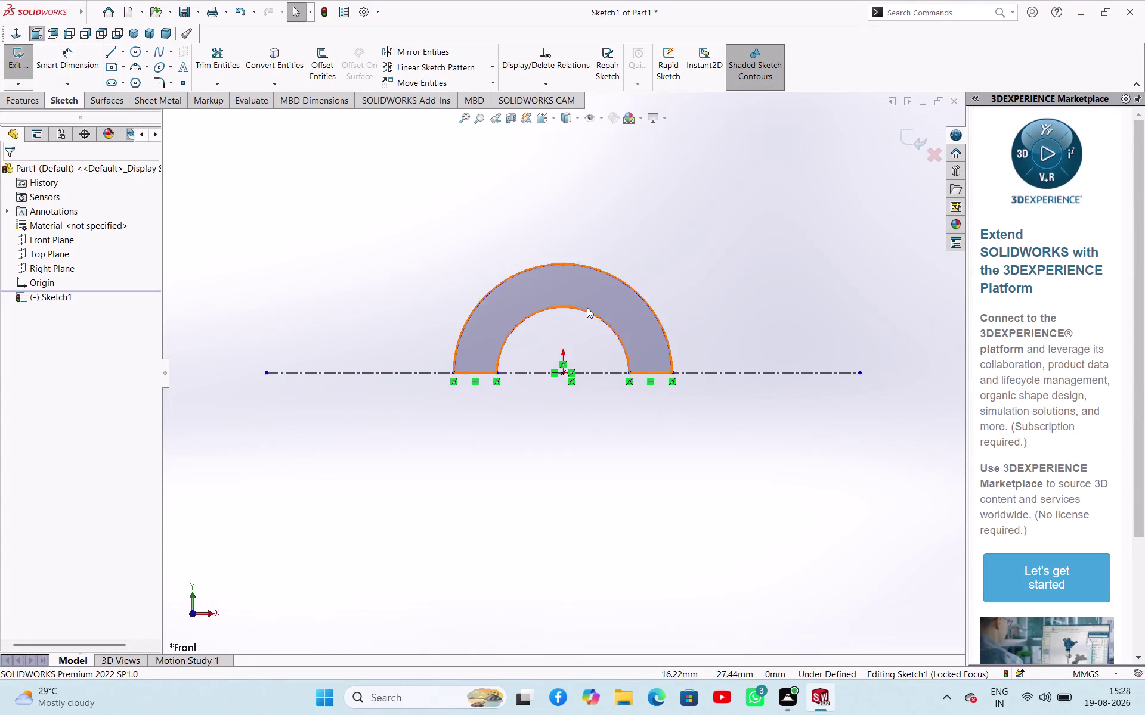
Dimension the outer arc radius to 30 mm and the inner arc radius to 20 mm.
scroll(down, 3)
right_drag(333, 237, 350, 135)
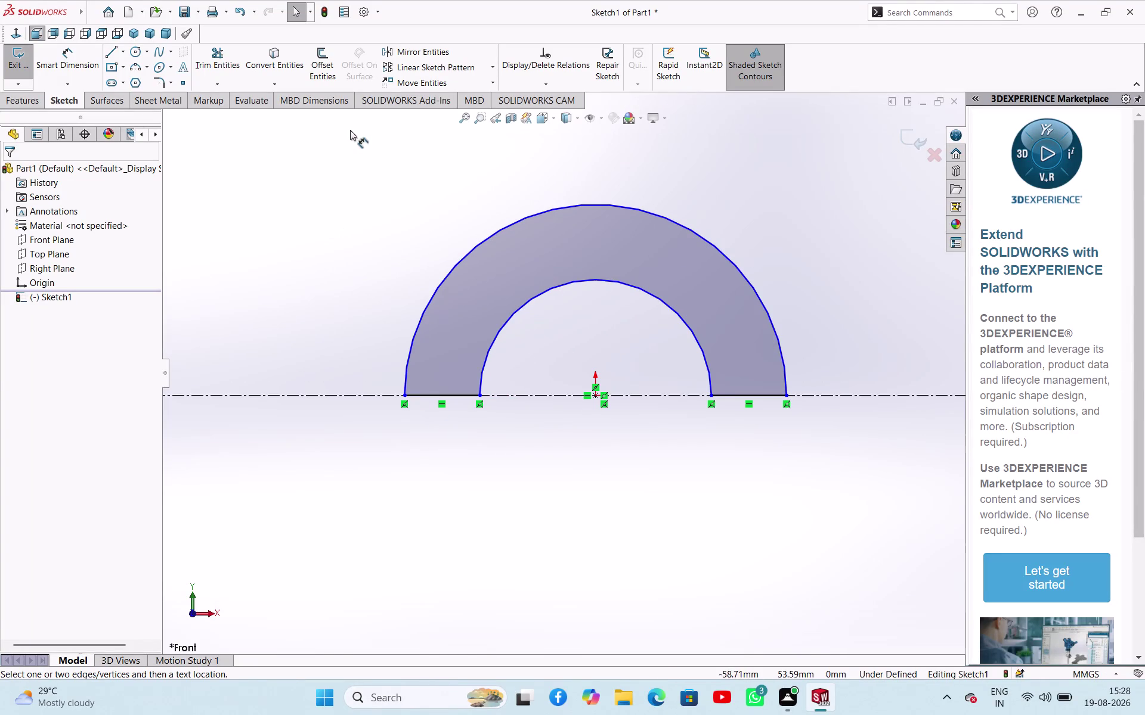
right_drag(350, 135, 350, 129)
click(461, 258)
click(406, 225)
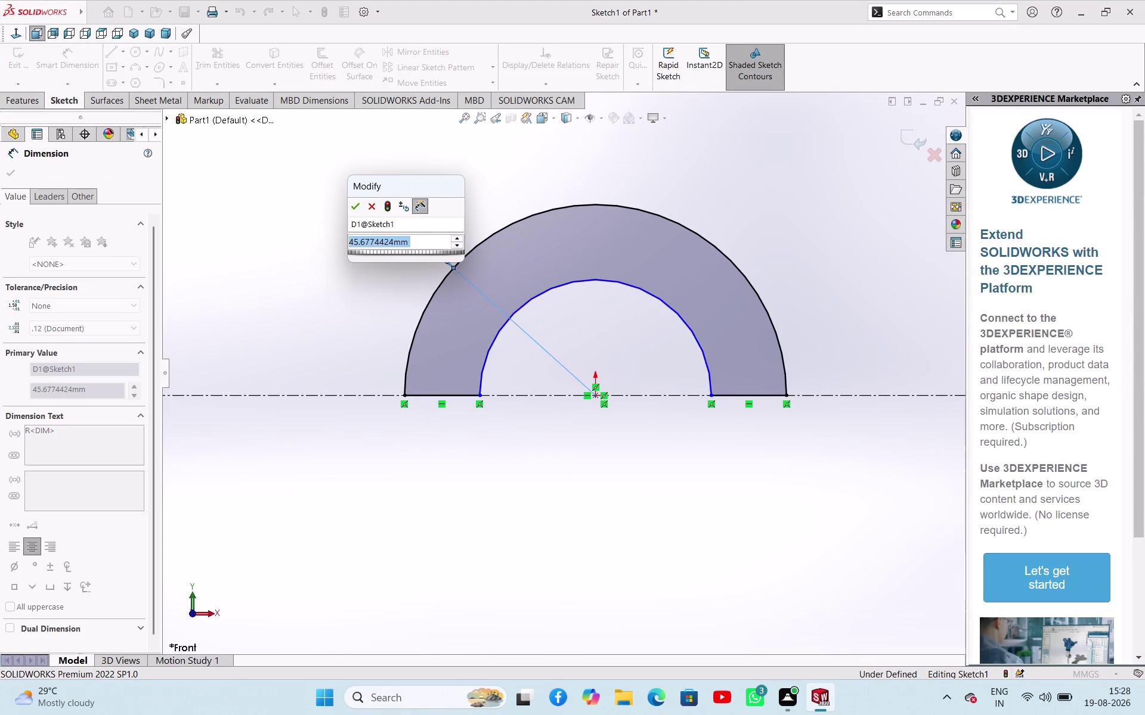
text(30)
key(Return)
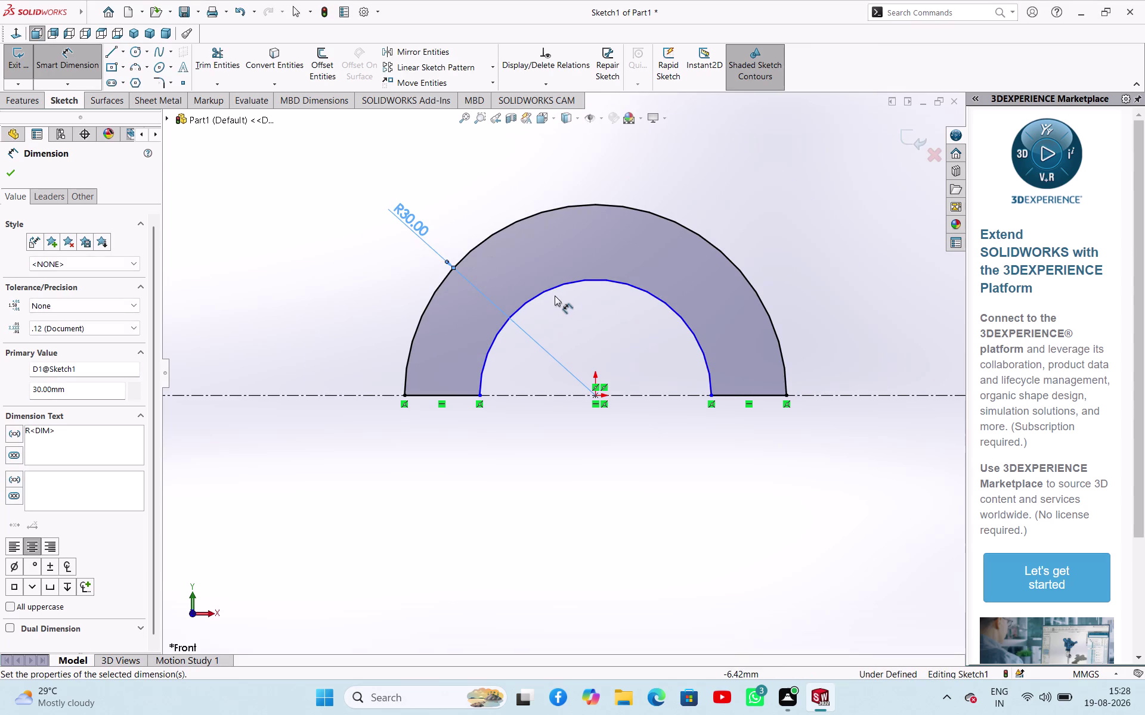
click(555, 289)
click(473, 188)
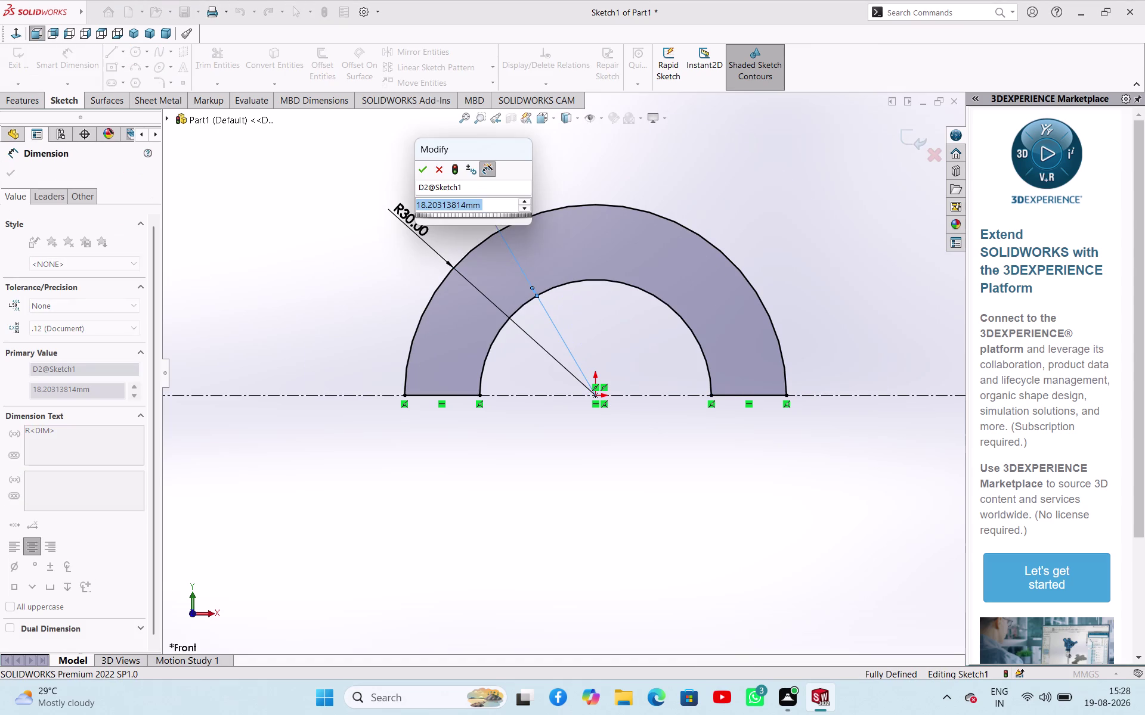
text(20)
key(Return)
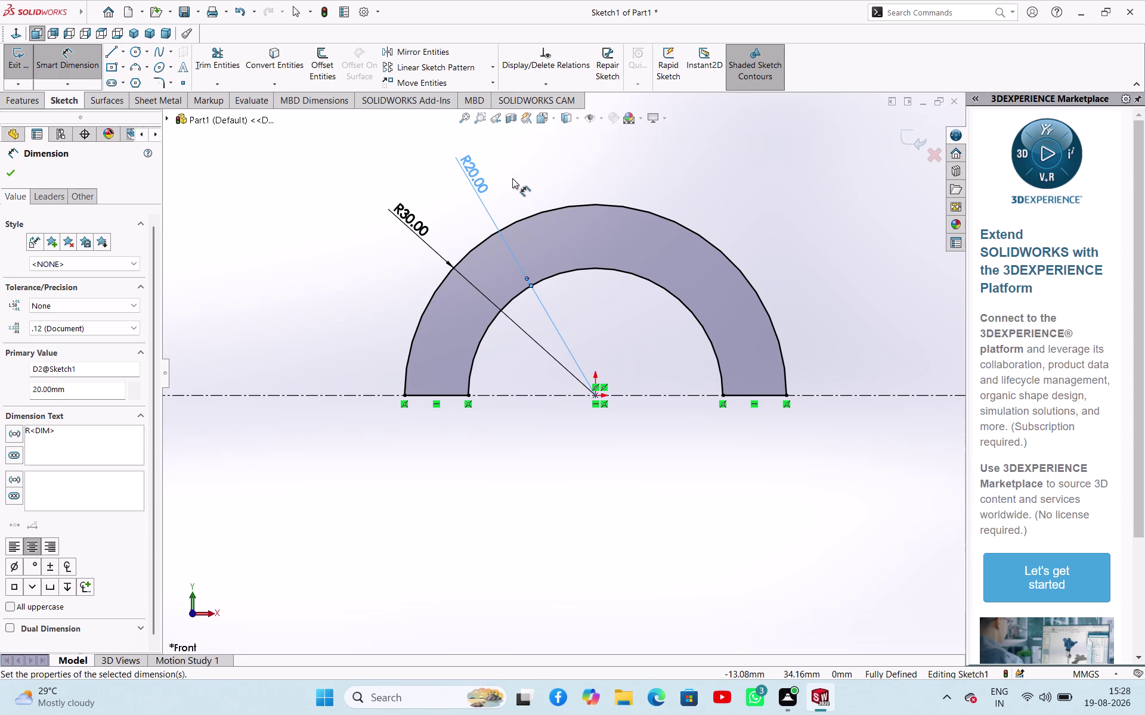
Try dimensioning the left bottom edge, then discard the redundant length dimension.
click(437, 394)
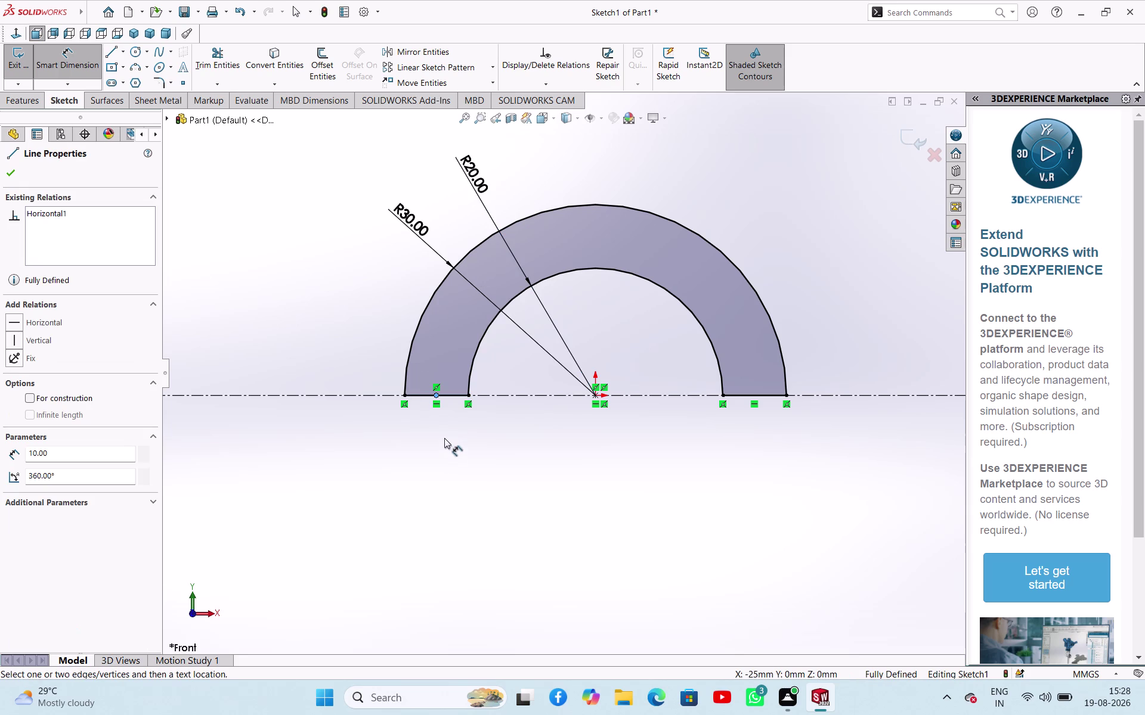
click(419, 398)
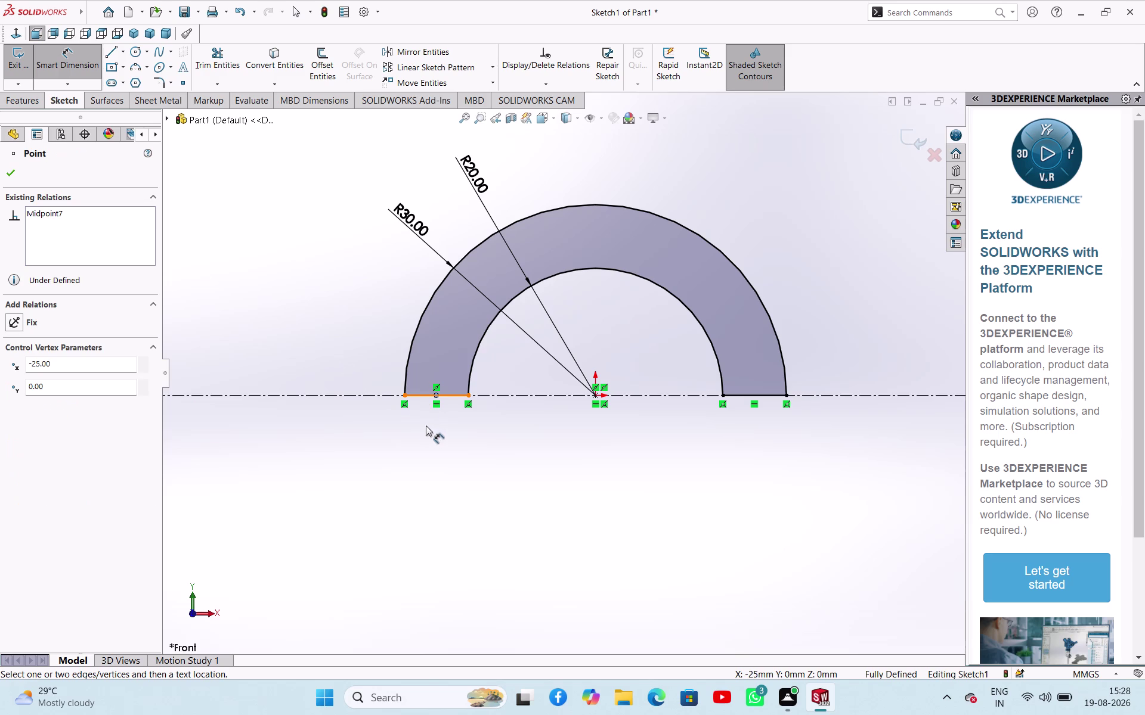
click(345, 349)
key(Escape)
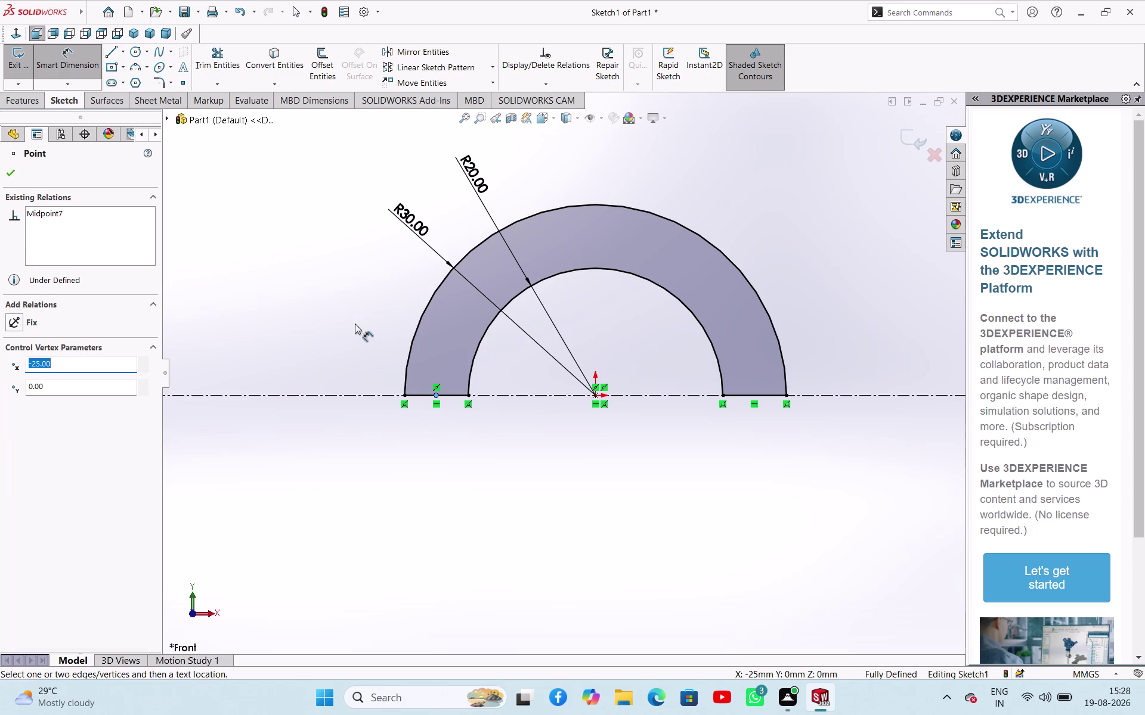
click(425, 395)
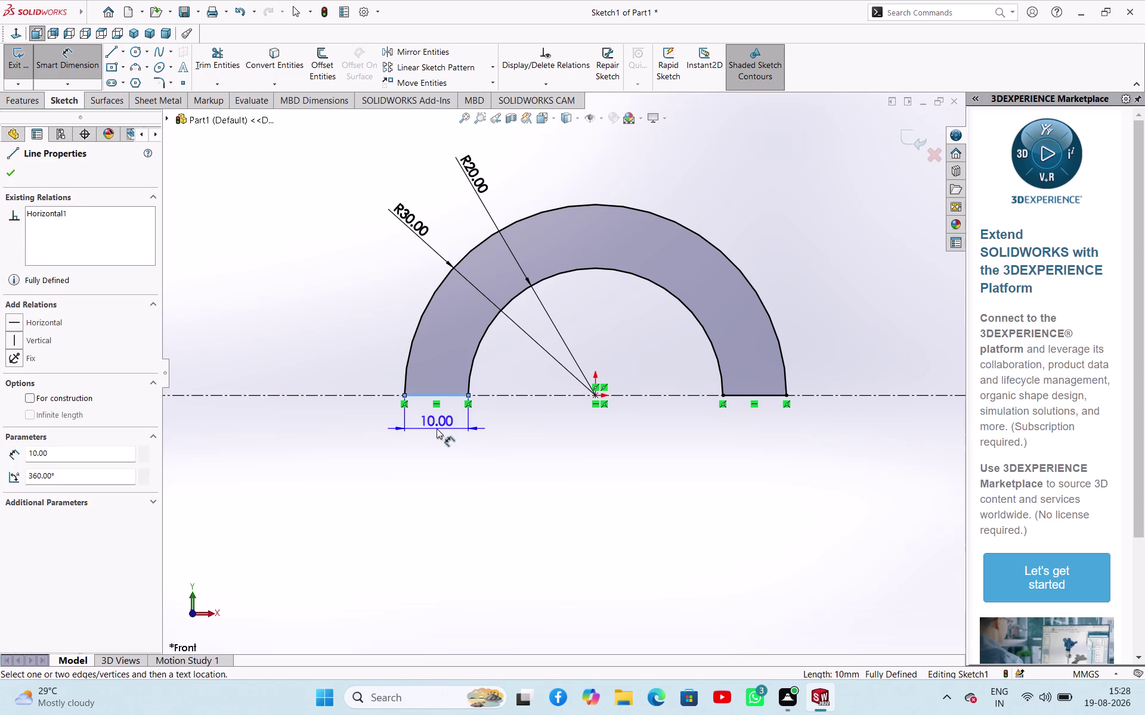
click(437, 428)
click(681, 288)
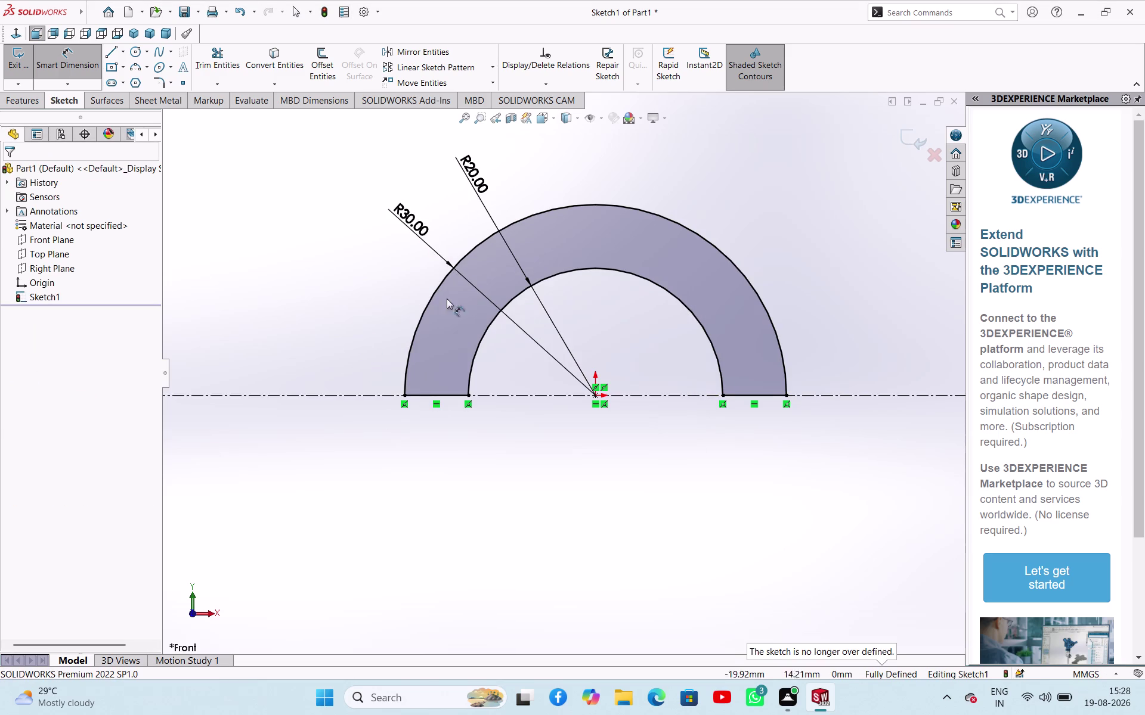
click(340, 265)
scroll(up, 3)
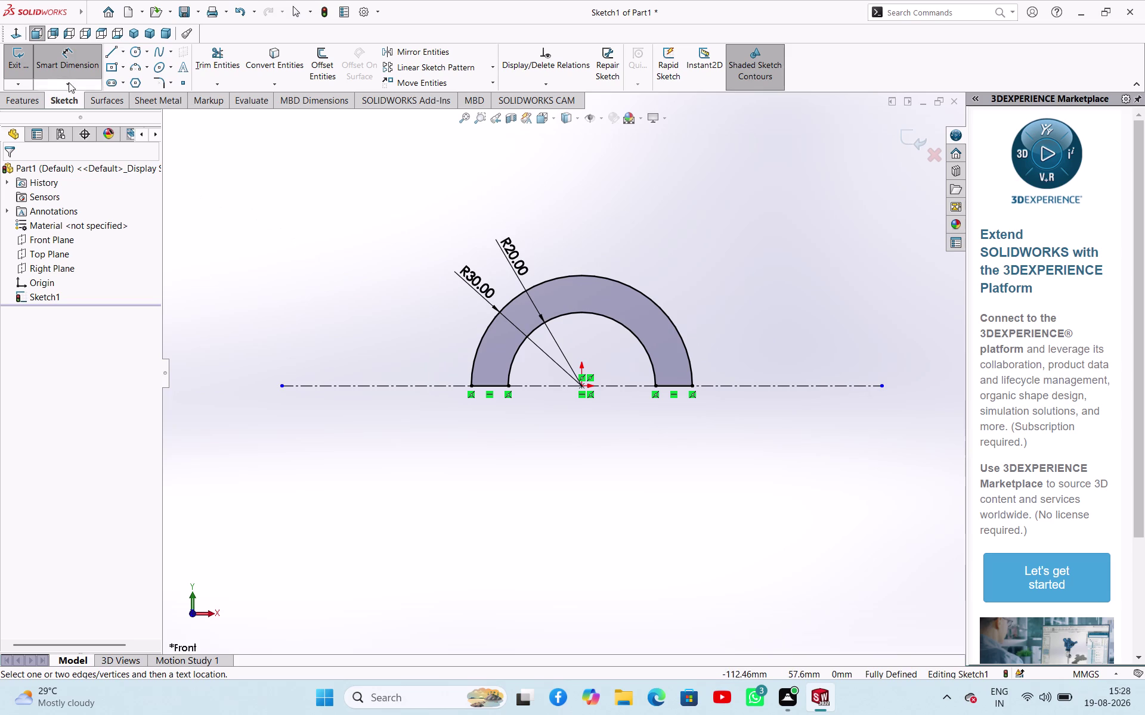
Exit the sketch and extrude it Mid Plane to 60 mm, creating Boss-Extrude1.
click(17, 58)
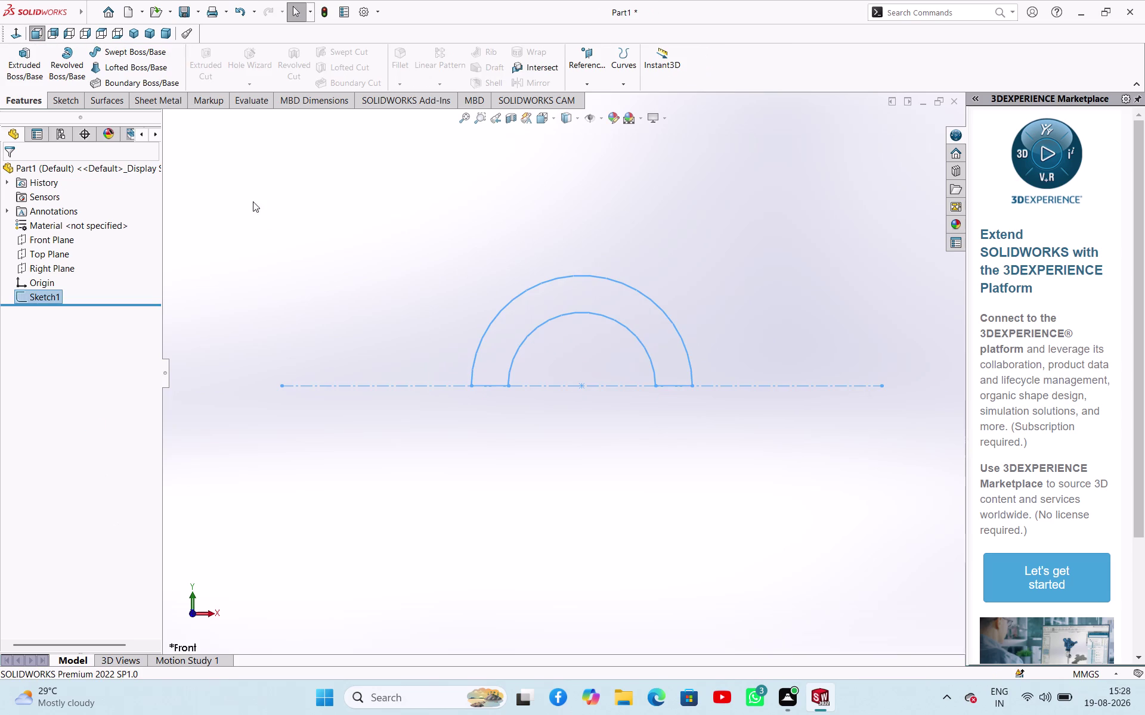
click(32, 61)
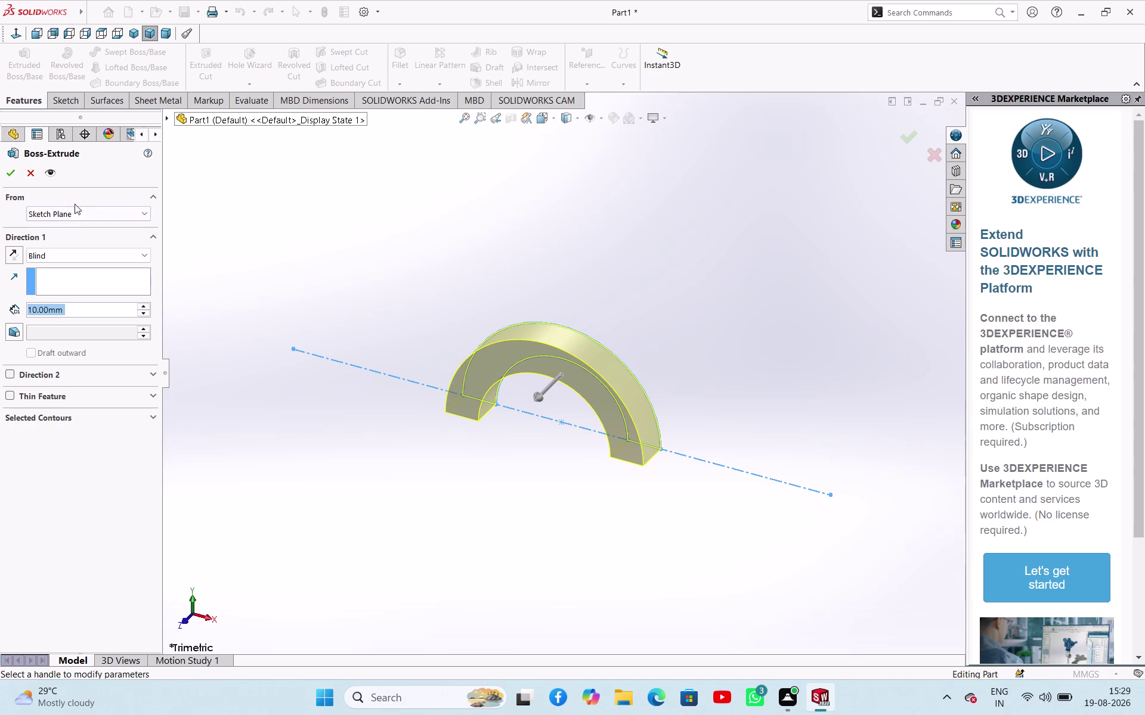
click(115, 255)
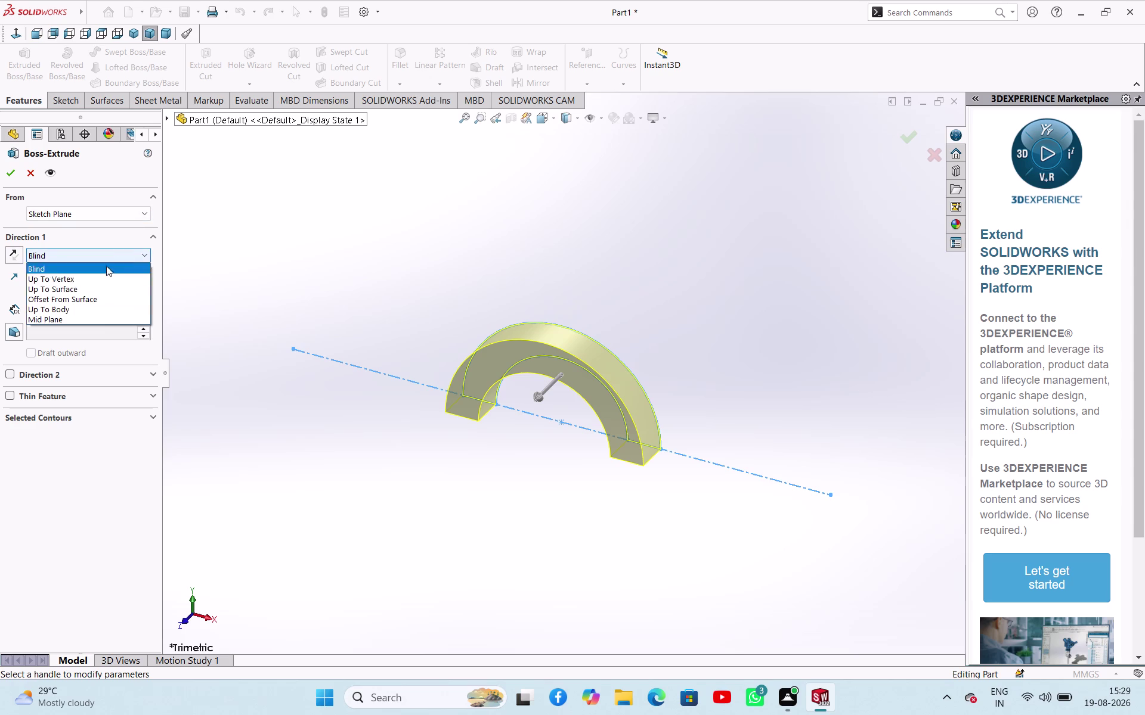
click(95, 323)
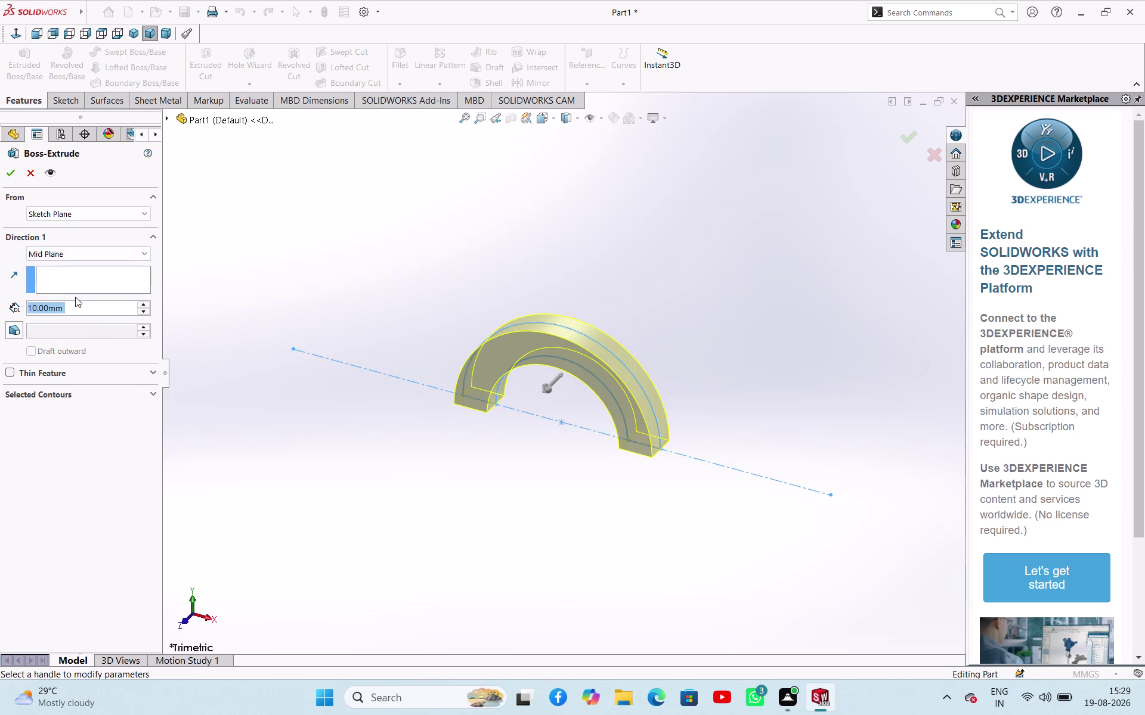
text(60)
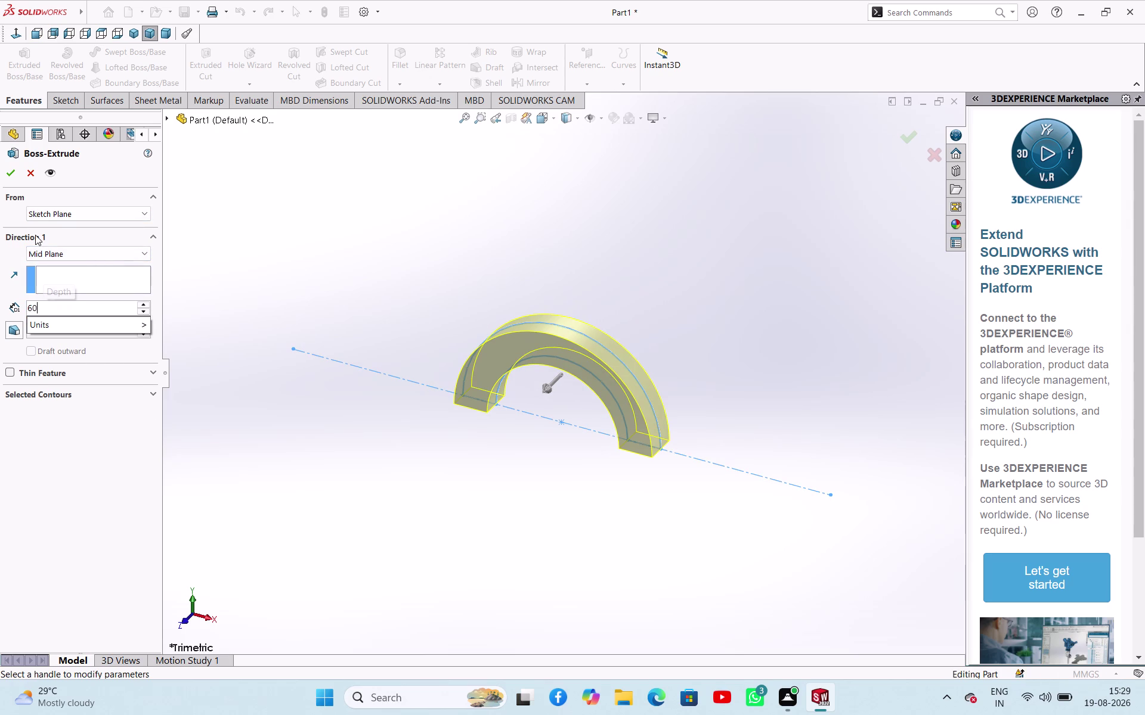
key(Return)
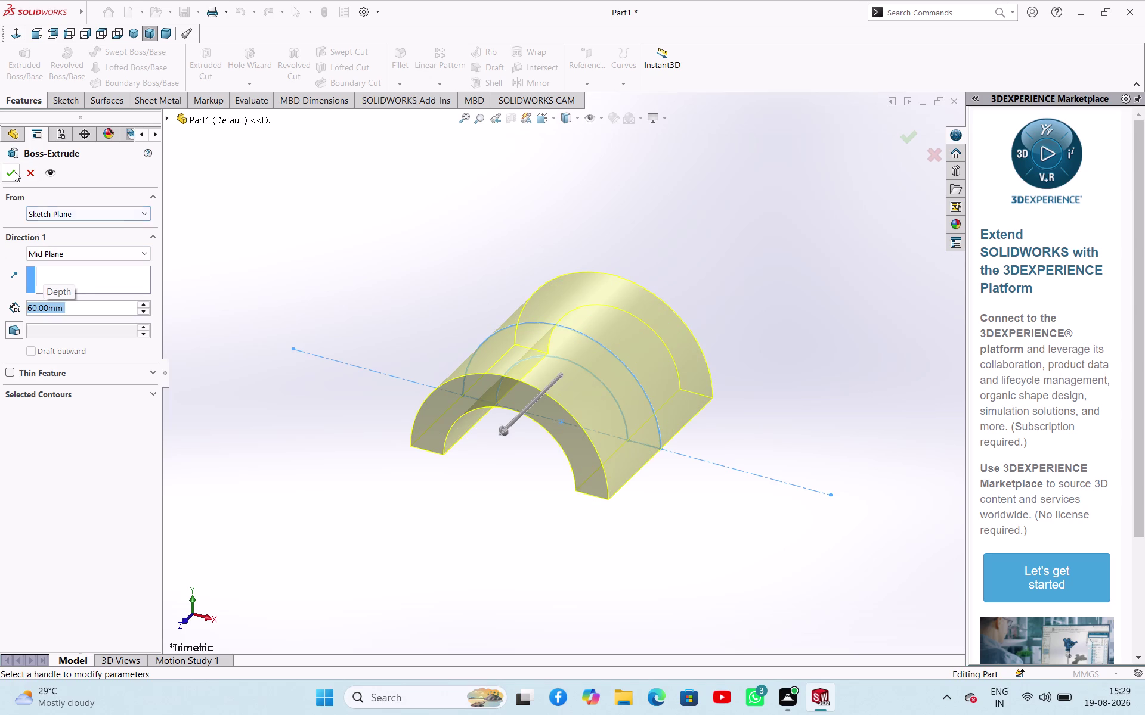
click(13, 171)
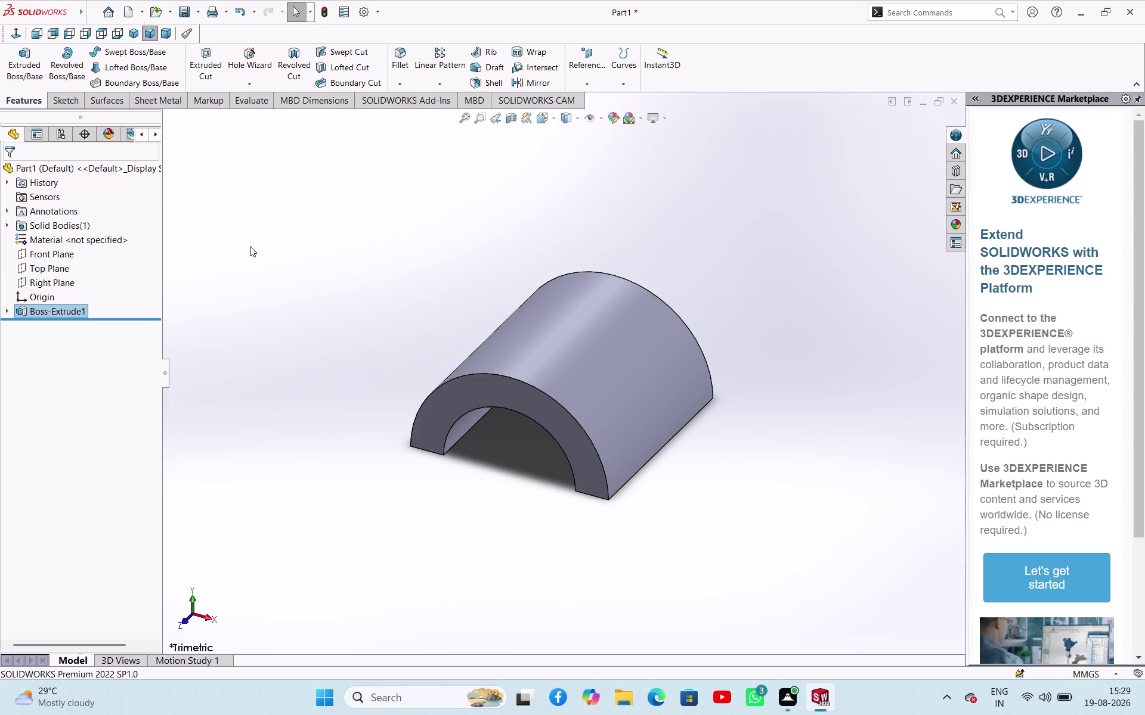
click(316, 273)
Orbit toward the half-ring's front face and start a sketch on the Front Plane.
middle_drag(332, 276, 366, 215)
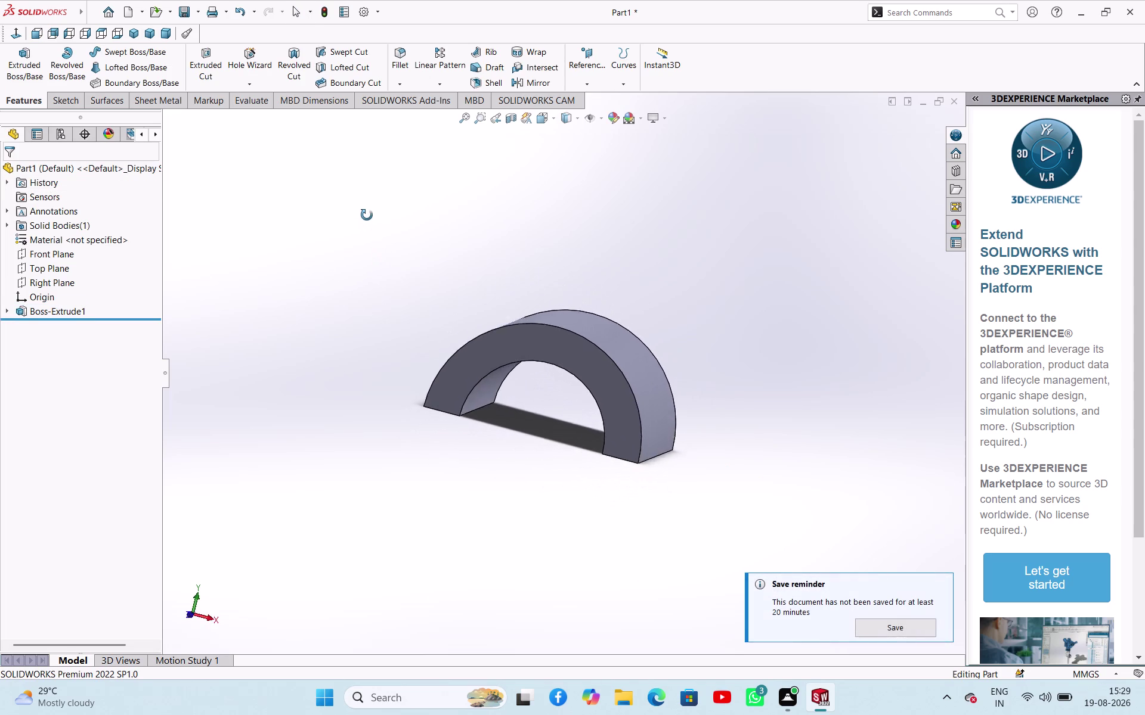
middle_drag(367, 215, 403, 219)
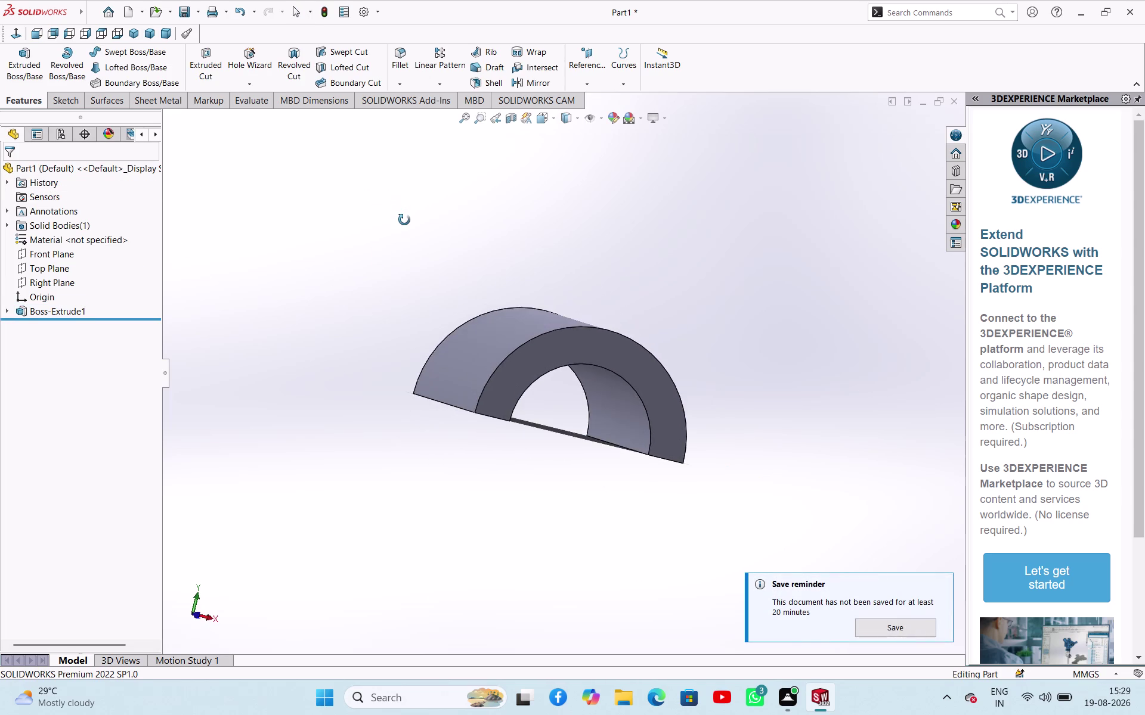
middle_drag(404, 219, 399, 222)
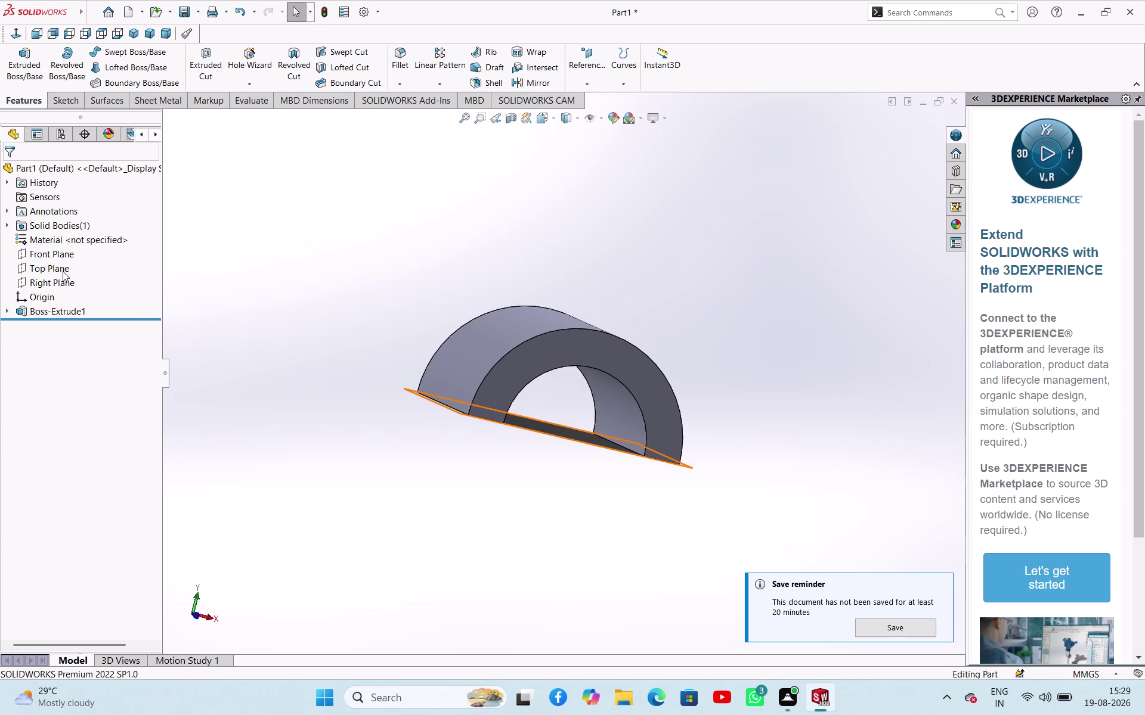
click(67, 255)
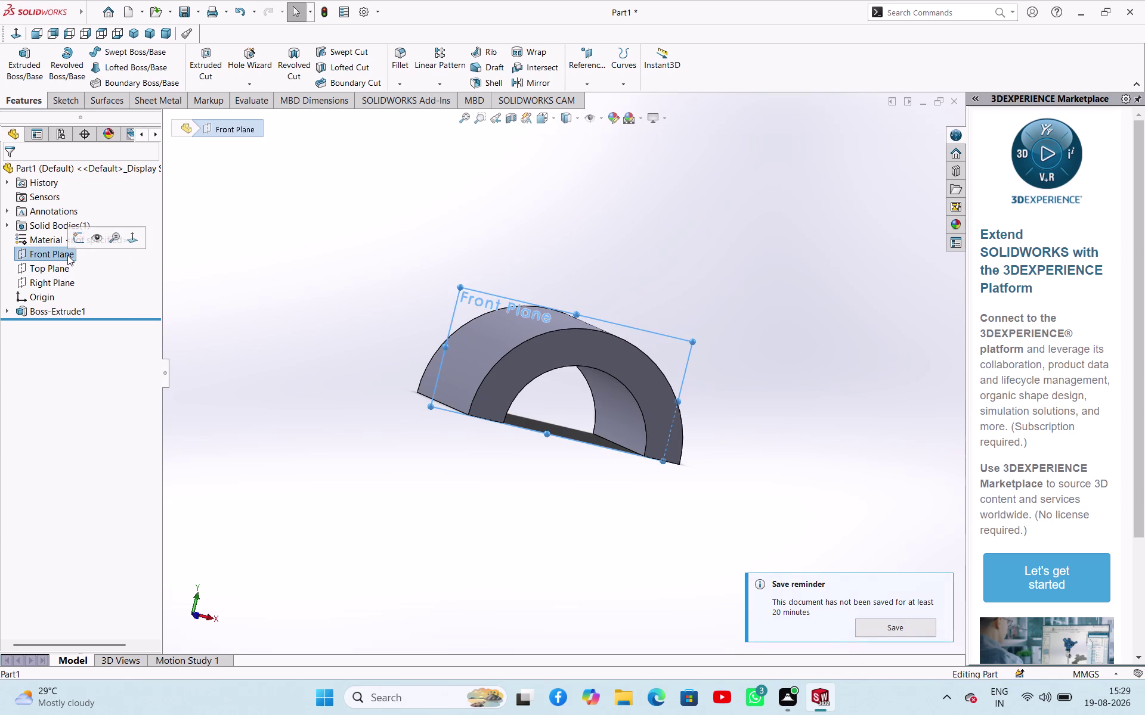
click(80, 240)
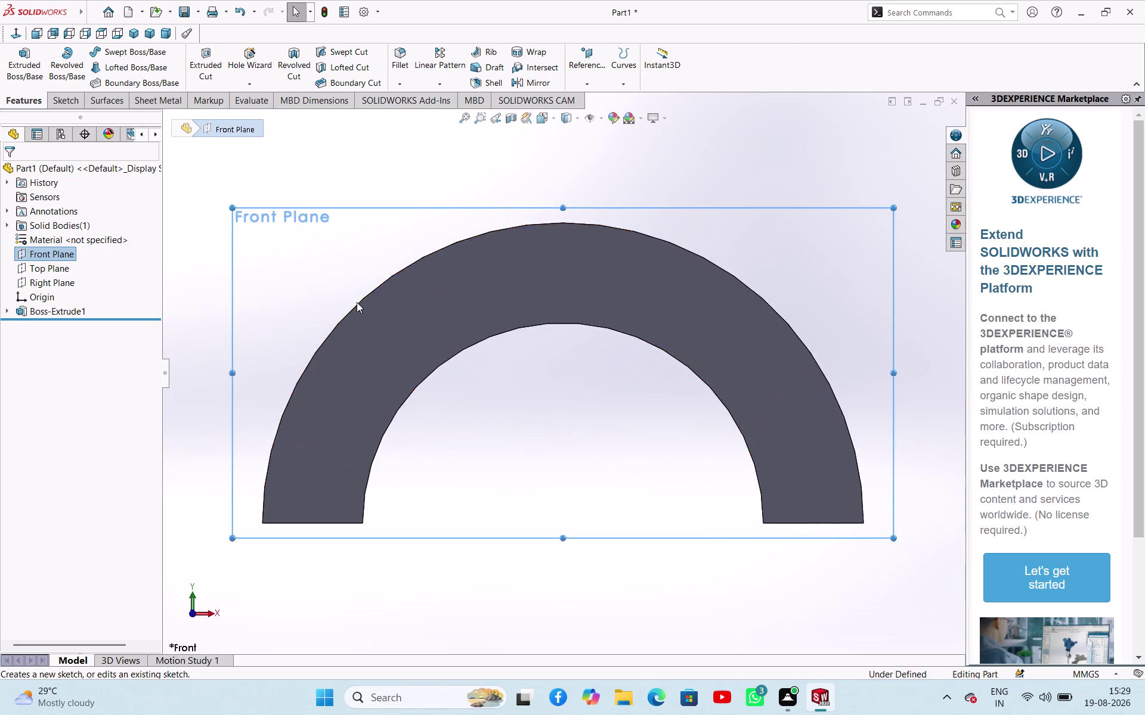
Zoom to frame the new sketch and pick the Line tool.
scroll(up, 3)
scroll(up, 3)
scroll(down, 3)
scroll(down, 3)
scroll(up, 3)
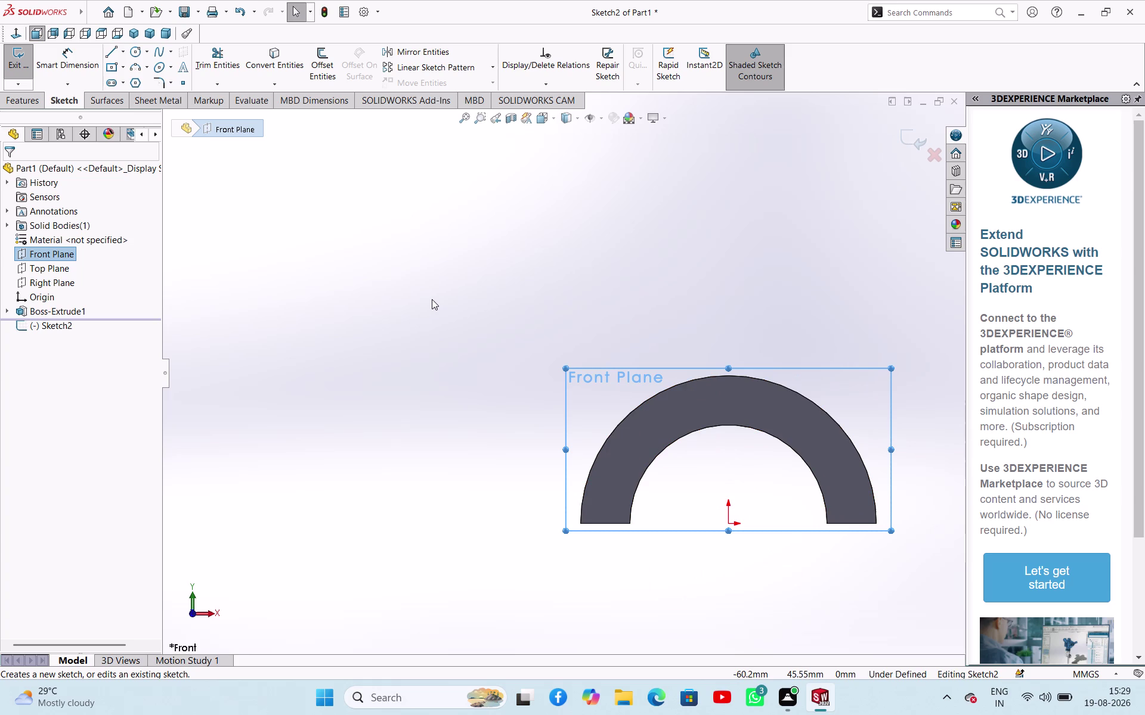
scroll(down, 3)
scroll(up, 3)
scroll(up, 3)
scroll(down, 3)
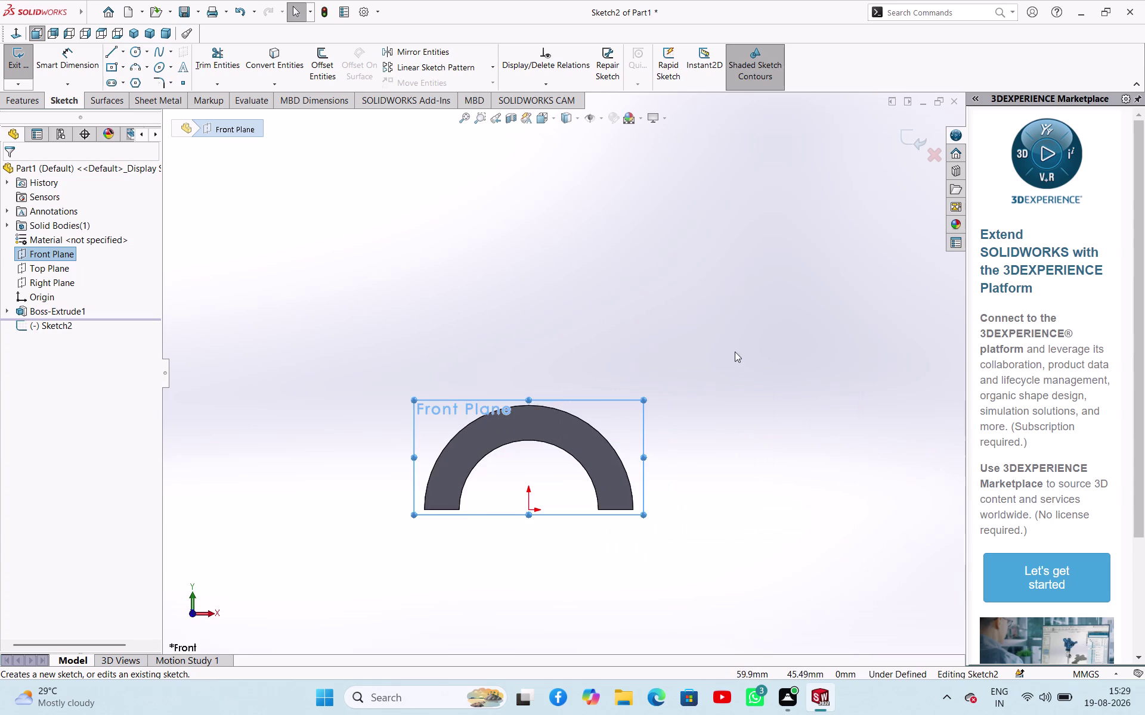
scroll(up, 3)
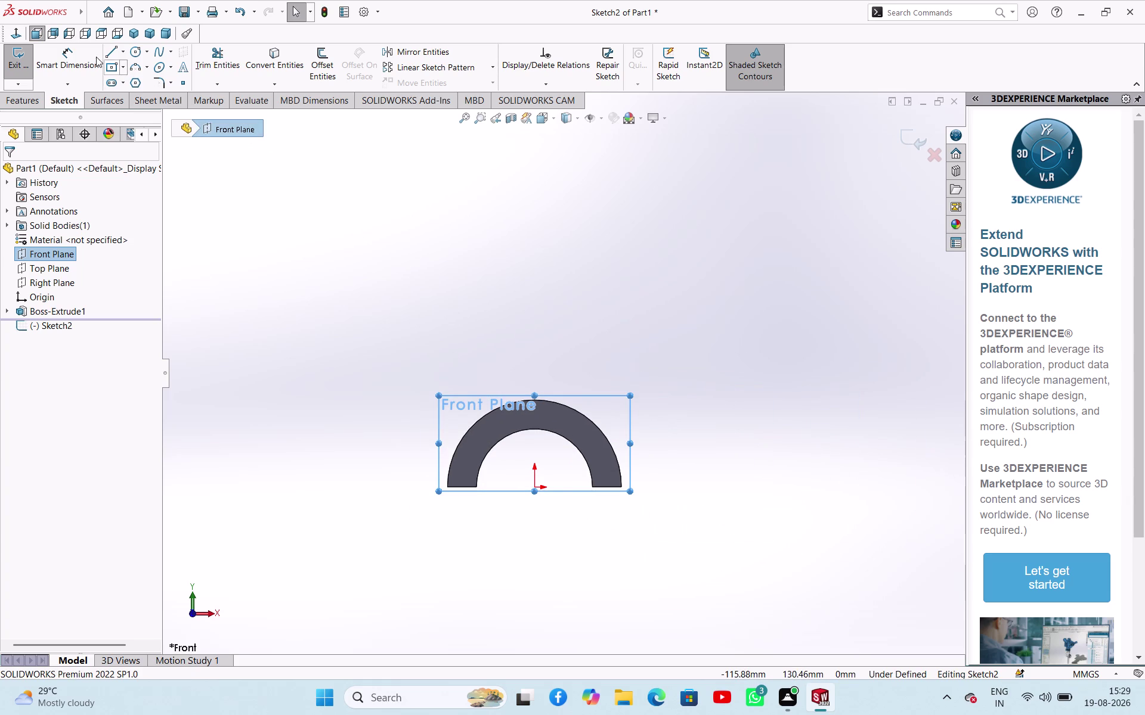
click(112, 50)
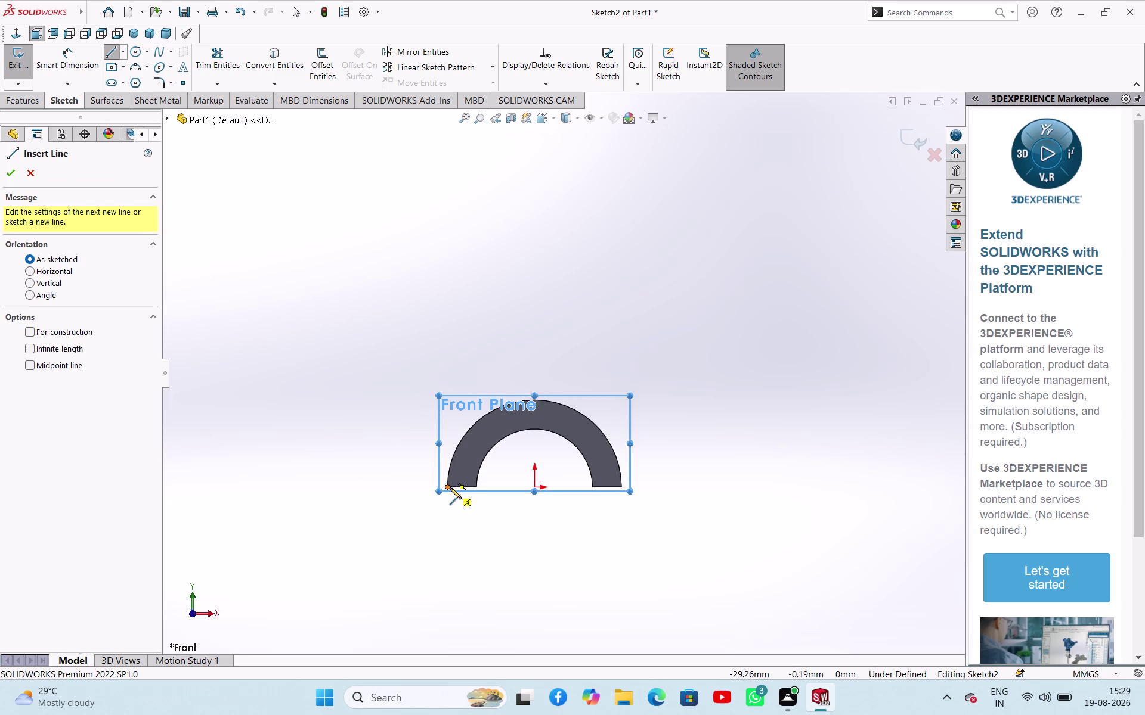
Draw a horizontal line leftward from the half-ring's left base corner.
click(449, 487)
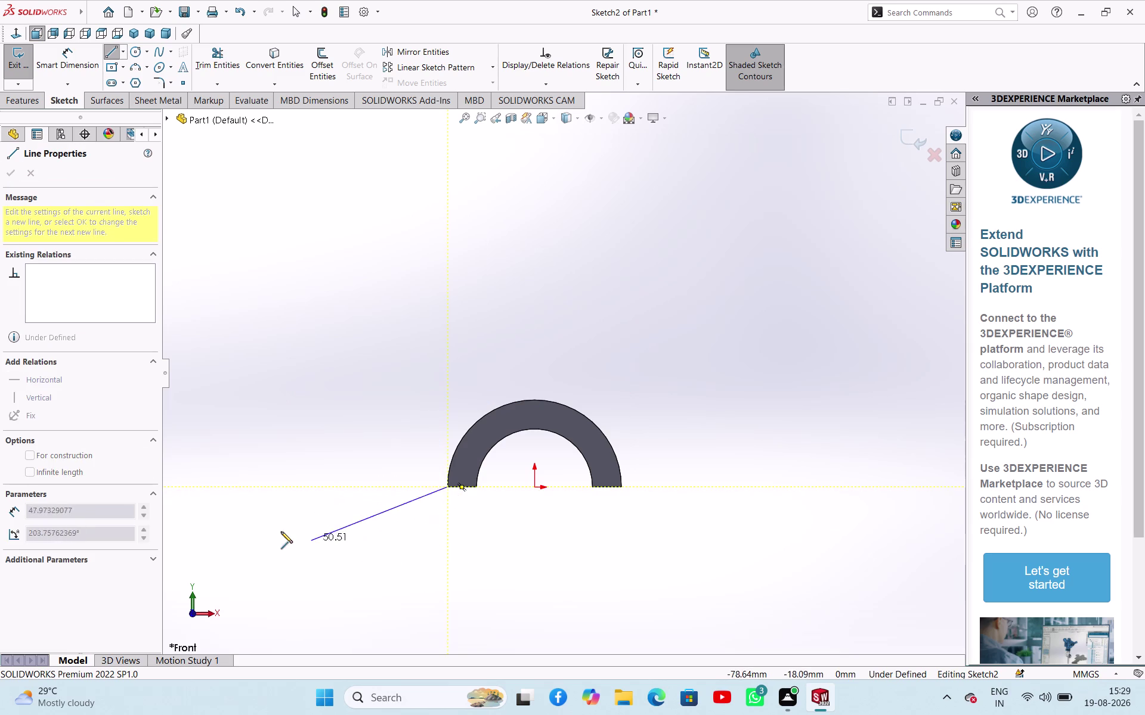
click(256, 486)
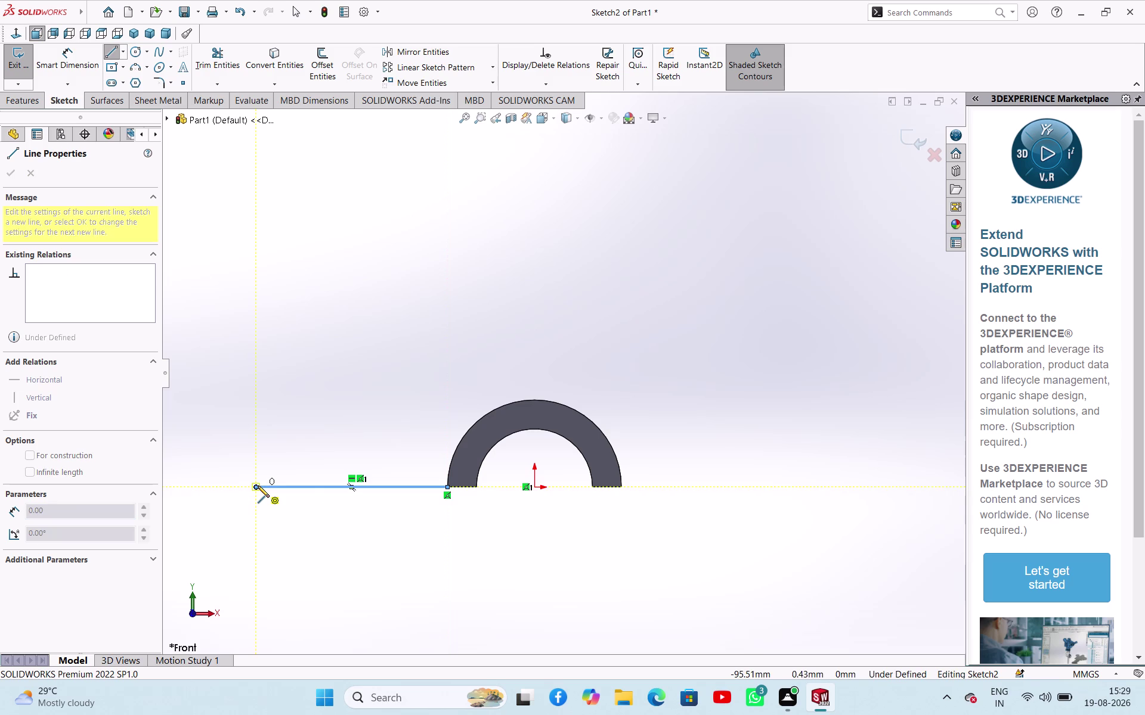
key(Escape)
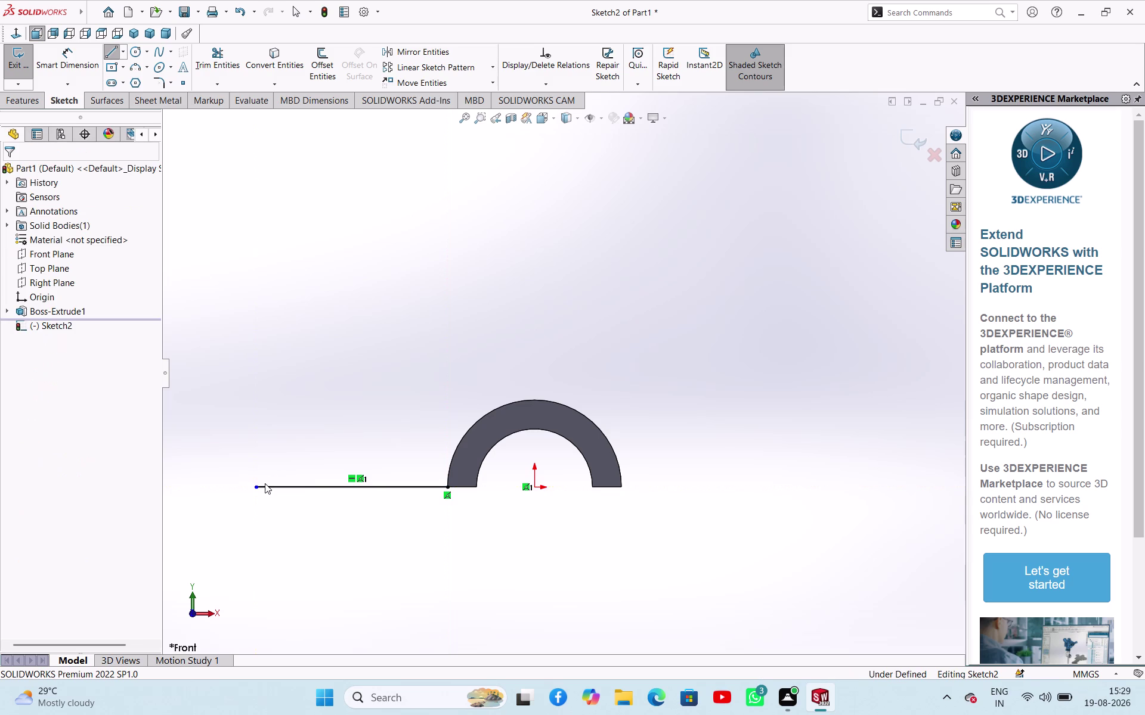
right_drag(332, 430, 390, 321)
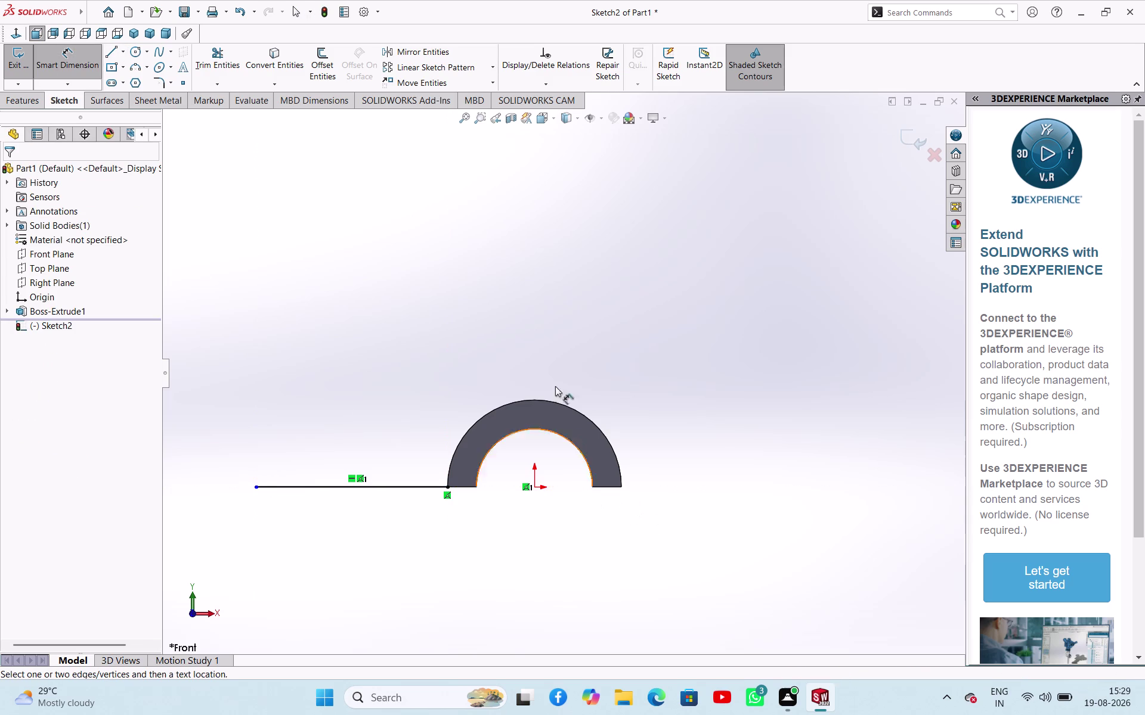
right_drag(599, 308, 508, 320)
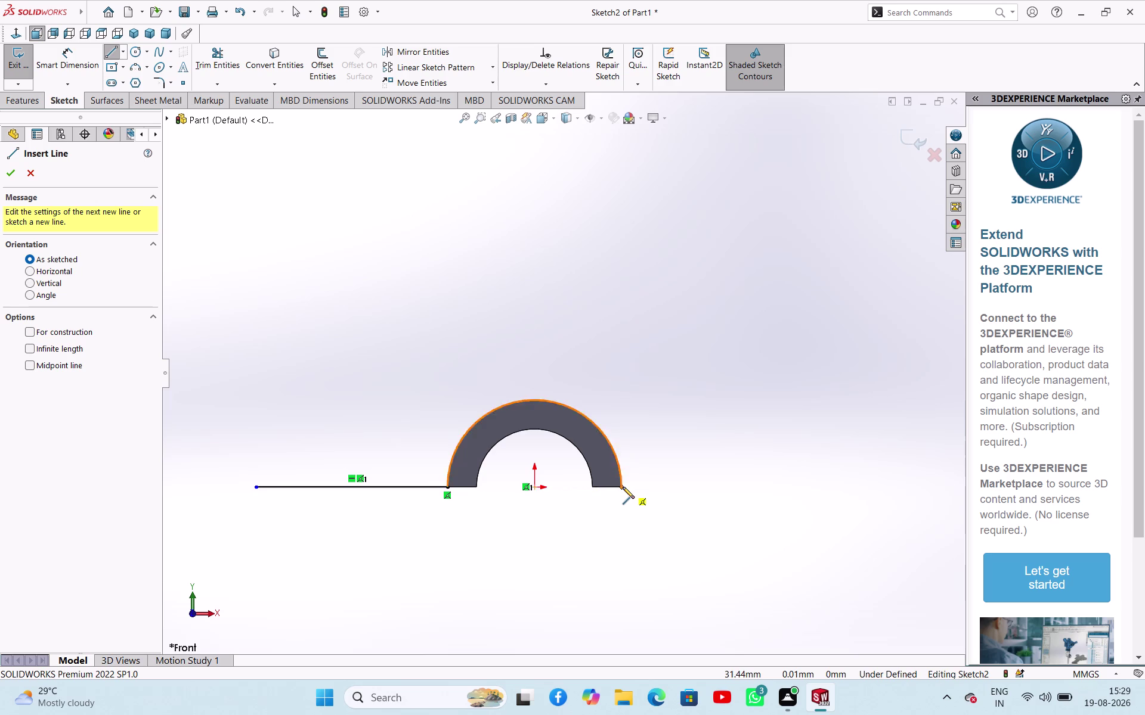
Draw the matching horizontal line rightward from the boss's right base corner.
click(621, 487)
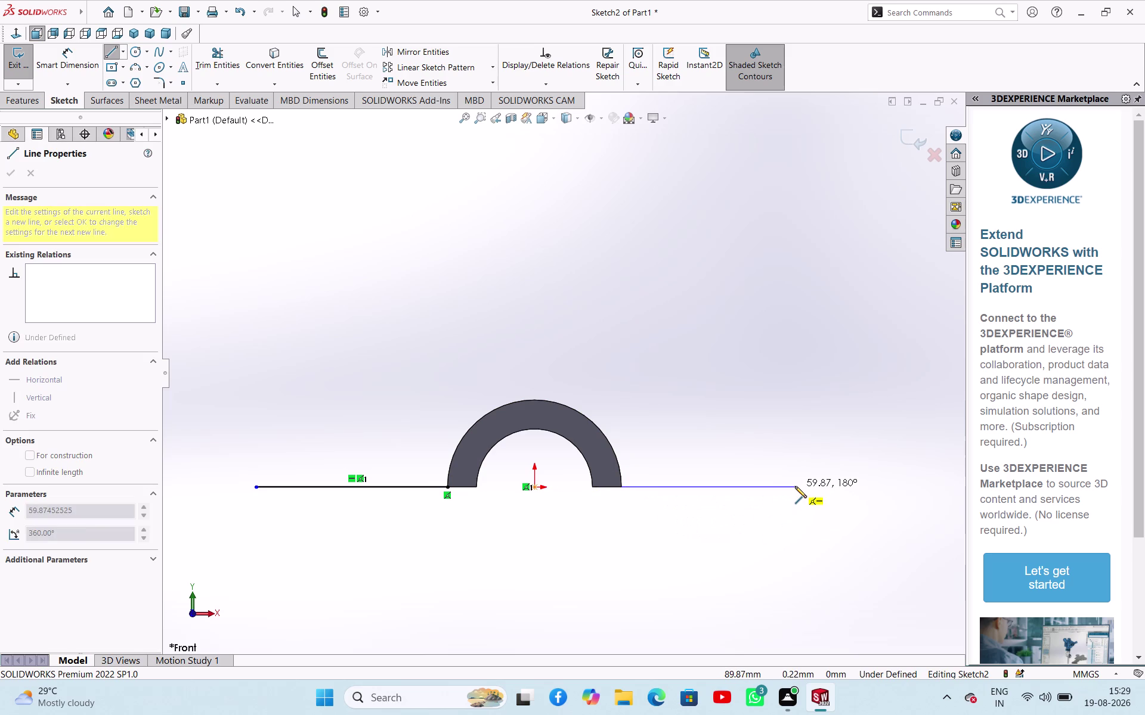
click(795, 486)
right_click(713, 515)
click(751, 524)
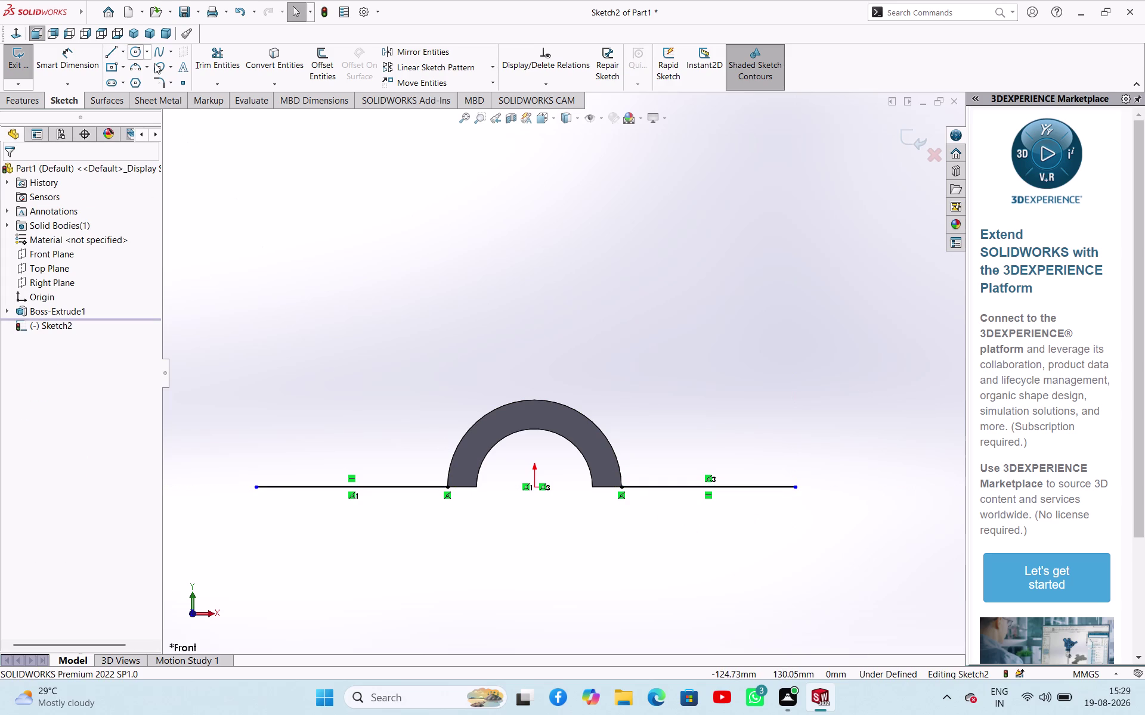
click(128, 65)
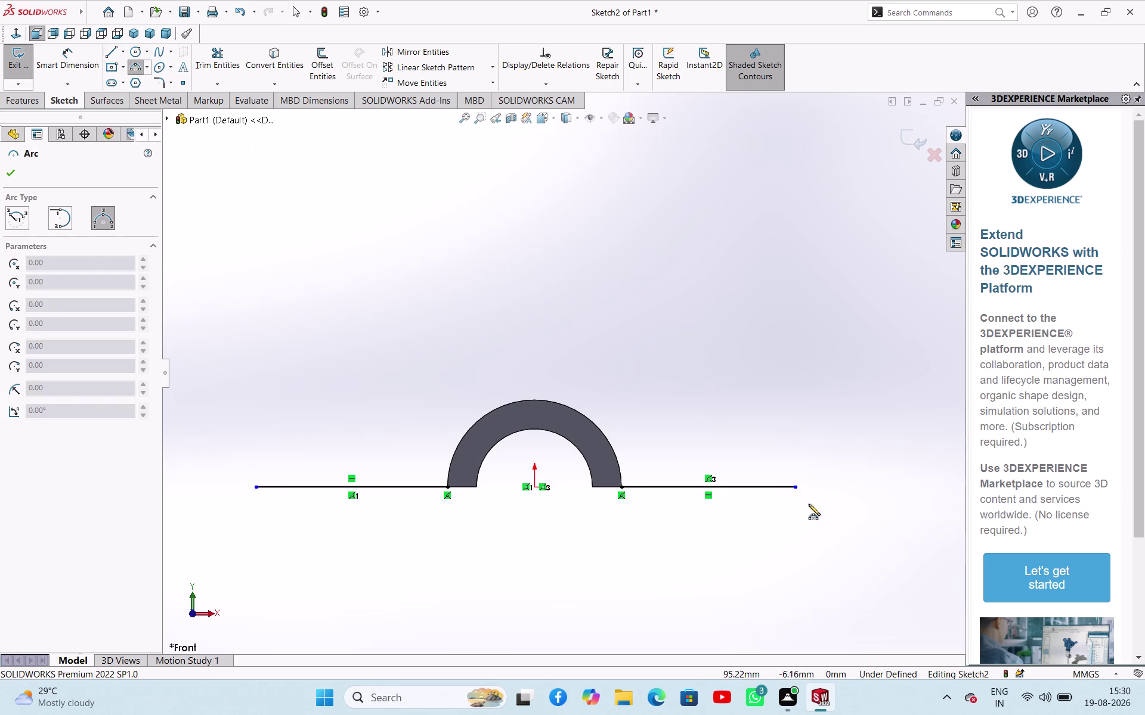
Cap the right line's outer end with an upward semicircular arc.
click(796, 491)
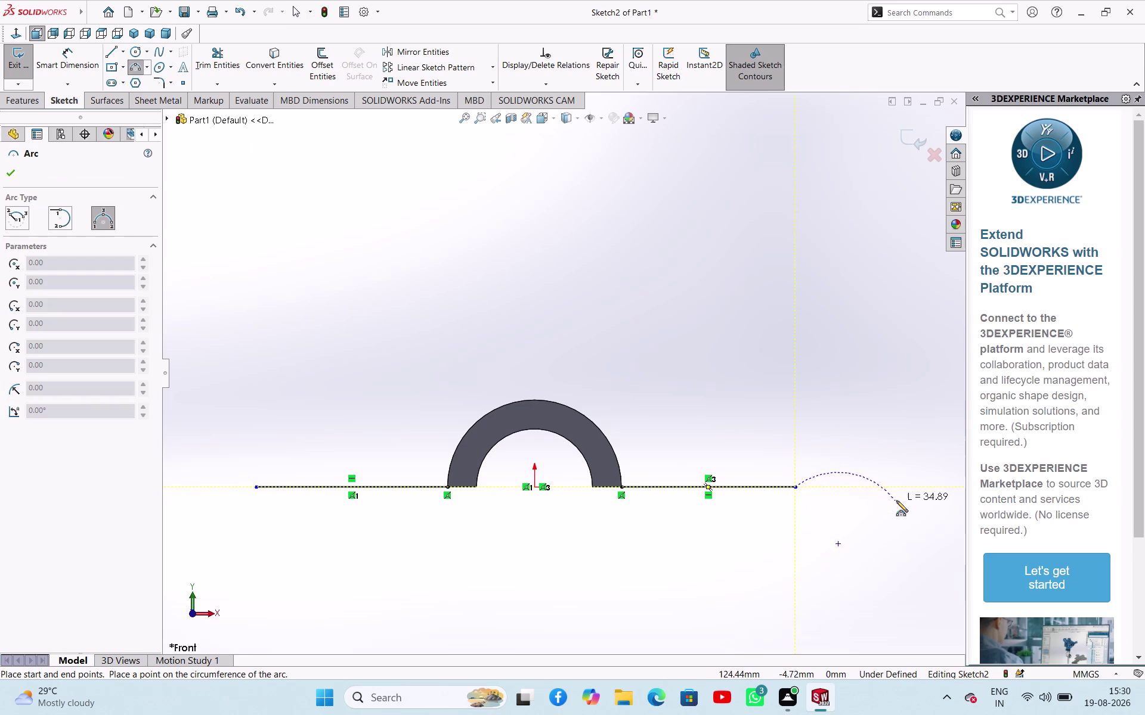
click(935, 488)
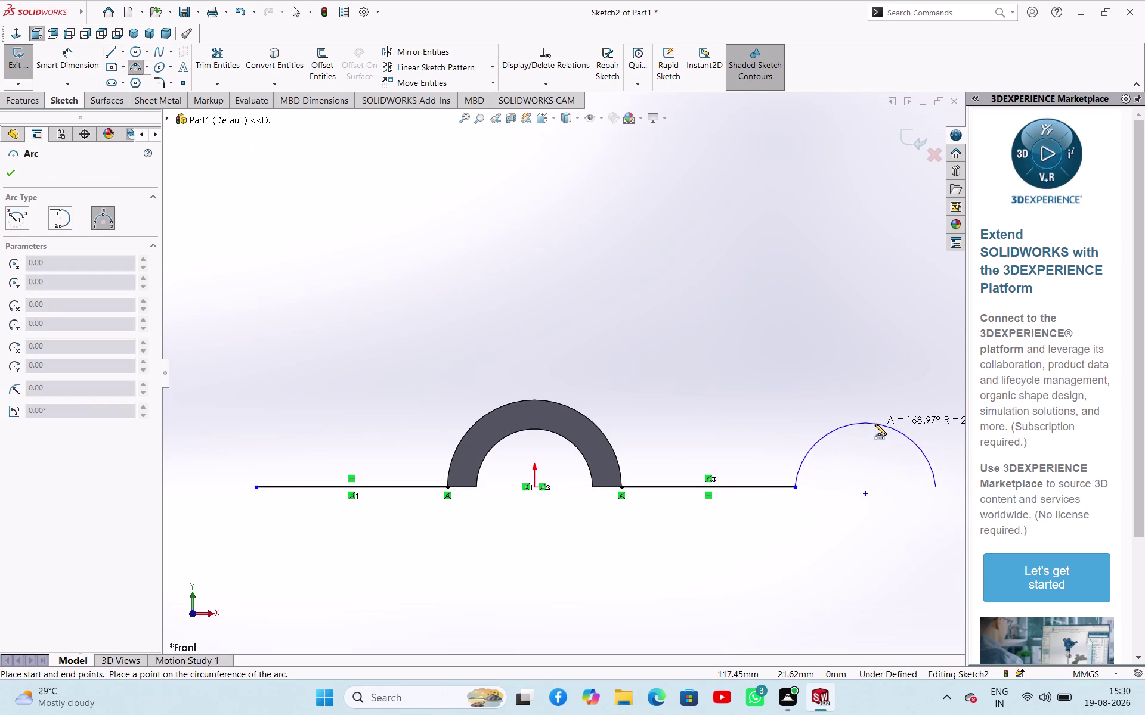
click(875, 418)
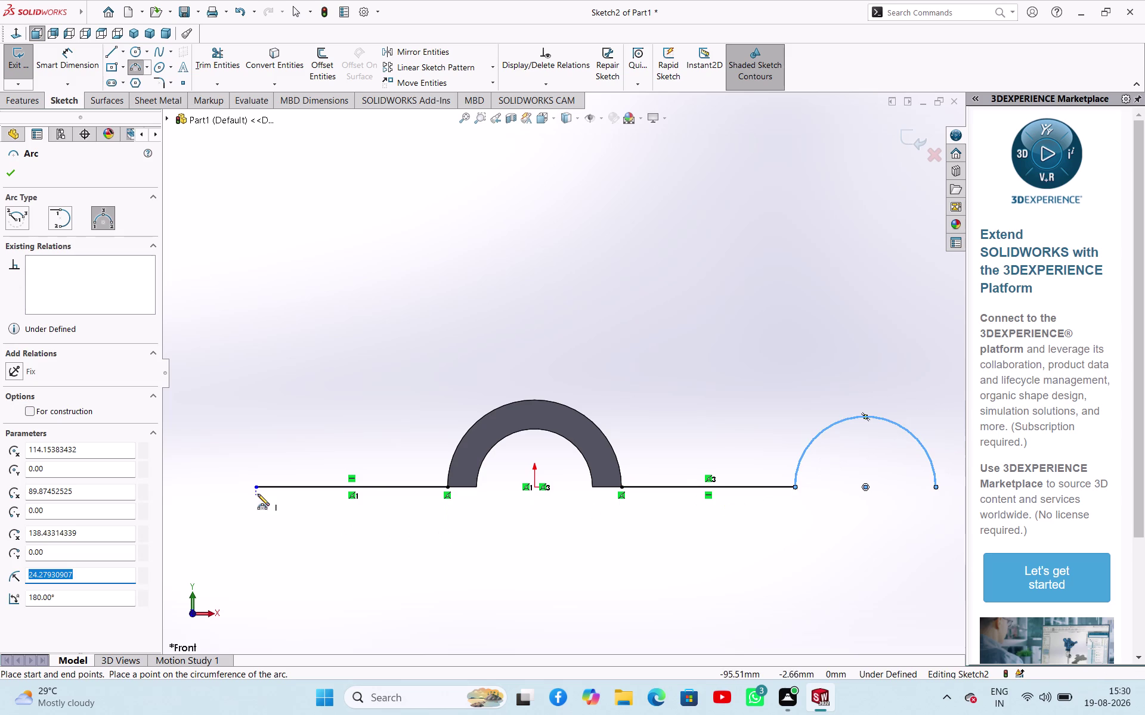
scroll(up, 3)
scroll(down, 3)
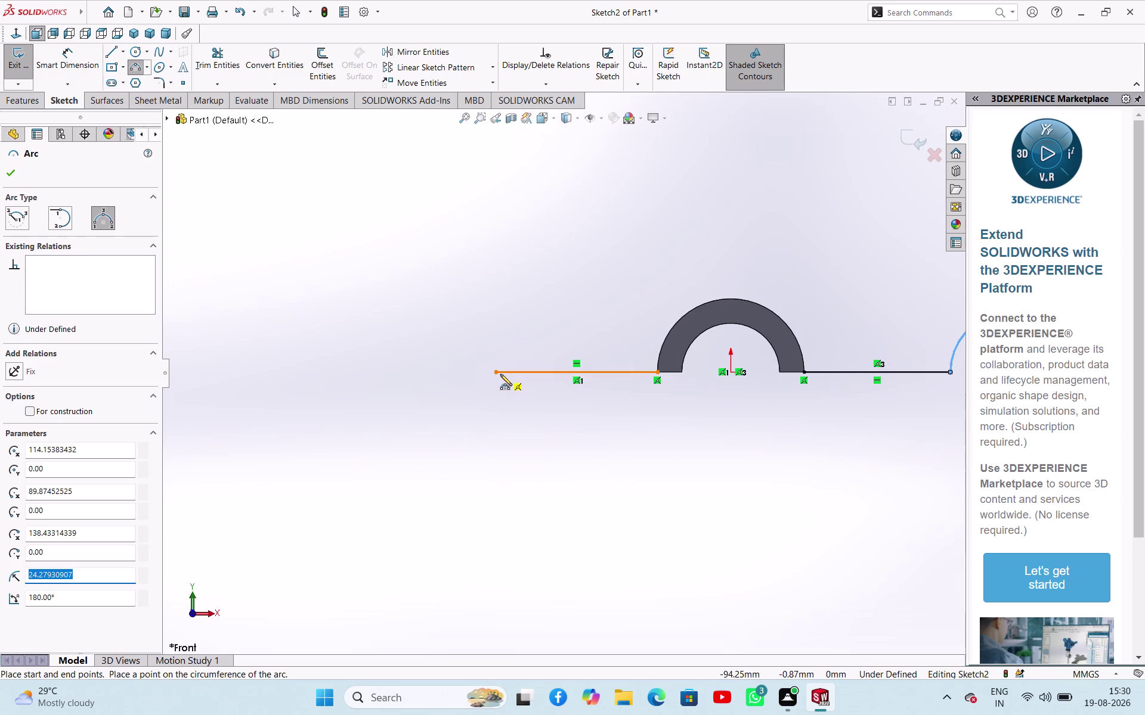
Add the matching semicircular arc at the left line's outer end.
click(495, 373)
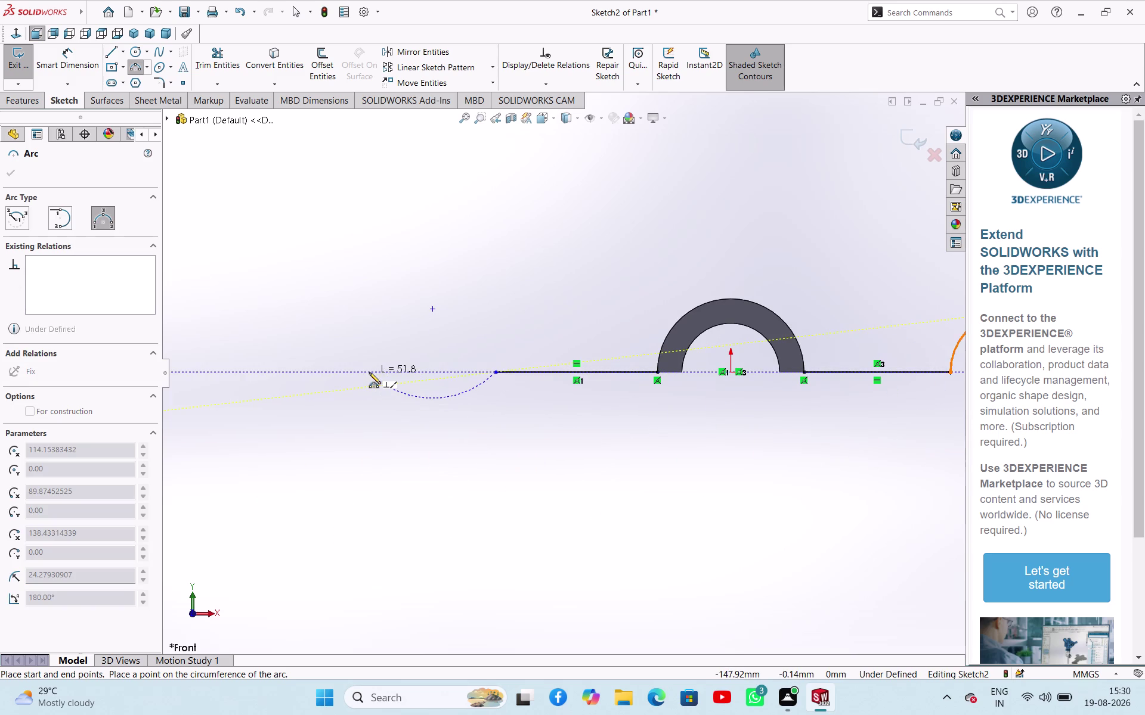
click(369, 373)
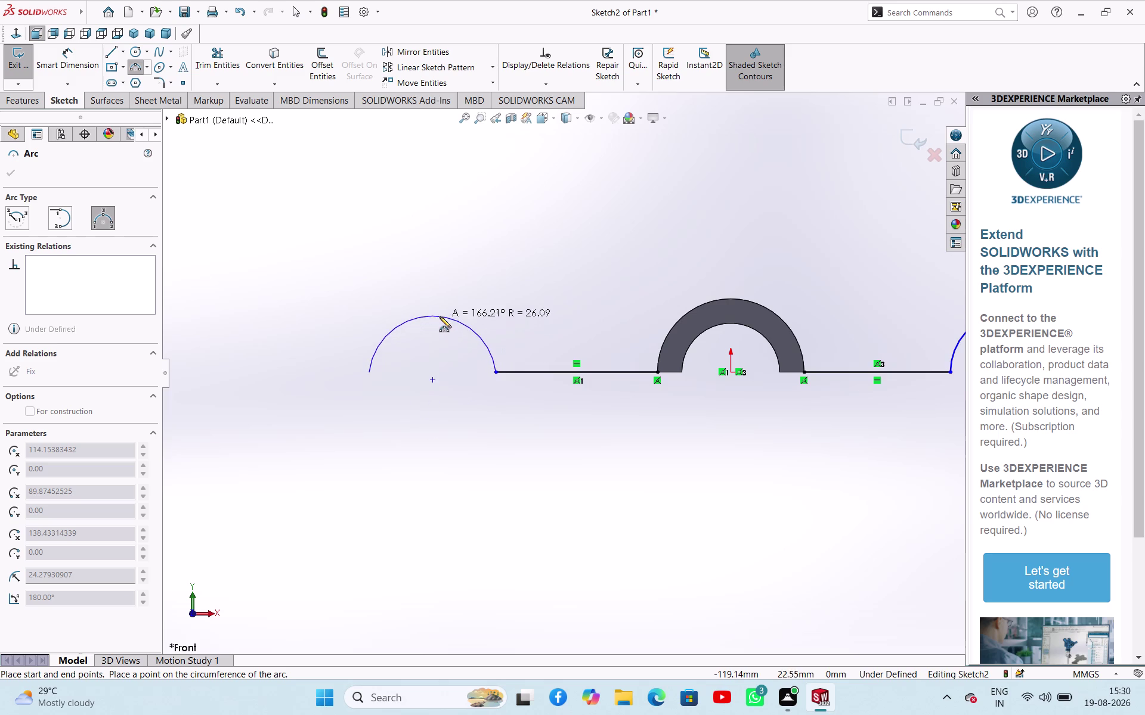
click(439, 310)
right_click(333, 394)
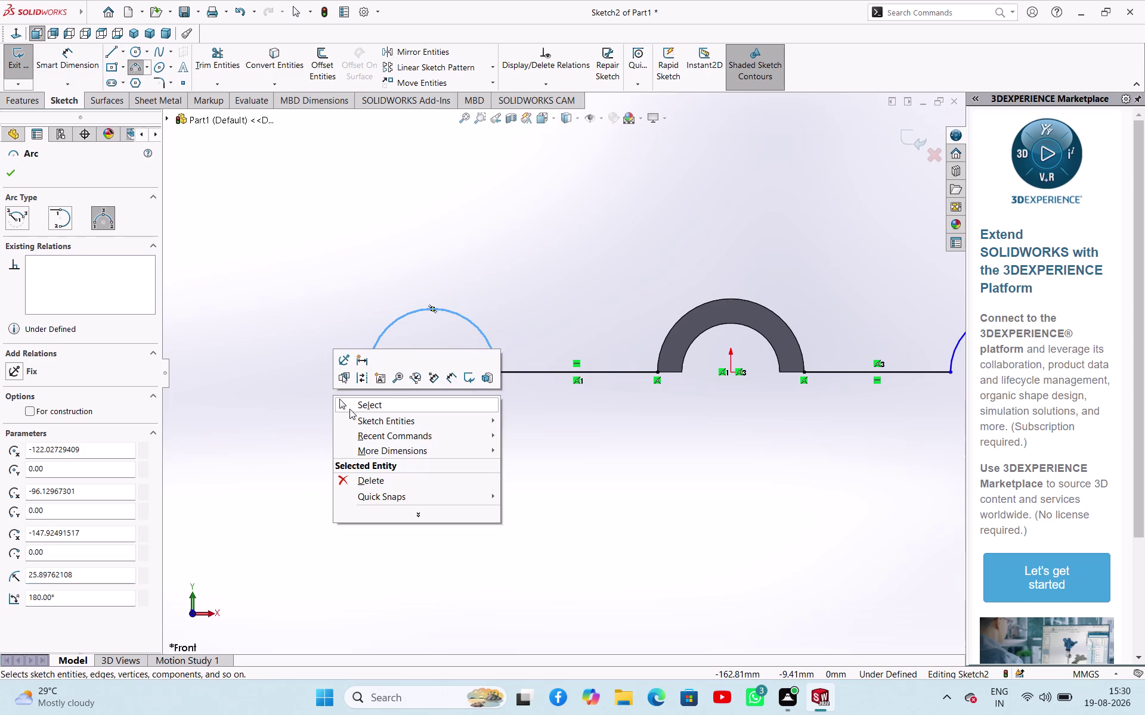
click(349, 408)
scroll(up, 3)
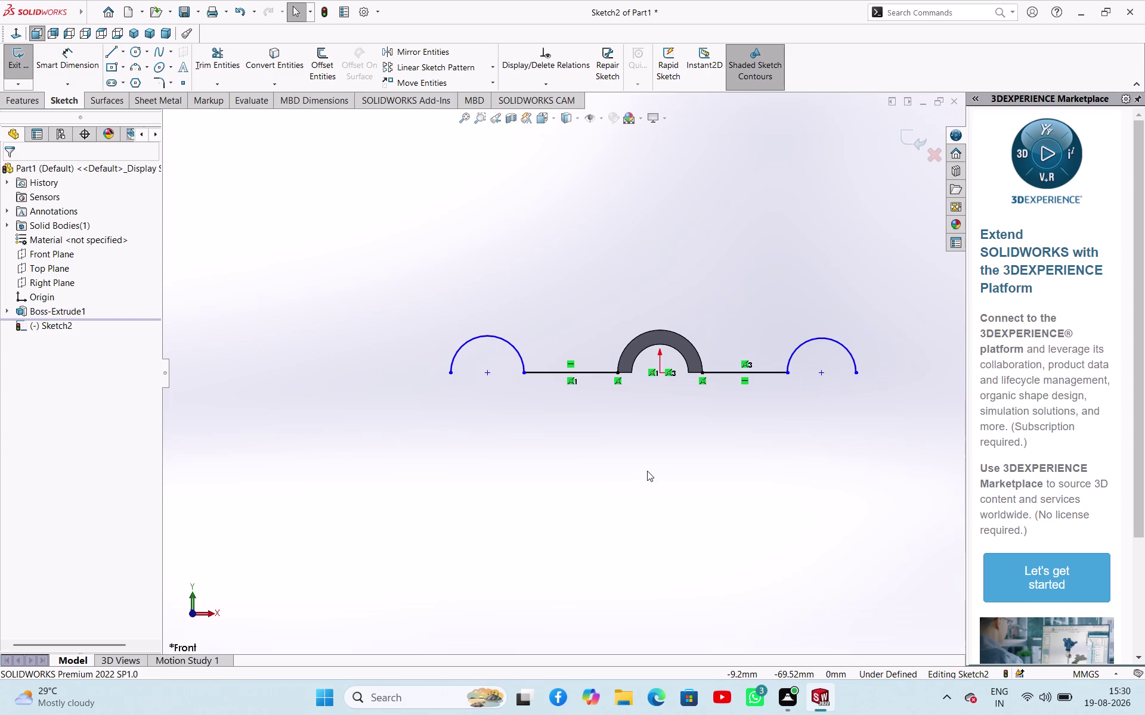
scroll(down, 3)
scroll(up, 3)
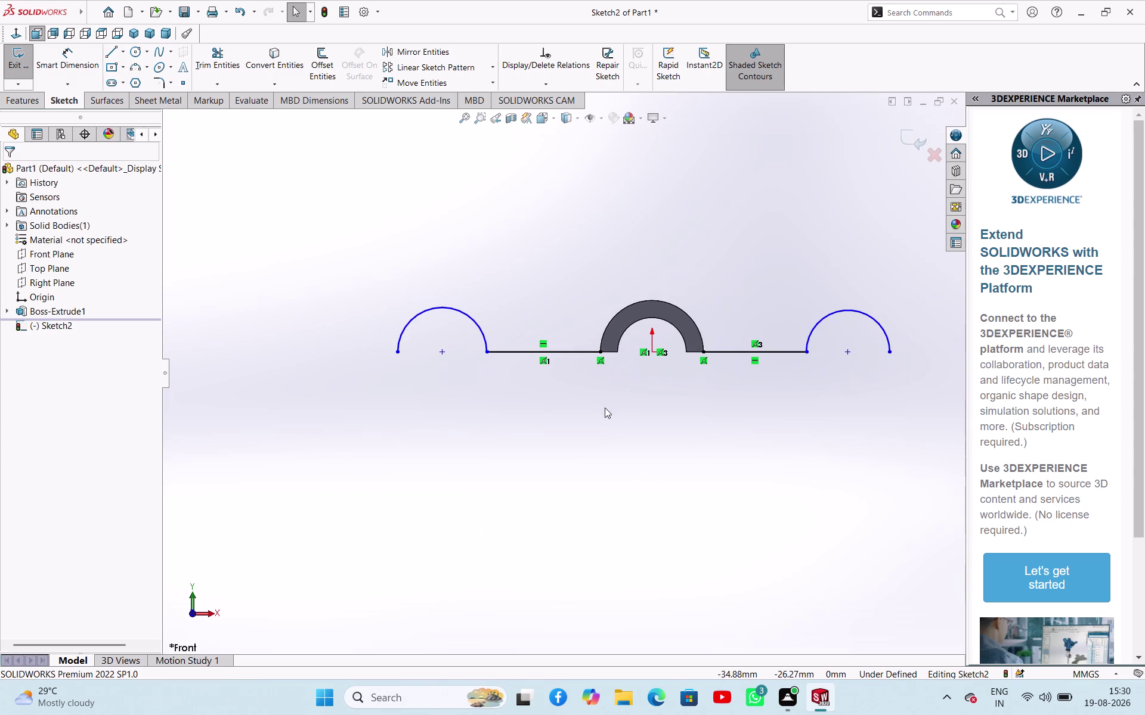
scroll(down, 3)
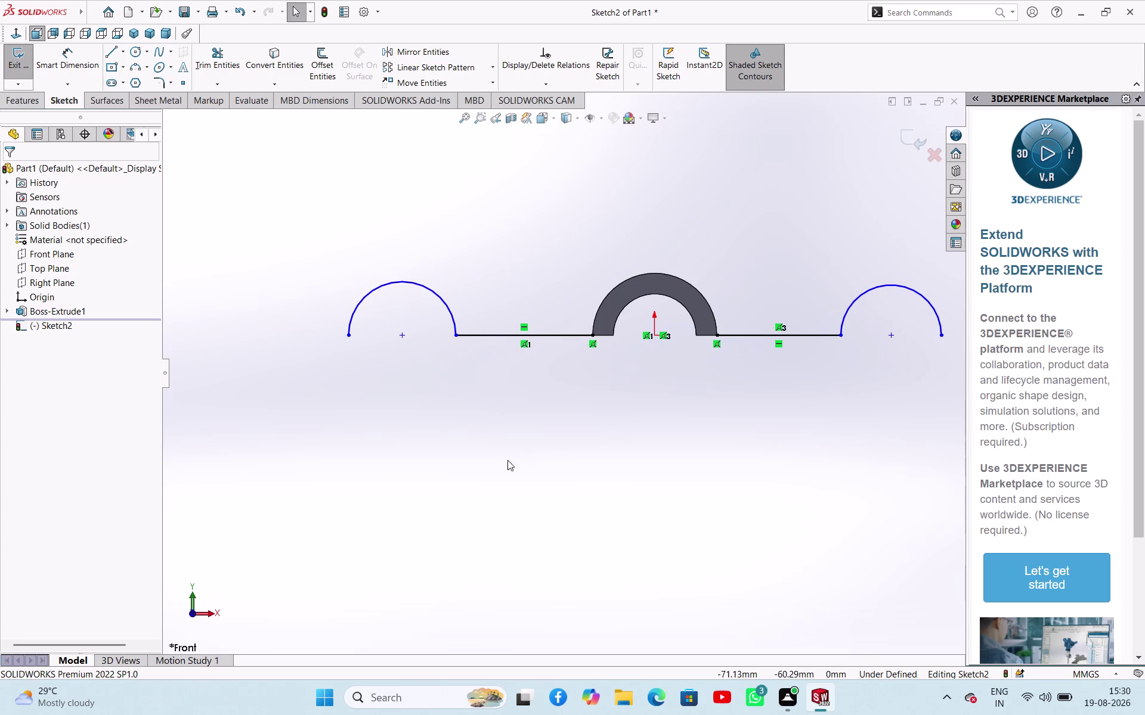
click(110, 60)
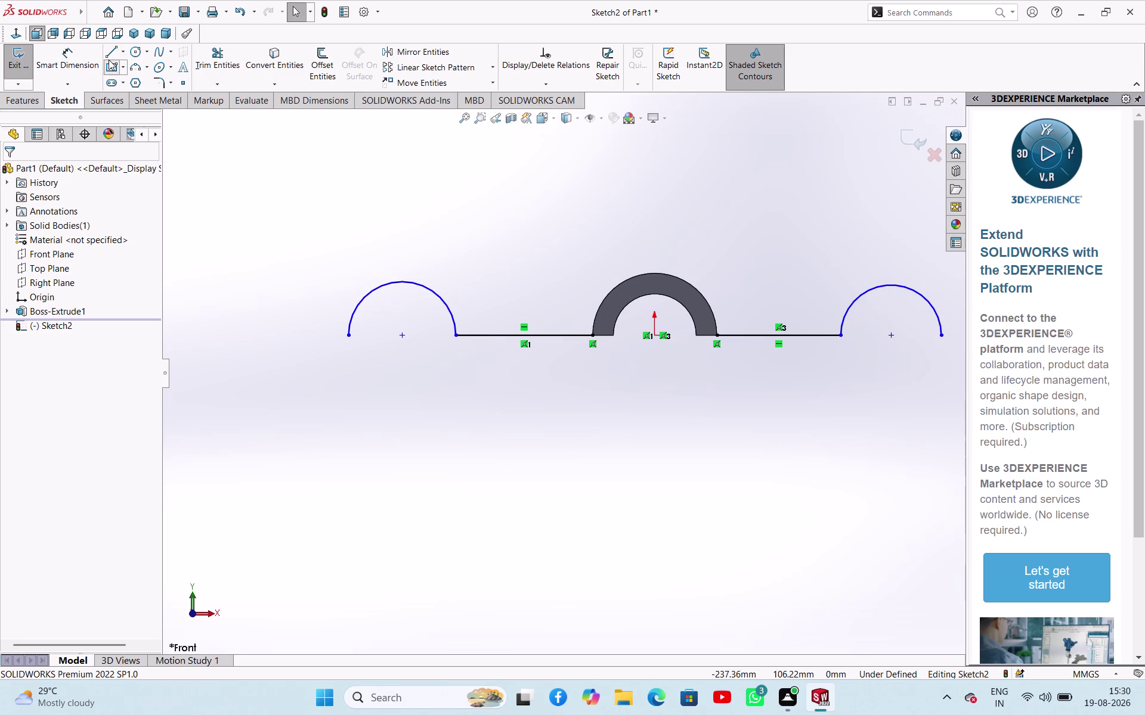
Start lines at the boss corner and the left arc, cancelling both misdrawn attempts.
click(107, 55)
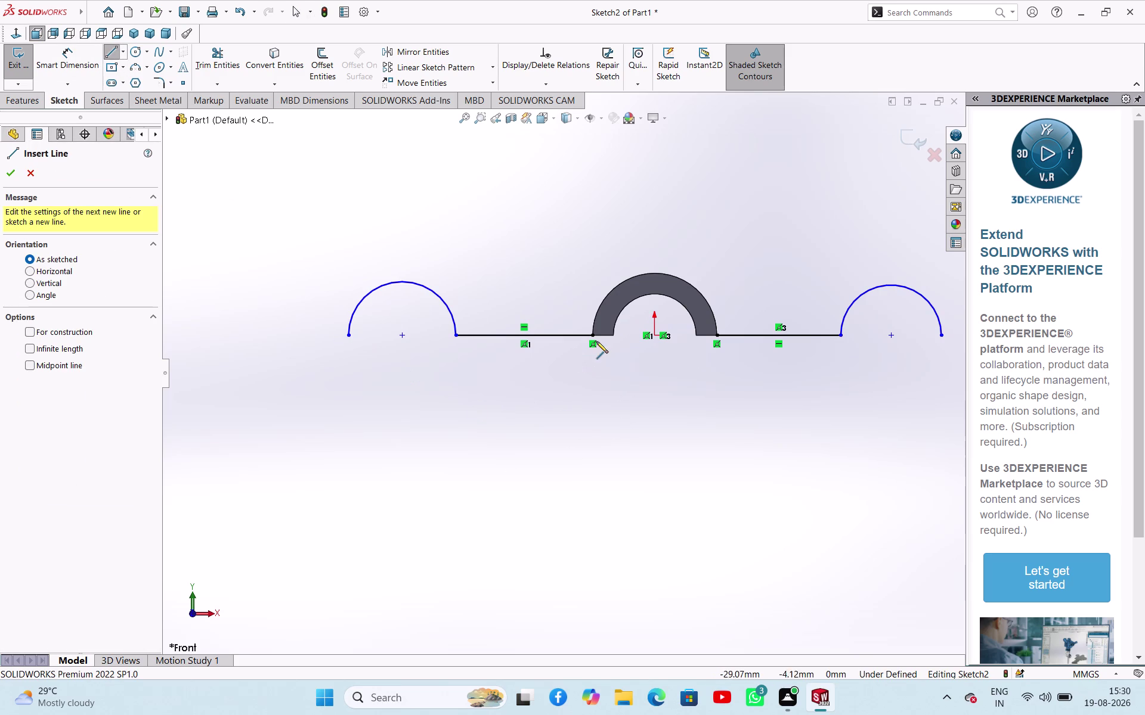
click(595, 338)
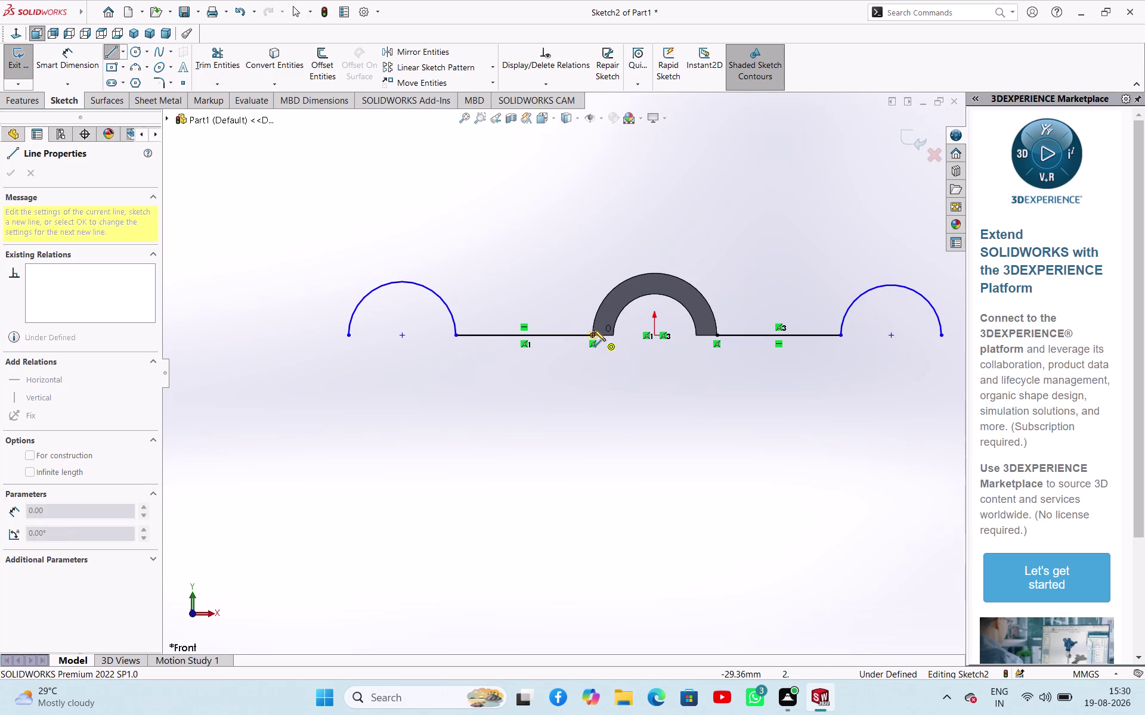
scroll(down, 3)
scroll(down, 3)
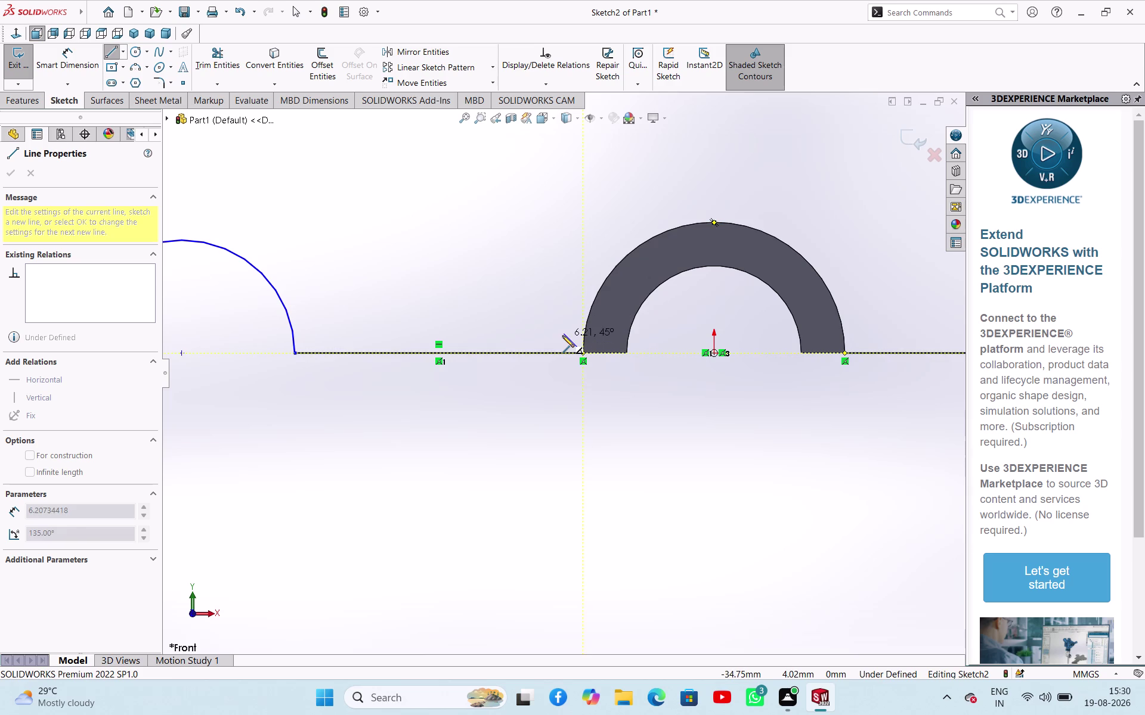
key(Escape)
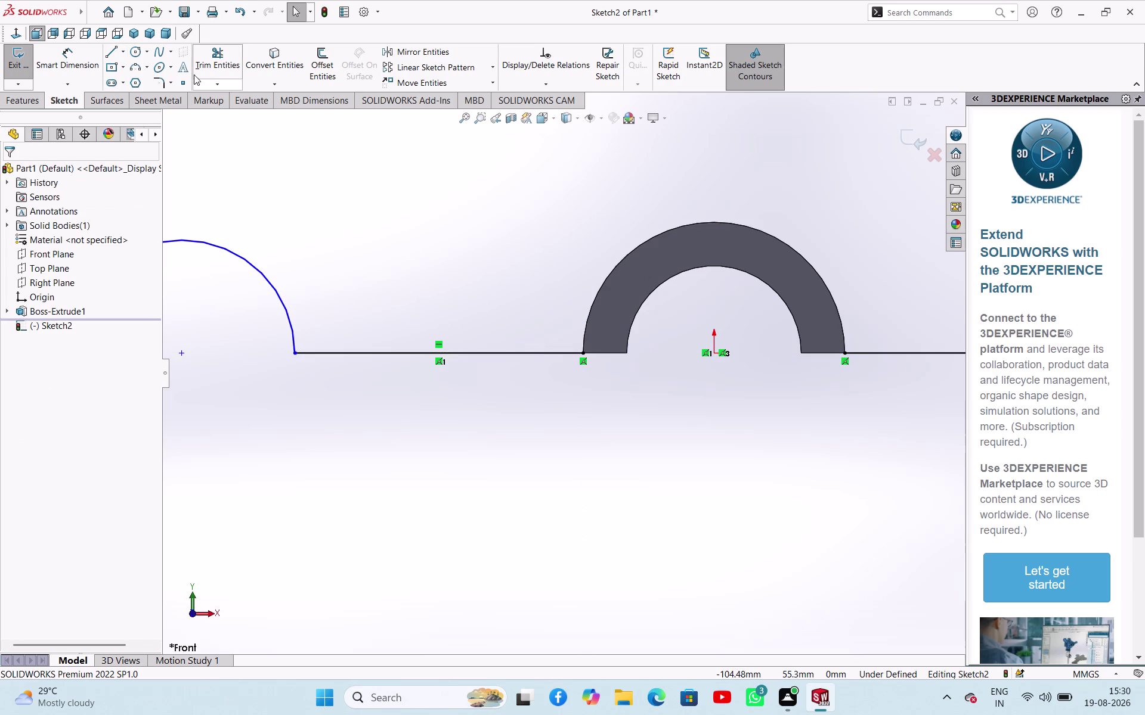
click(111, 50)
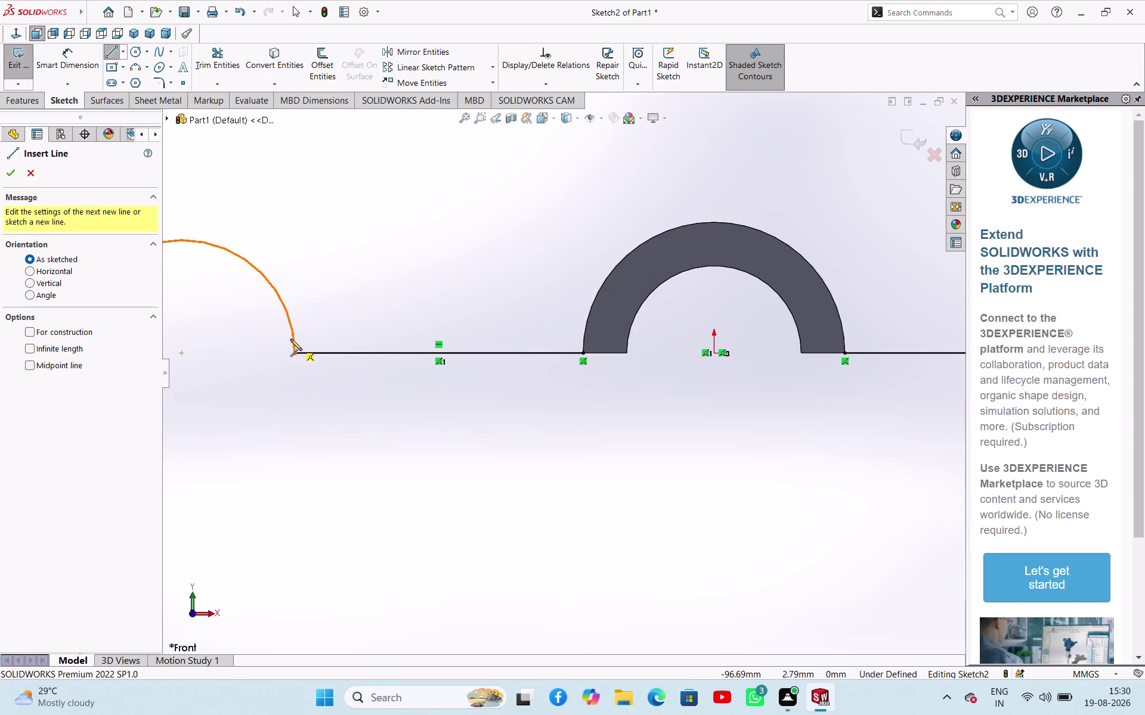
click(289, 323)
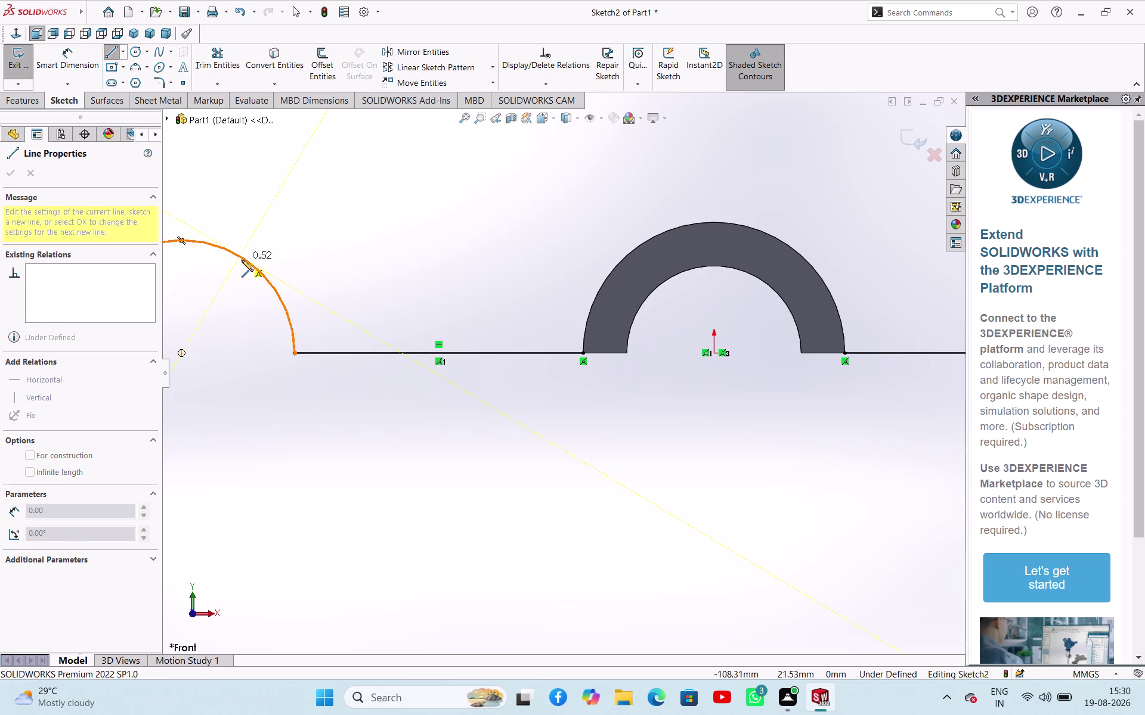
key(Escape)
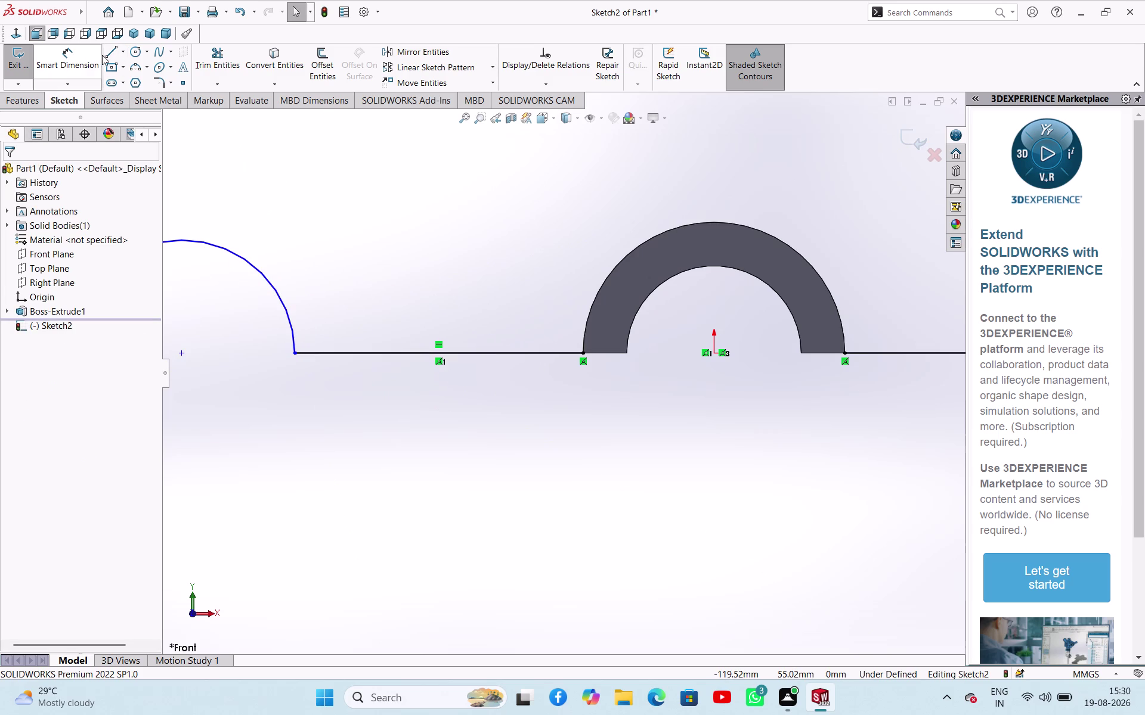
Draw the upper horizontal line from the left arc over to the boss edge.
click(113, 52)
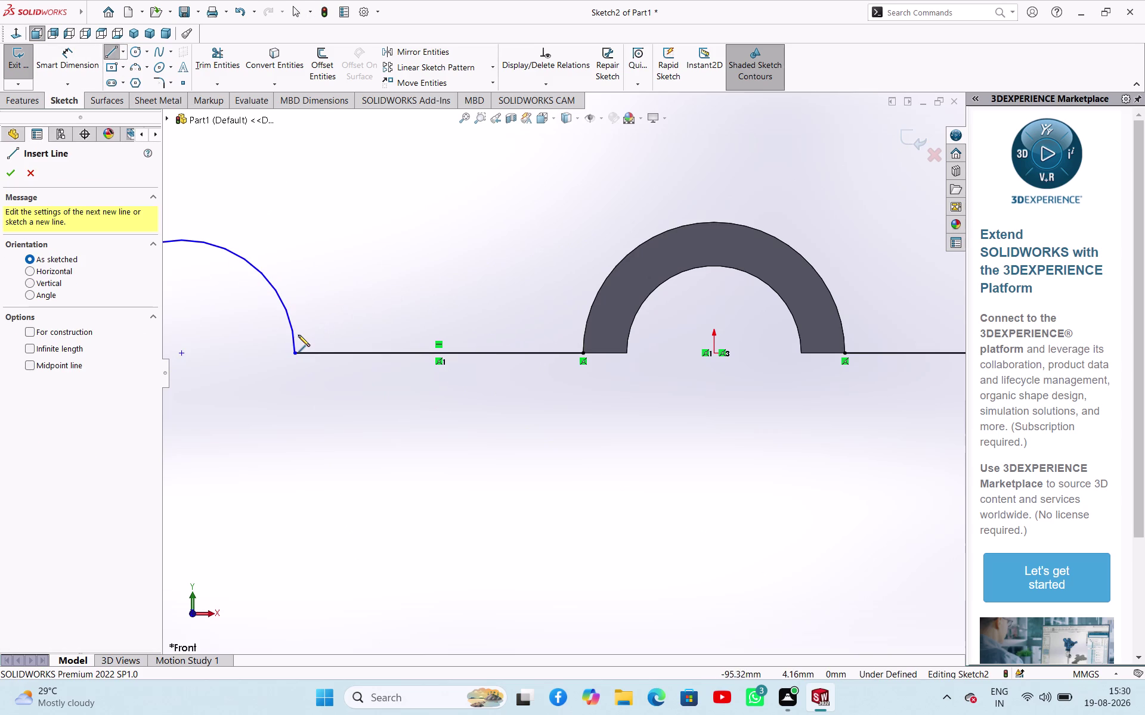
click(295, 331)
click(577, 333)
right_click(582, 388)
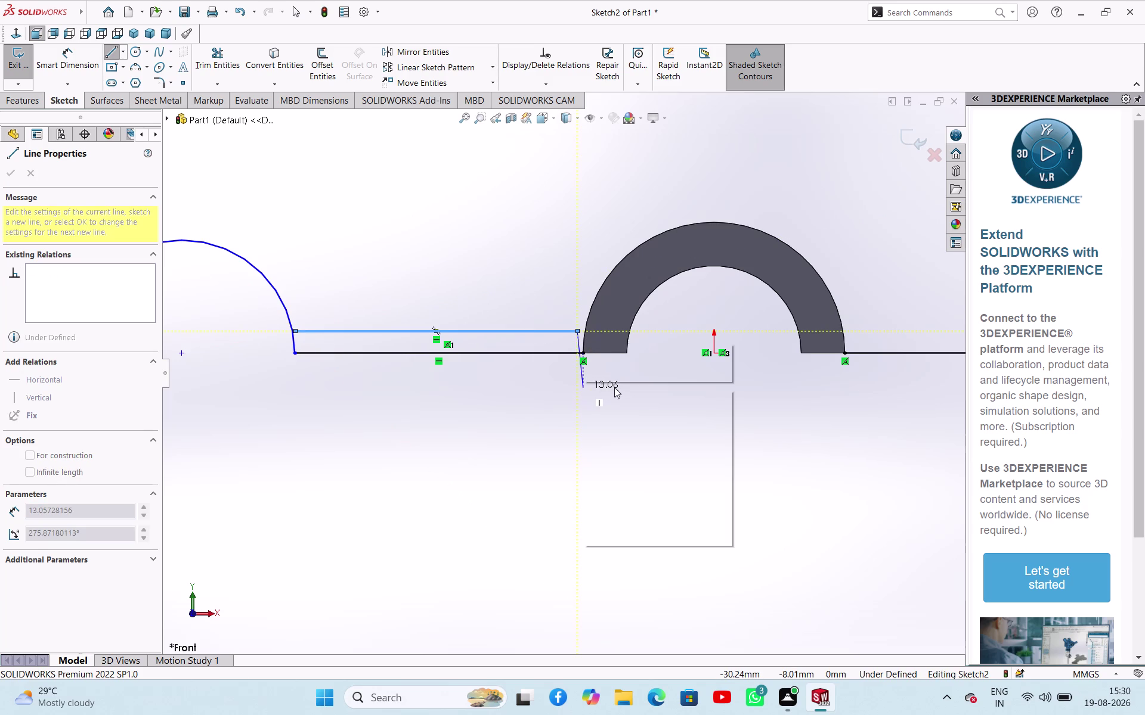
click(614, 392)
Make the upper line's end point coincident with the boss's curved outer edge.
scroll(down, 3)
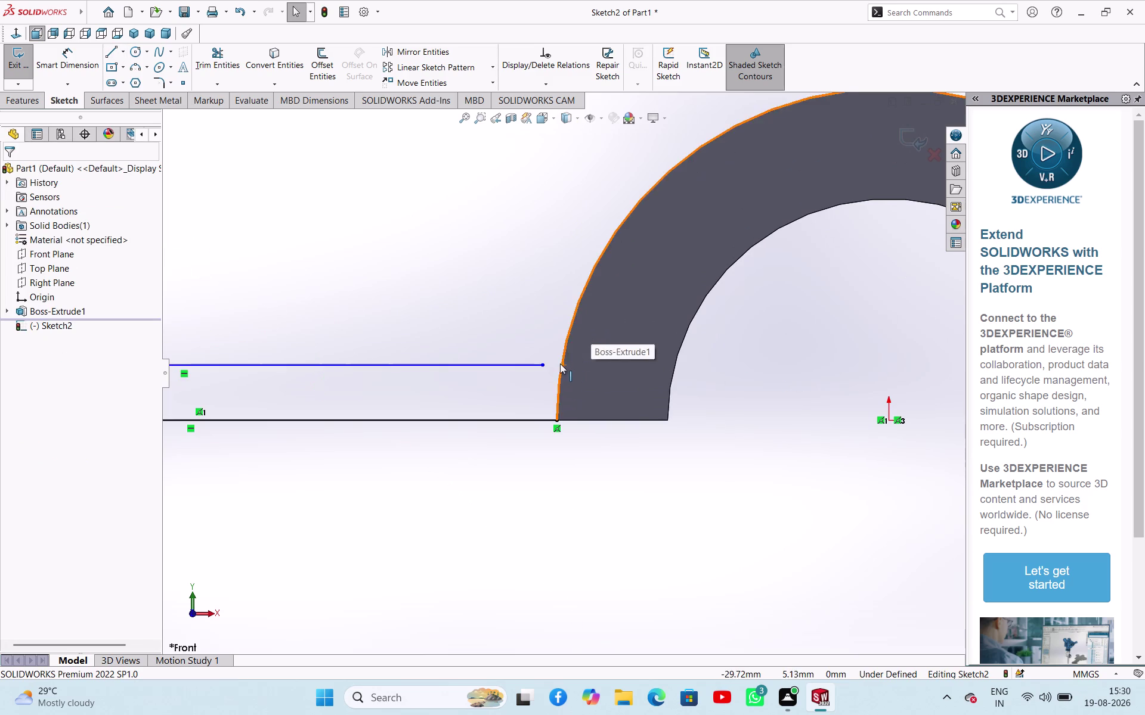
click(561, 366)
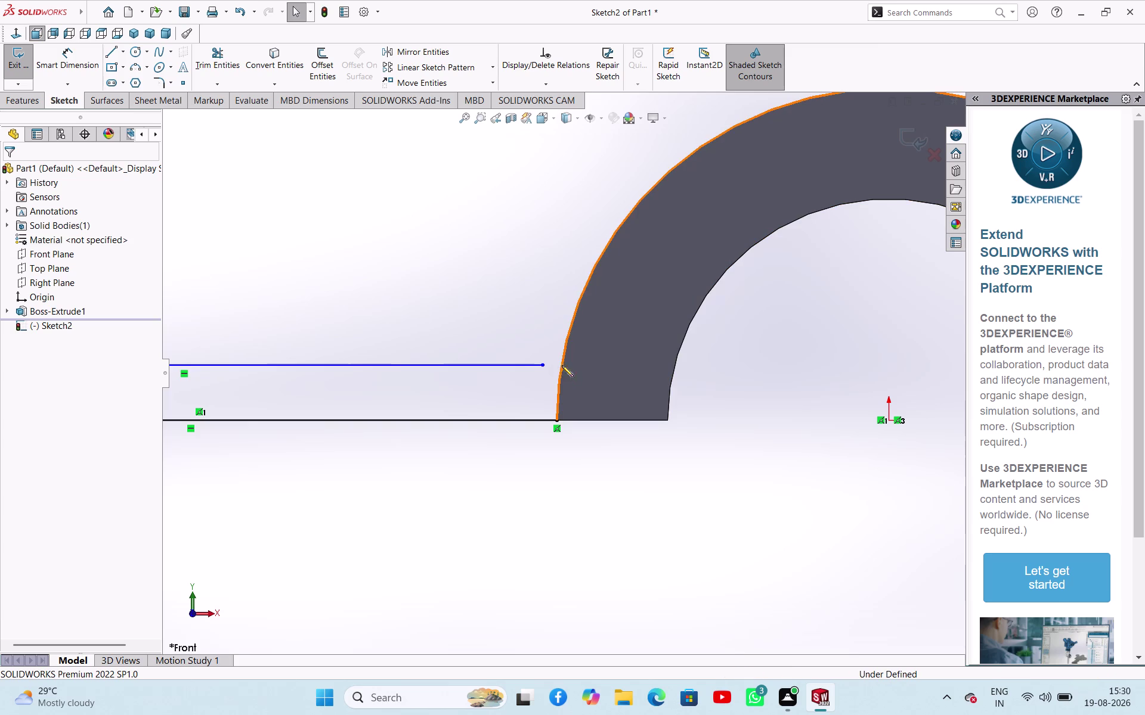
click(544, 362)
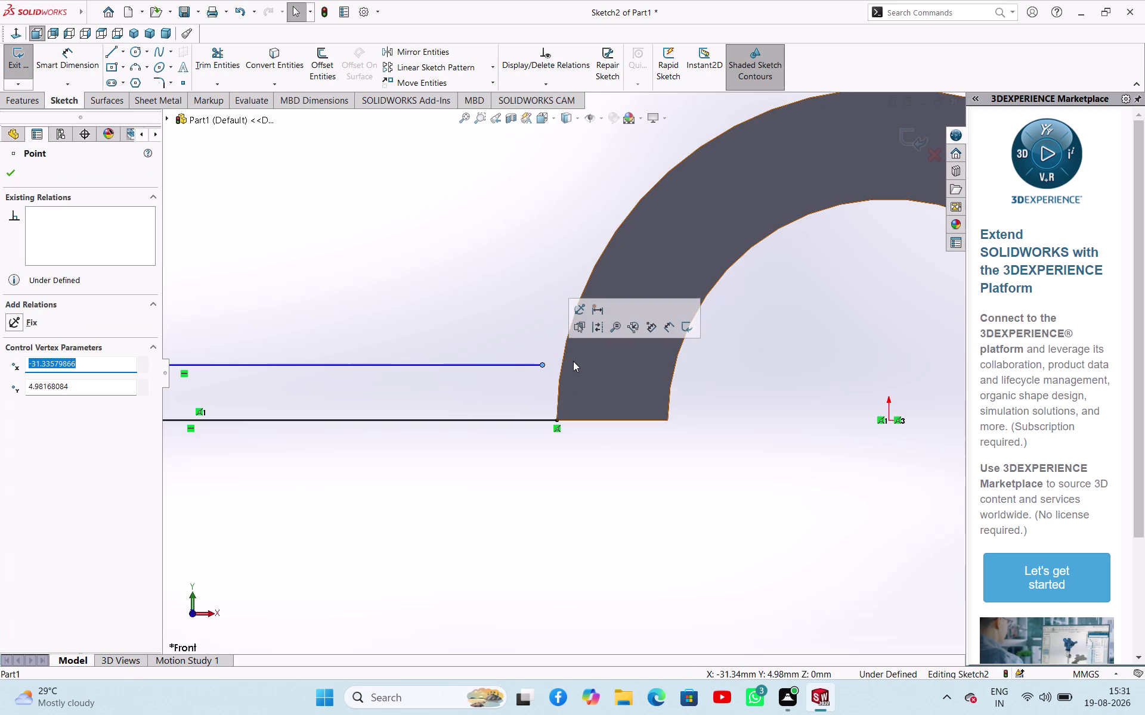
click(563, 360)
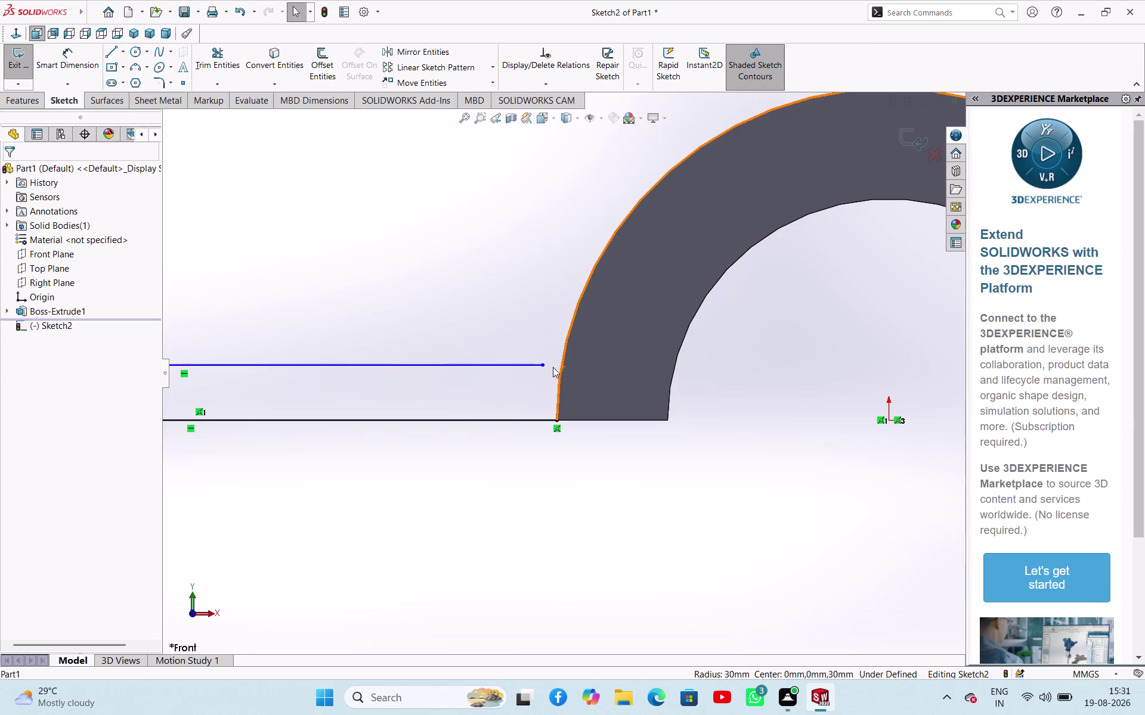
click(562, 366)
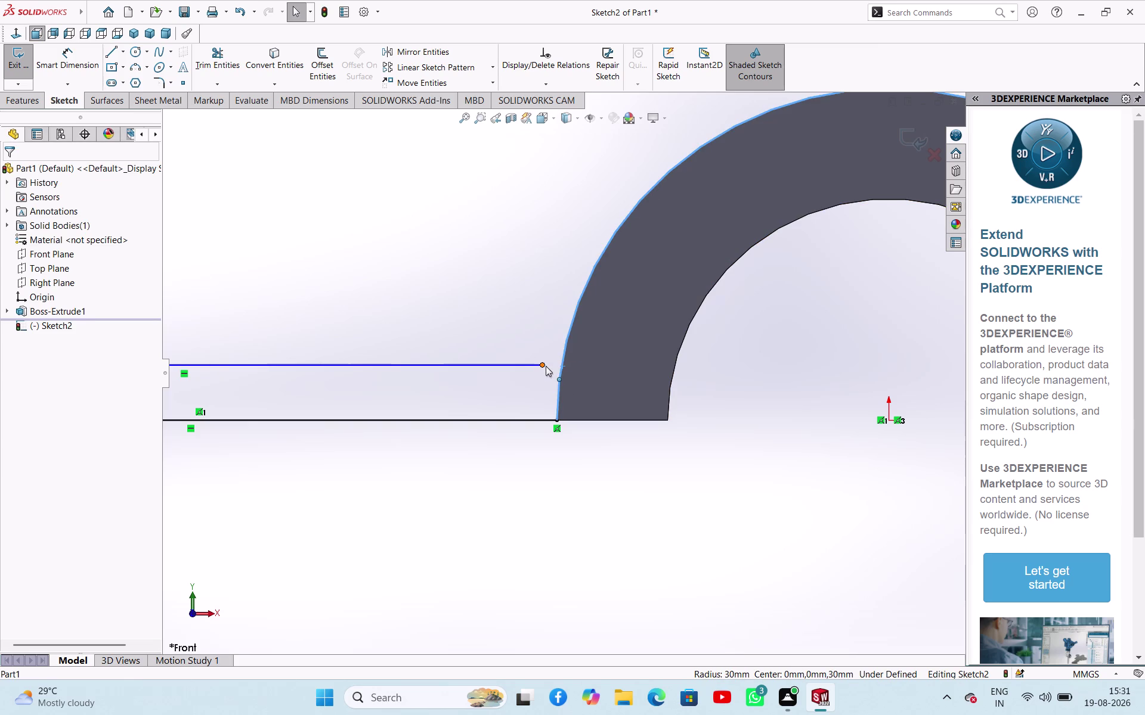
click(545, 366)
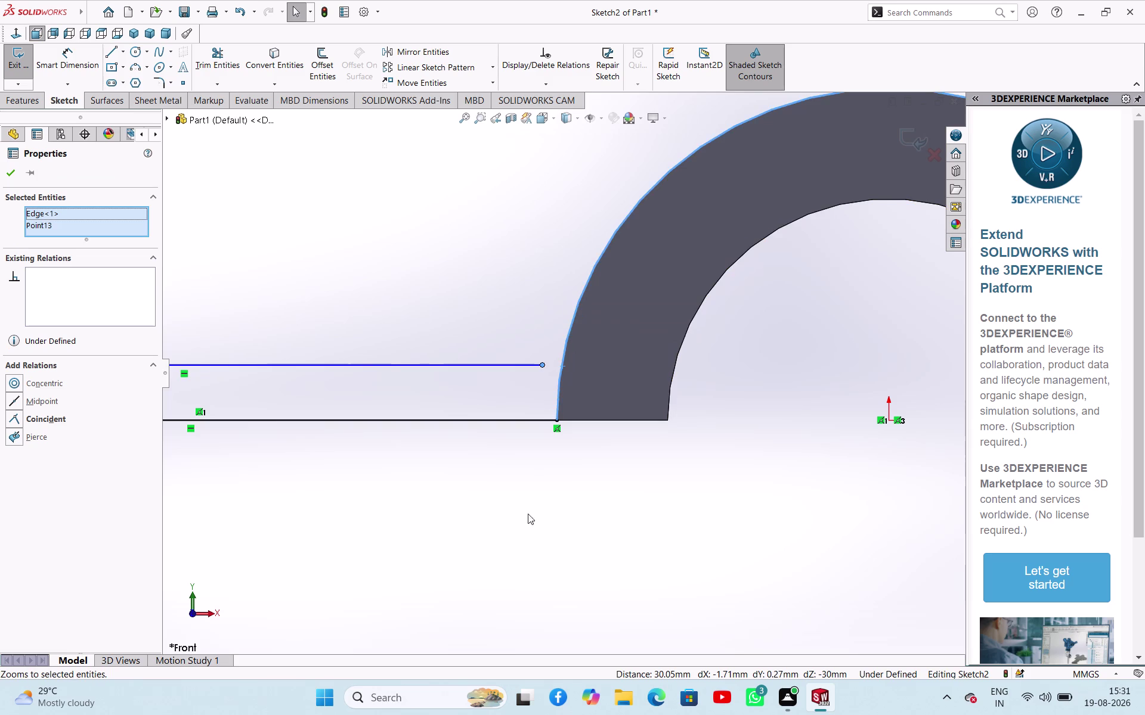
click(480, 497)
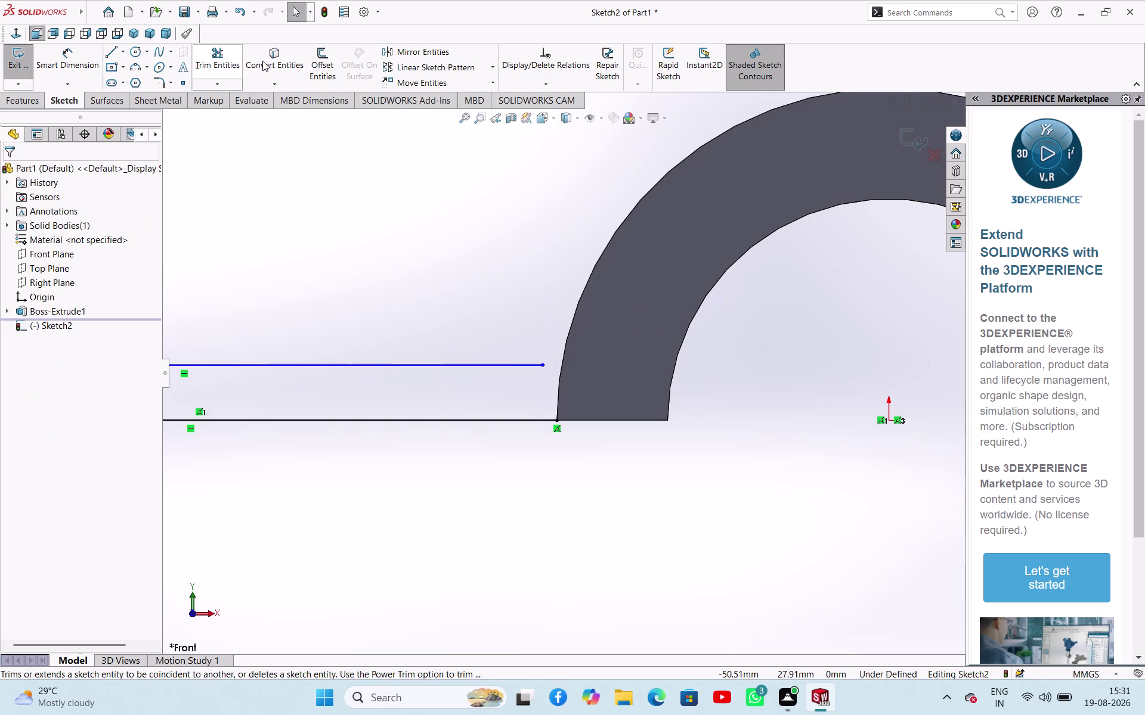
Convert the boss's outer edge into a sketch arc.
click(264, 60)
click(618, 225)
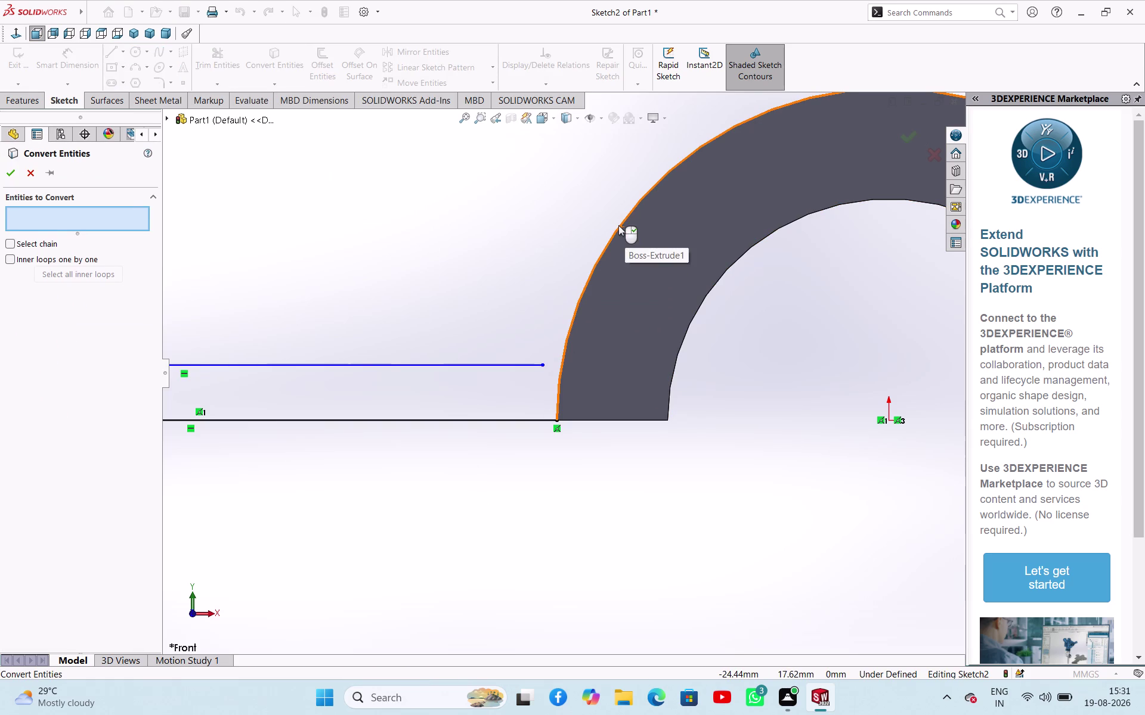
right_click(444, 242)
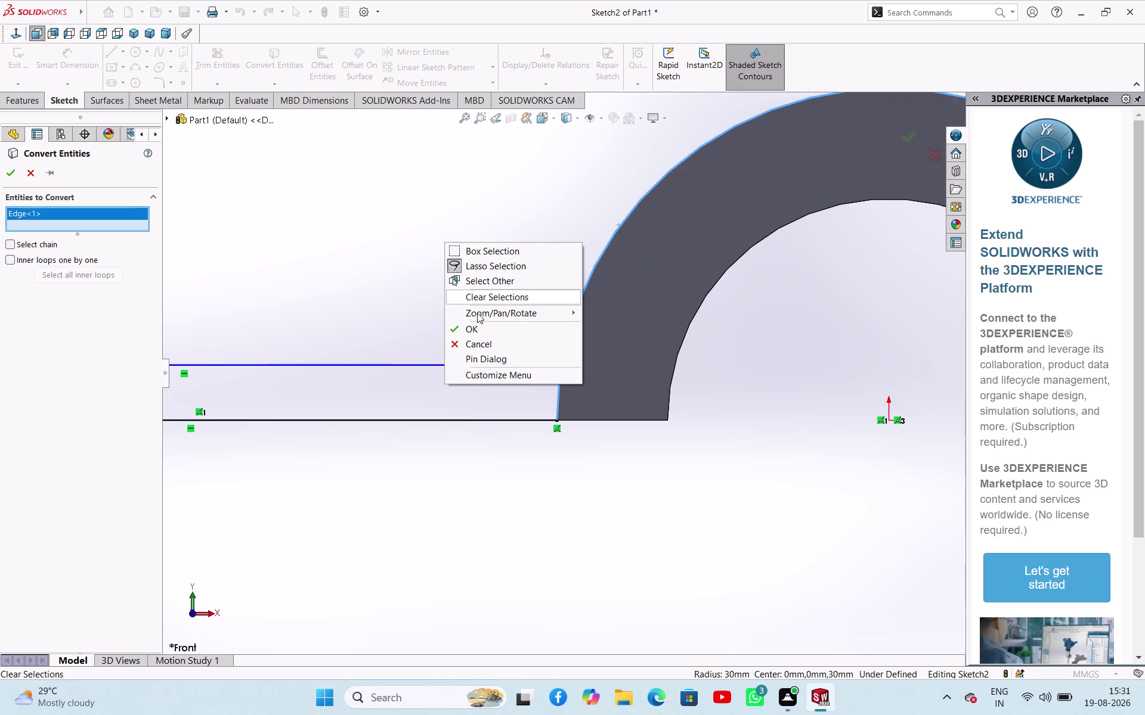
click(483, 332)
click(499, 307)
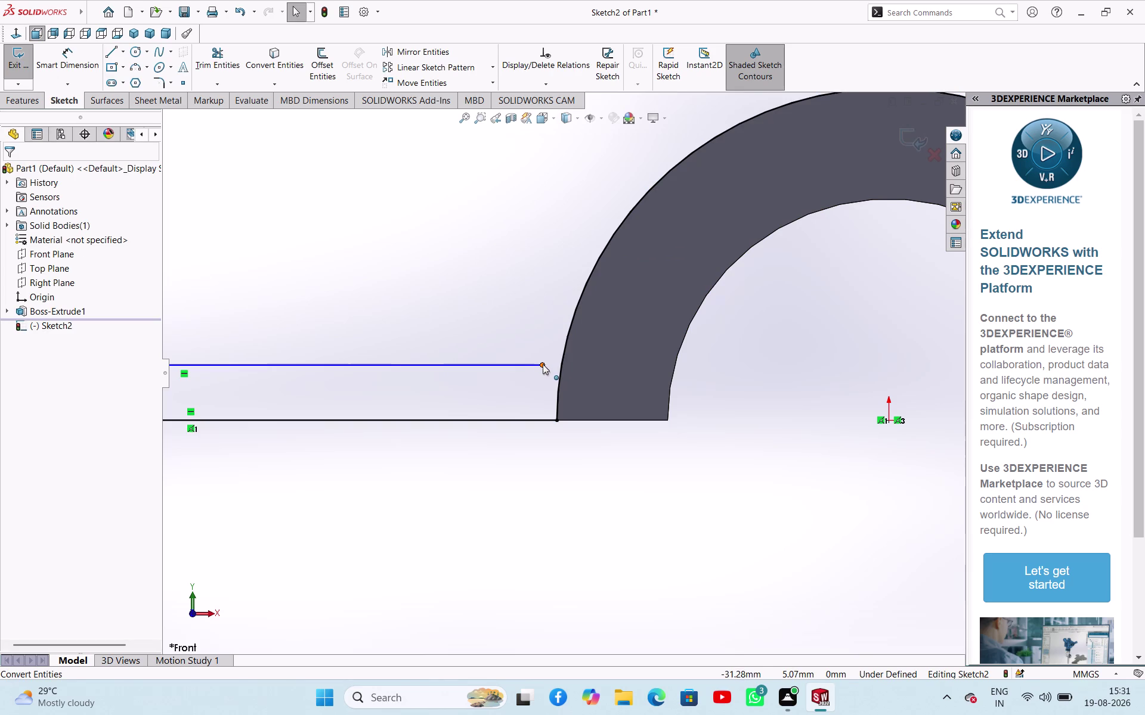
Make the upper web line's end point lie on the converted arc.
click(543, 364)
click(560, 364)
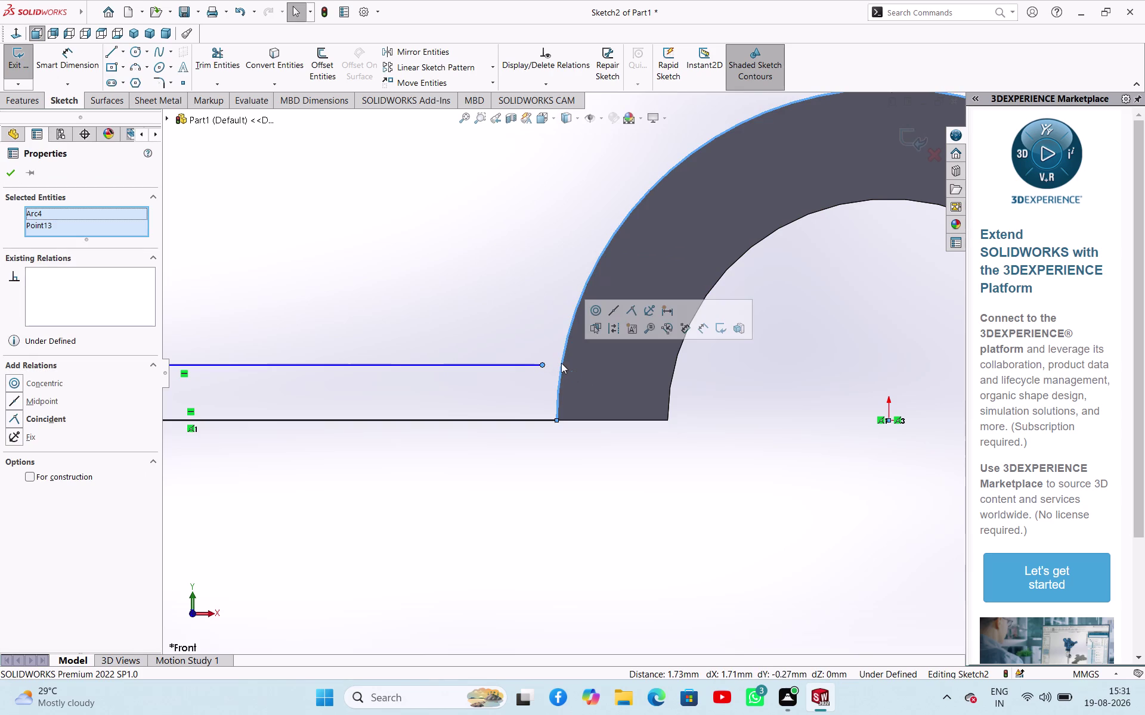
click(636, 310)
scroll(up, 3)
scroll(down, 3)
scroll(down, 3)
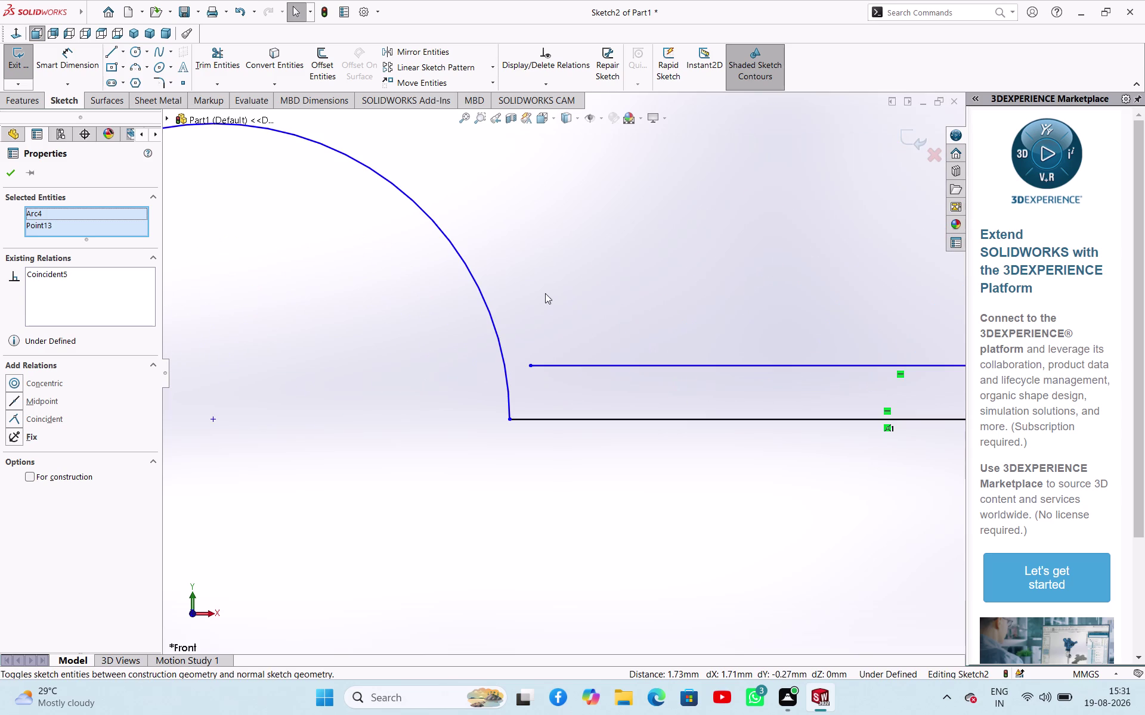
Make the upper line's left end point coincident with the left lug arc.
click(545, 292)
click(533, 366)
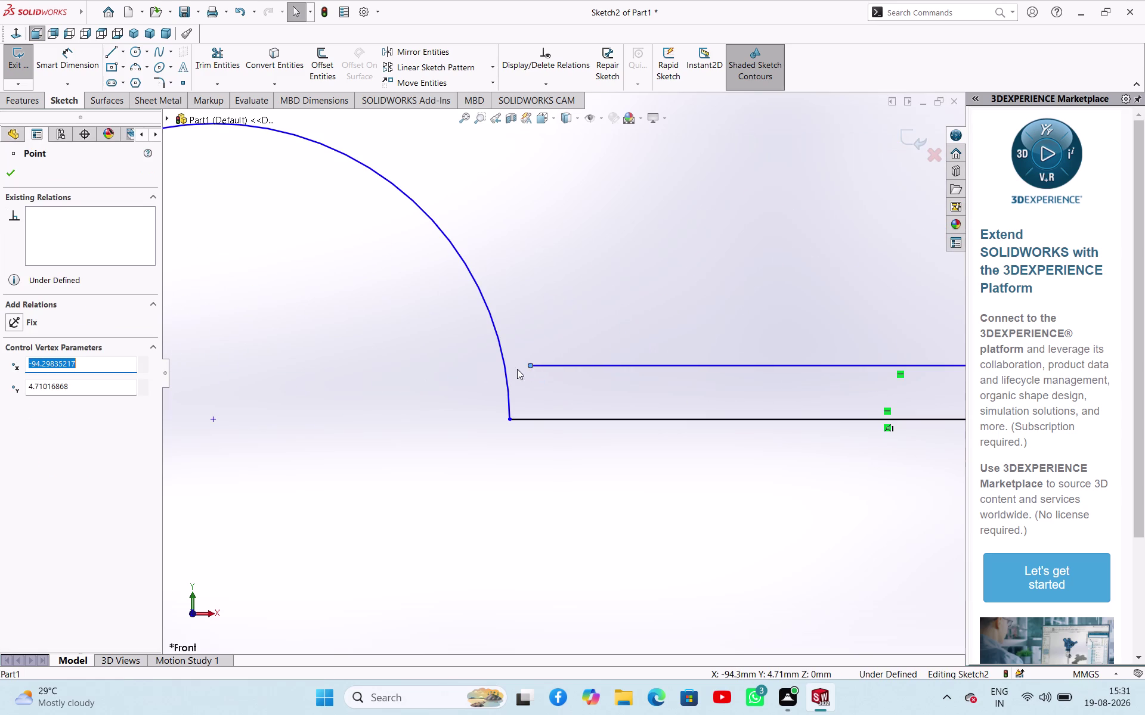
click(504, 365)
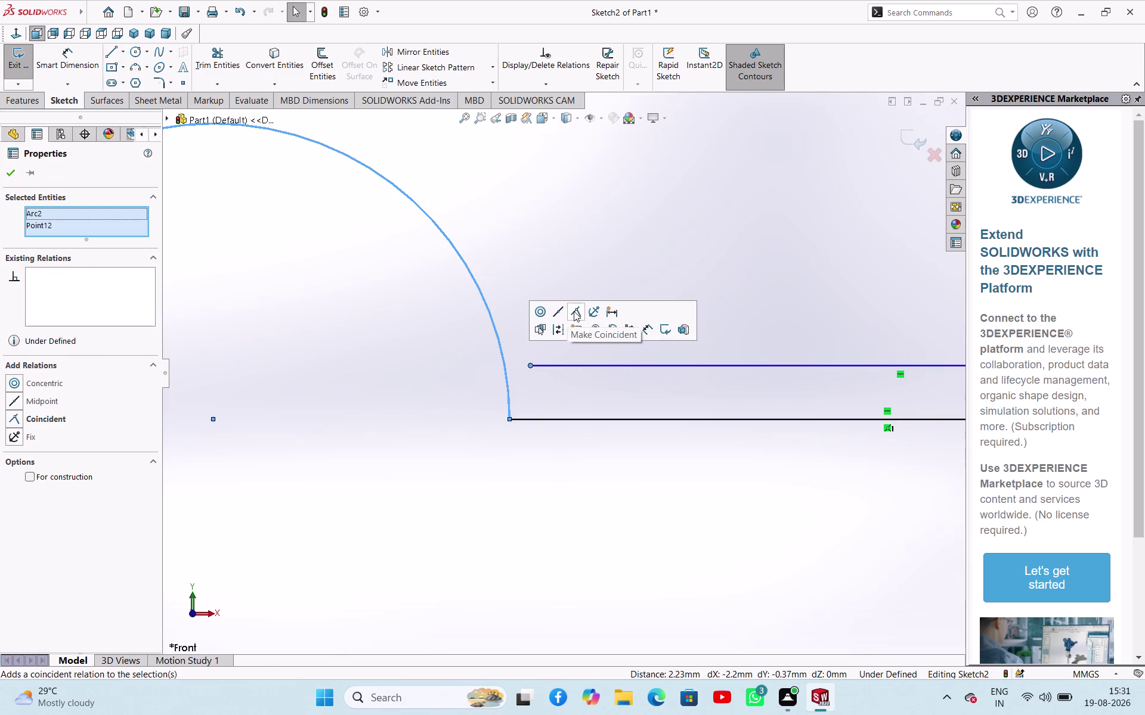
click(575, 310)
click(434, 424)
Dimension the web end thickness between the two line ends as 2.5 mm.
scroll(up, 3)
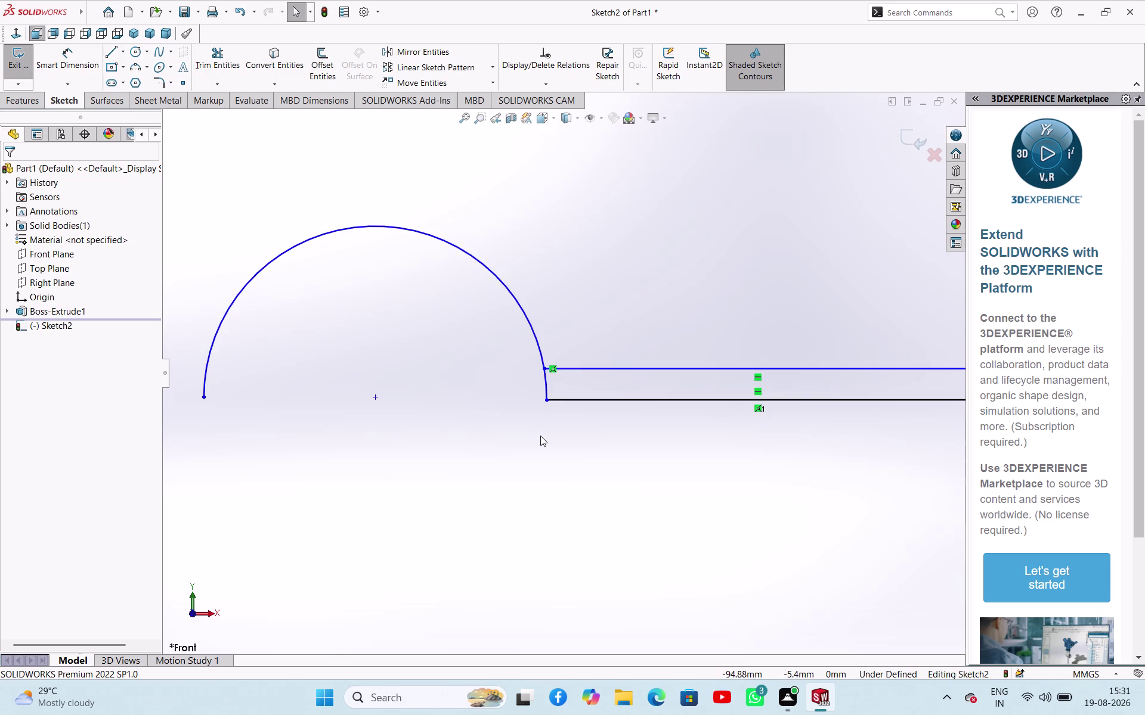
scroll(down, 3)
scroll(up, 3)
scroll(down, 3)
right_drag(485, 401, 484, 318)
click(551, 325)
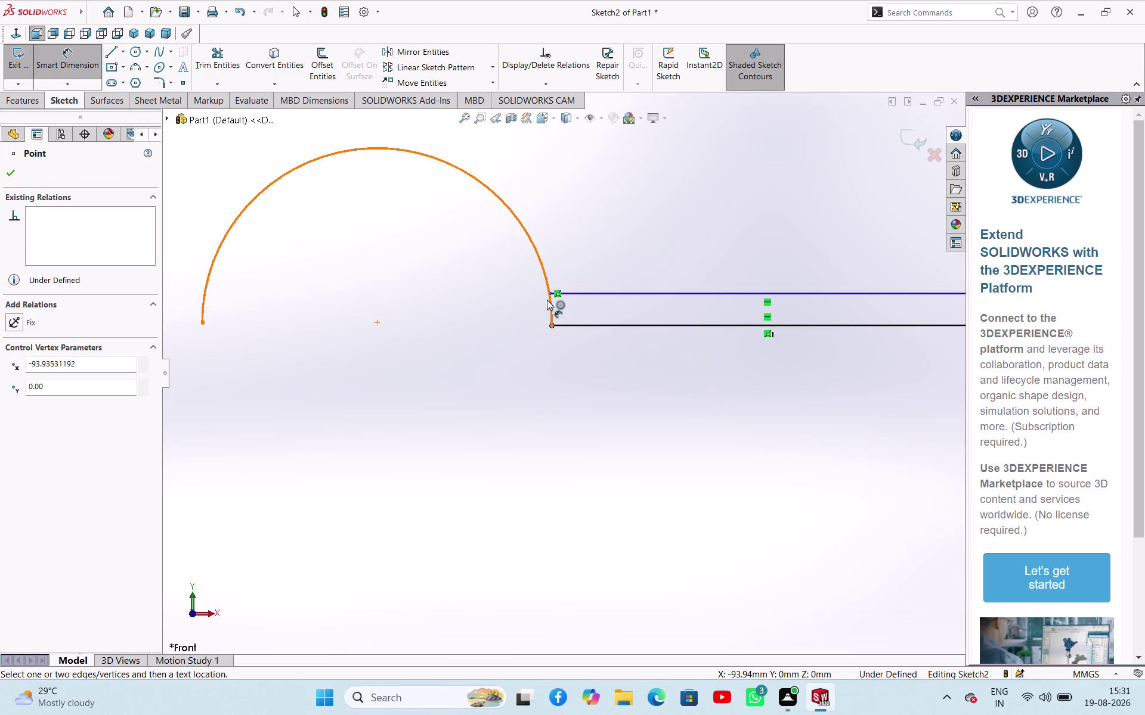
click(549, 296)
click(518, 299)
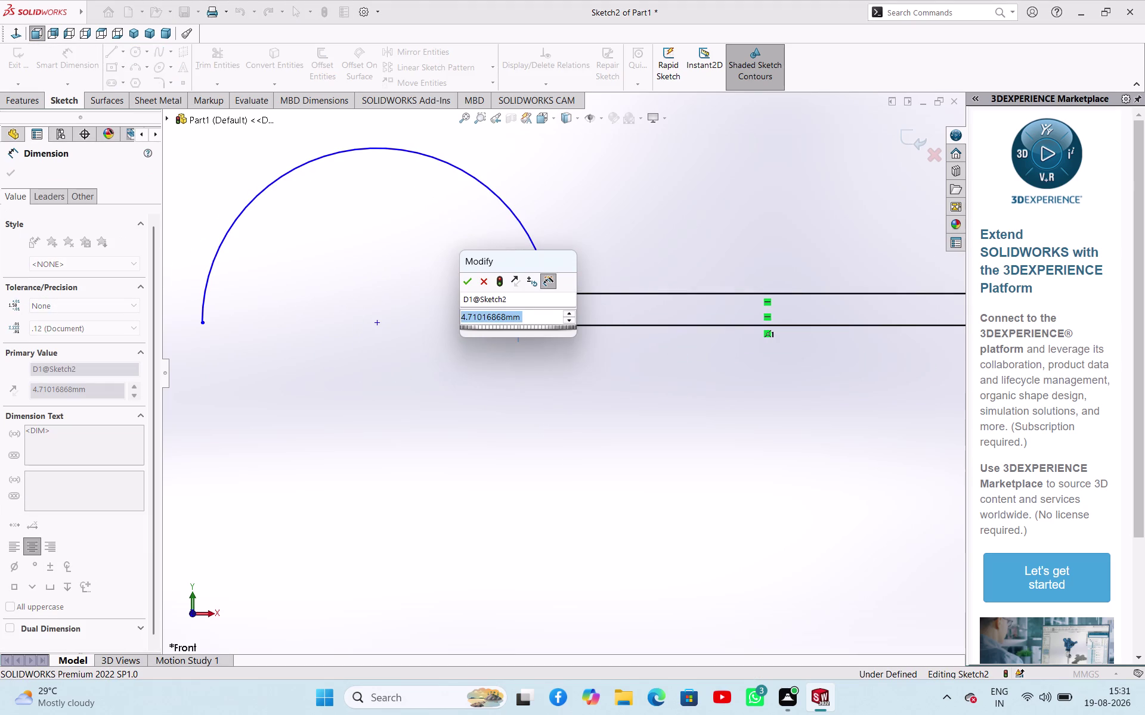
text(2.5)
key(Return)
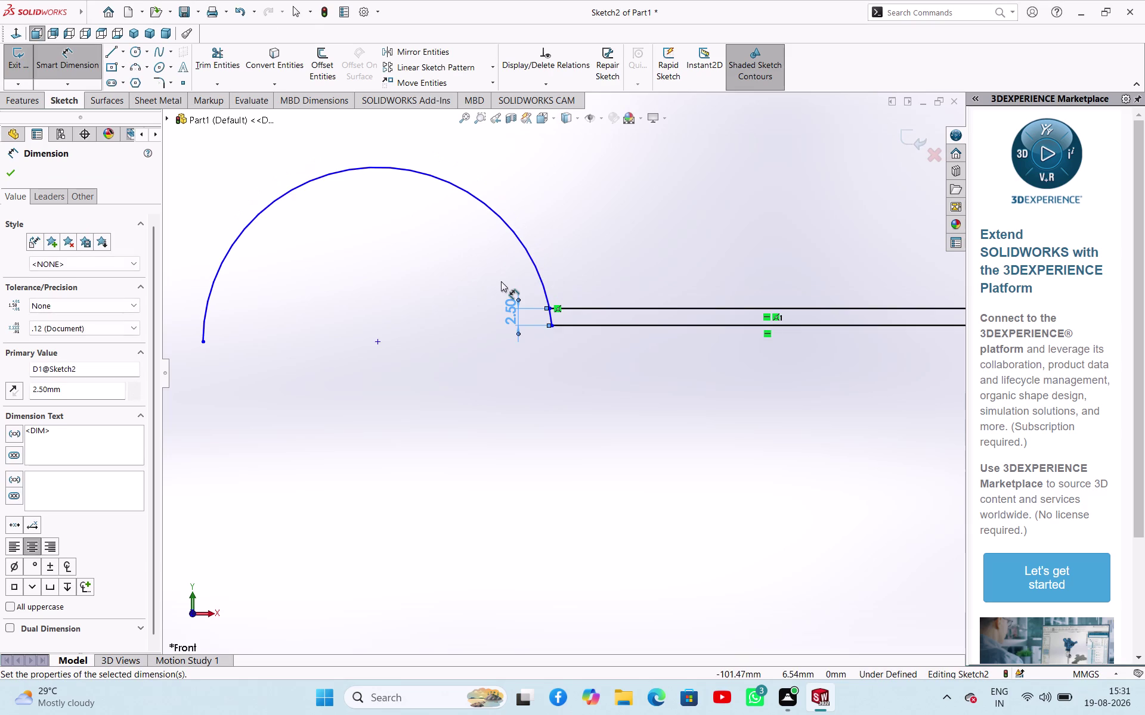
scroll(up, 3)
scroll(down, 3)
right_click(571, 433)
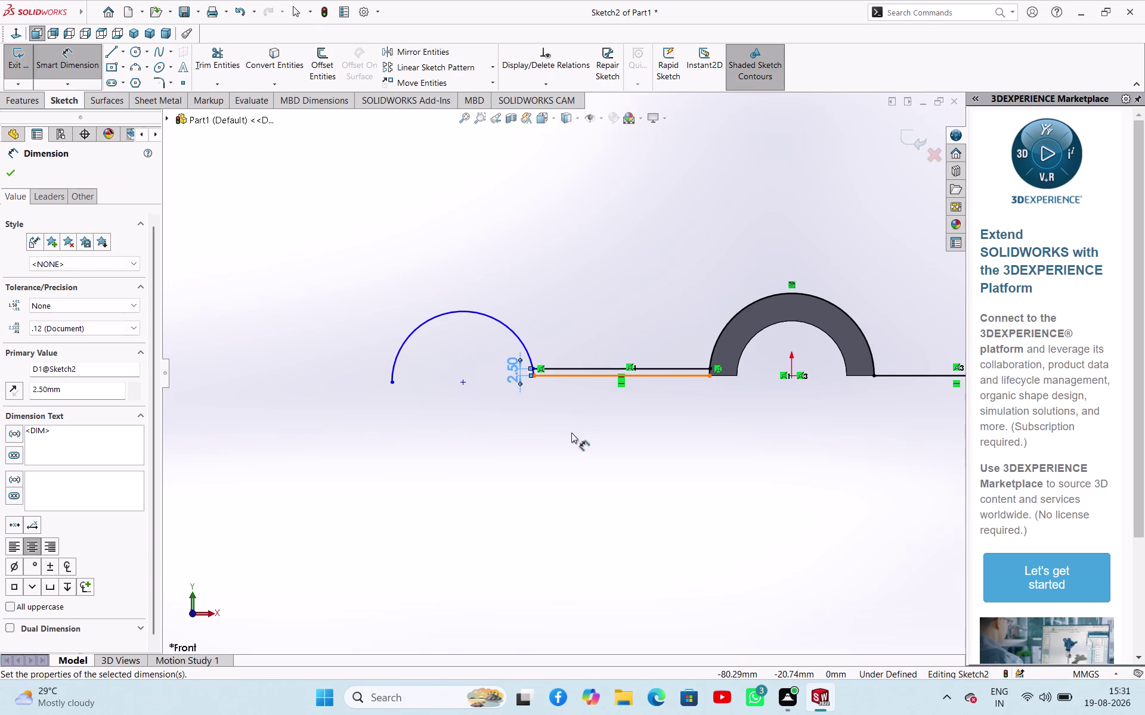
click(584, 469)
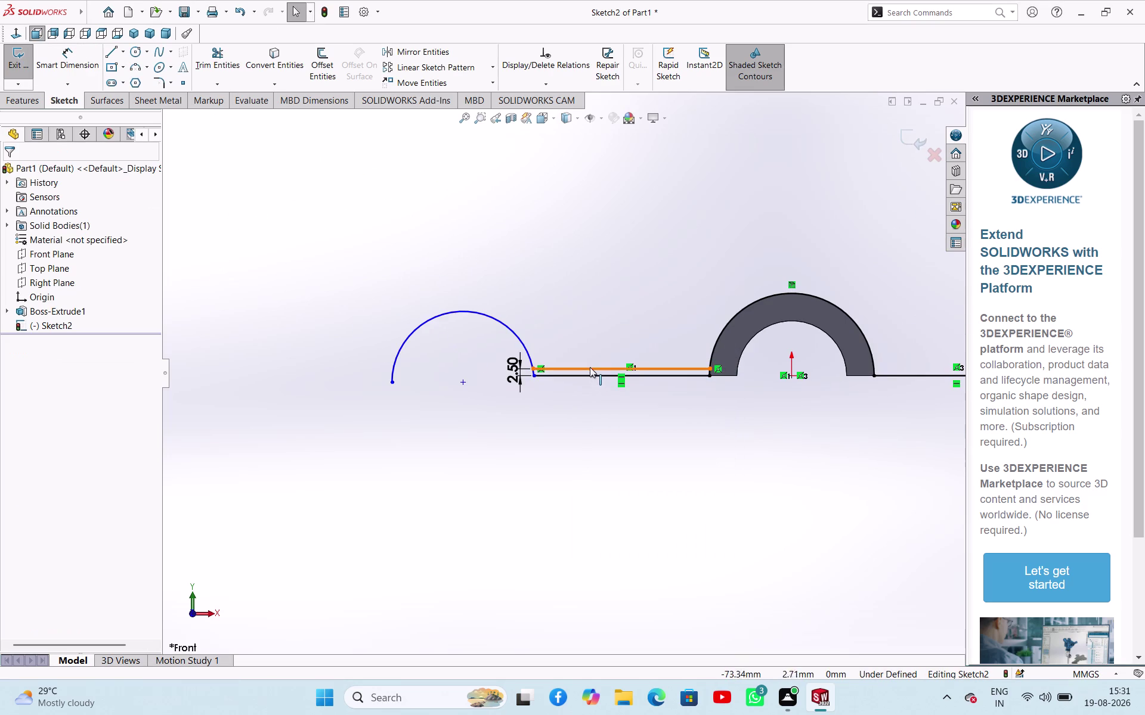
click(124, 49)
click(136, 86)
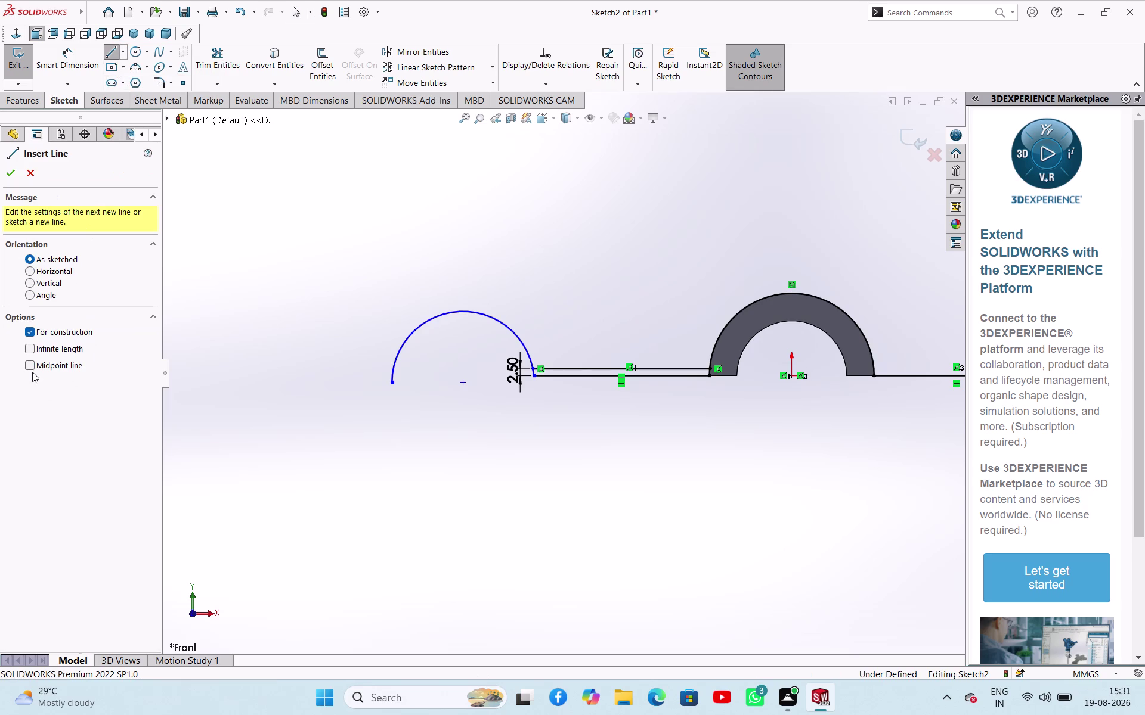
Draw a vertical midpoint construction centreline through the boss centre, spanning above and below the part.
click(33, 369)
scroll(up, 3)
scroll(down, 3)
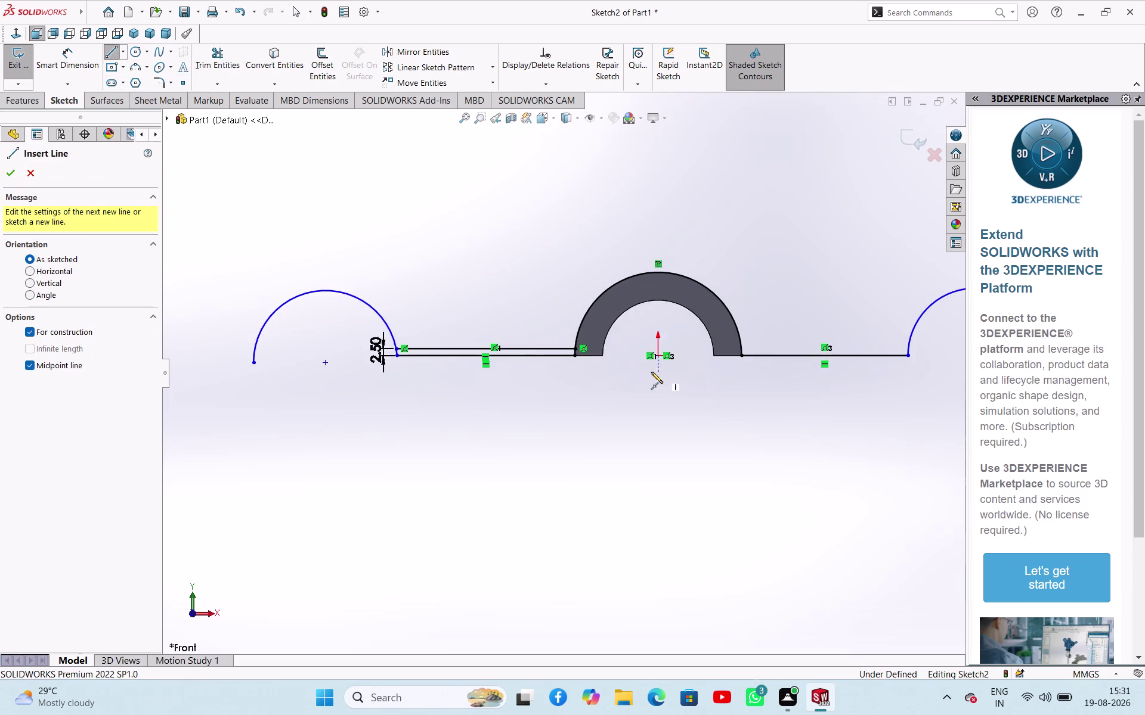
click(655, 356)
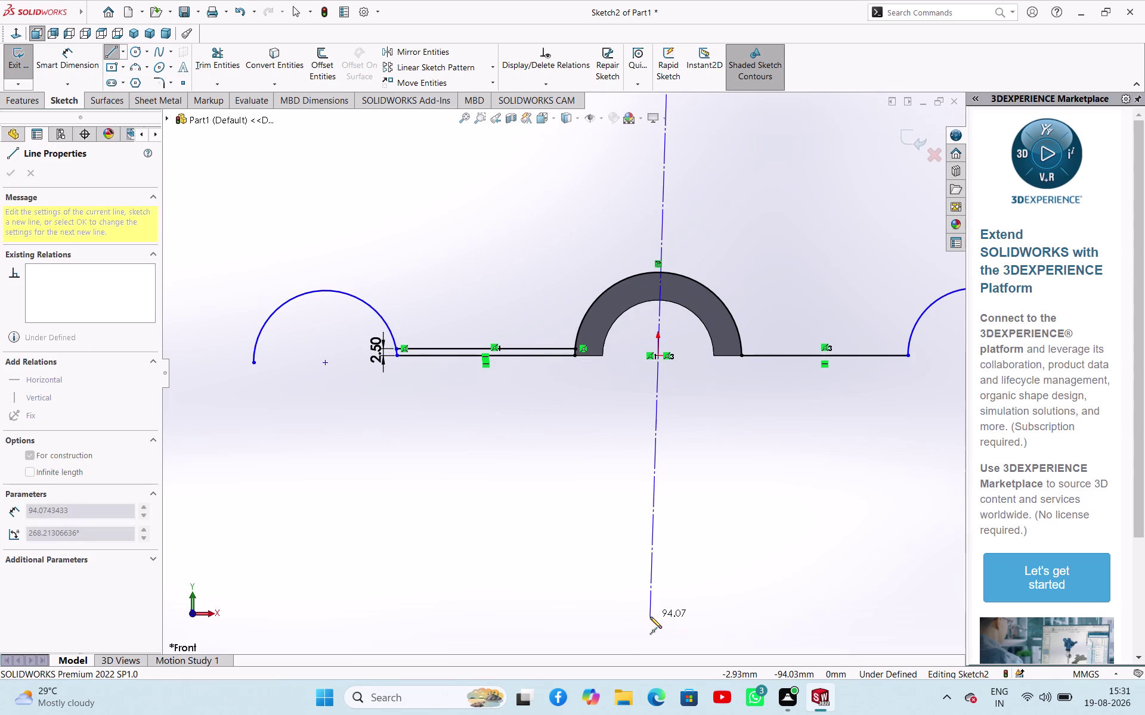
click(656, 617)
right_click(561, 570)
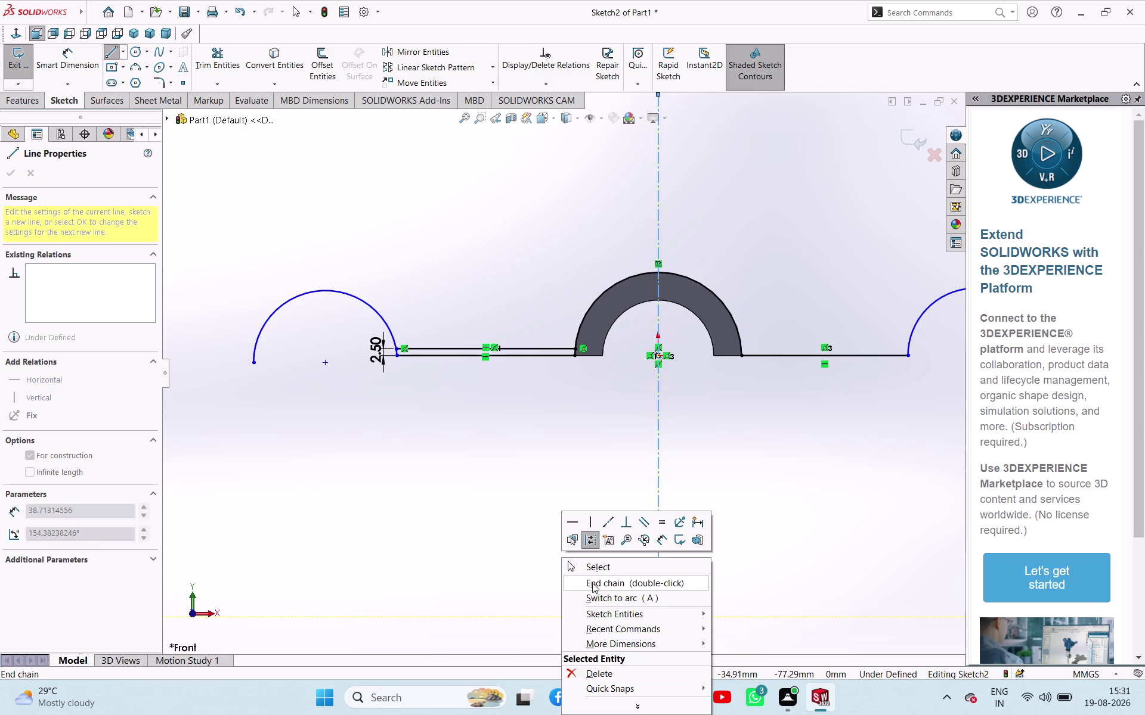
click(594, 573)
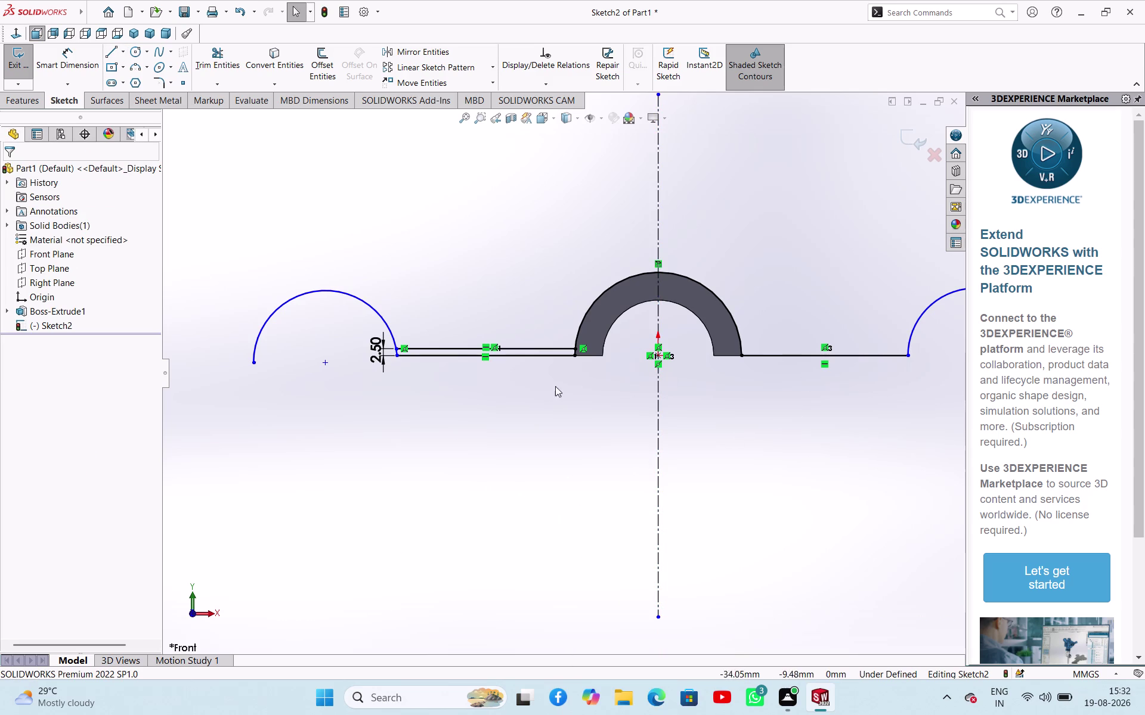
click(543, 437)
scroll(up, 3)
scroll(down, 3)
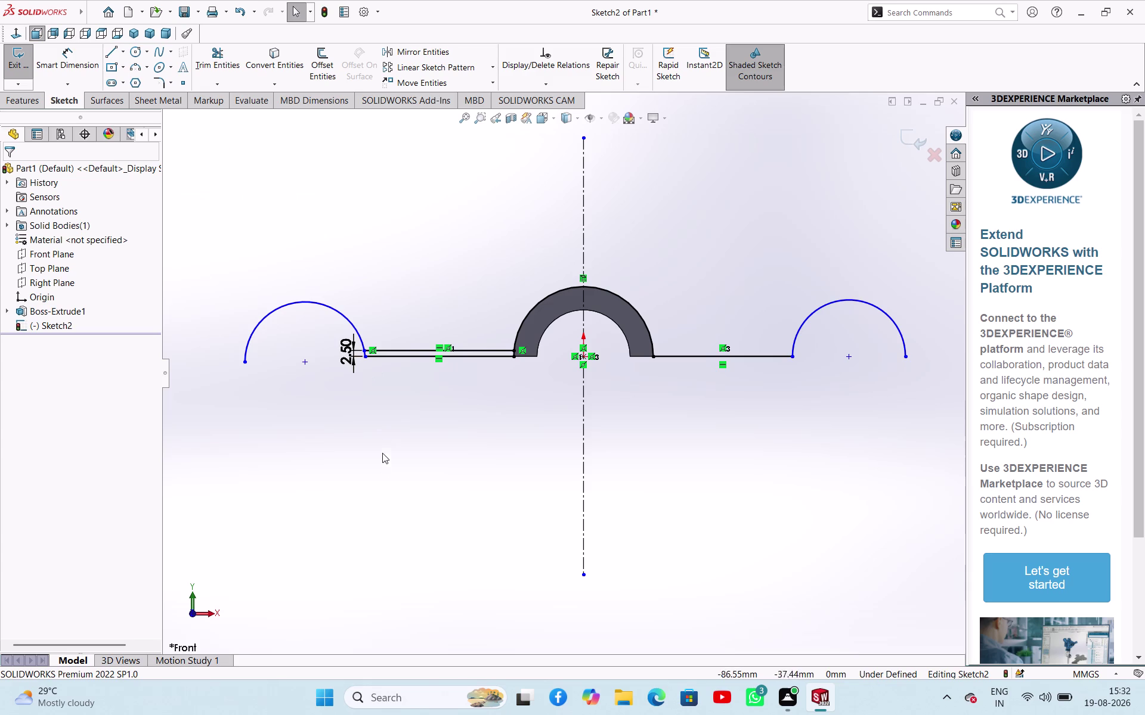
right_drag(358, 500, 362, 434)
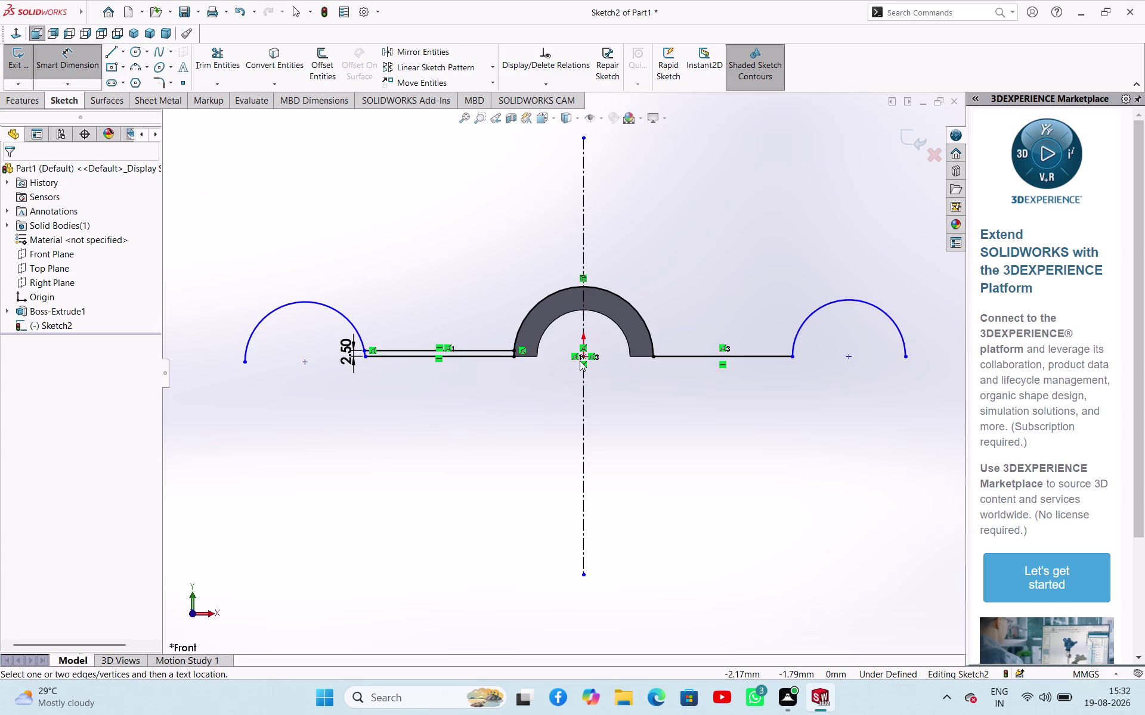
Dimension the left lug centre 110 mm from the centreline.
click(584, 359)
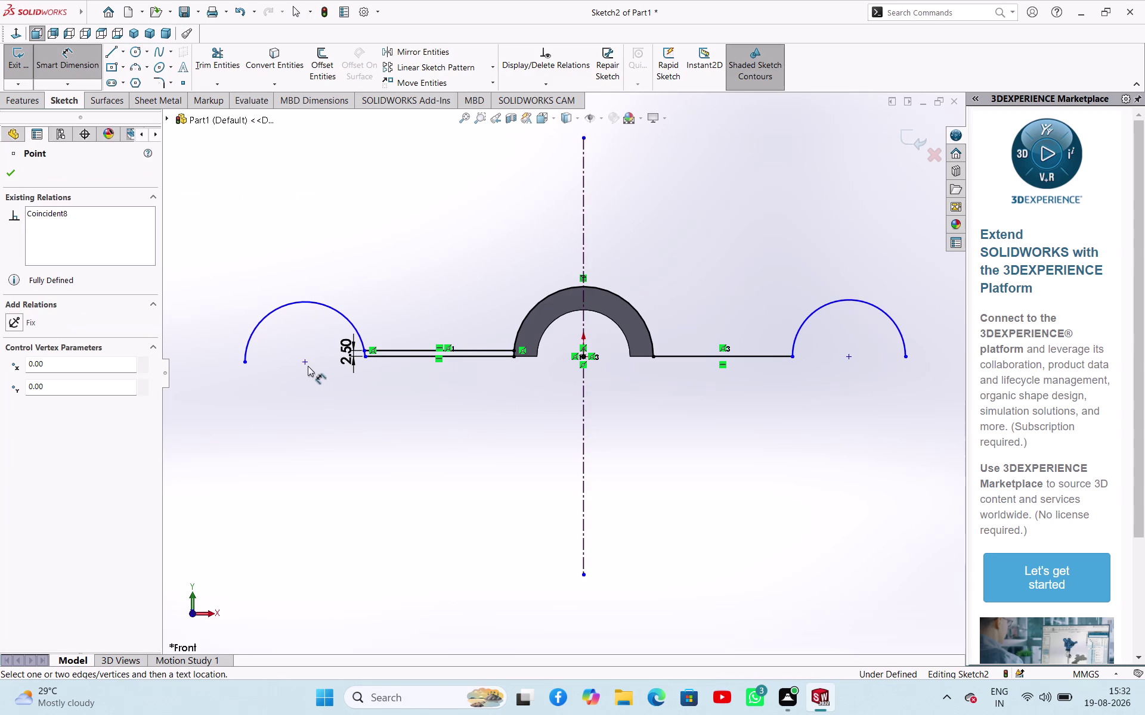
click(303, 364)
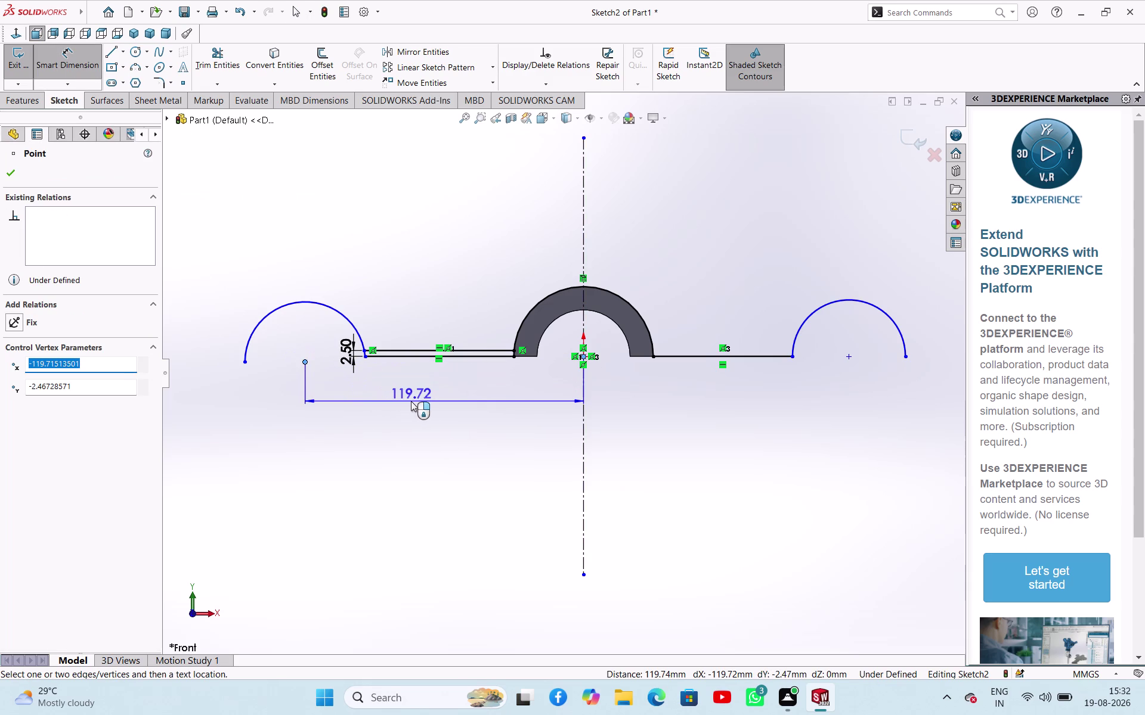
click(411, 402)
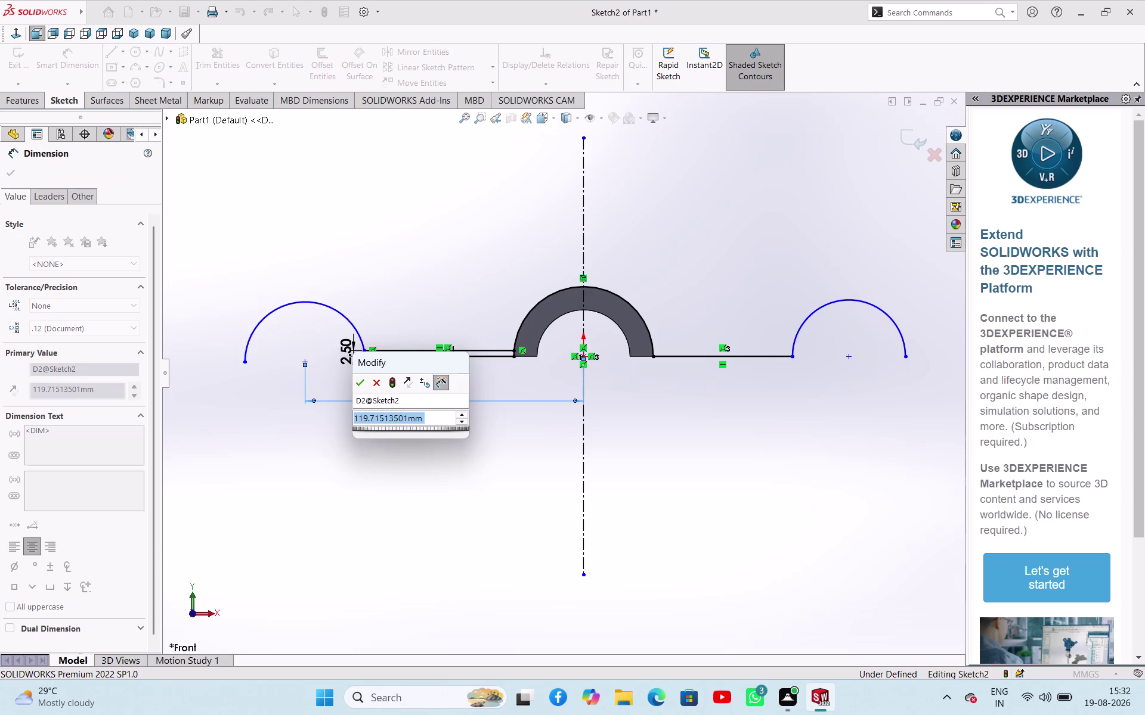
key(1)
key(1)
key(0)
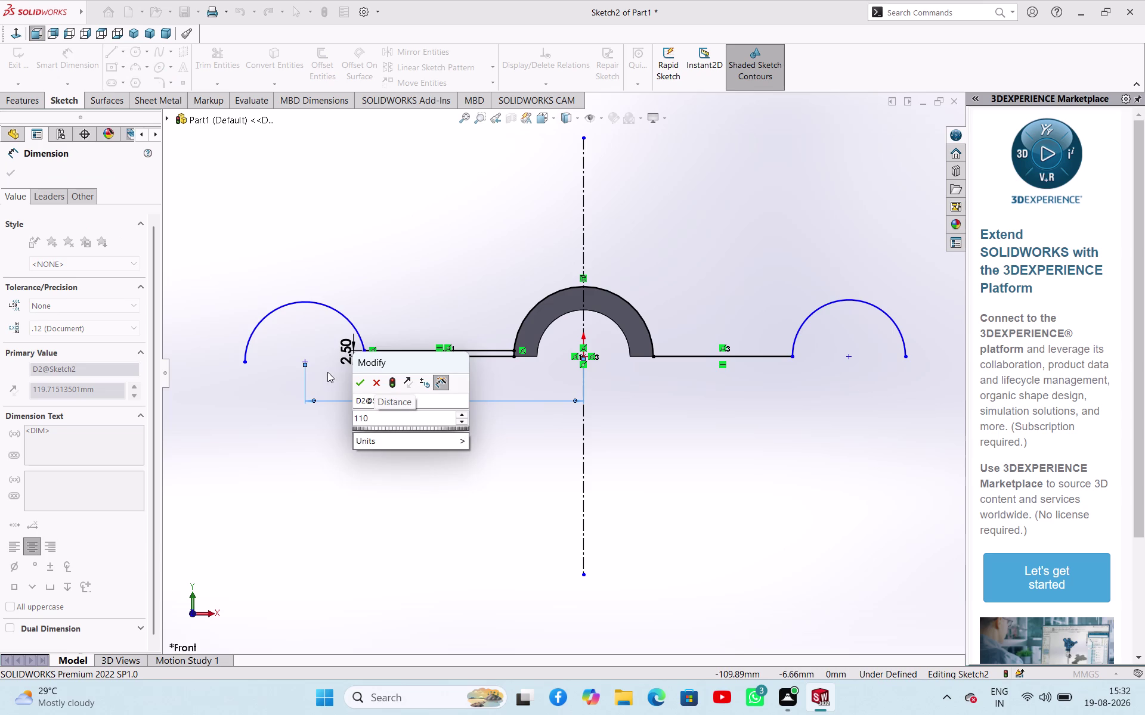
key(Return)
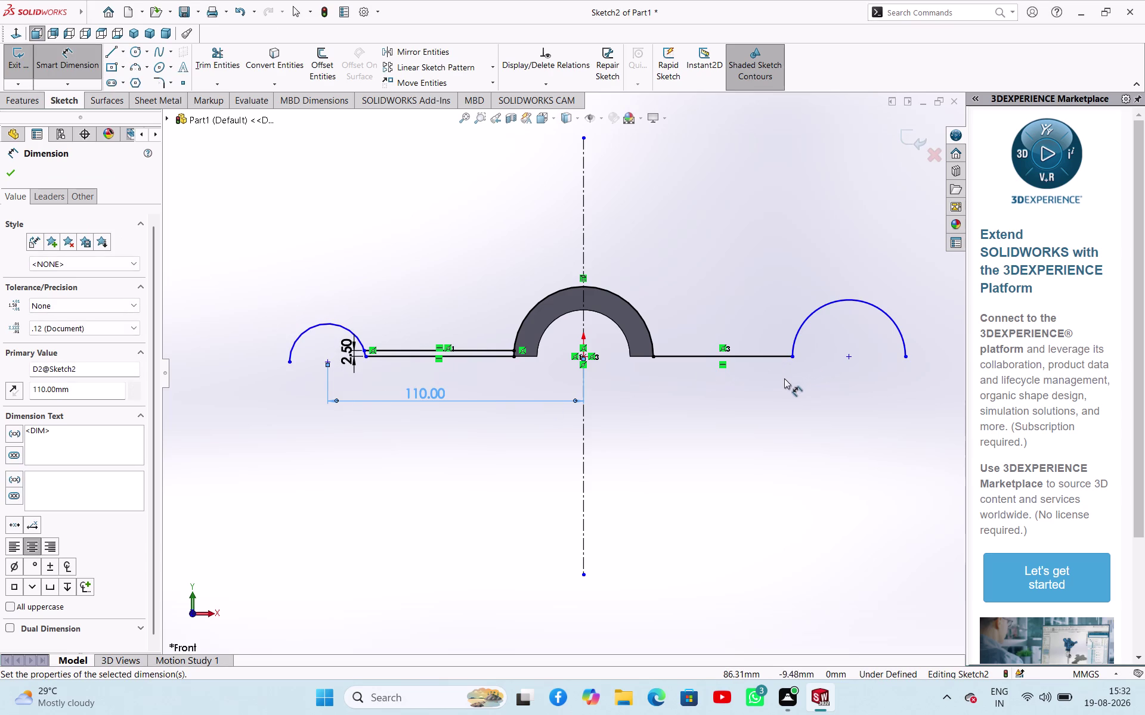
Dimension the right lug centre 110 mm from the centreline.
click(847, 358)
click(584, 412)
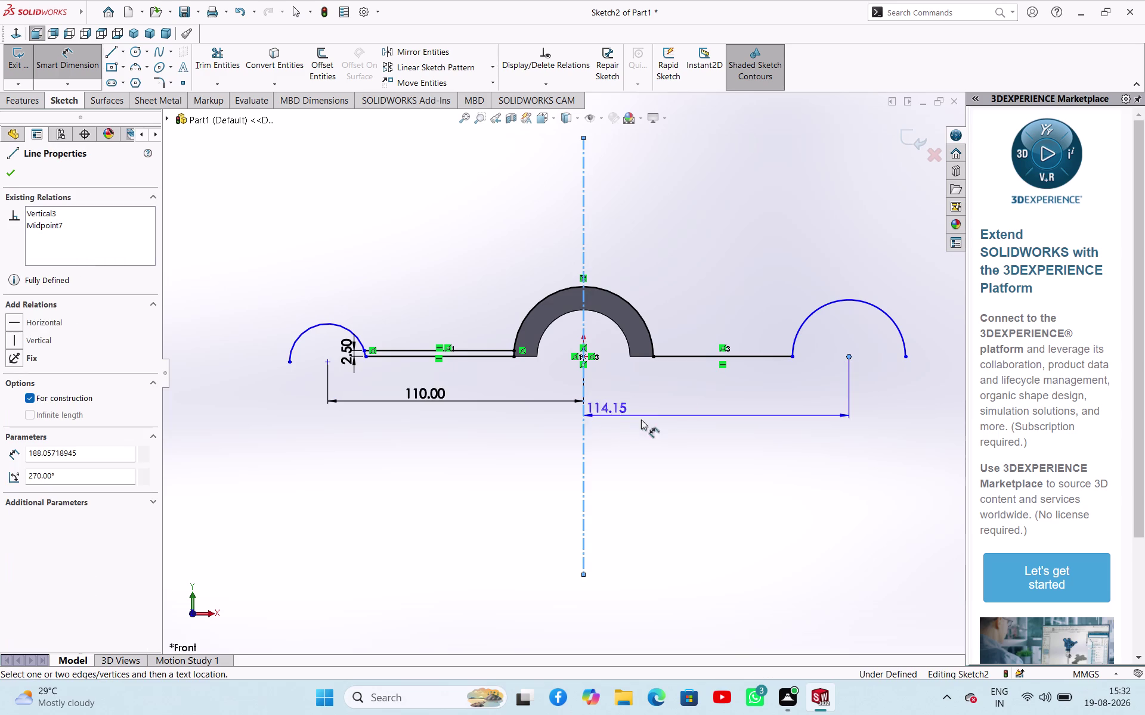
click(691, 418)
text(11)
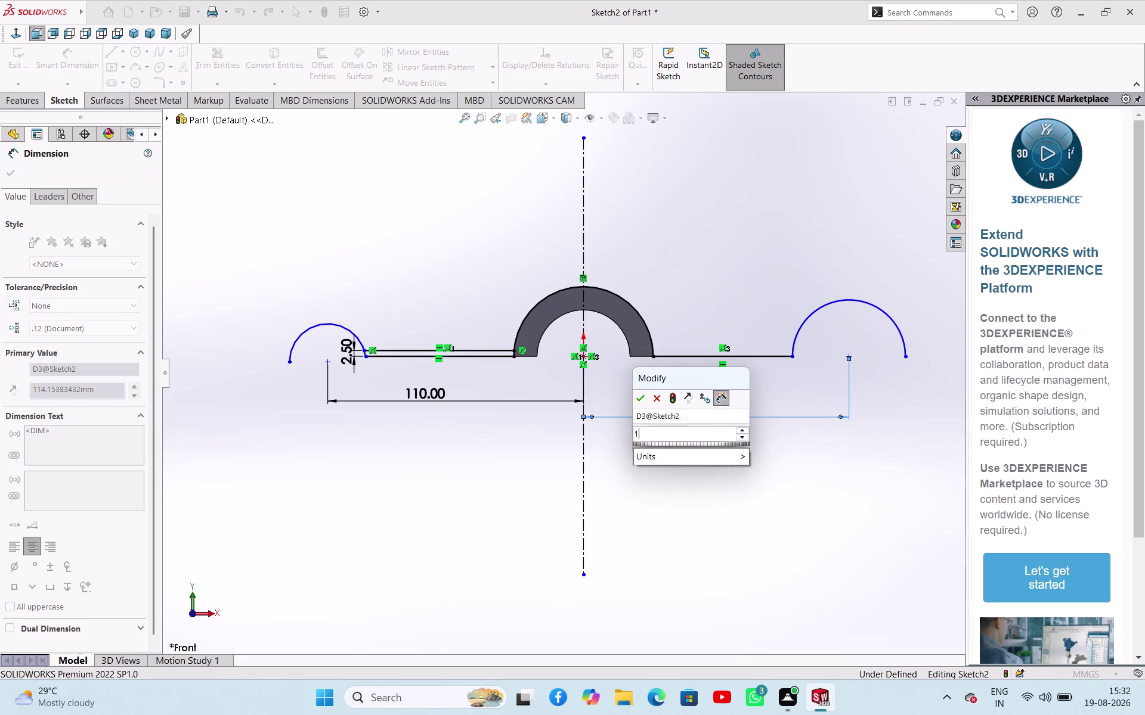
text(0)
key(Return)
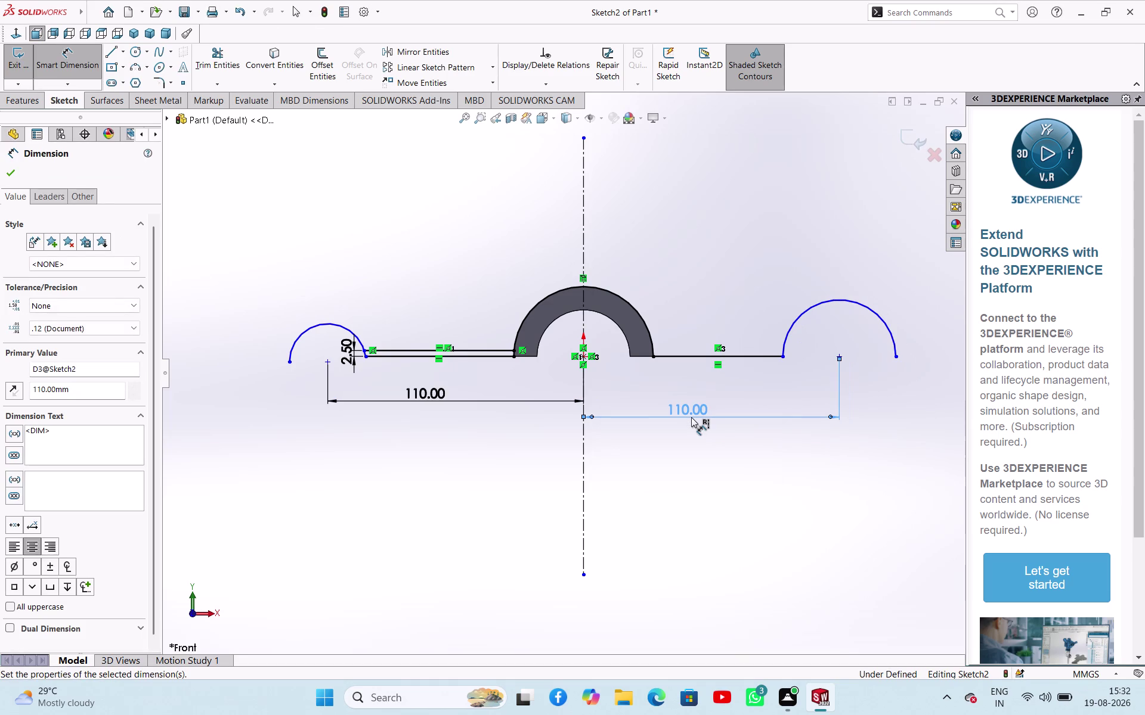
Set the left lug arc radius to 15 mm.
right_click(291, 509)
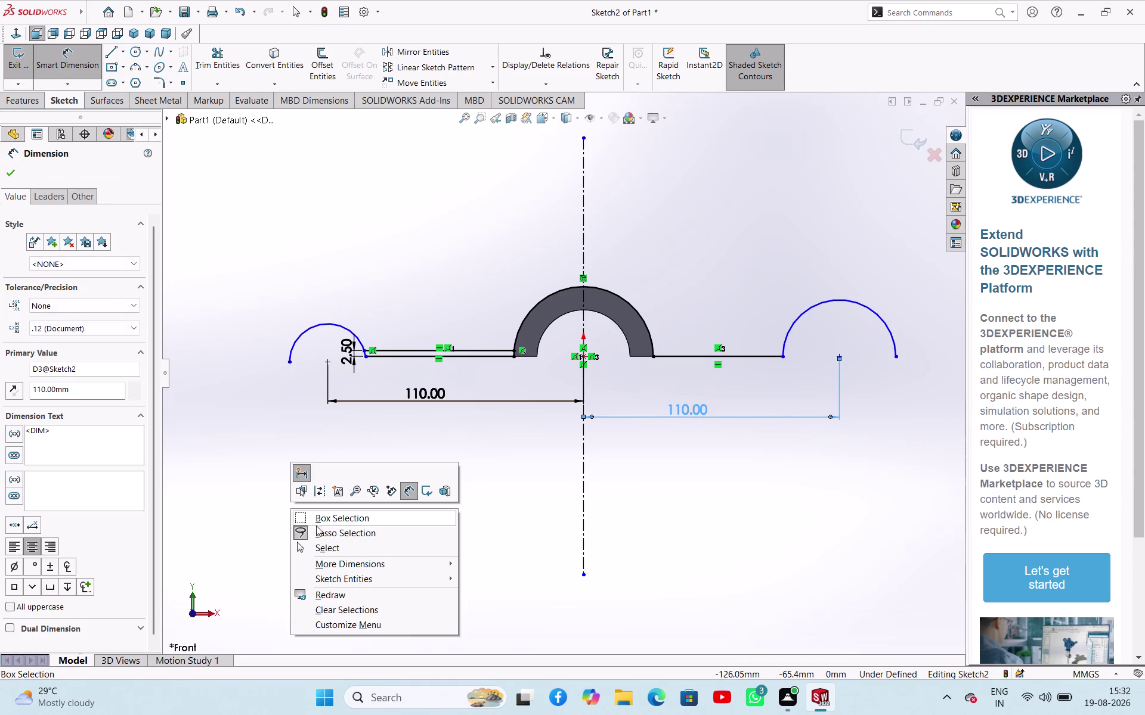
click(322, 548)
right_drag(321, 531, 333, 462)
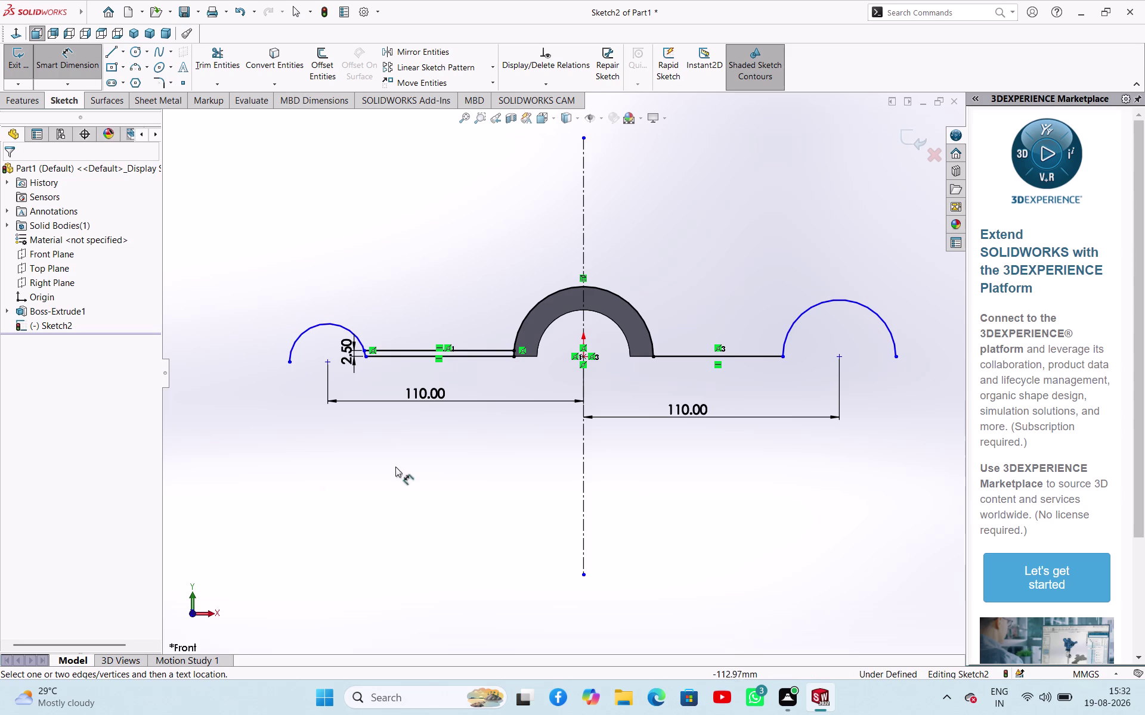
click(320, 328)
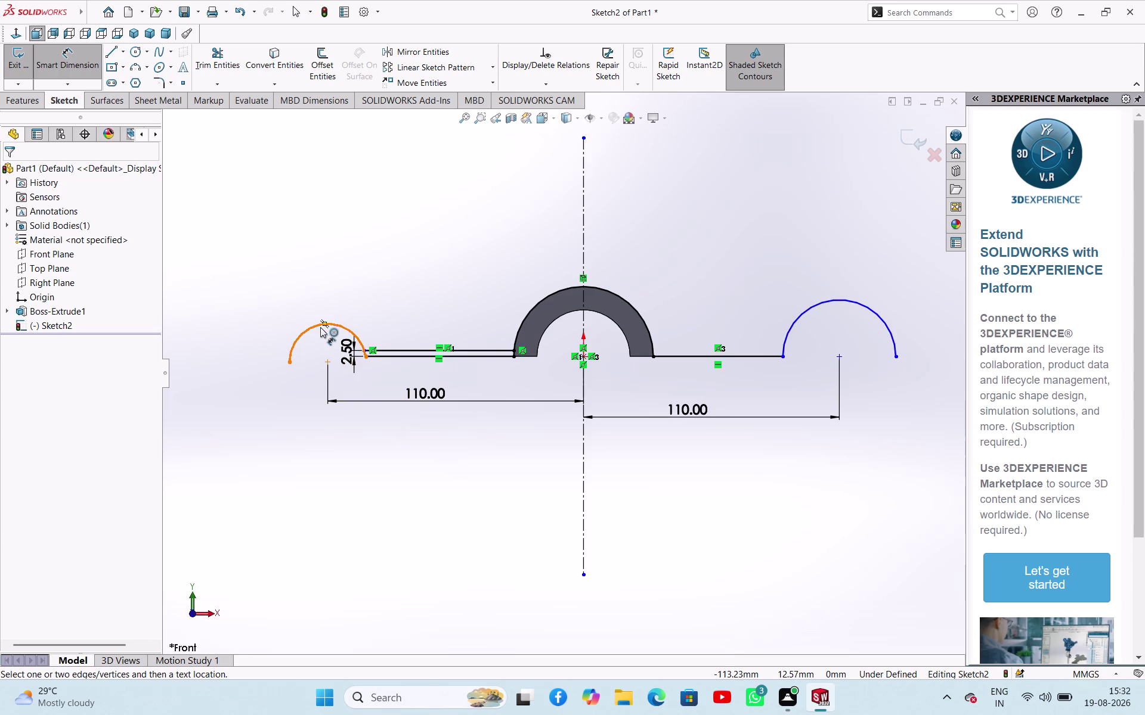
click(292, 266)
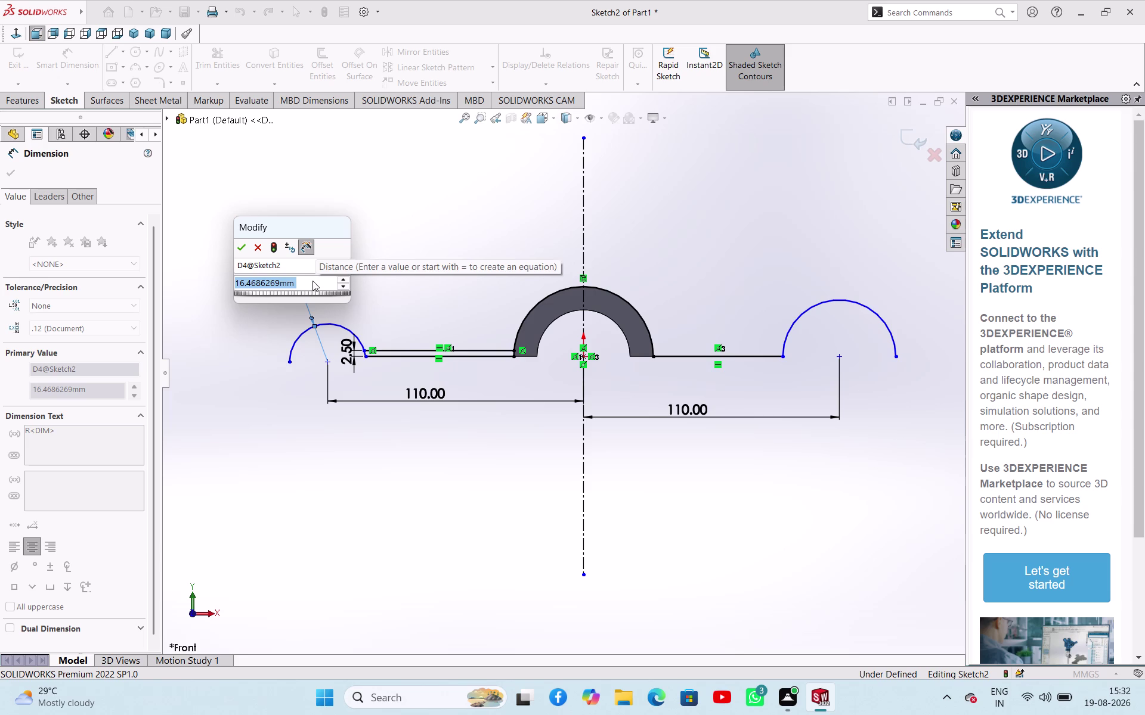
key(1)
key(5)
key(Return)
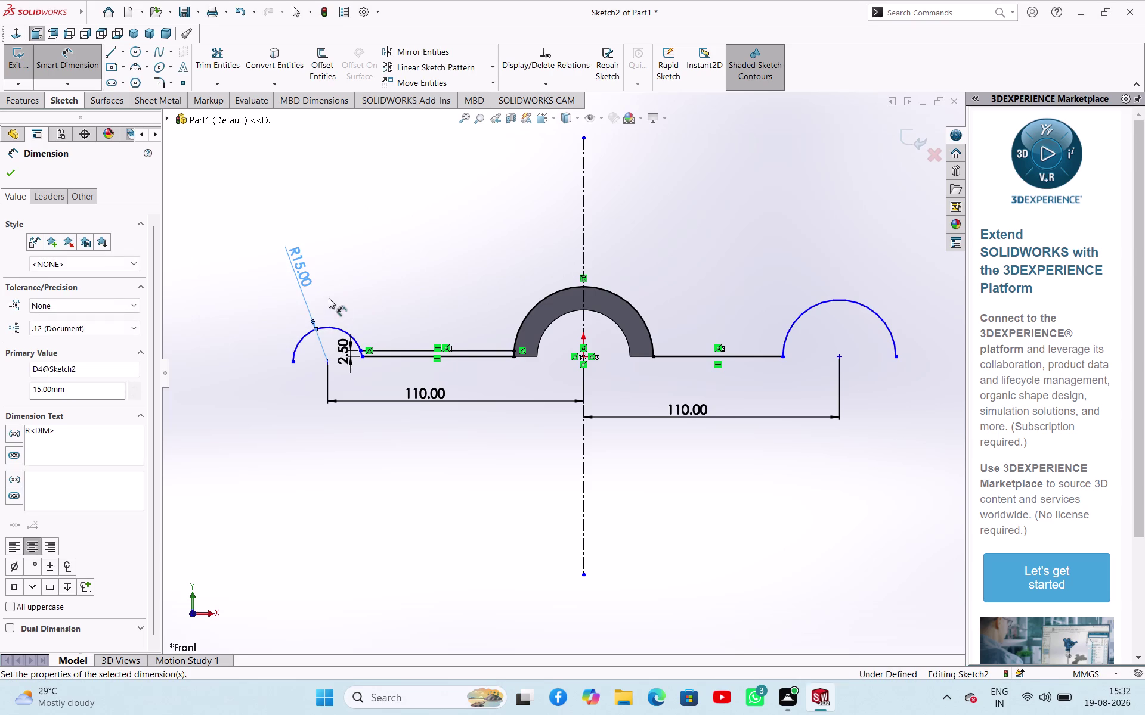
right_click(227, 263)
click(251, 303)
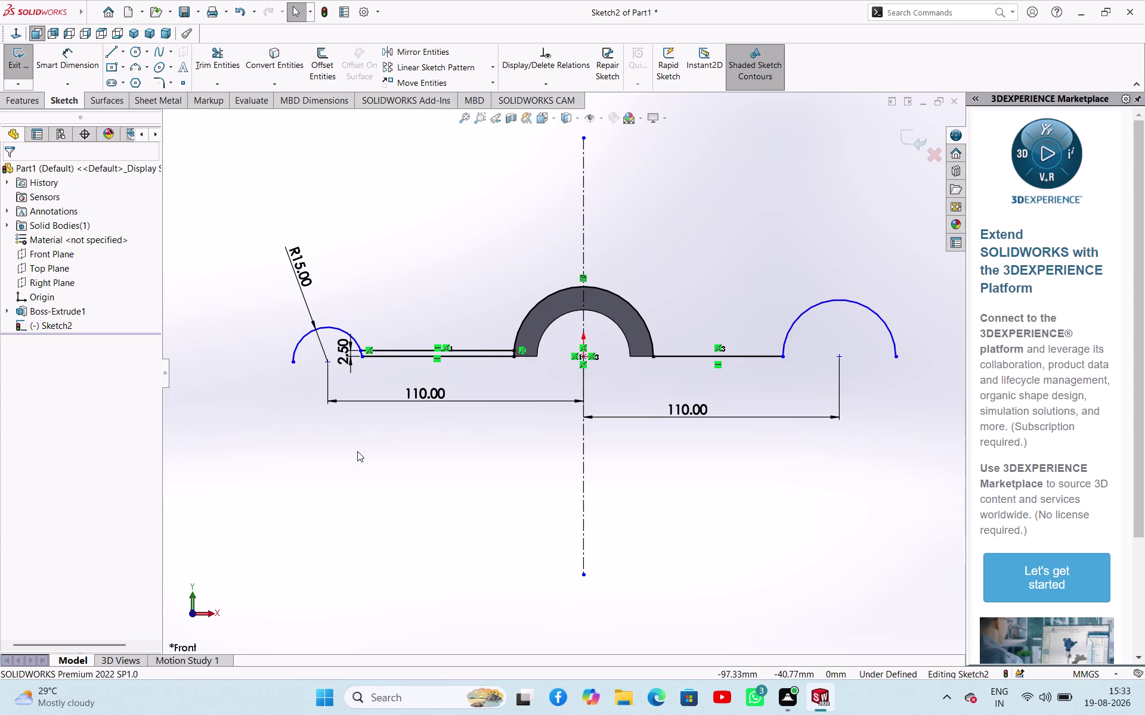
Make the left lug endpoint and the web line endpoint horizontal.
click(294, 361)
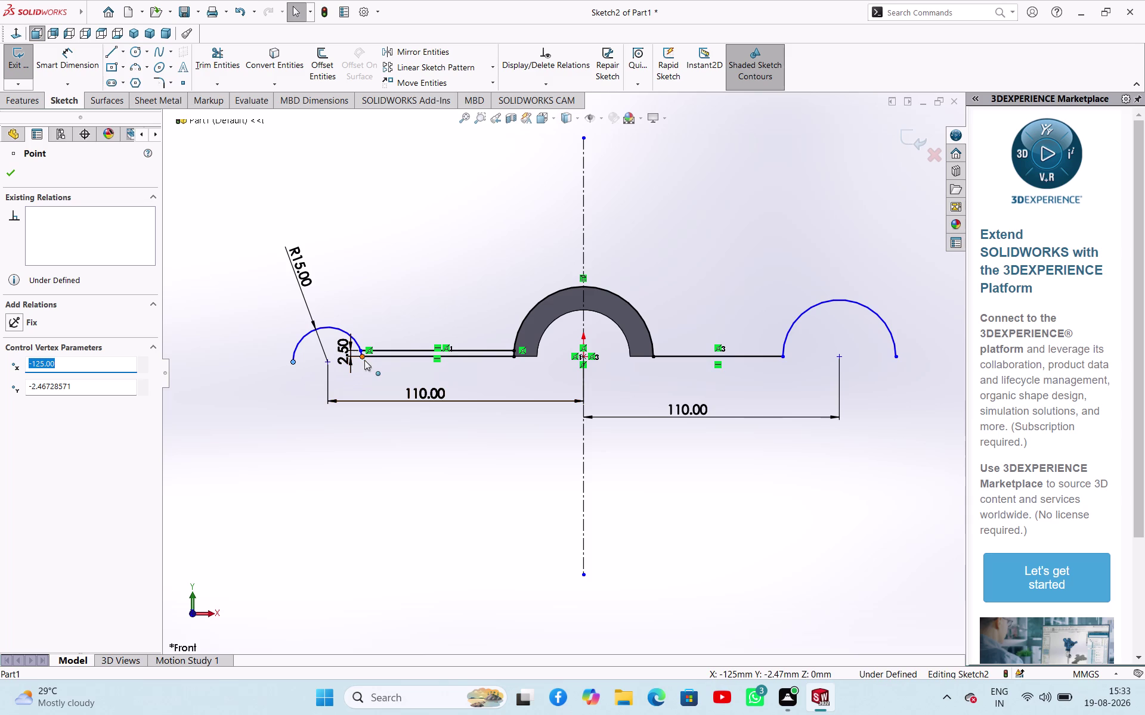
click(364, 357)
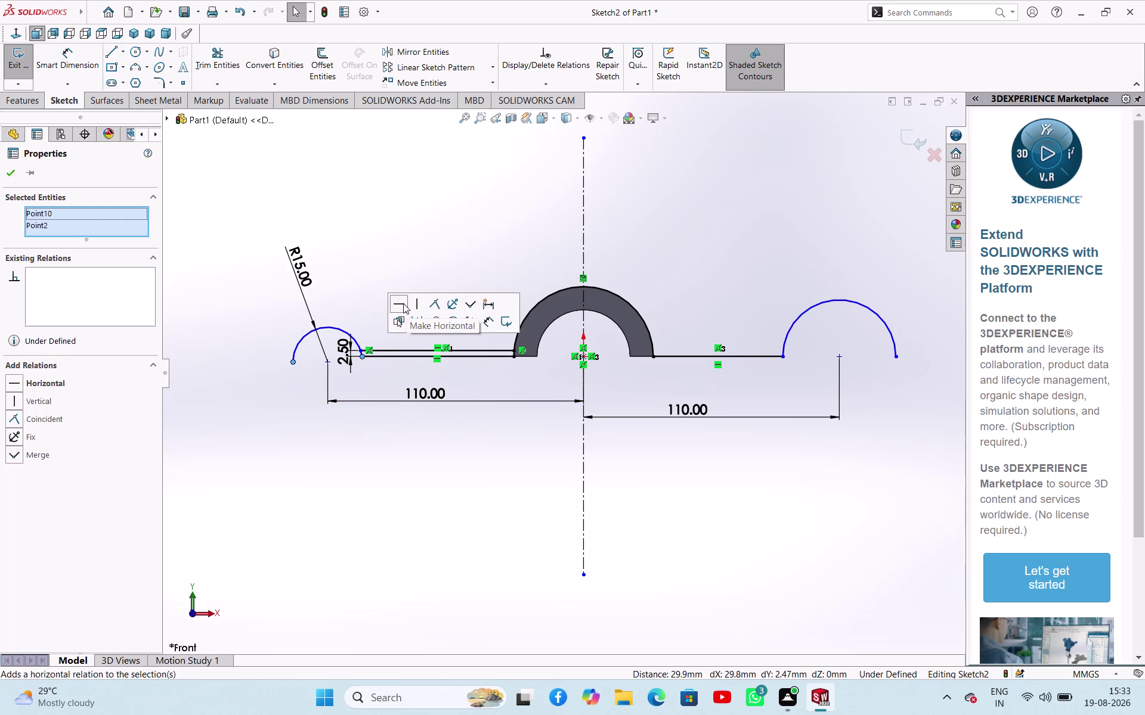
click(403, 304)
click(338, 404)
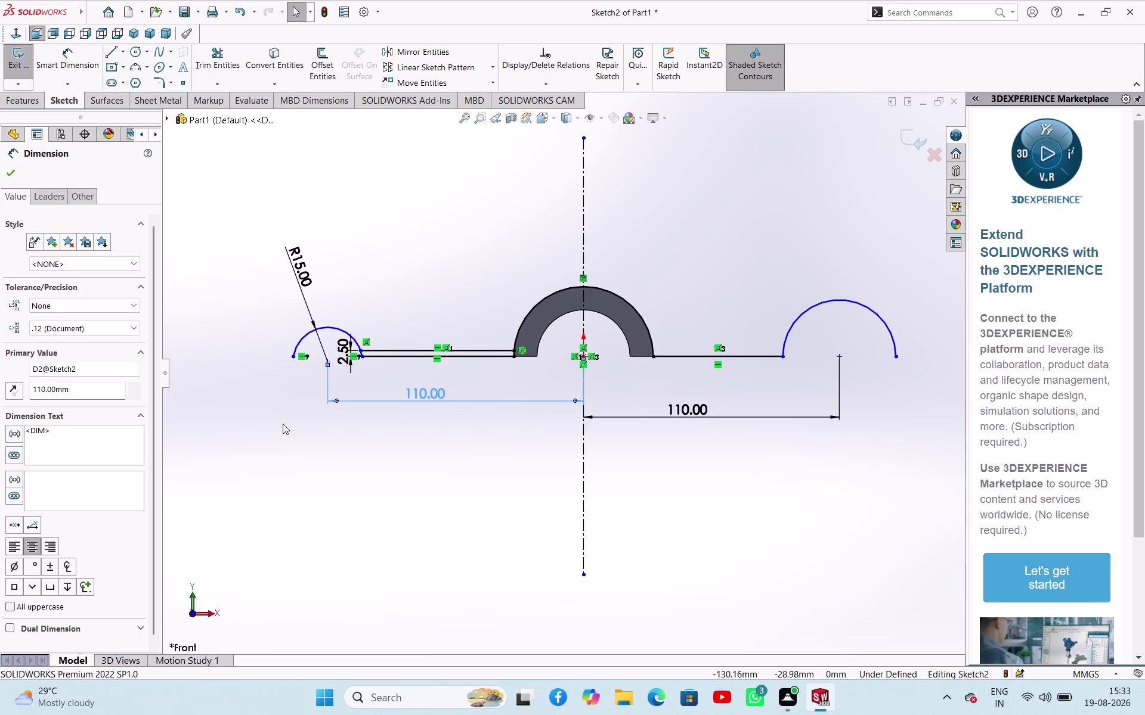
double_click(285, 423)
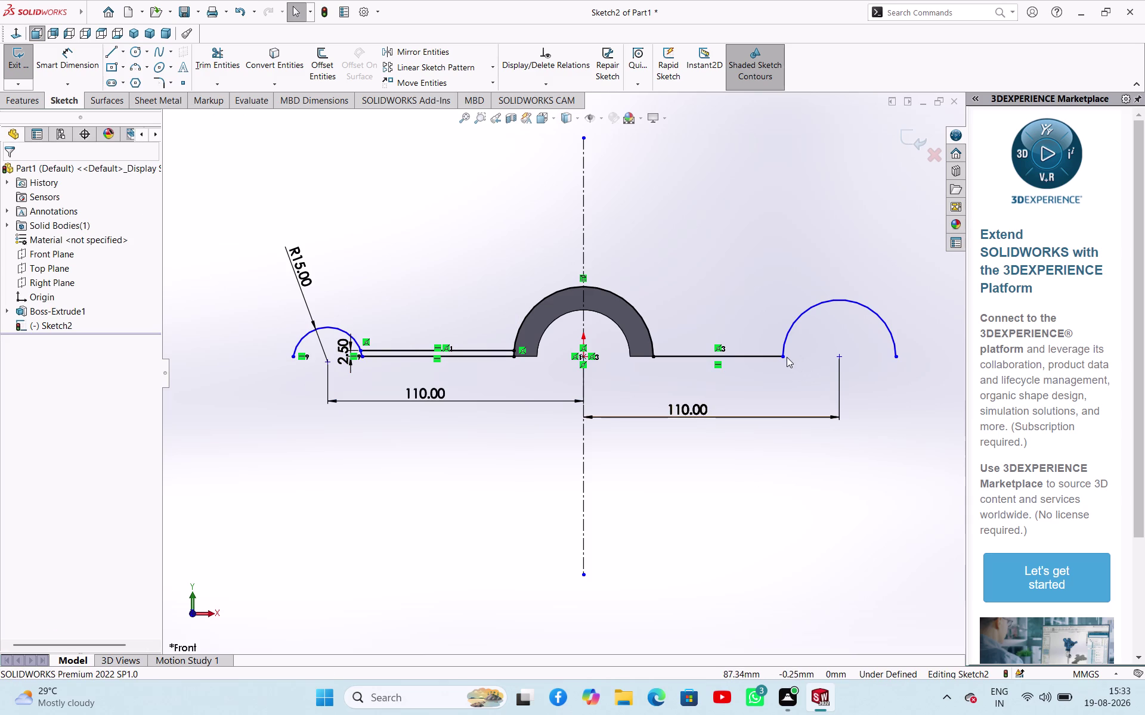
click(407, 462)
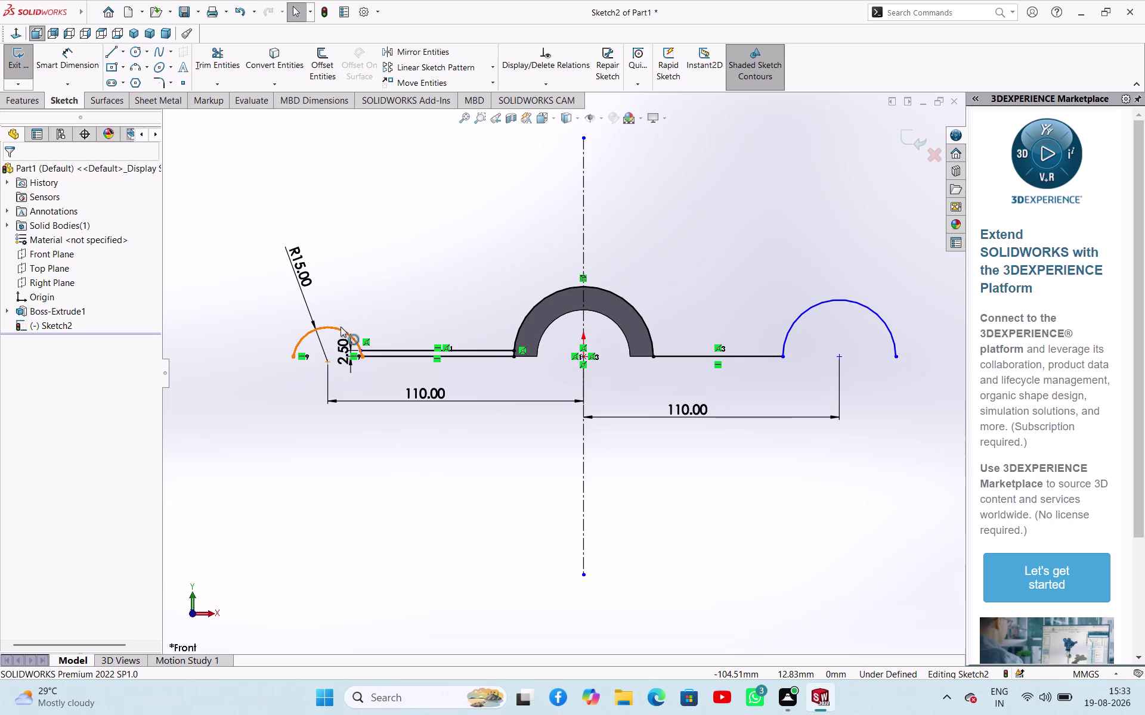
Add an Equal relation between the left R15 arc and the right lug arc.
click(341, 328)
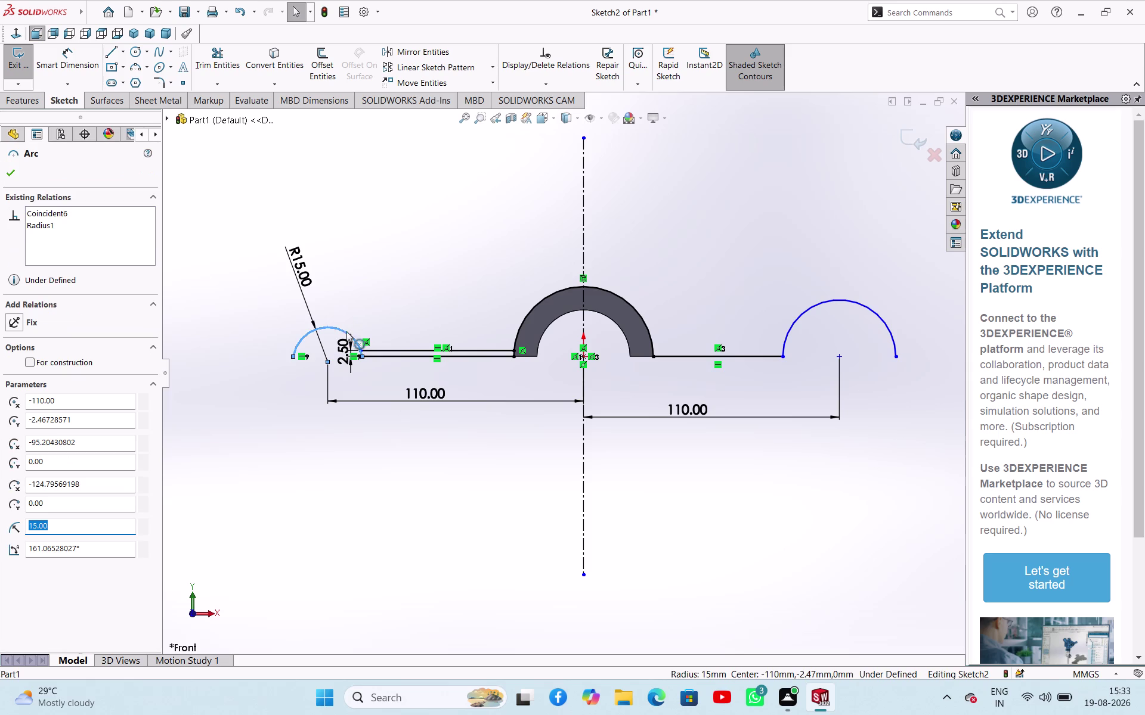
click(808, 310)
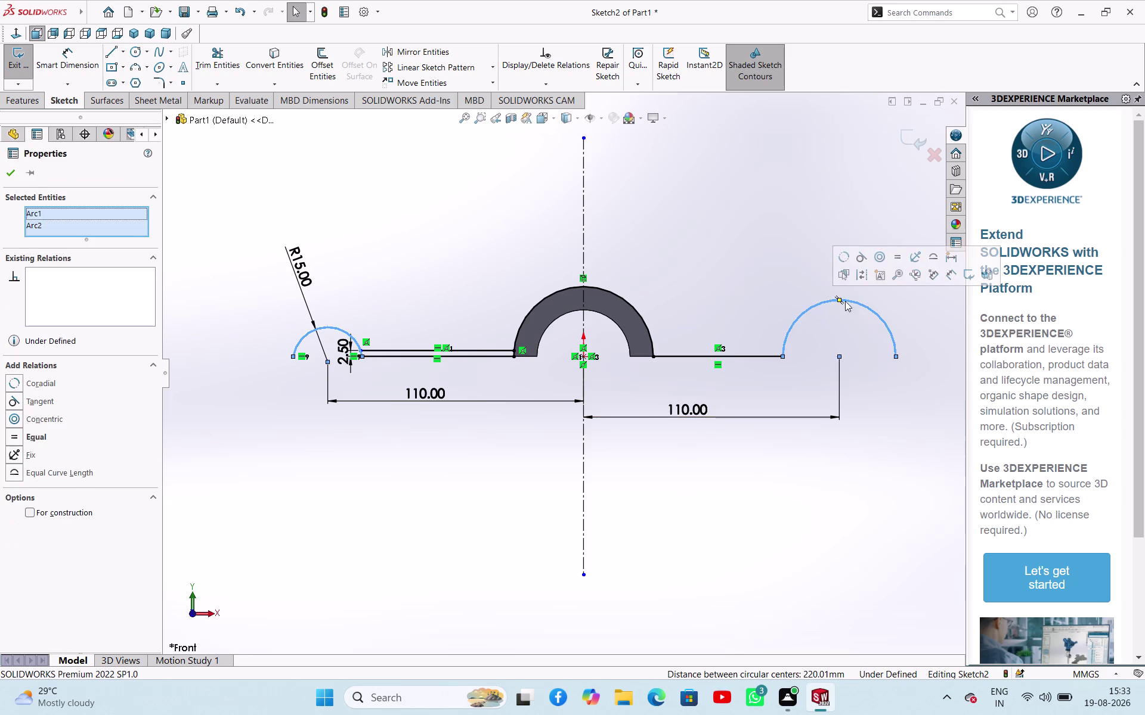
click(888, 259)
click(728, 276)
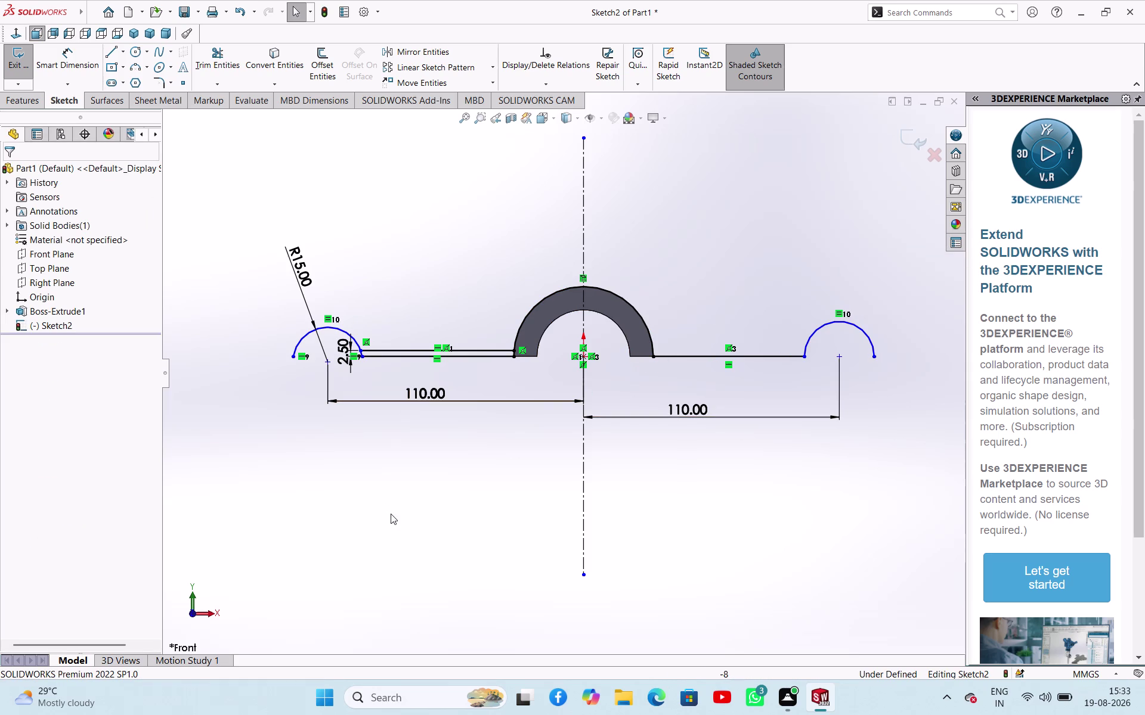
right_drag(391, 515, 421, 520)
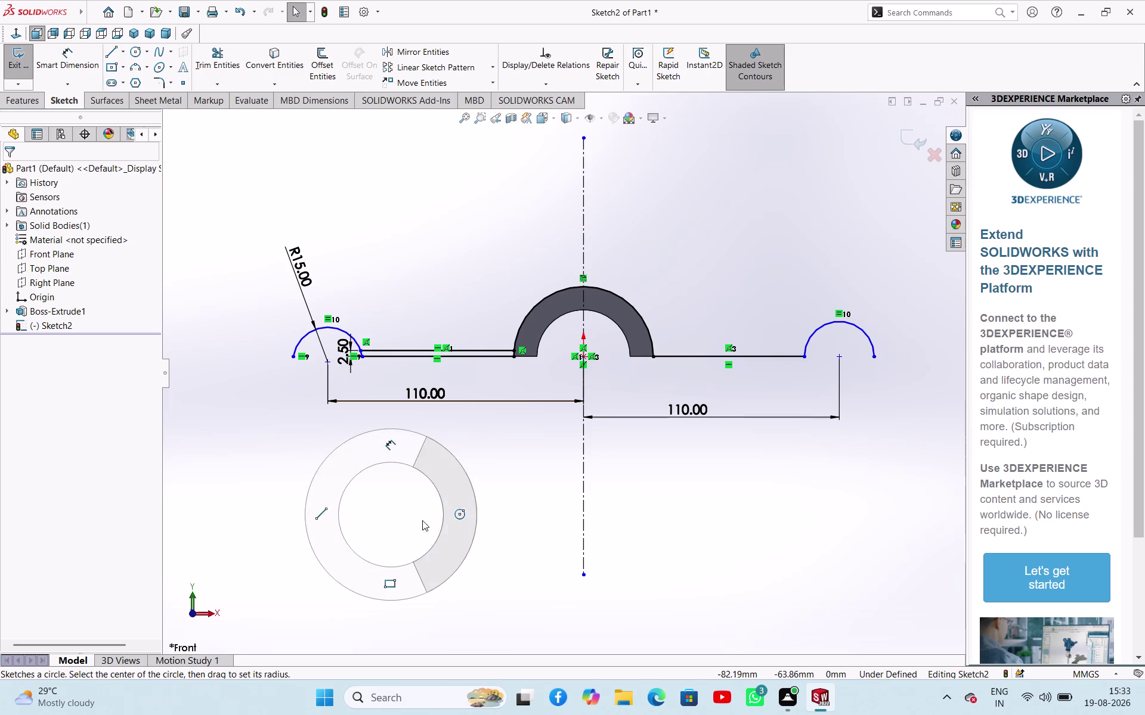
right_drag(421, 521, 436, 521)
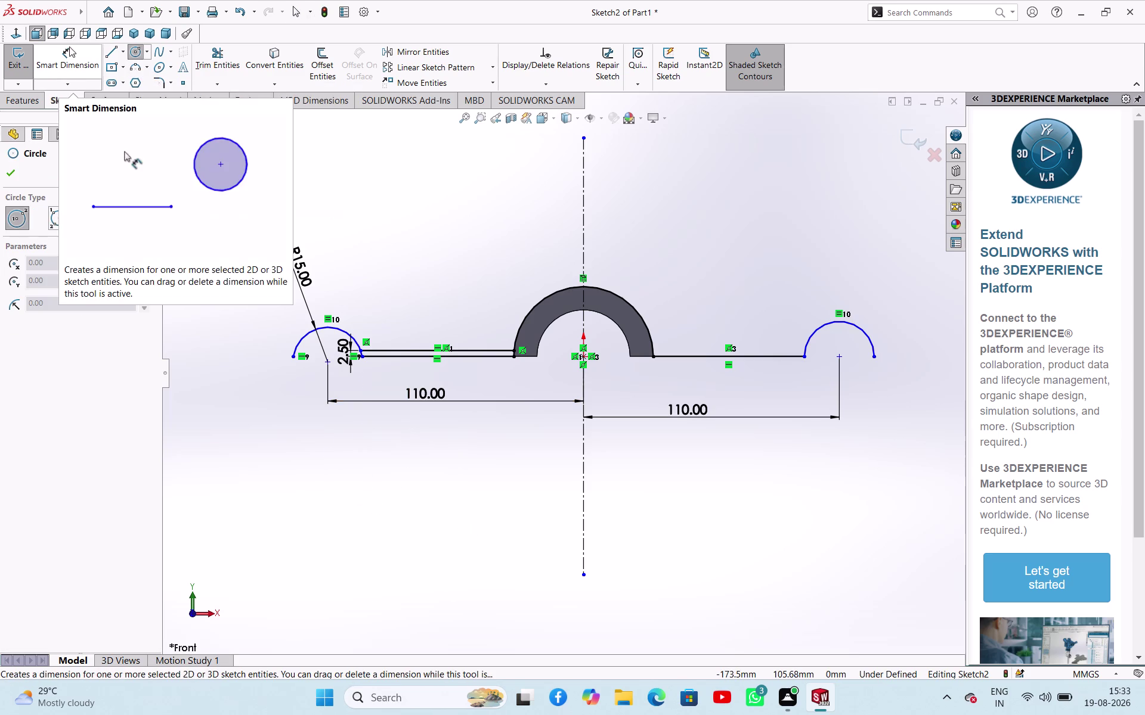
click(112, 57)
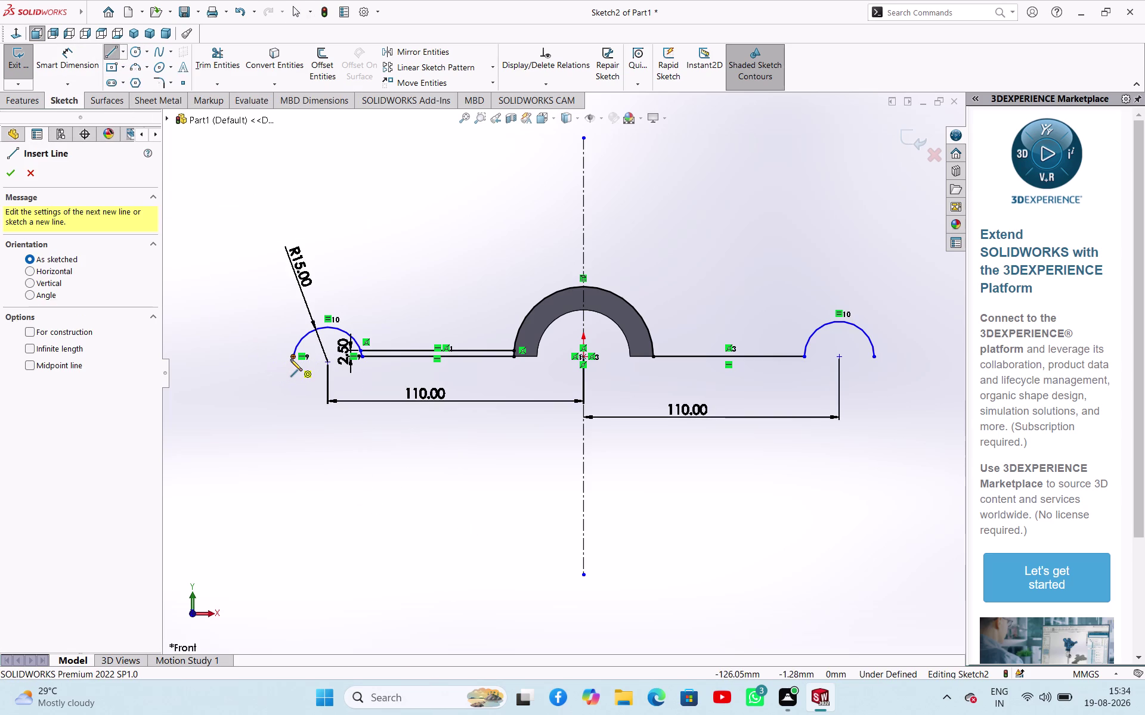
Sketch the base line and outer arc around the left lug.
click(291, 359)
click(267, 358)
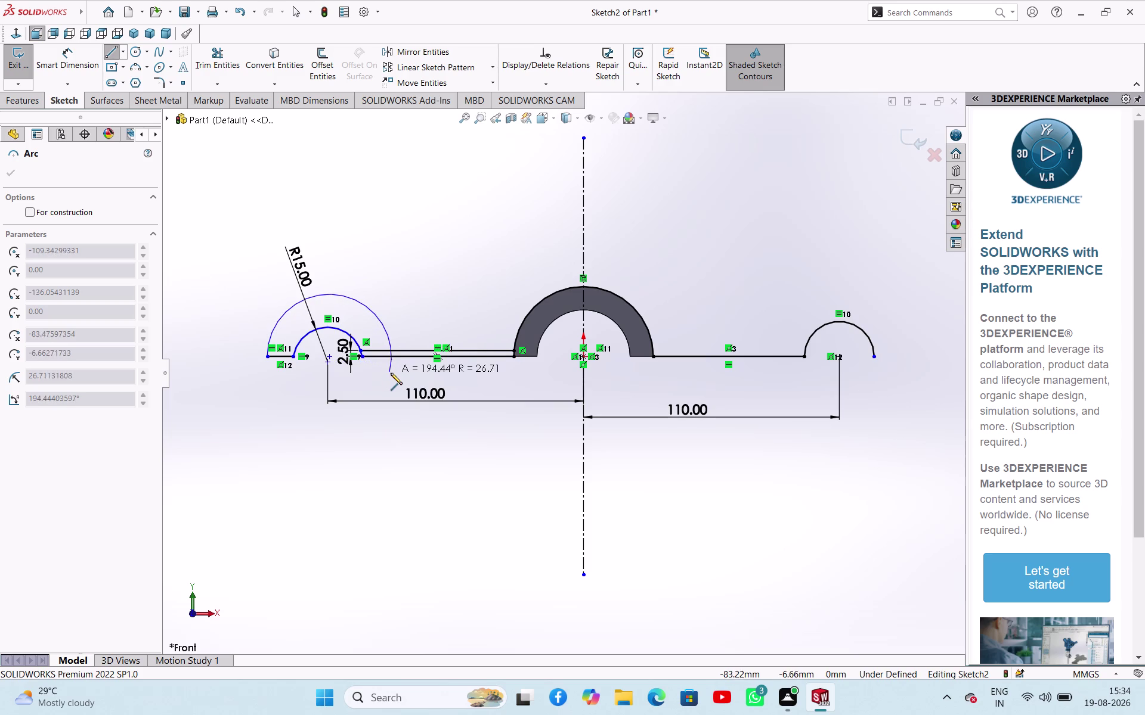
click(394, 355)
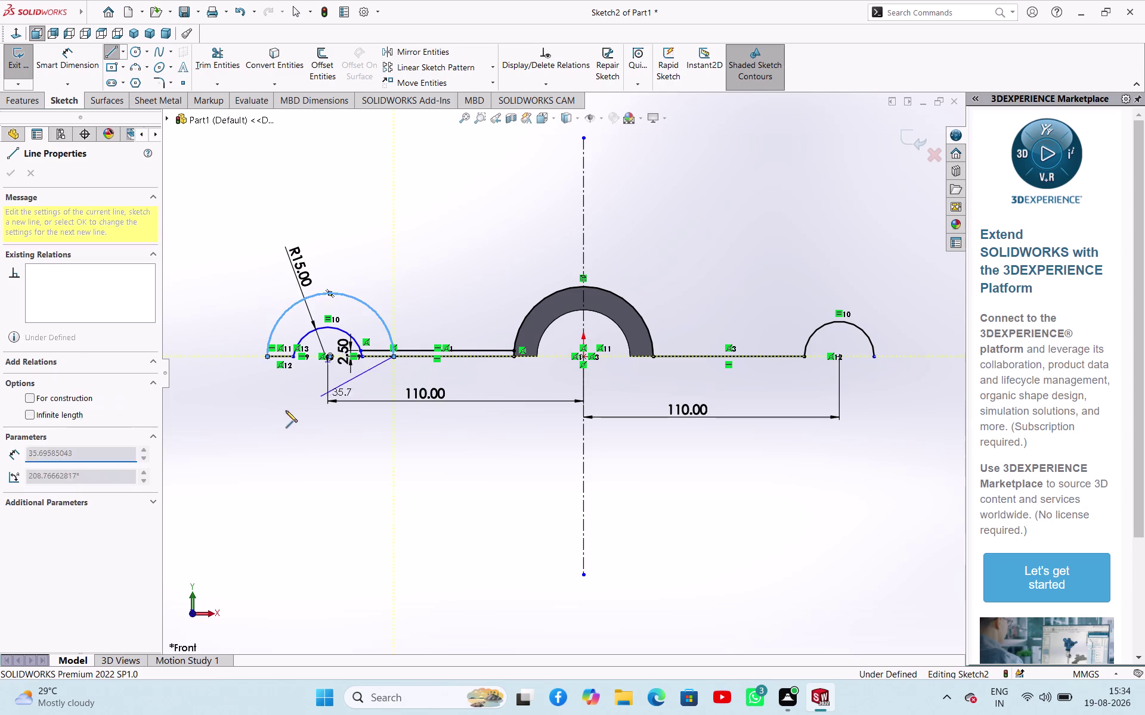
right_click(286, 411)
click(320, 423)
scroll(down, 3)
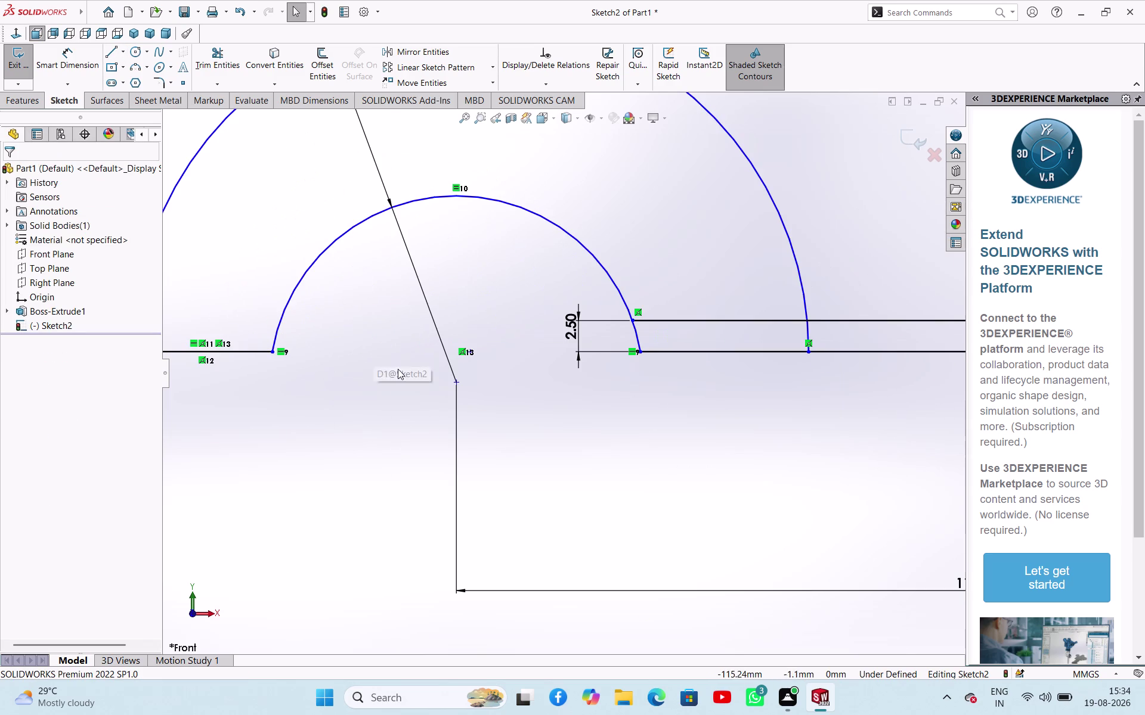
scroll(down, 3)
drag(340, 459, 349, 459)
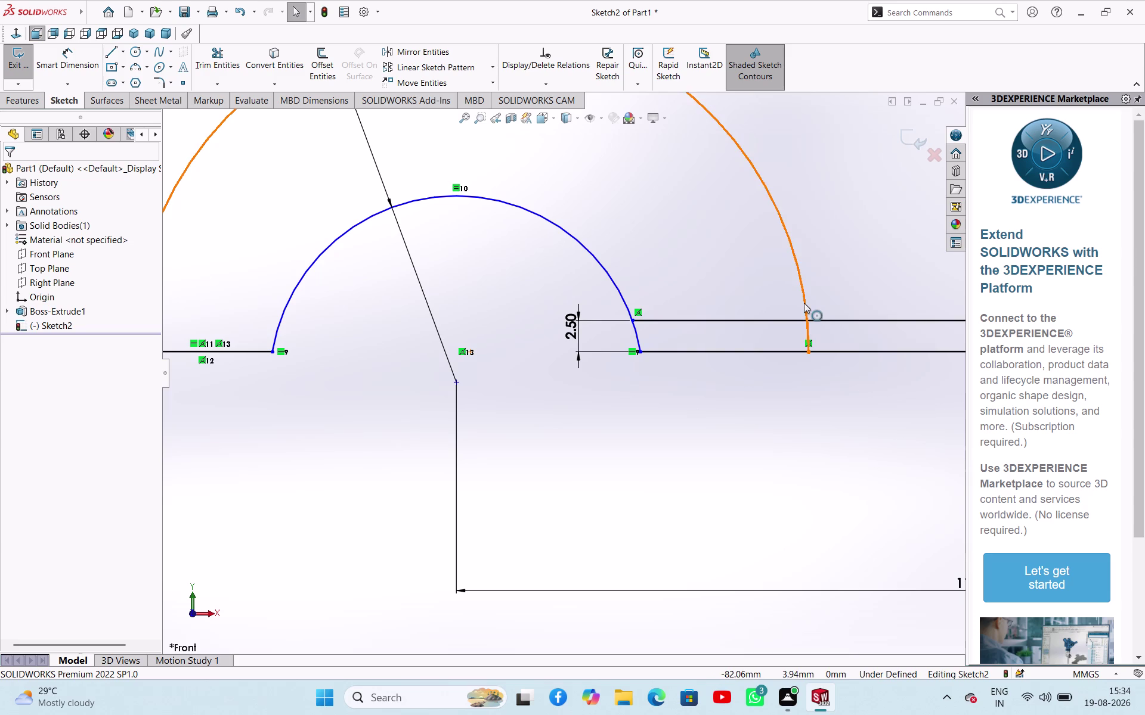
click(804, 303)
click(480, 394)
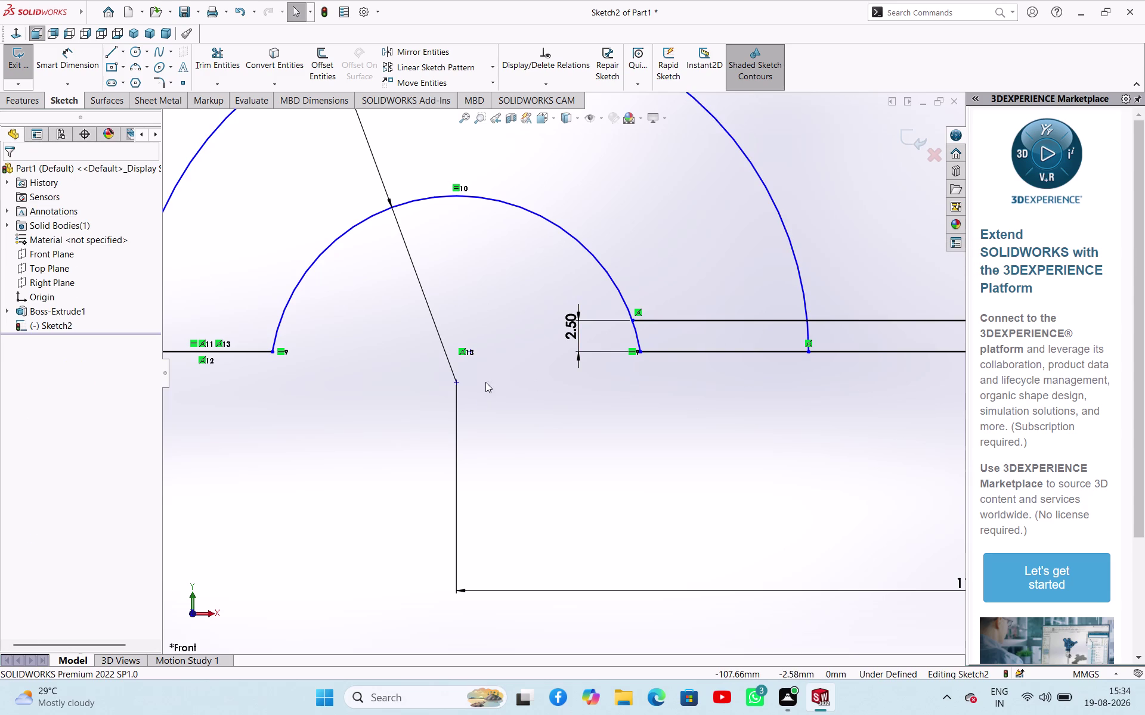
Make the outer arc's centre coincident with the left lug centre.
click(456, 382)
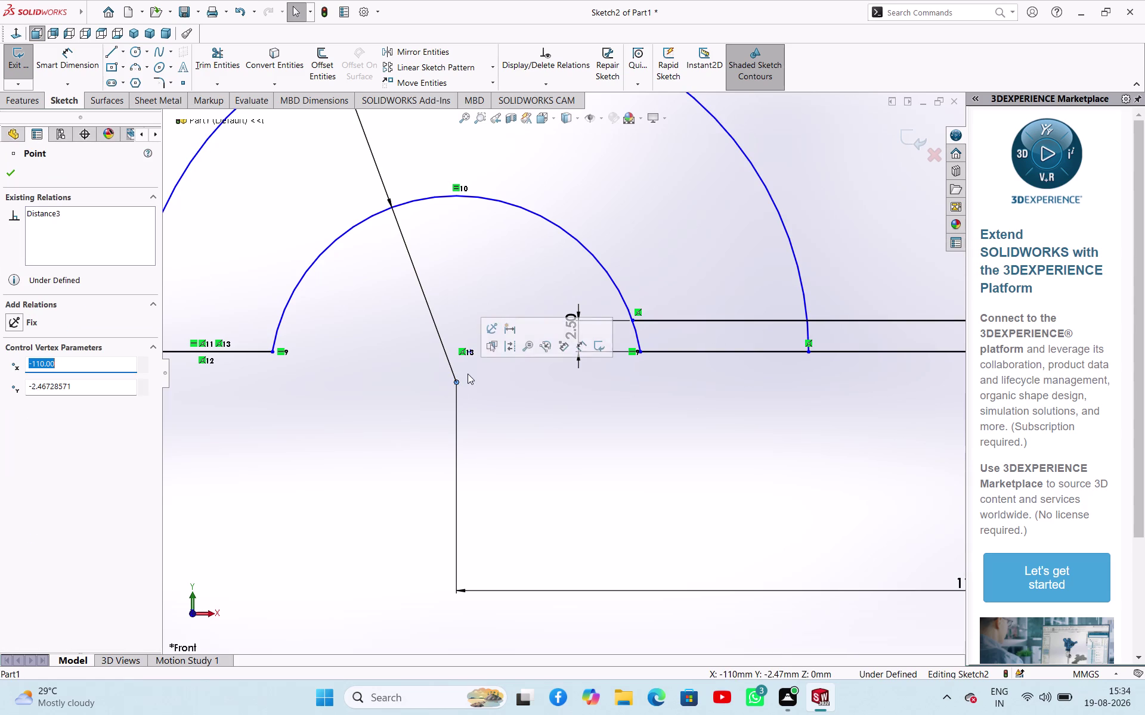
click(468, 353)
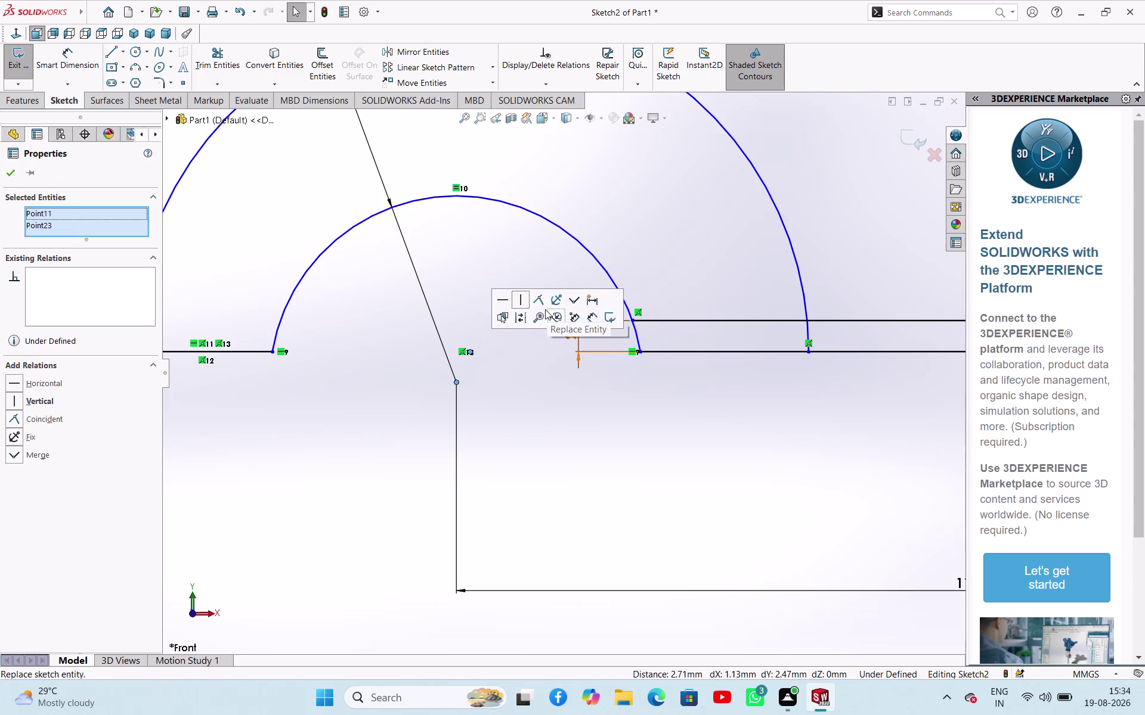
click(540, 301)
click(369, 429)
scroll(up, 3)
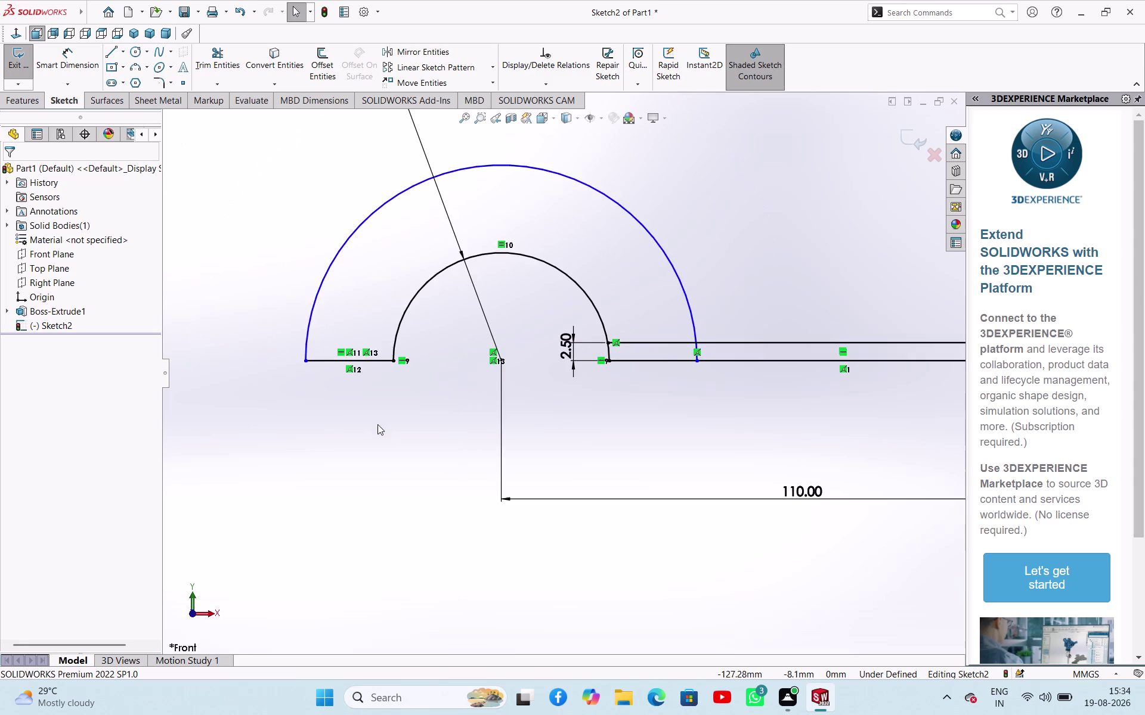
scroll(up, 3)
Dimension the outer left lug arc to a 20 mm radius.
right_drag(344, 485, 352, 416)
click(367, 288)
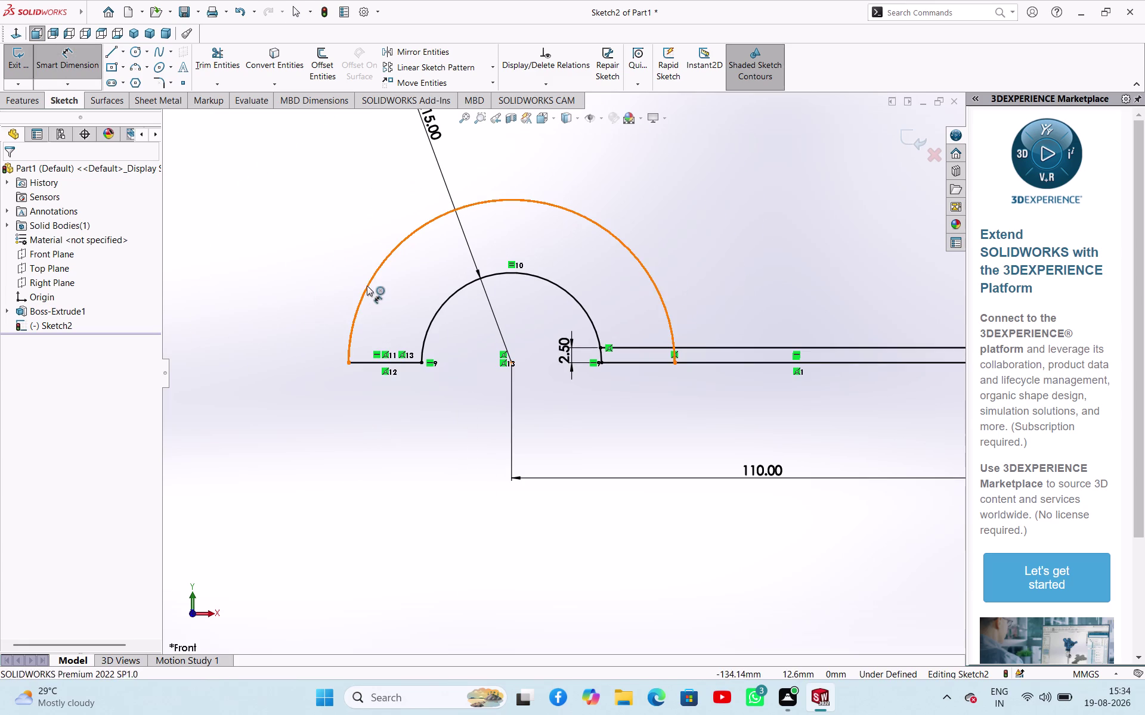
click(302, 241)
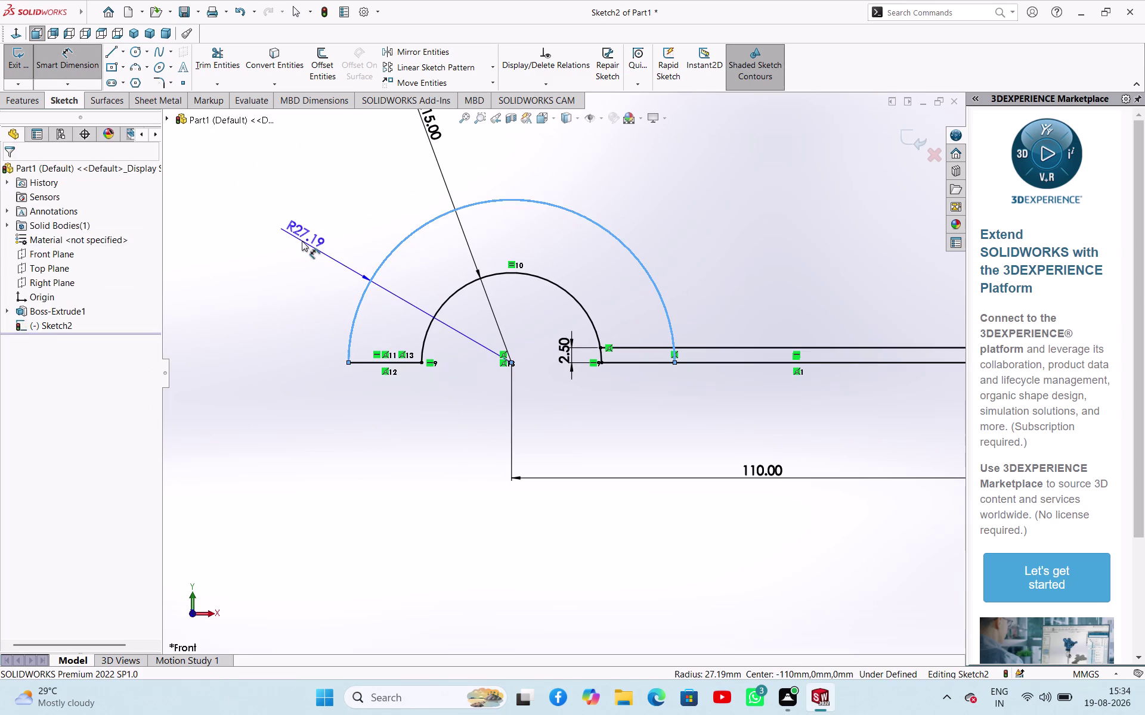
text(20)
key(Return)
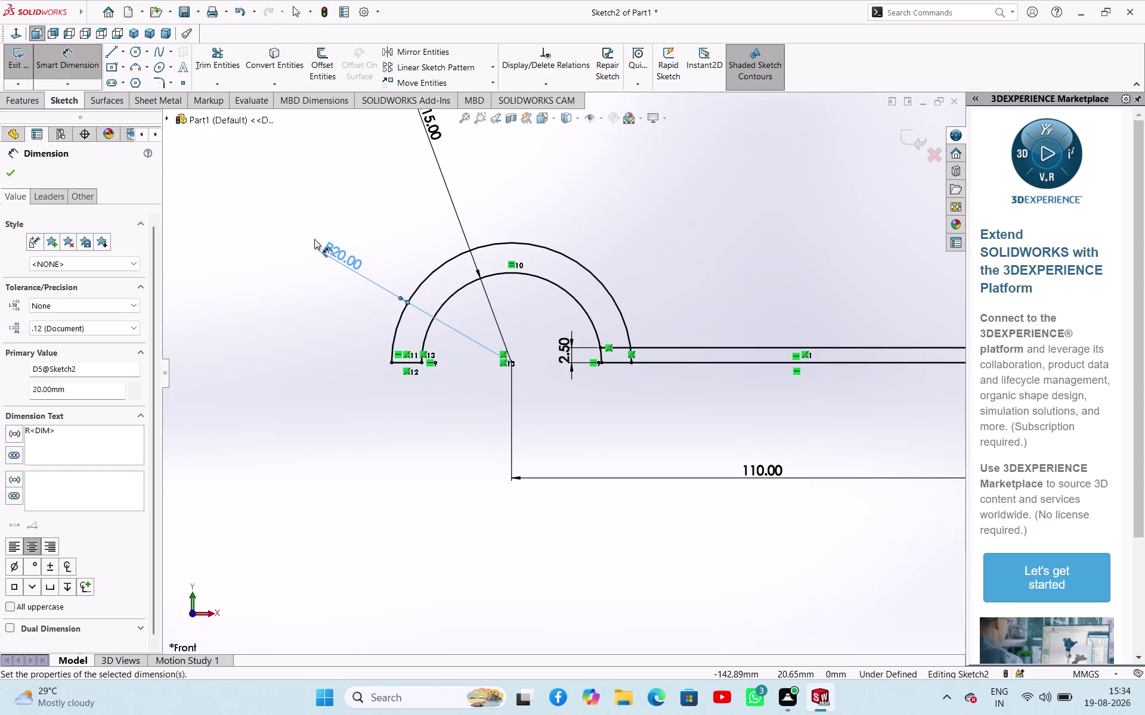
scroll(up, 3)
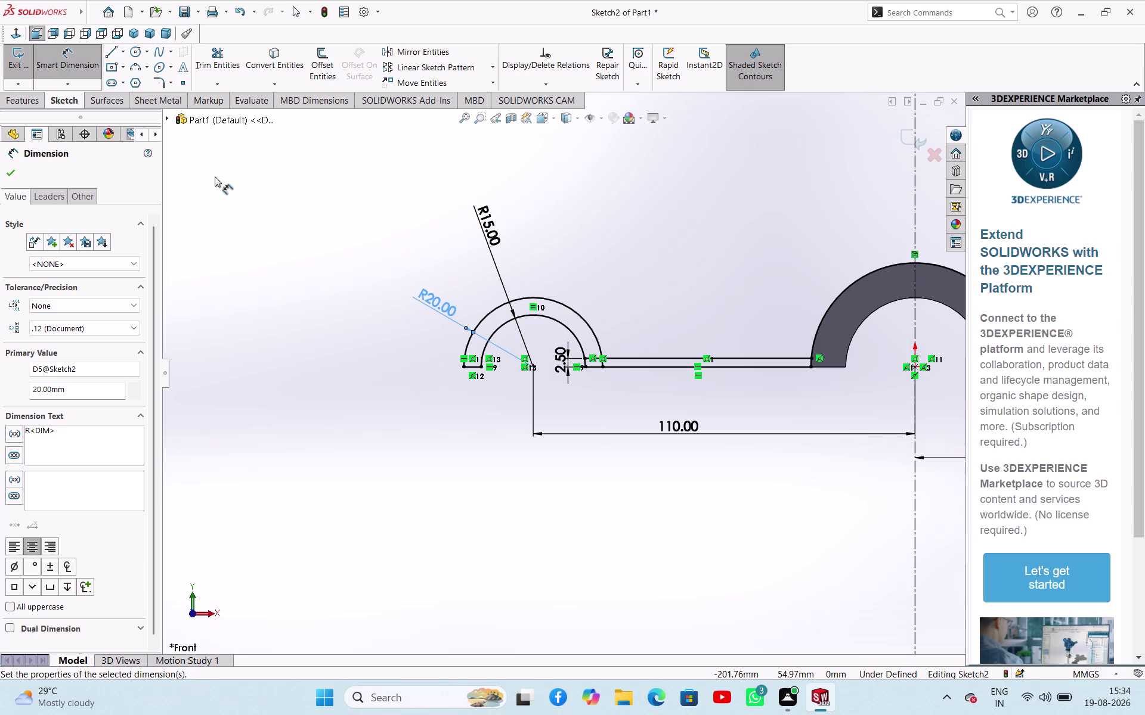
click(14, 165)
click(202, 63)
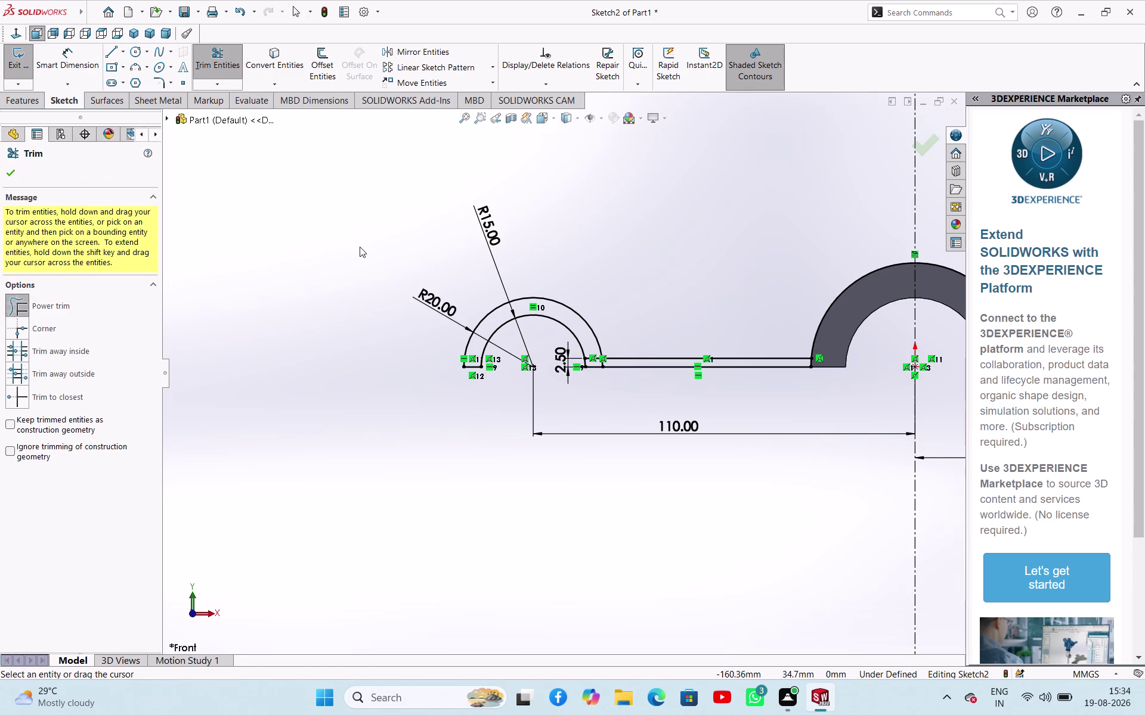
Trim the excess segments inside the left lug and at the central boss edge.
scroll(down, 3)
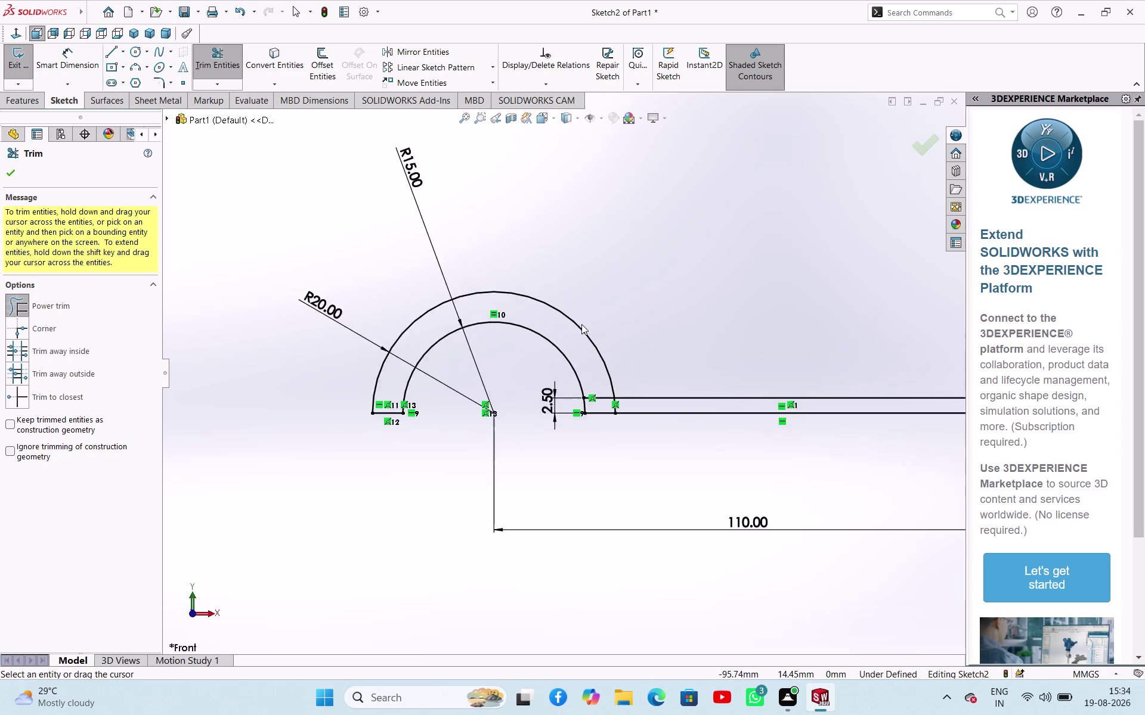
scroll(down, 3)
drag(596, 400, 609, 439)
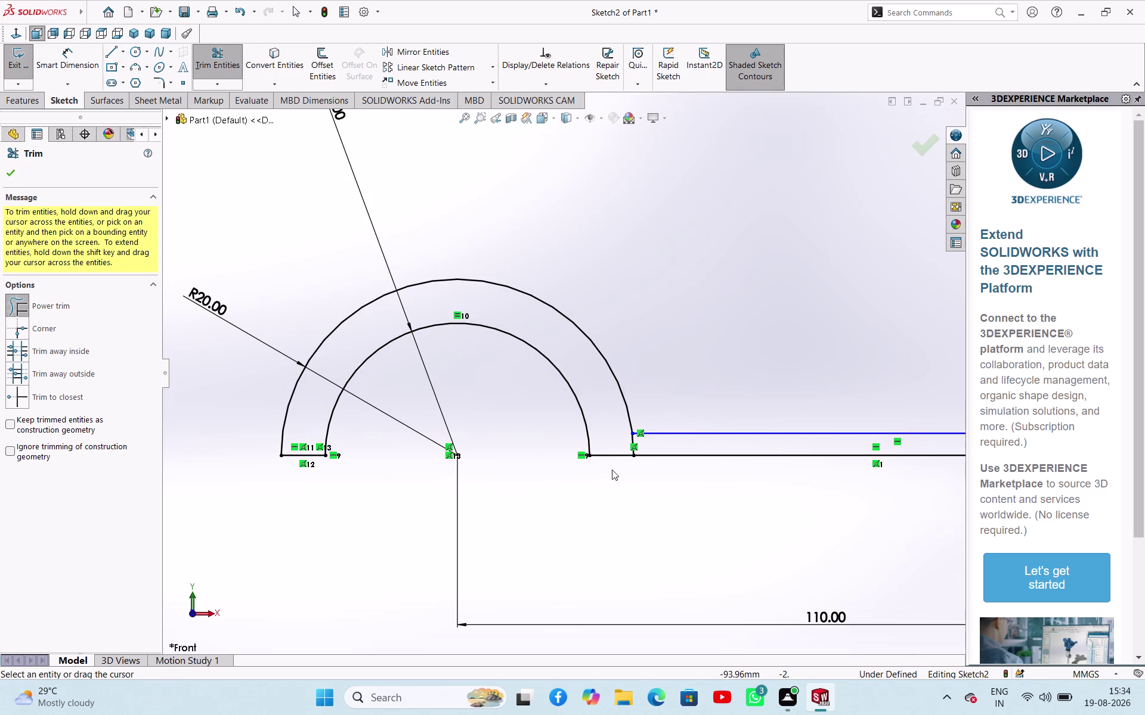
drag(619, 439, 643, 444)
scroll(up, 3)
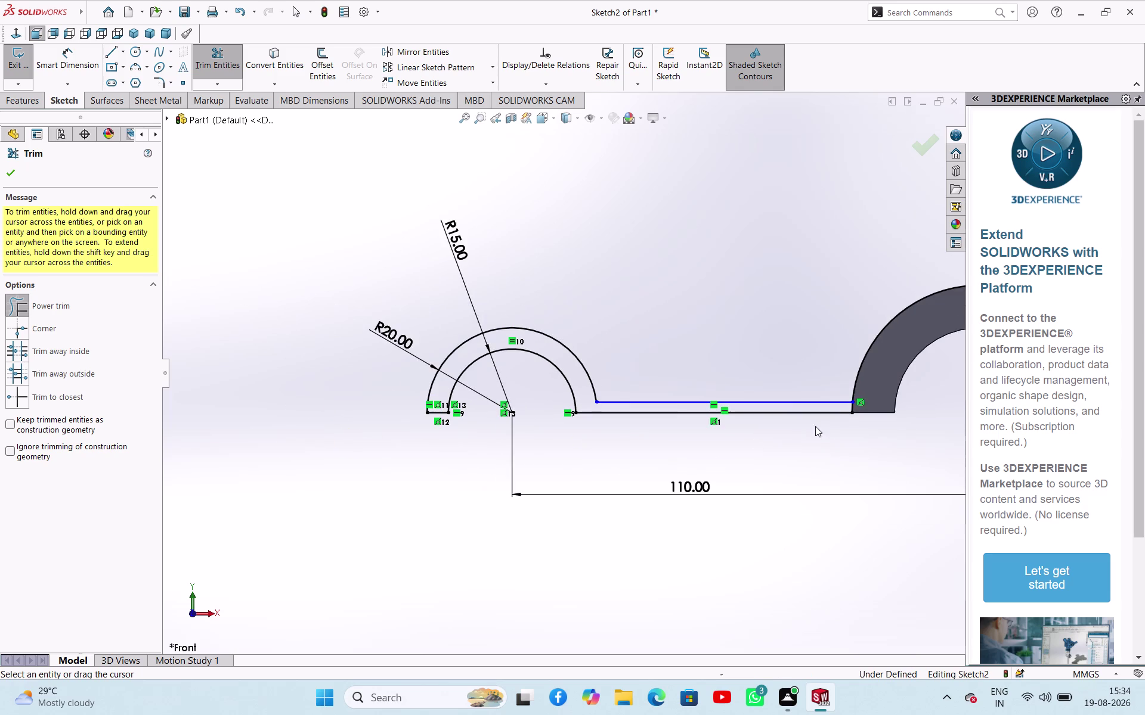
scroll(down, 3)
scroll(down, 3)
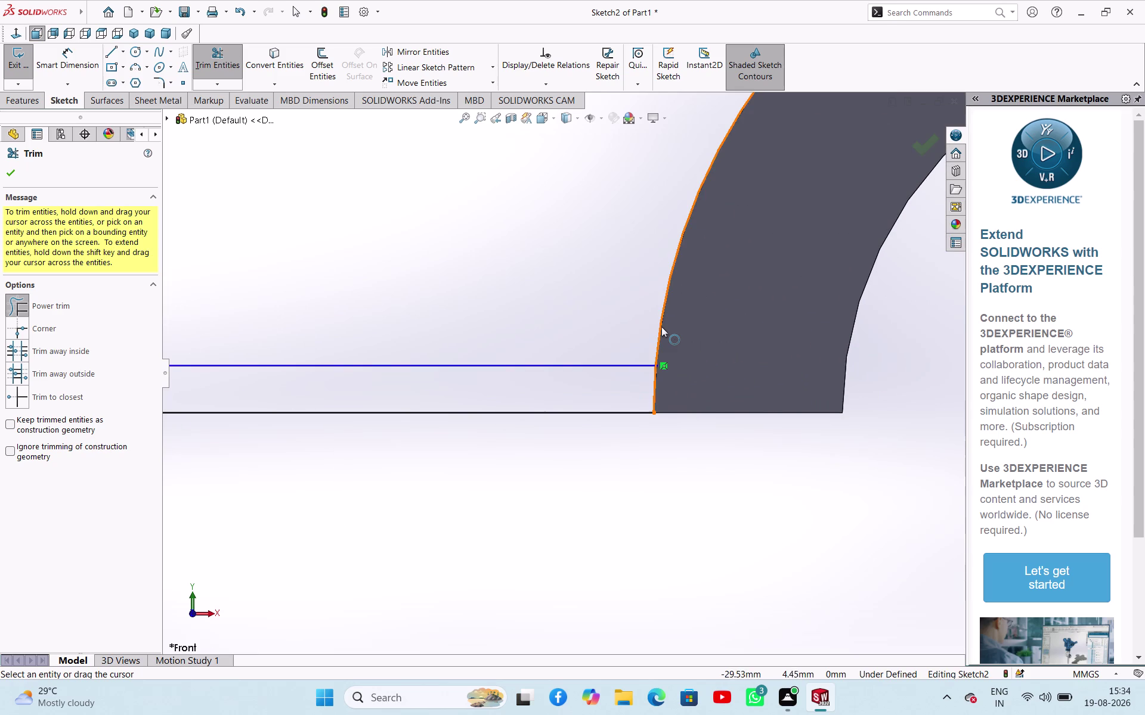
drag(631, 273, 693, 297)
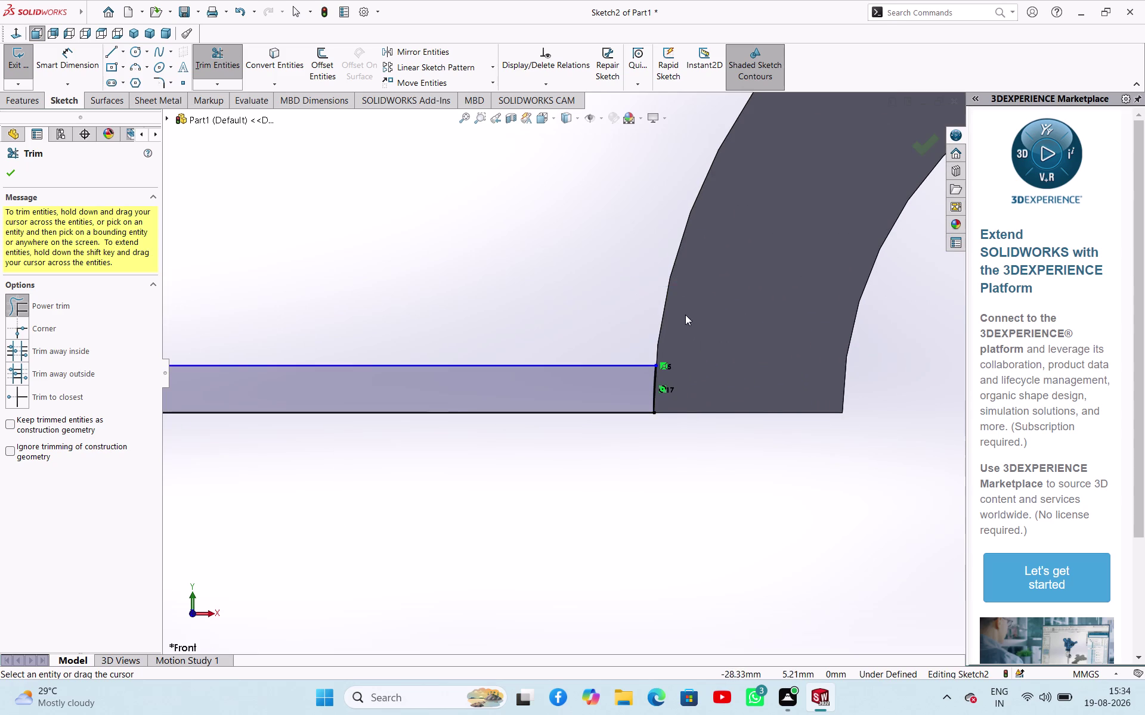
scroll(up, 3)
scroll(down, 3)
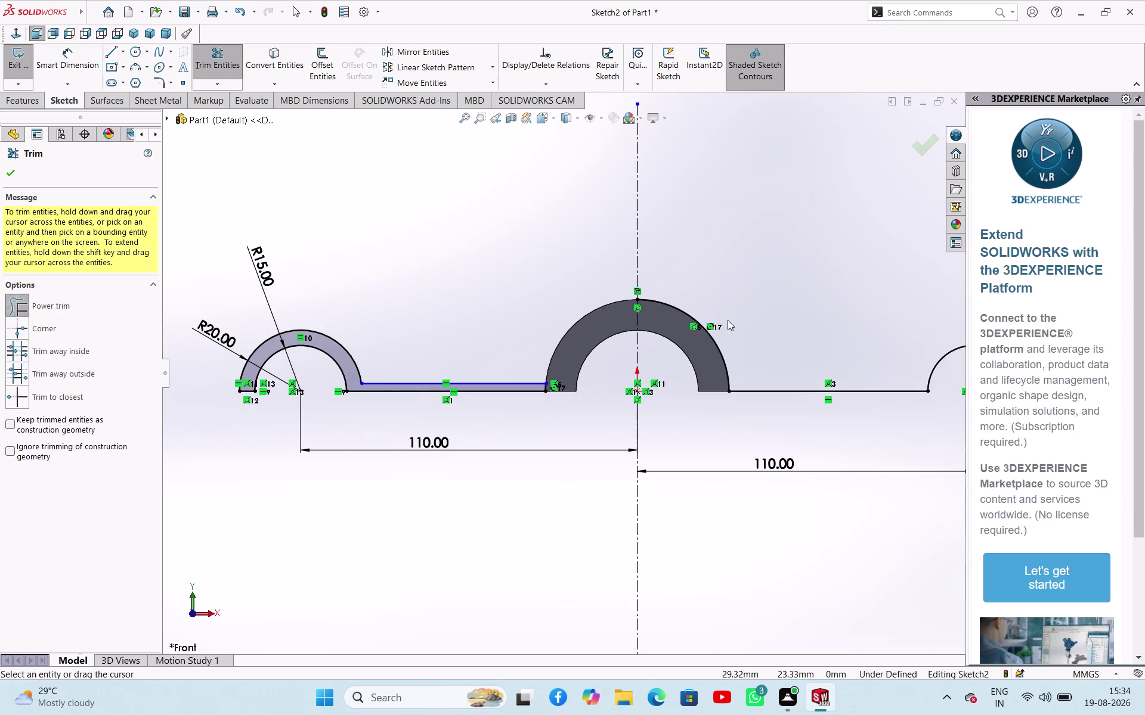
drag(727, 320, 702, 338)
scroll(up, 3)
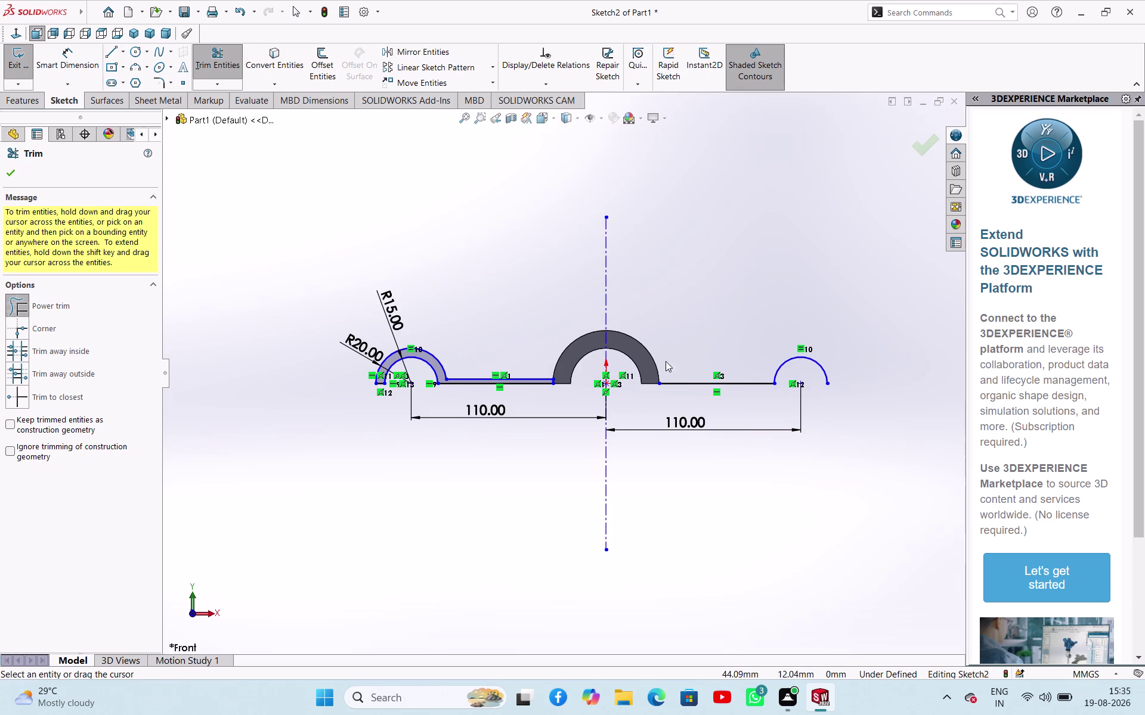
Exit trimming and select the left outer arc and both left web lines.
right_click(723, 287)
click(727, 321)
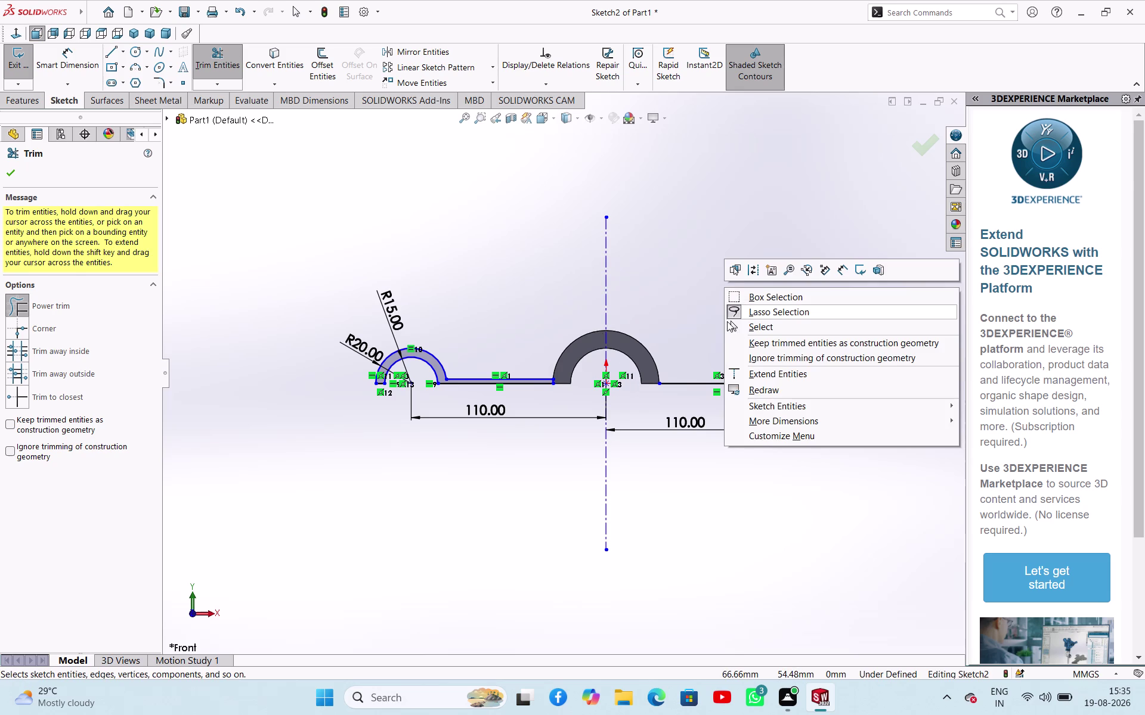
click(682, 276)
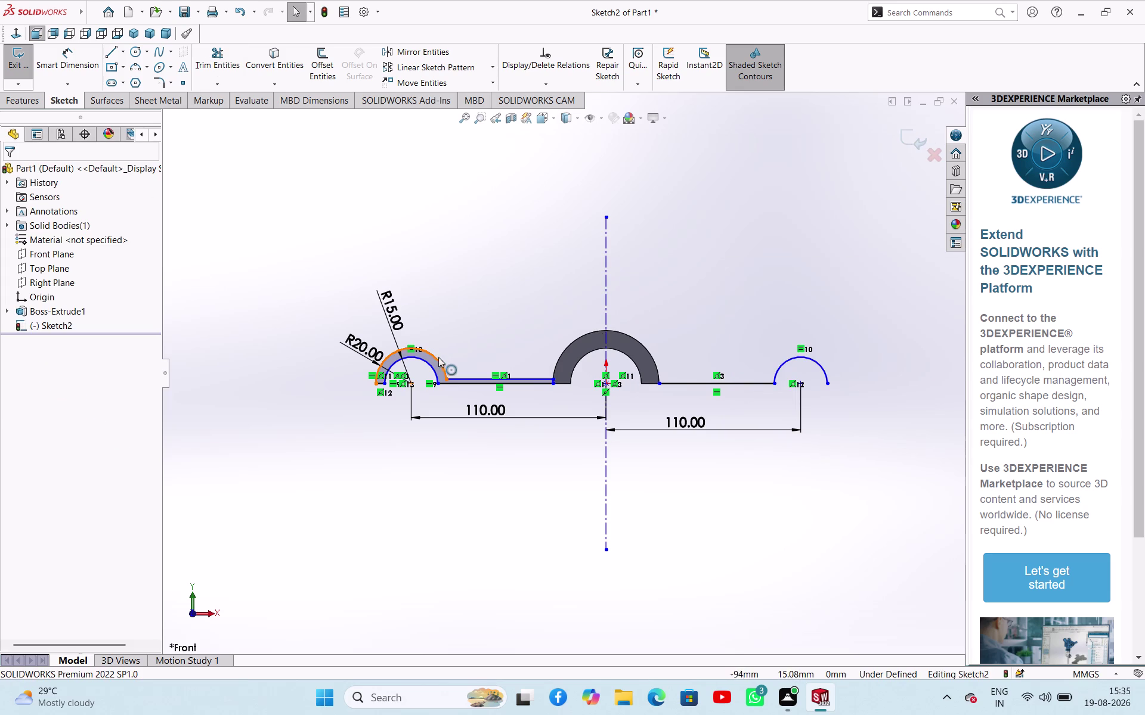
click(436, 359)
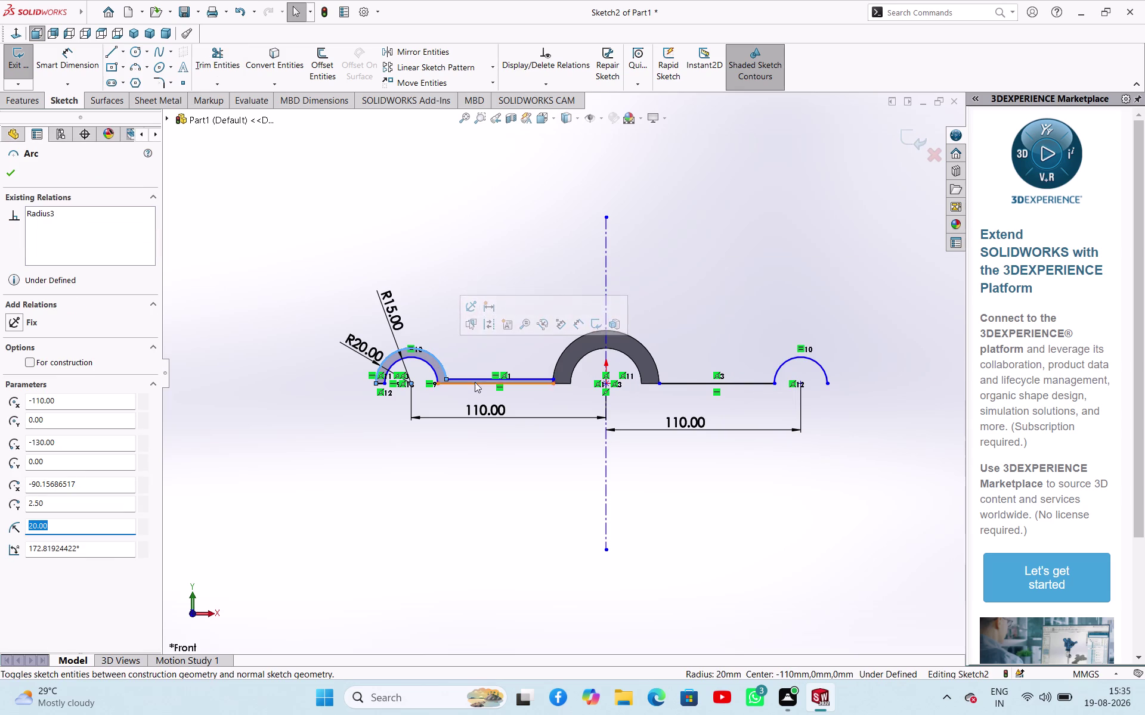
click(470, 376)
scroll(down, 3)
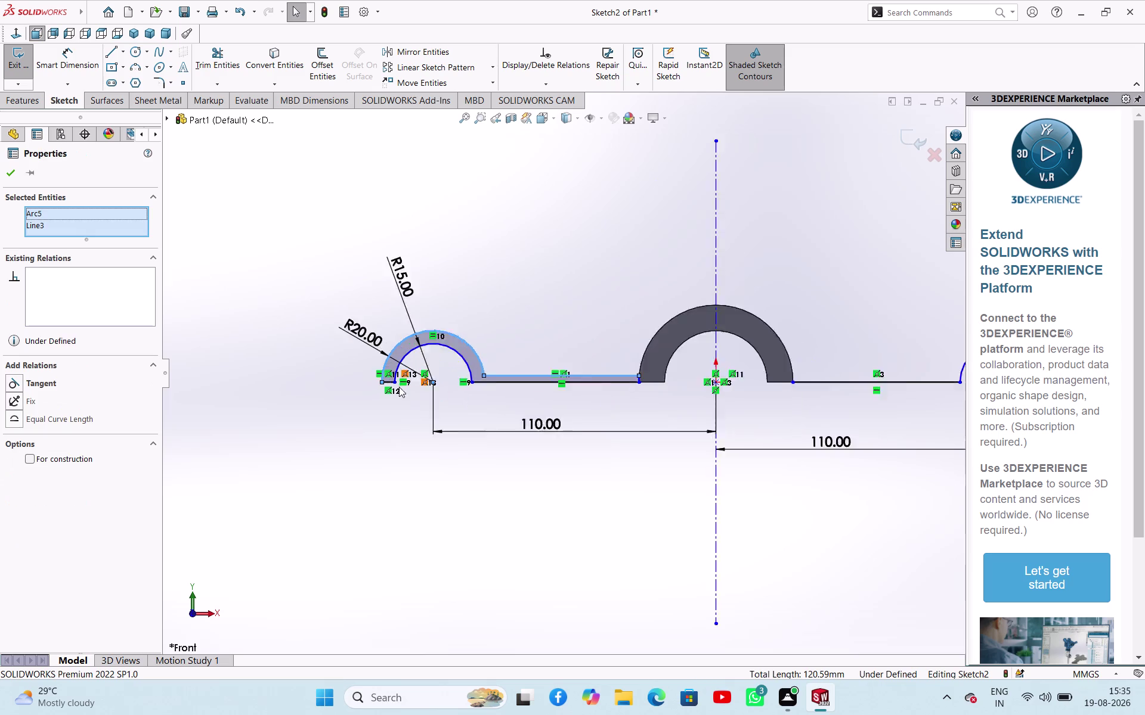
scroll(down, 3)
click(424, 367)
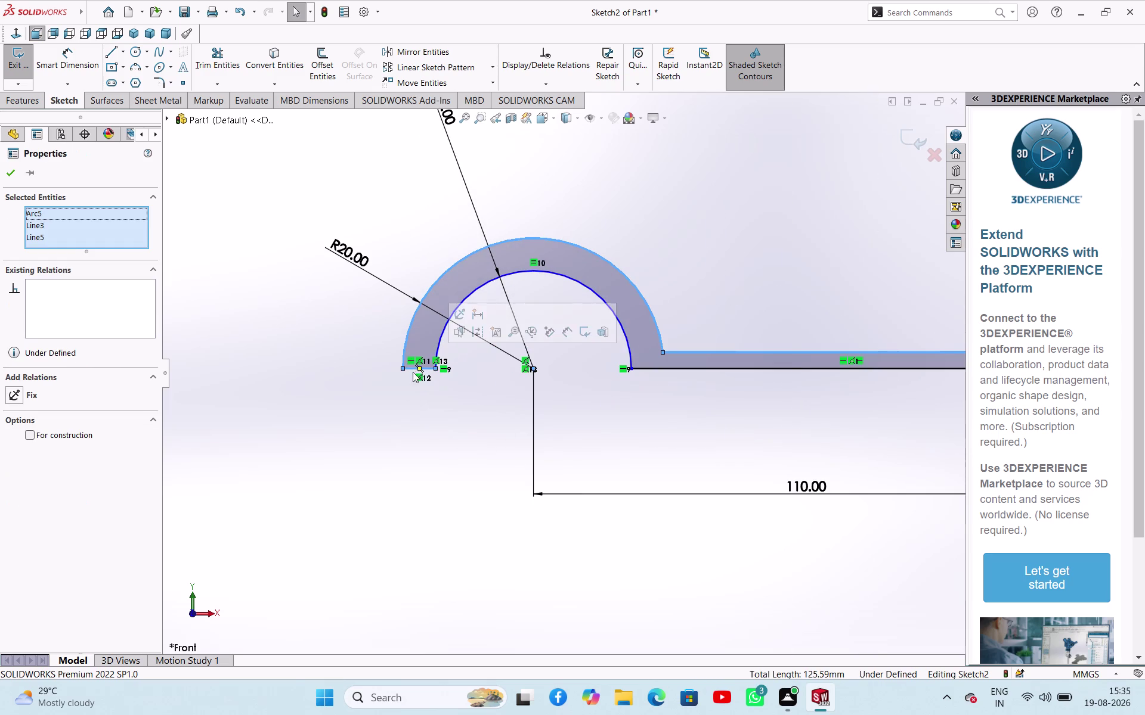
scroll(up, 3)
scroll(up, 3)
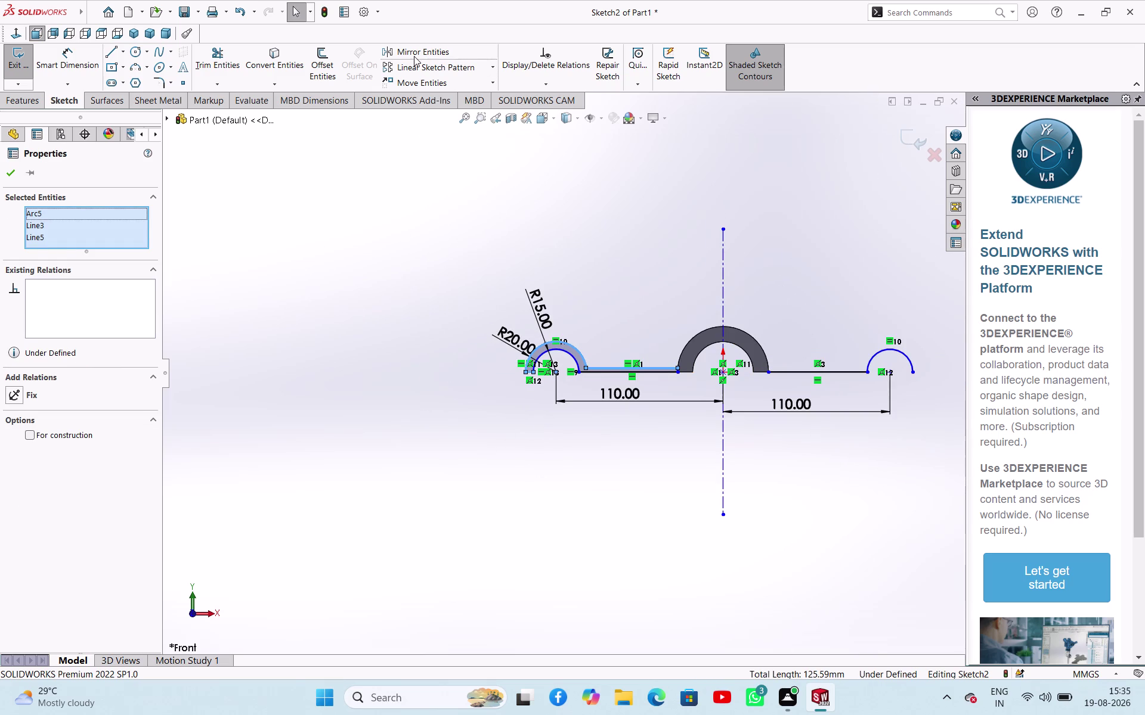
Mirror the selected left arc and web lines about the vertical centerline.
click(414, 56)
click(106, 366)
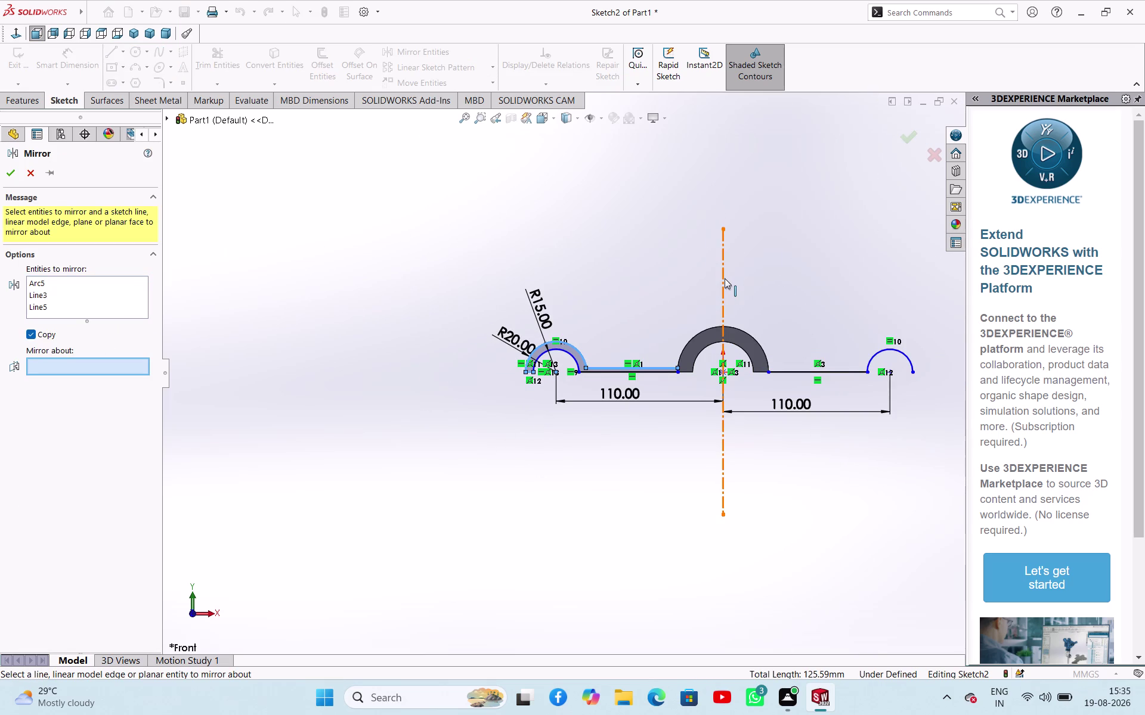
click(724, 279)
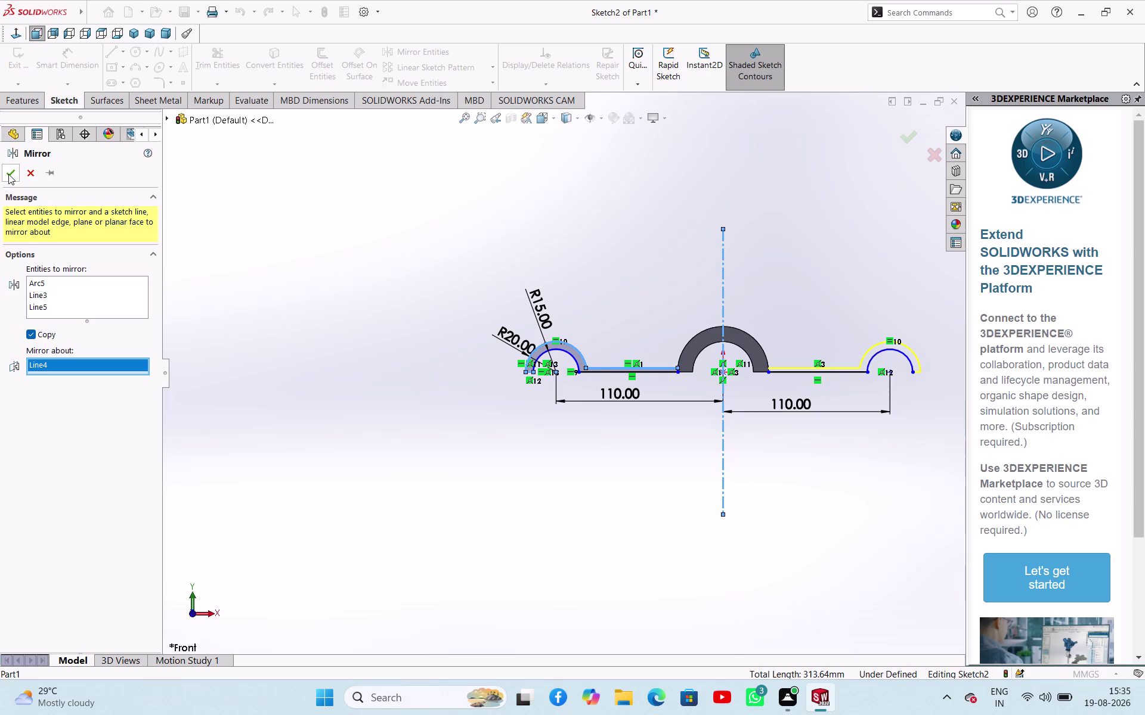
click(8, 174)
Delete the conflicting right 110 mm dimension.
scroll(up, 3)
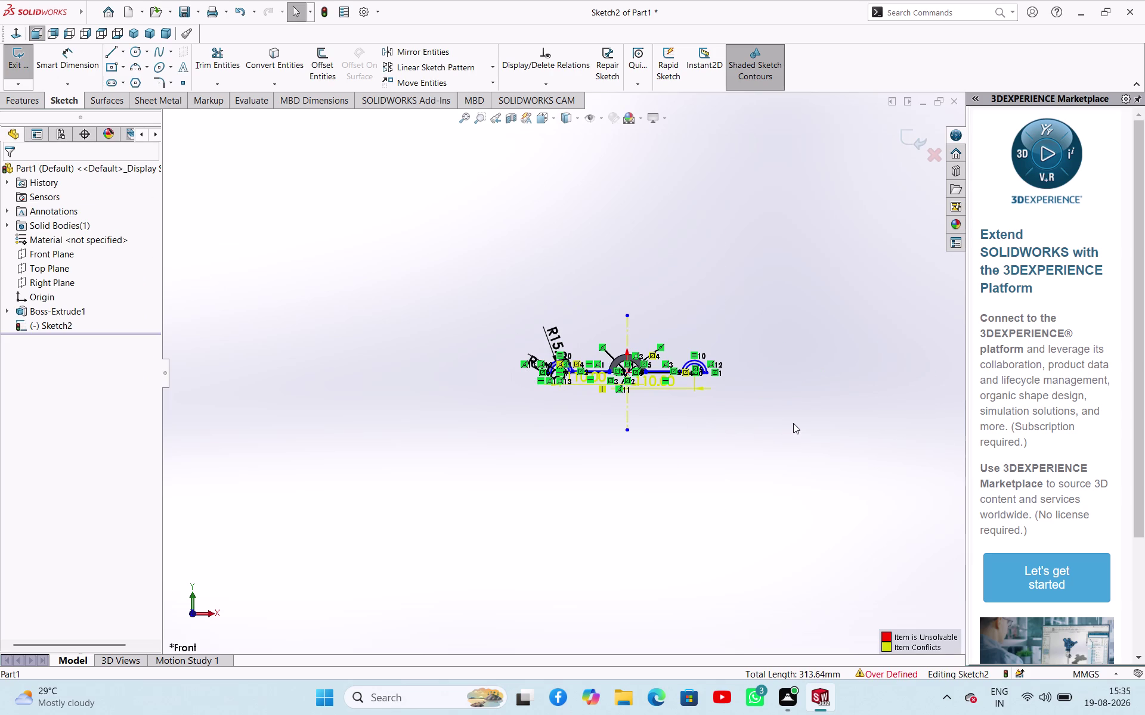
scroll(down, 3)
scroll(down, 3)
scroll(up, 3)
click(593, 429)
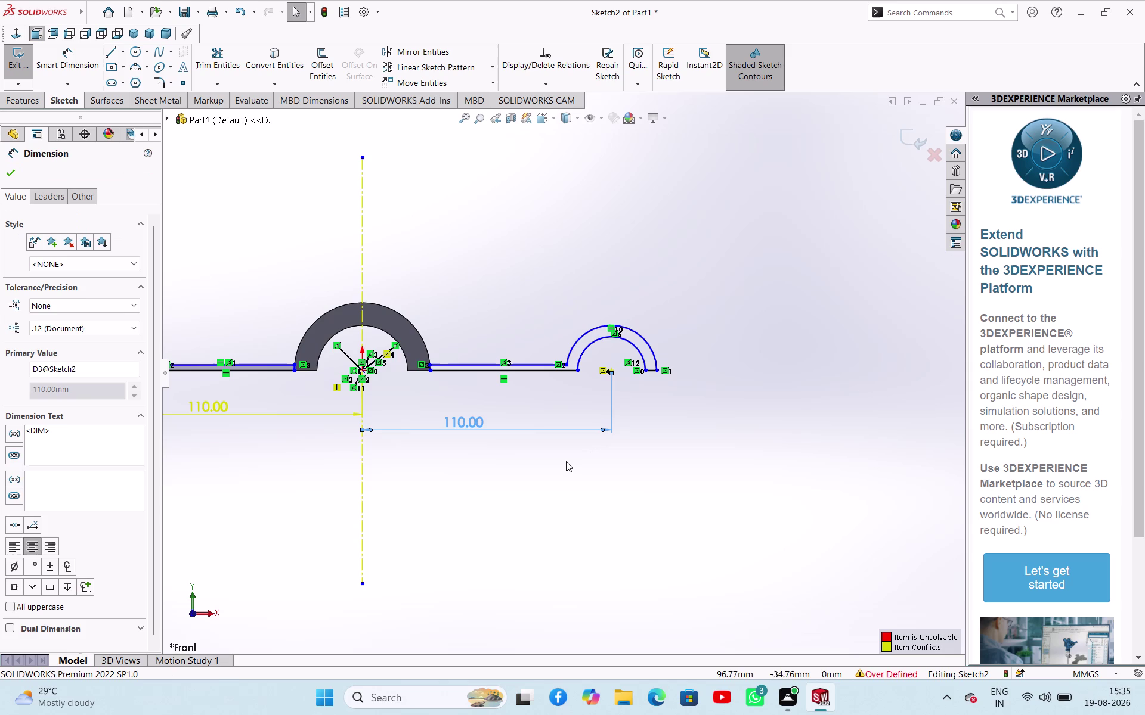
key(Delete)
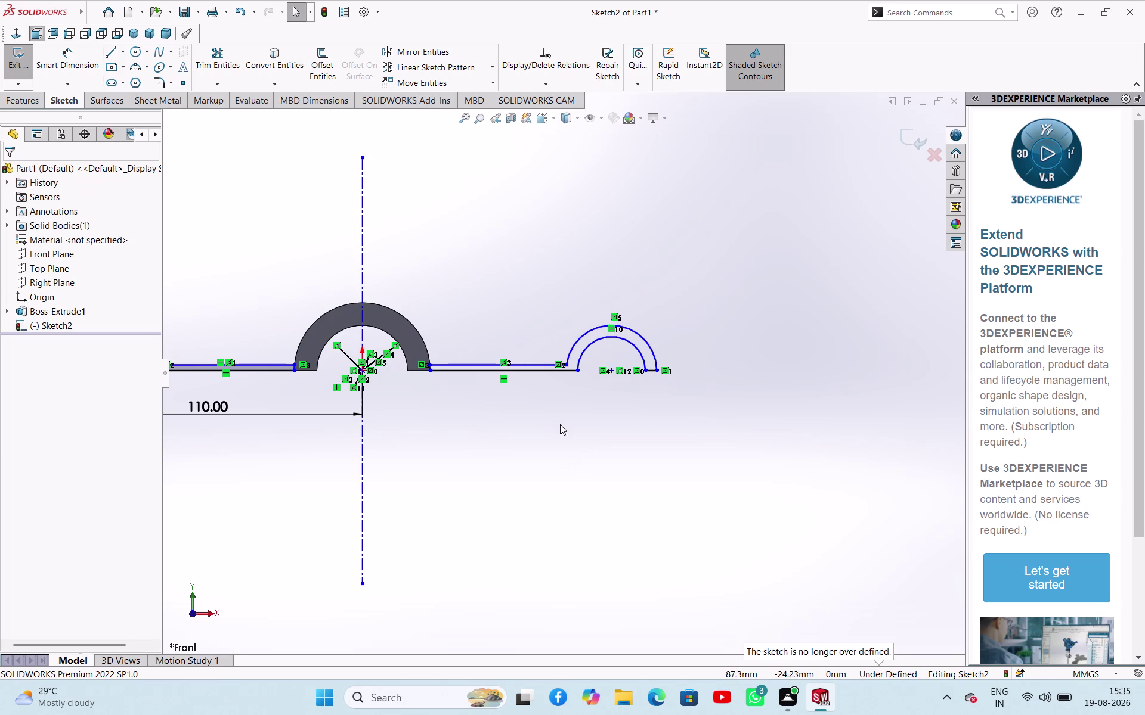
Mirror the short edge at the left boss junction about the centerline.
scroll(up, 3)
click(298, 461)
scroll(down, 3)
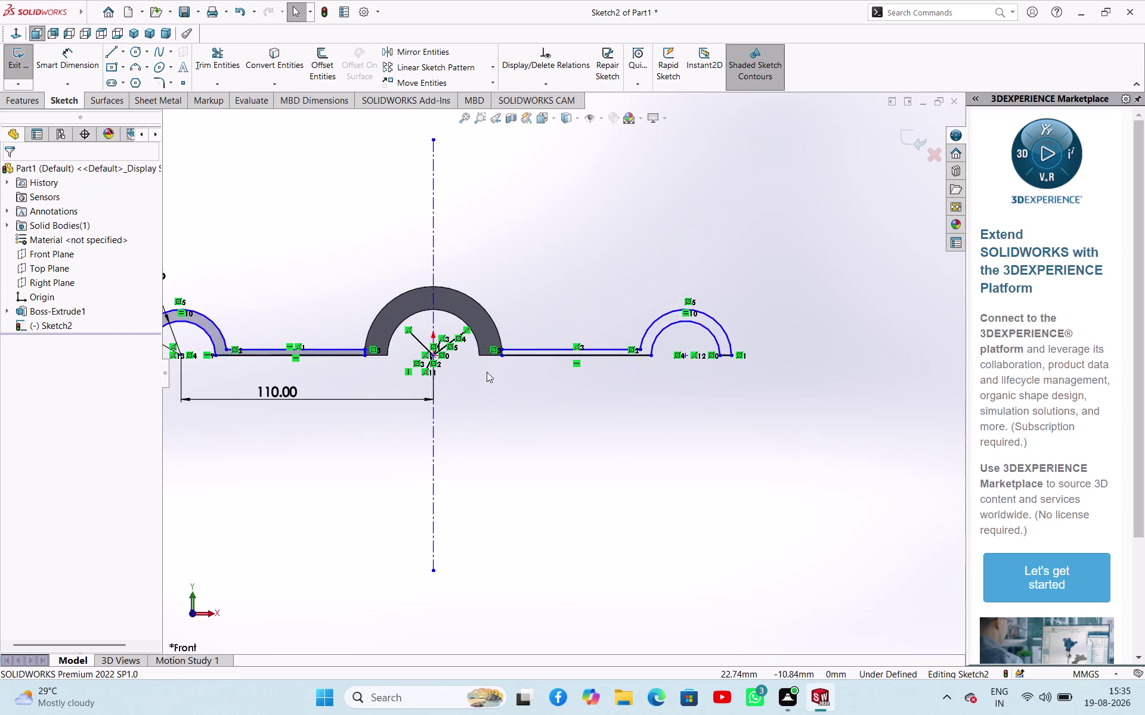
scroll(down, 3)
scroll(down, 3)
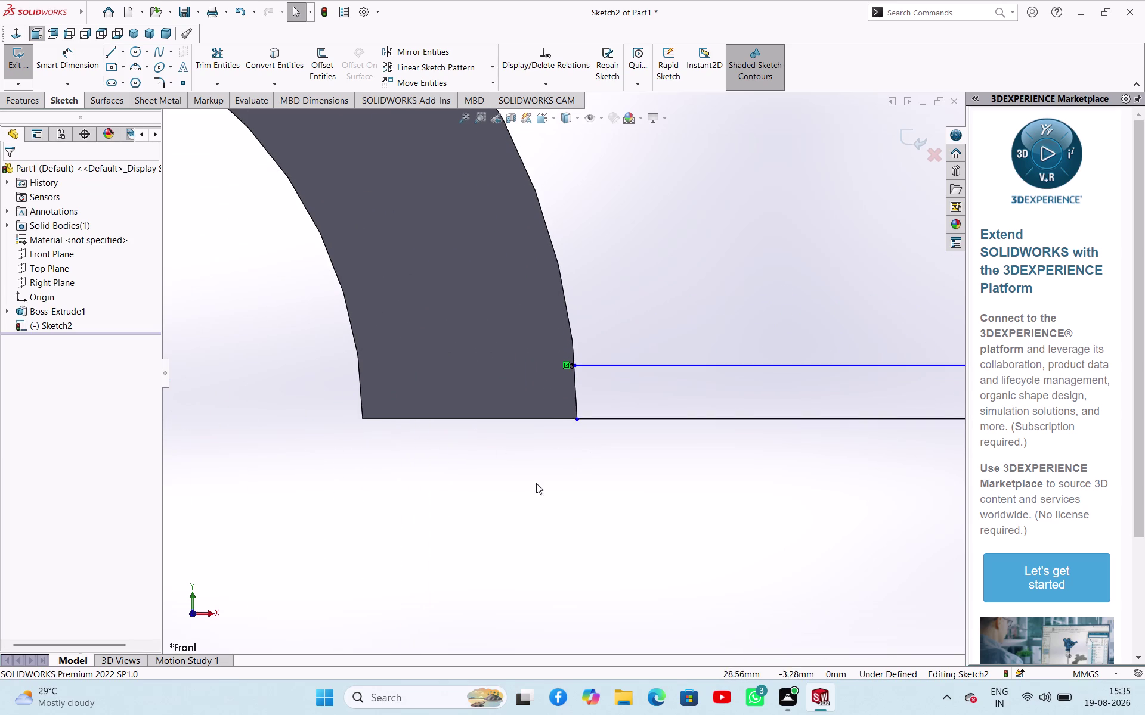
scroll(up, 3)
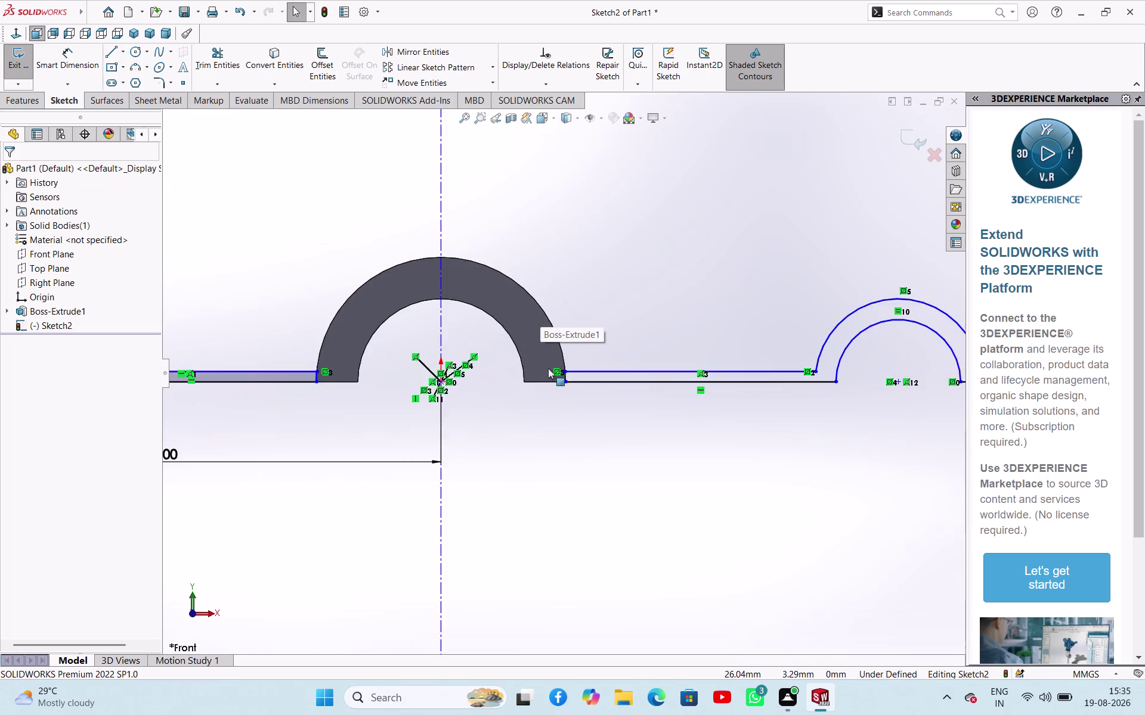
scroll(up, 3)
scroll(down, 3)
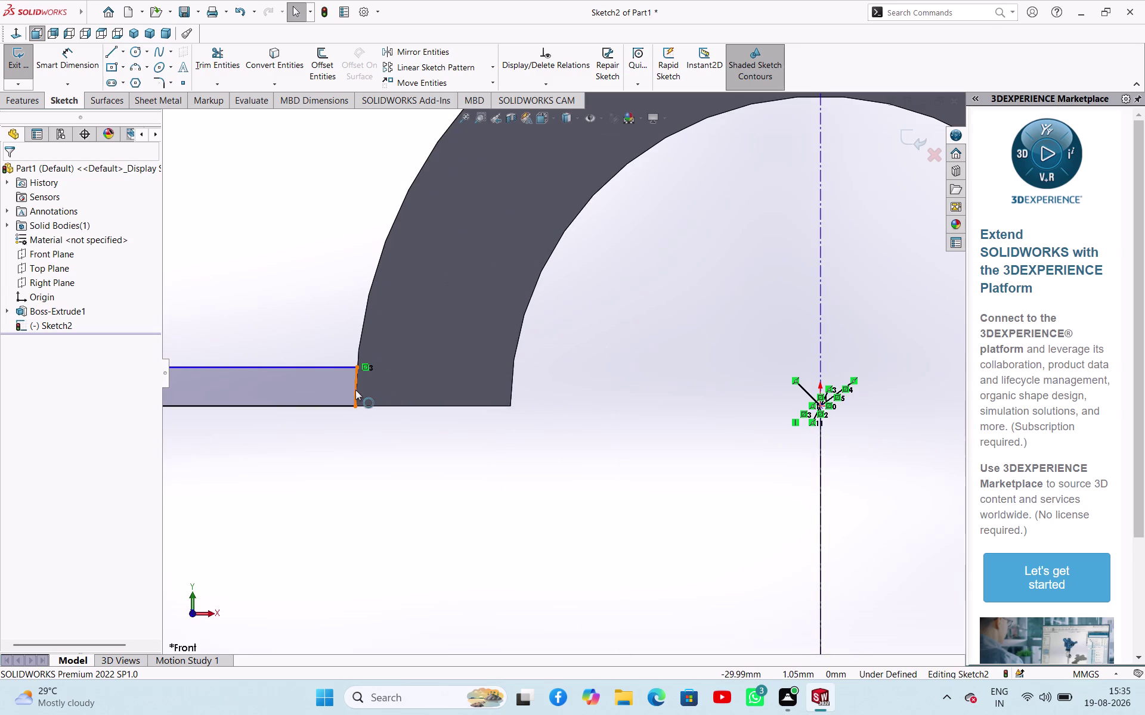
click(356, 389)
click(410, 58)
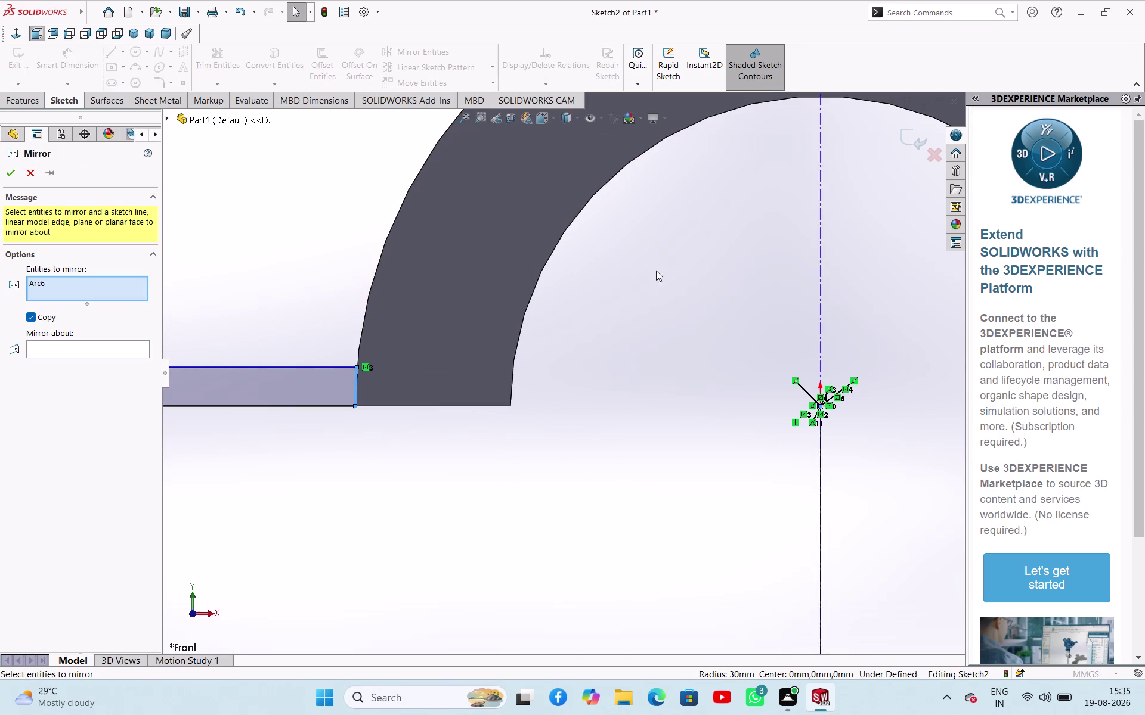
click(58, 352)
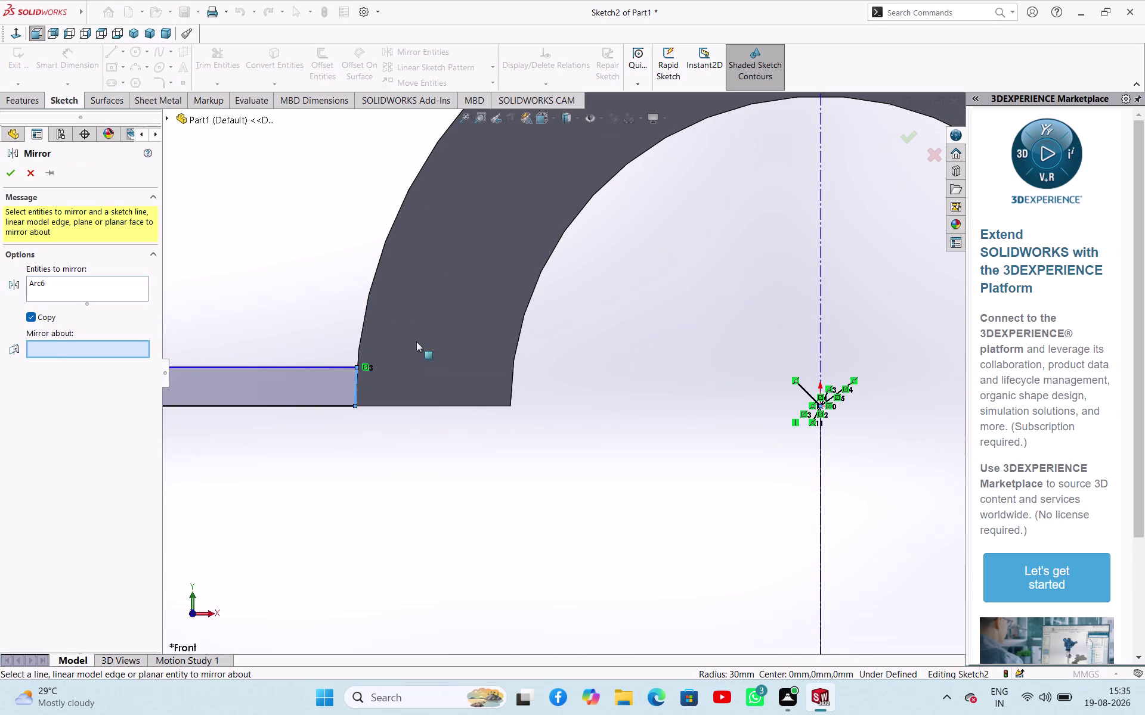
click(818, 327)
click(10, 173)
Orbit around the central boss to check the sketch, then return to the front view.
scroll(up, 3)
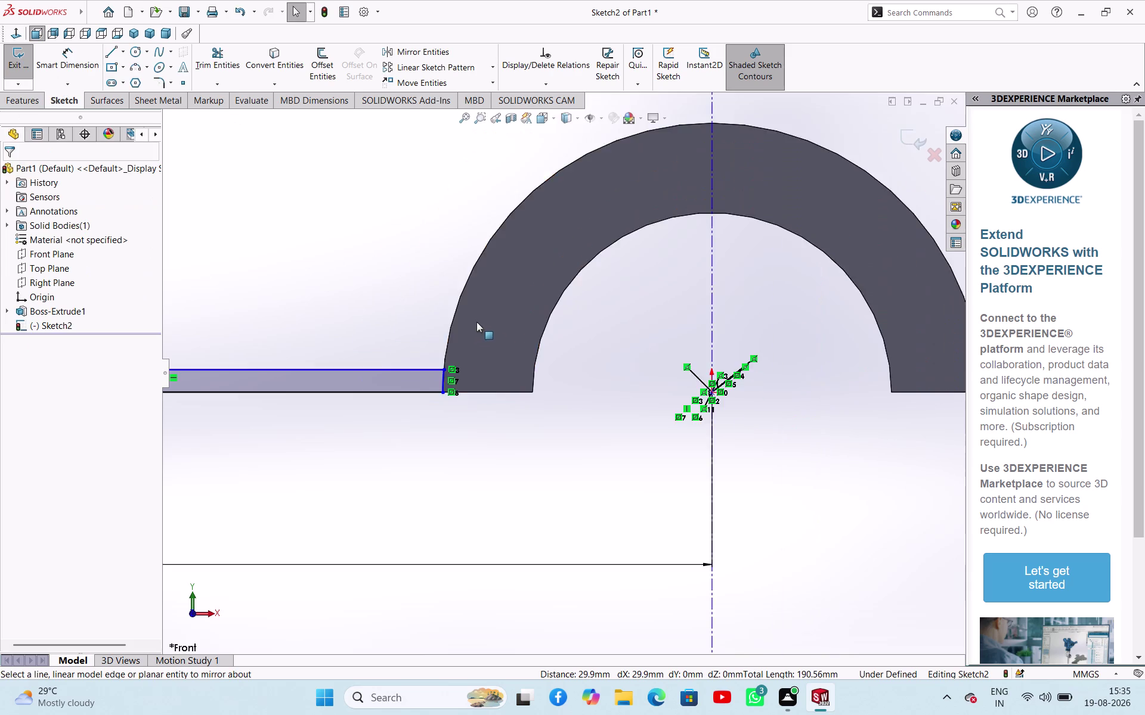
scroll(up, 3)
scroll(up, 3)
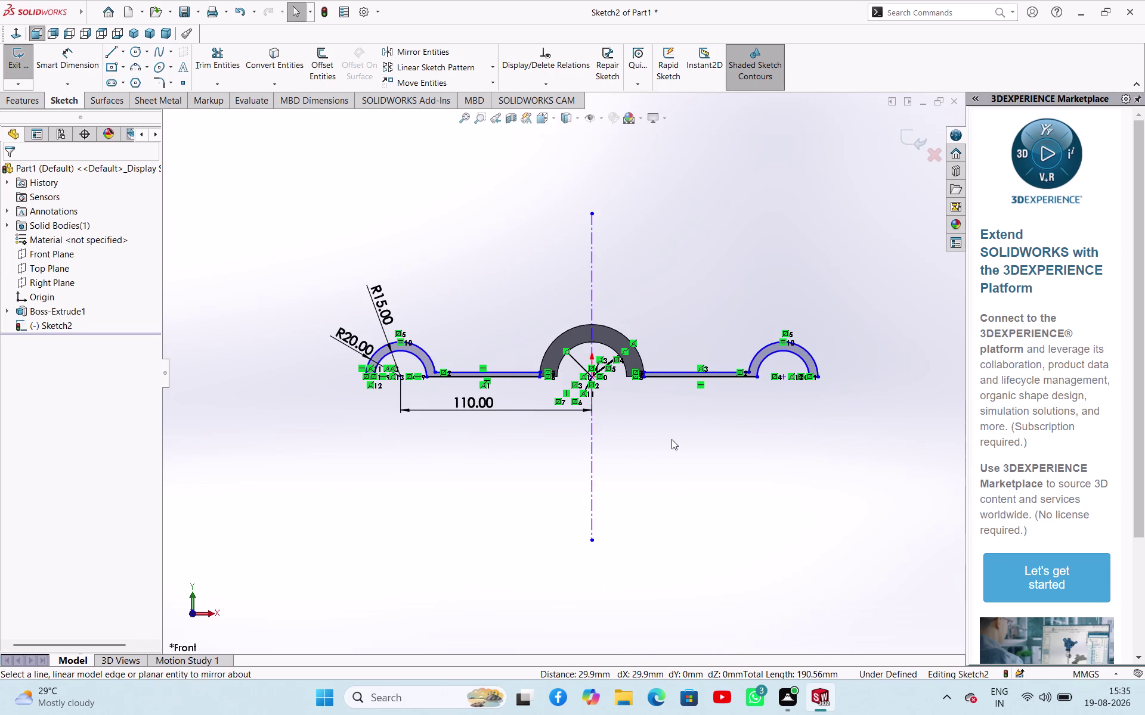
middle_drag(717, 470, 666, 553)
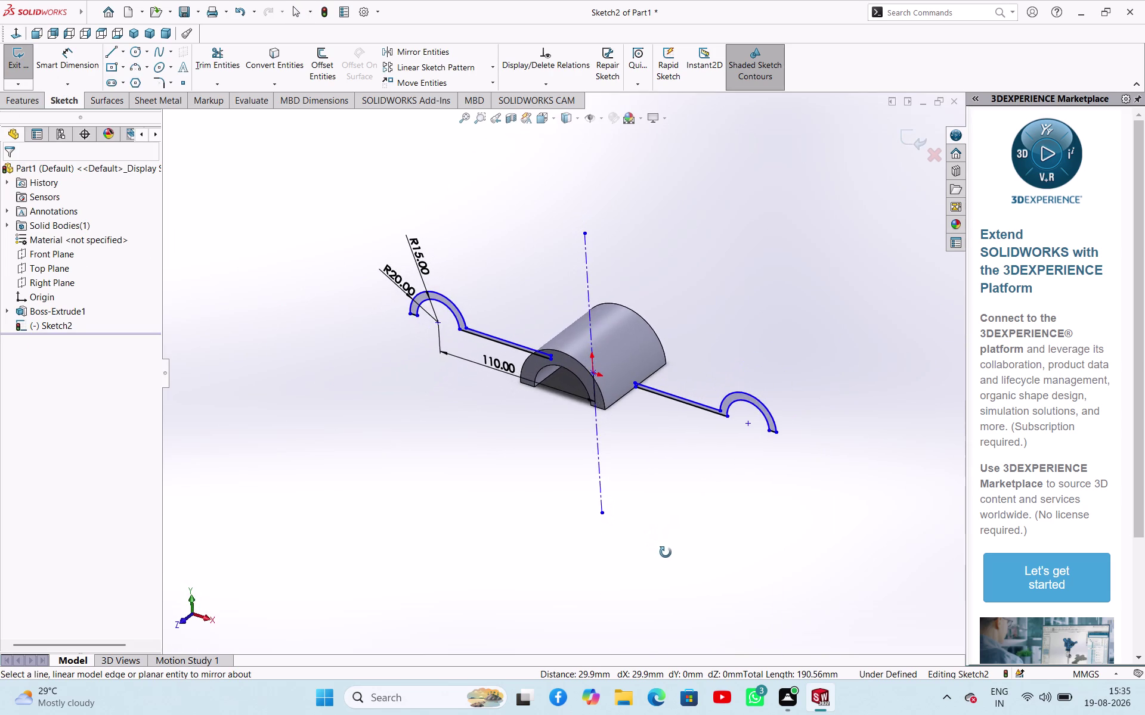
middle_drag(666, 552, 644, 541)
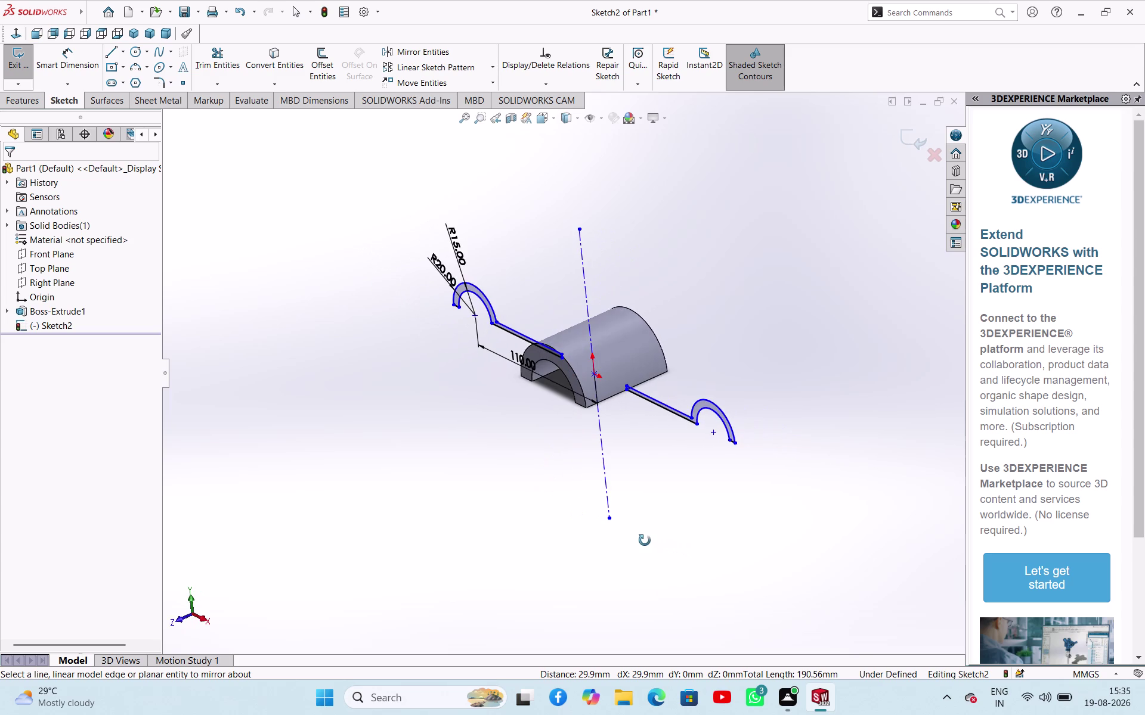
middle_drag(644, 541, 645, 541)
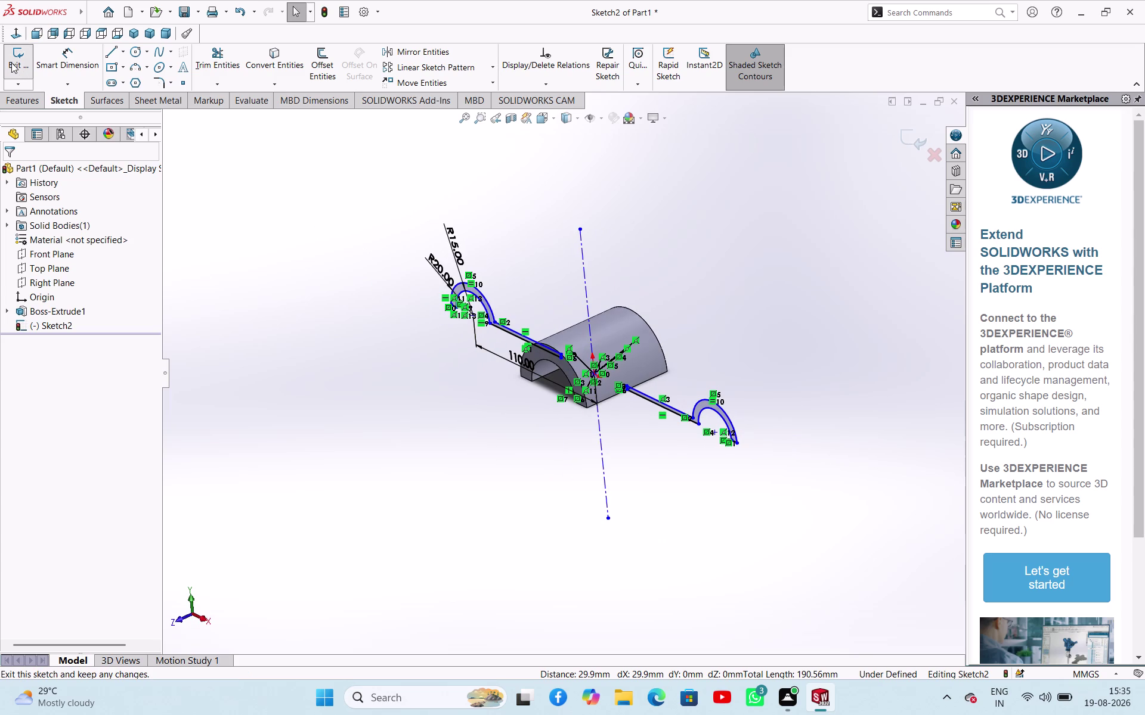
click(179, 623)
click(447, 465)
scroll(up, 3)
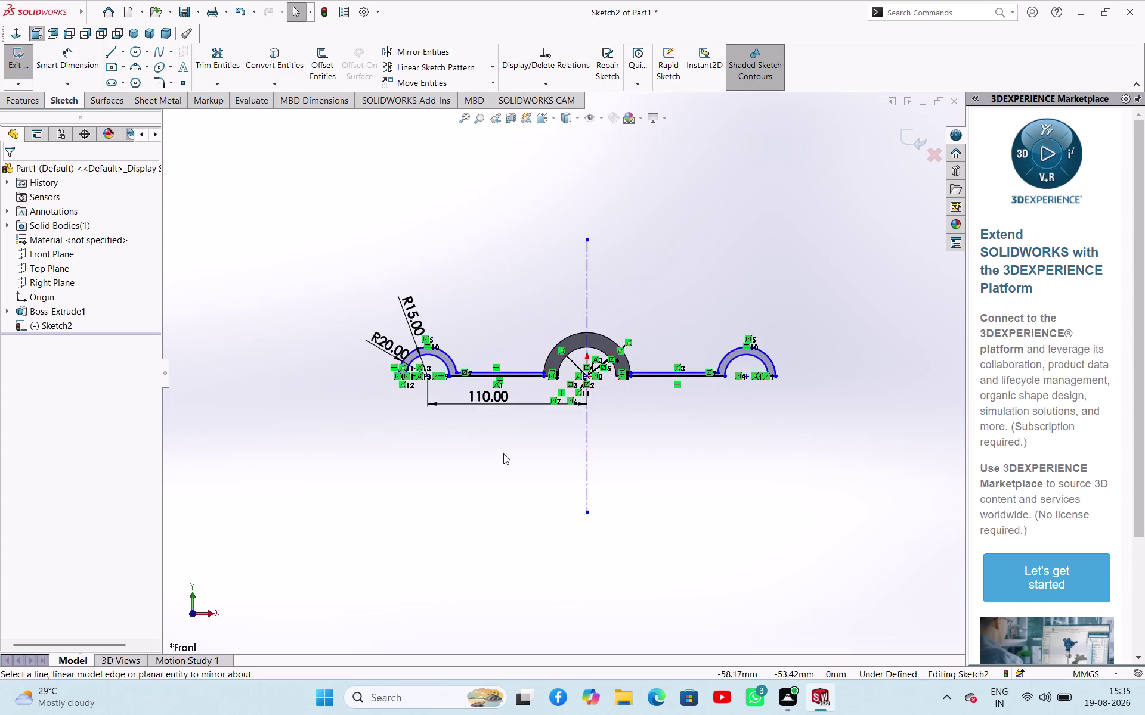
scroll(down, 3)
scroll(down, 3)
Dimension the left web from the lug to the boss edge at 60 mm.
right_drag(455, 513, 473, 430)
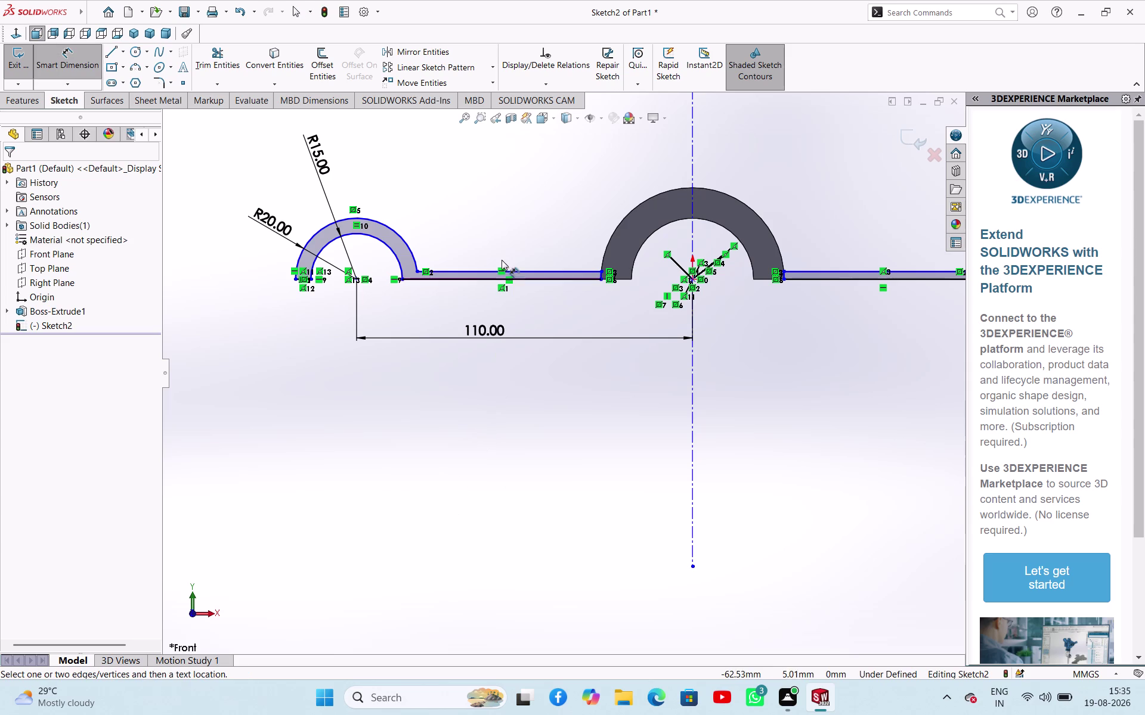
click(488, 269)
click(499, 224)
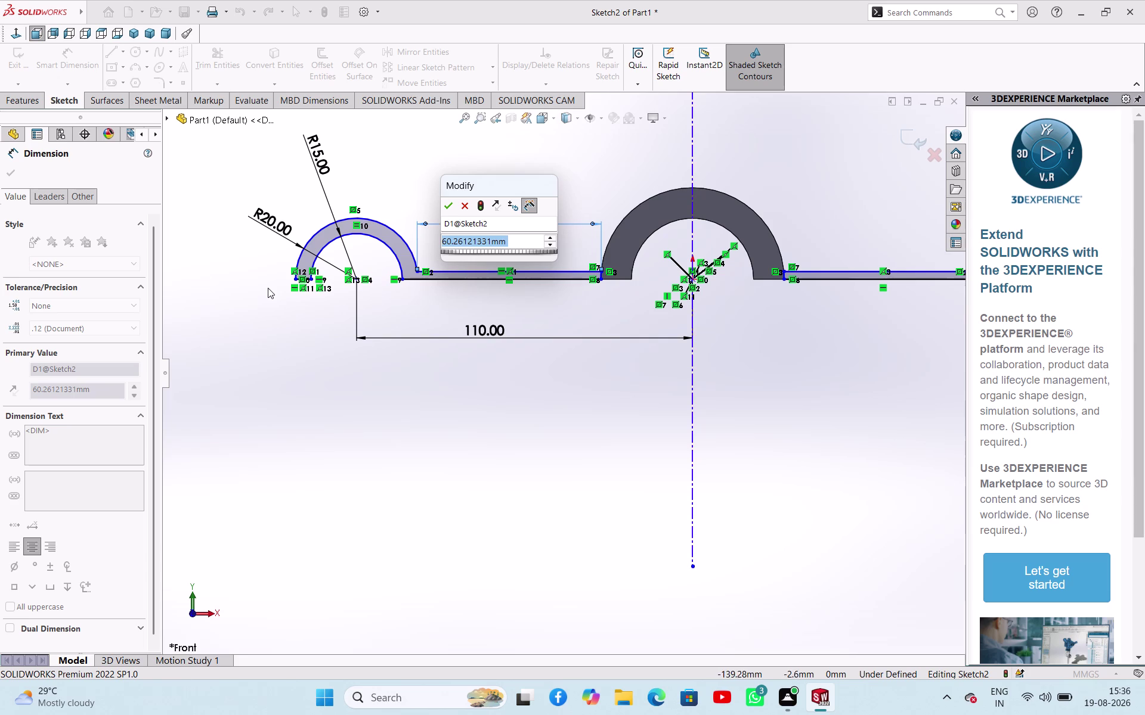
text(60)
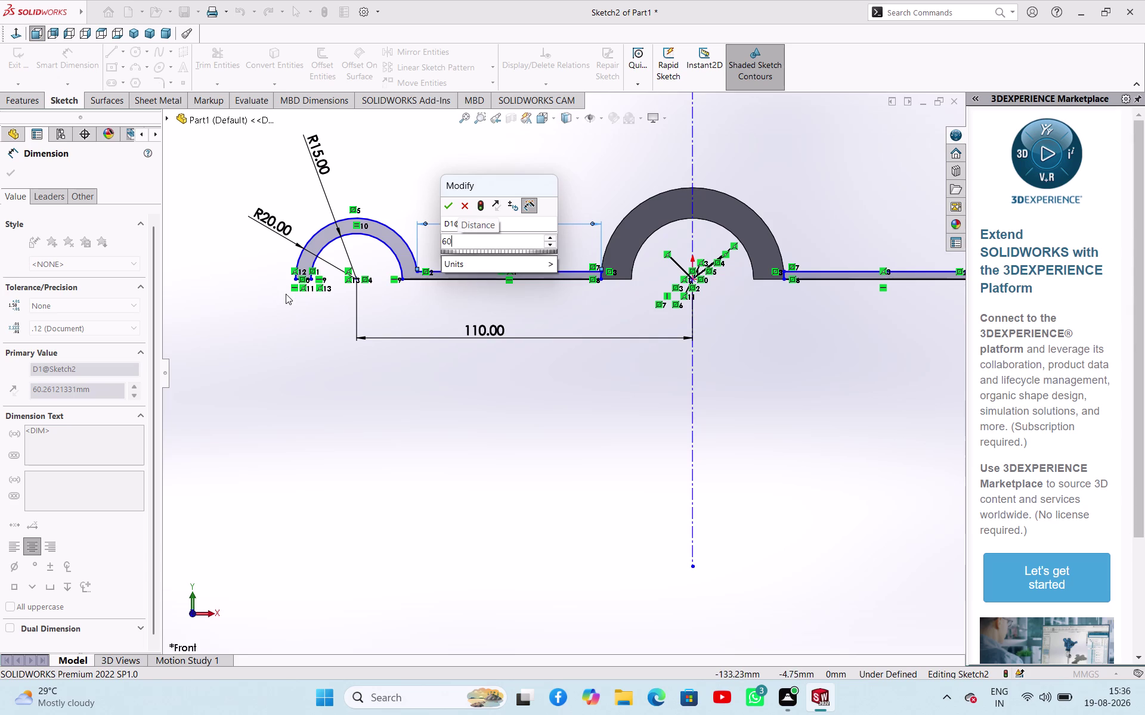
key(Return)
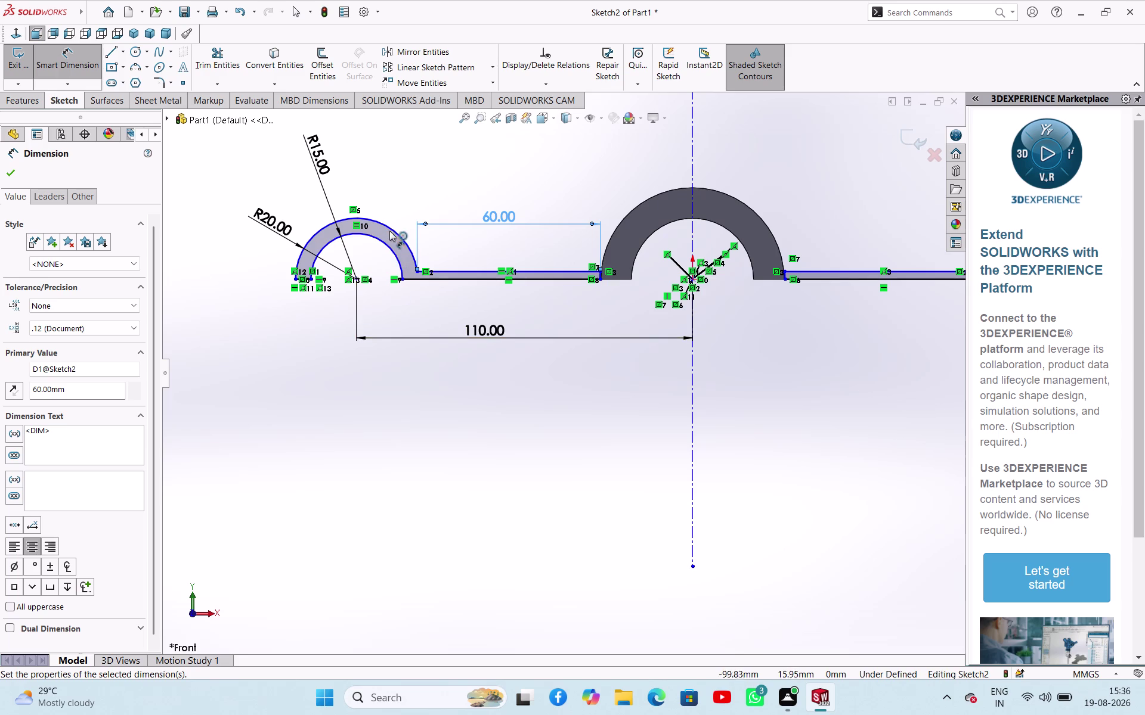
scroll(up, 3)
scroll(up, 3)
scroll(down, 3)
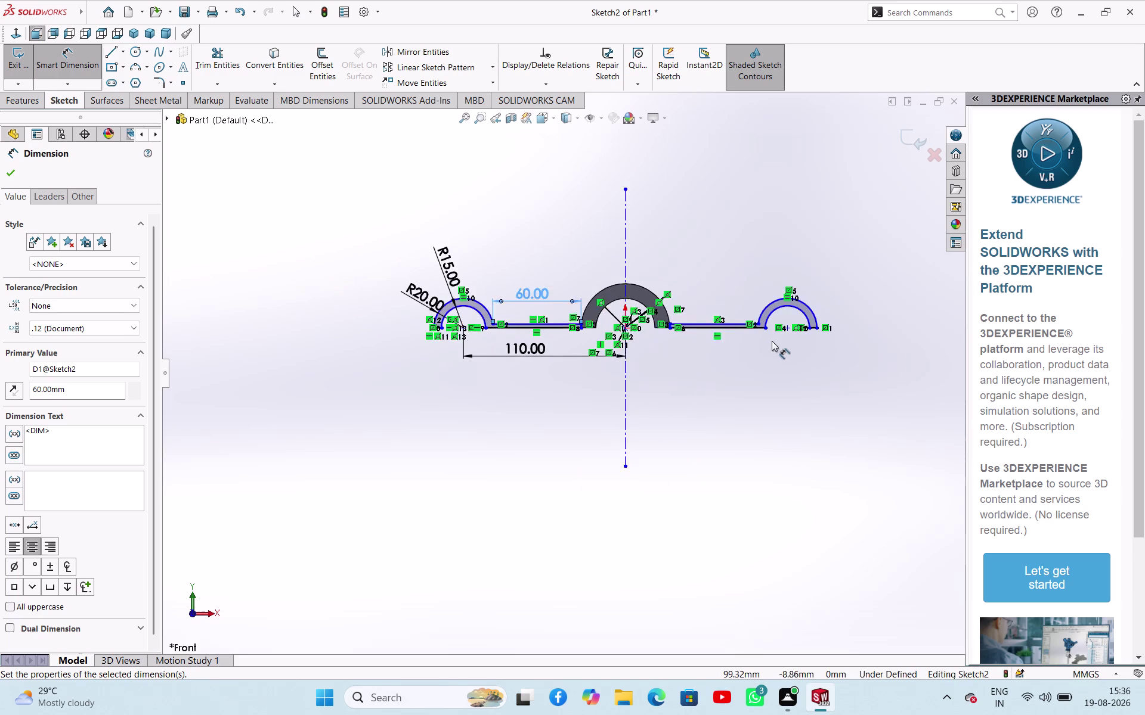
scroll(down, 3)
Exit Smart Dimension and select Sketch2 as the extrude profile.
right_click(646, 380)
click(663, 419)
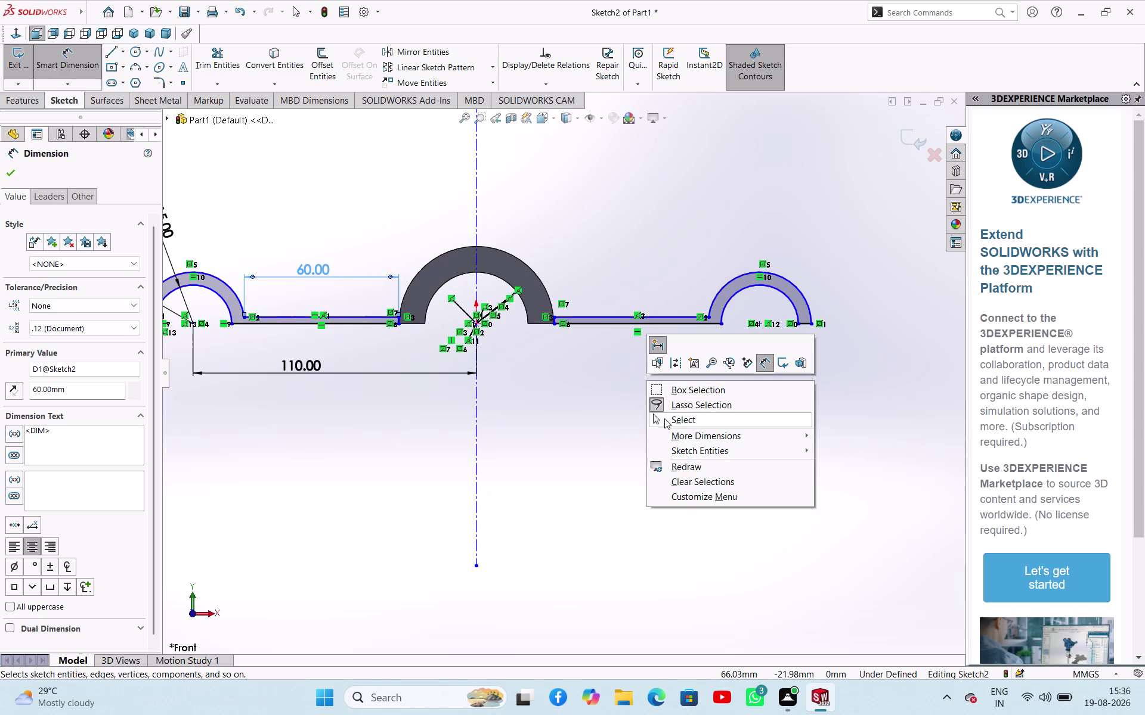
click(579, 428)
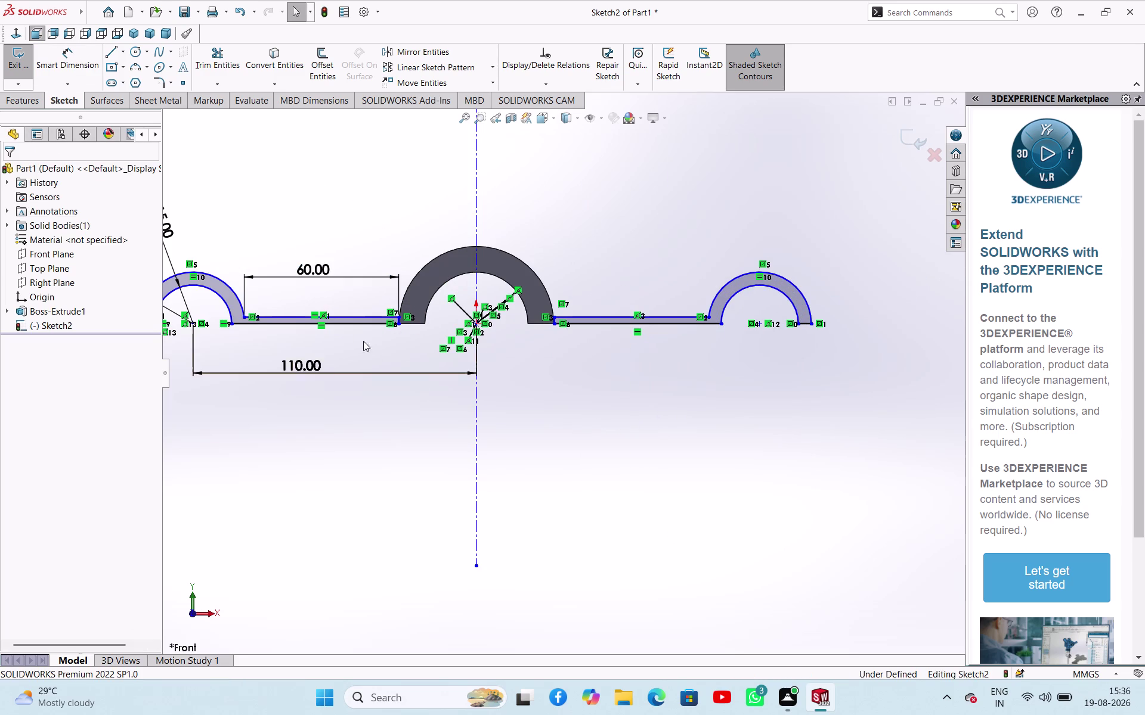
scroll(down, 3)
scroll(down, 3)
scroll(down, 3)
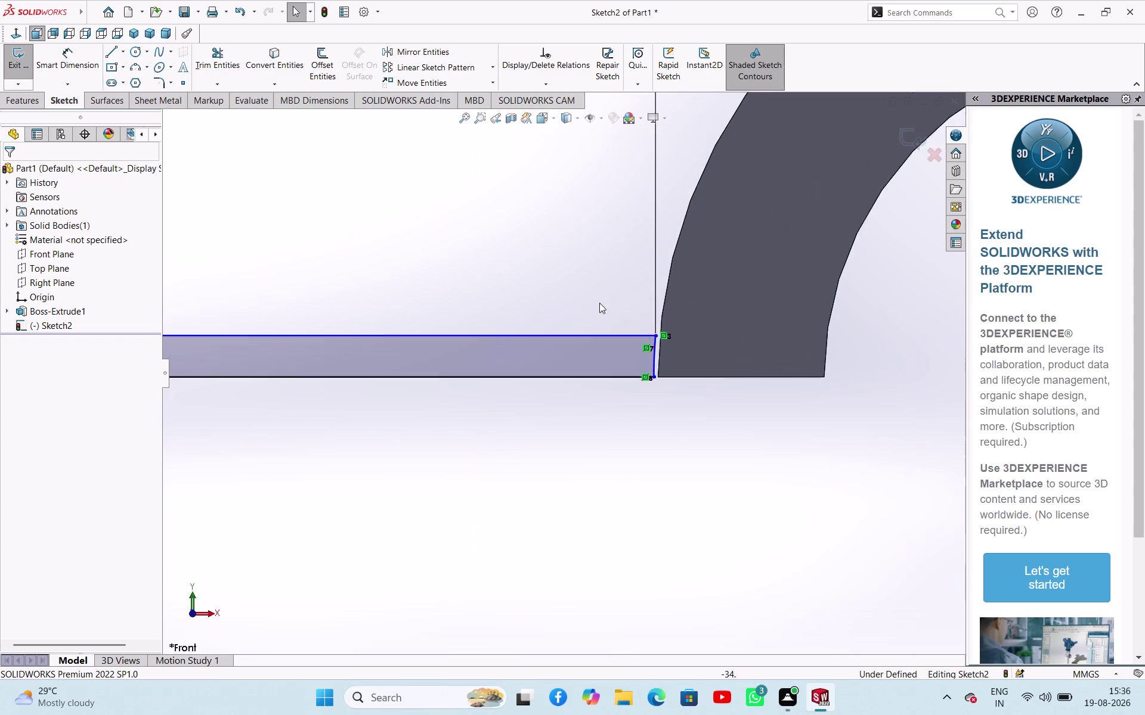
scroll(down, 3)
scroll(up, 3)
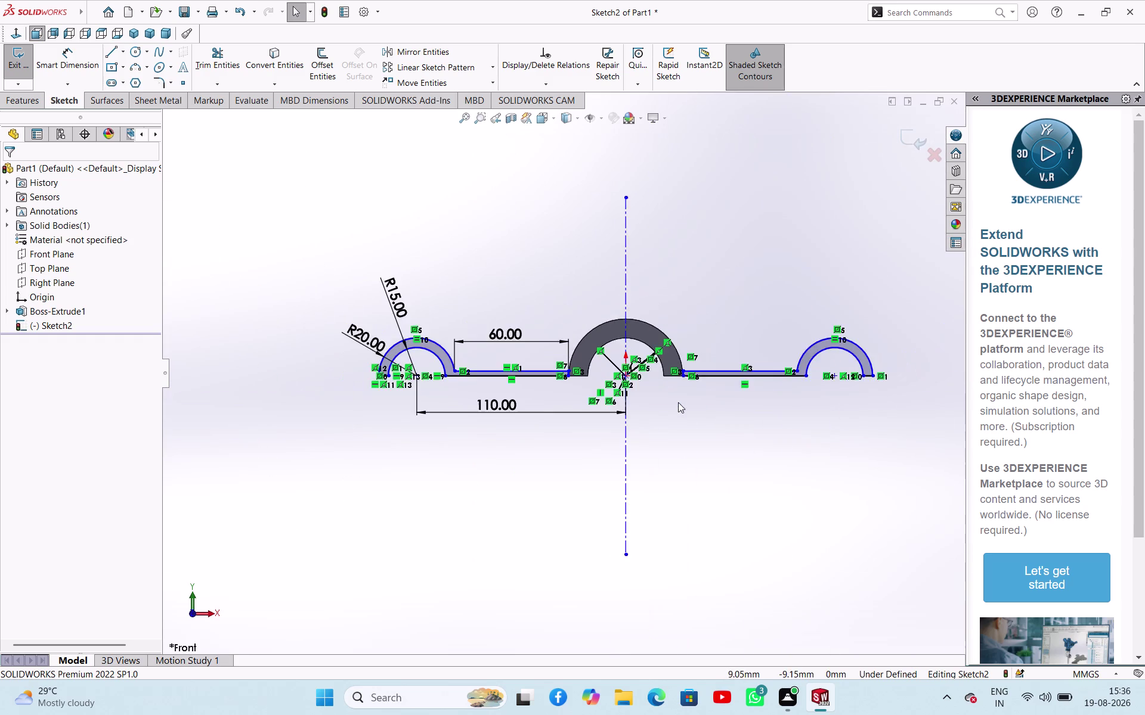
click(20, 61)
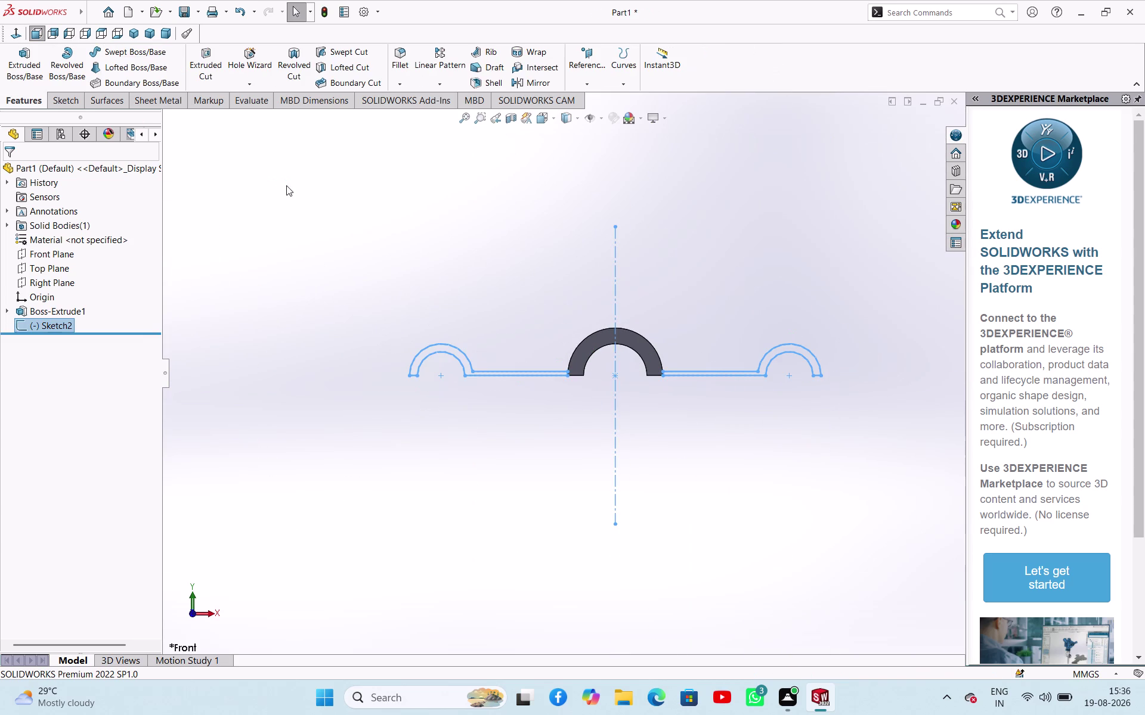
Extrude Sketch2 mid-plane to 20 mm as Boss-Extrude2, adding the webs and end lugs.
click(16, 58)
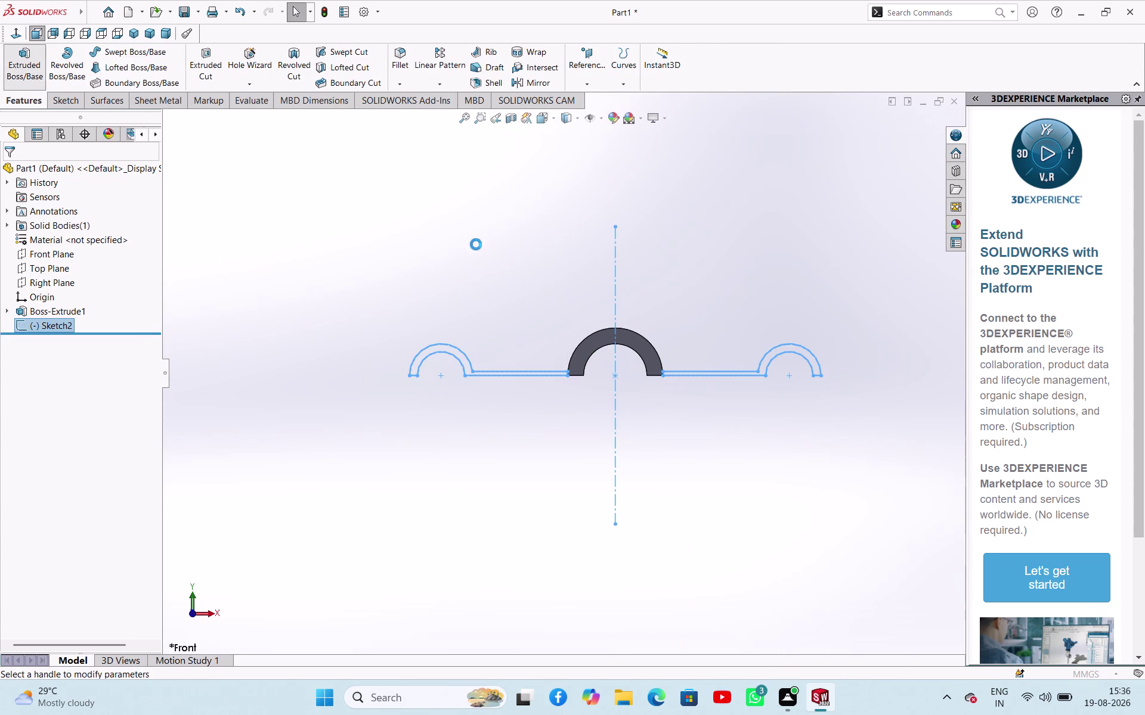
middle_drag(485, 250, 456, 359)
double_click(103, 308)
text(2)
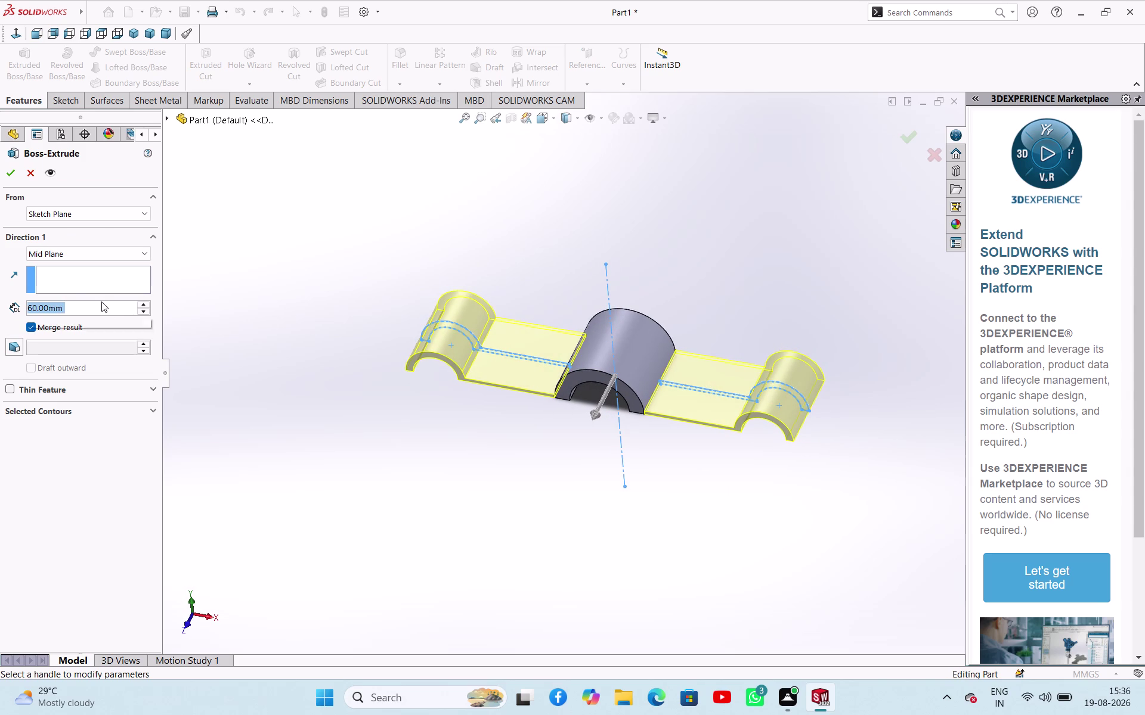
text(0)
key(Return)
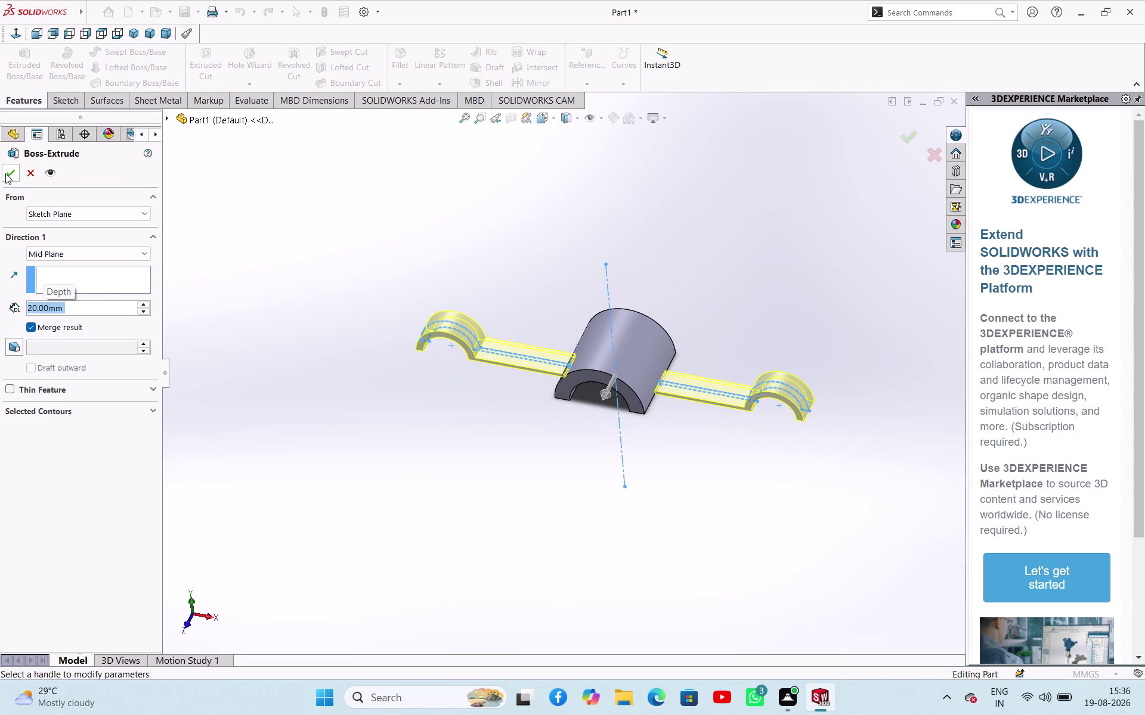
click(6, 174)
middle_drag(480, 430, 522, 403)
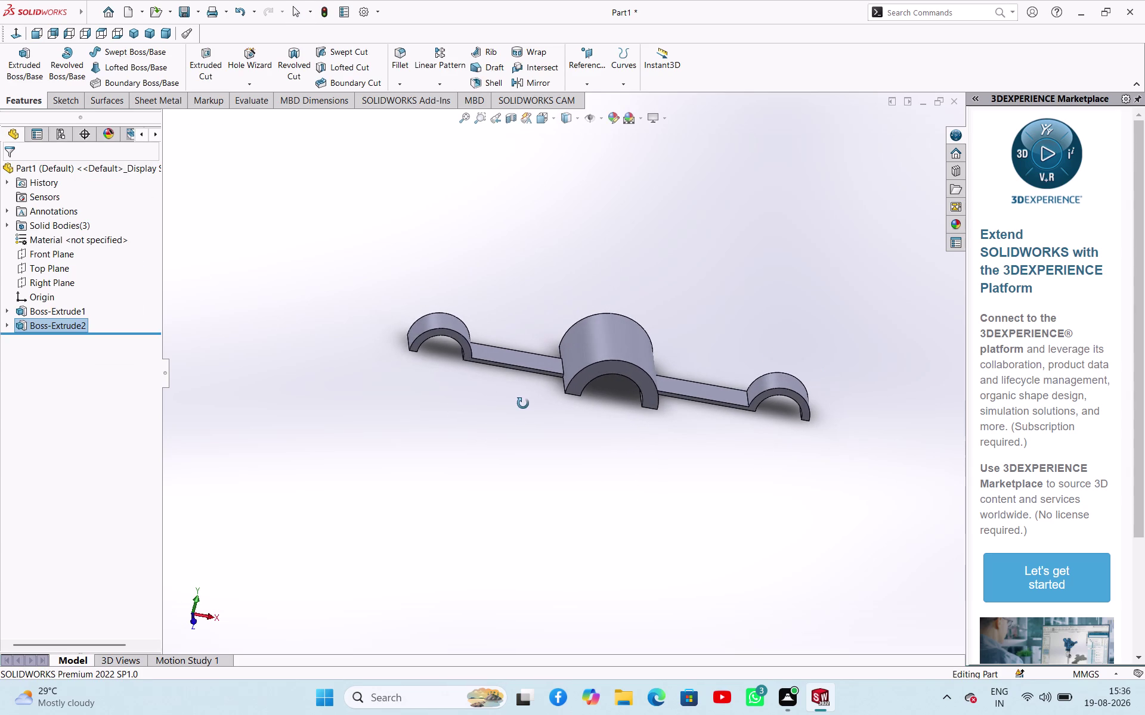
Orbit and zoom around the part to inspect where the webs join the central boss.
middle_drag(523, 403, 520, 342)
scroll(down, 3)
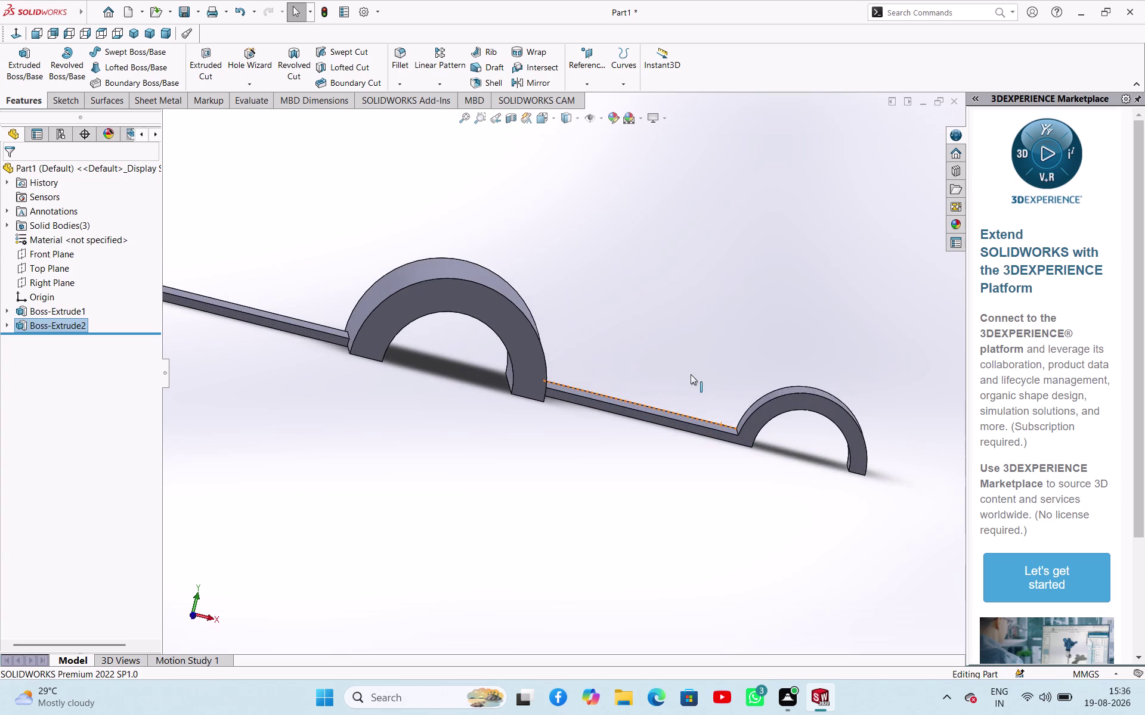
middle_drag(628, 372, 566, 379)
scroll(down, 3)
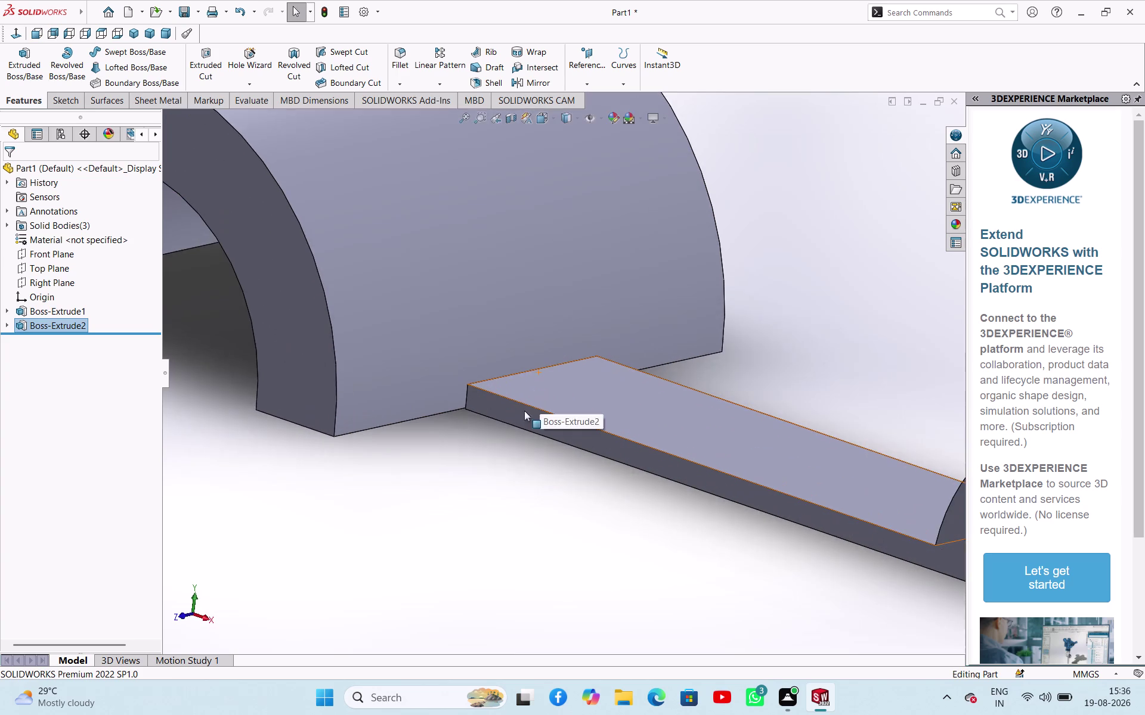
middle_drag(502, 470, 562, 324)
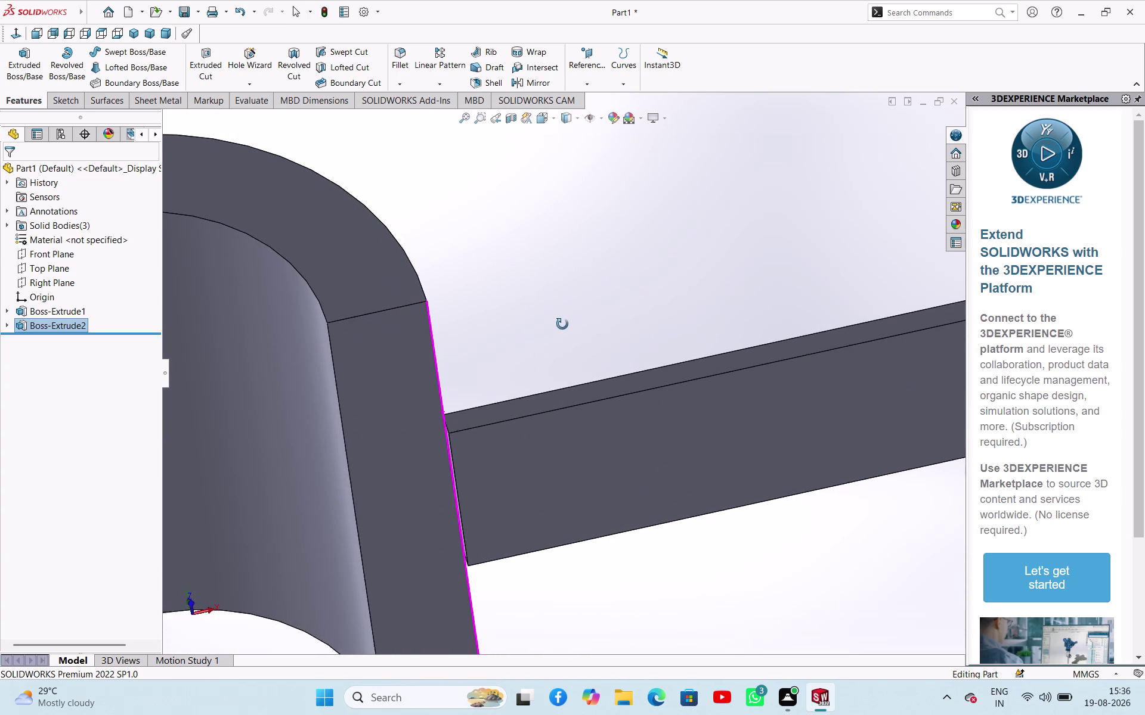
middle_drag(563, 324, 546, 303)
scroll(down, 3)
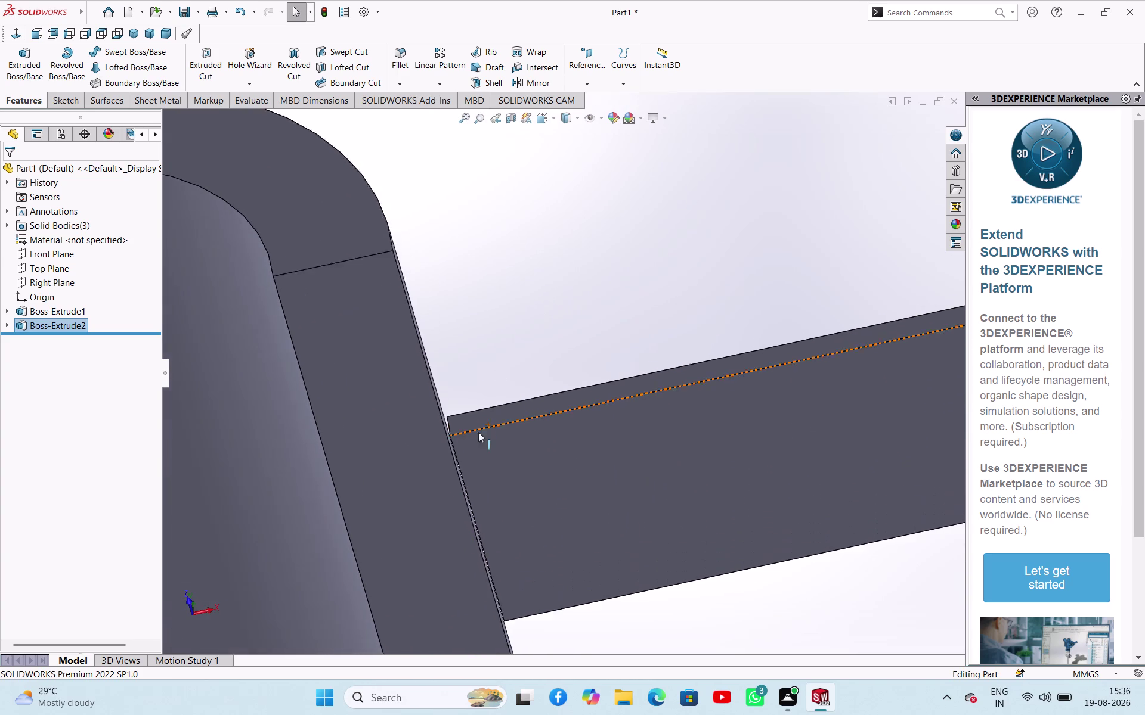
scroll(down, 3)
scroll(up, 3)
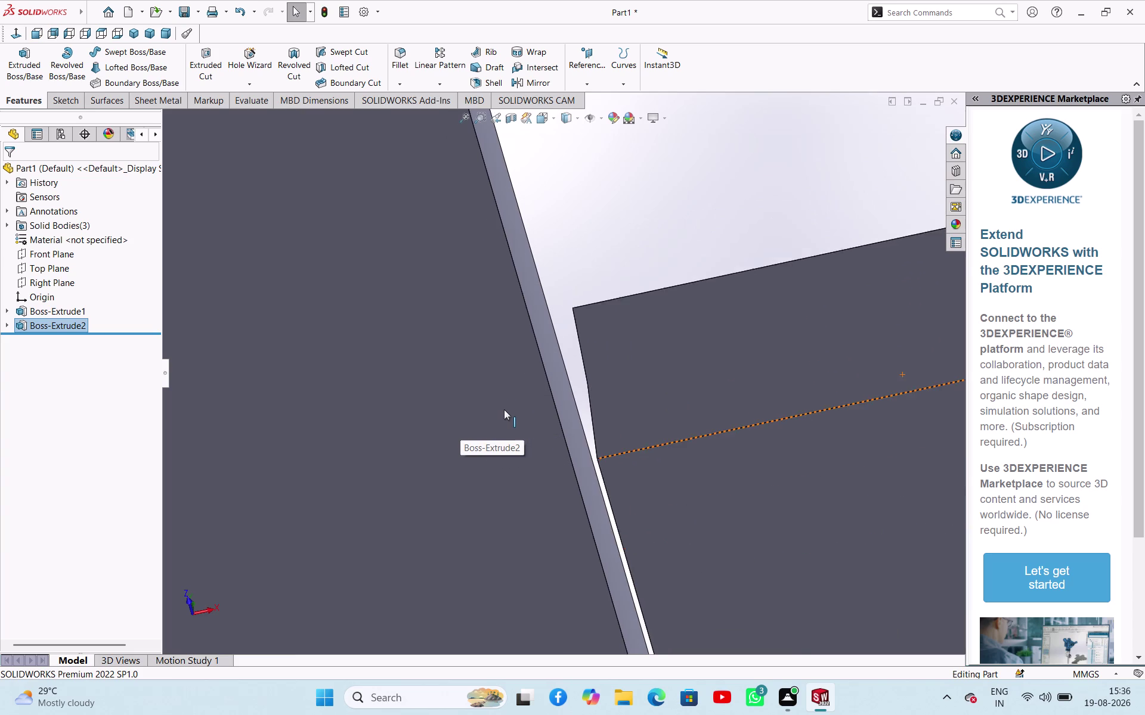
scroll(up, 3)
scroll(down, 3)
scroll(up, 3)
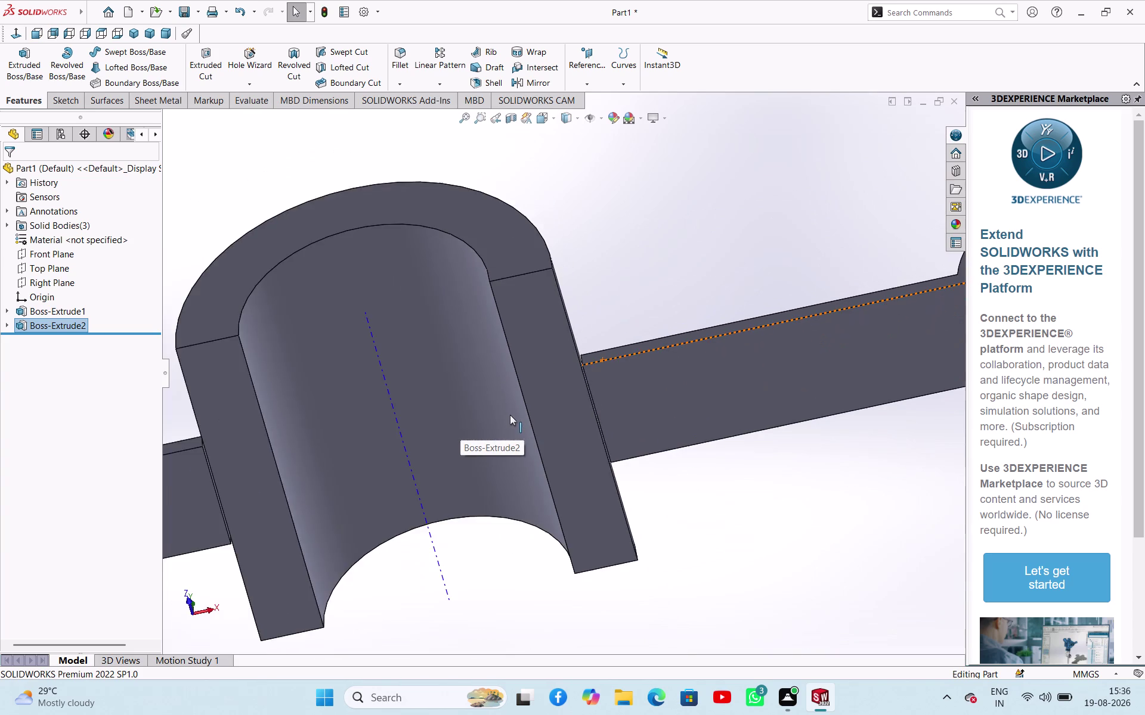
scroll(up, 3)
middle_drag(584, 304, 555, 428)
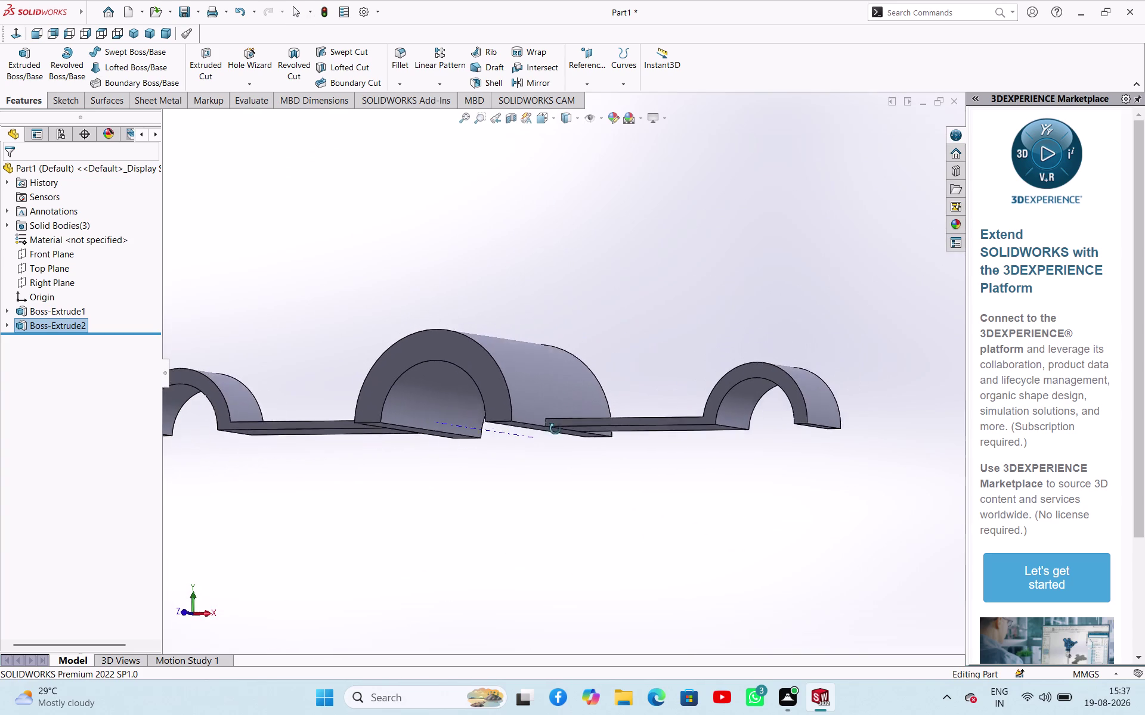
middle_drag(555, 427, 587, 493)
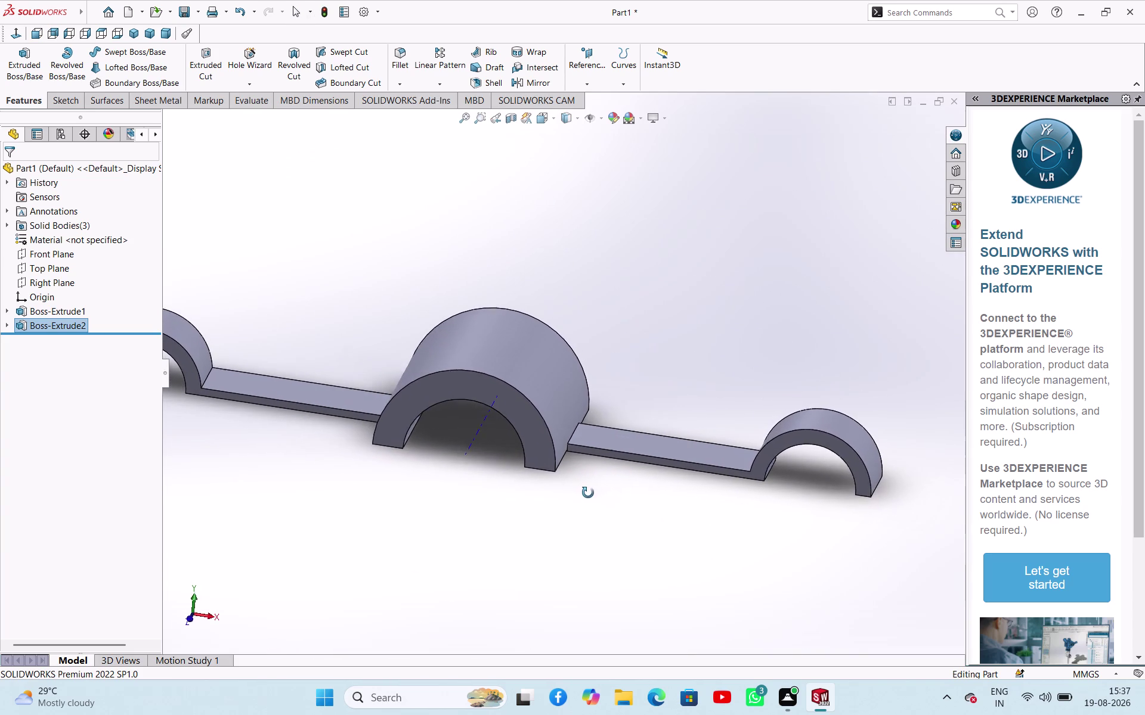
middle_drag(588, 493, 612, 474)
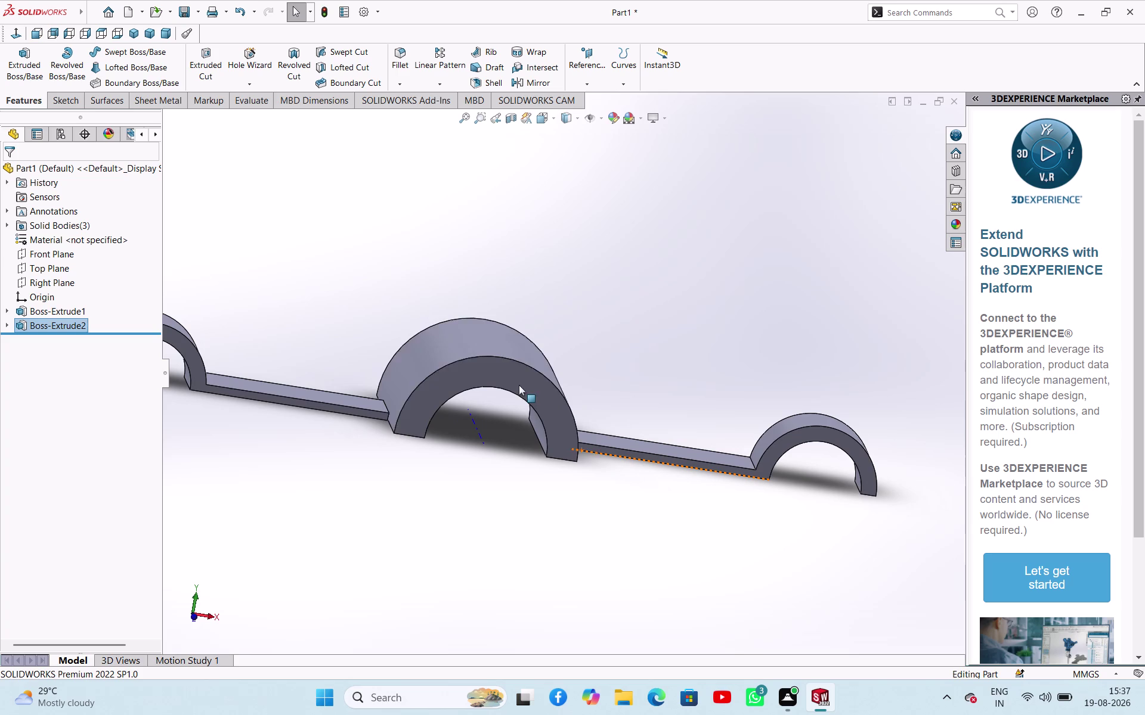
Expand Boss-Extrude2 and select Sketch2 to bring up its Edit Sketch option.
click(7, 328)
click(40, 341)
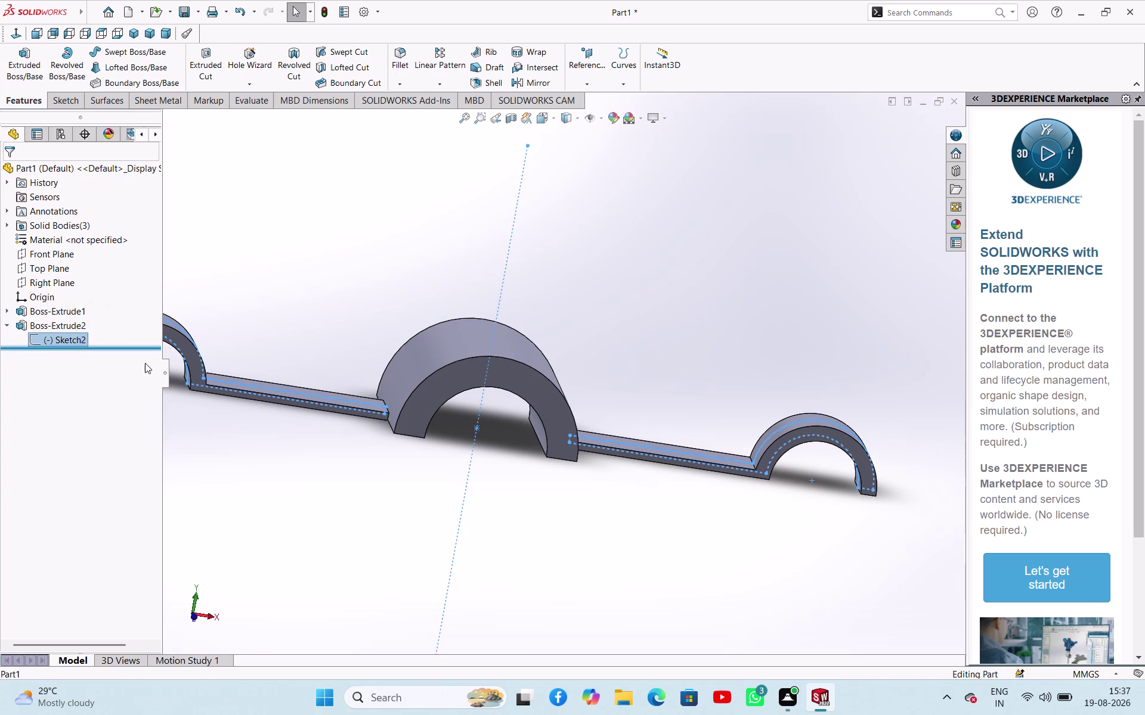
click(302, 269)
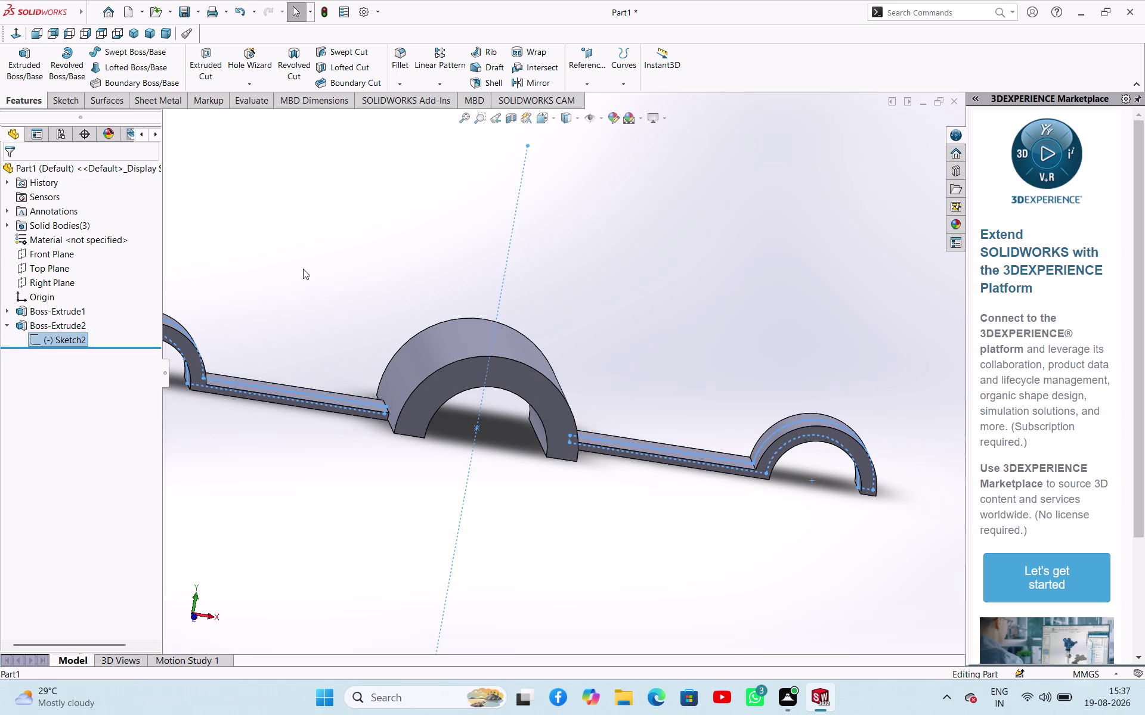
click(66, 338)
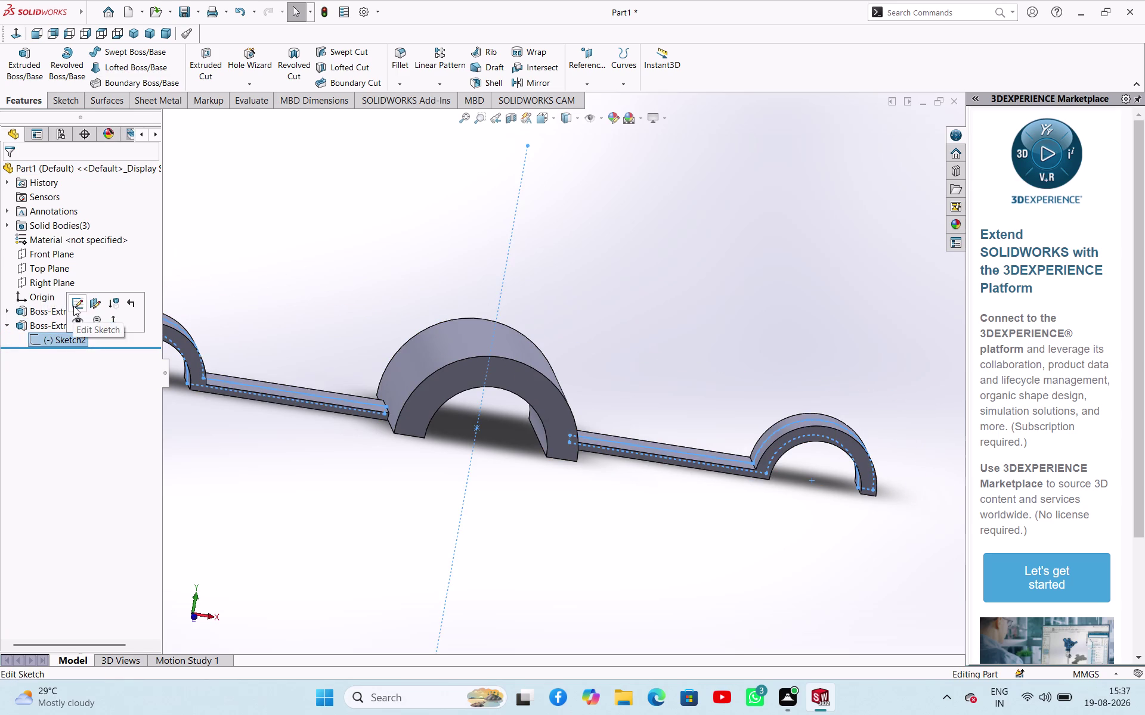
Reopen Sketch2 and drag the web's curved end, then undo the move.
click(73, 306)
scroll(down, 3)
scroll(up, 3)
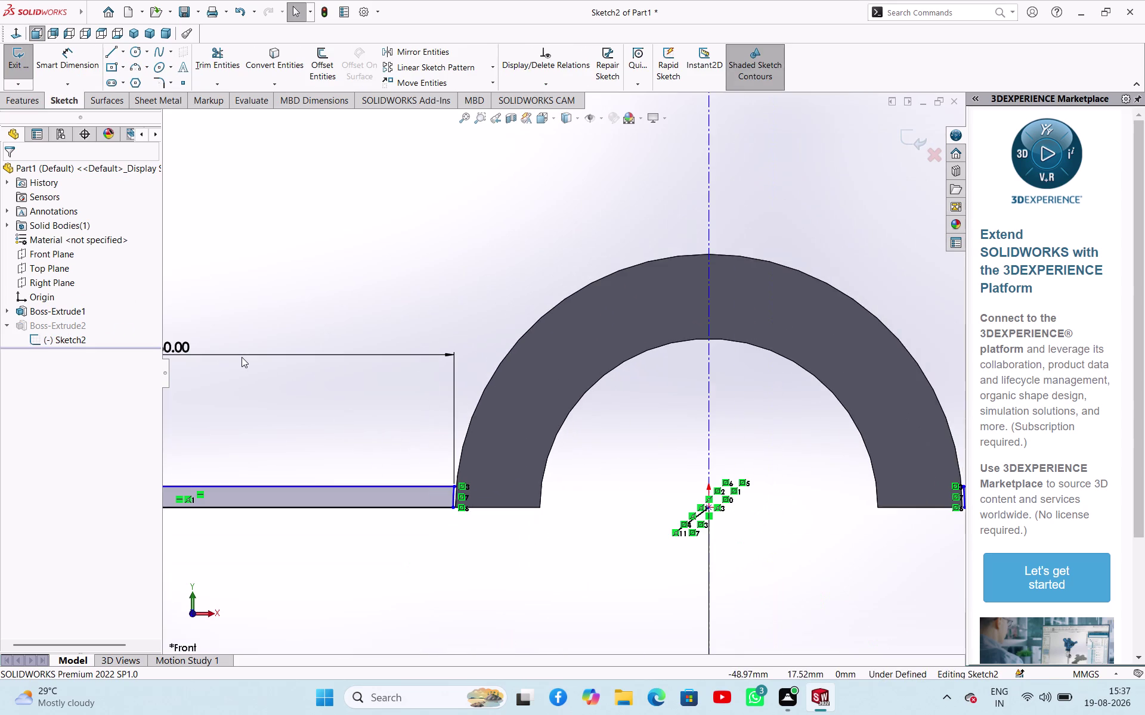
scroll(down, 3)
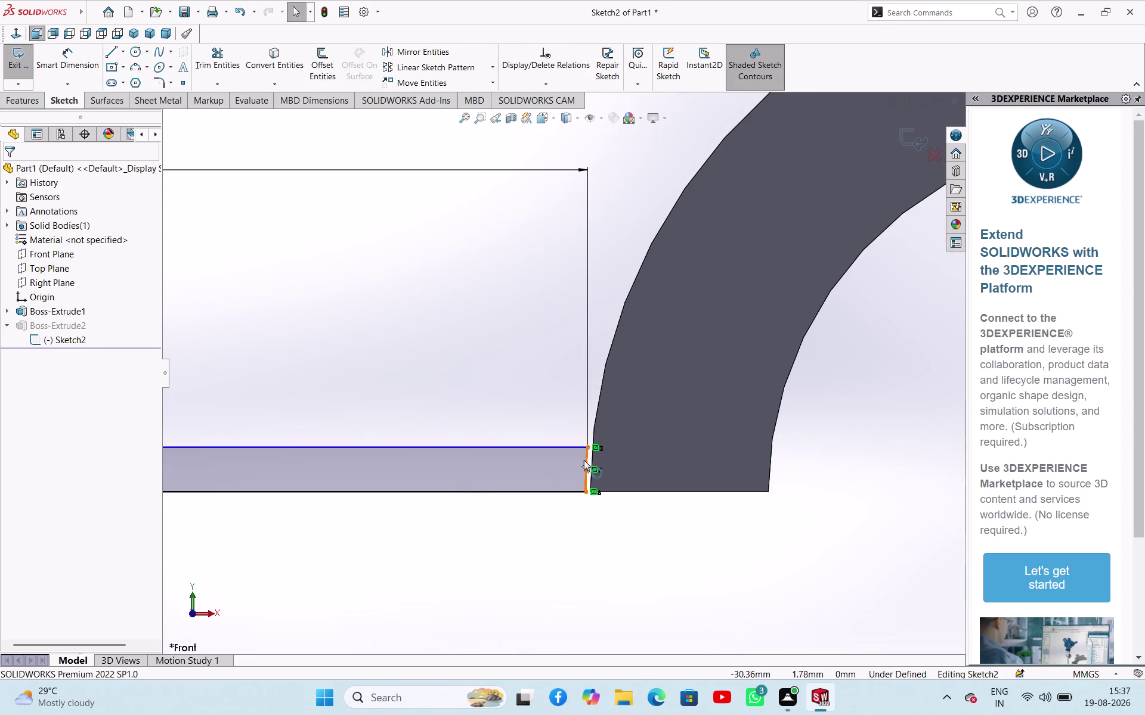
drag(584, 460, 573, 459)
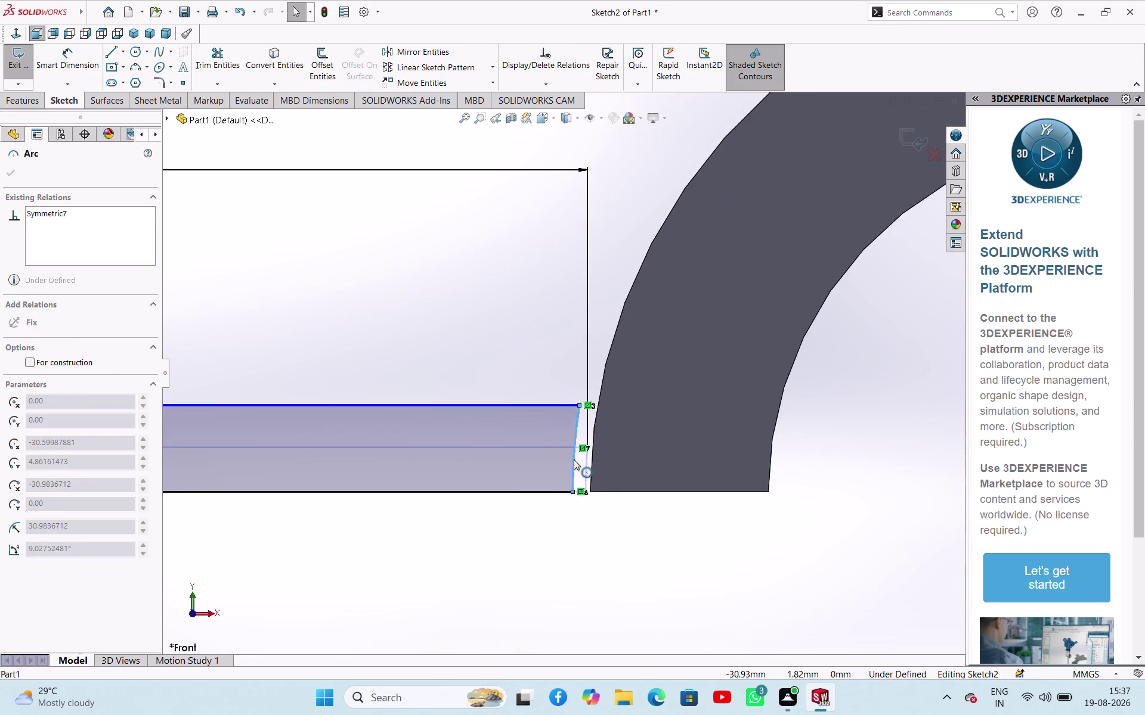
drag(574, 460, 547, 463)
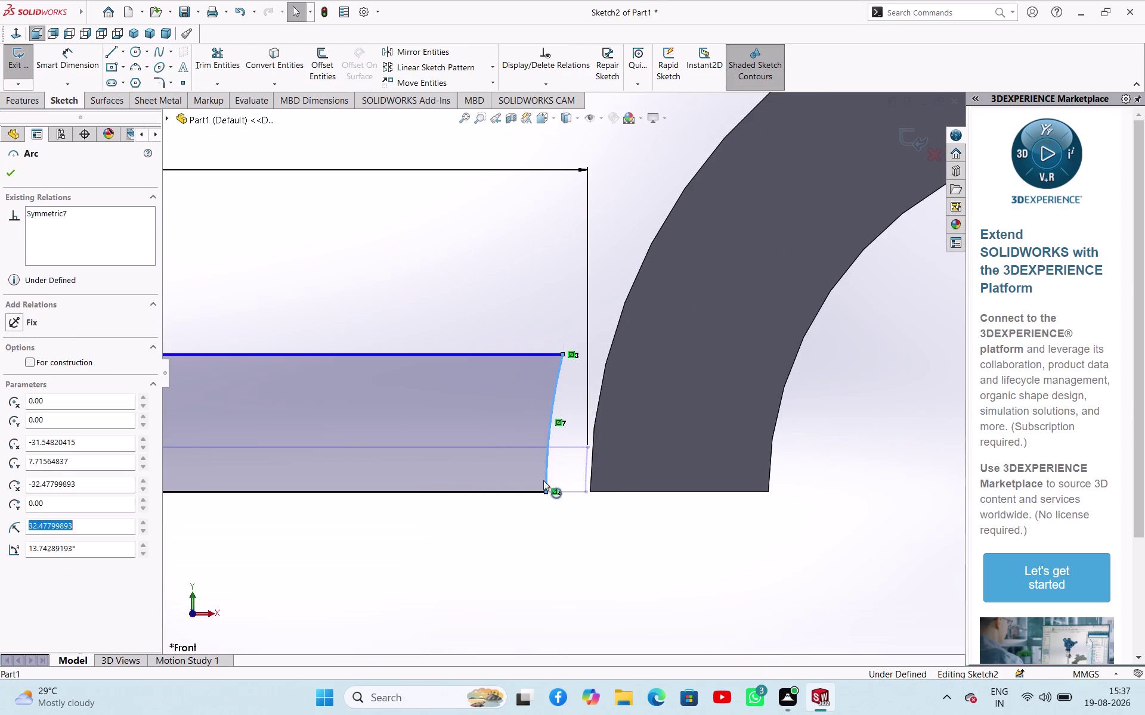
click(456, 541)
scroll(up, 3)
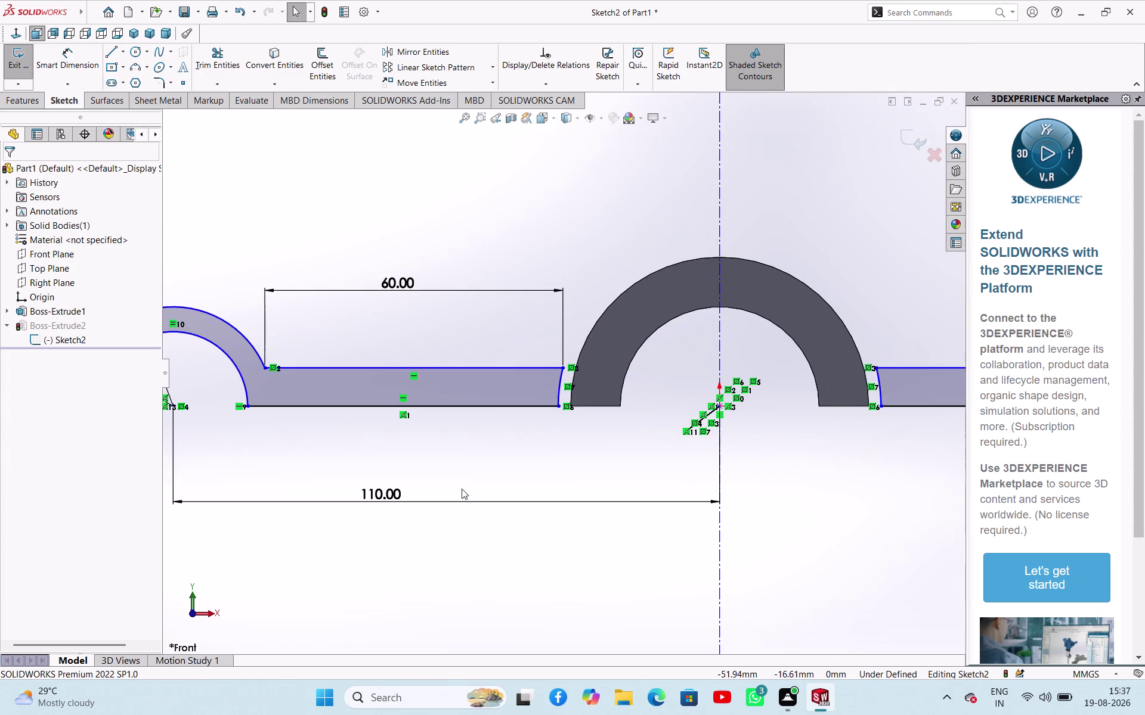
key(ctrl+z)
scroll(down, 3)
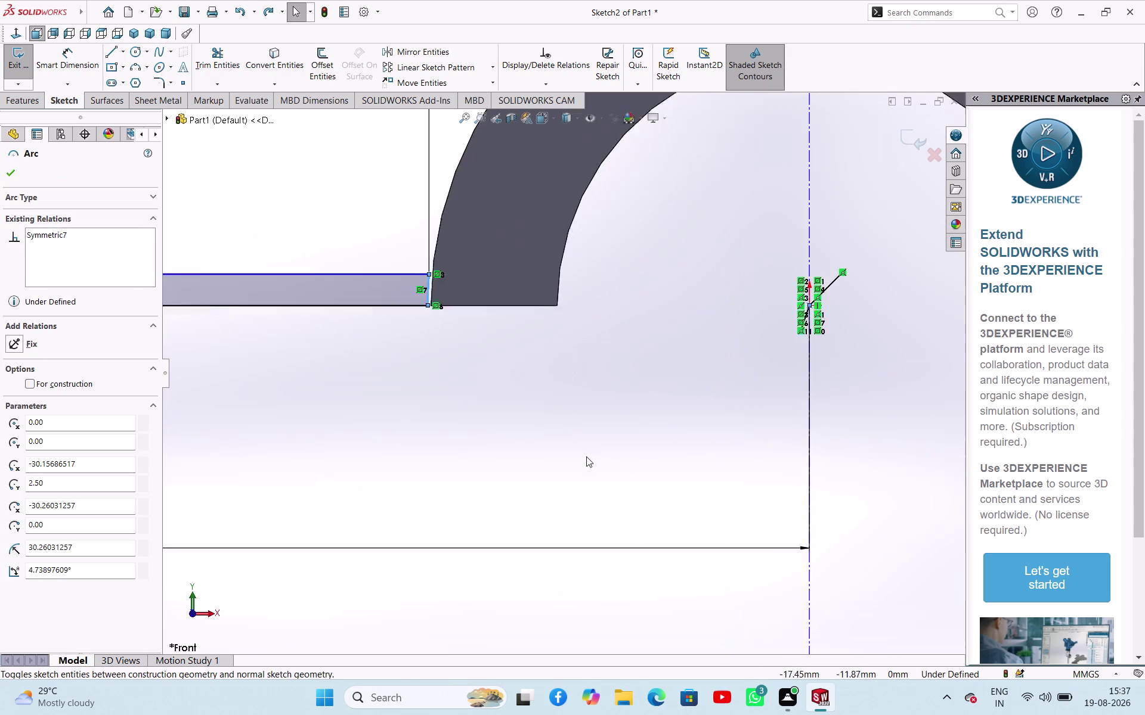
Dimension the web's end arc to a 30 mm radius, then undo the unsolvable change.
right_drag(562, 476, 578, 406)
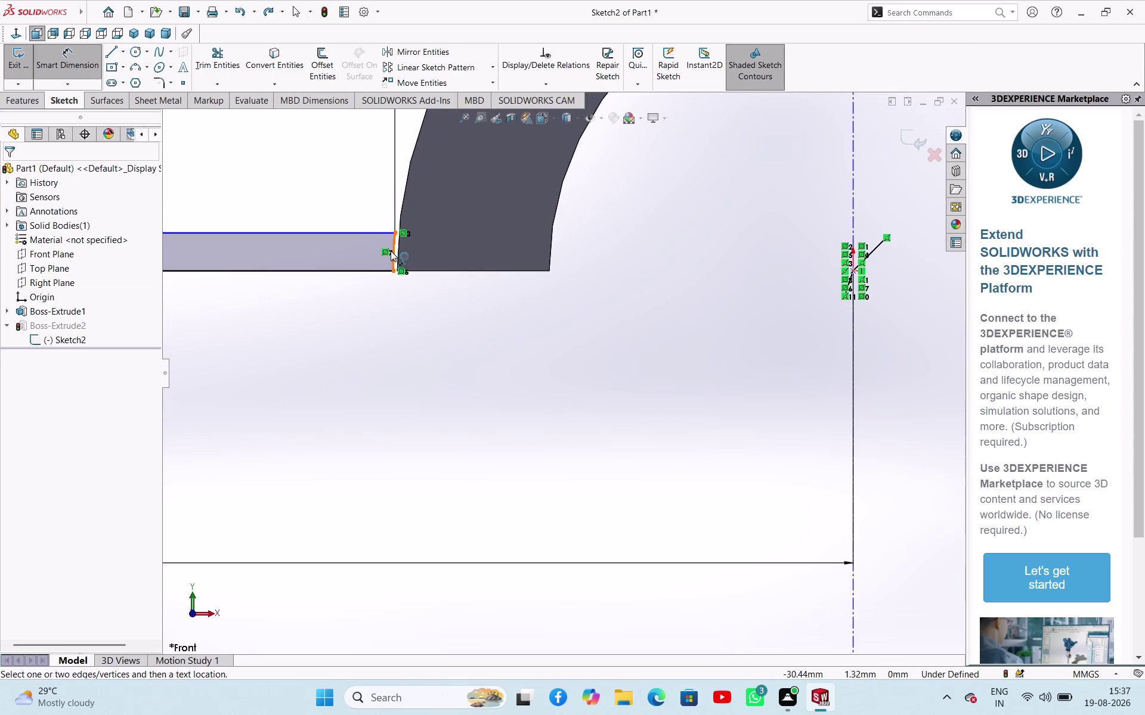
click(390, 251)
click(432, 313)
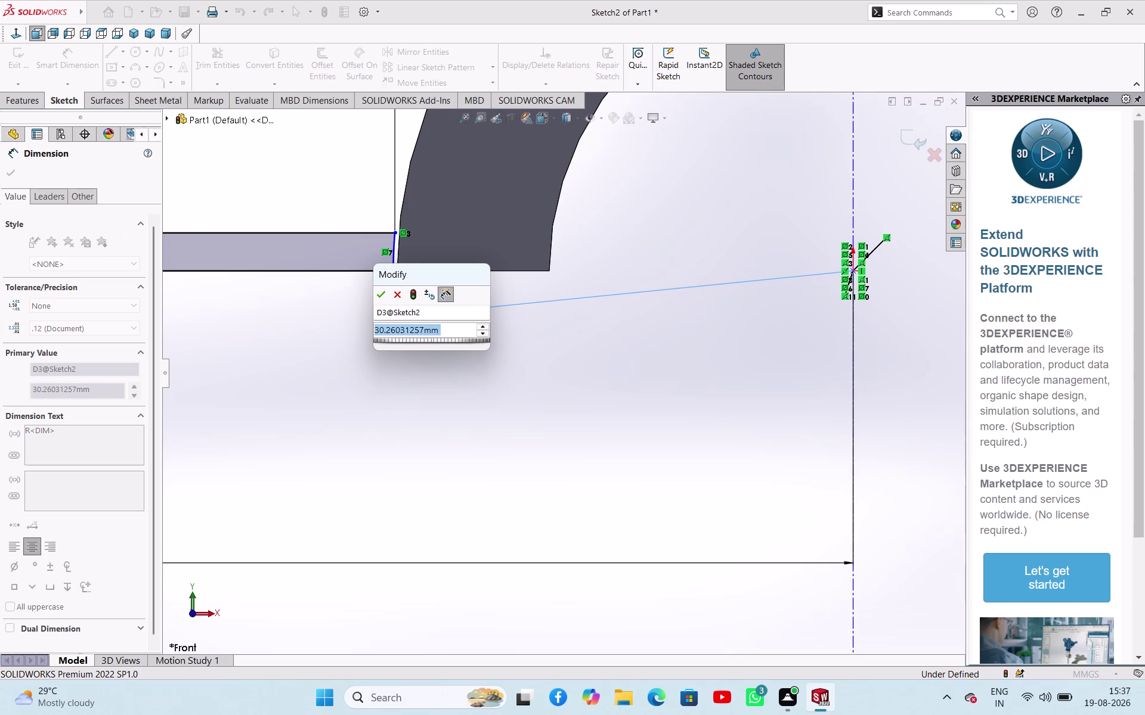
text(30)
key(Return)
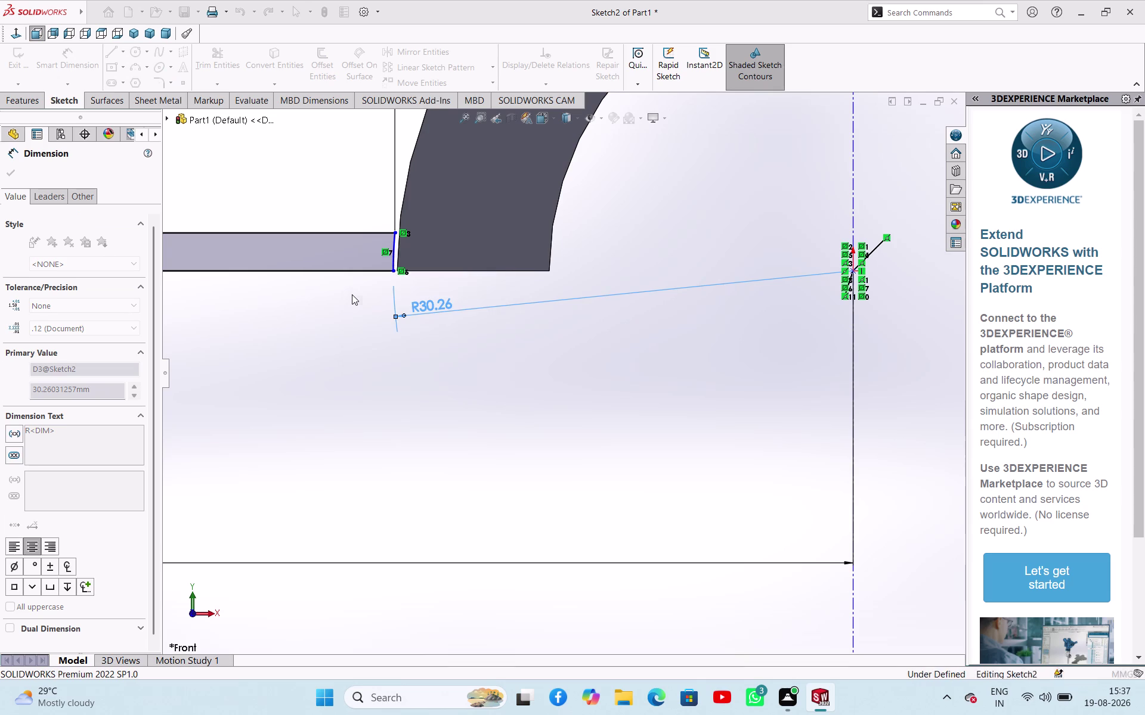
scroll(up, 3)
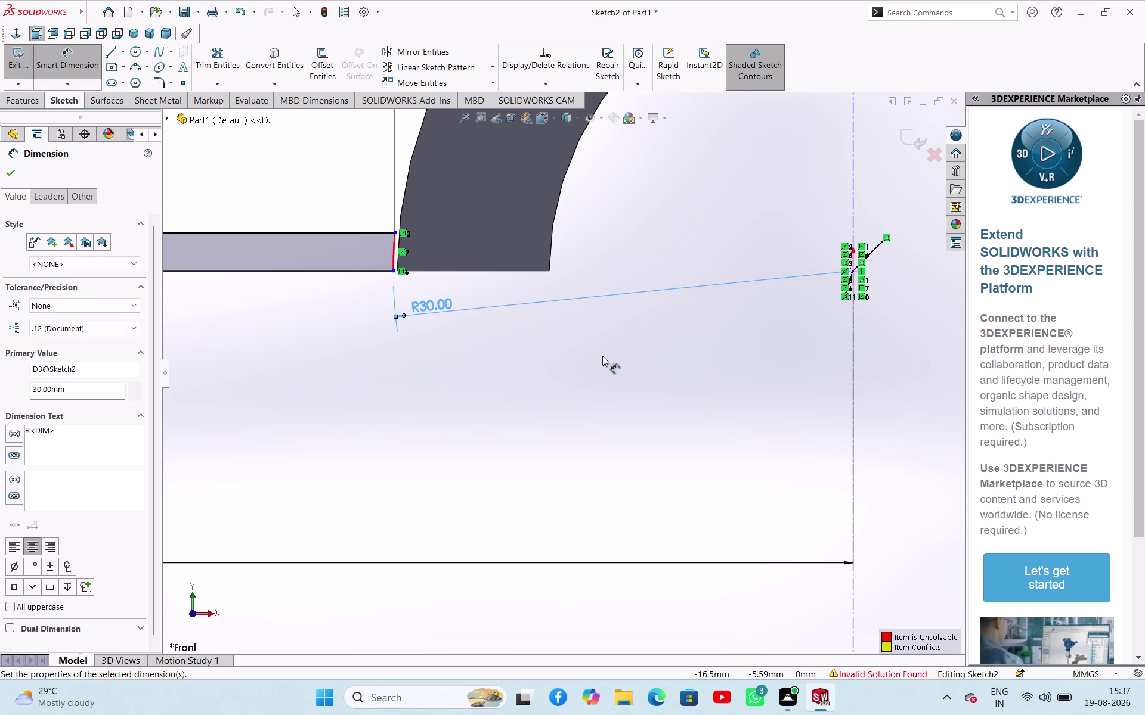
scroll(up, 3)
key(ctrl+z)
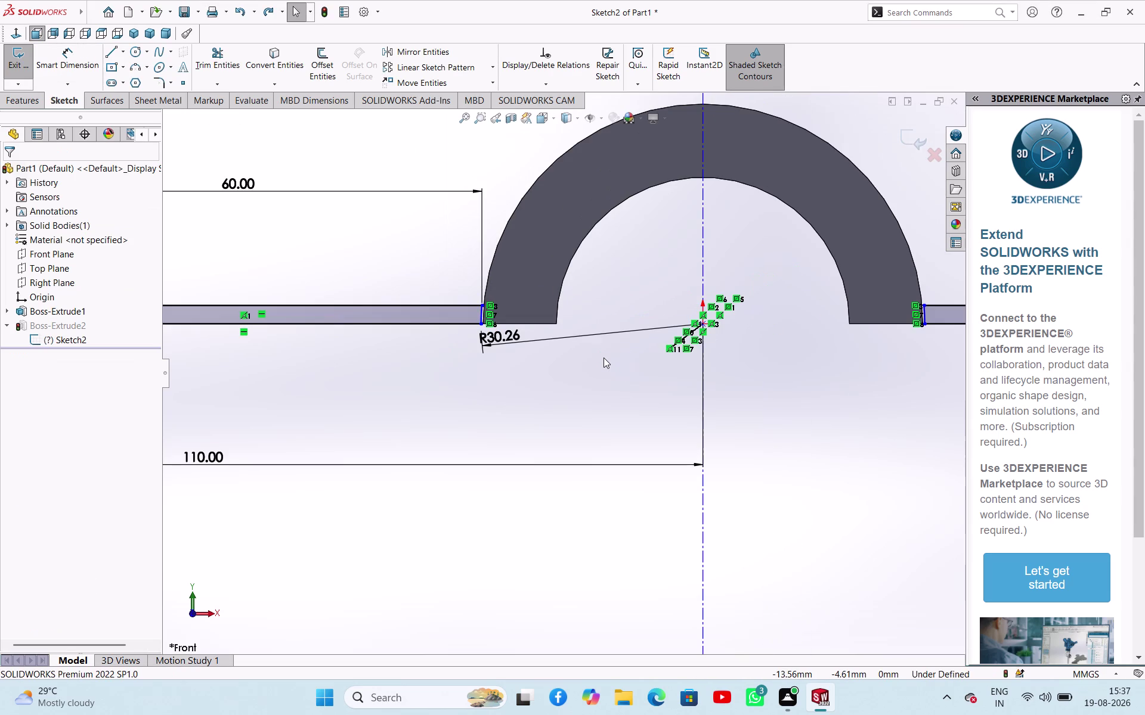
key(ctrl+z)
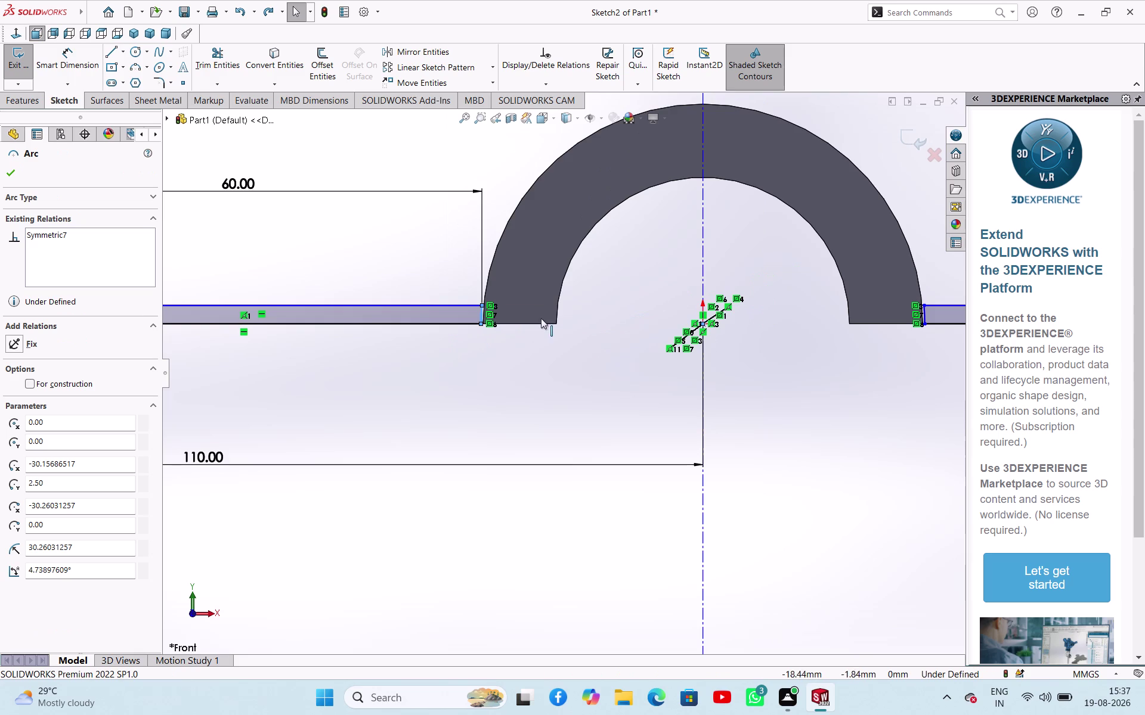
scroll(down, 3)
Drag the left and right webs' lower endpoints onto the boss edge.
drag(432, 329, 441, 328)
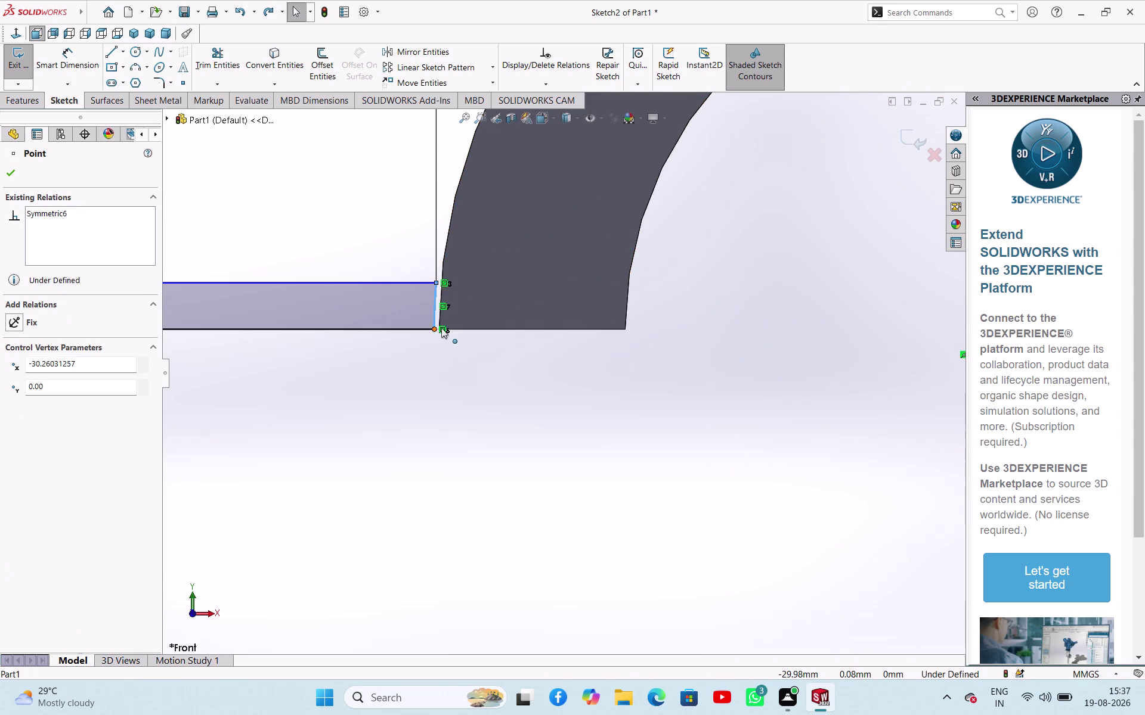
drag(441, 328, 460, 328)
scroll(up, 3)
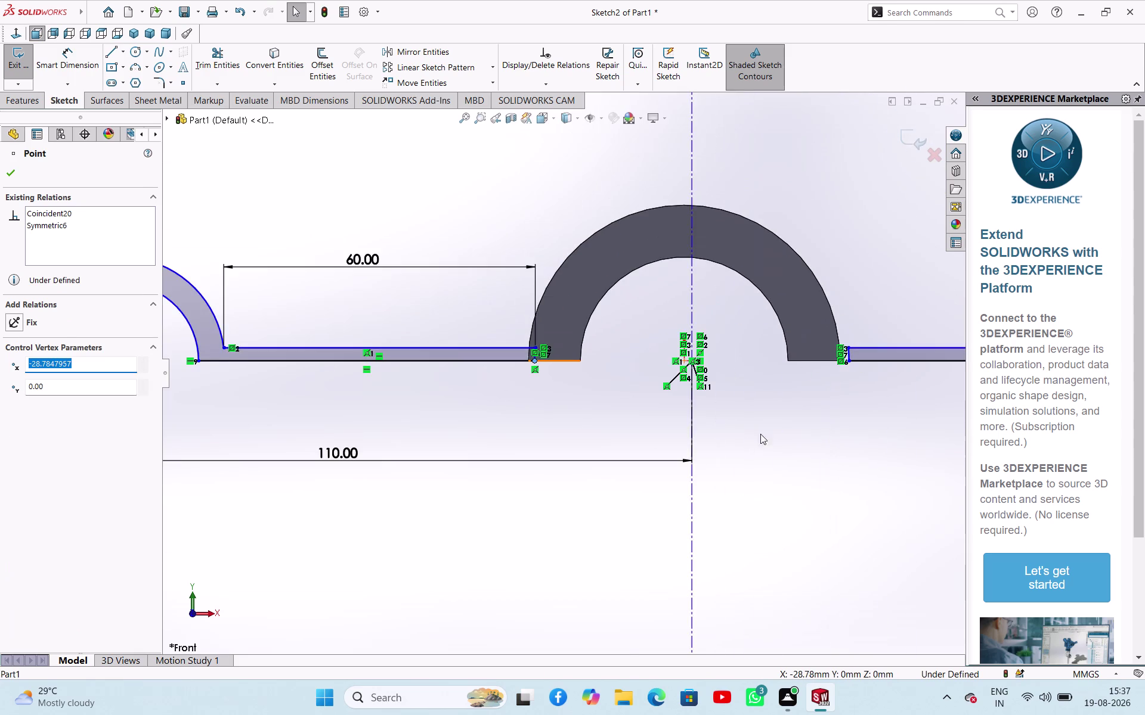
scroll(down, 3)
drag(595, 376, 592, 375)
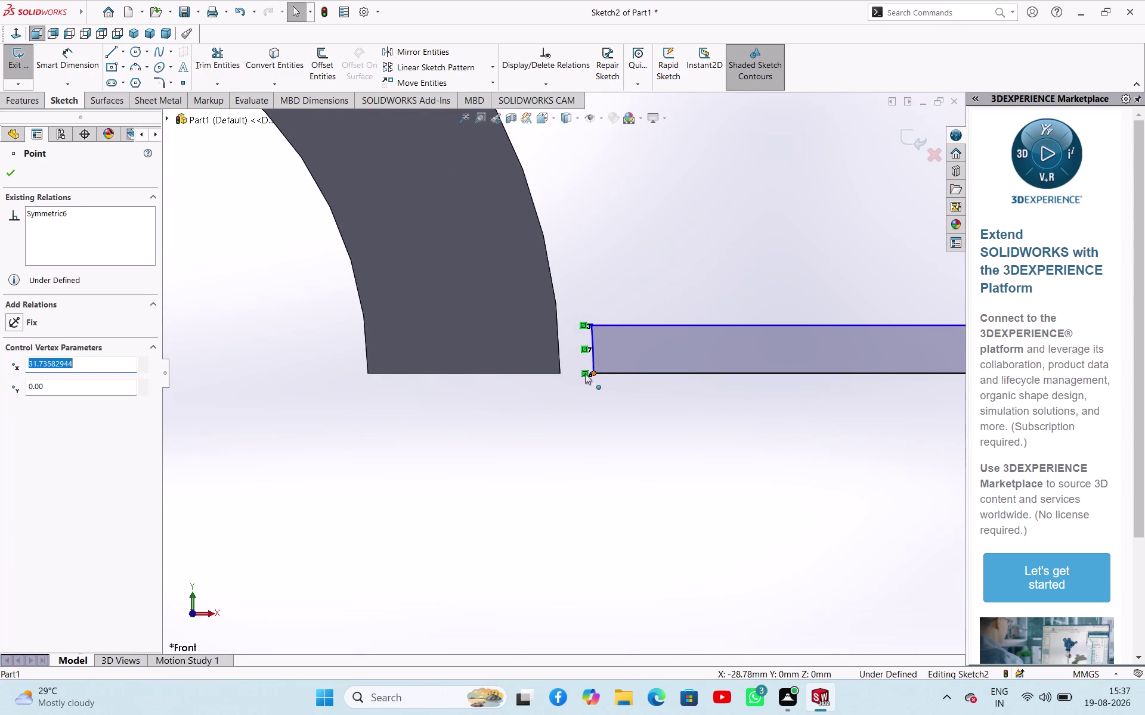
drag(592, 376, 539, 366)
scroll(up, 3)
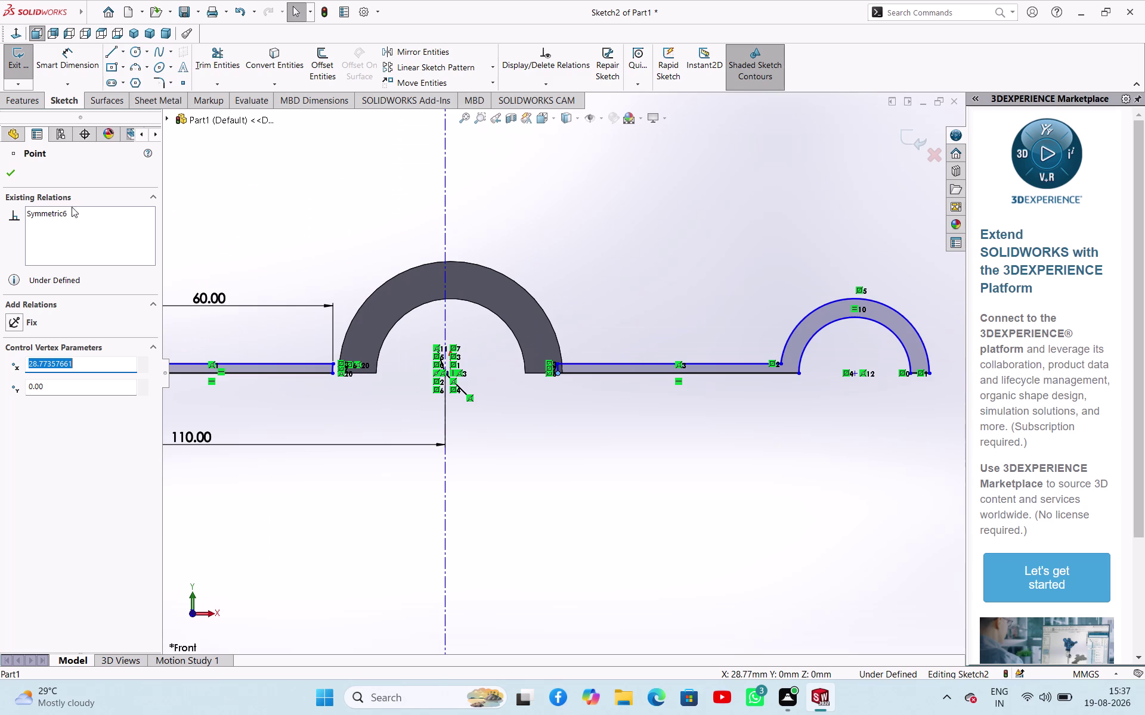
Close the Point properties and exit Sketch2 to rebuild Boss-Extrude2 into three bodies.
click(16, 171)
click(21, 65)
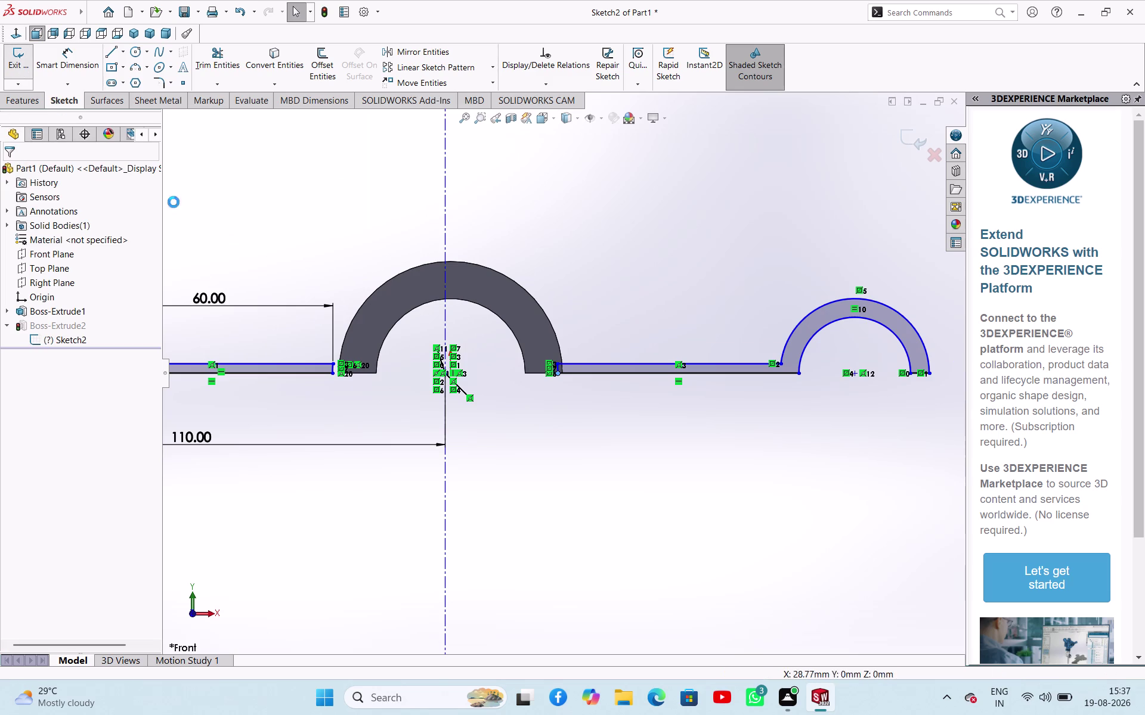
middle_drag(581, 423, 568, 382)
scroll(down, 3)
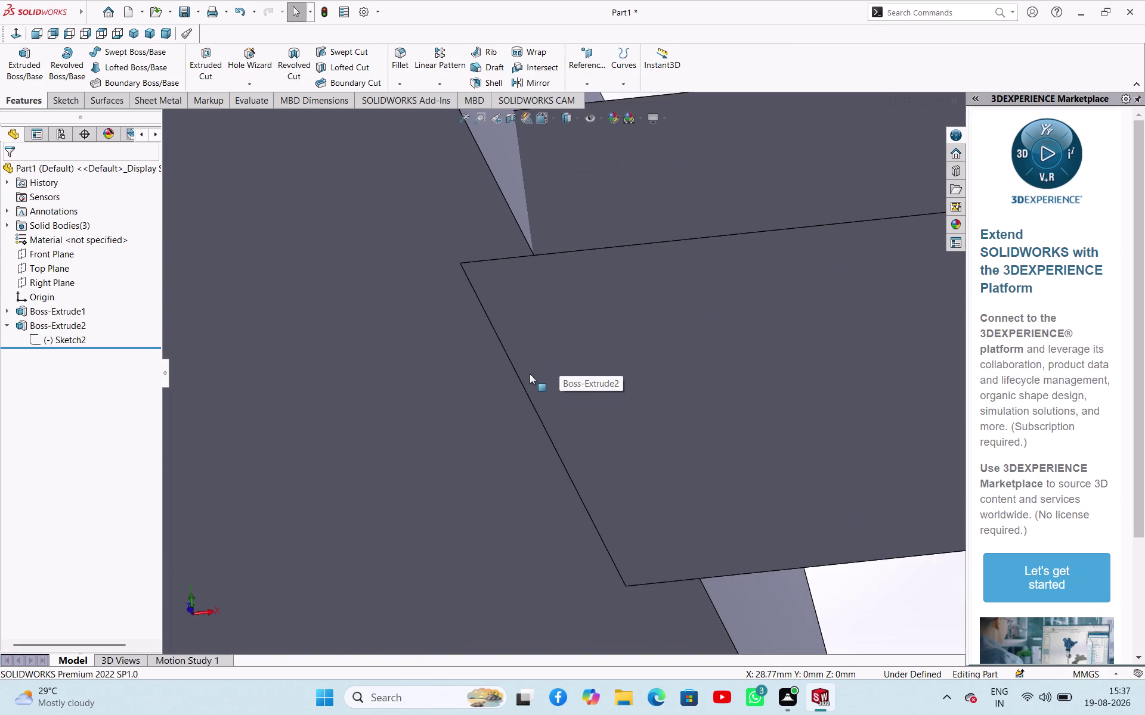
Orbit the three-body part to inspect the webs and the remaining gaps.
scroll(up, 3)
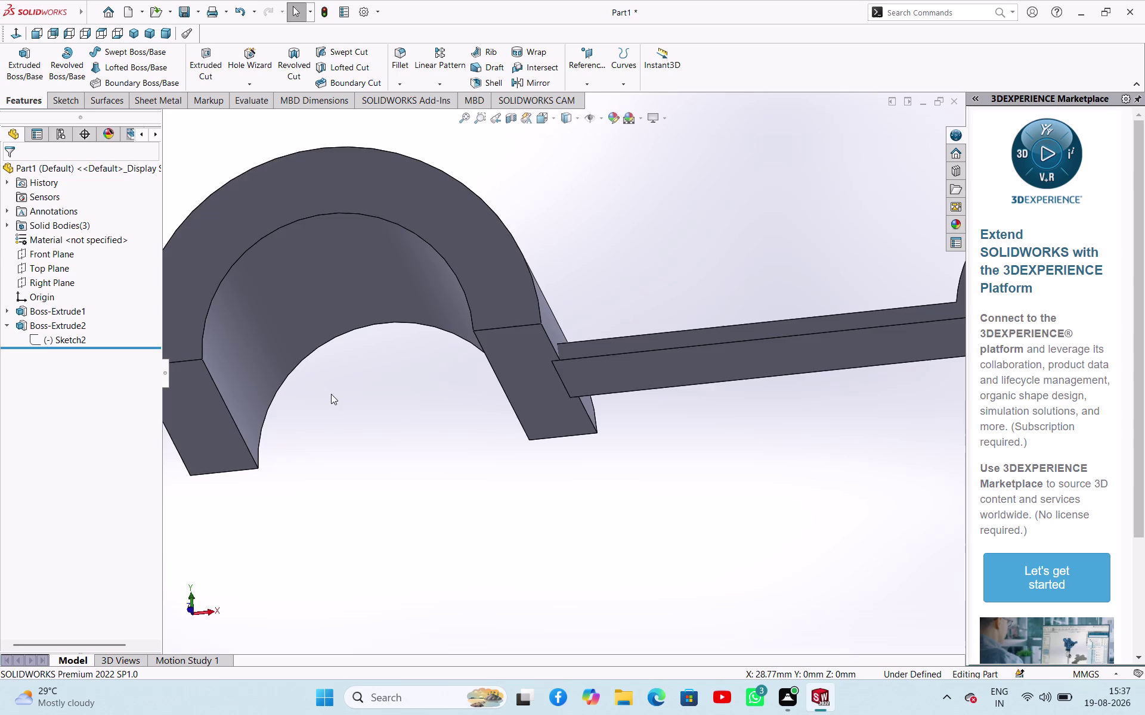
scroll(down, 3)
middle_drag(337, 368, 363, 497)
scroll(up, 3)
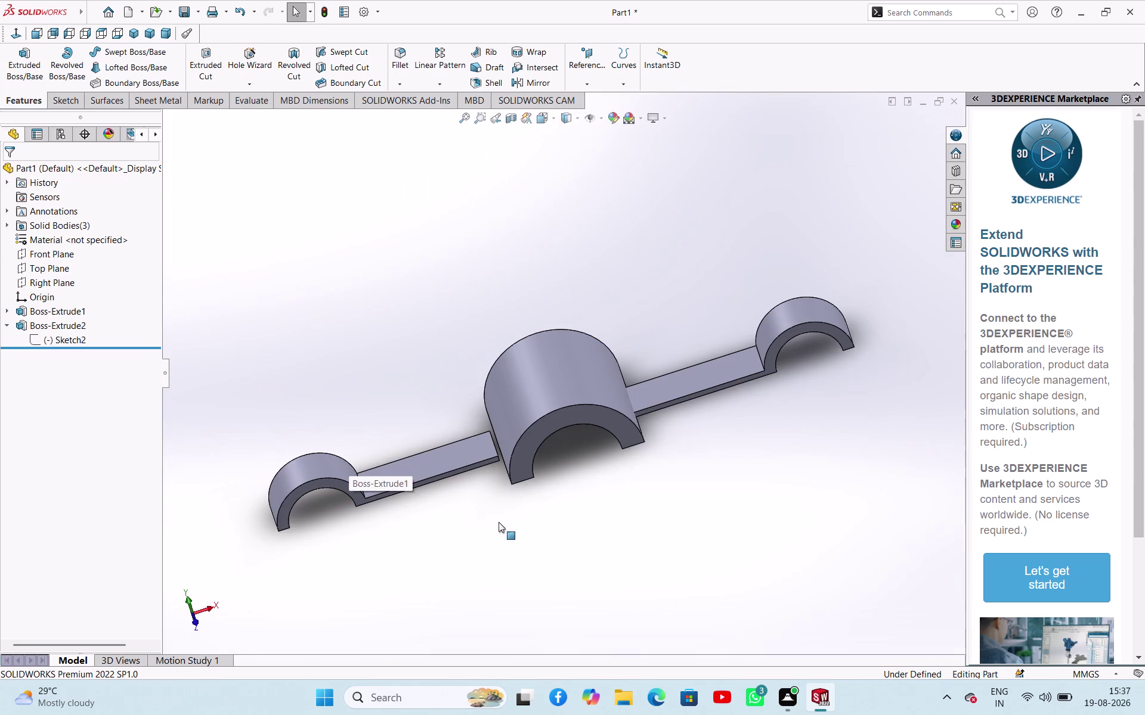
middle_drag(512, 511, 493, 455)
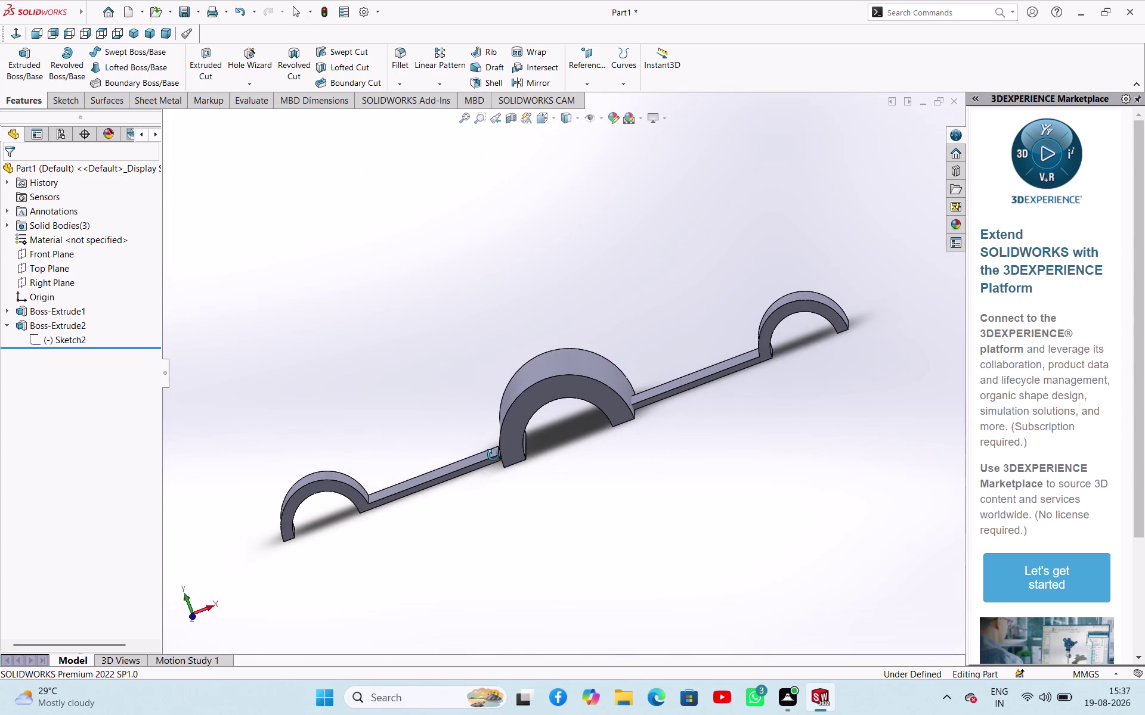
middle_drag(493, 455, 503, 461)
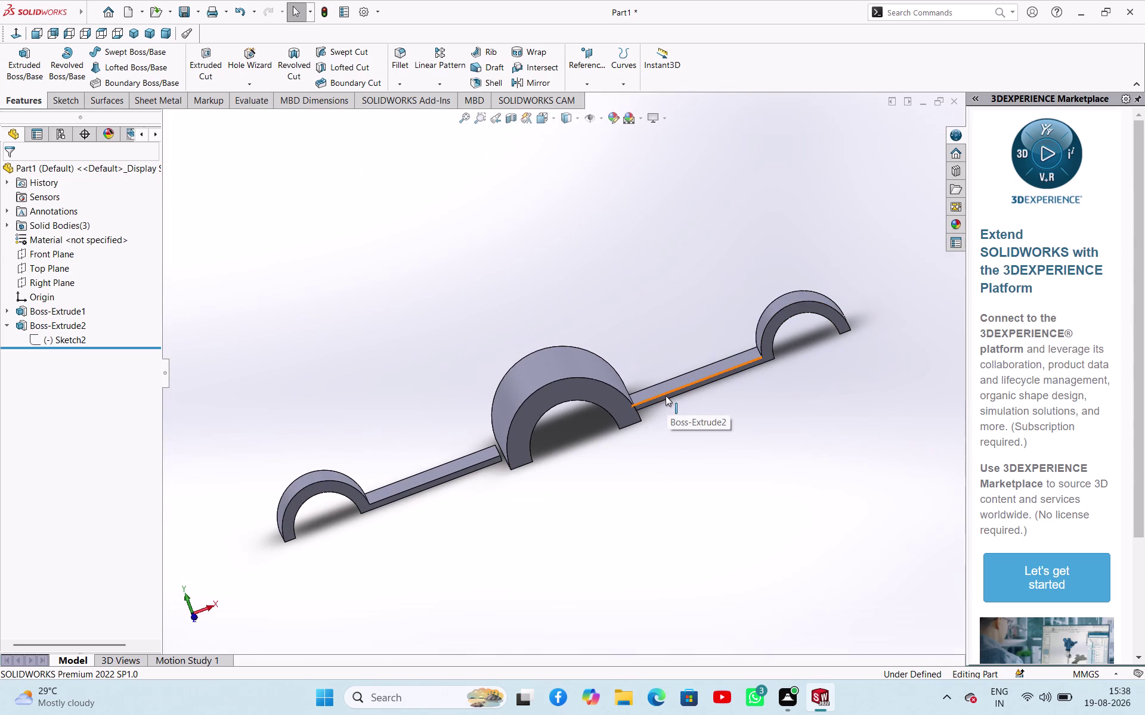
Select Sketch2 under Boss-Extrude2 and choose Edit Sketch.
drag(665, 396, 697, 391)
click(371, 293)
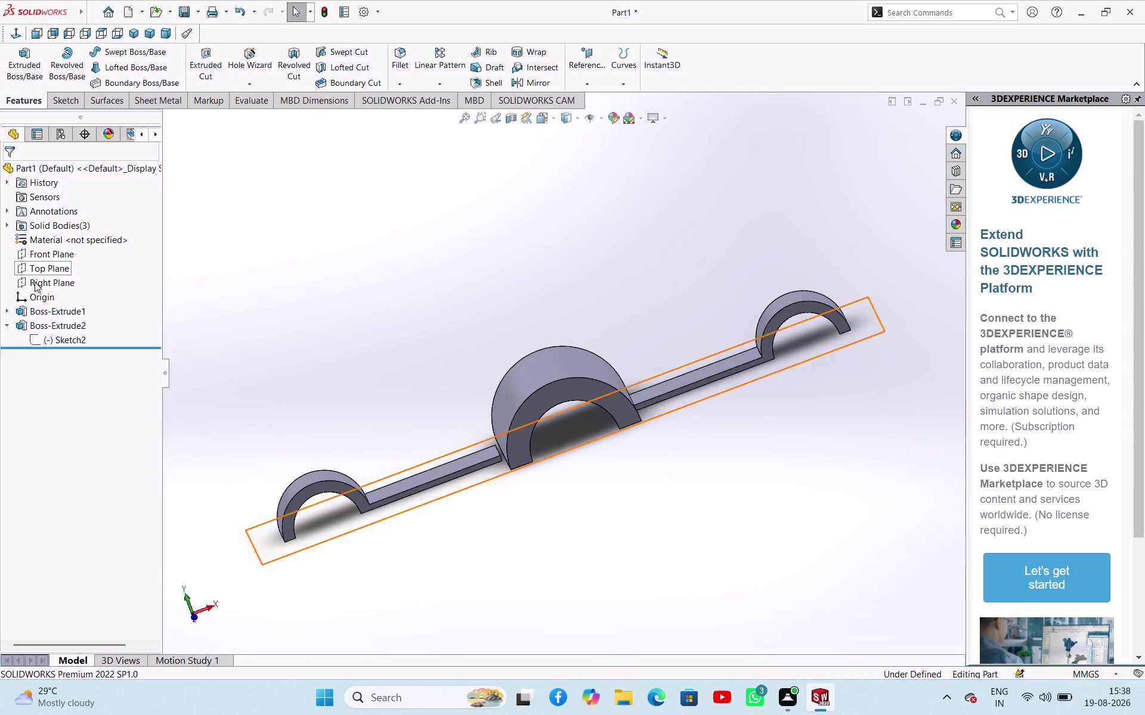
click(44, 341)
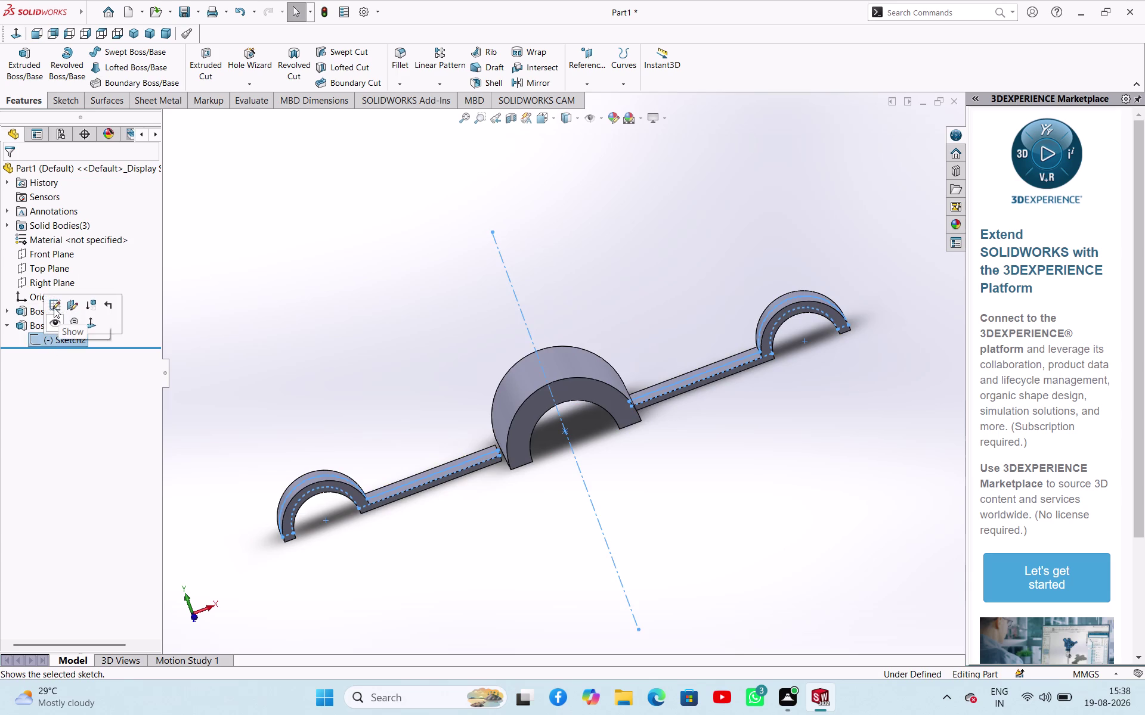
click(54, 307)
Drag the left web's corner point onto the boss edge and exit Sketch2 to rebuild.
scroll(down, 3)
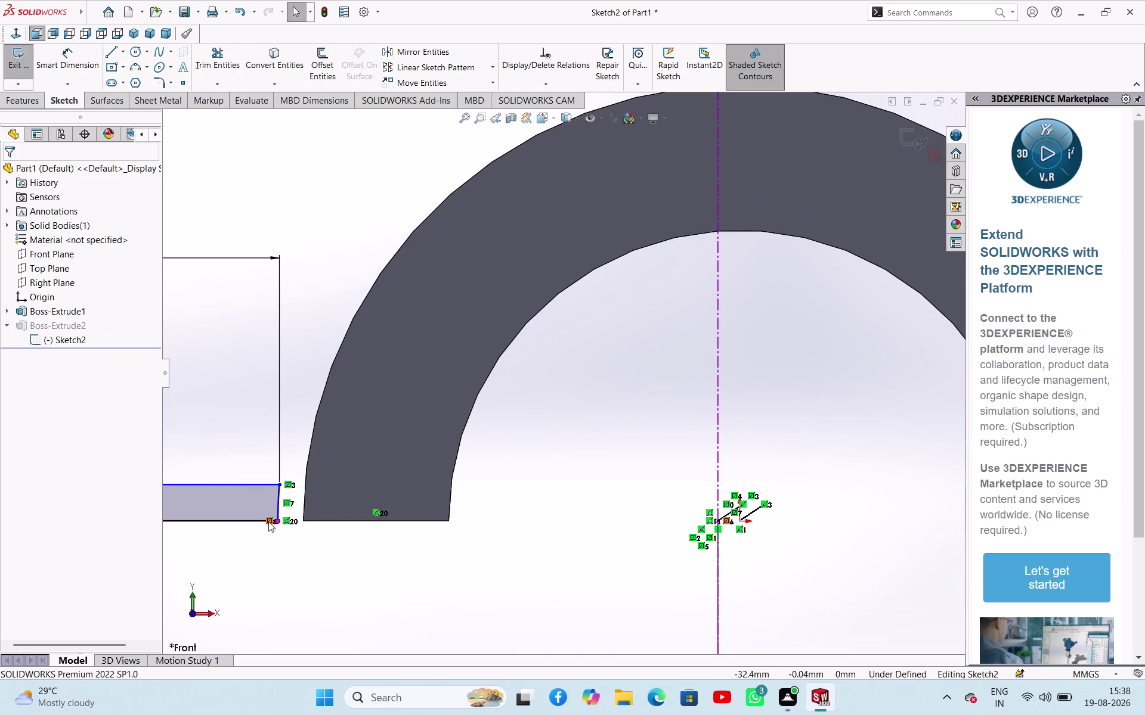
drag(276, 524, 312, 529)
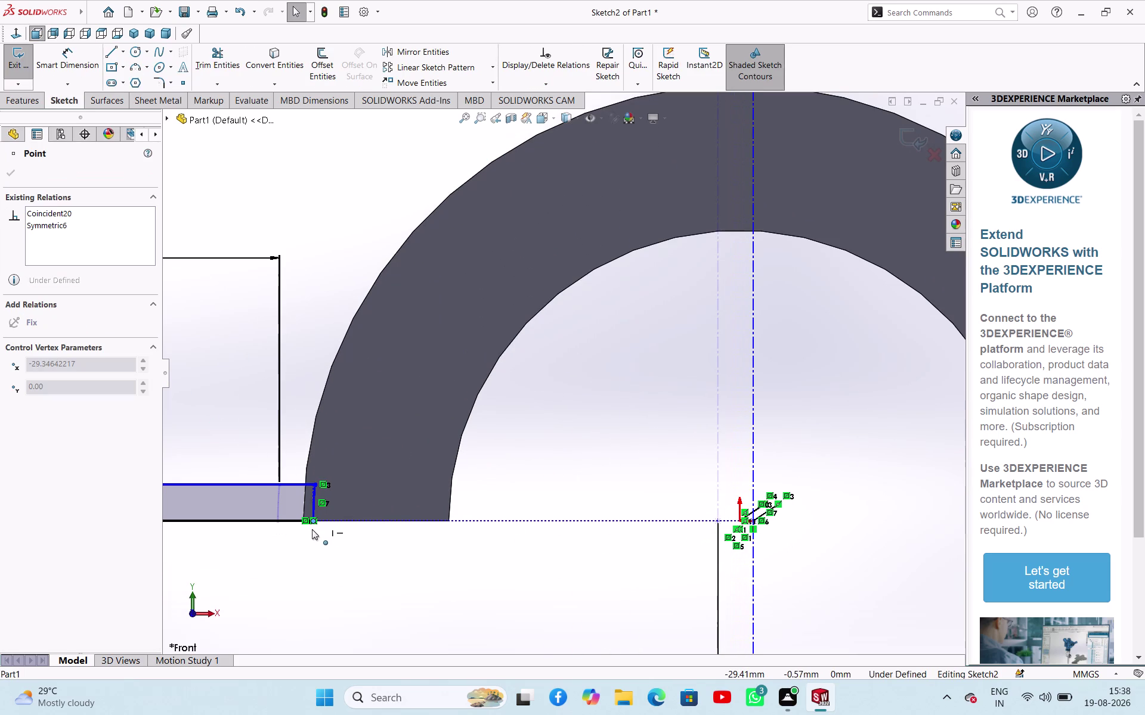
drag(312, 529, 312, 530)
click(12, 172)
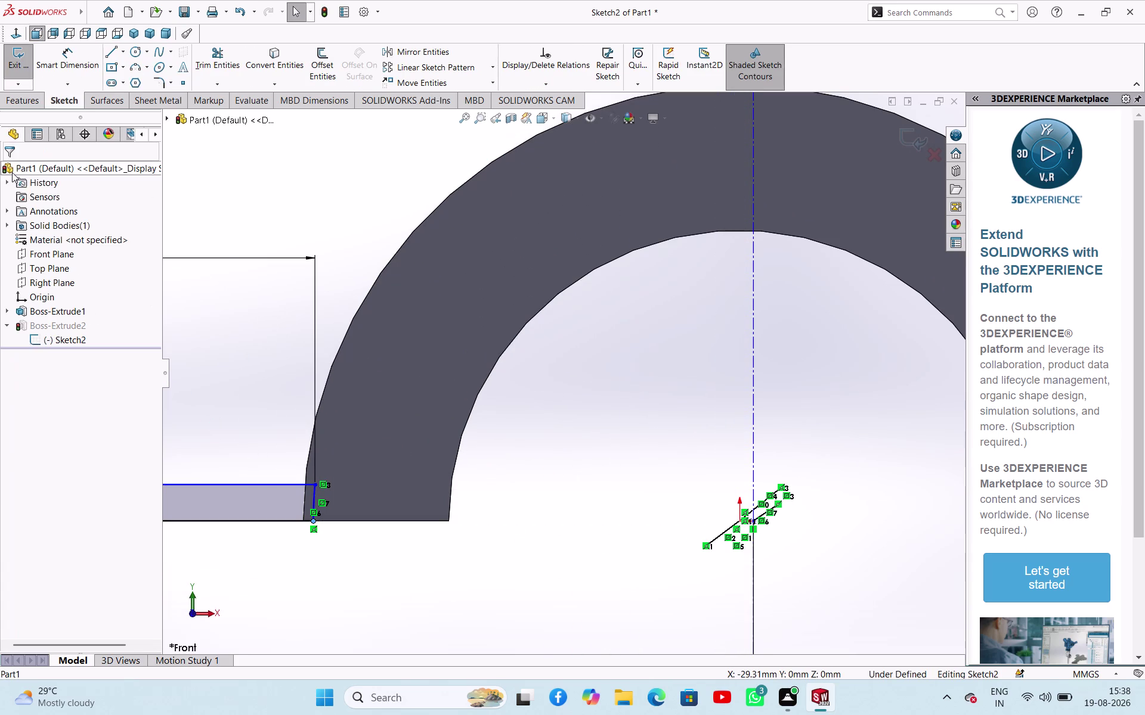
click(12, 67)
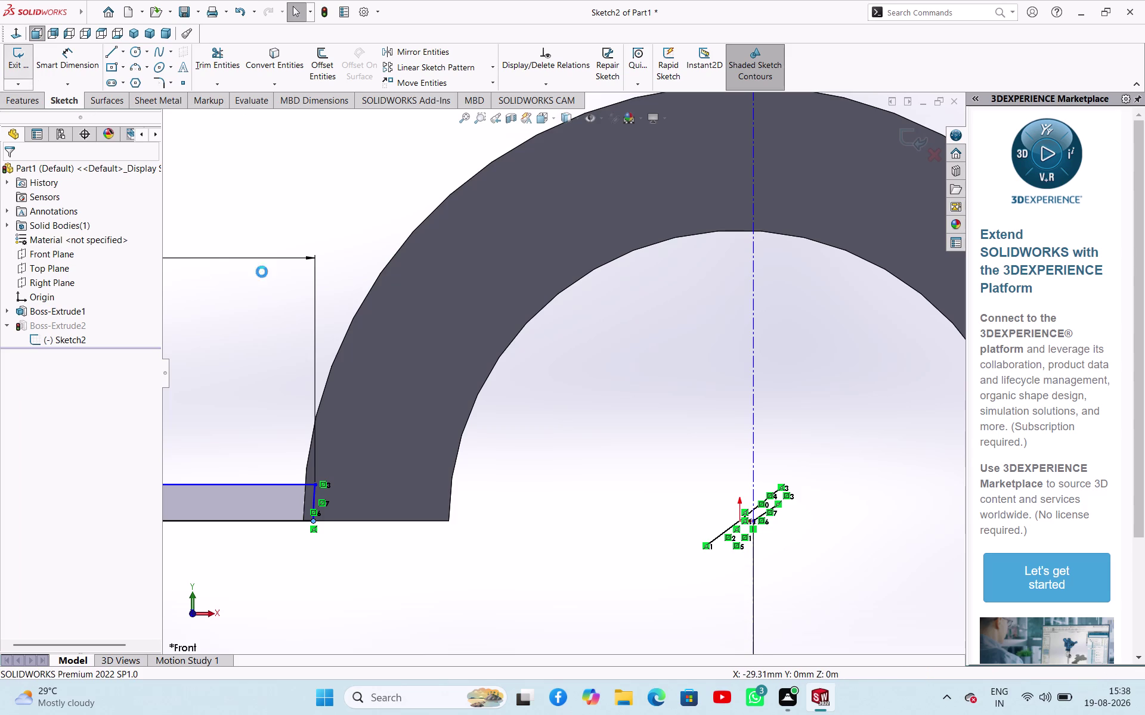
scroll(up, 3)
Orbit to a front view and edit Sketch2, zooming on the left web's boss endpoint.
middle_drag(448, 462, 446, 382)
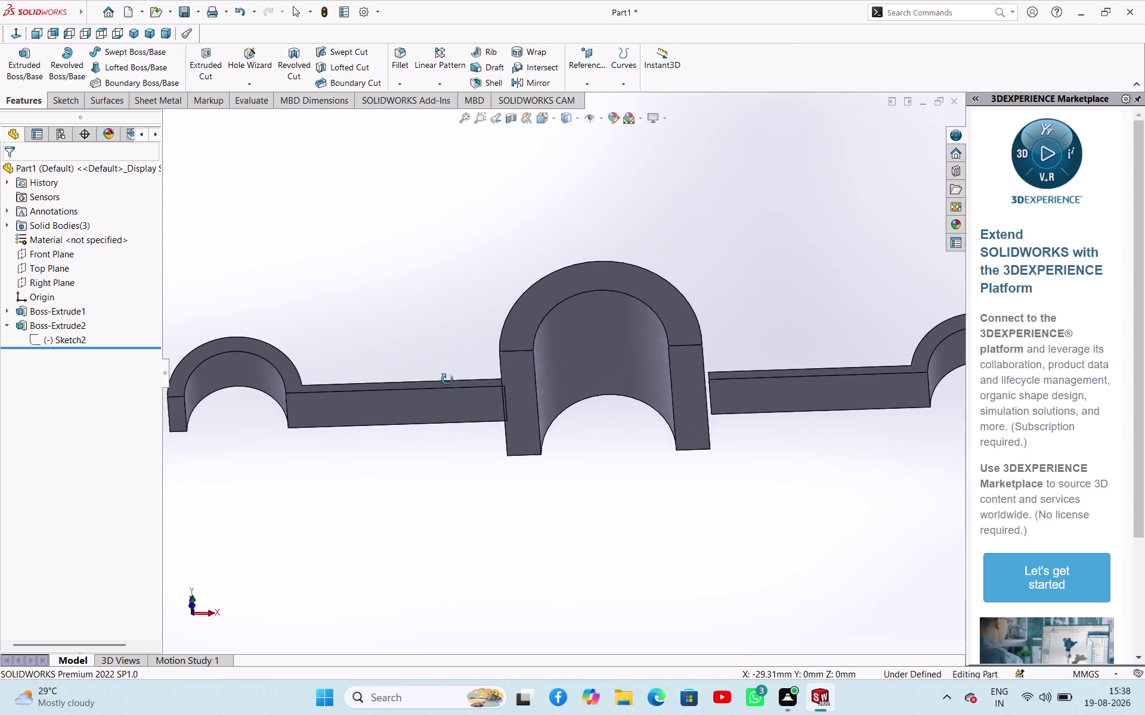
middle_drag(445, 382, 450, 422)
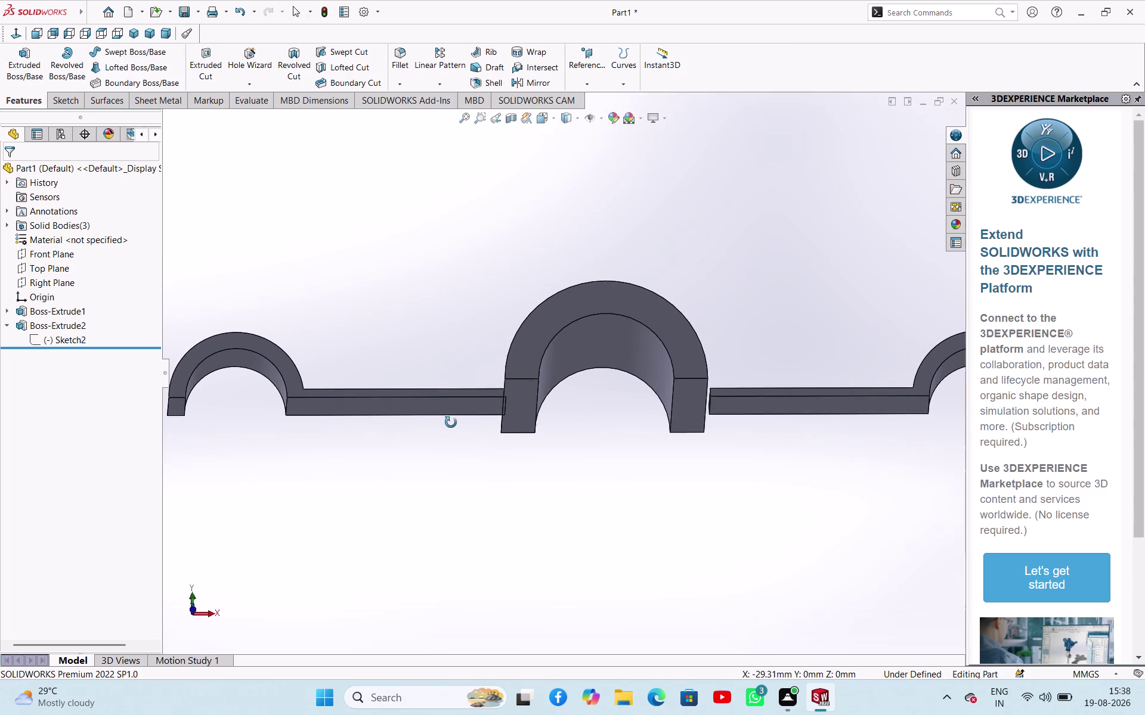
middle_drag(450, 423, 449, 443)
click(61, 340)
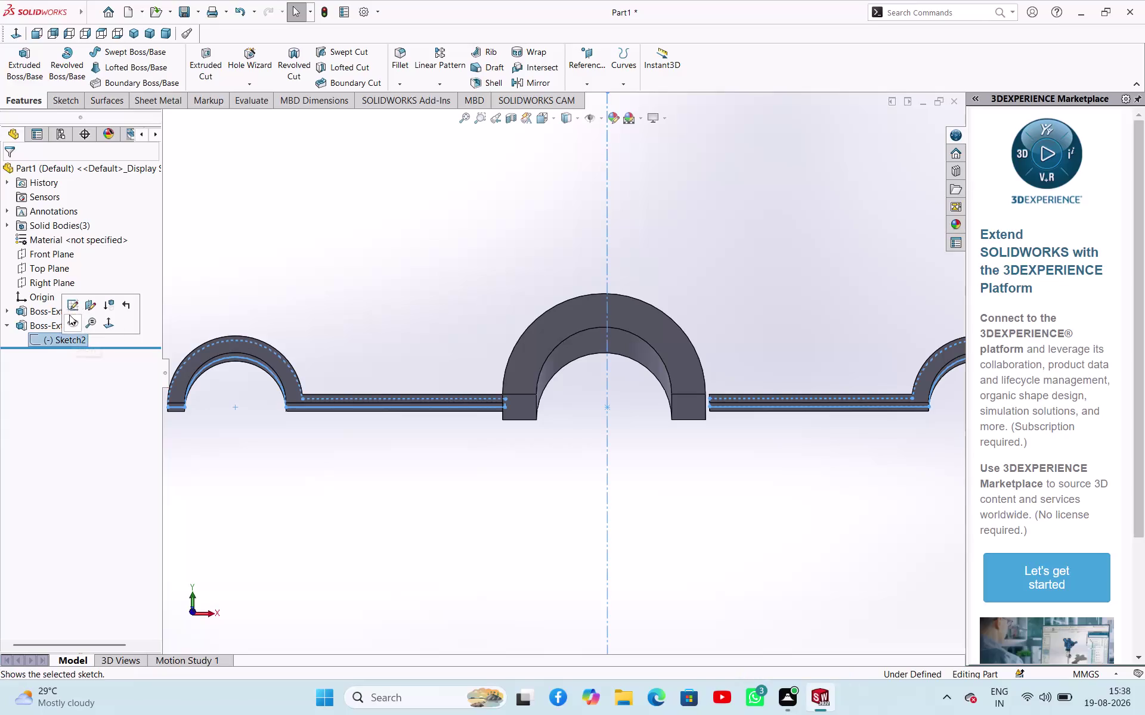
click(77, 303)
scroll(down, 3)
scroll(up, 3)
scroll(down, 3)
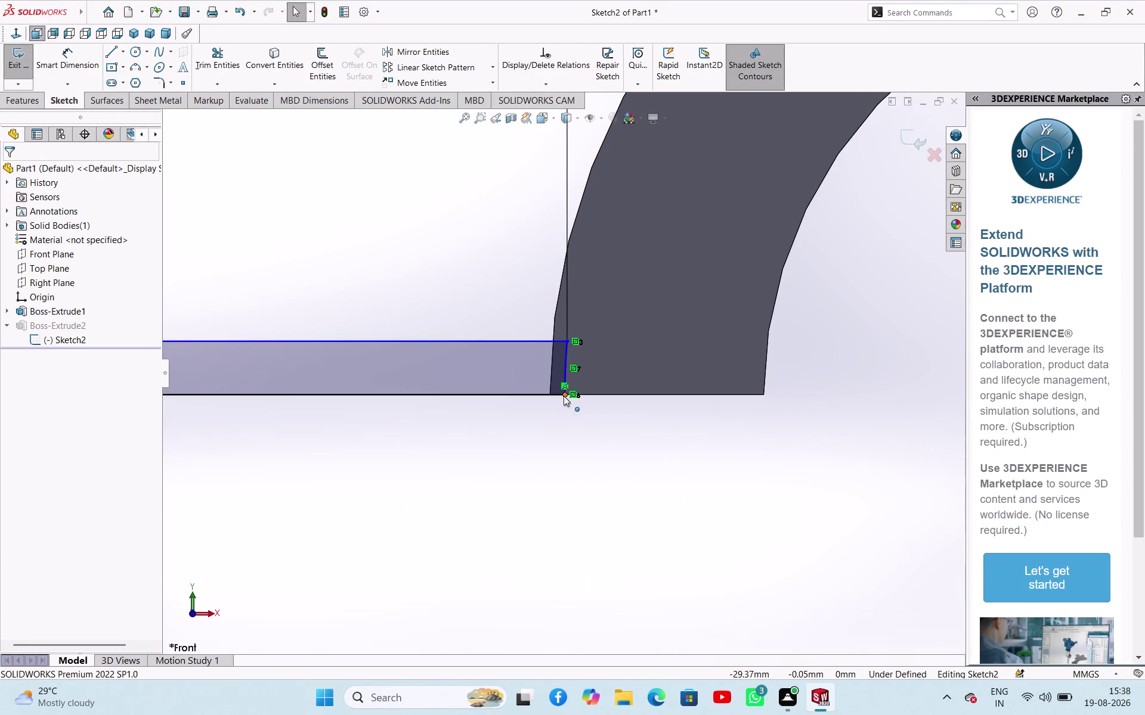
Make the left web's bottom corner coincident with the boss's bottom corner.
drag(563, 395, 523, 397)
click(521, 448)
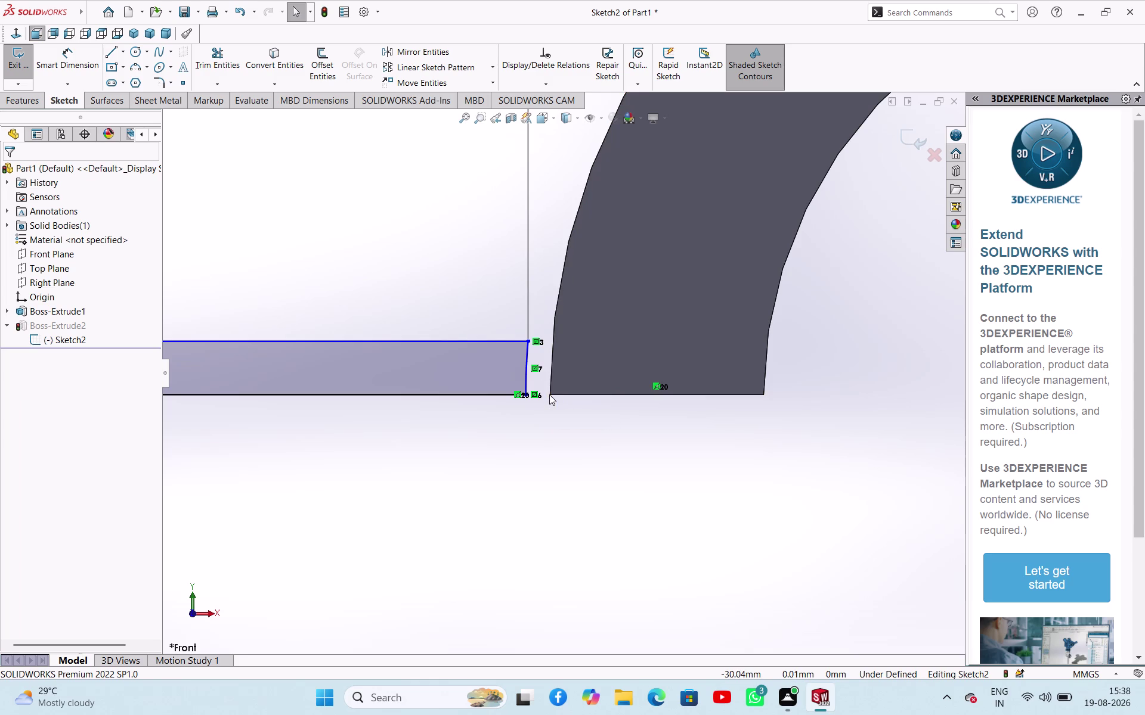
click(550, 396)
click(549, 394)
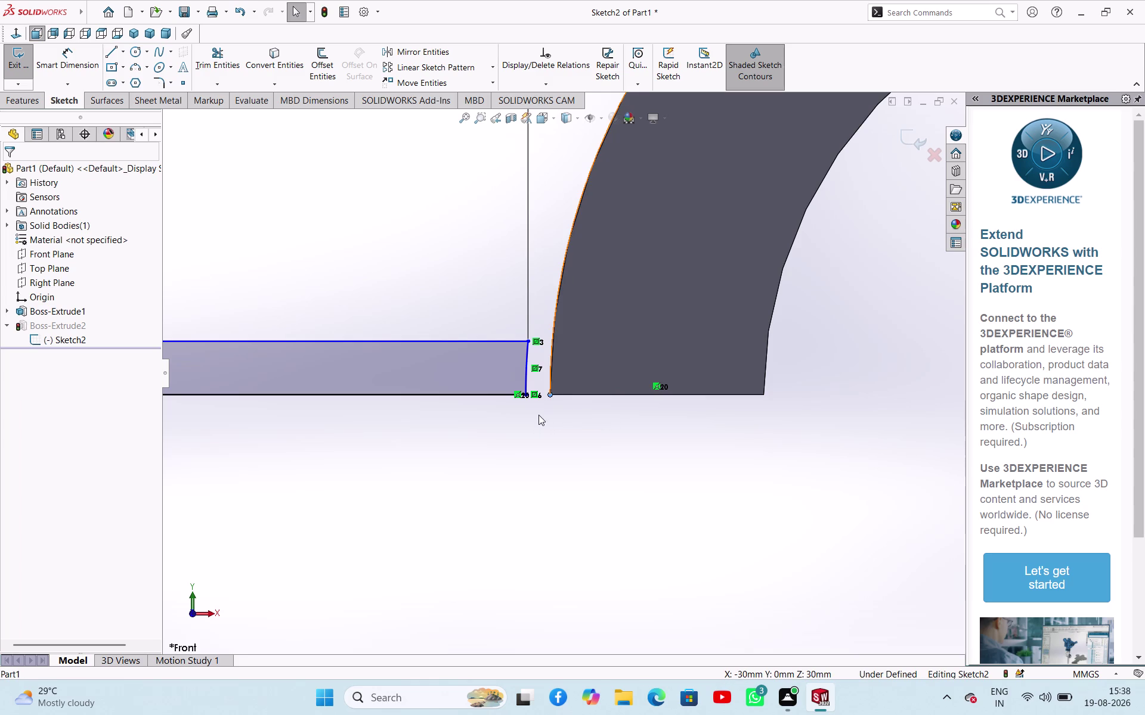
click(527, 397)
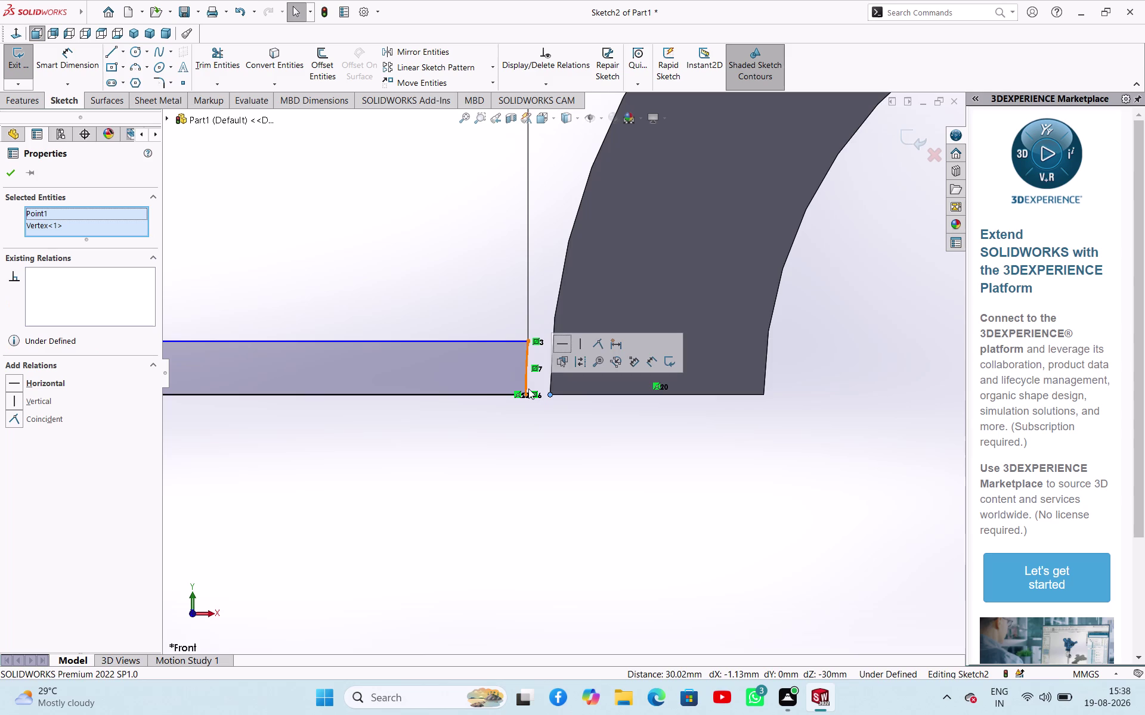
click(597, 347)
click(497, 459)
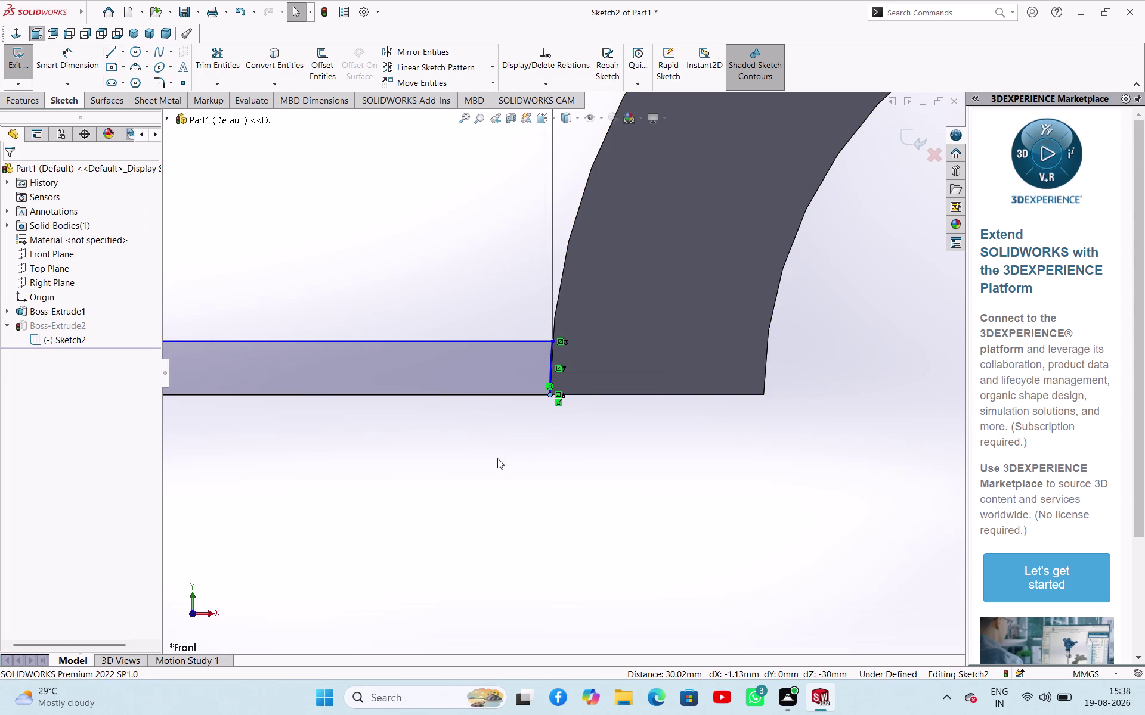
Make the right web's bottom corner coincident with the boss corner, then undo the unsolvable relation.
scroll(up, 3)
scroll(up, 3)
scroll(down, 3)
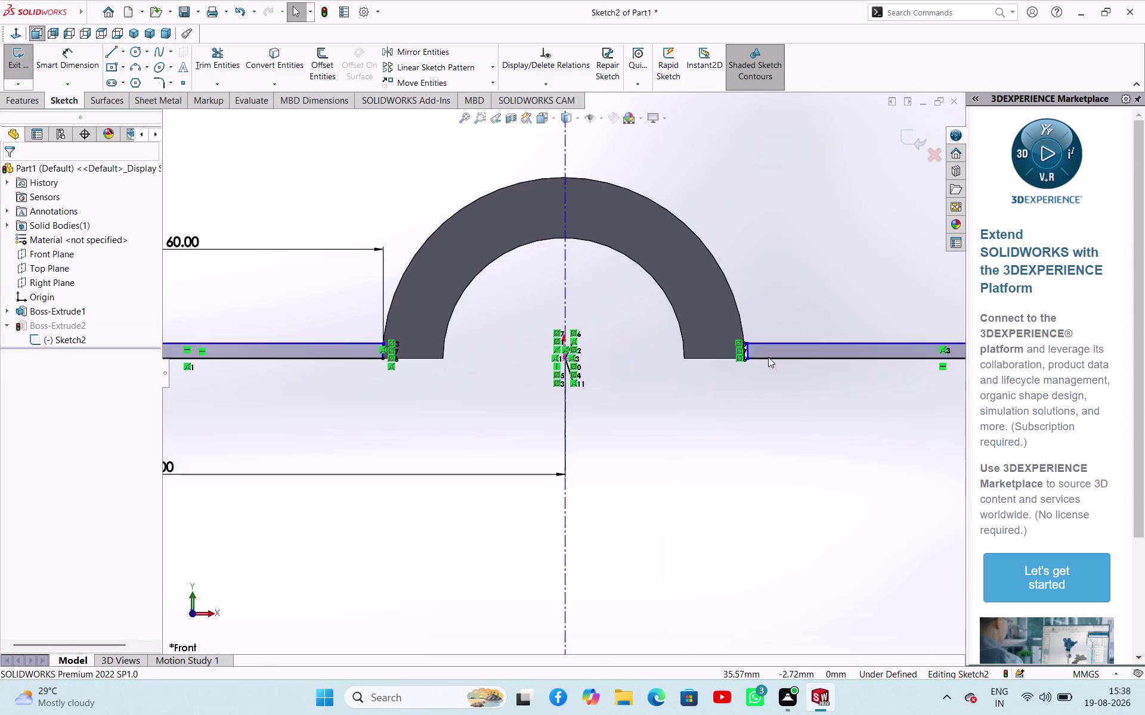
scroll(down, 3)
click(663, 404)
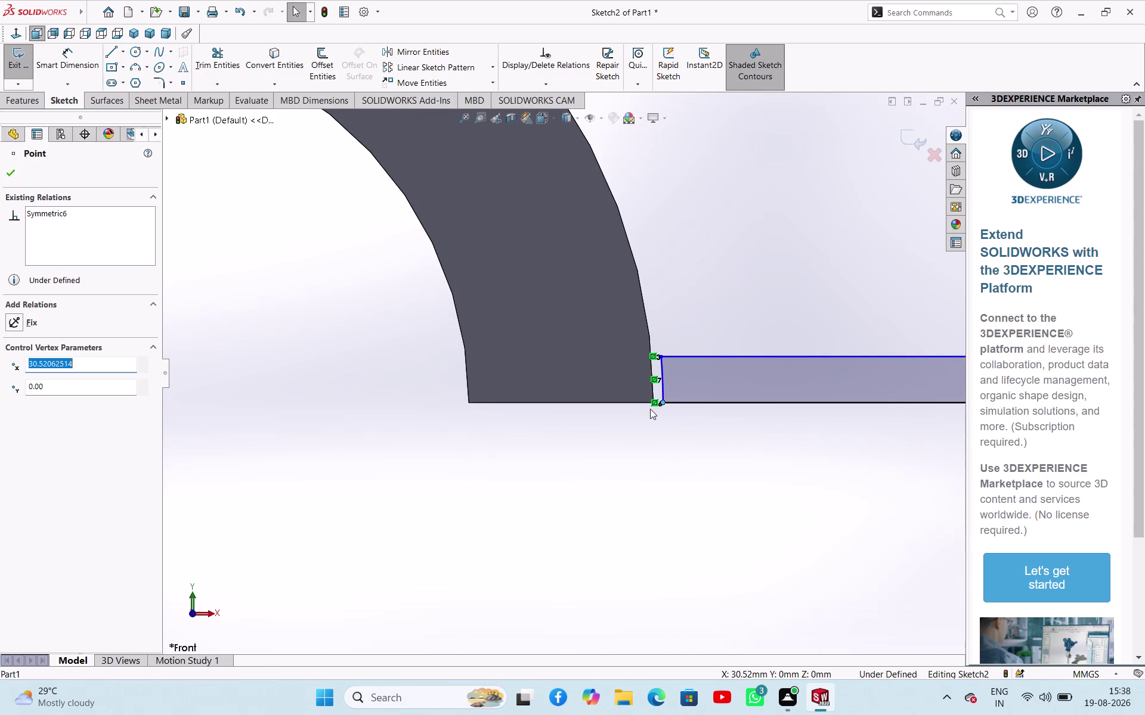
scroll(down, 3)
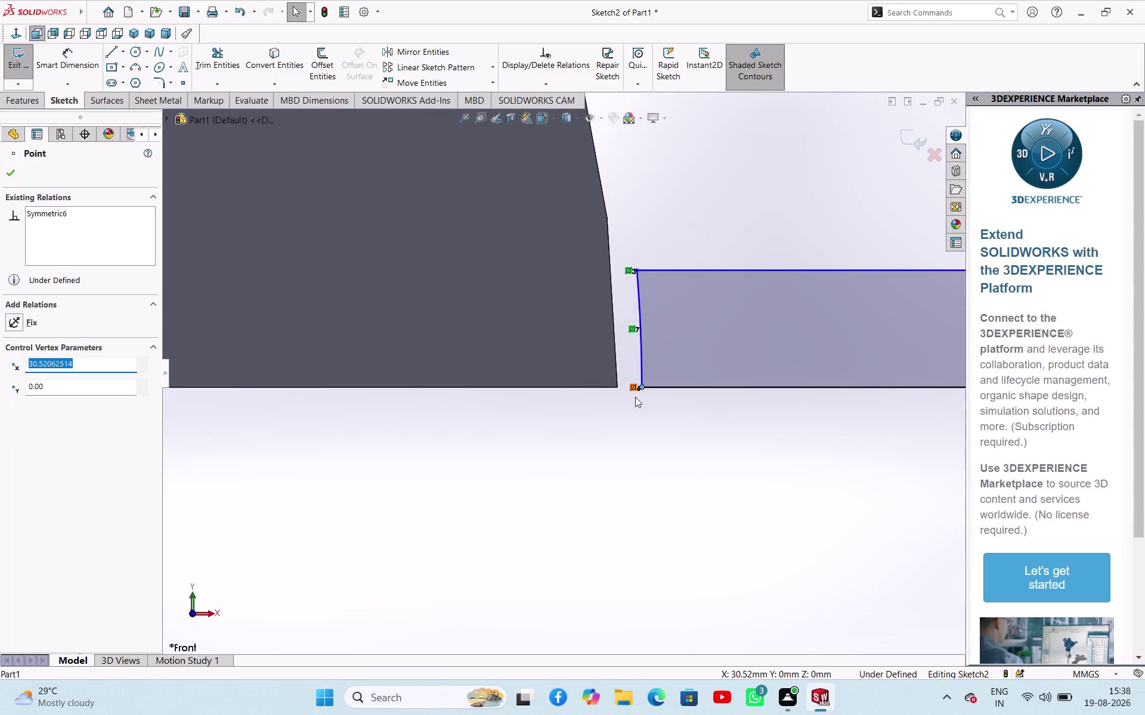
click(605, 384)
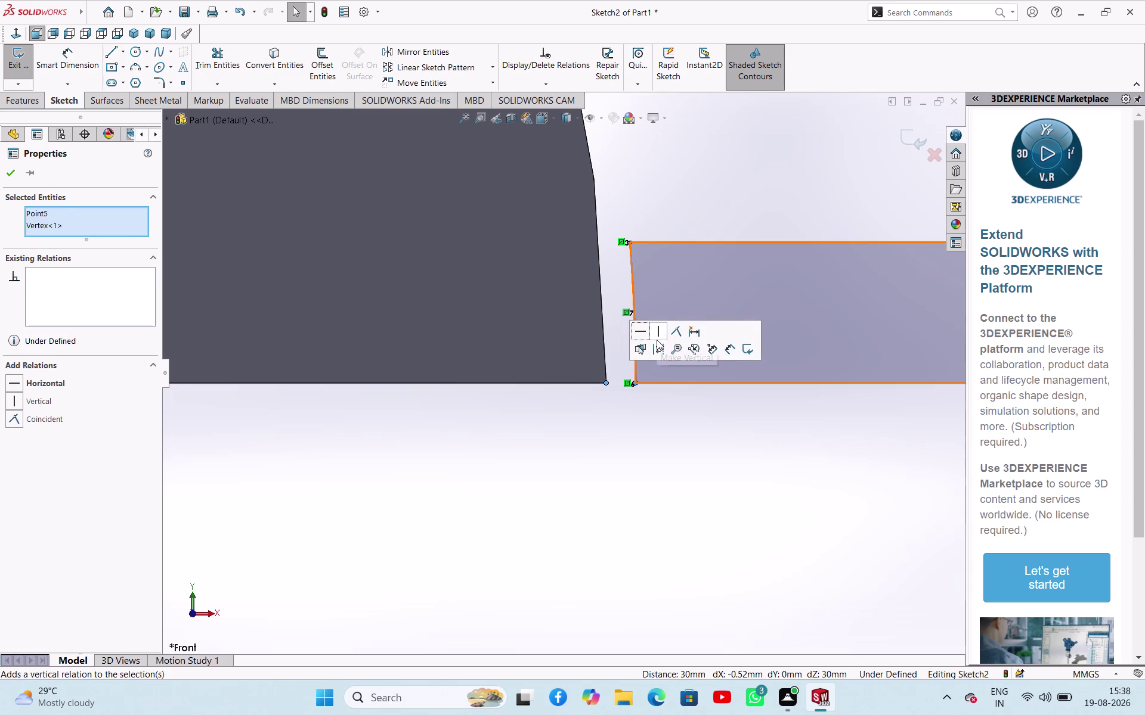
click(667, 338)
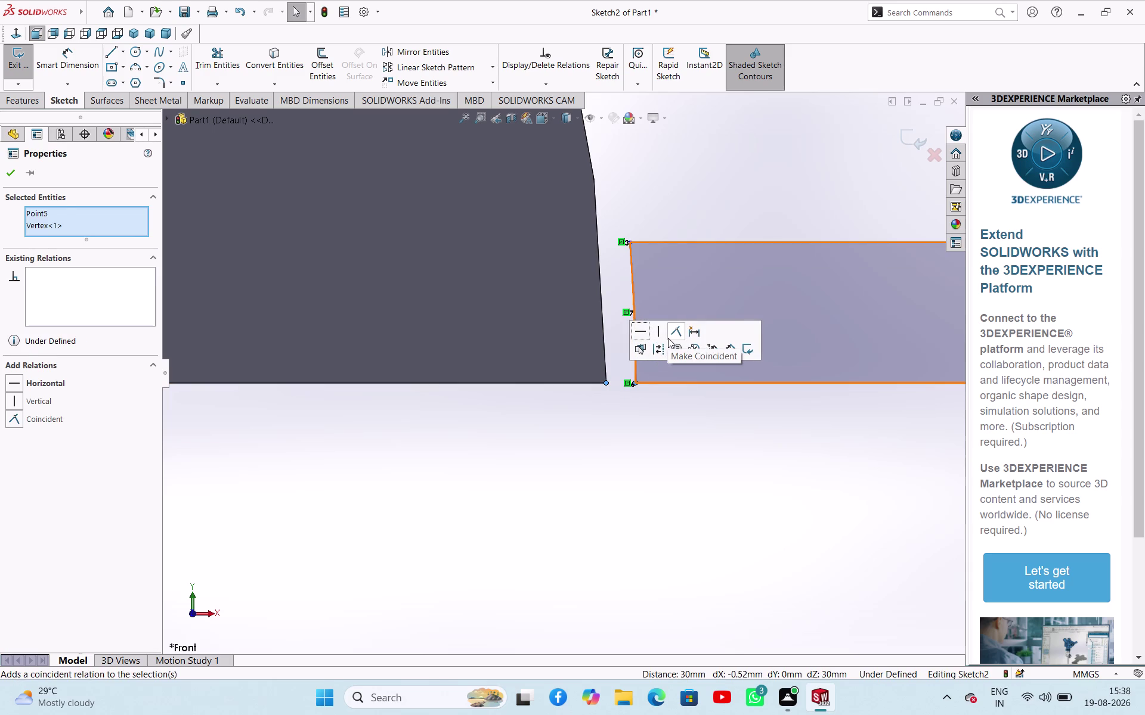
scroll(up, 3)
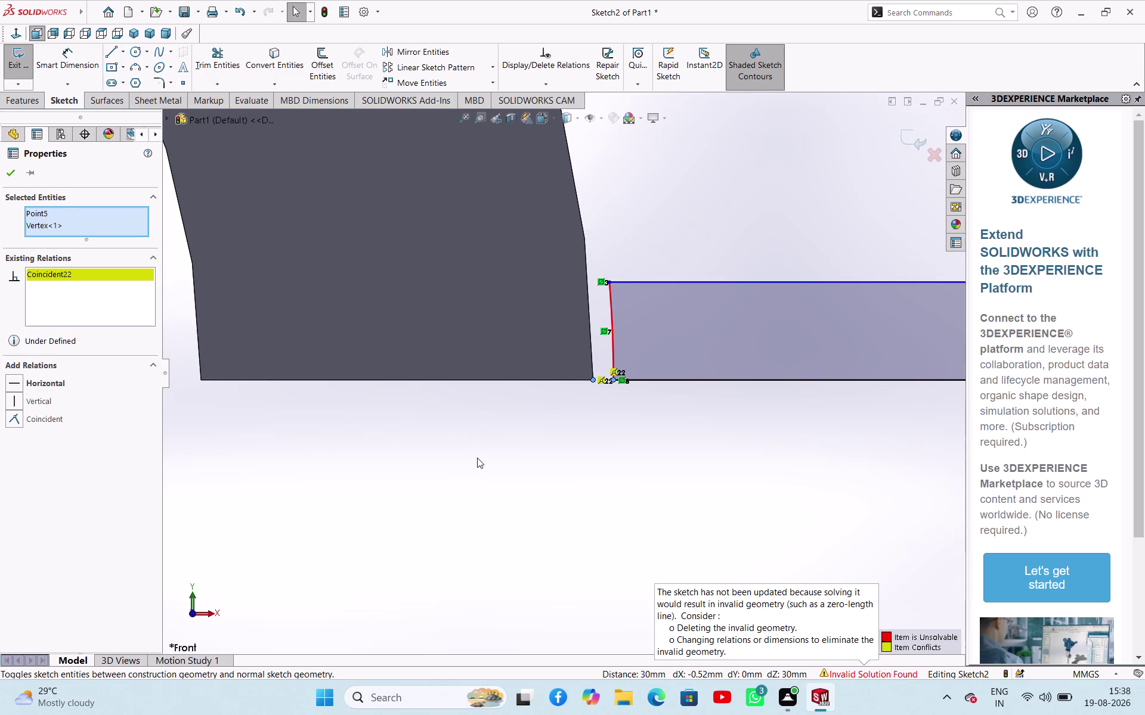
scroll(up, 3)
key(ctrl+z)
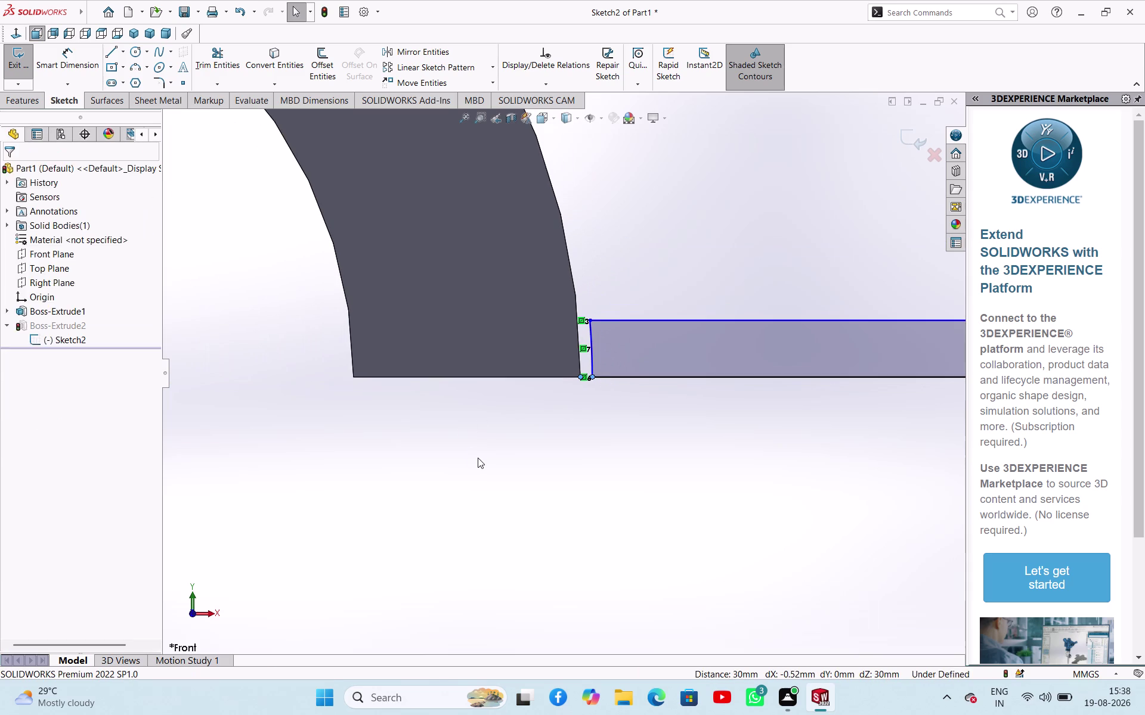
click(625, 456)
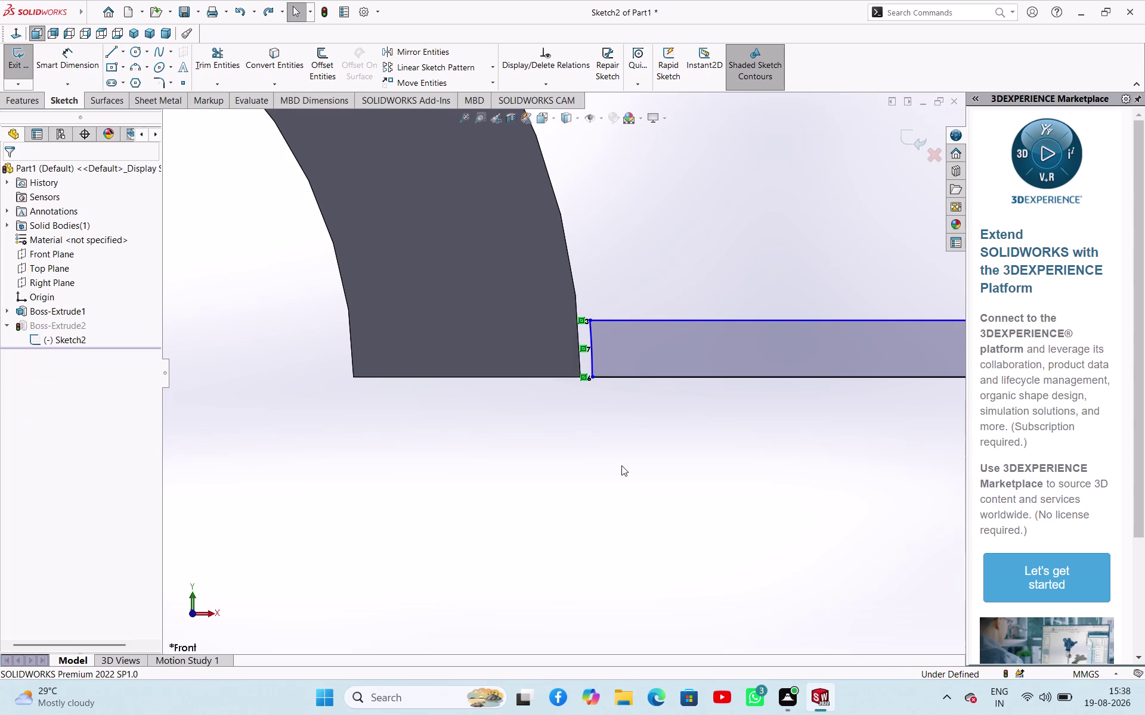
scroll(up, 3)
Box-select and delete the right lug's sketch geometry and a second region.
scroll(up, 3)
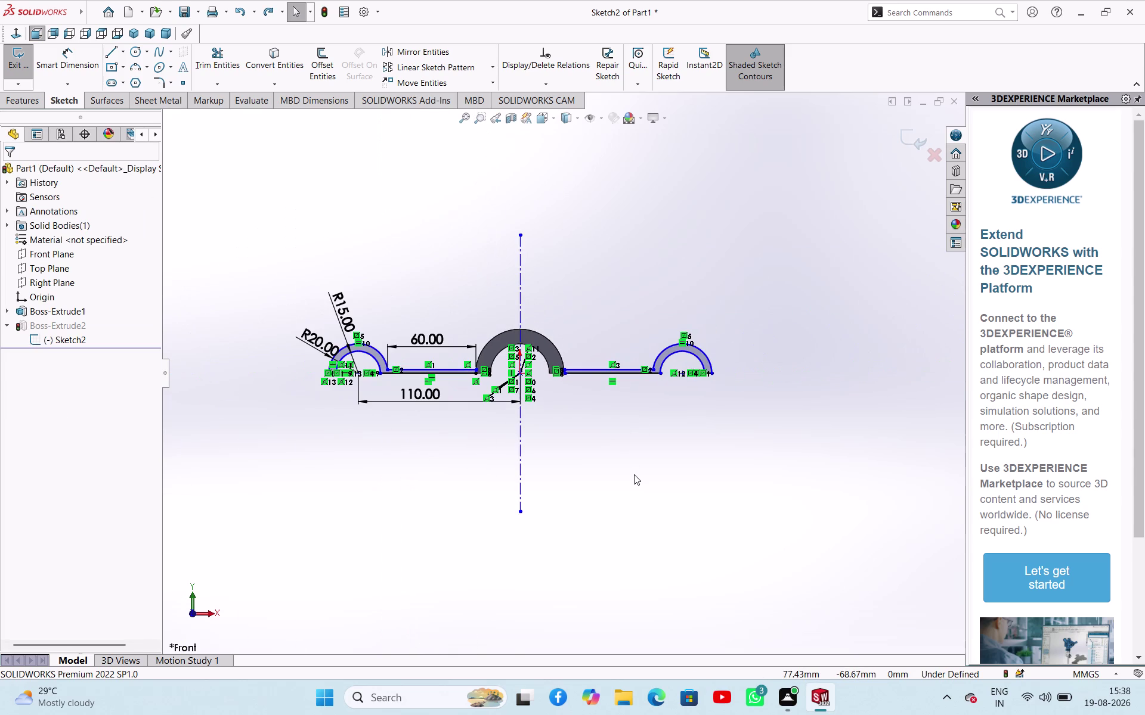
scroll(down, 3)
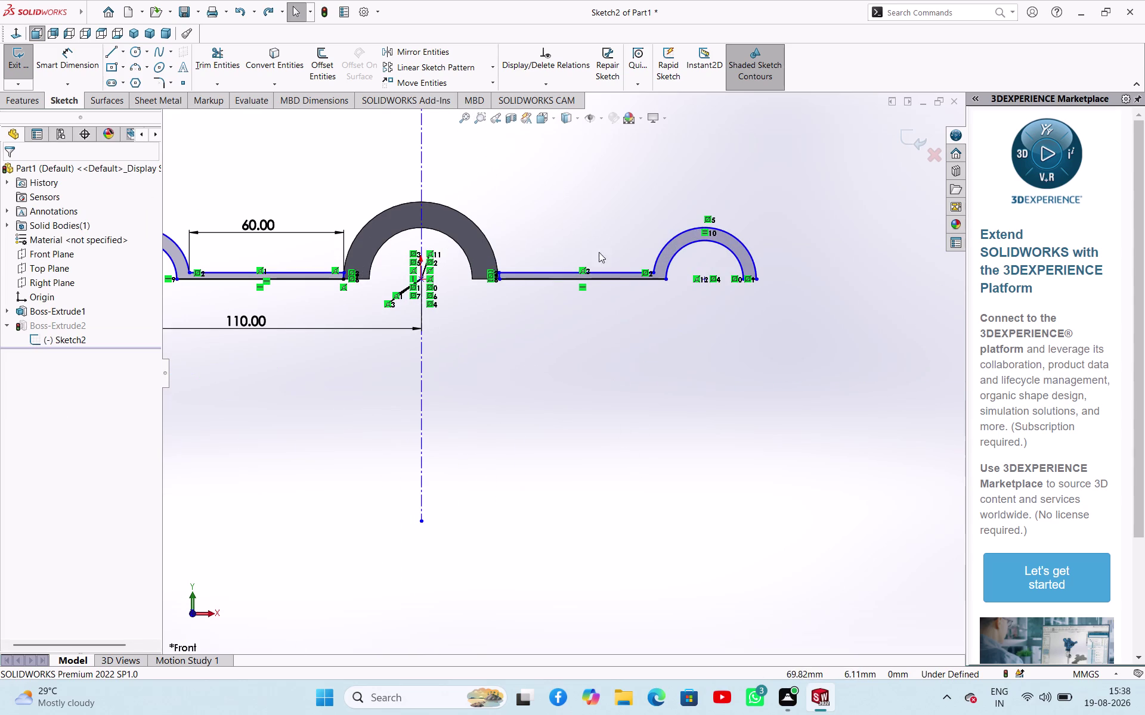
drag(675, 221, 542, 241)
key(Delete)
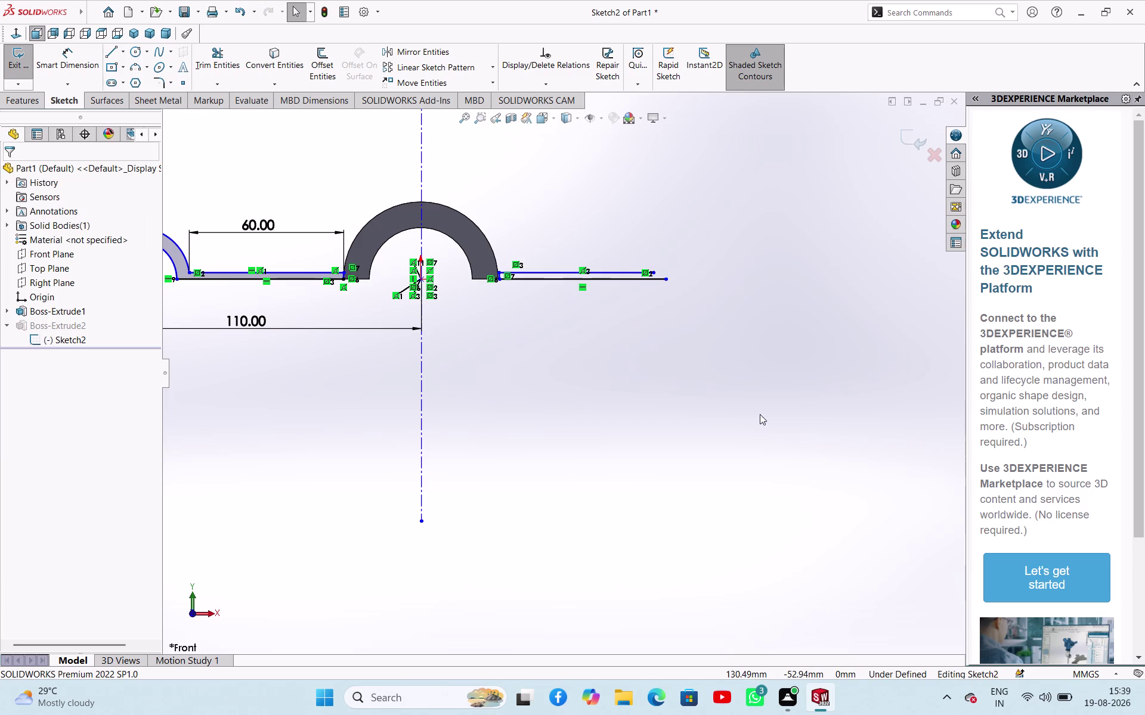
drag(759, 414, 637, 206)
key(Delete)
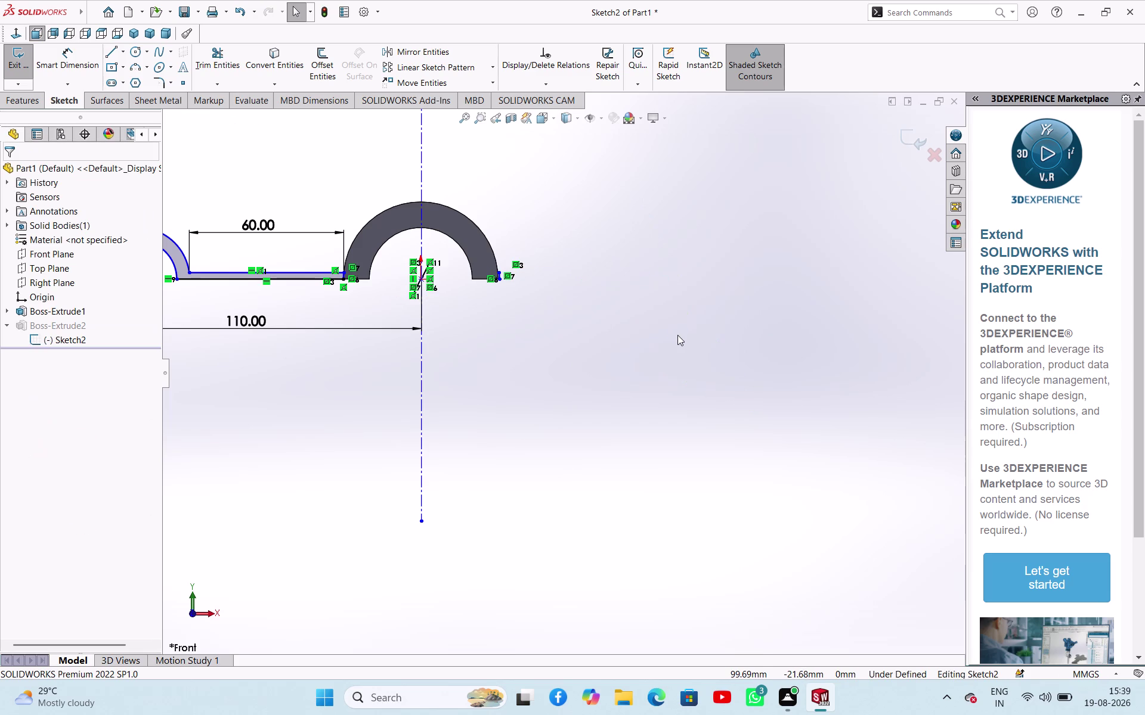
Check the corner point where the web meets the ring, then try exiting Sketch2.
scroll(down, 3)
scroll(down, 3)
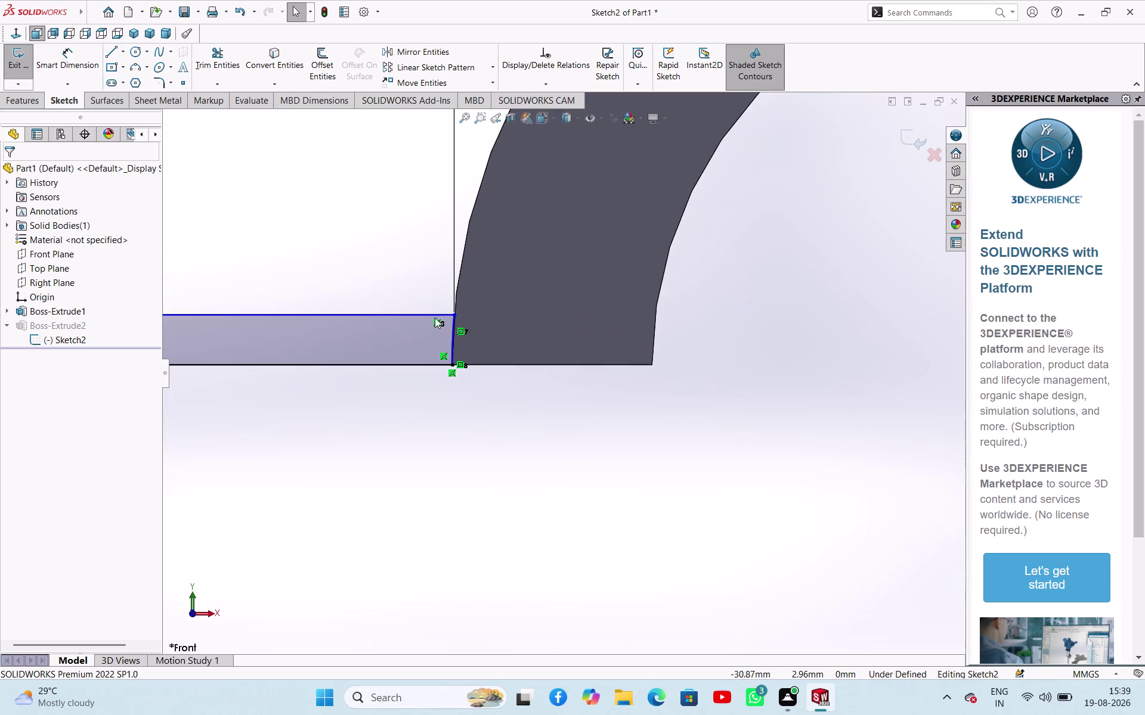
scroll(down, 3)
scroll(down, 3)
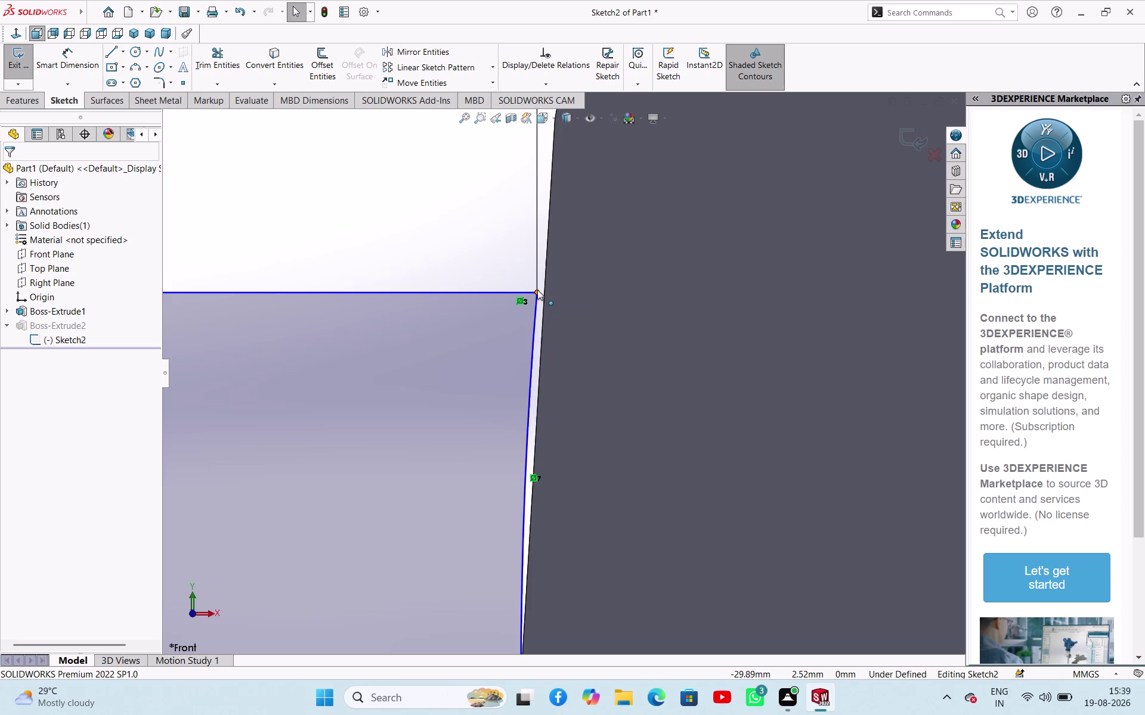
click(537, 289)
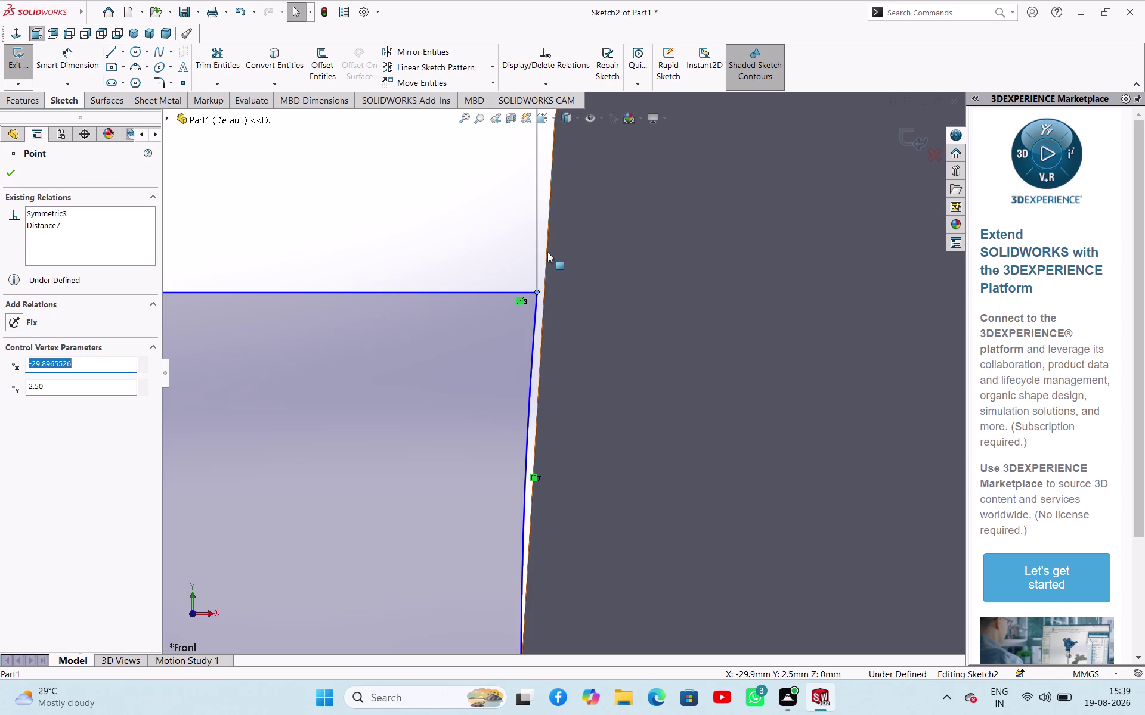
click(547, 252)
click(262, 234)
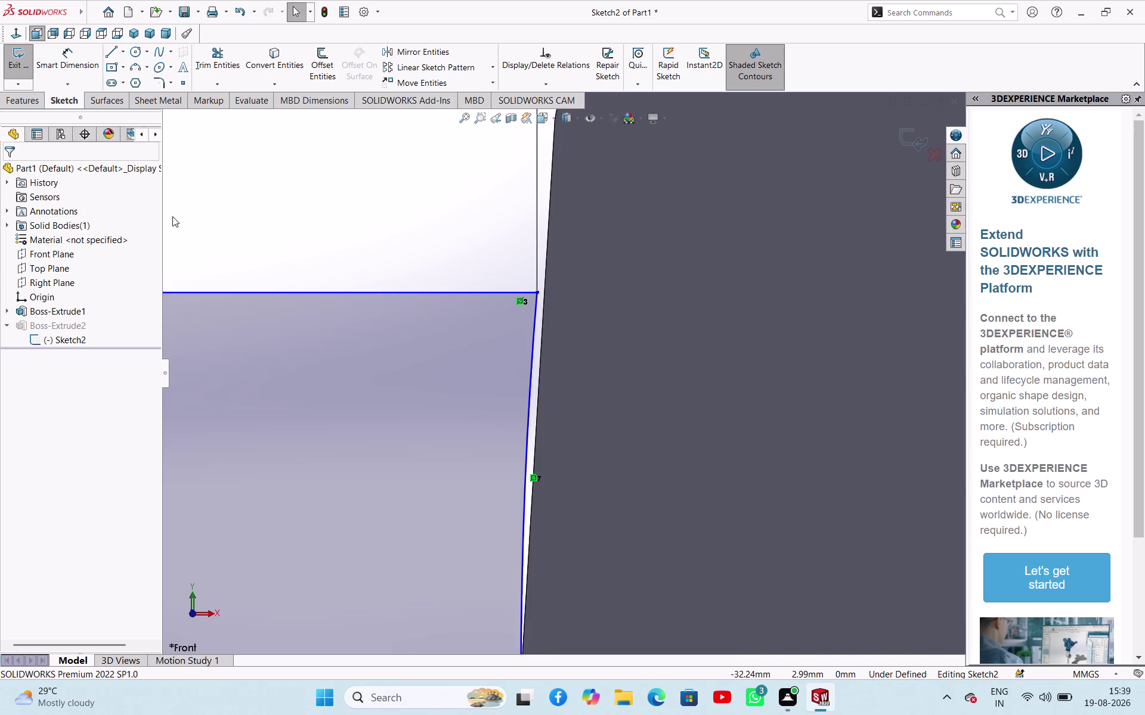
scroll(up, 3)
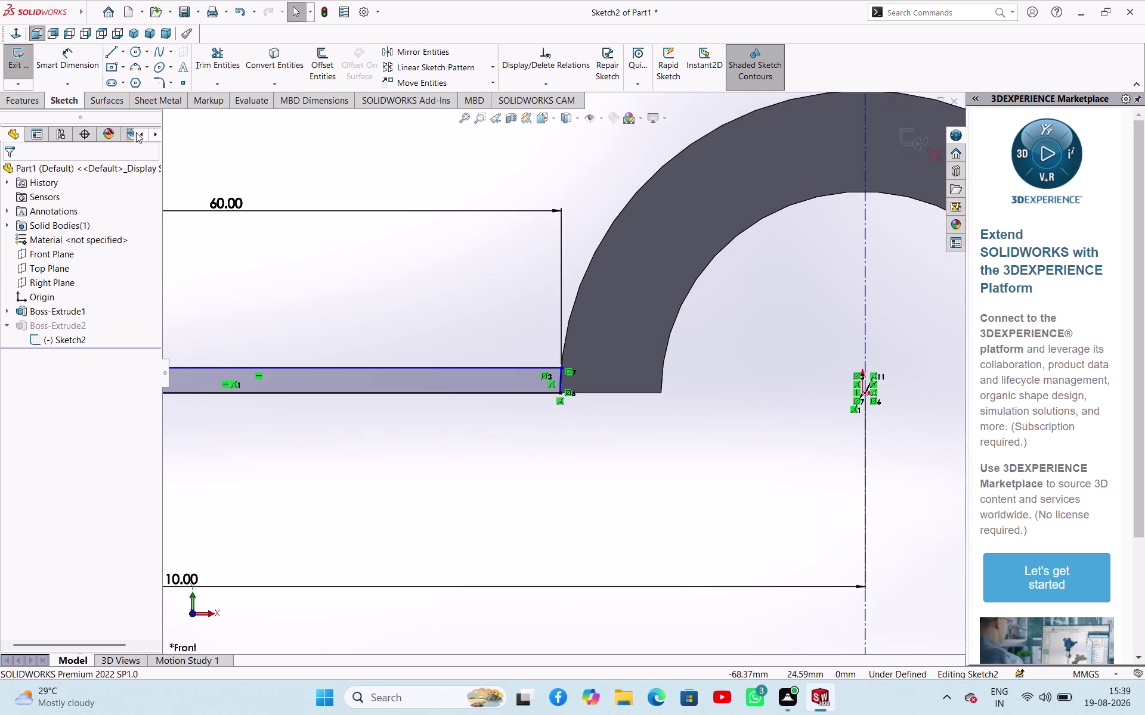
click(24, 62)
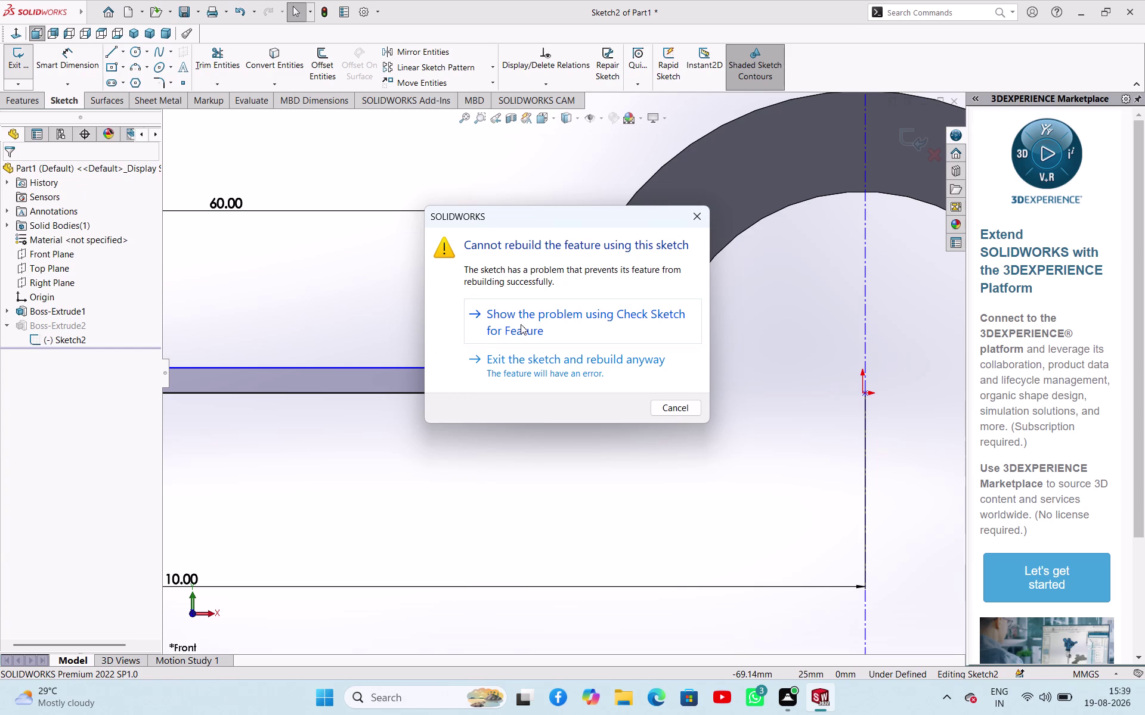
Run Check Sketch, which finds no problems, then retry exiting and dismiss the rebuild warning.
click(521, 324)
click(609, 344)
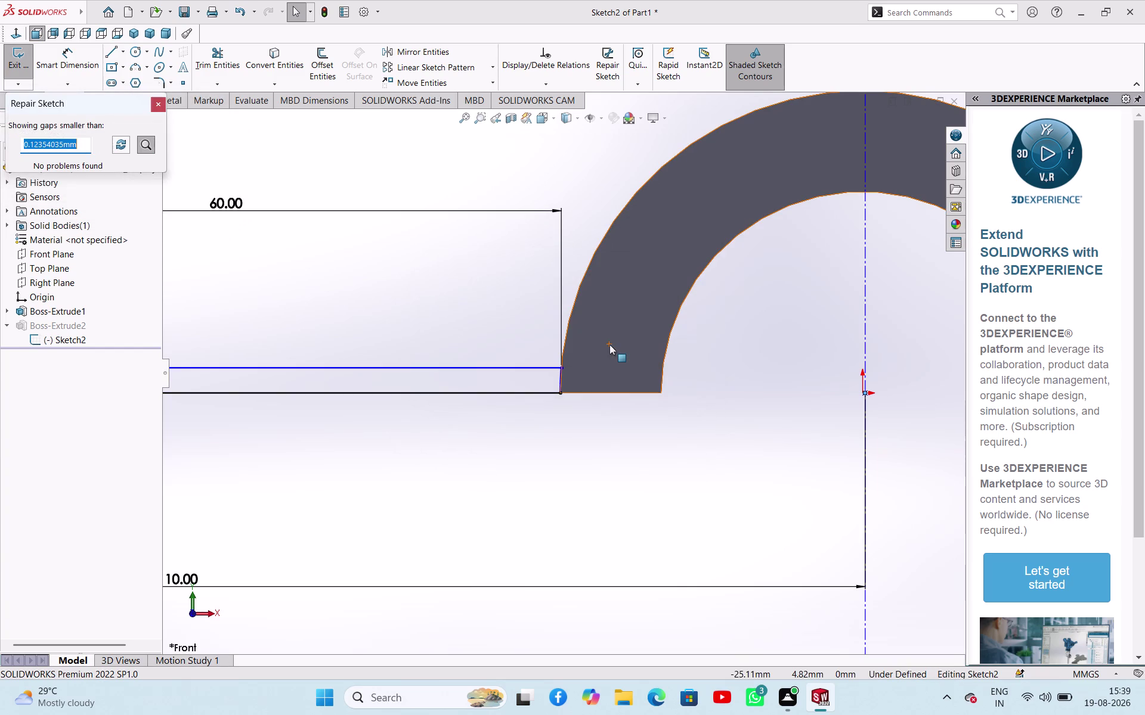
click(156, 107)
click(244, 160)
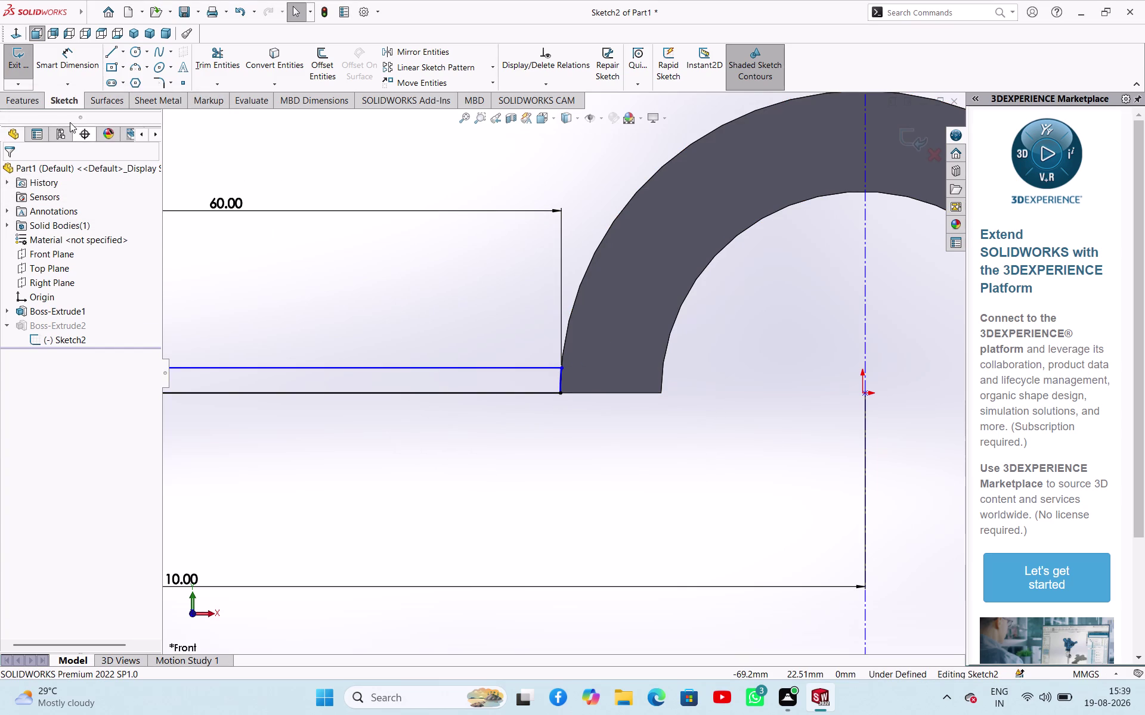
click(17, 66)
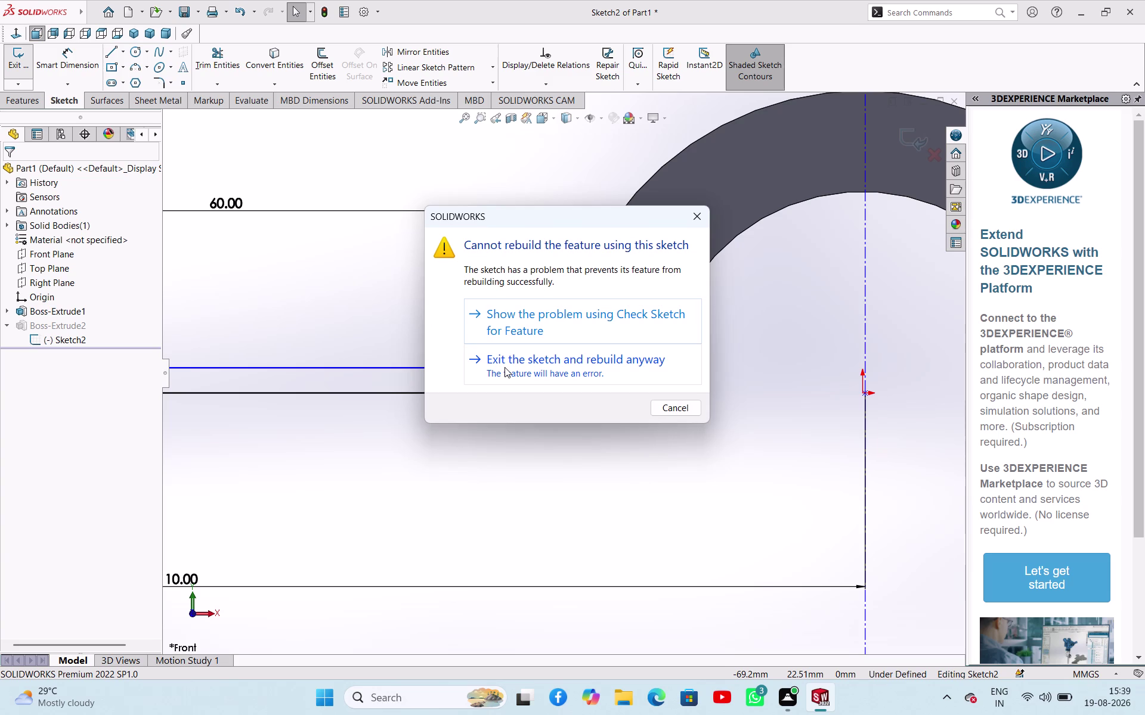
click(684, 222)
Delete more sketch geometry and exit Sketch2, rebuilding Boss-Extrude2 with two bodies.
scroll(up, 3)
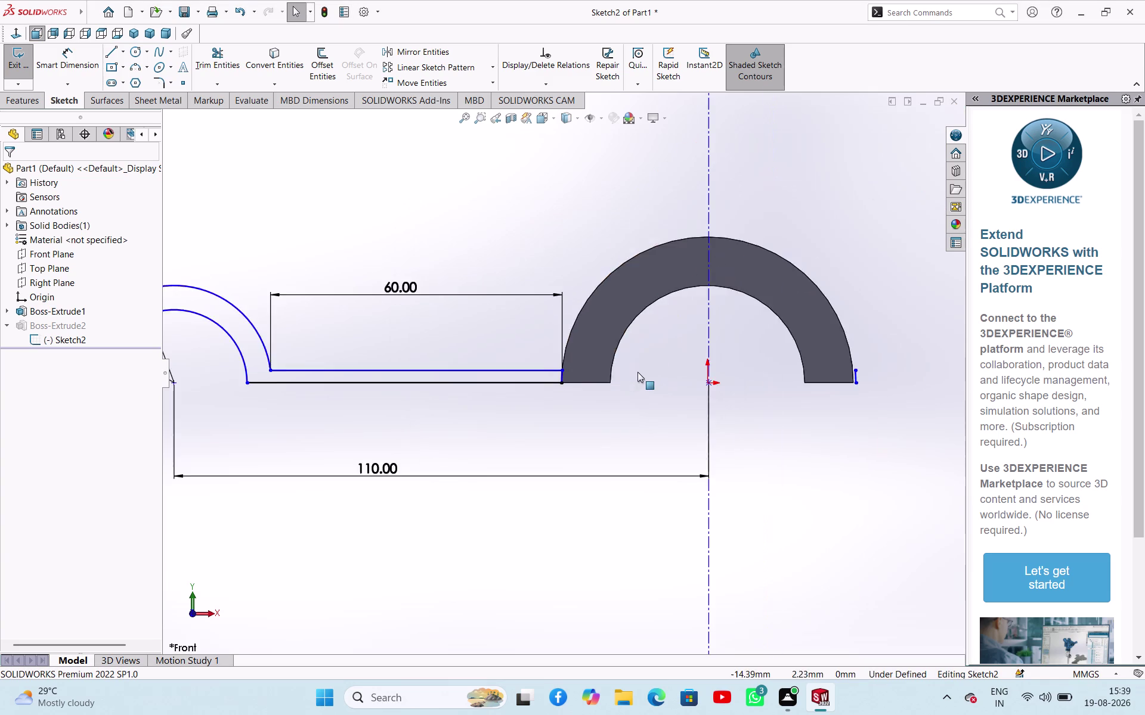
scroll(up, 3)
click(416, 252)
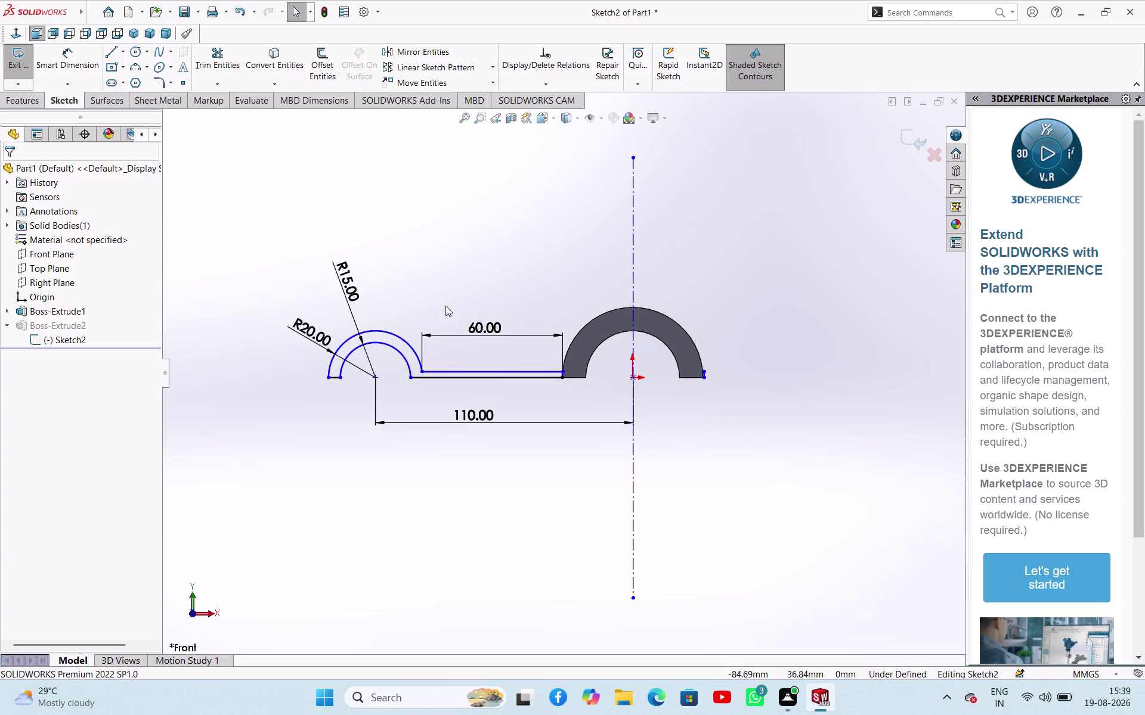
scroll(down, 3)
drag(670, 405, 609, 356)
key(Delete)
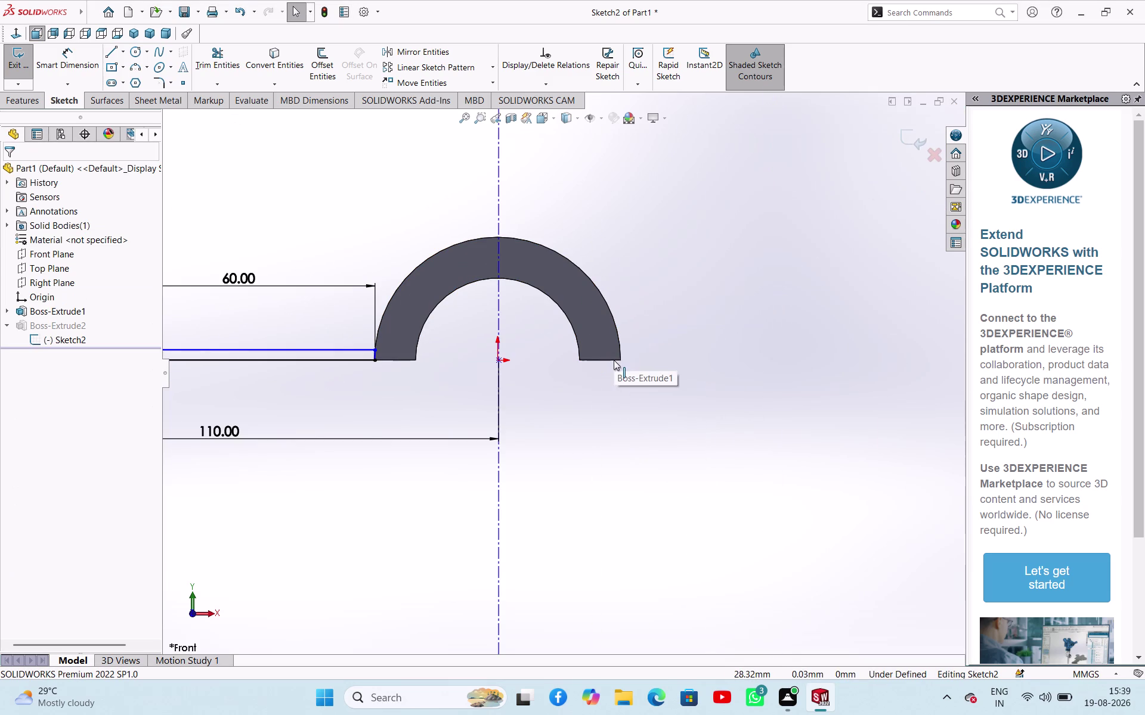
click(19, 53)
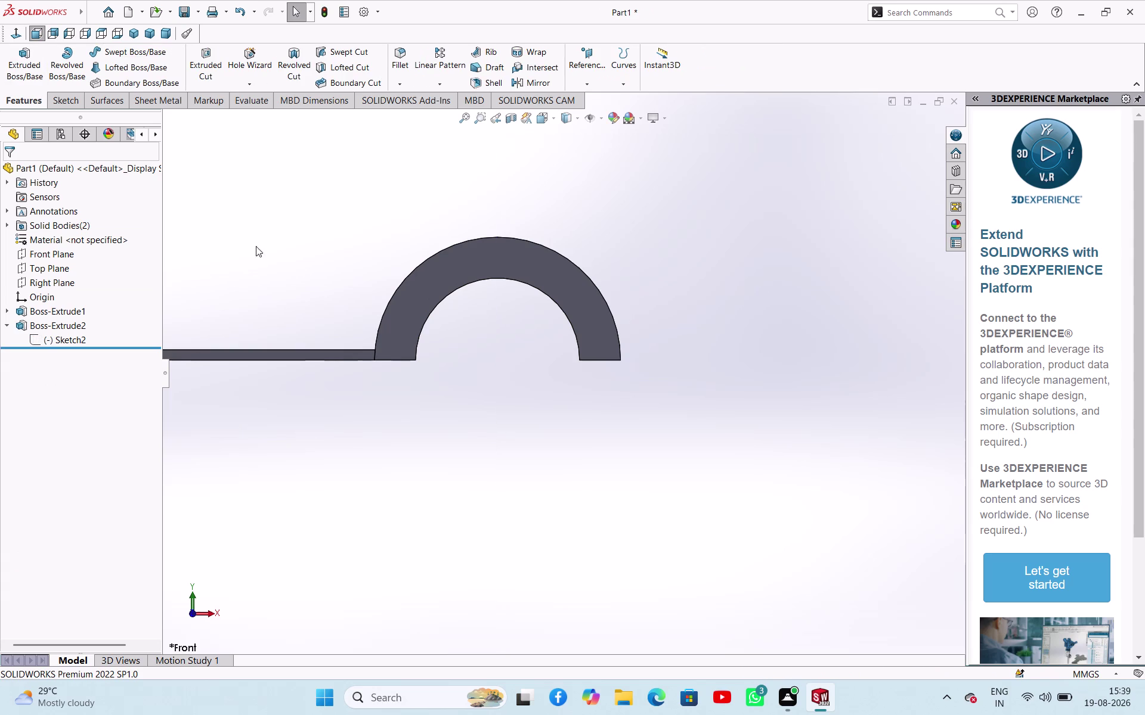
Orbit the two-body part, then edit Sketch2 under Boss-Extrude2 again.
middle_drag(268, 249, 280, 297)
scroll(down, 3)
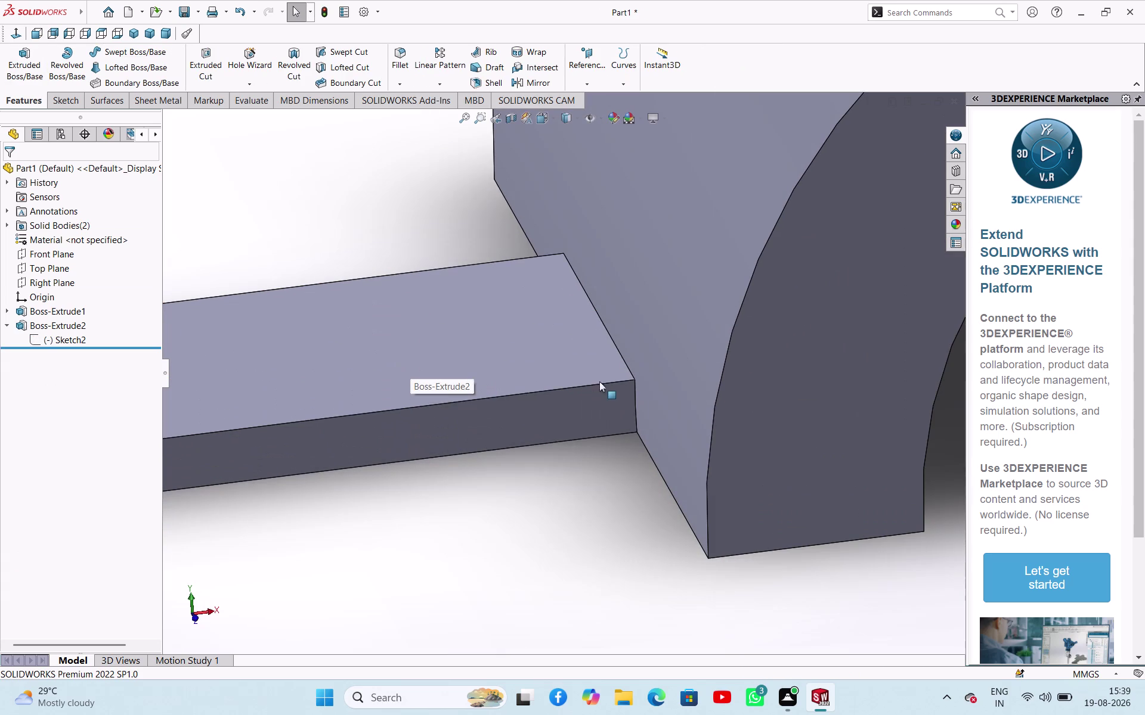
scroll(up, 3)
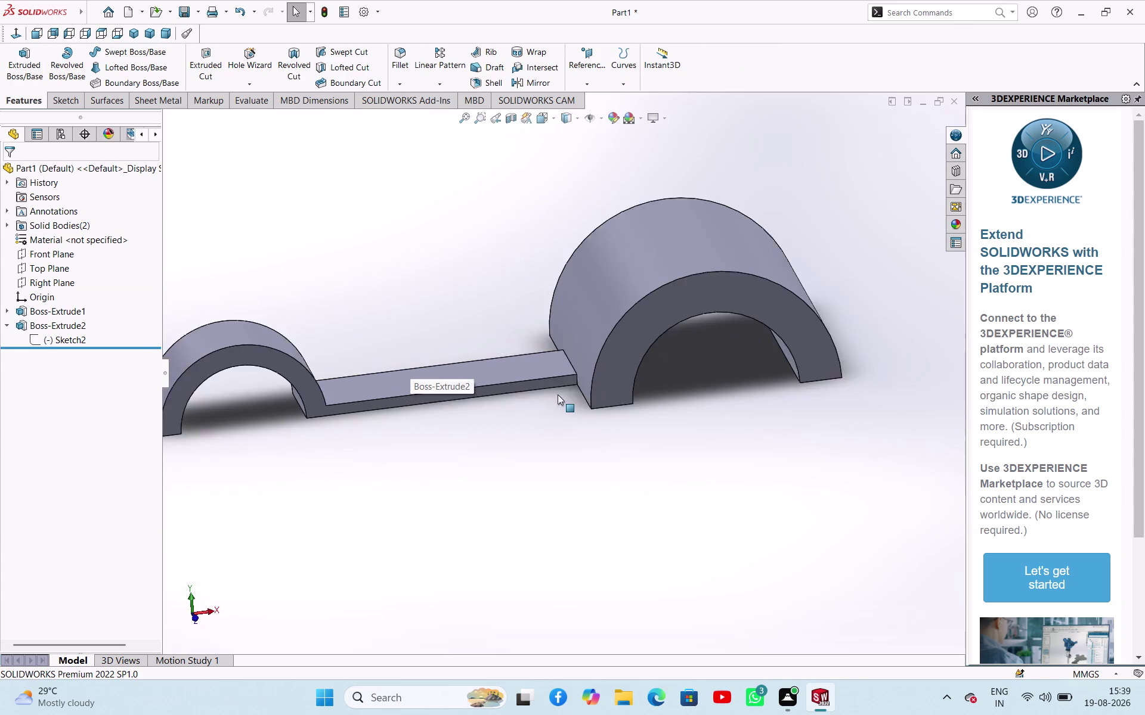
scroll(up, 3)
middle_drag(479, 427, 446, 409)
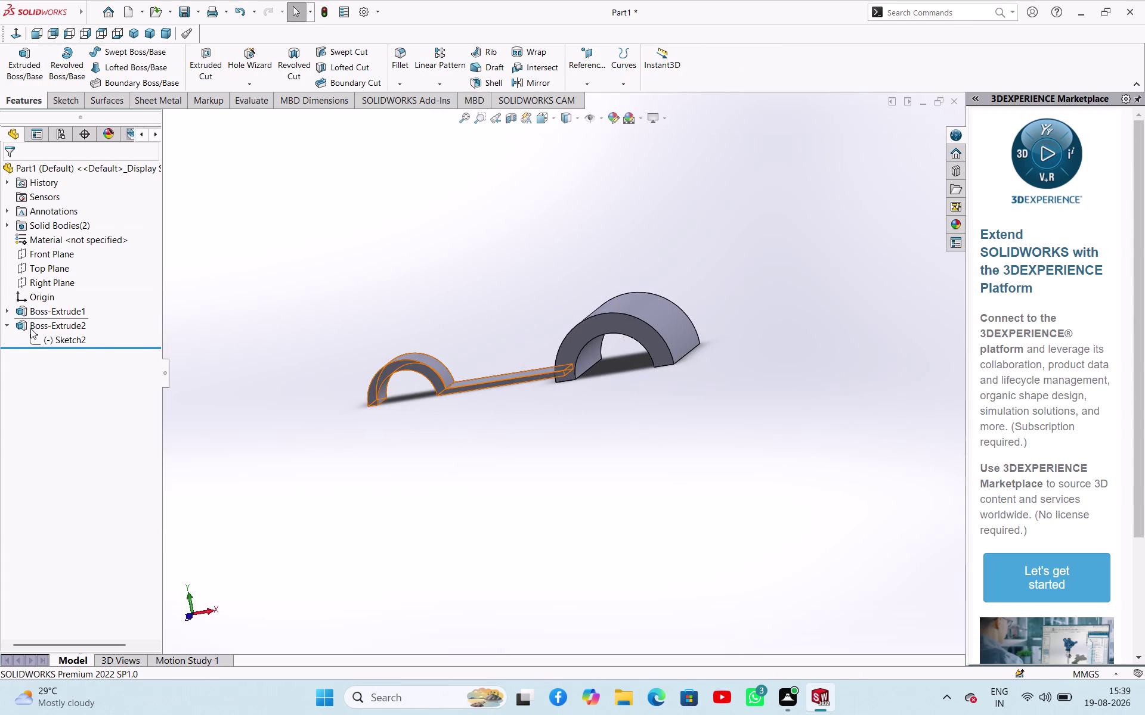
click(40, 341)
click(51, 307)
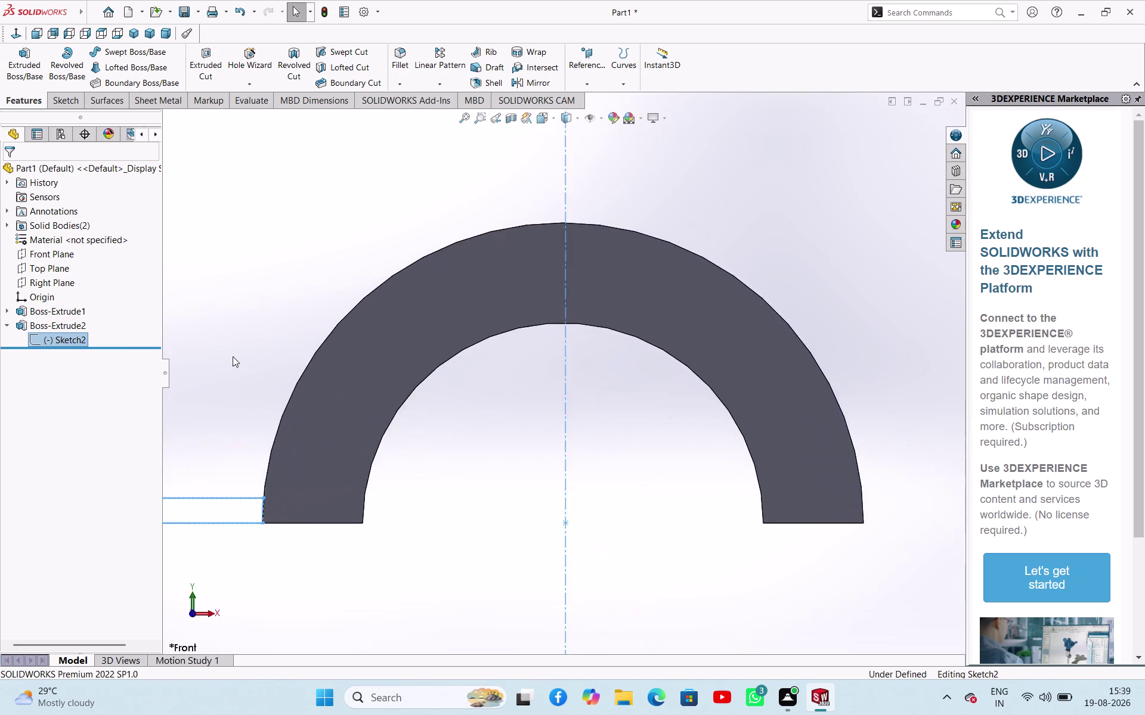
Dimension the web line with a 64.74 length.
scroll(up, 3)
scroll(down, 3)
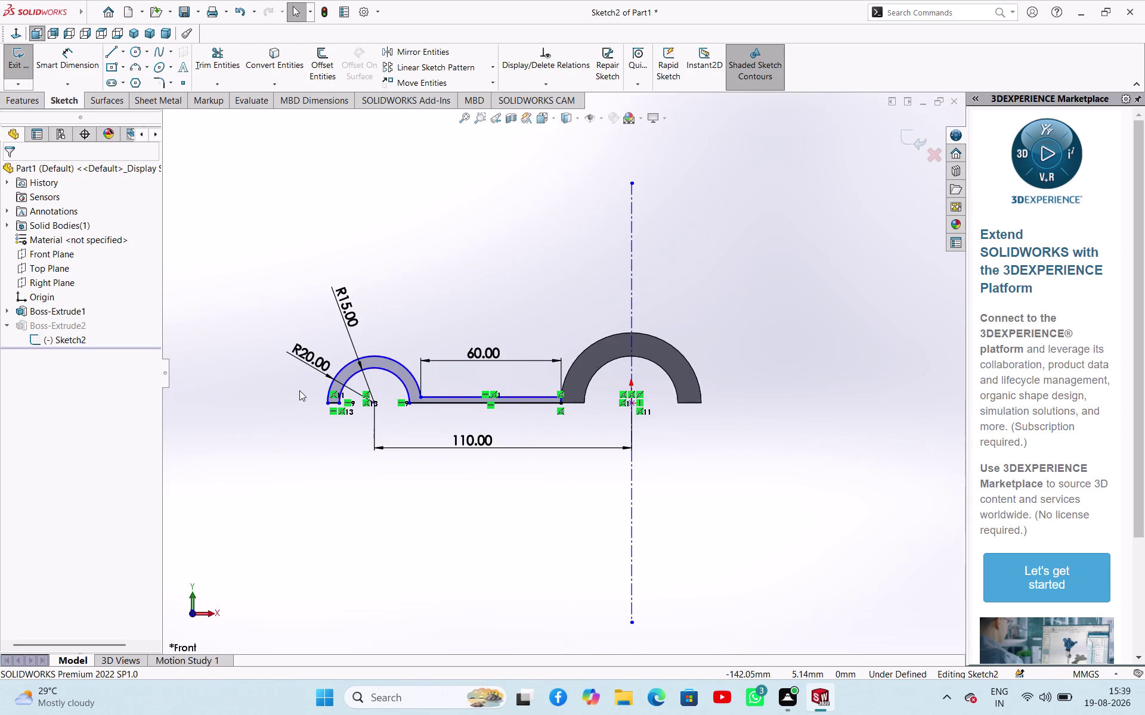
scroll(down, 3)
scroll(up, 3)
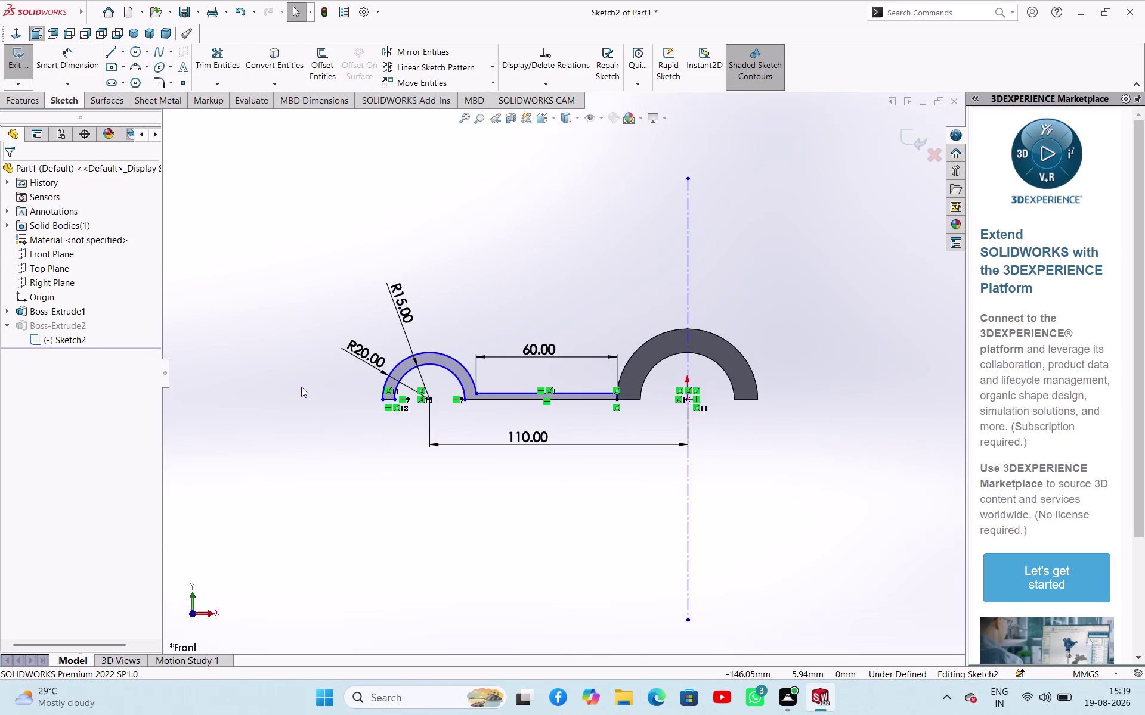
right_drag(345, 481, 359, 409)
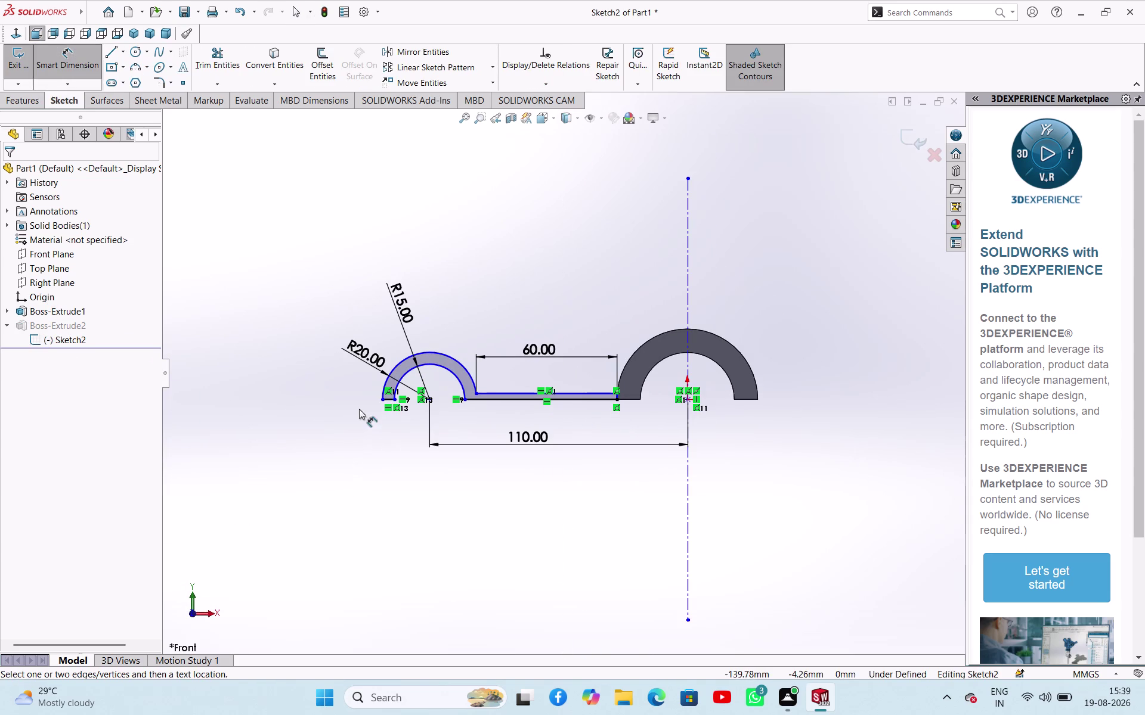
right_drag(359, 410, 359, 409)
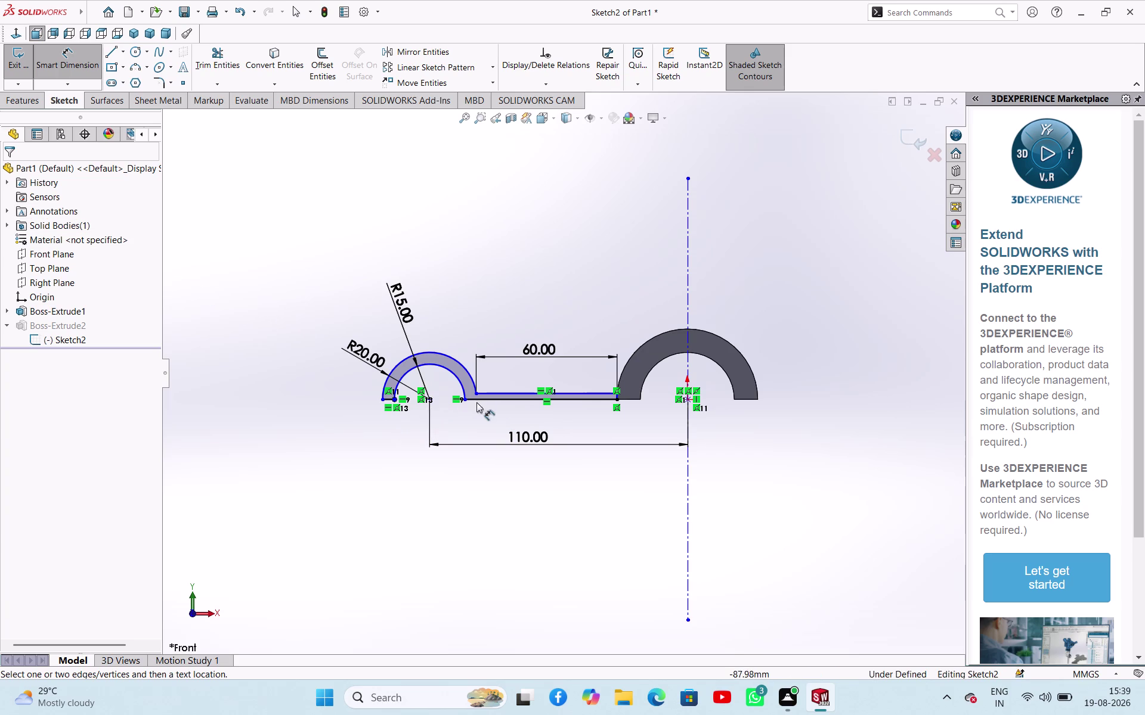
click(492, 401)
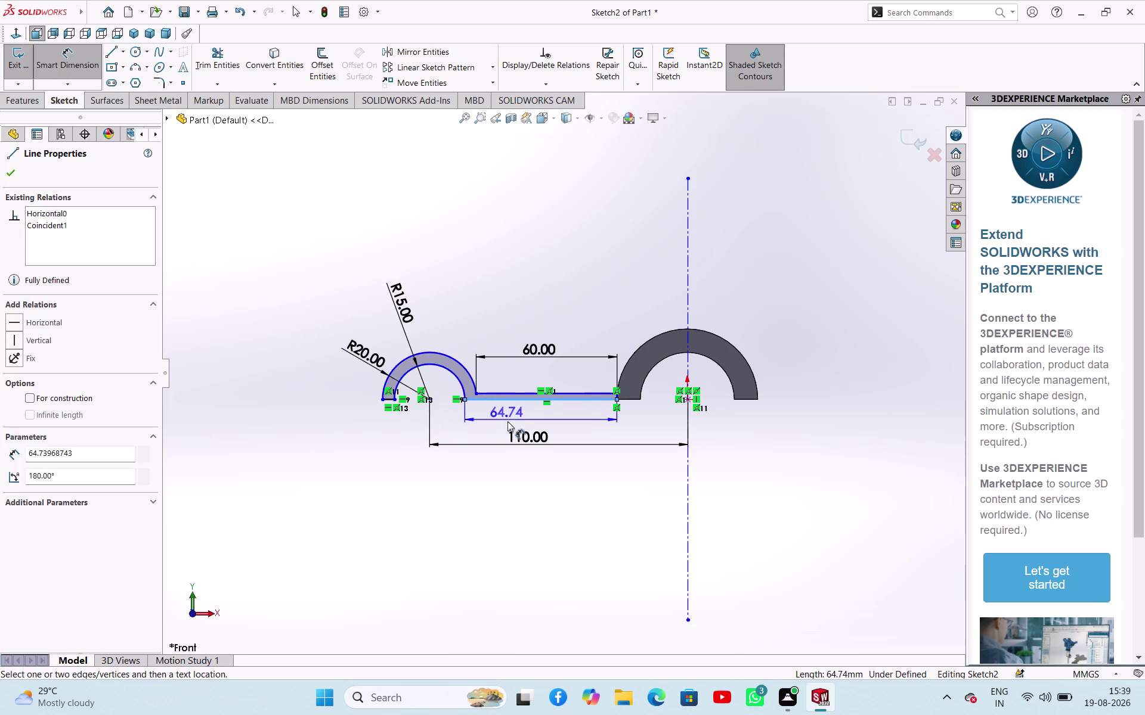
click(507, 421)
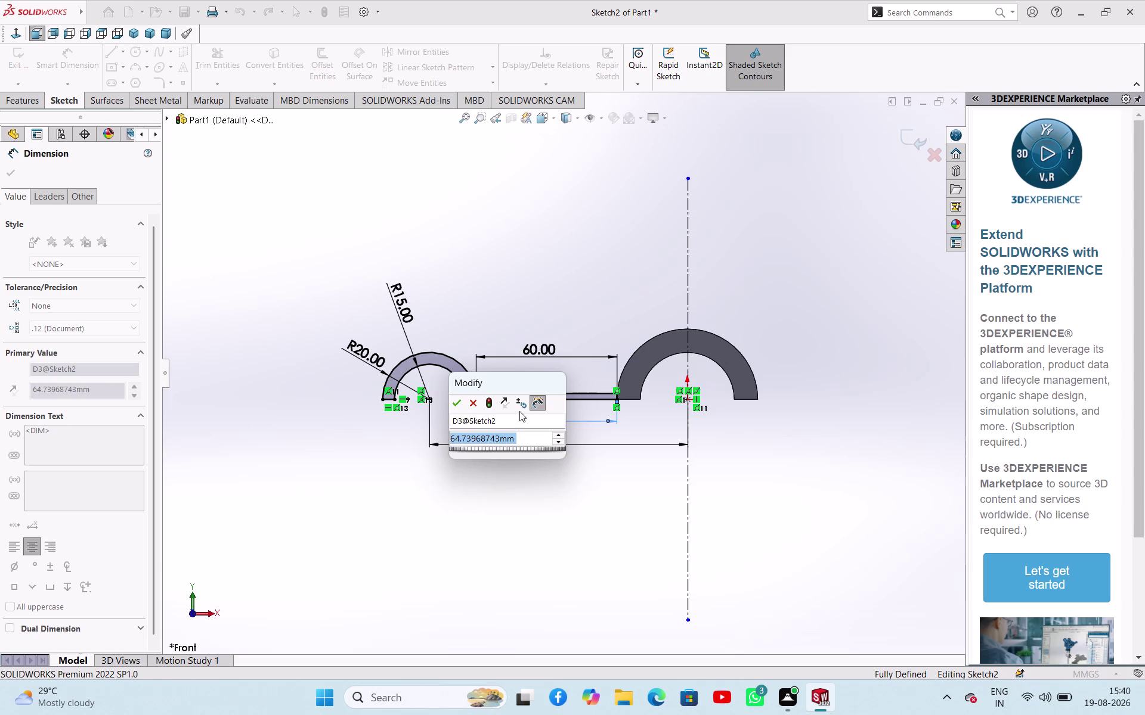
click(471, 404)
Delete the 60.00 and 64.74 web length dimensions from Sketch2.
right_drag(384, 469, 379, 403)
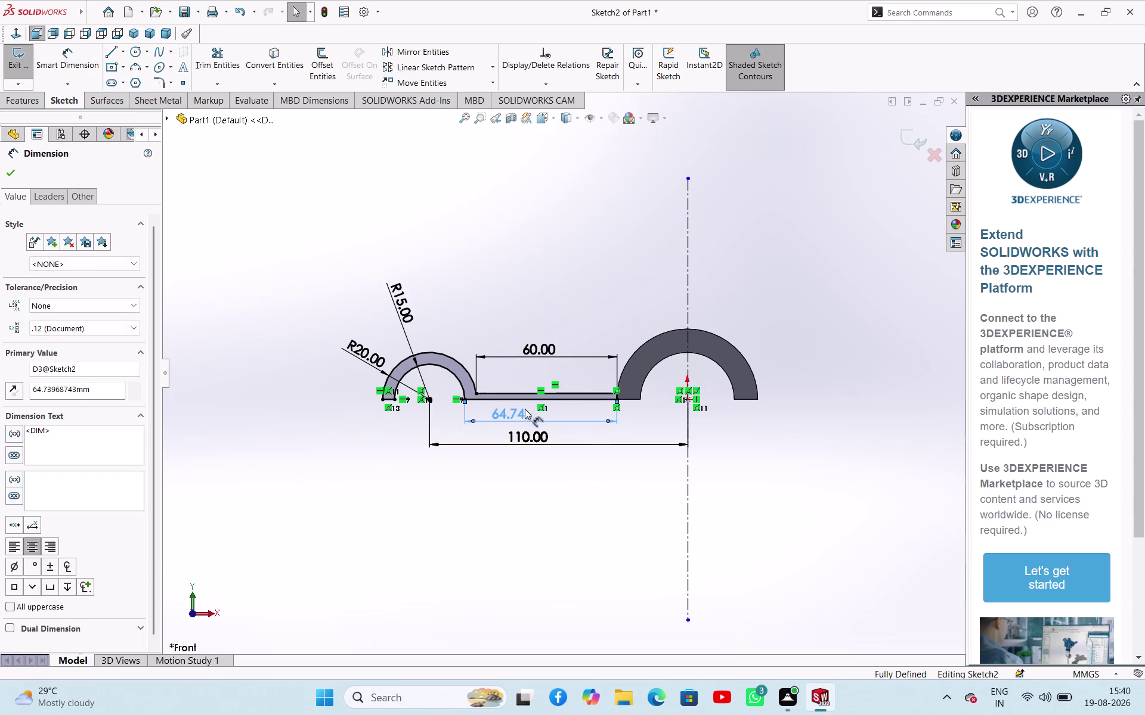
click(518, 391)
click(525, 399)
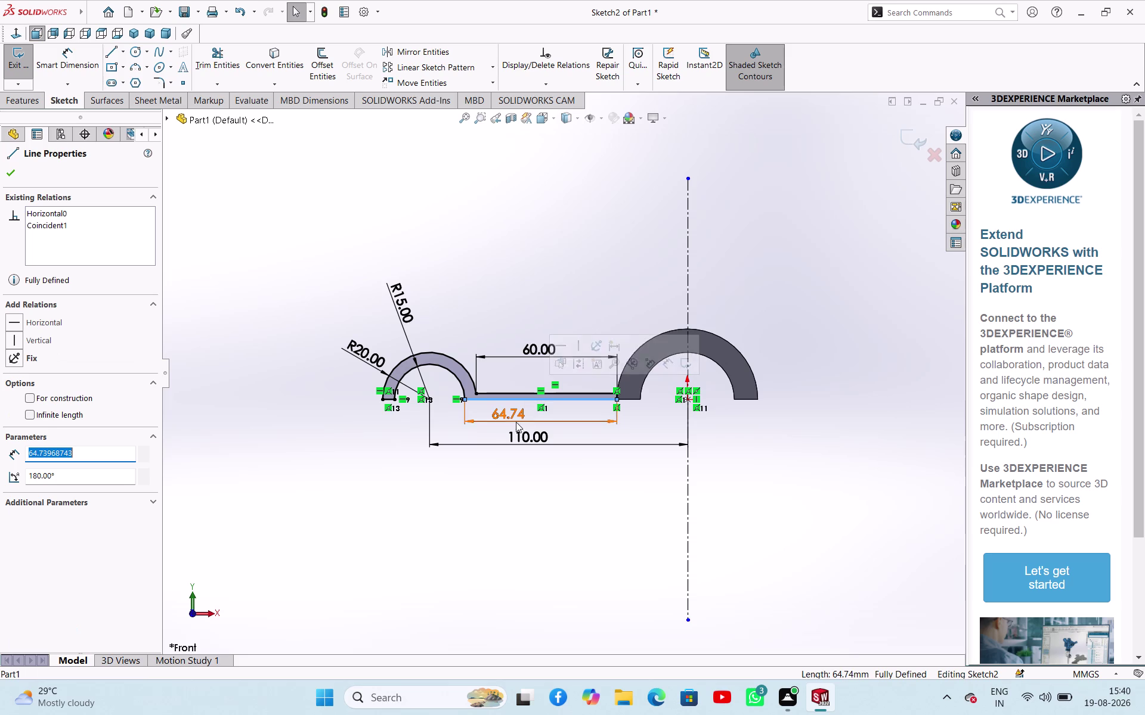
key(Escape)
key(Escape)
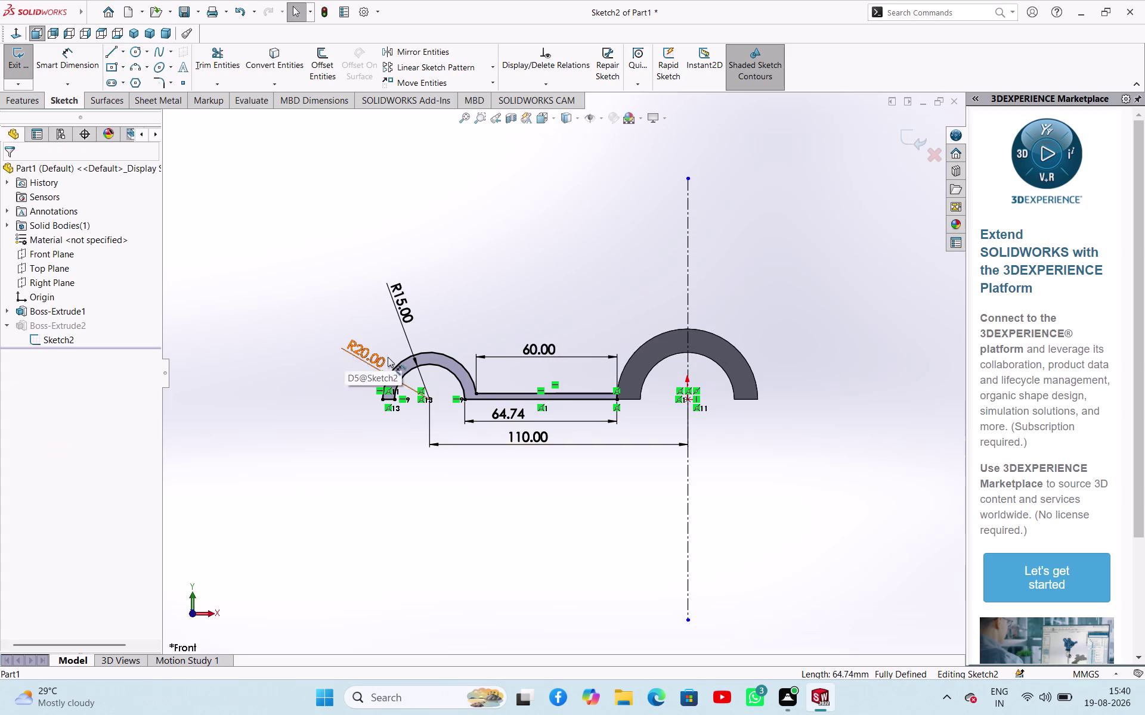
click(493, 354)
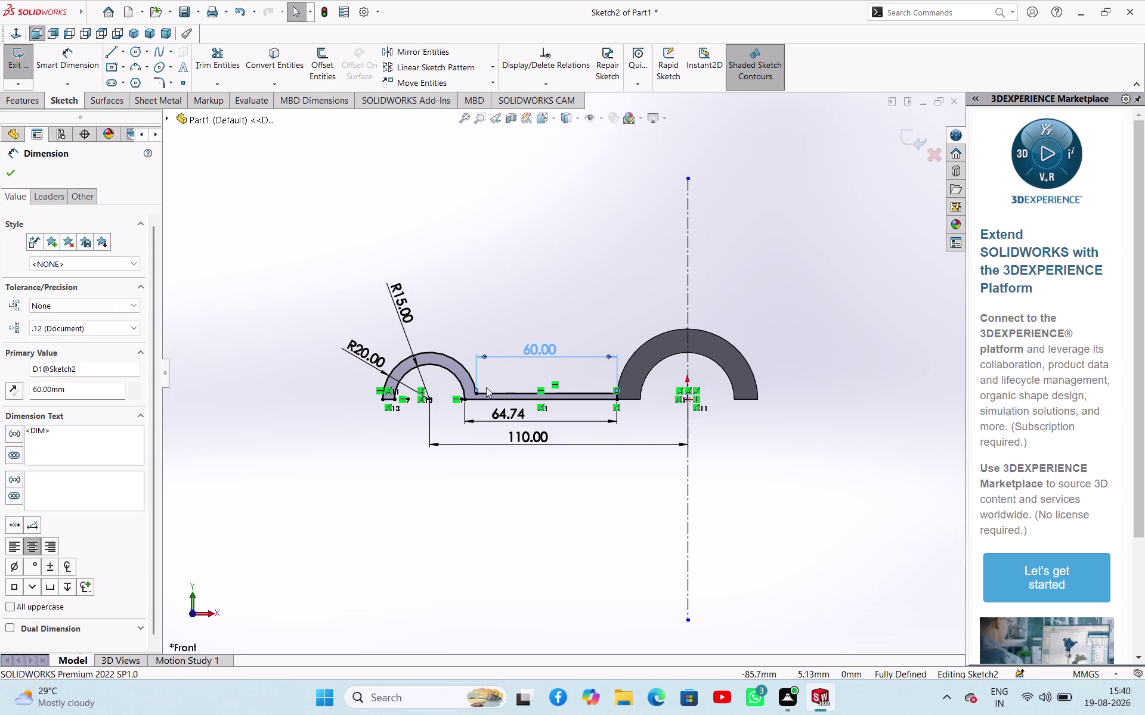
click(489, 415)
key(Delete)
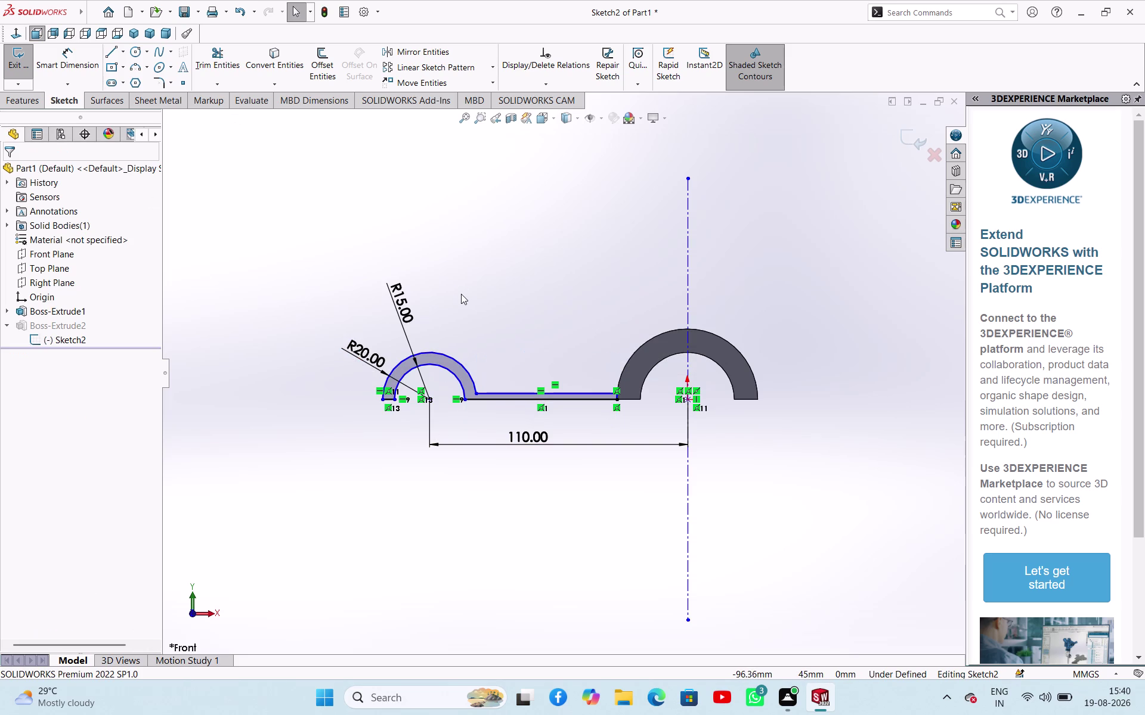
right_drag(506, 321, 515, 248)
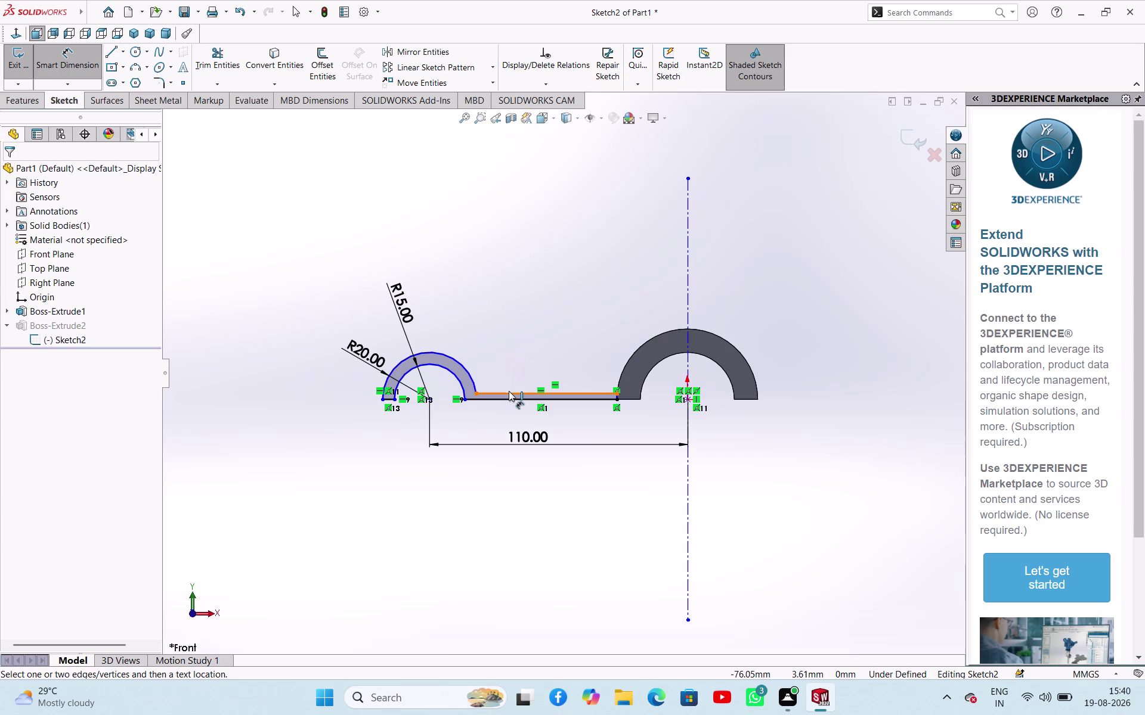
Add a 2.50 thickness dimension between the web lines and check the top line.
click(509, 391)
click(510, 397)
click(343, 394)
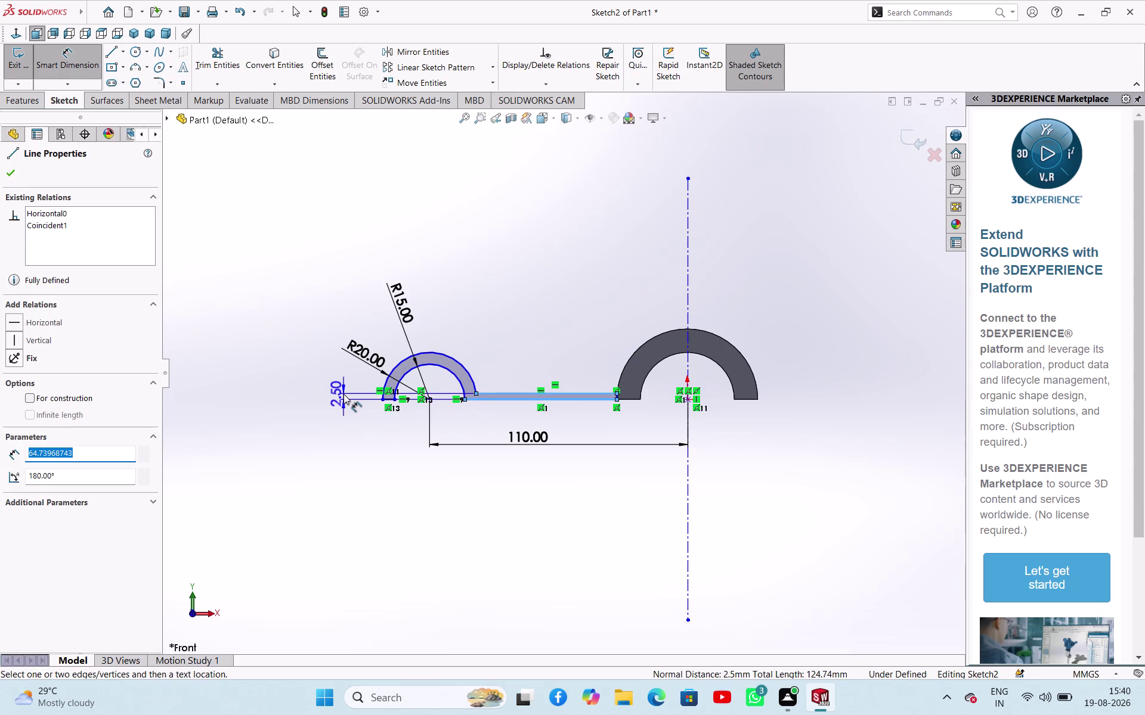
click(296, 371)
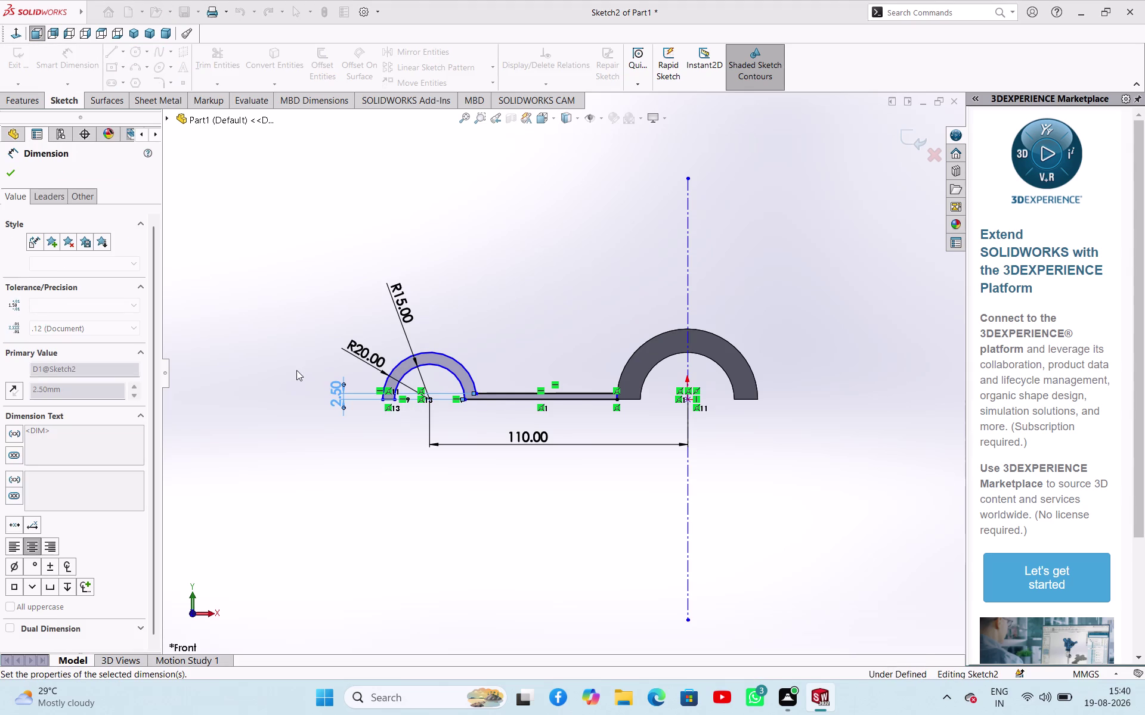
right_drag(406, 483, 384, 425)
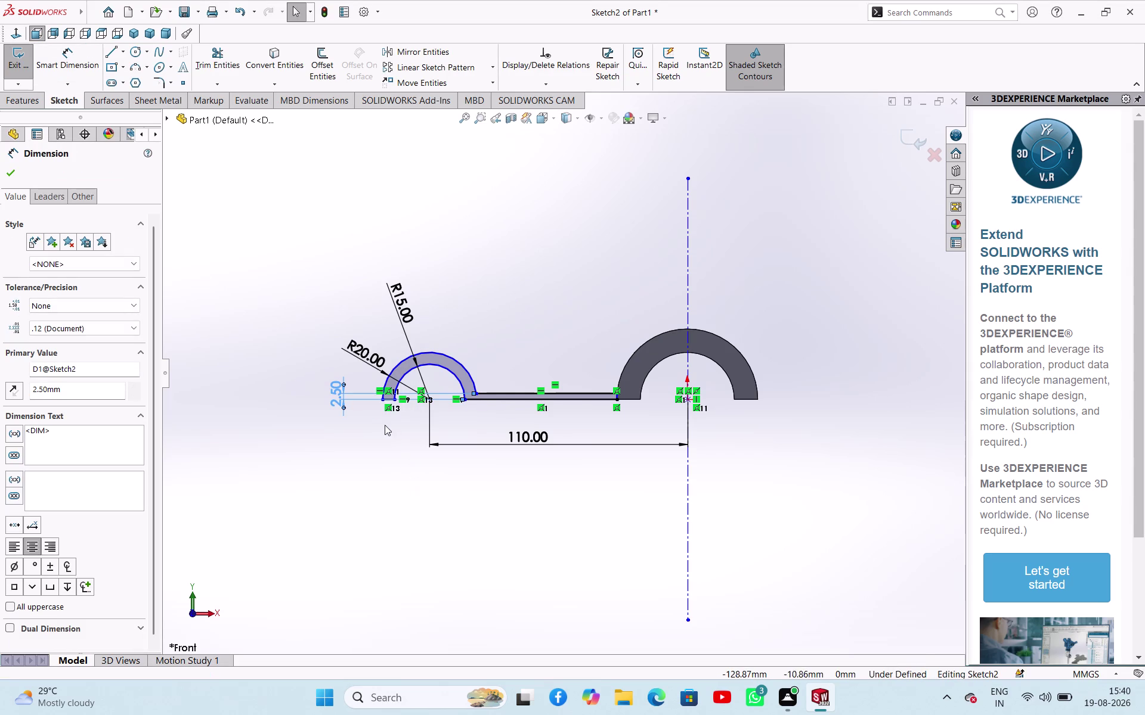
right_drag(384, 425, 384, 419)
scroll(down, 3)
click(513, 378)
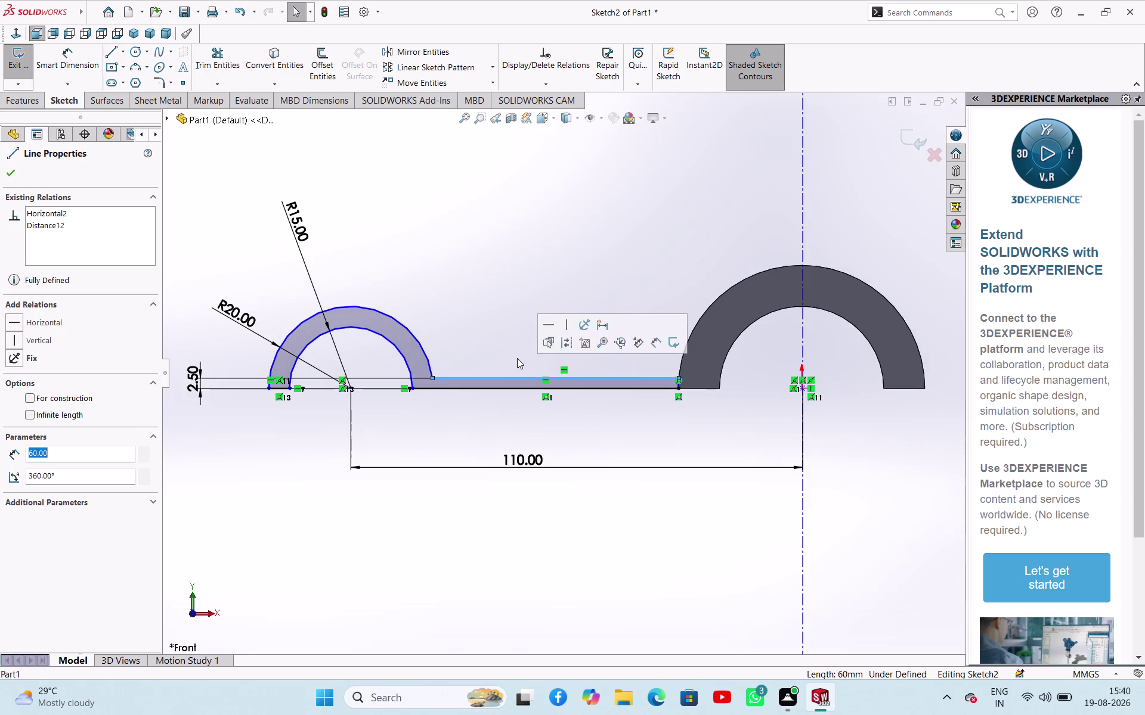
Dimension the web's top line at 60 mm.
right_drag(362, 529, 314, 496)
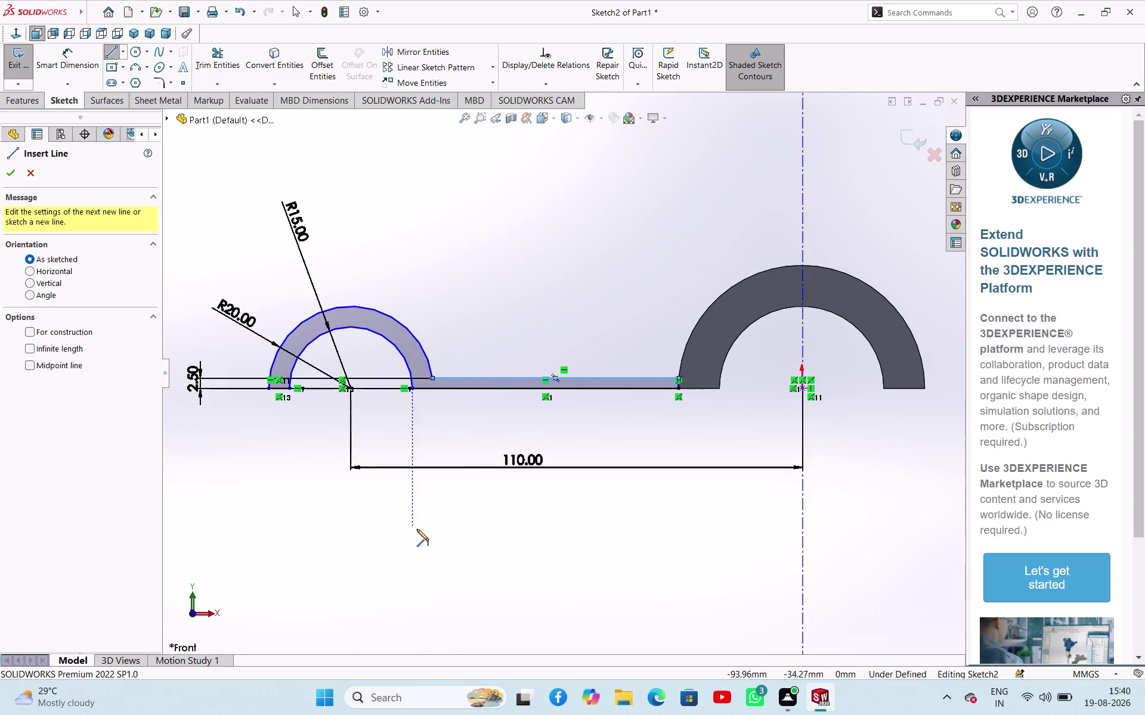
right_drag(427, 529, 445, 470)
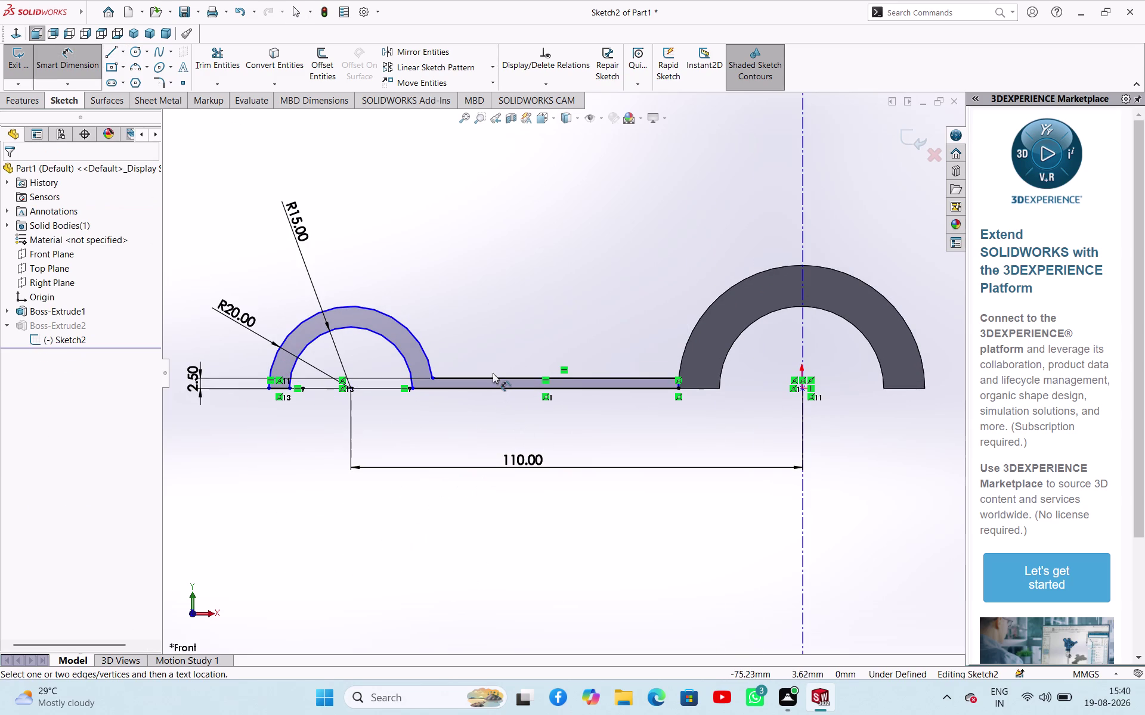
click(493, 377)
click(510, 338)
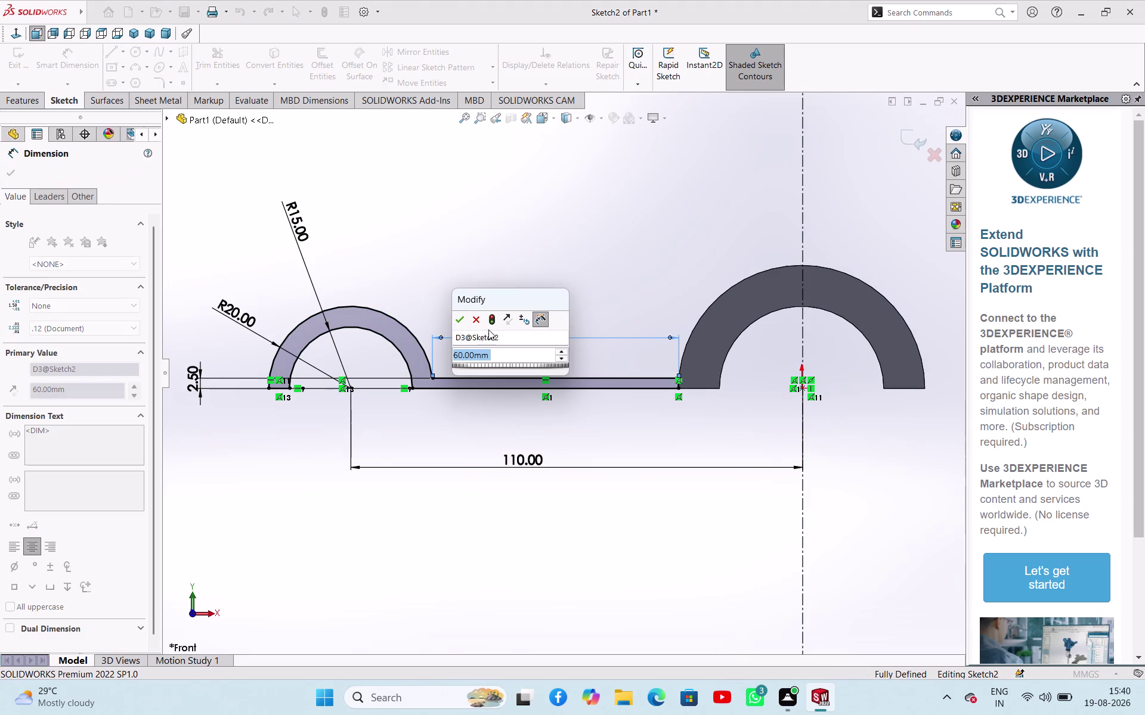
click(461, 323)
right_click(400, 525)
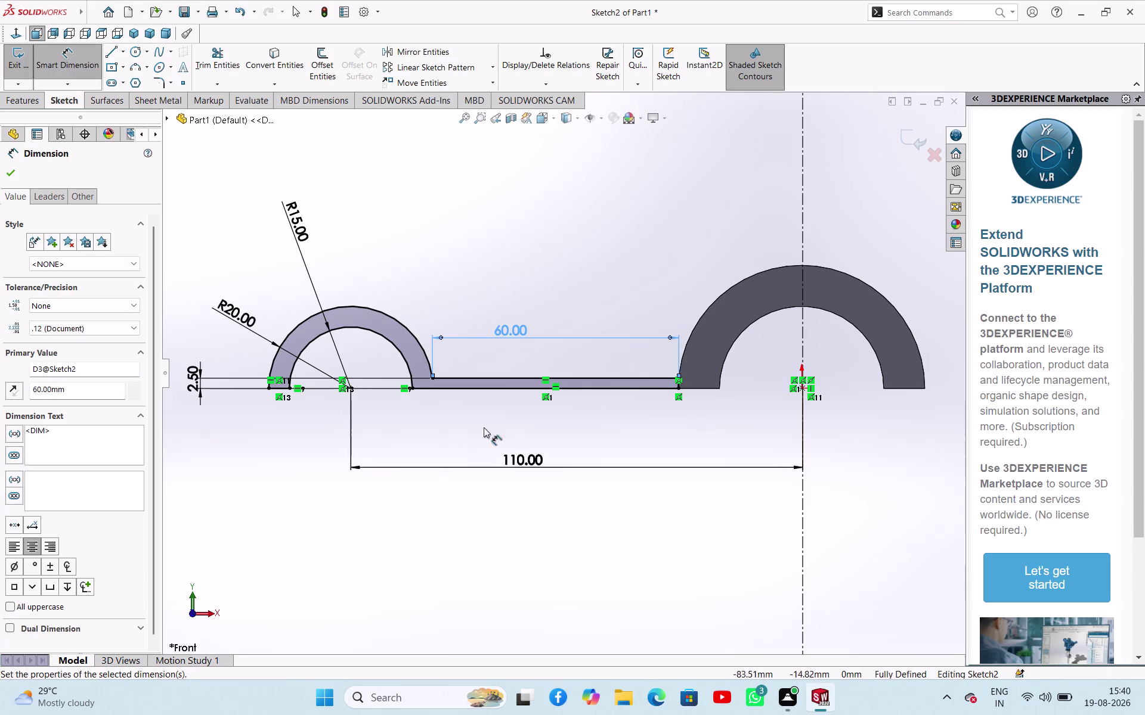
Dismiss the over-defining bottom-line dimension and exit the sketch to rebuild the web.
click(483, 388)
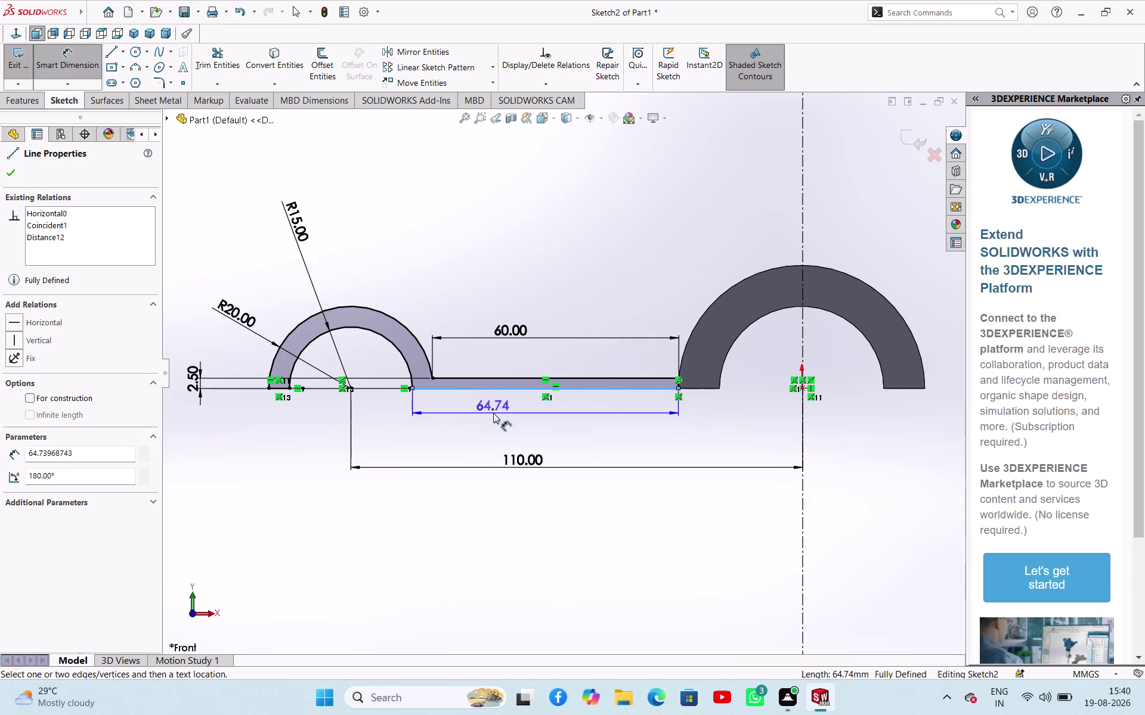
click(493, 413)
click(673, 285)
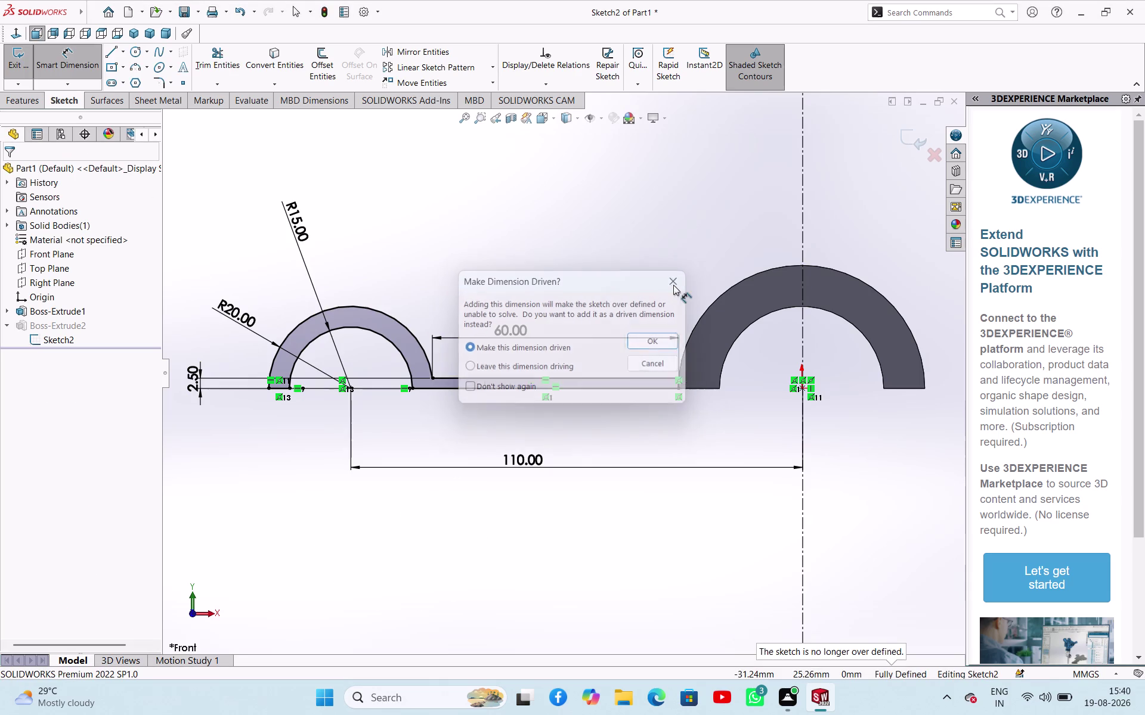
click(599, 323)
scroll(up, 3)
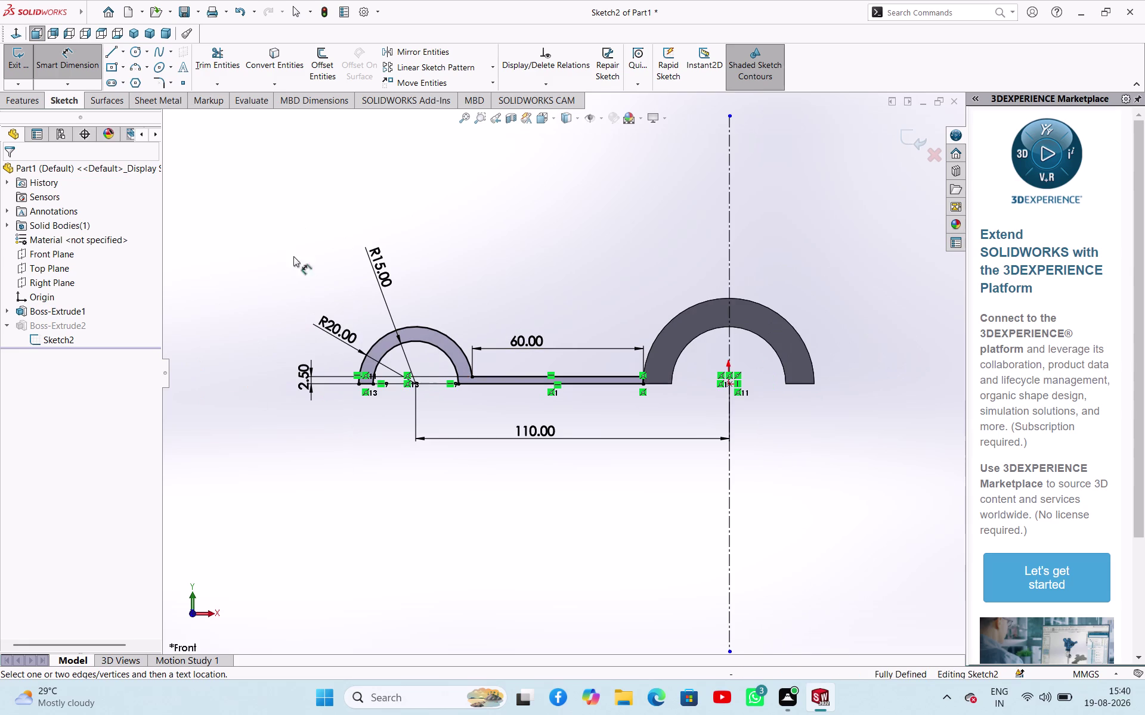
click(26, 67)
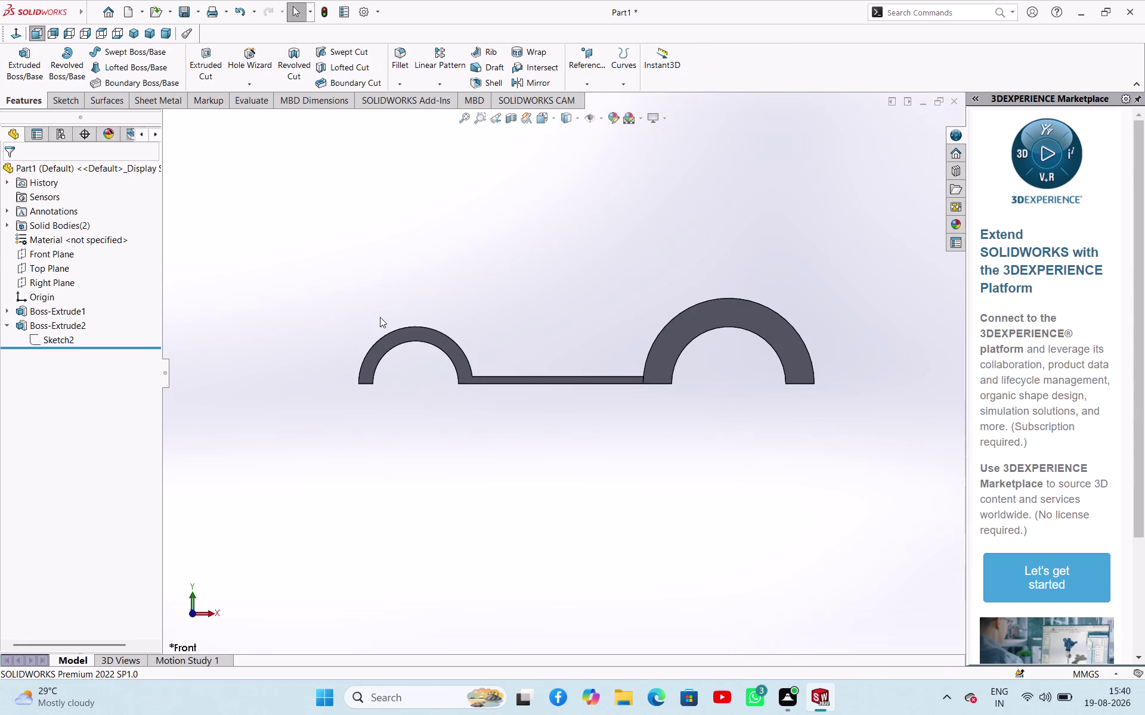
Orbit and zoom to inspect where the web meets the central boss.
middle_drag(527, 421, 548, 411)
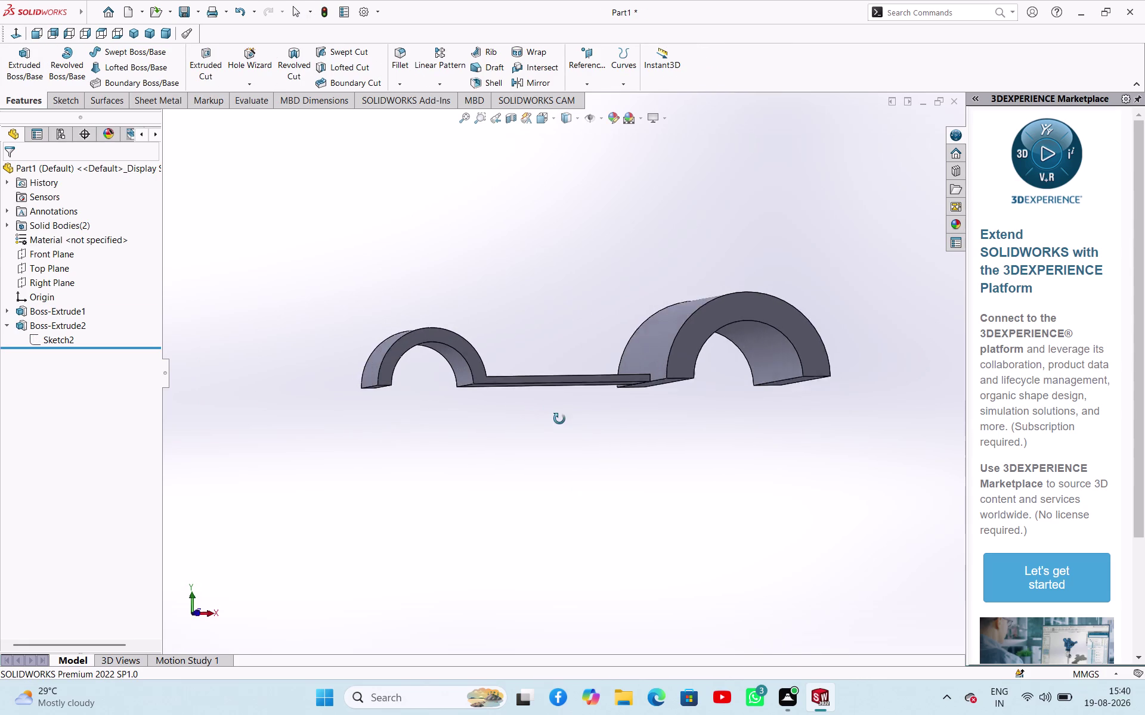
middle_drag(547, 412, 525, 471)
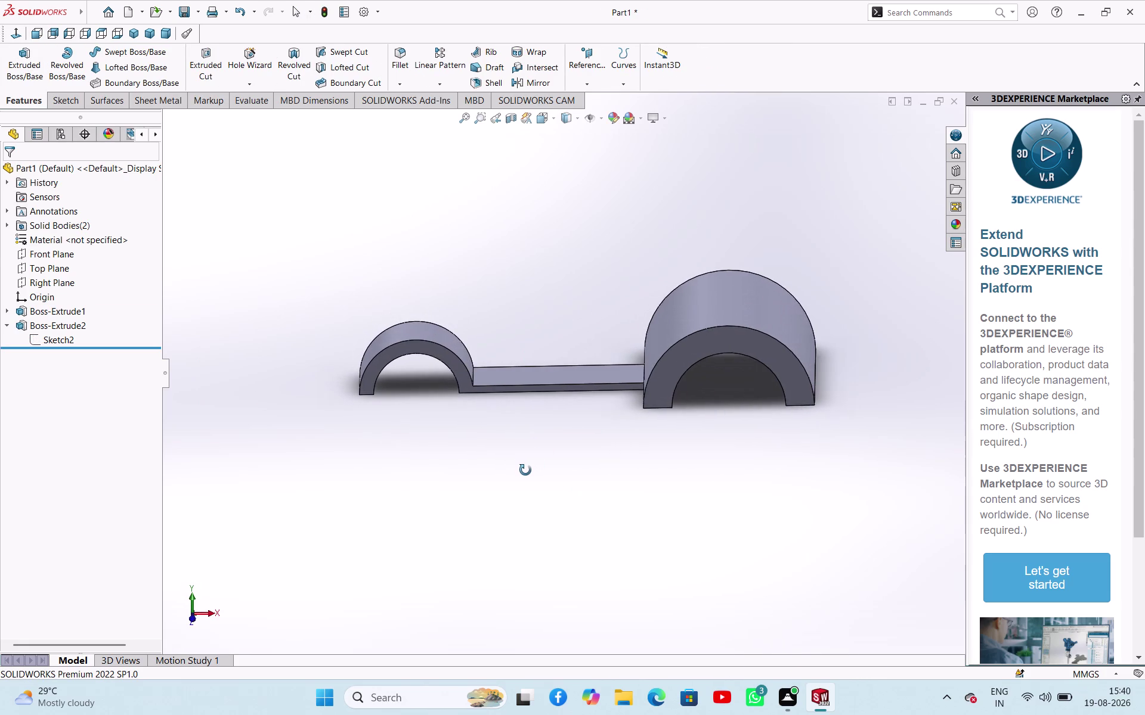
middle_drag(525, 471, 516, 466)
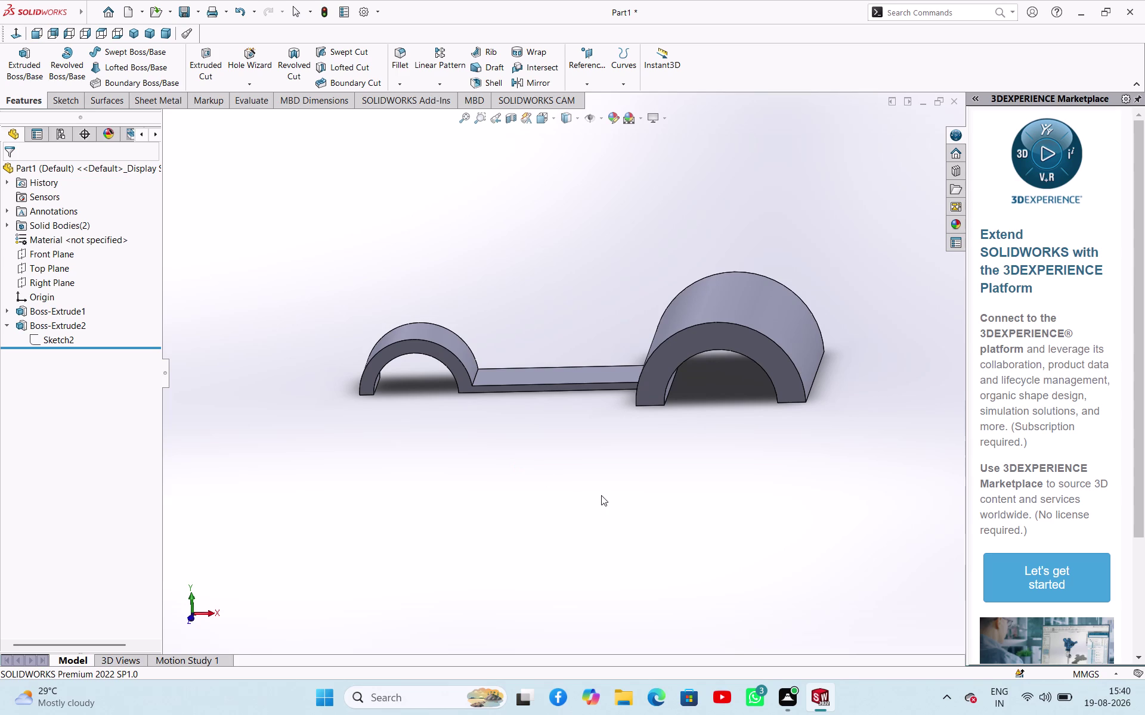
middle_drag(618, 509, 629, 419)
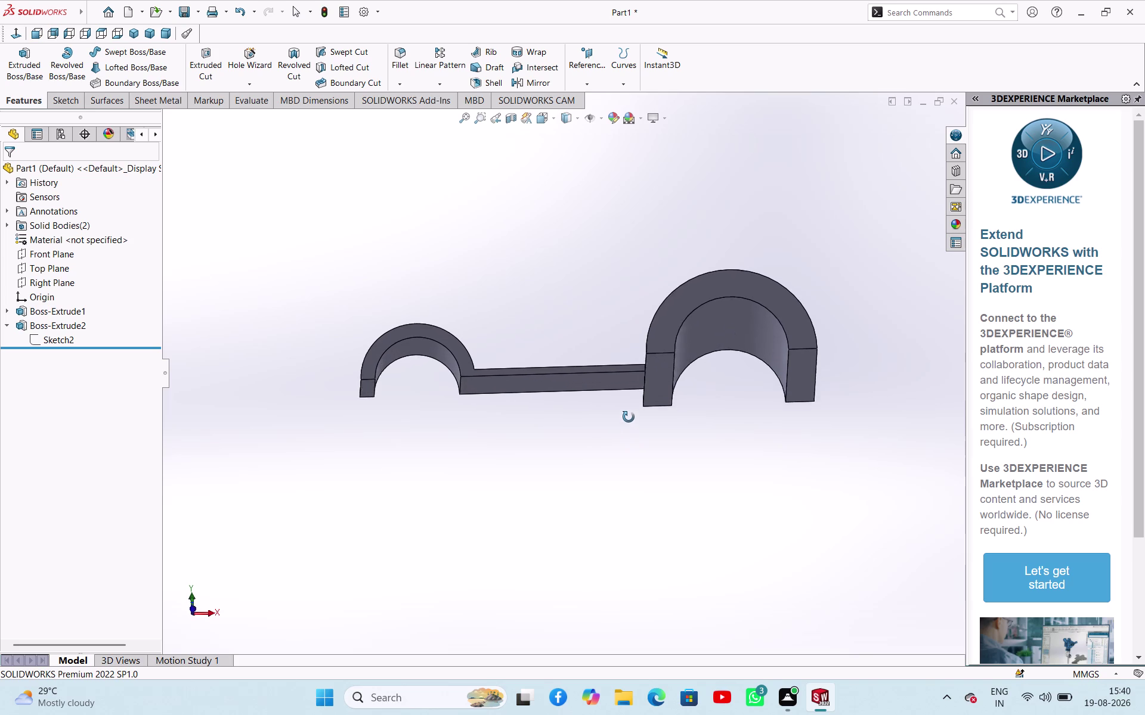
middle_drag(629, 419, 628, 390)
scroll(down, 3)
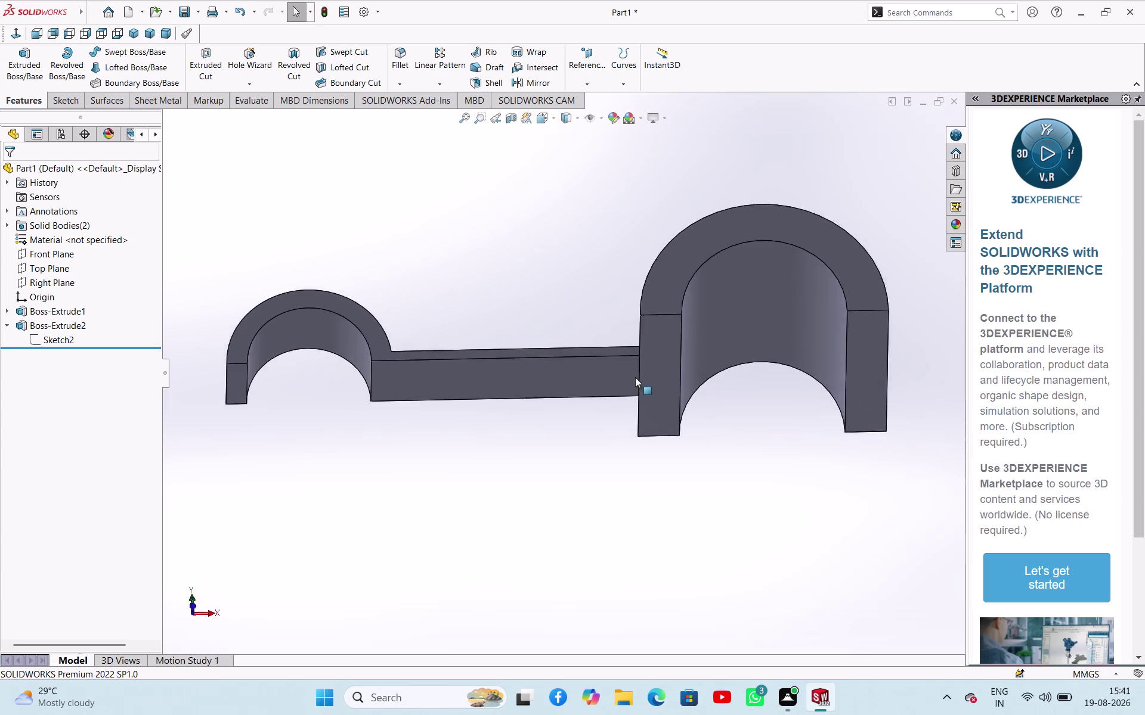
scroll(down, 3)
middle_drag(568, 355, 577, 414)
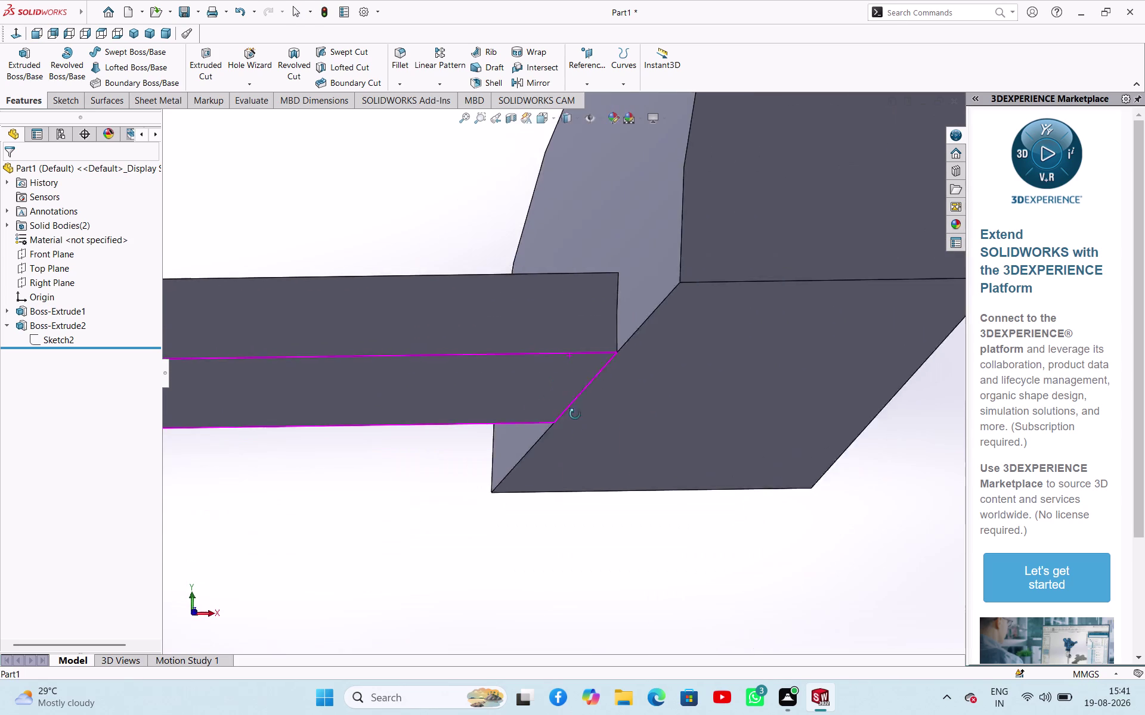
middle_drag(577, 414, 571, 450)
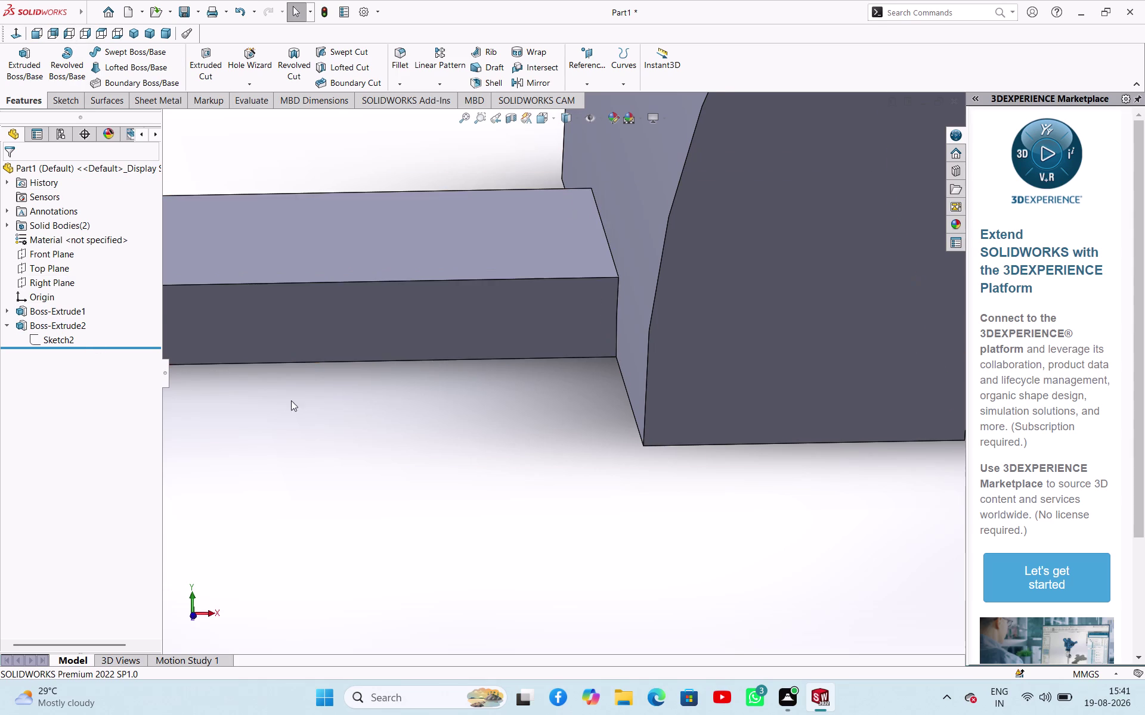
scroll(up, 3)
Start a Mirror feature from the Features tab.
click(56, 344)
scroll(up, 3)
click(529, 80)
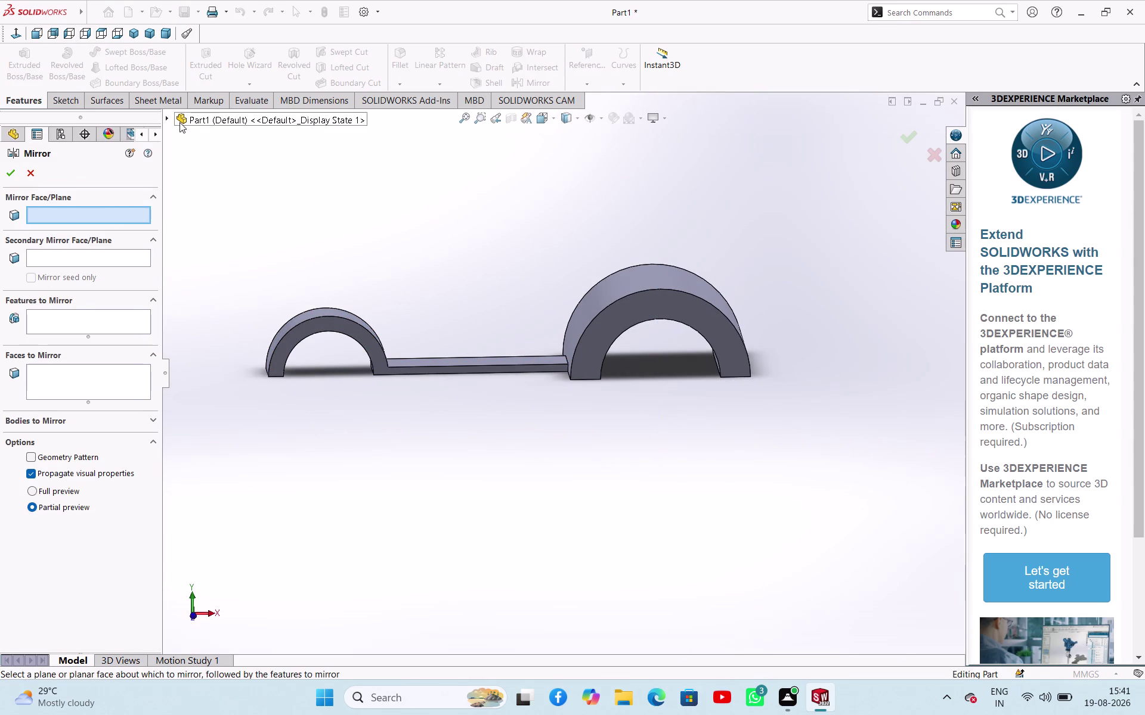
Choose Right Plane as the mirror plane and Boss-Extrude2 as the feature to mirror.
click(166, 115)
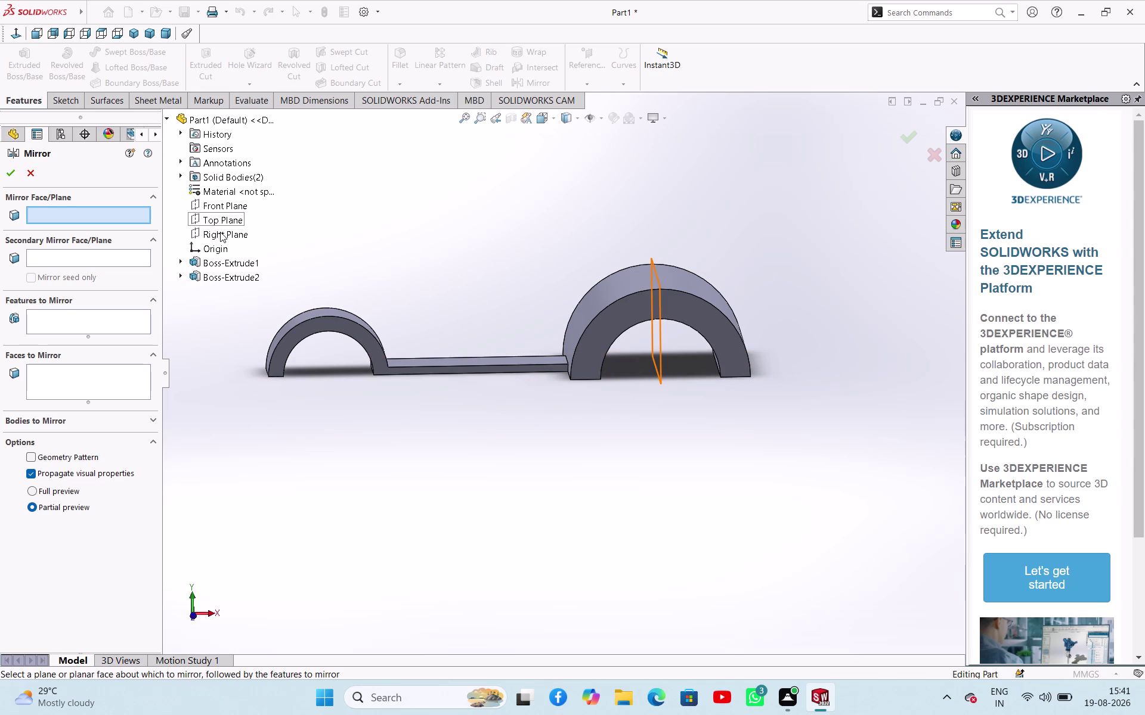
click(220, 232)
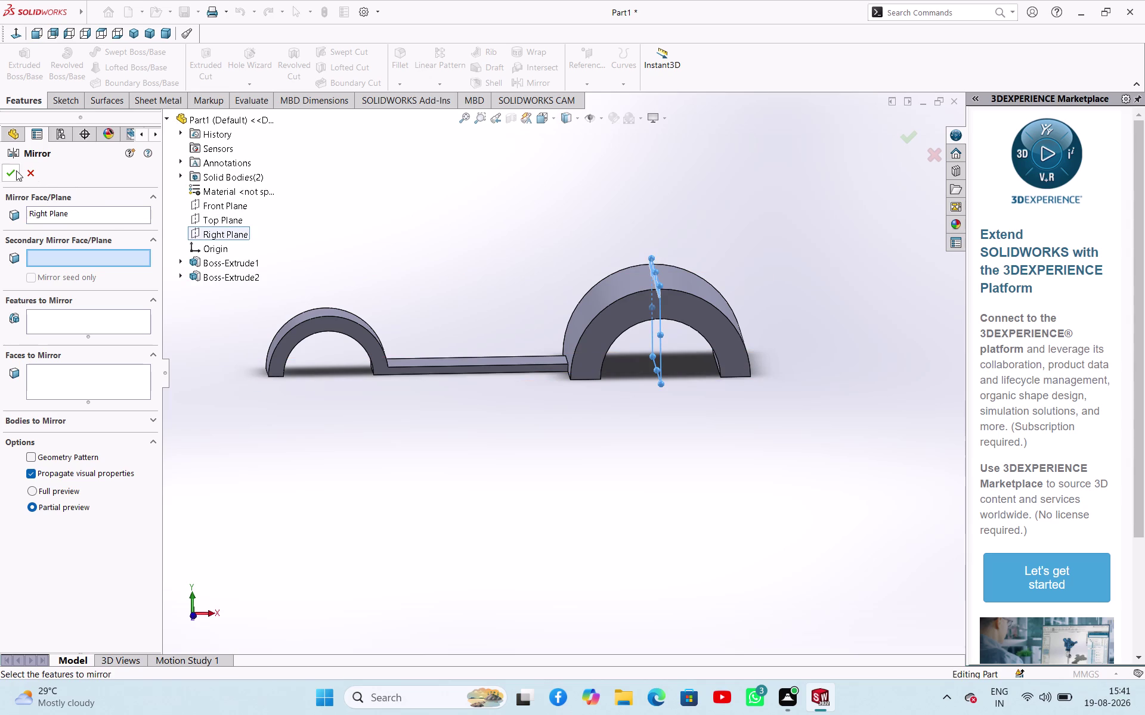
click(15, 170)
click(298, 240)
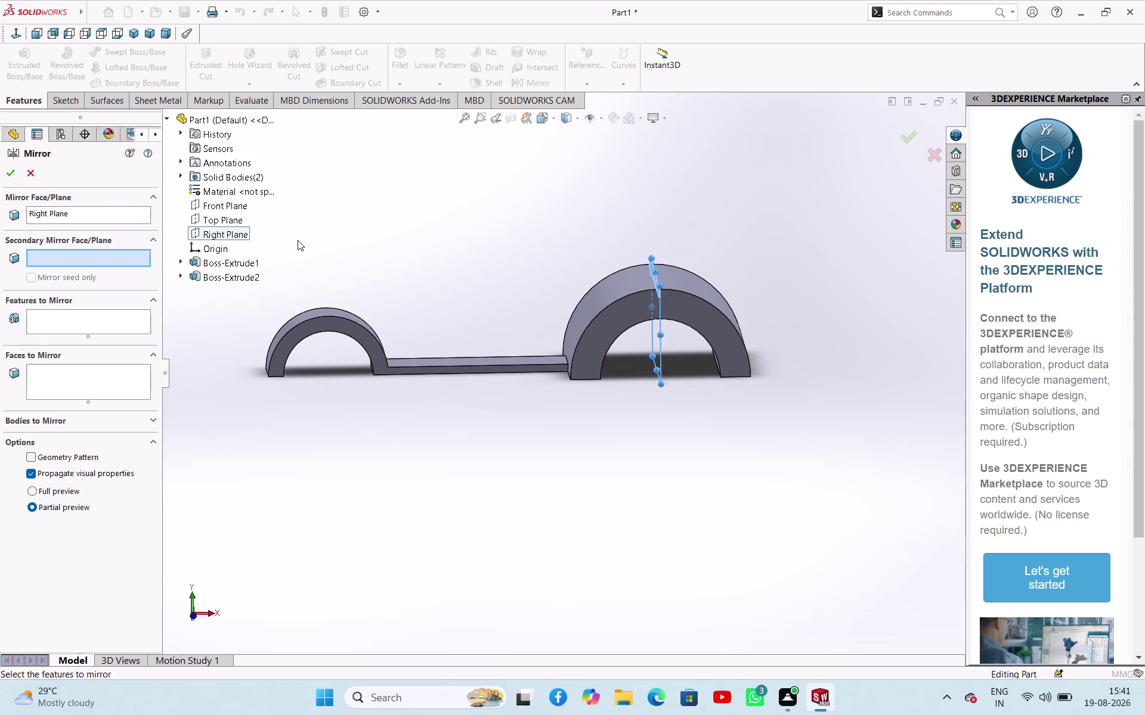
click(32, 171)
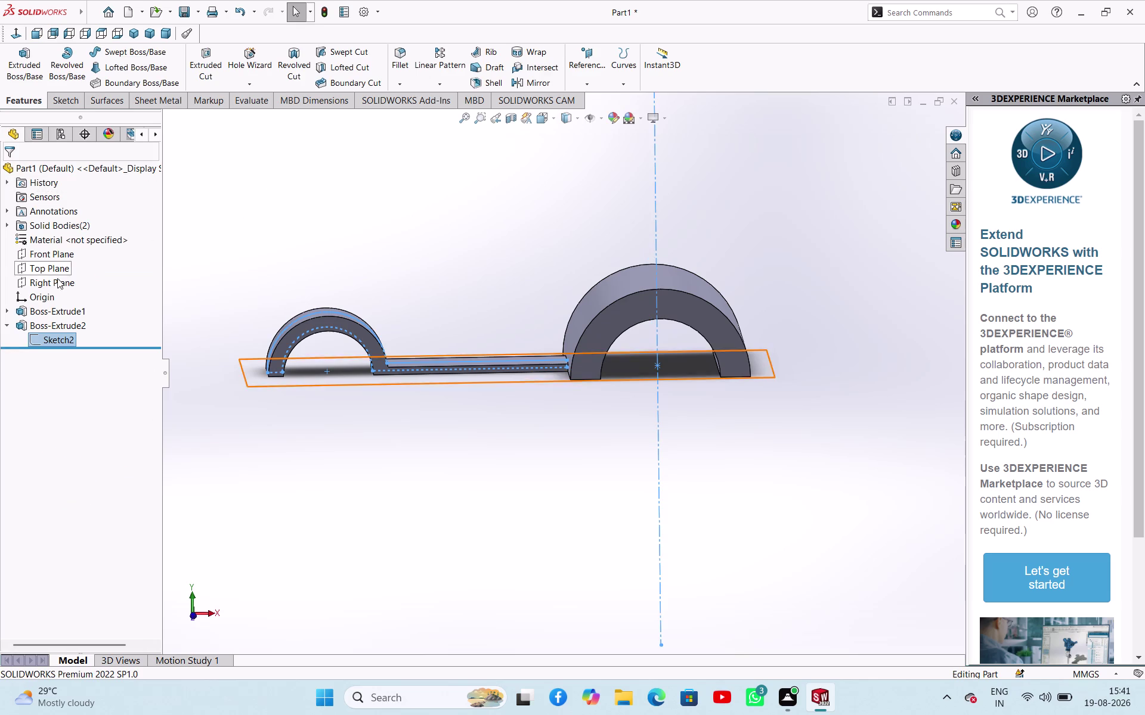
click(210, 229)
click(50, 325)
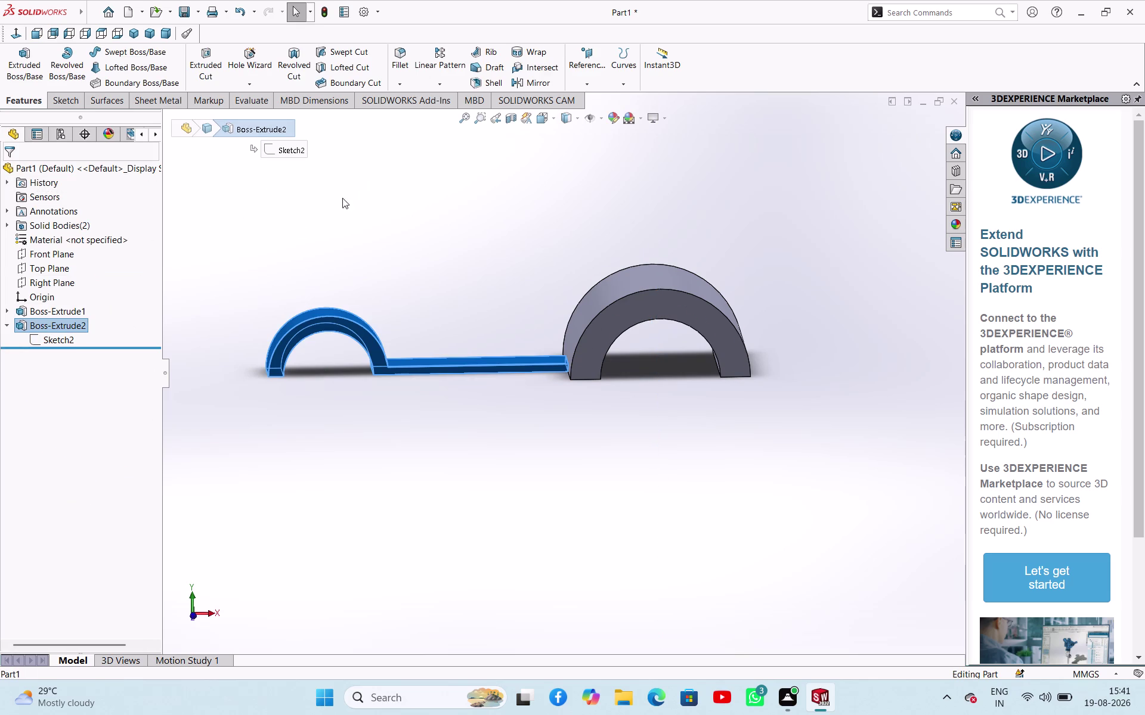
Retry the Right Plane mirror, then cancel it after the rebuild error.
click(517, 86)
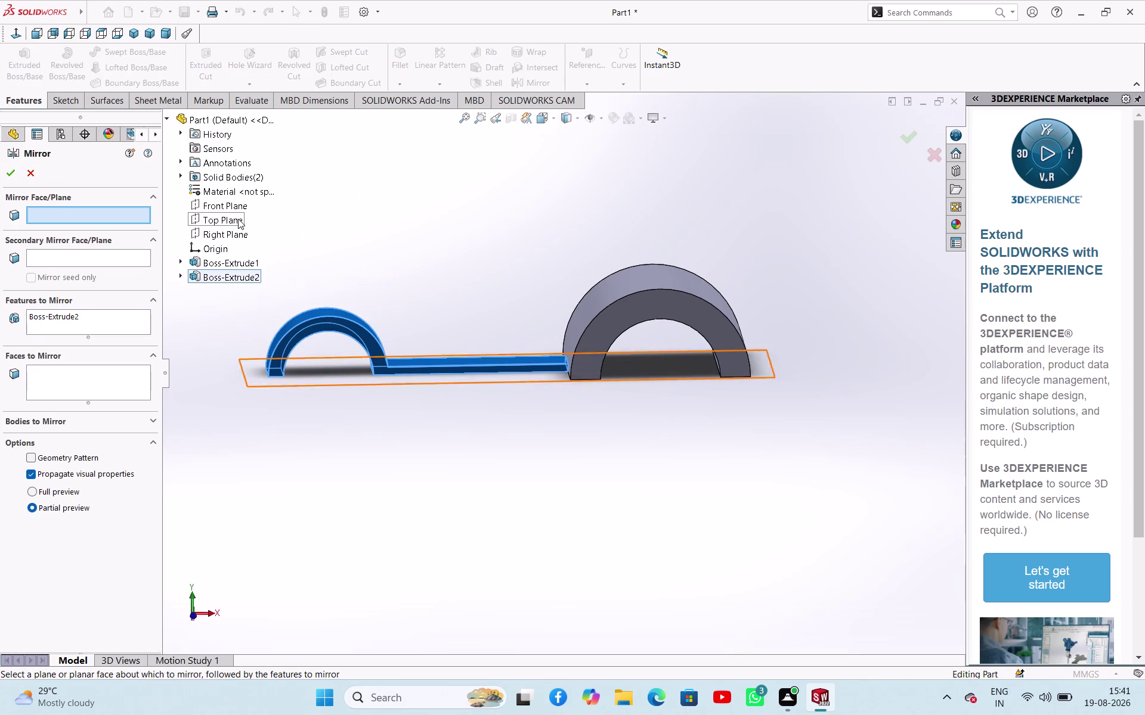
click(224, 233)
click(14, 173)
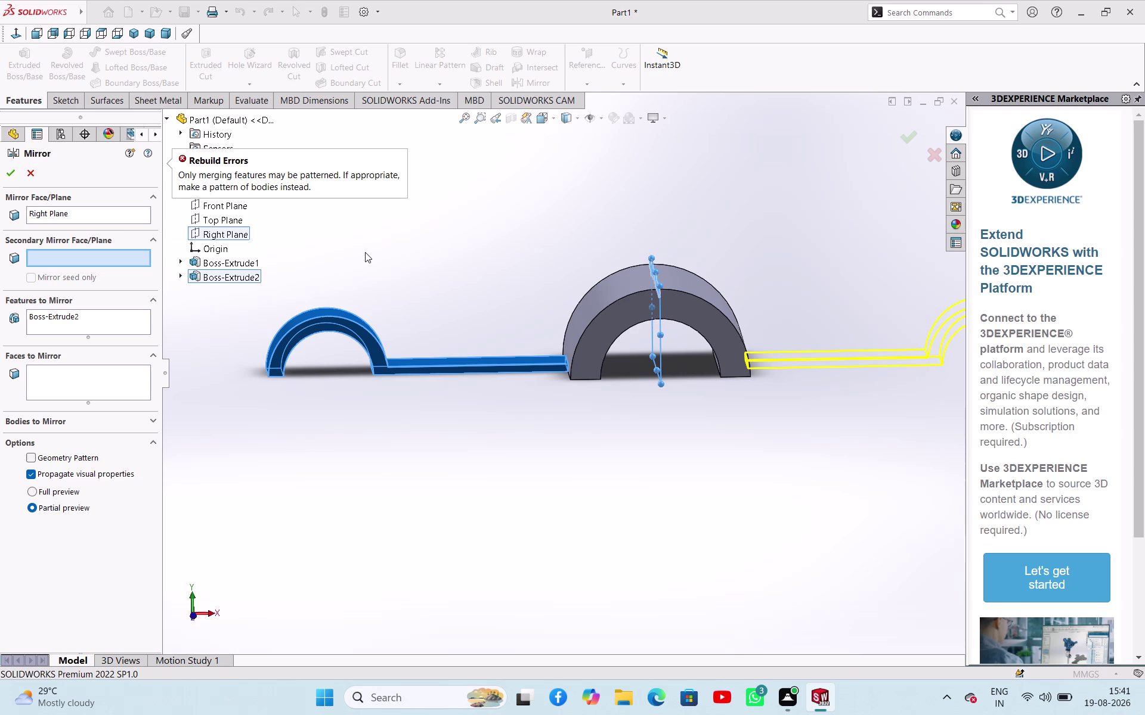
click(26, 177)
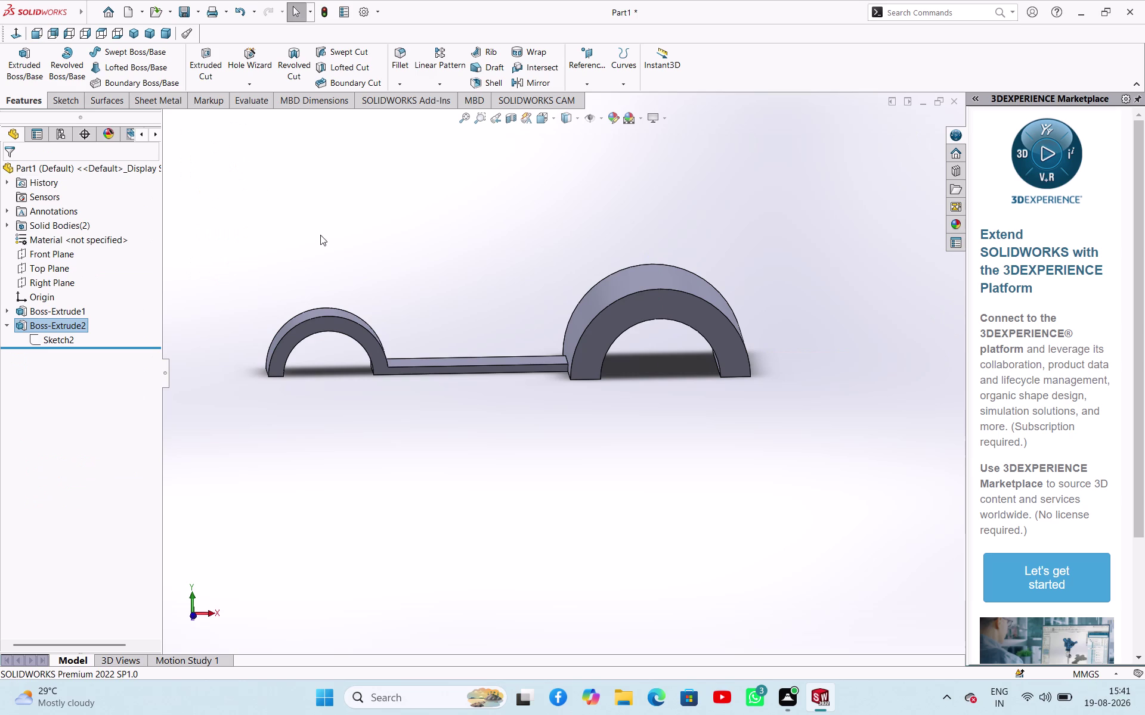
click(327, 235)
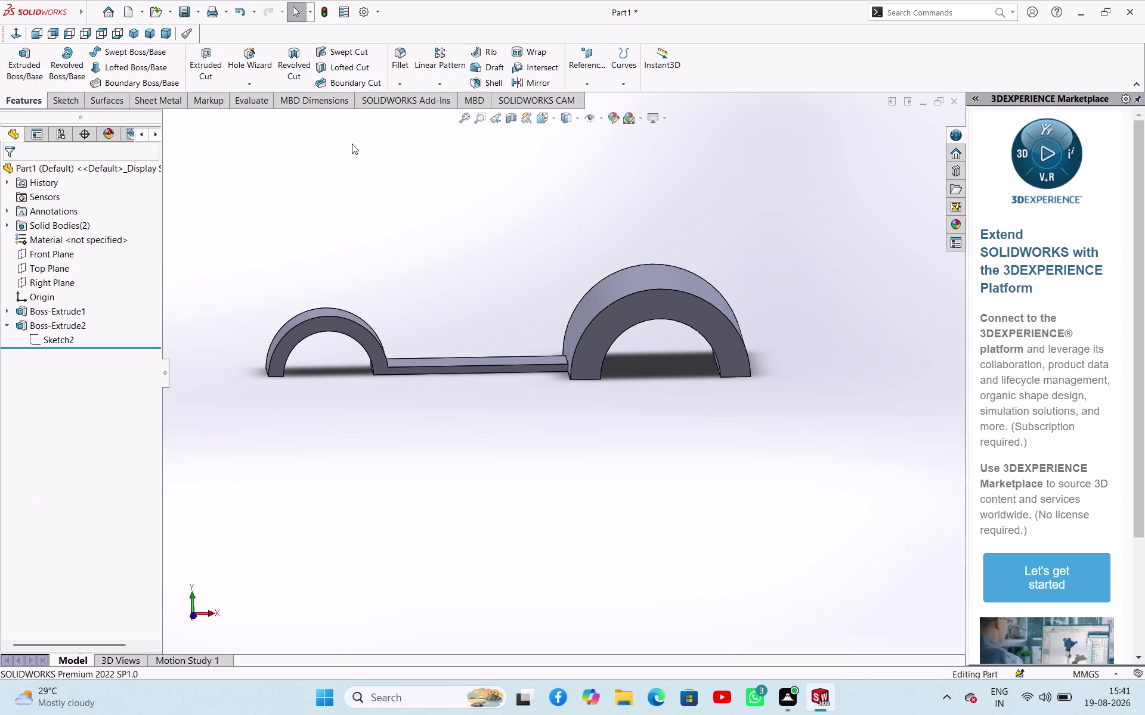
click(585, 85)
click(434, 193)
scroll(up, 3)
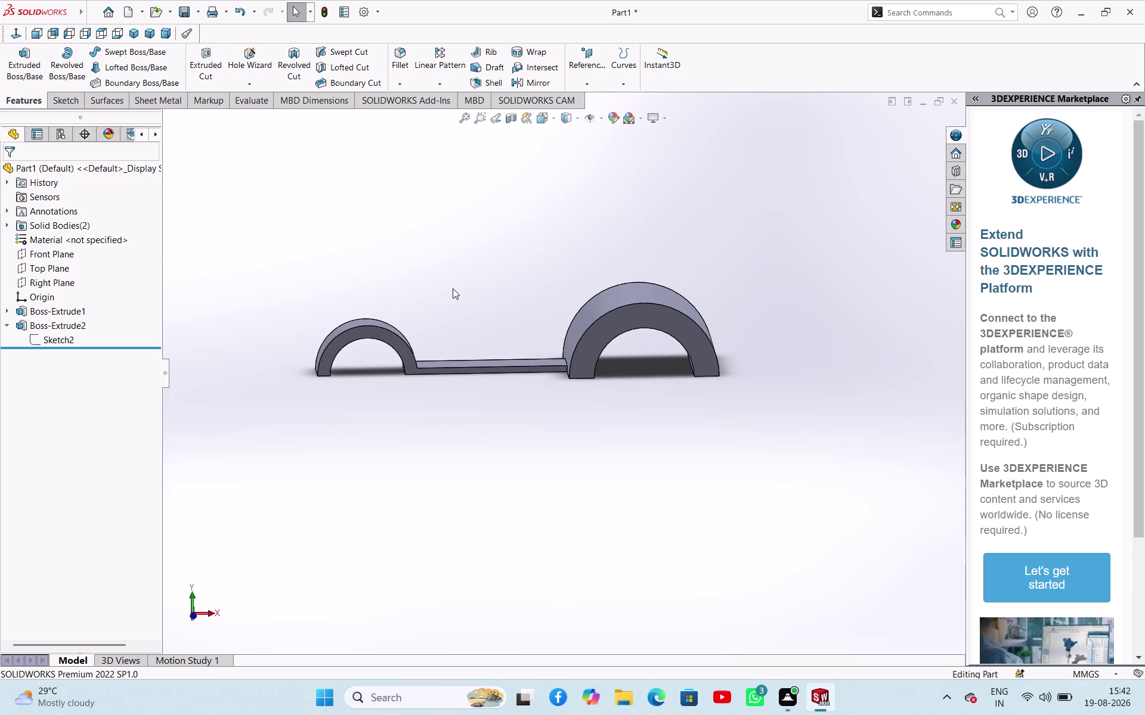
scroll(down, 3)
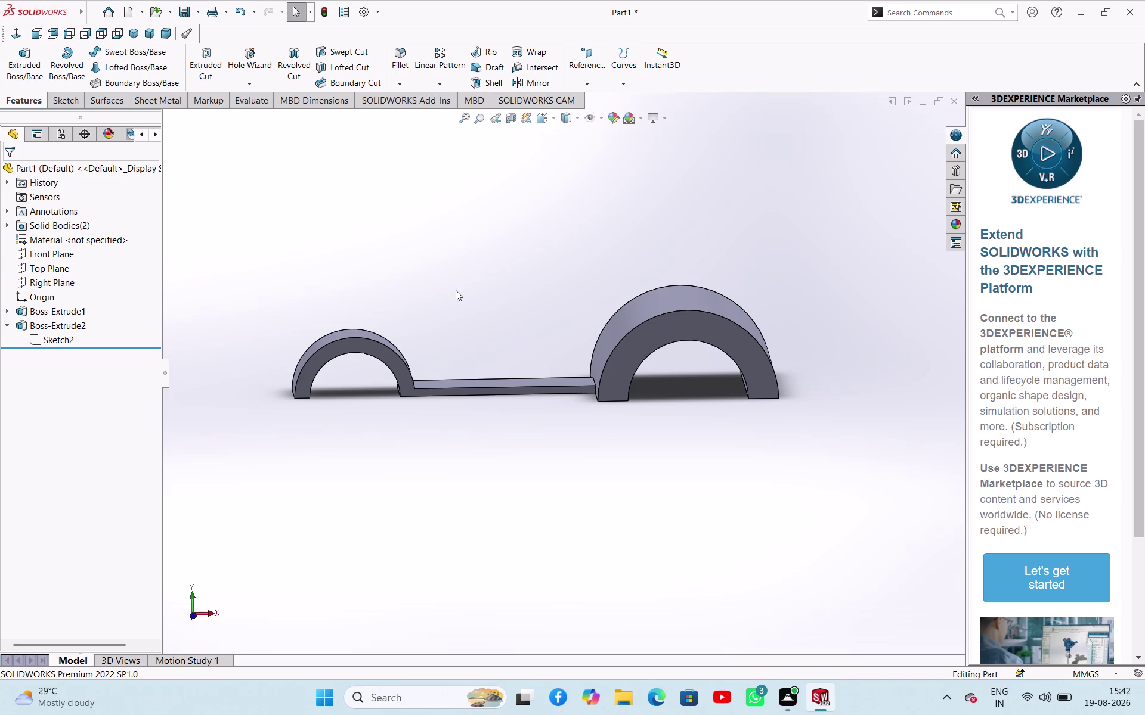
scroll(down, 3)
scroll(up, 3)
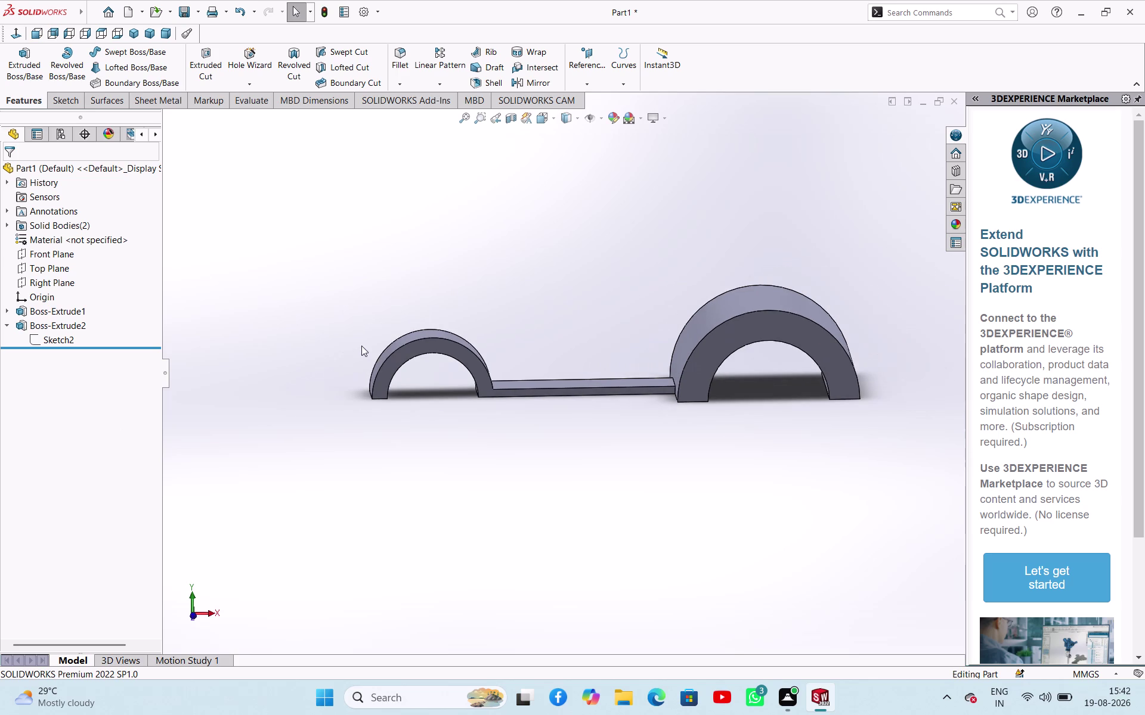
scroll(up, 3)
scroll(down, 3)
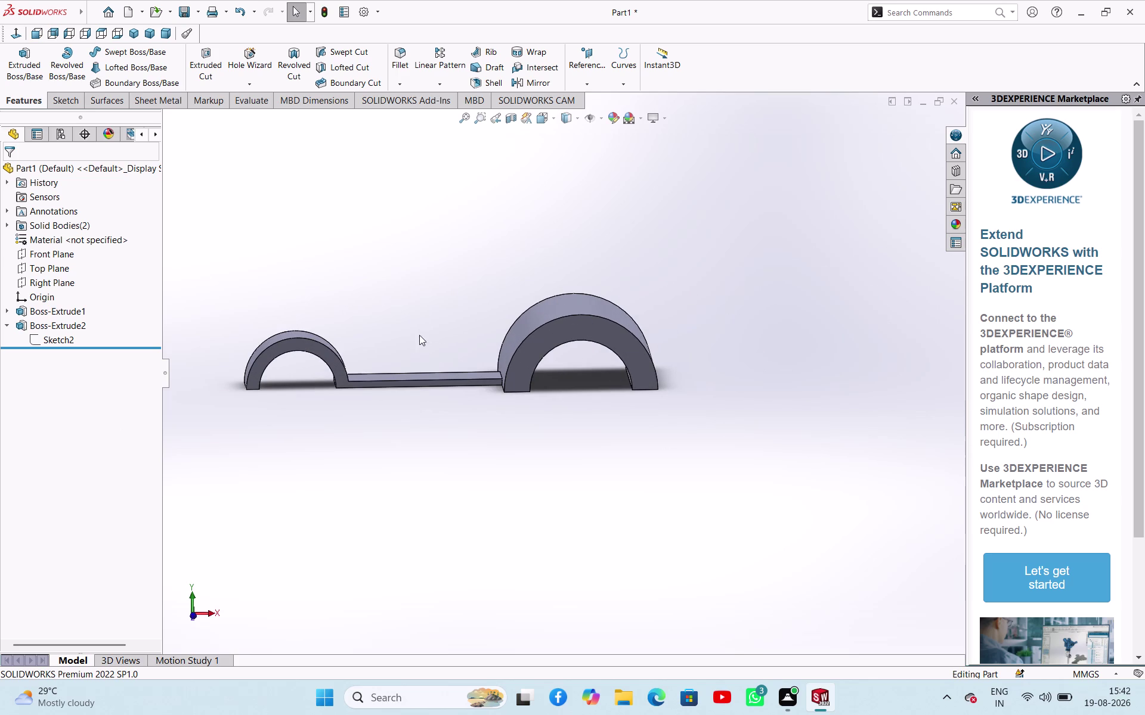
middle_drag(421, 288, 391, 427)
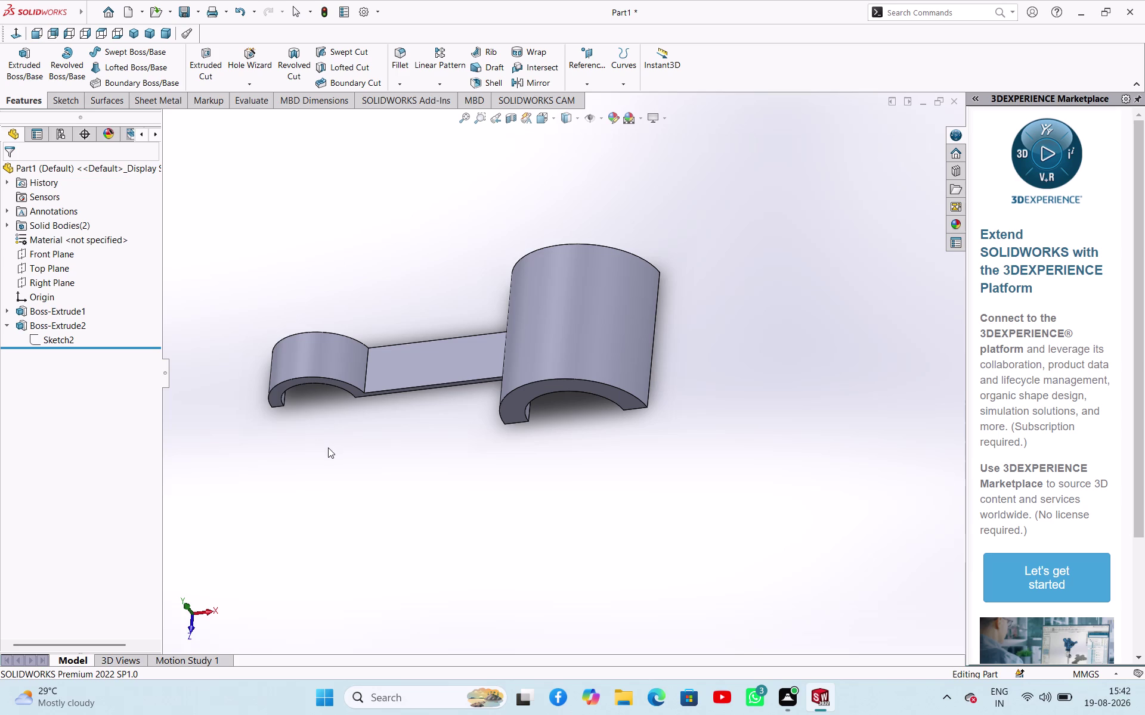
middle_drag(478, 461, 504, 422)
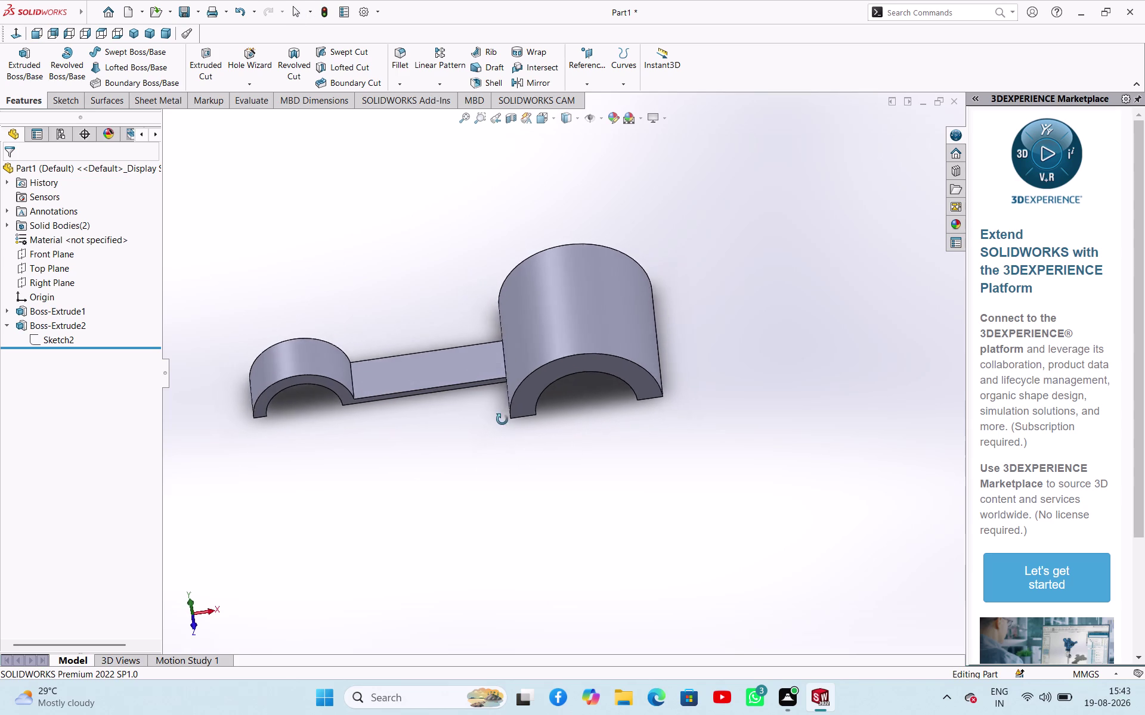
middle_drag(504, 422, 541, 433)
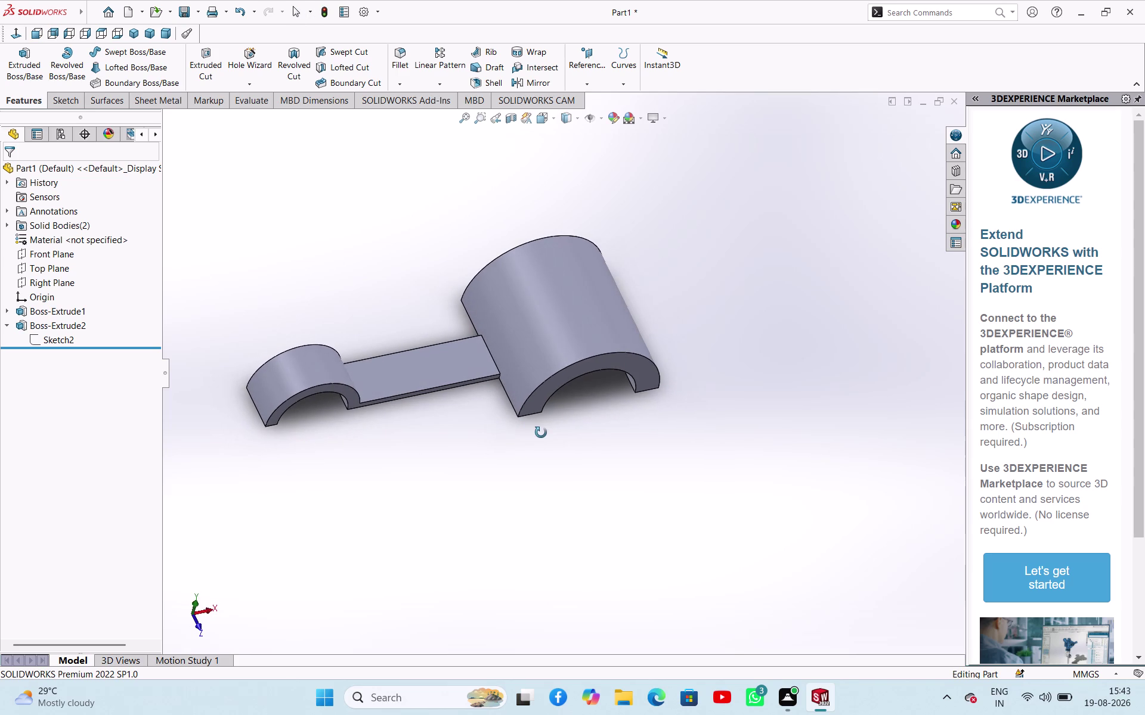
middle_drag(541, 433, 438, 488)
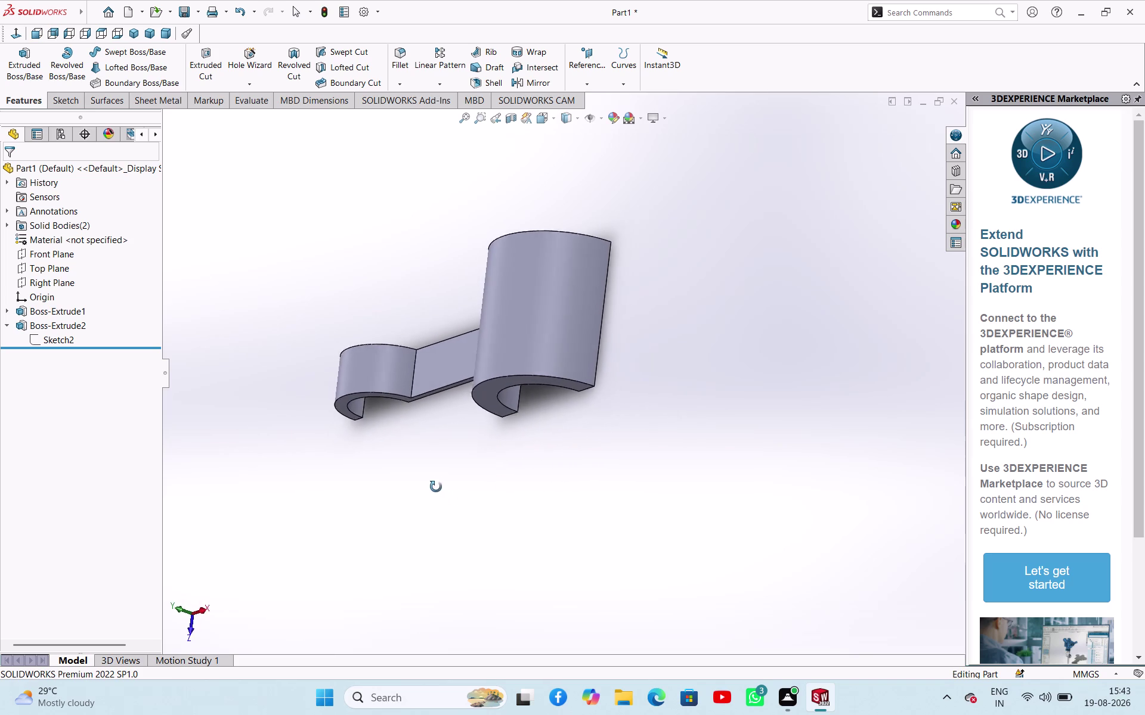
middle_drag(437, 488, 498, 463)
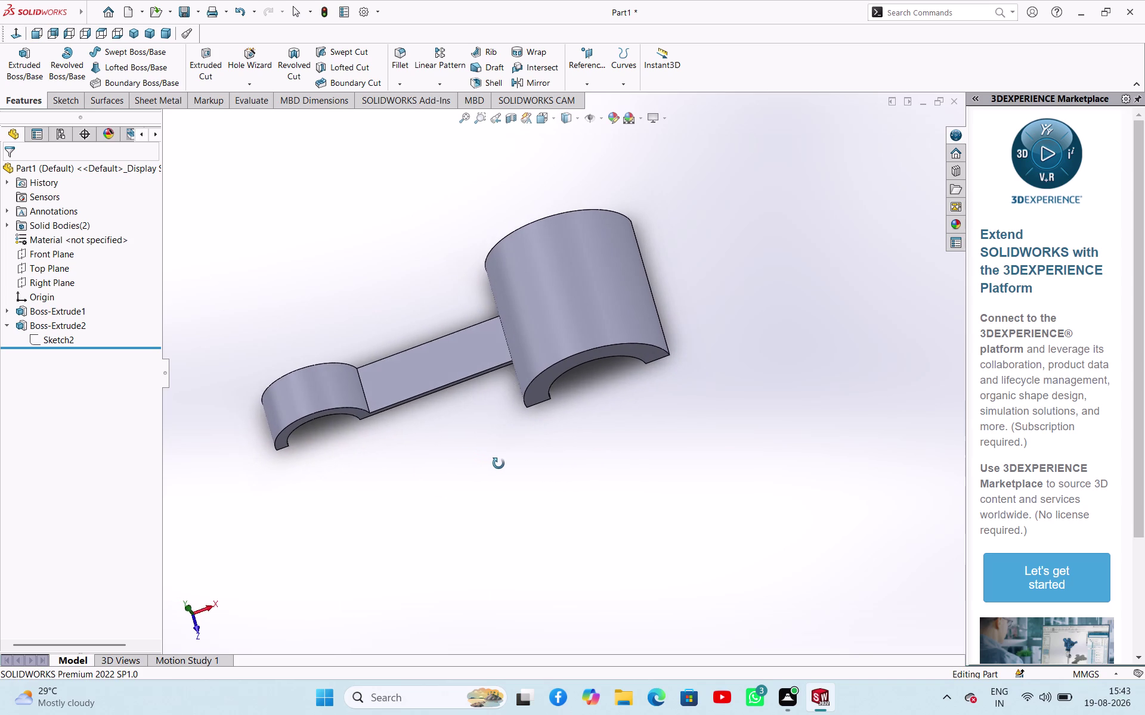
middle_drag(498, 463, 454, 411)
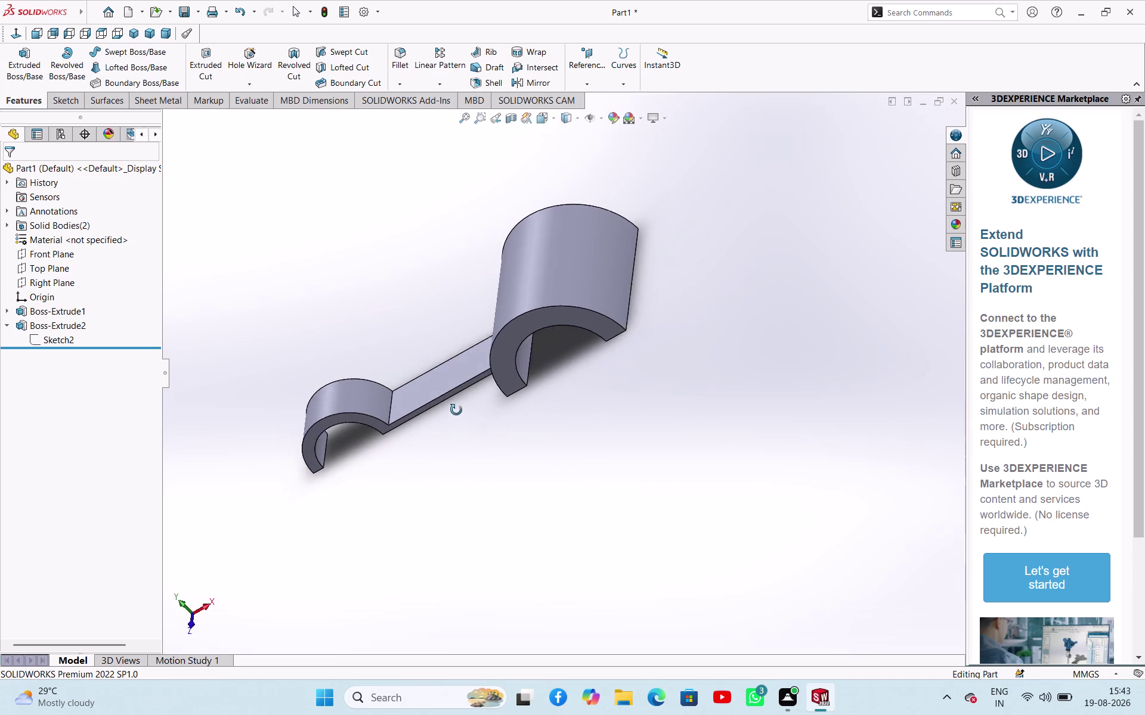
middle_drag(454, 411, 498, 432)
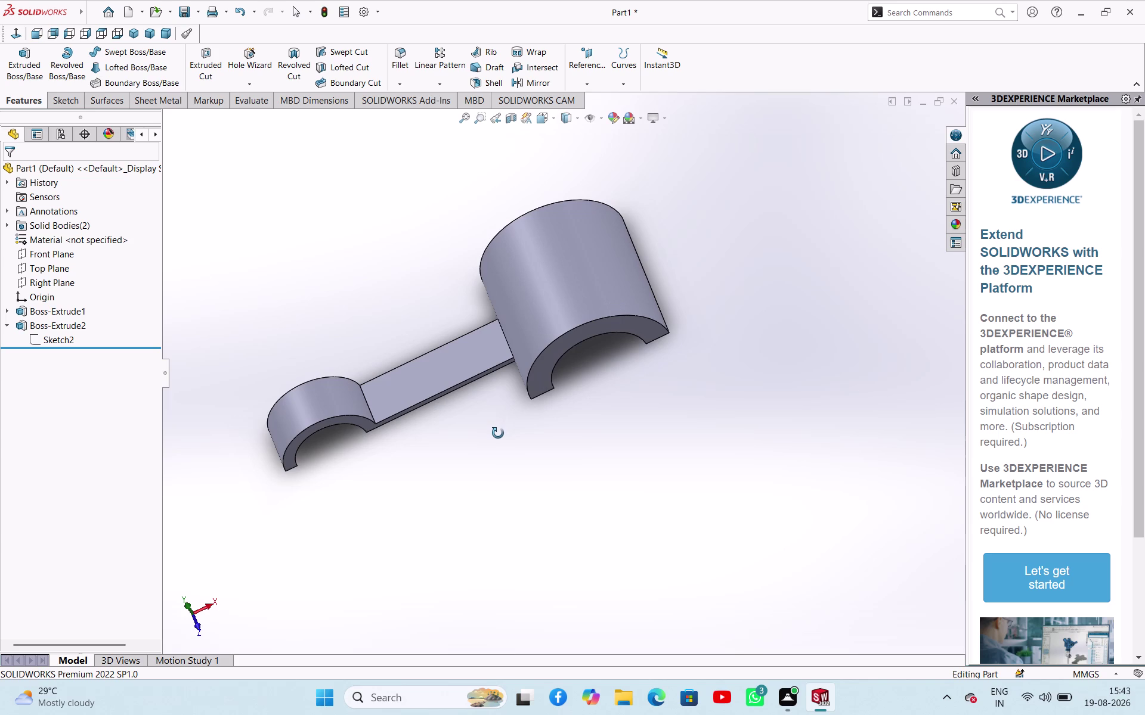
middle_drag(498, 432, 499, 435)
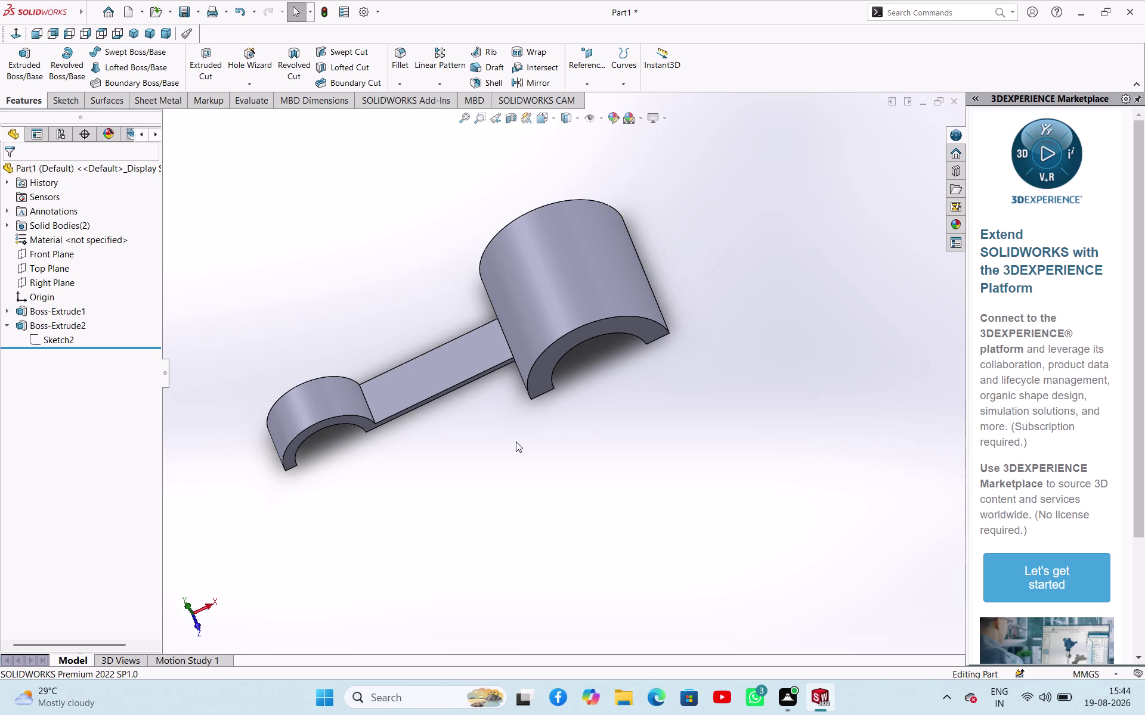
middle_drag(455, 467, 450, 465)
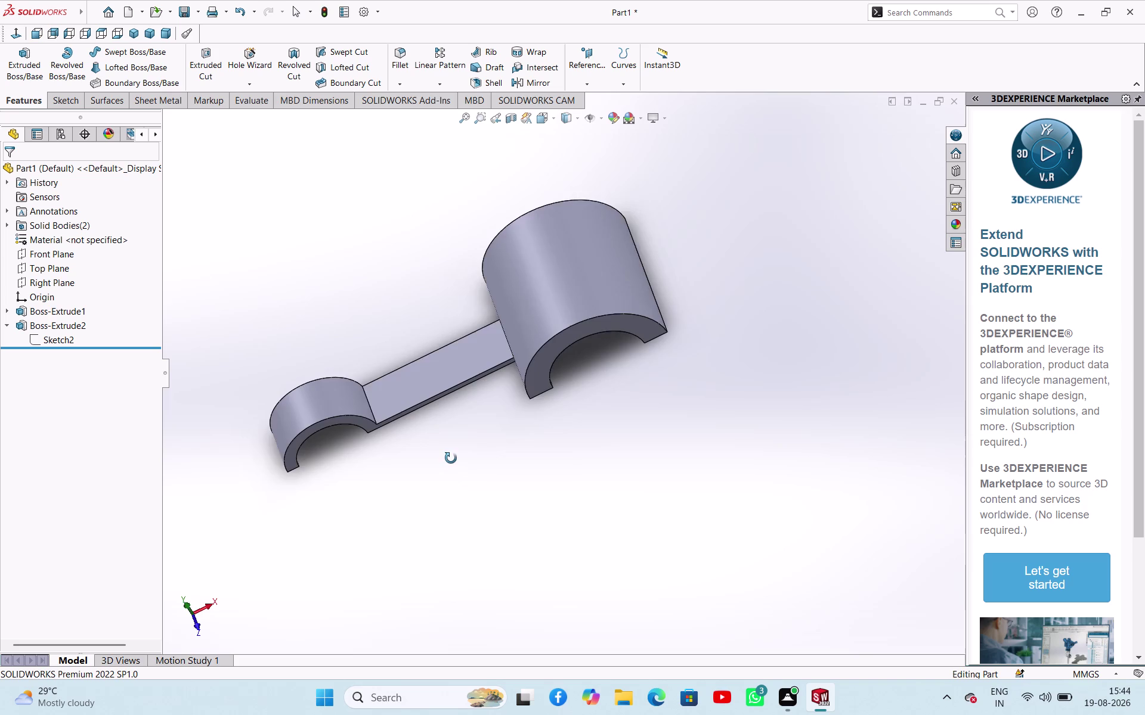
middle_drag(450, 465, 407, 452)
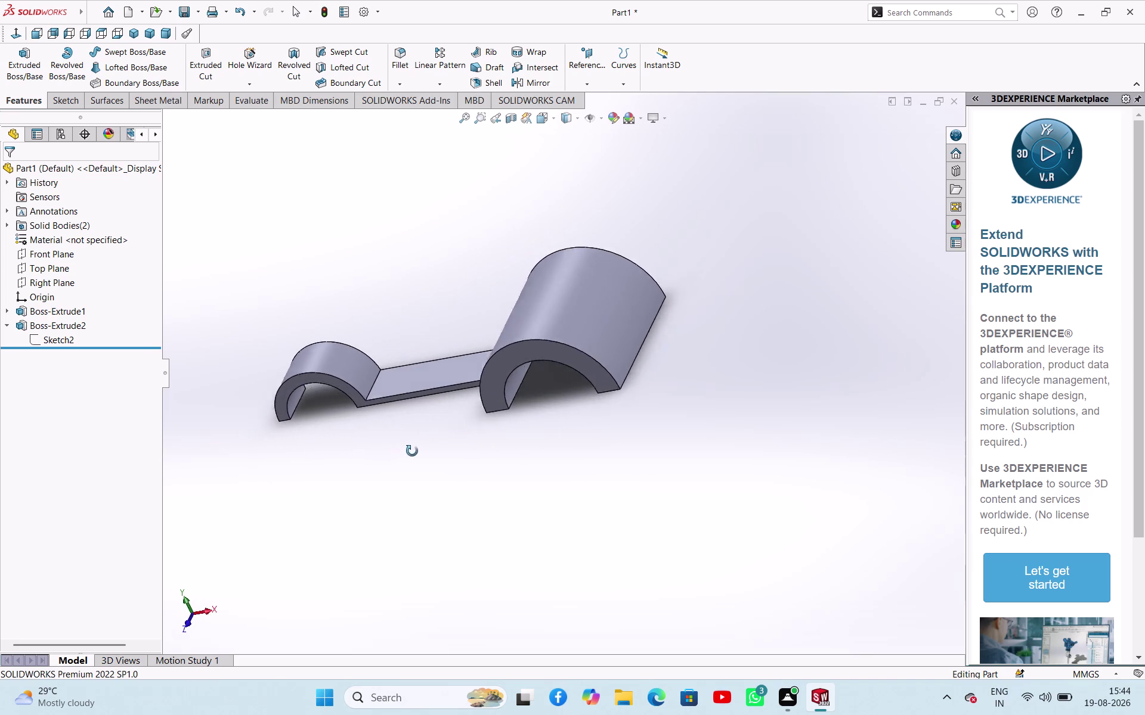
middle_drag(407, 452, 486, 450)
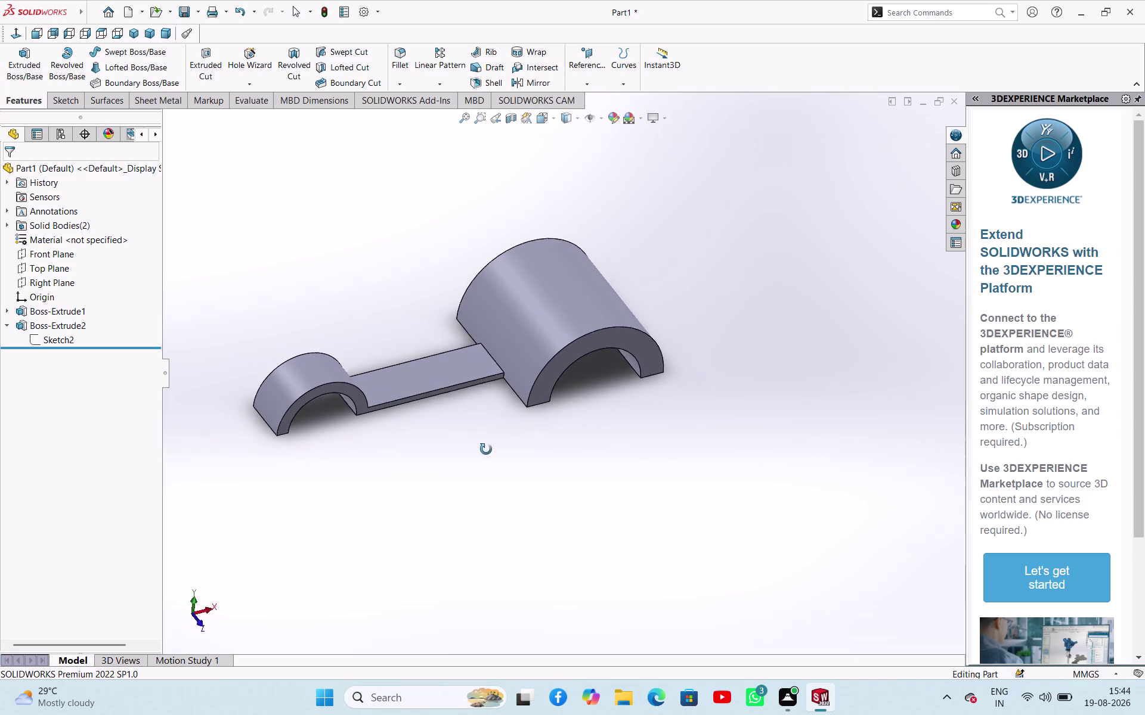
middle_drag(485, 449, 461, 453)
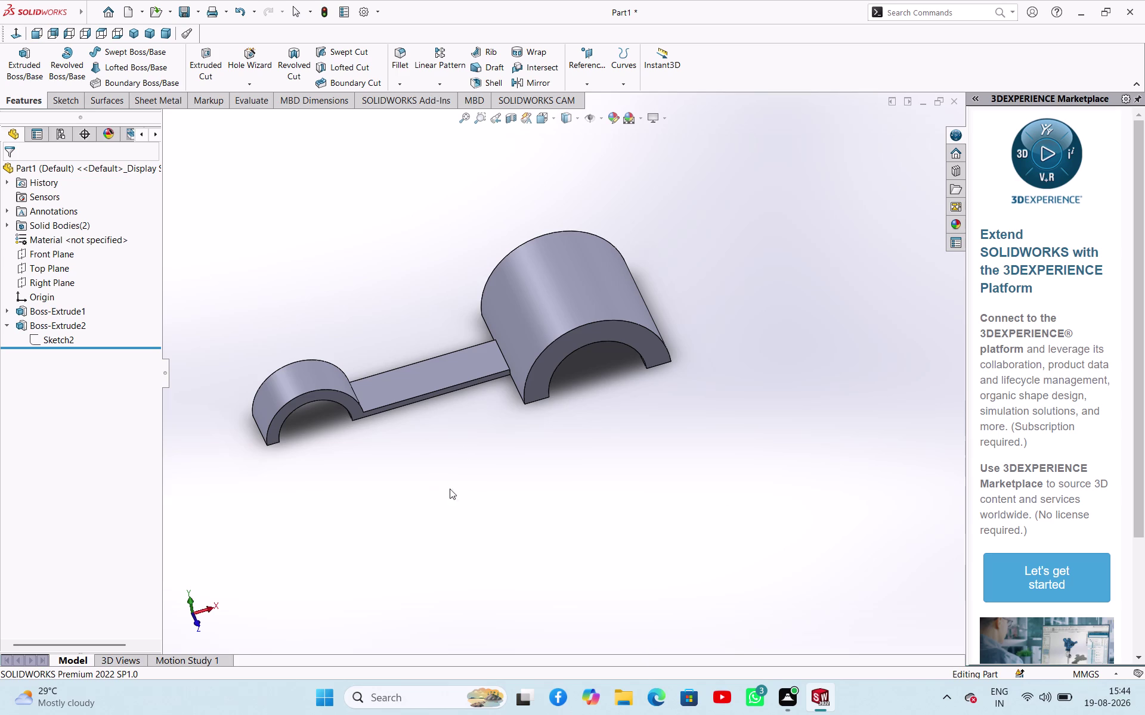
middle_drag(478, 513, 437, 432)
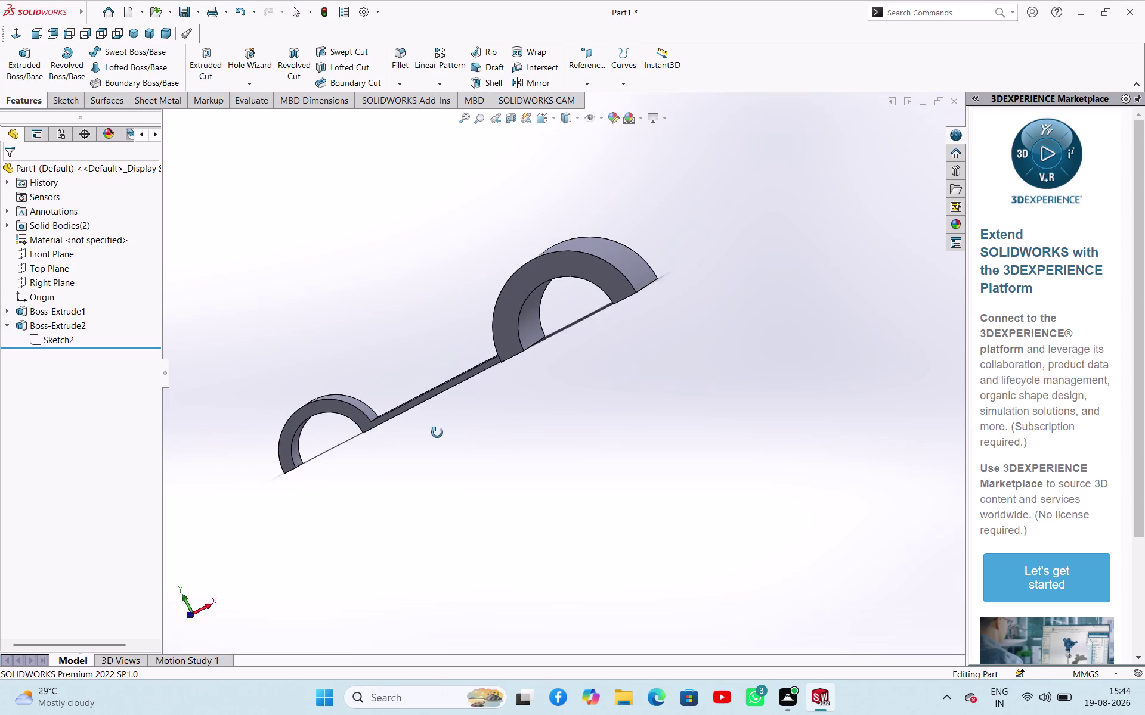
middle_drag(436, 432, 463, 430)
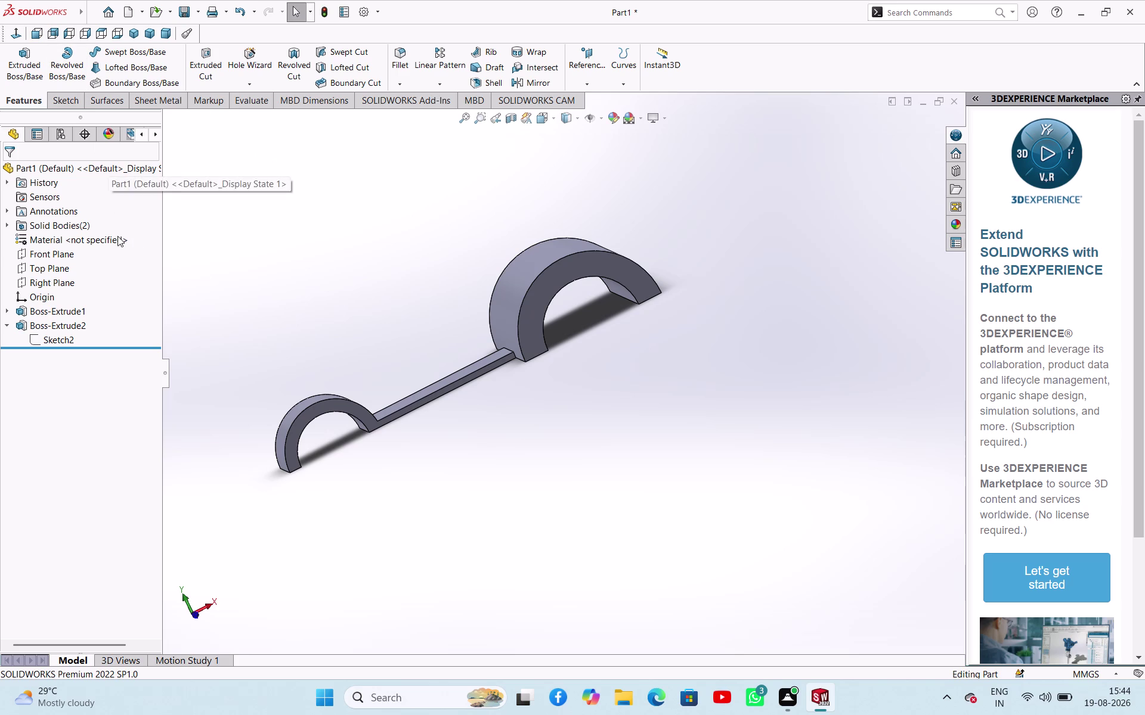
click(58, 104)
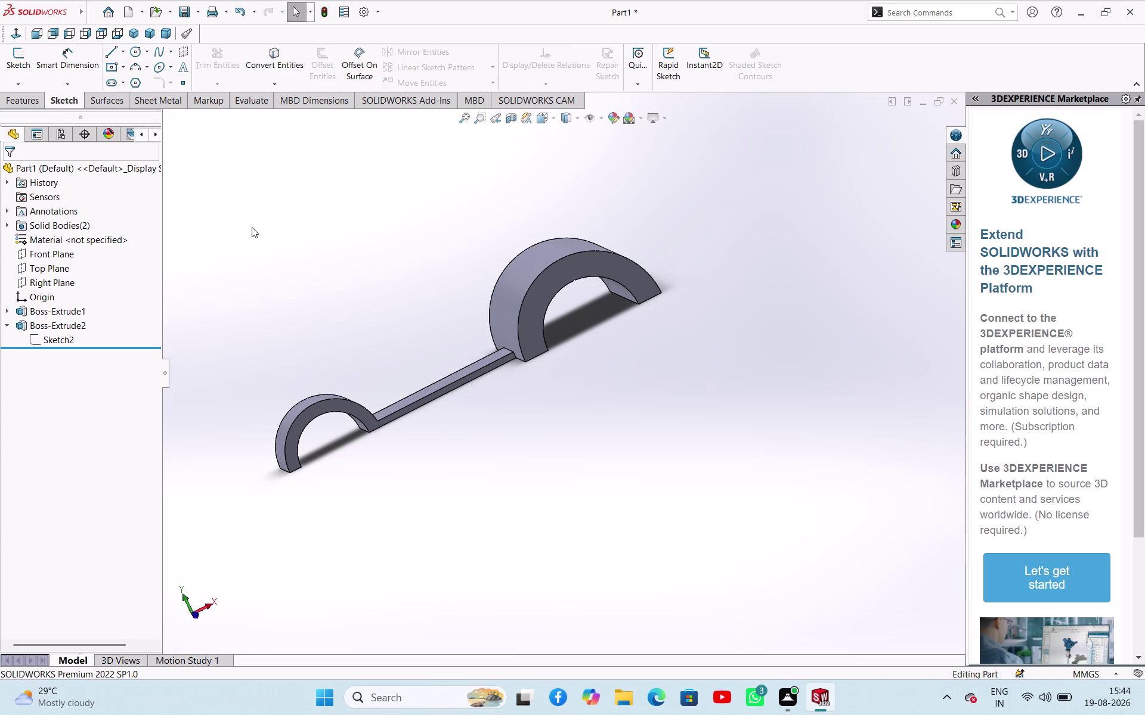
click(54, 335)
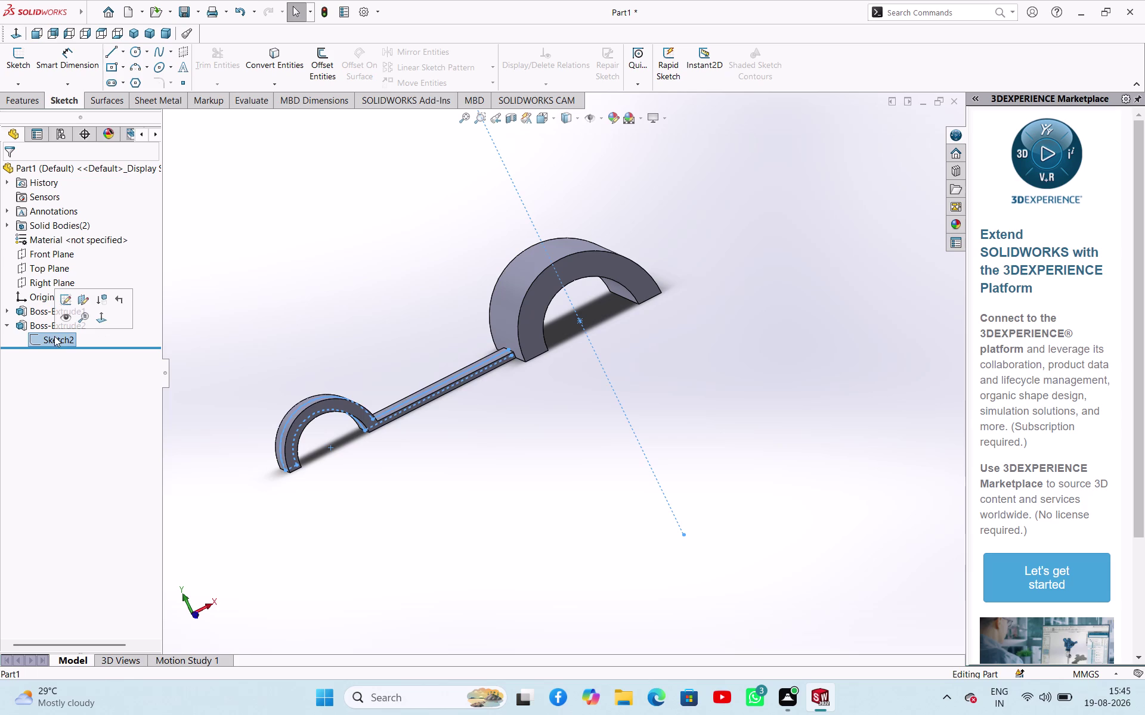
click(68, 300)
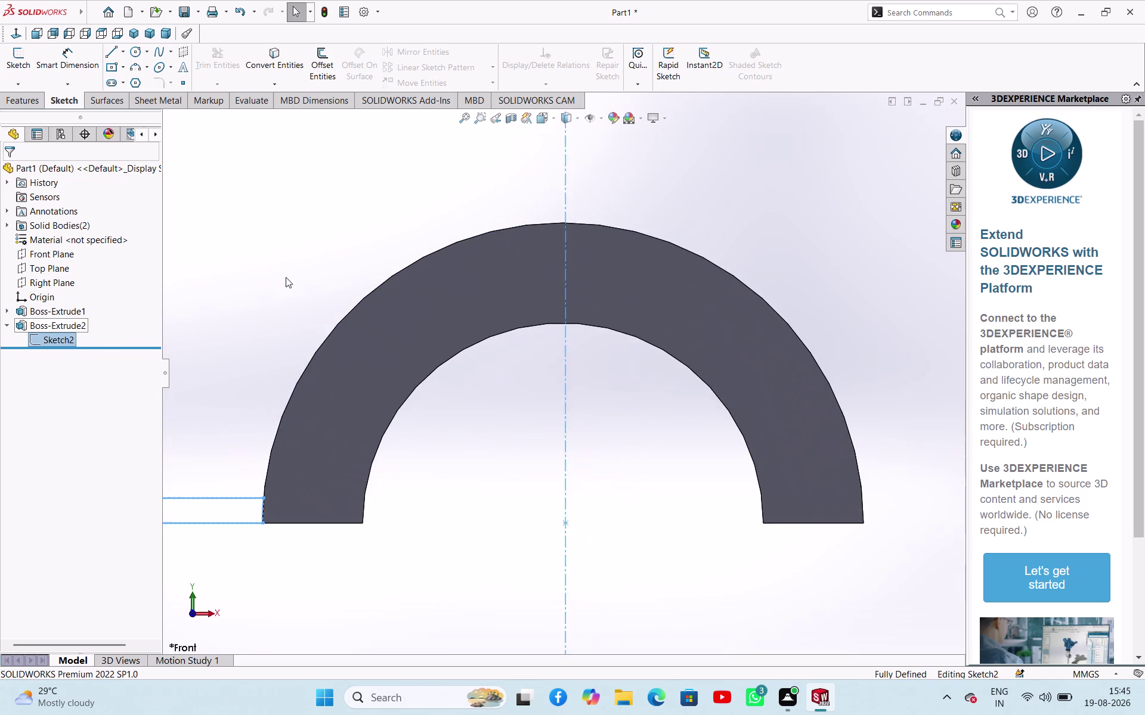
scroll(up, 3)
scroll(up, 3)
click(294, 251)
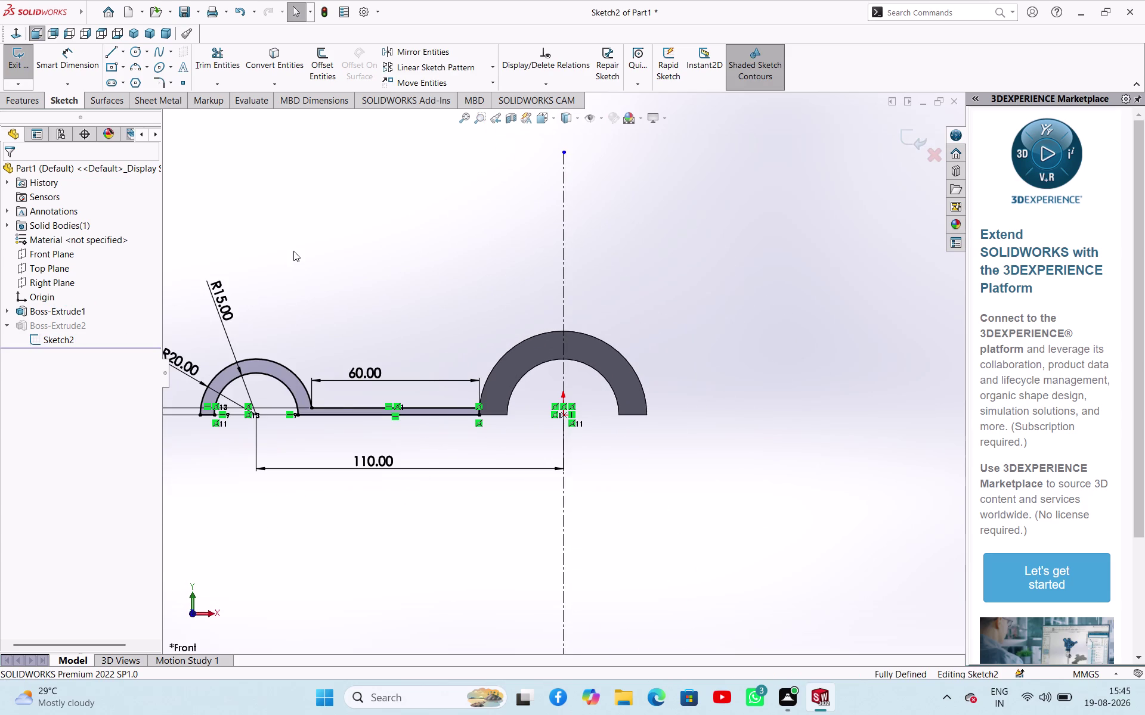
right_click(287, 240)
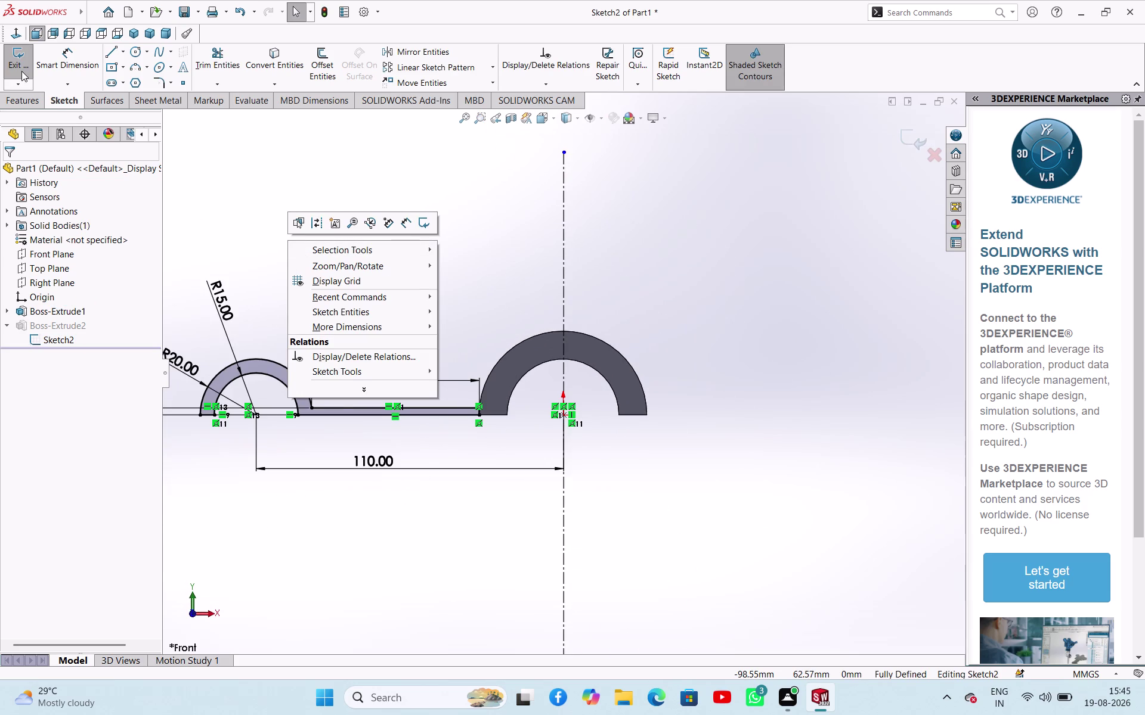
click(21, 71)
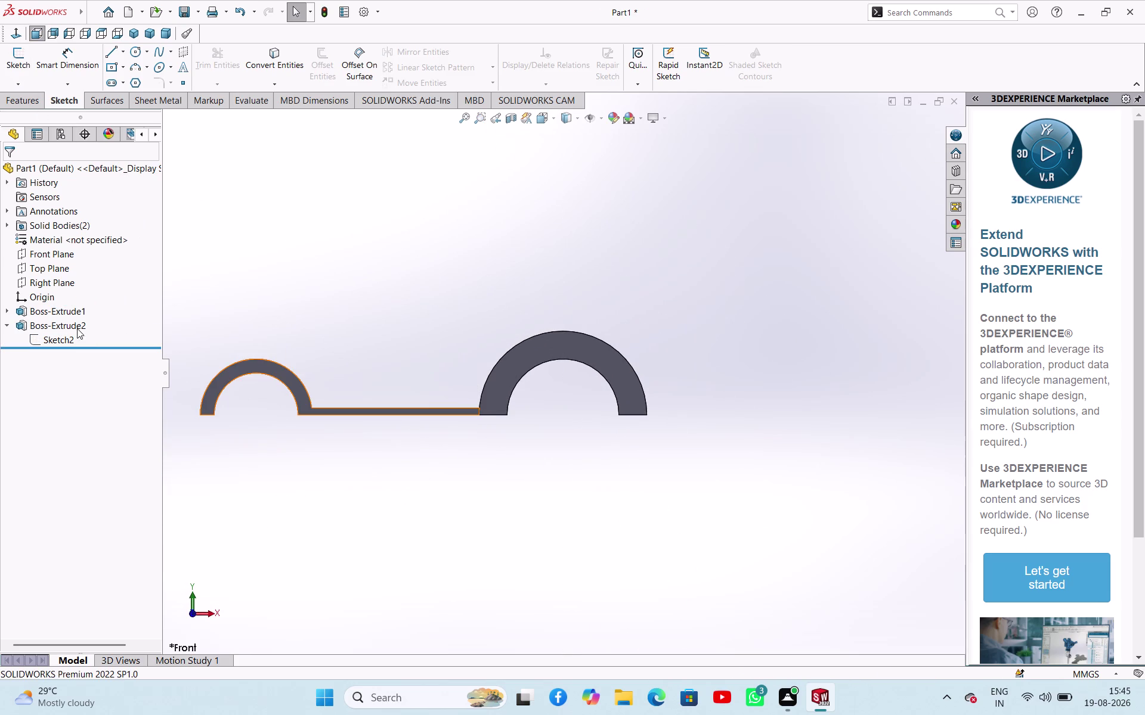
click(73, 325)
click(82, 294)
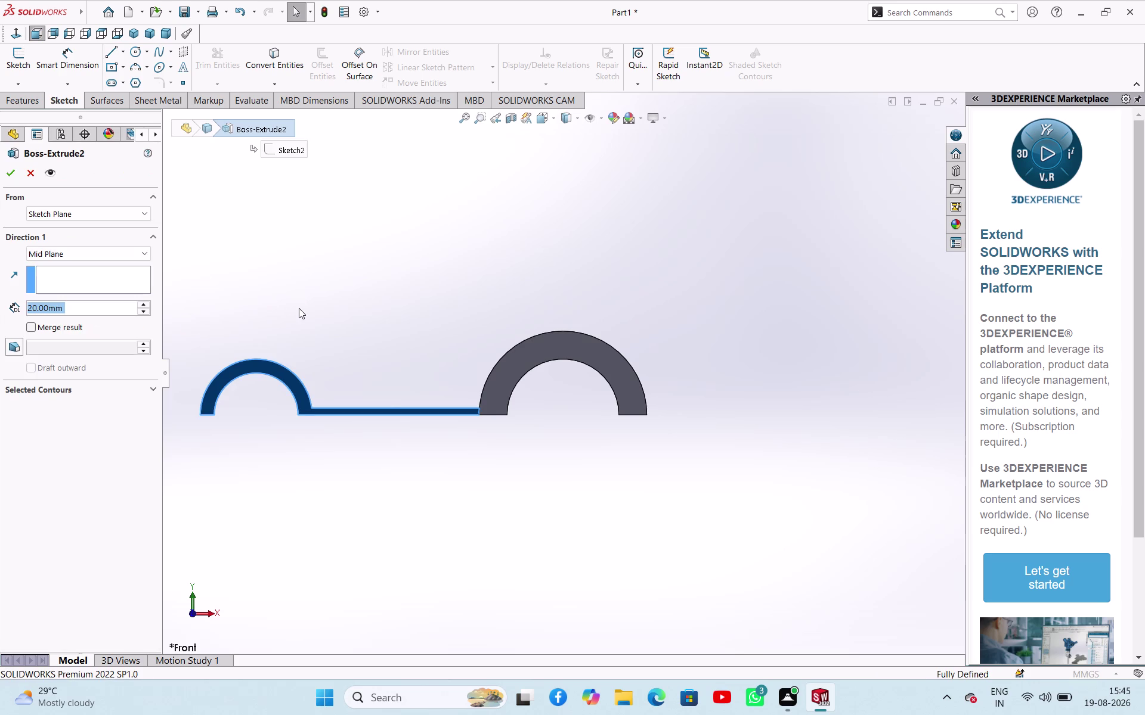
click(15, 171)
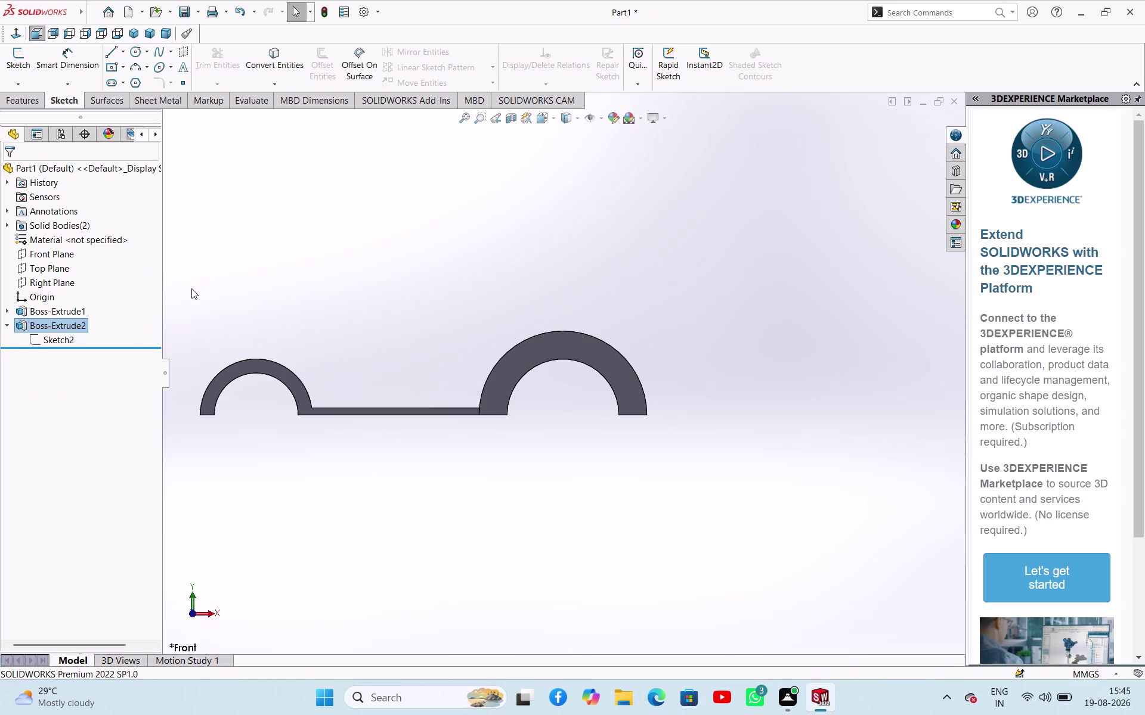
scroll(up, 3)
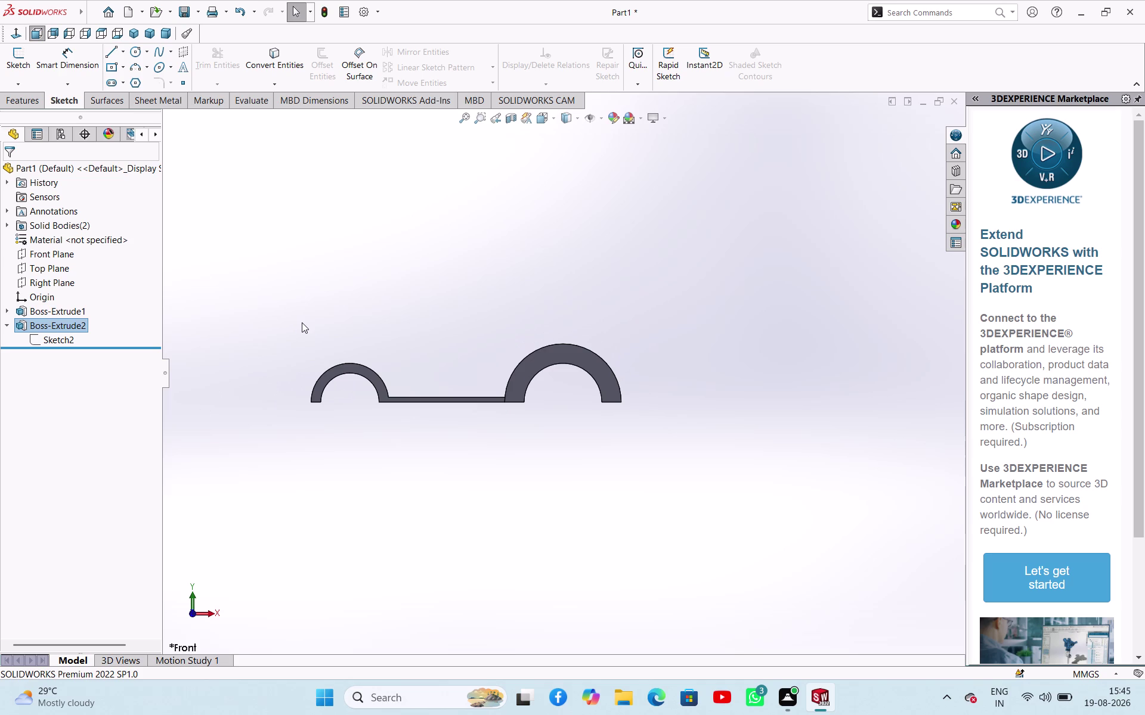
scroll(down, 3)
scroll(up, 3)
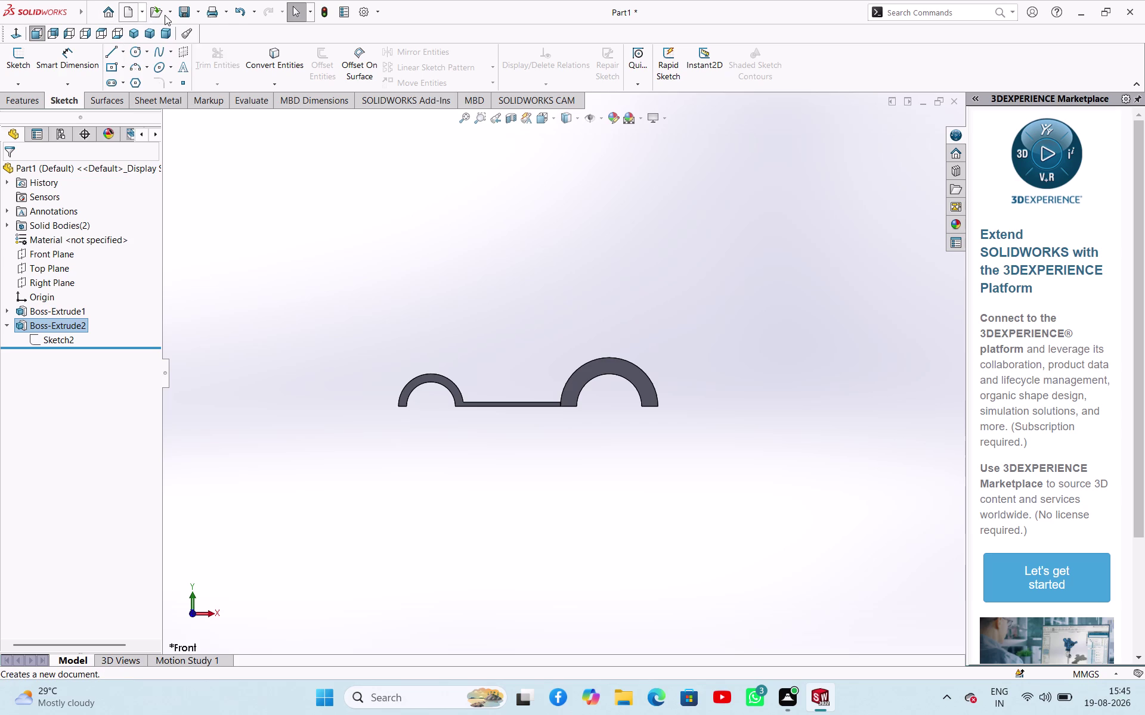
Close the Welcome screen and start Combine from Insert > Features.
click(109, 8)
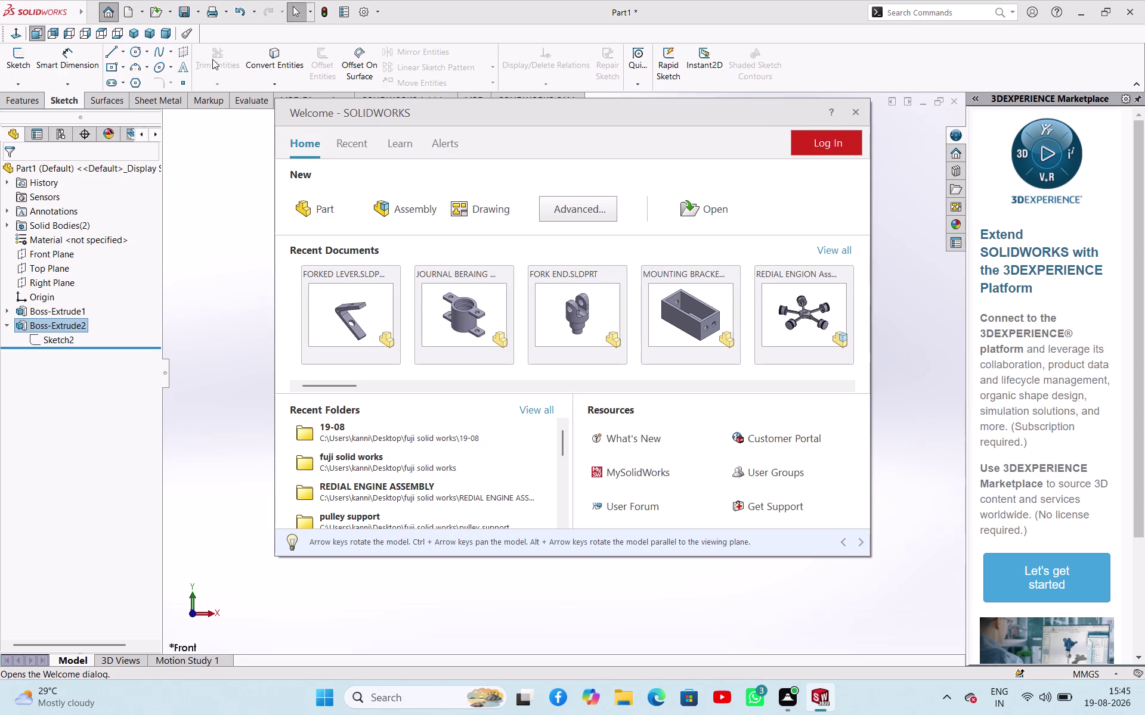
click(850, 116)
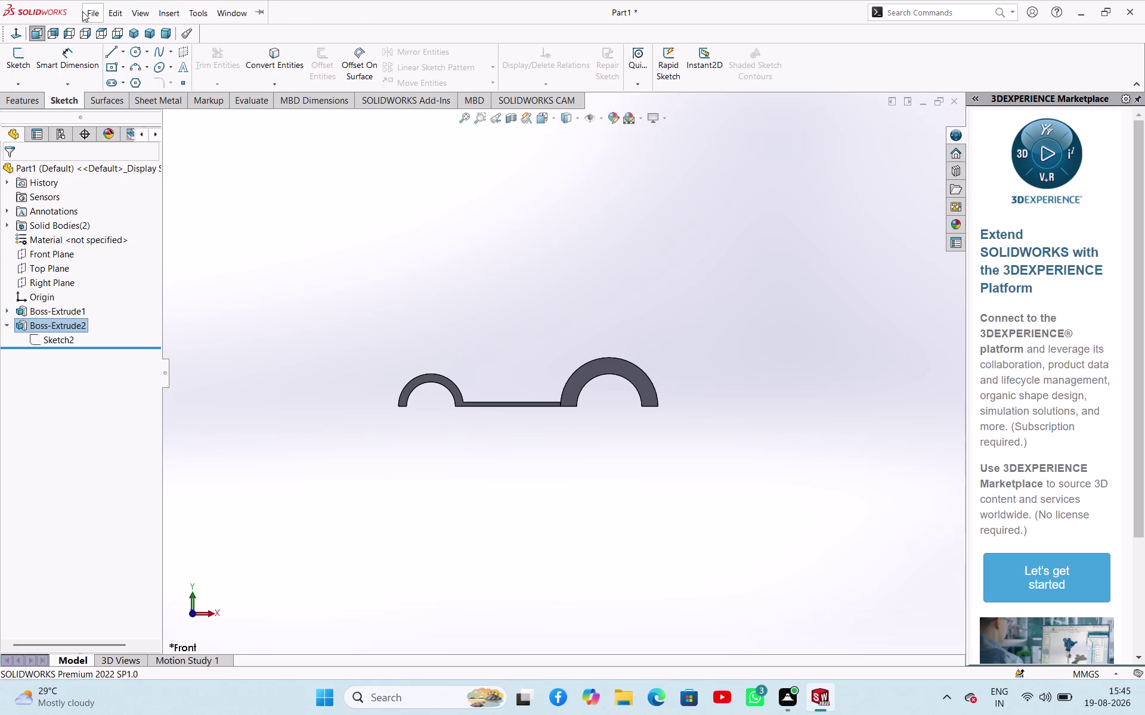
click(159, 16)
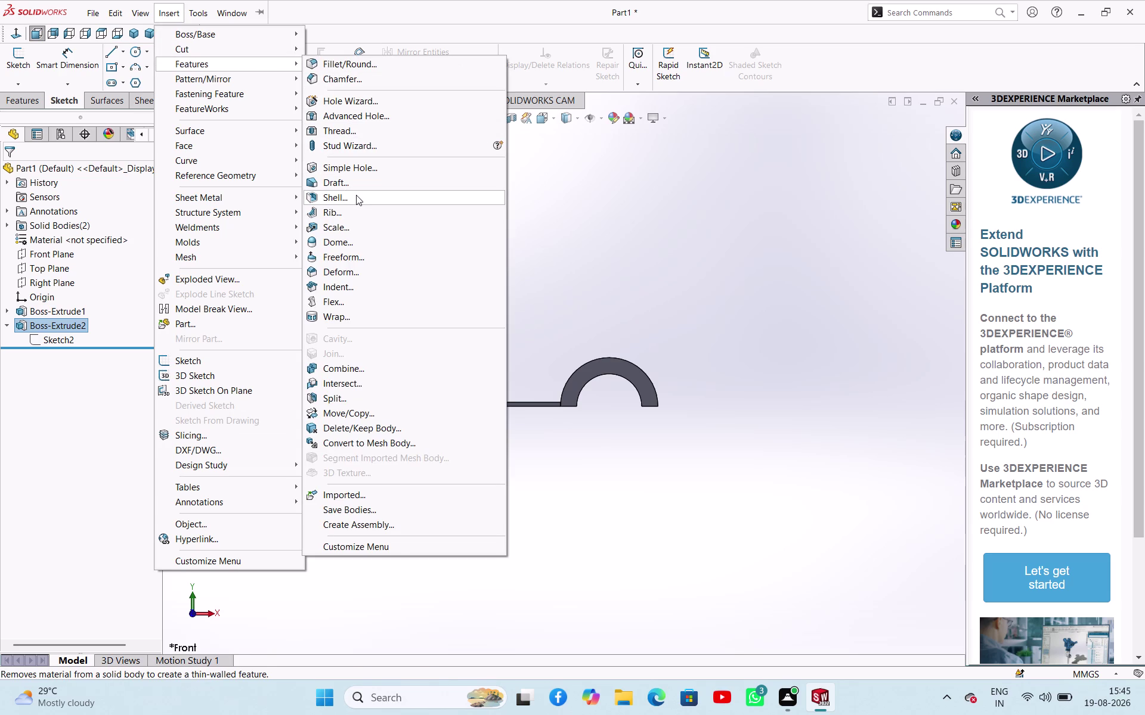
click(364, 368)
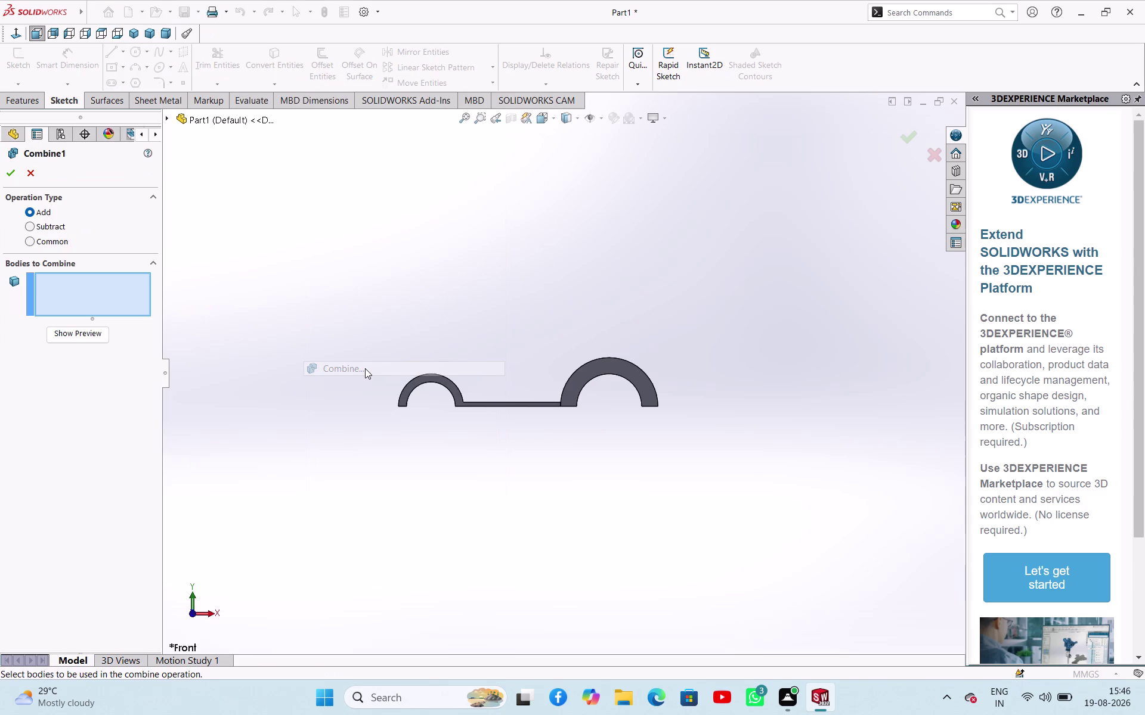
Add Boss-Extrude1 and Boss-Extrude2, dismiss the single-body error, and switch to Subtract.
middle_drag(424, 227, 424, 284)
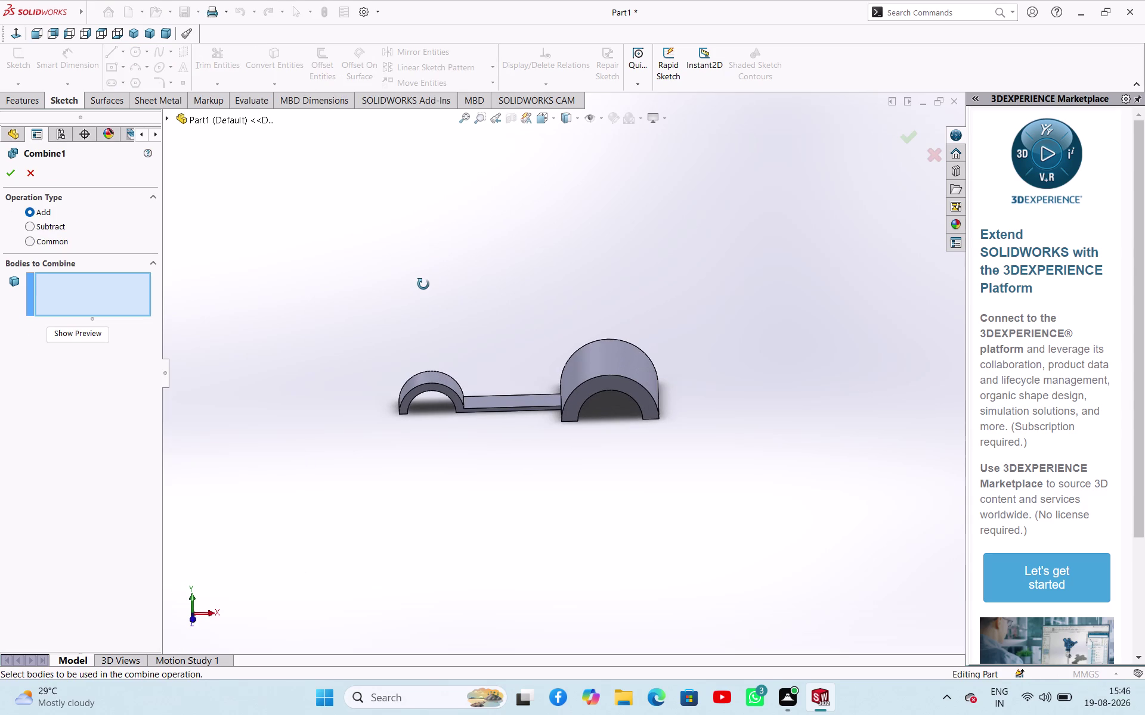
middle_drag(423, 285, 426, 286)
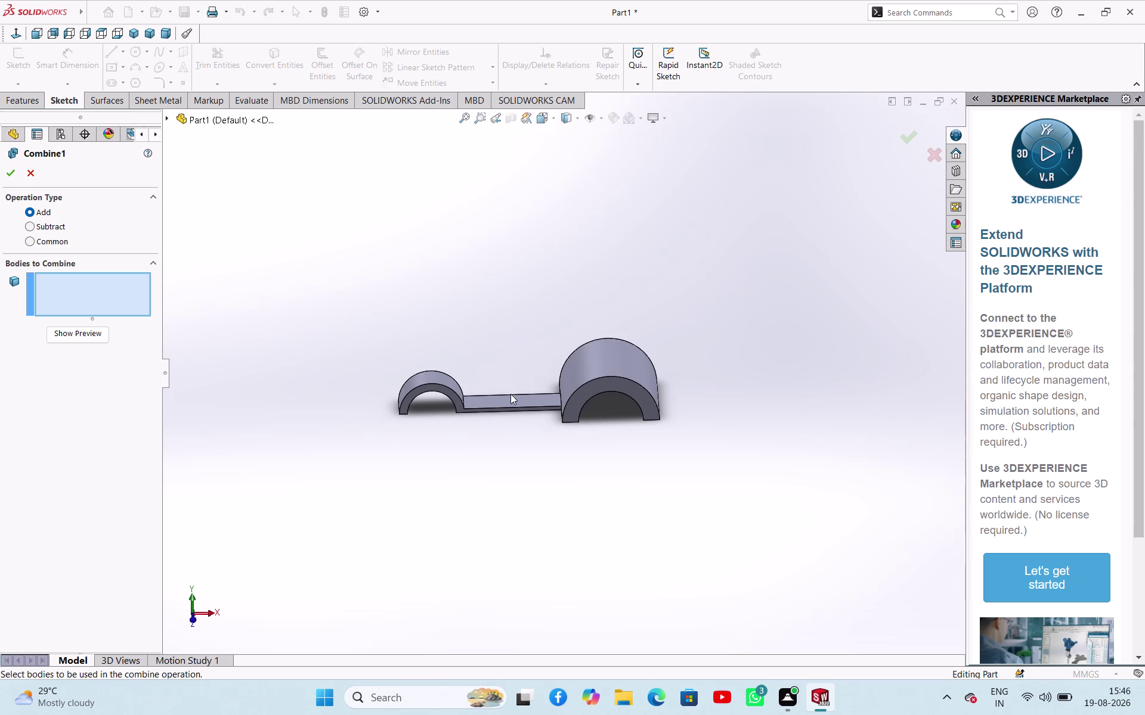
click(511, 399)
click(575, 372)
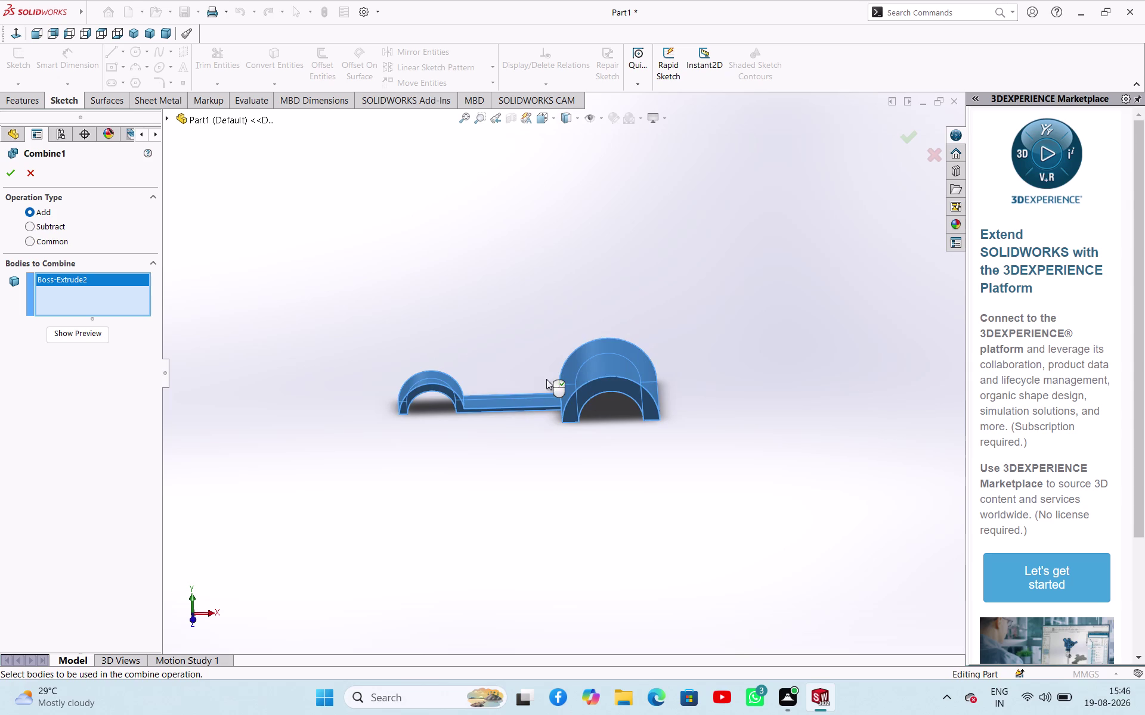
click(9, 174)
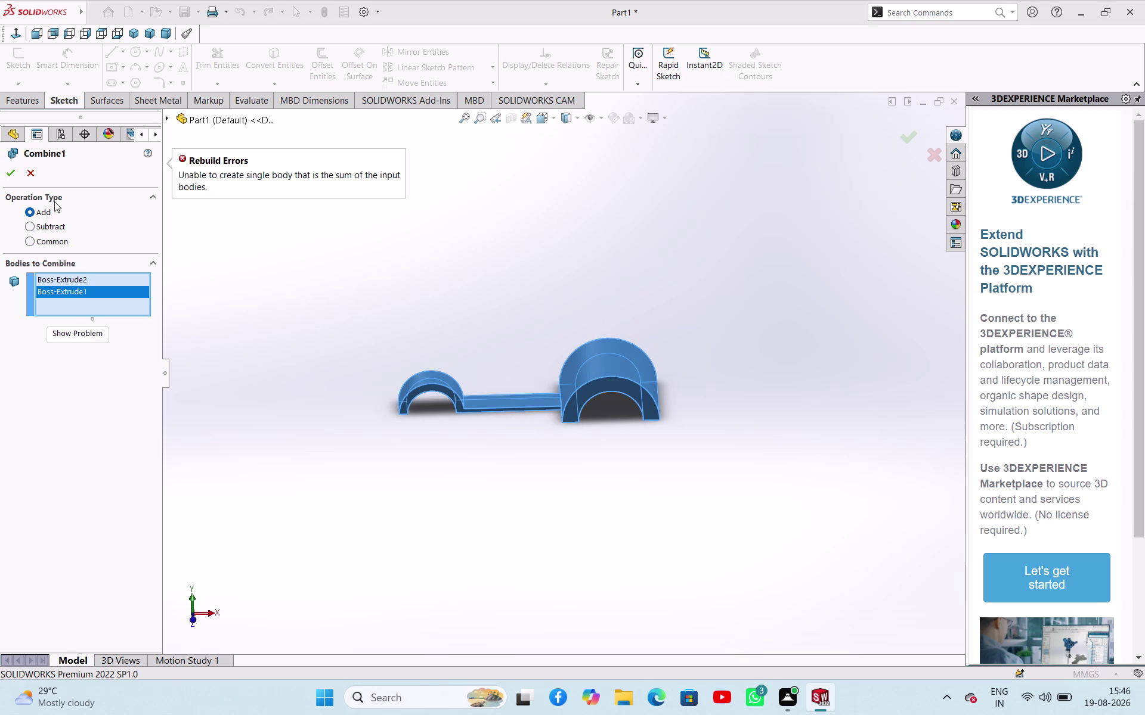
click(97, 335)
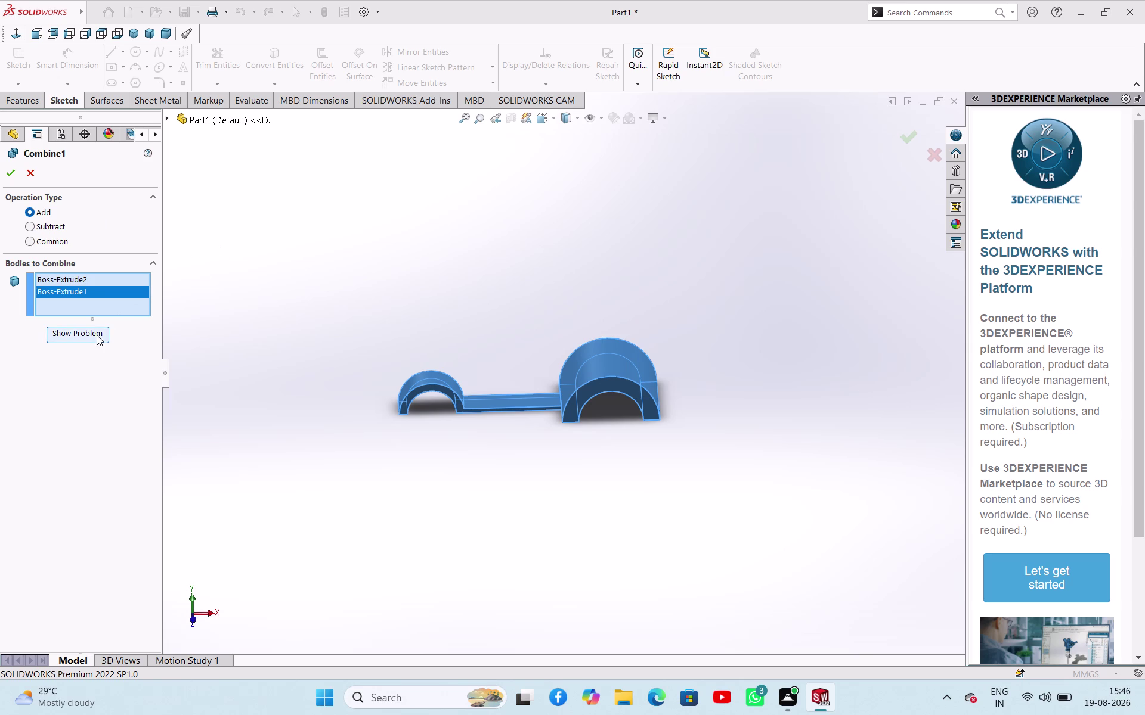
click(659, 347)
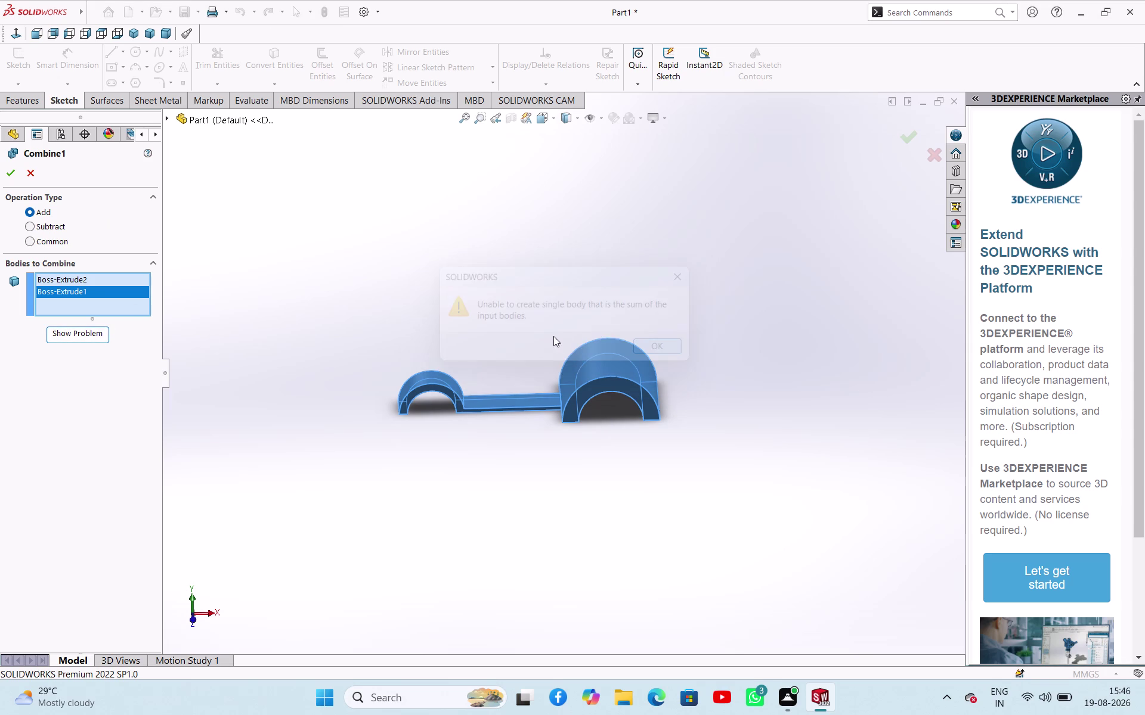
middle_drag(463, 316, 463, 228)
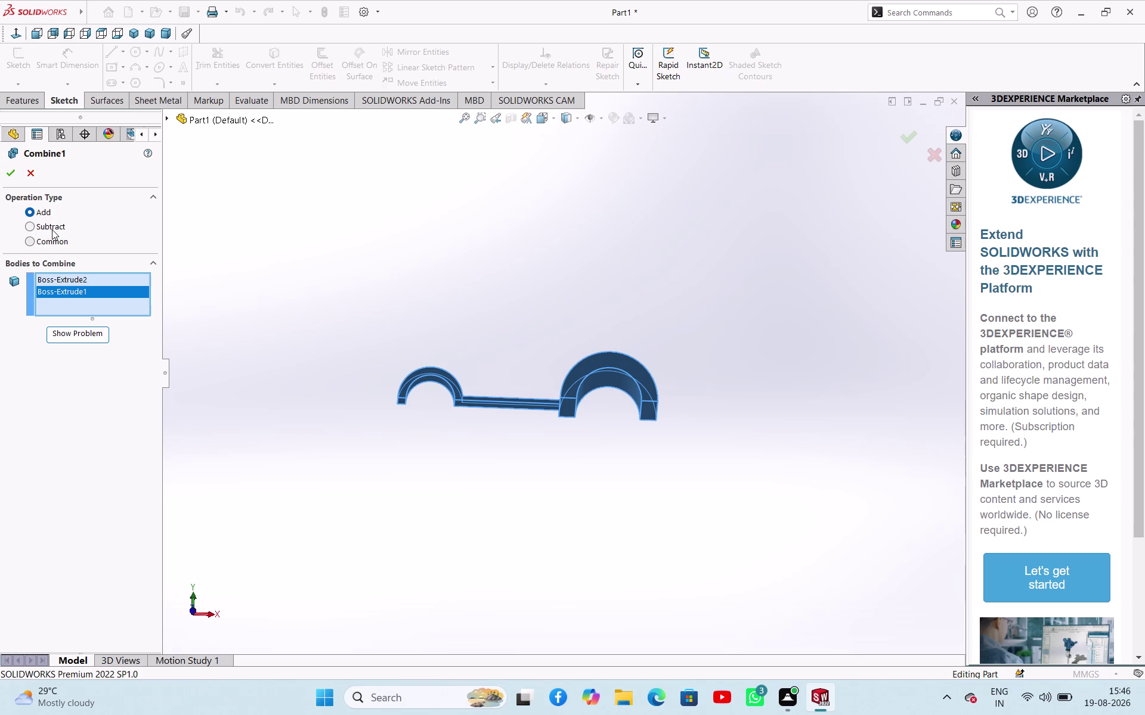
click(55, 227)
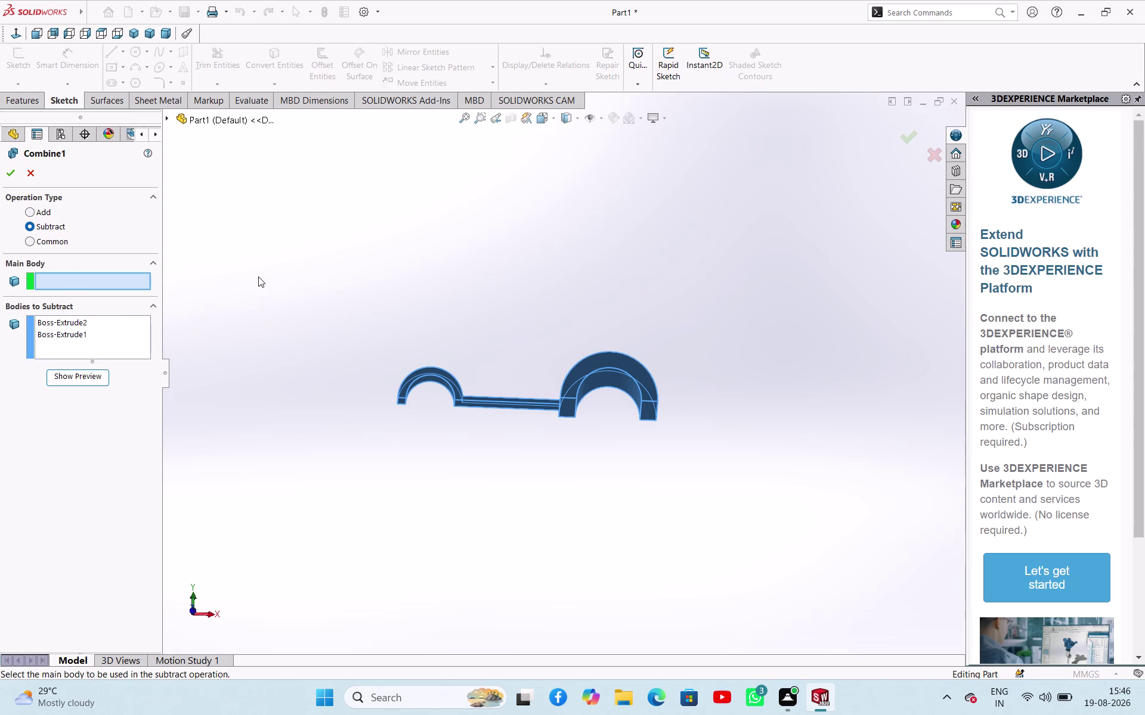
Cancel Combine and select Boss-Extrude2 as the feature to mirror.
click(418, 281)
click(31, 166)
click(352, 265)
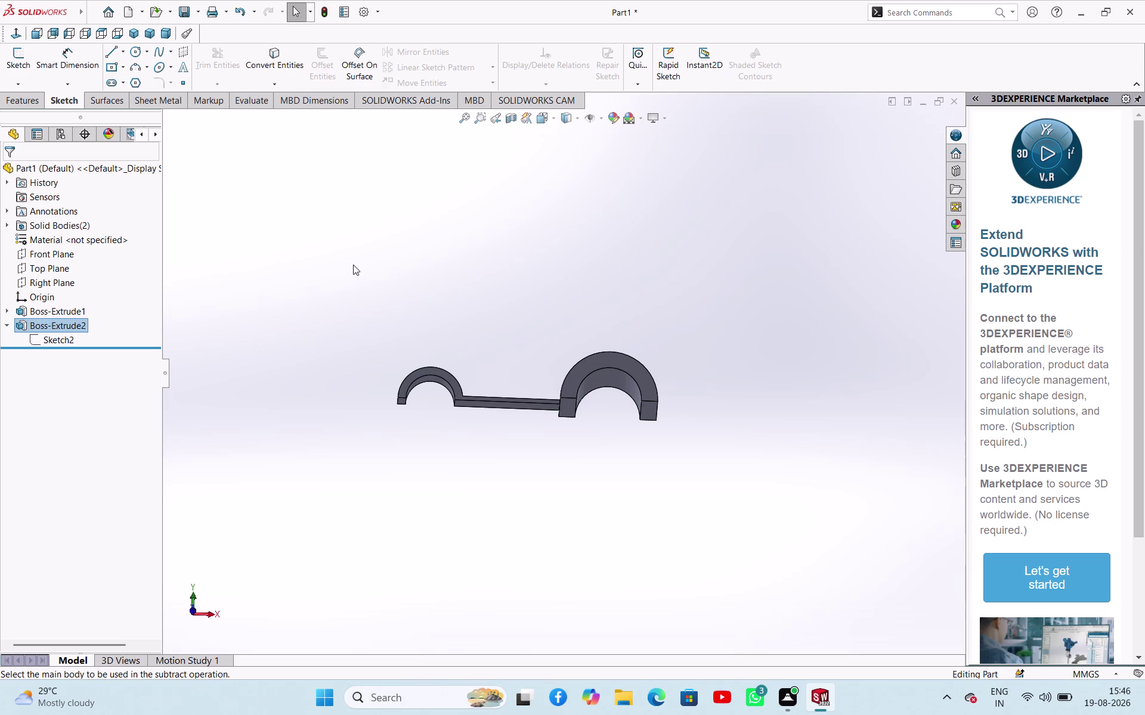
middle_drag(398, 279, 389, 355)
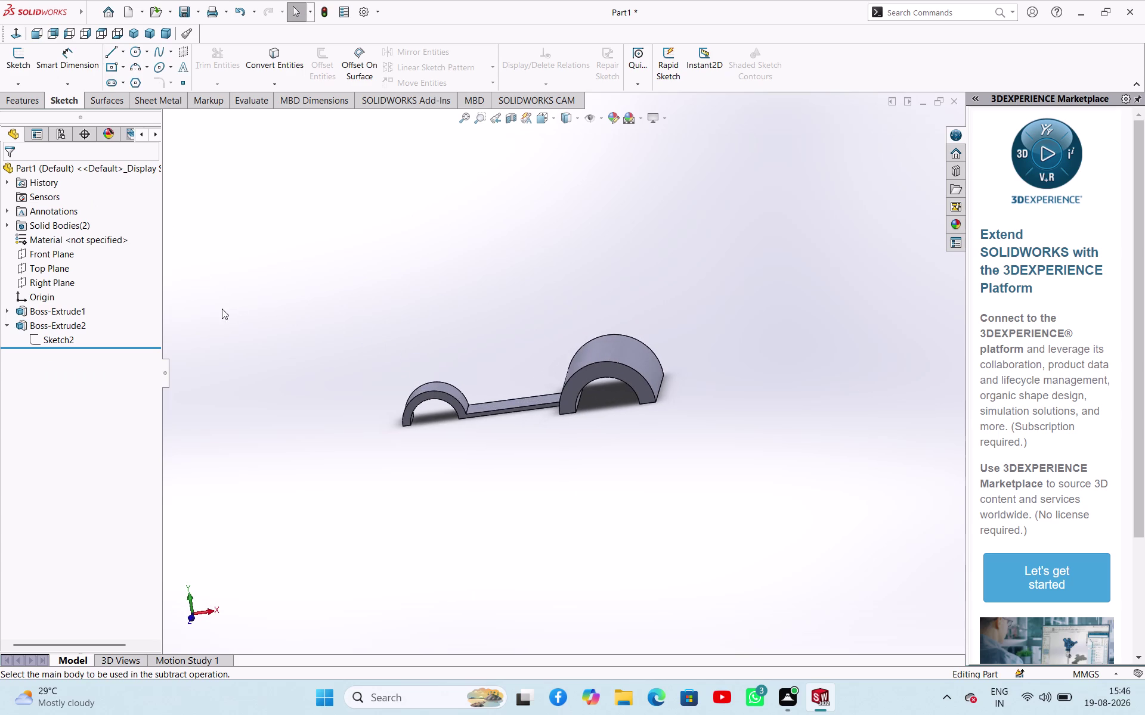
click(62, 327)
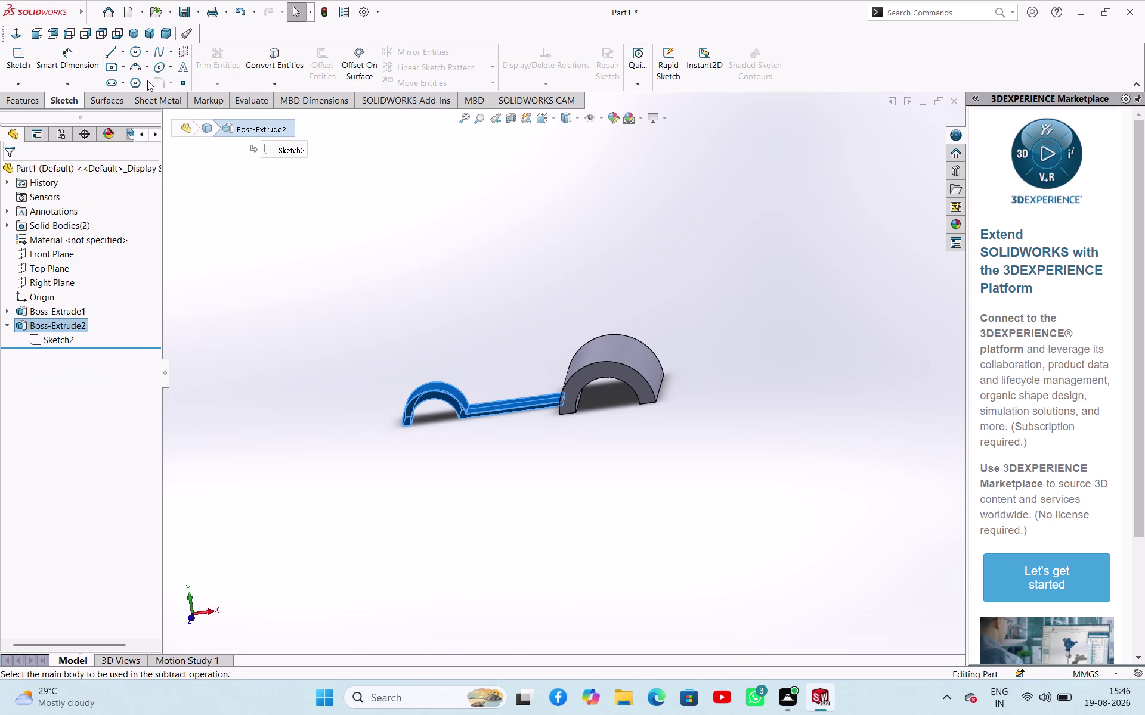
click(38, 97)
Mirror Boss-Extrude2 about the Right Plane, then cancel after the rebuild error.
click(527, 77)
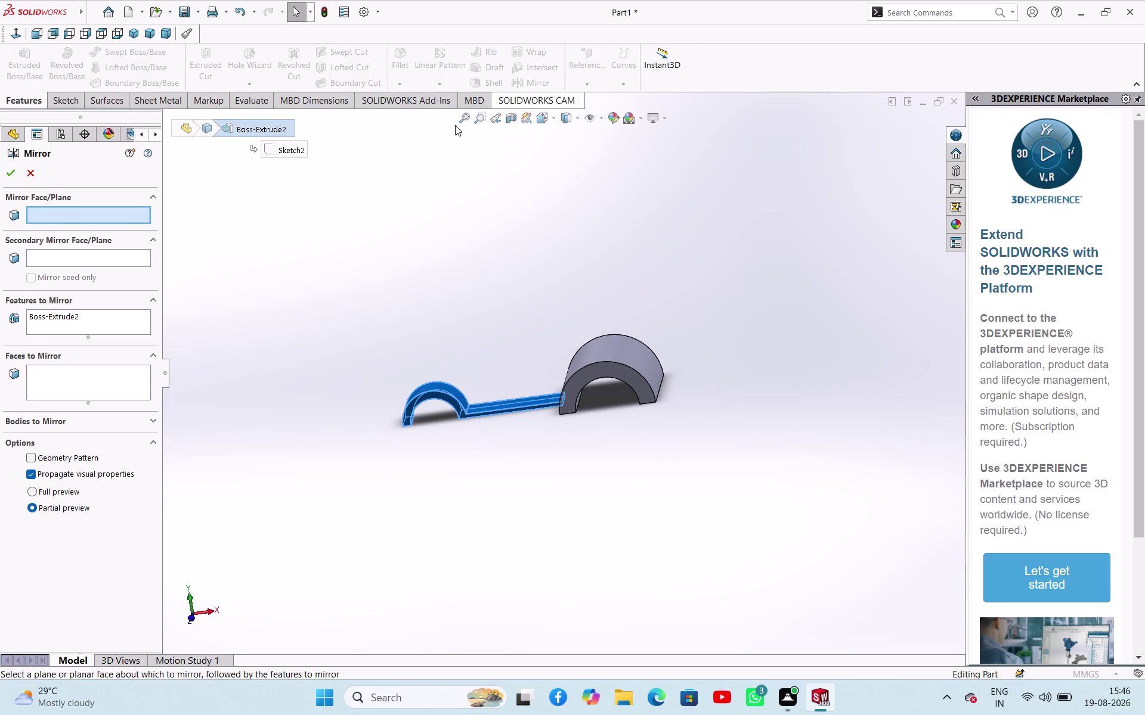
click(167, 120)
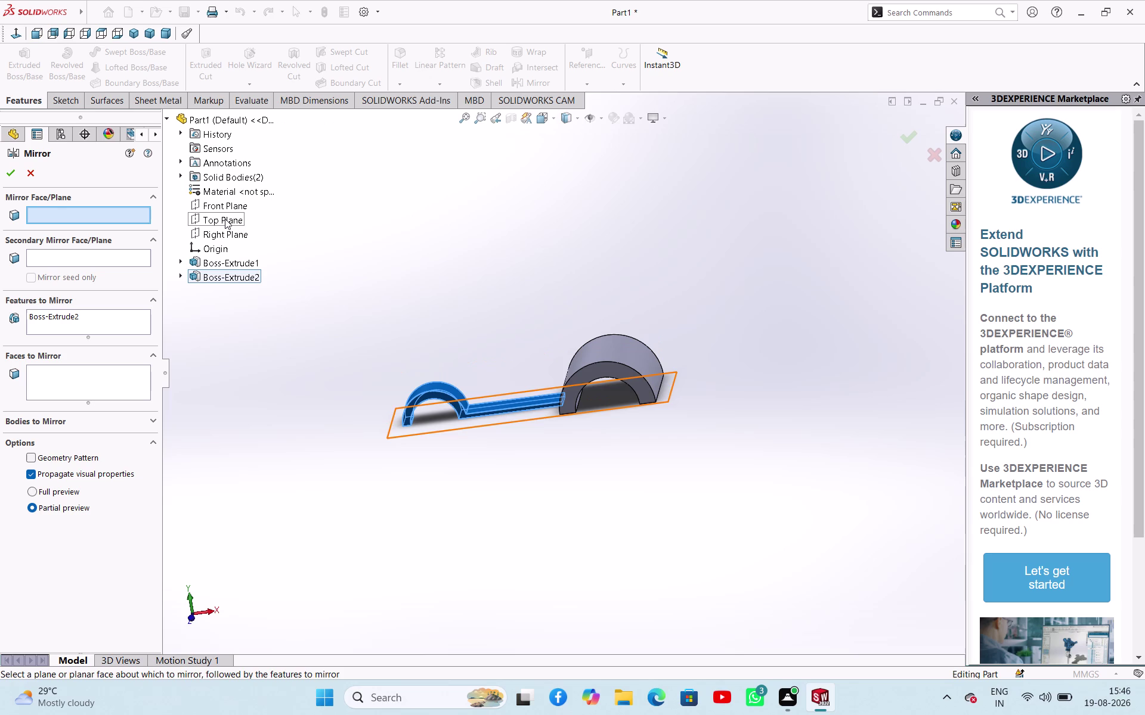
click(225, 234)
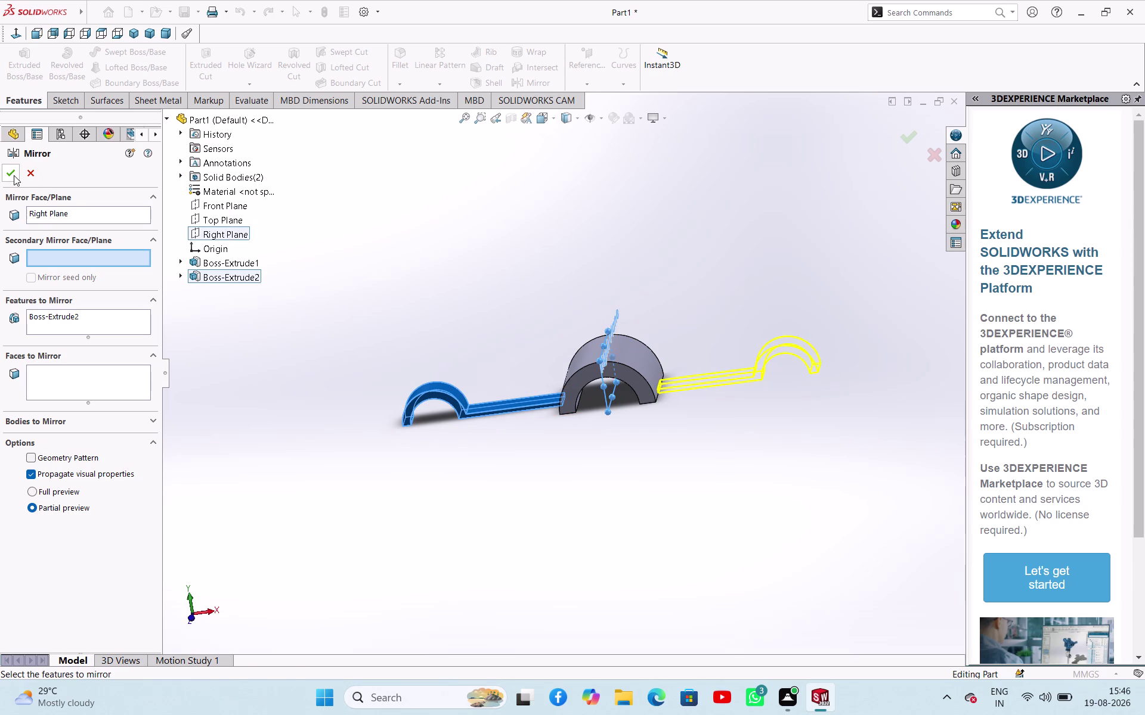
click(14, 175)
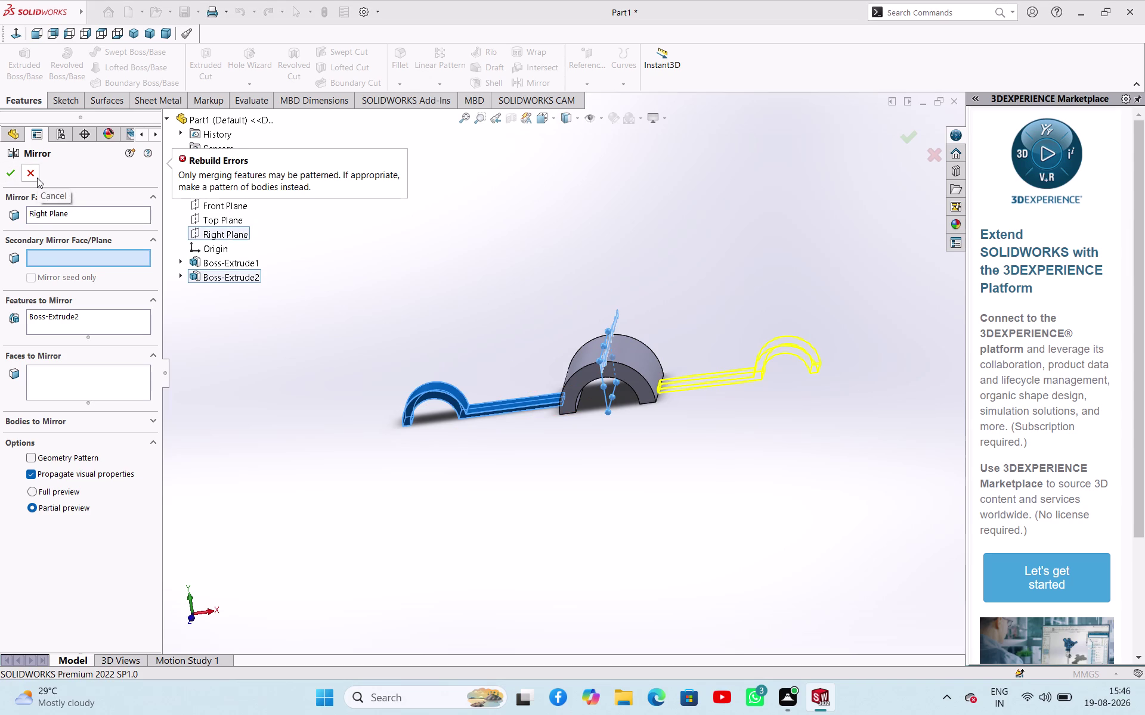
click(37, 177)
click(328, 255)
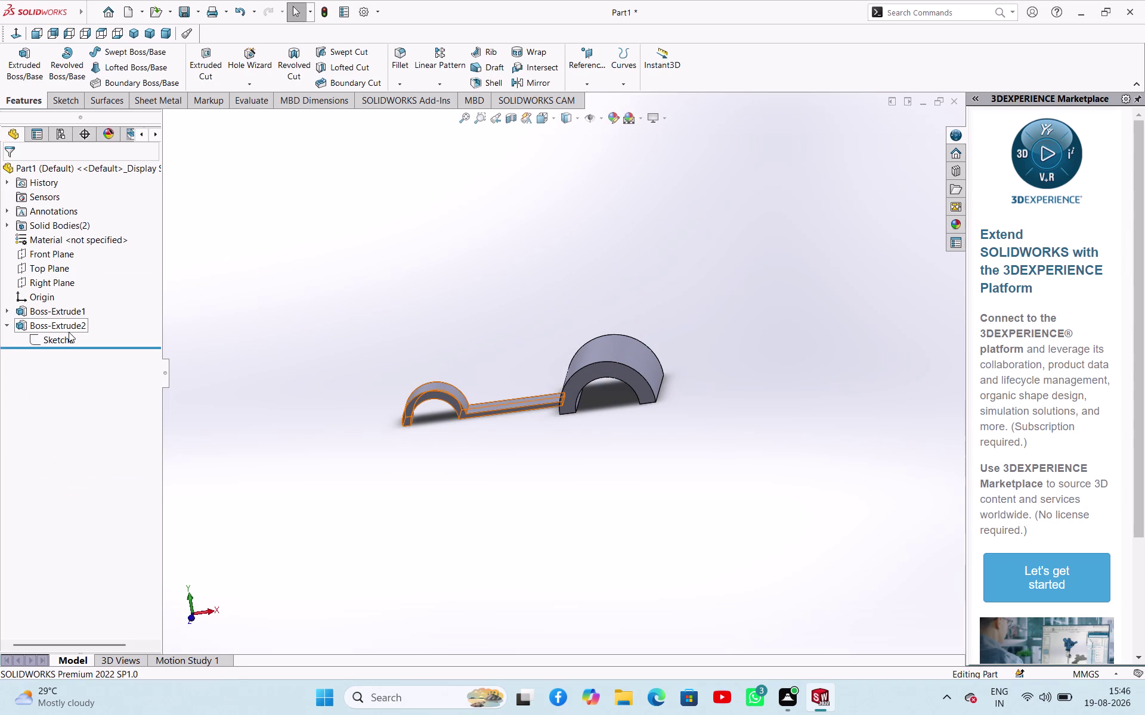
Edit Sketch2 and start Mirror Entities.
click(54, 336)
click(72, 306)
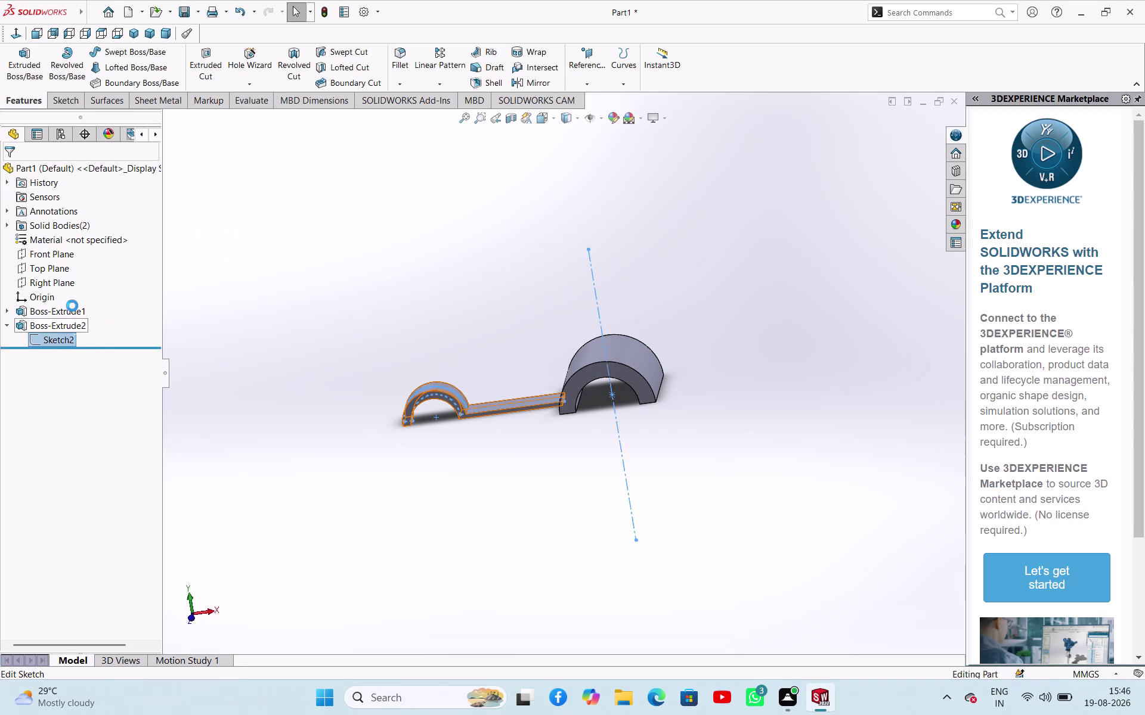
scroll(up, 3)
scroll(up, 3)
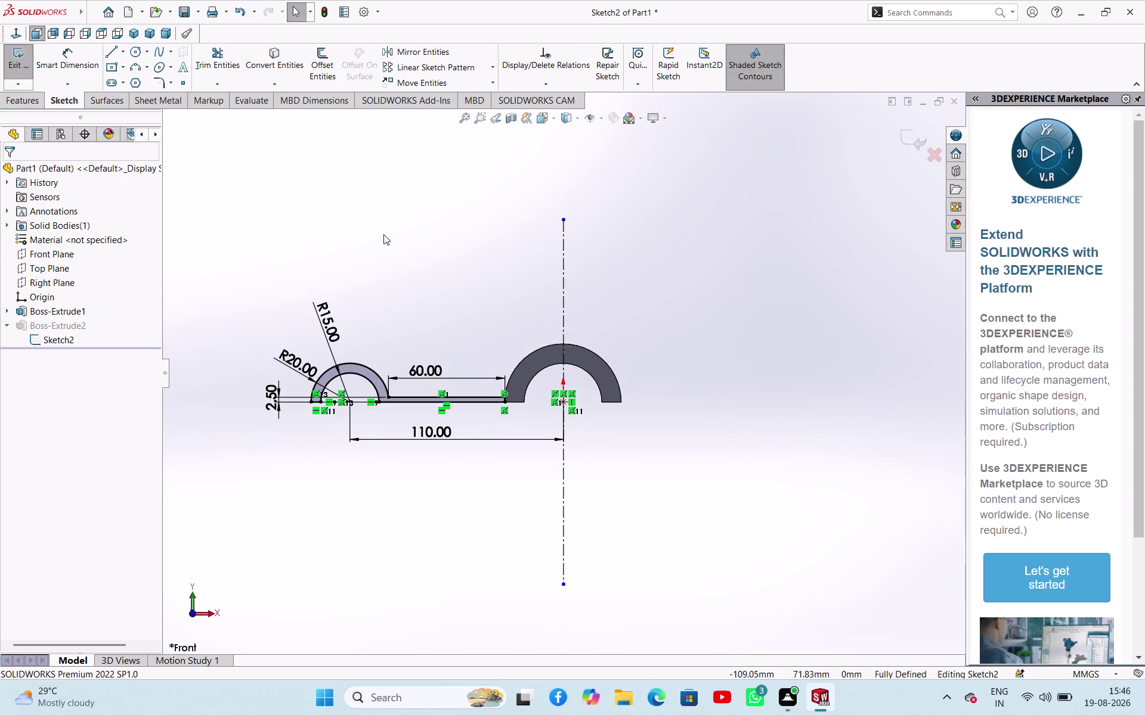
click(48, 338)
click(423, 54)
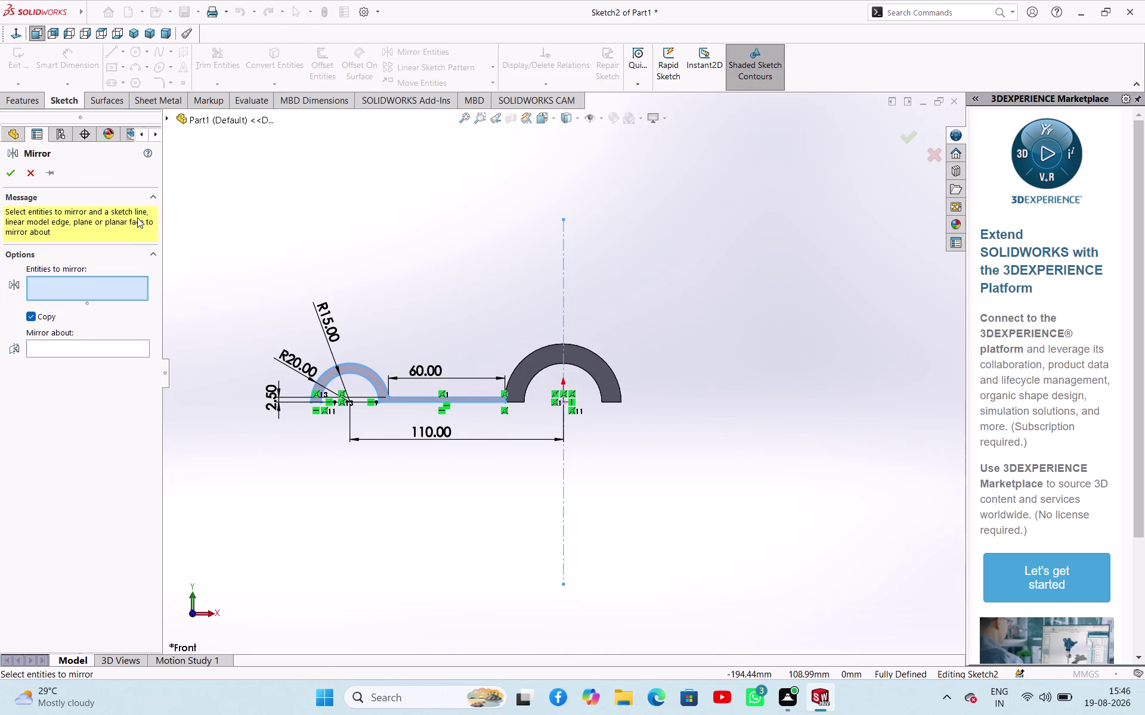
Set the vertical centreline as Mirror about, then leave and restart Mirror Entities.
drag(91, 347, 97, 347)
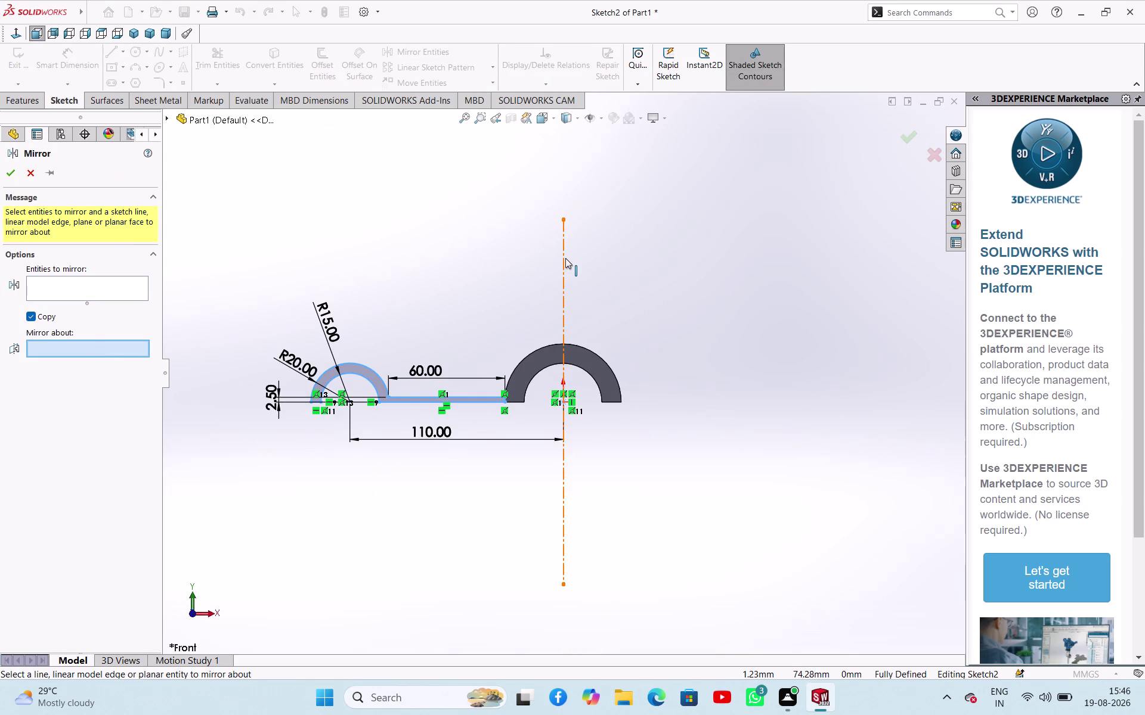
click(565, 258)
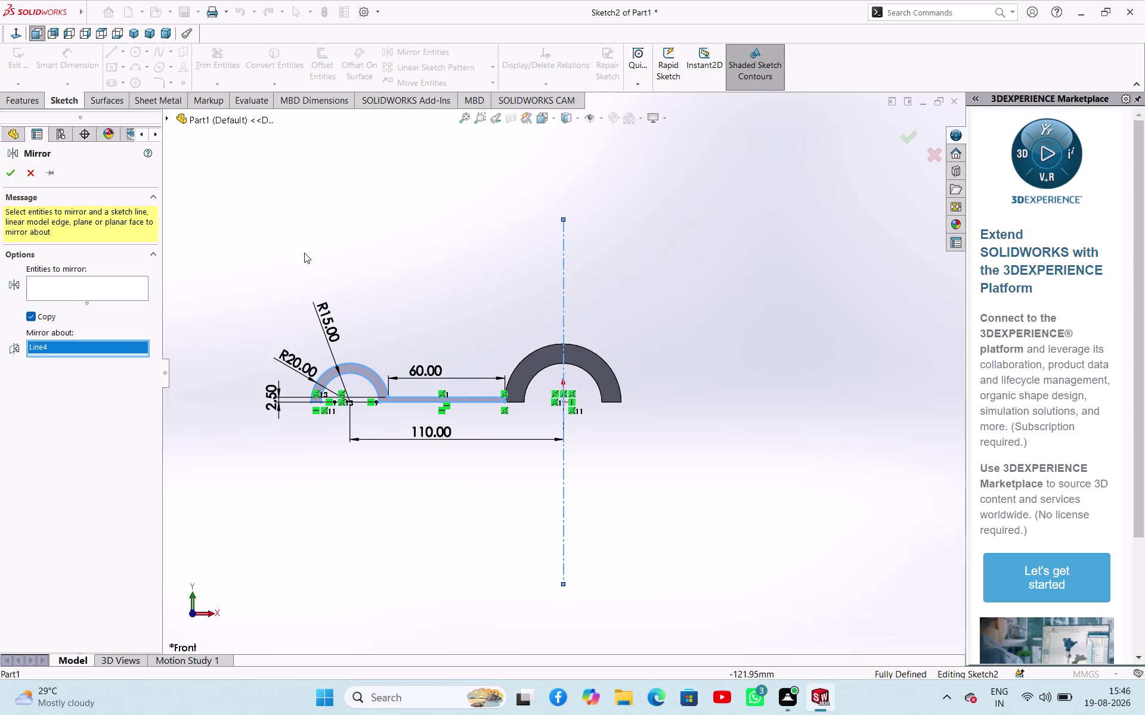
click(68, 285)
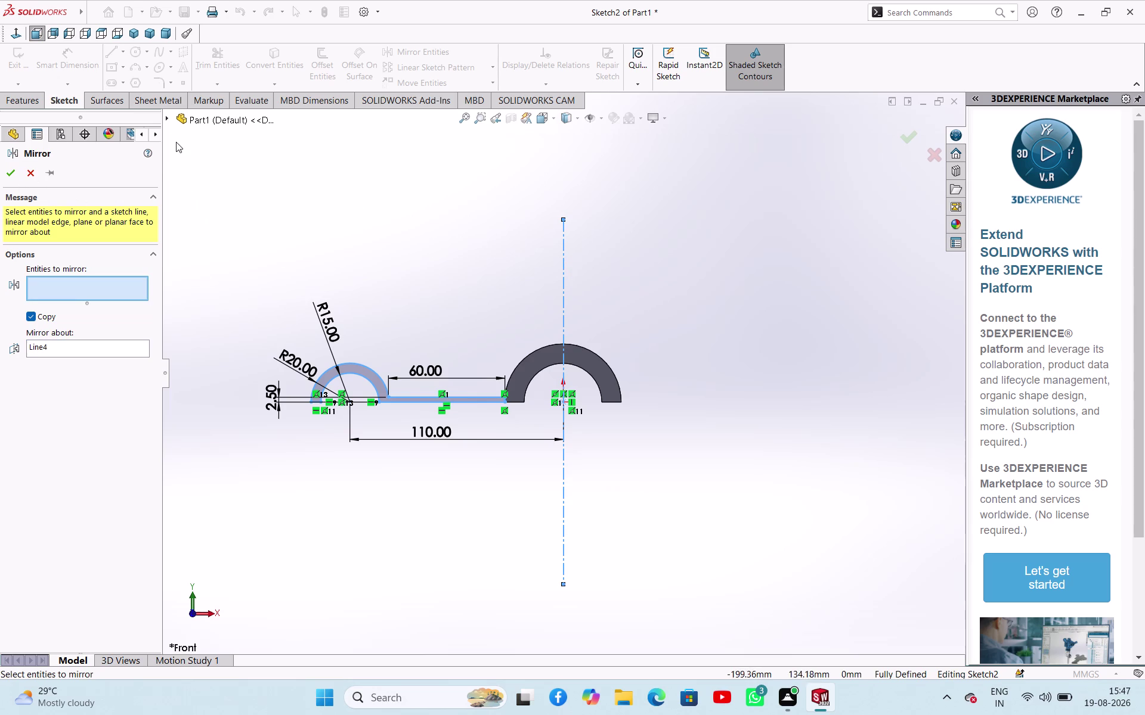
click(171, 119)
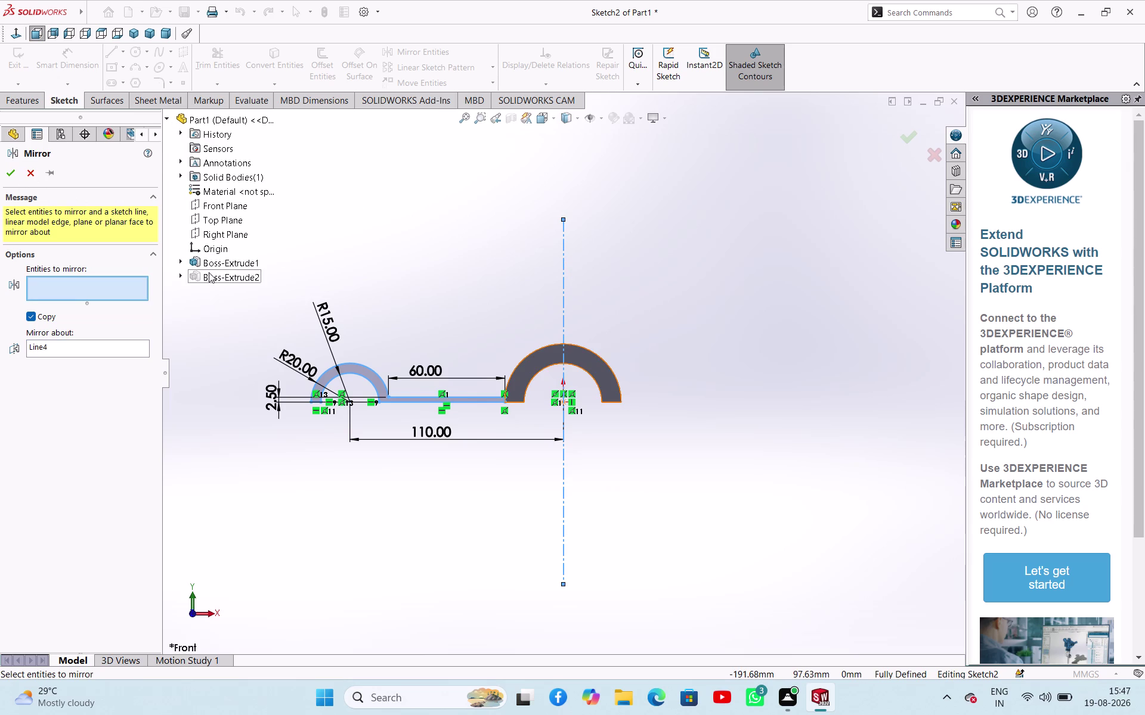
click(33, 171)
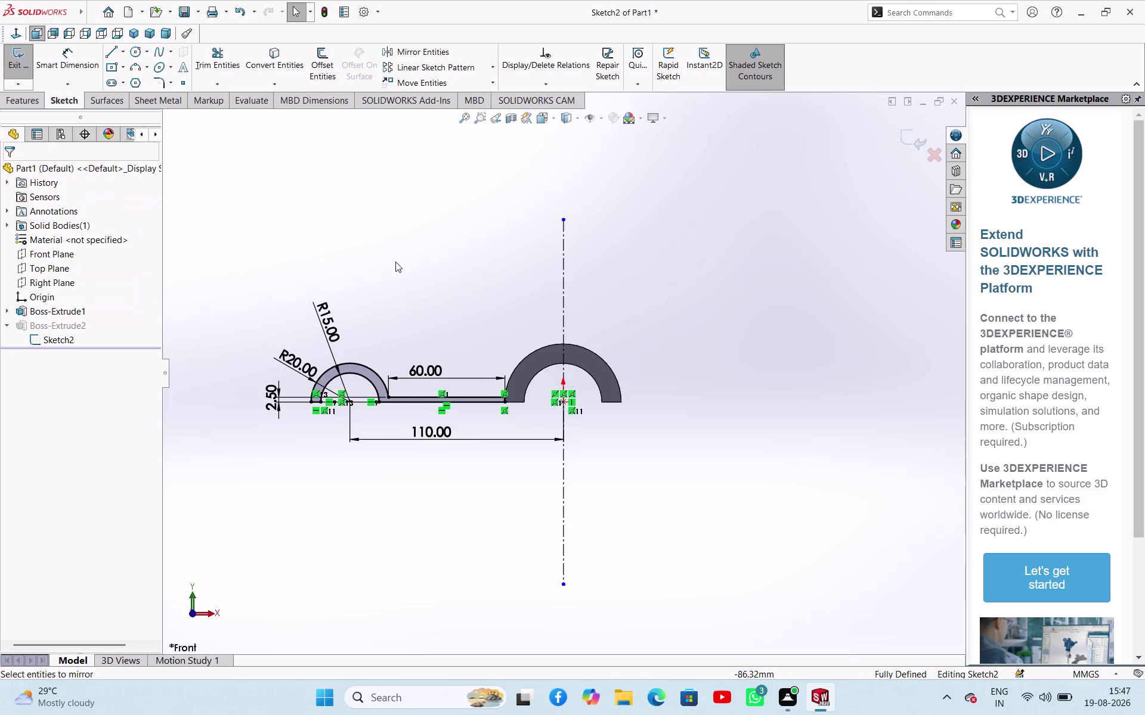
click(396, 262)
click(58, 336)
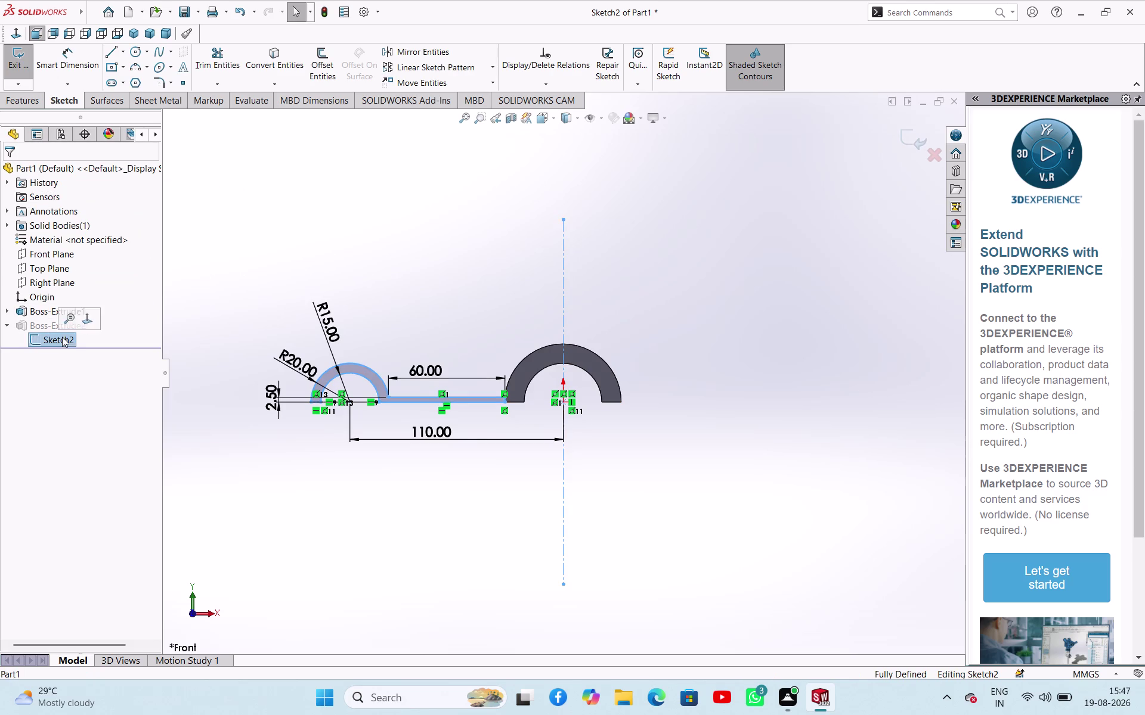
click(442, 50)
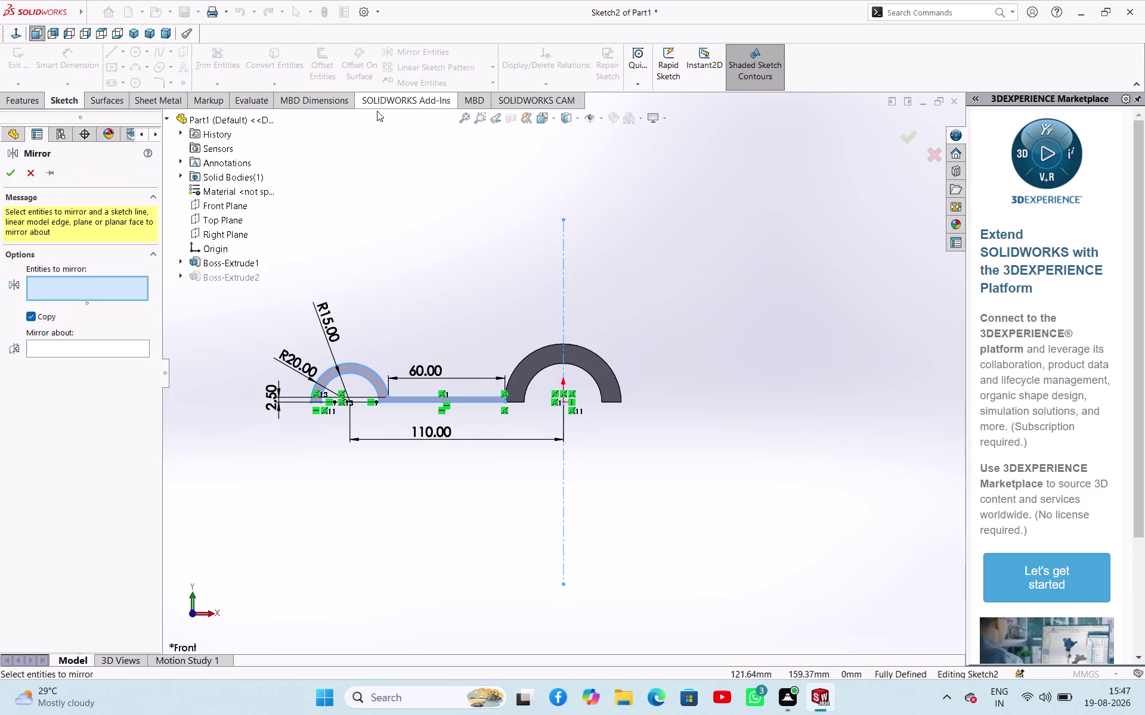
Pick the left lug's outer R20 arc, Arc5, as the entity to mirror.
click(231, 231)
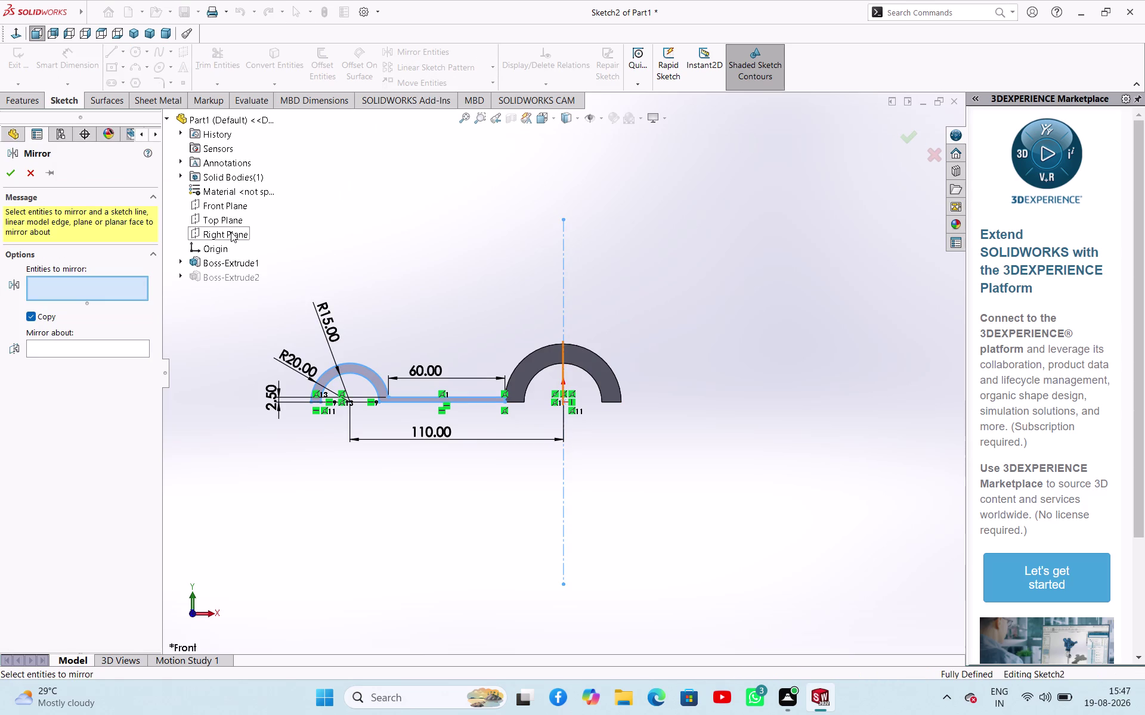
click(13, 176)
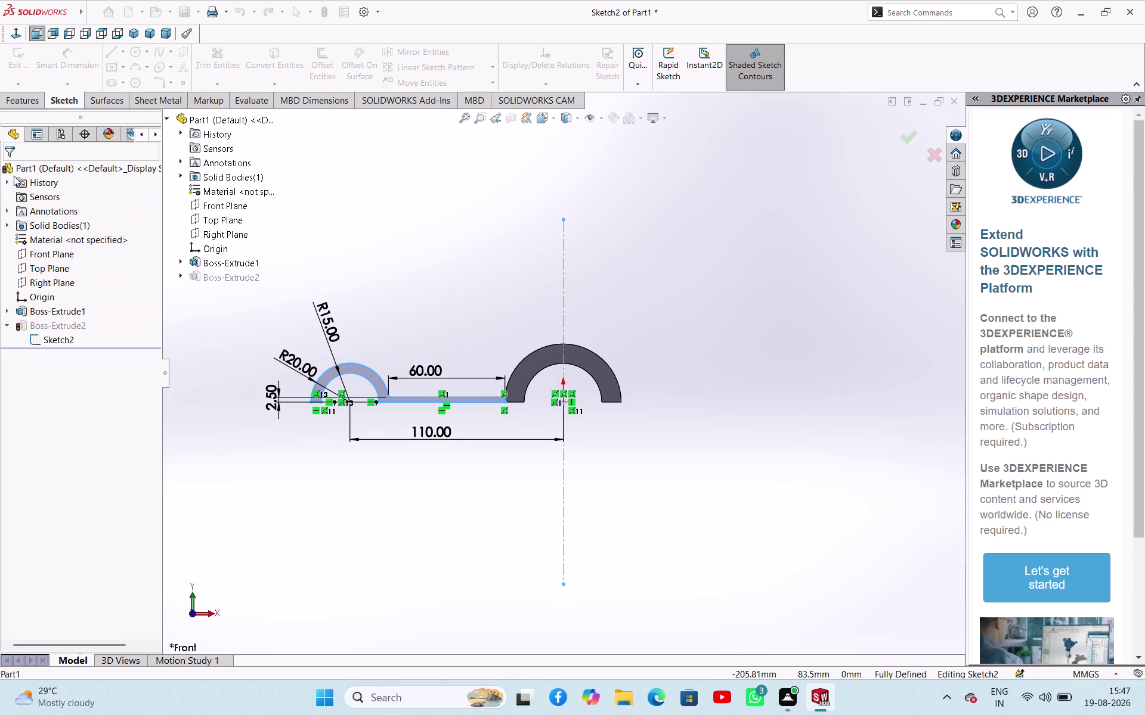
click(484, 280)
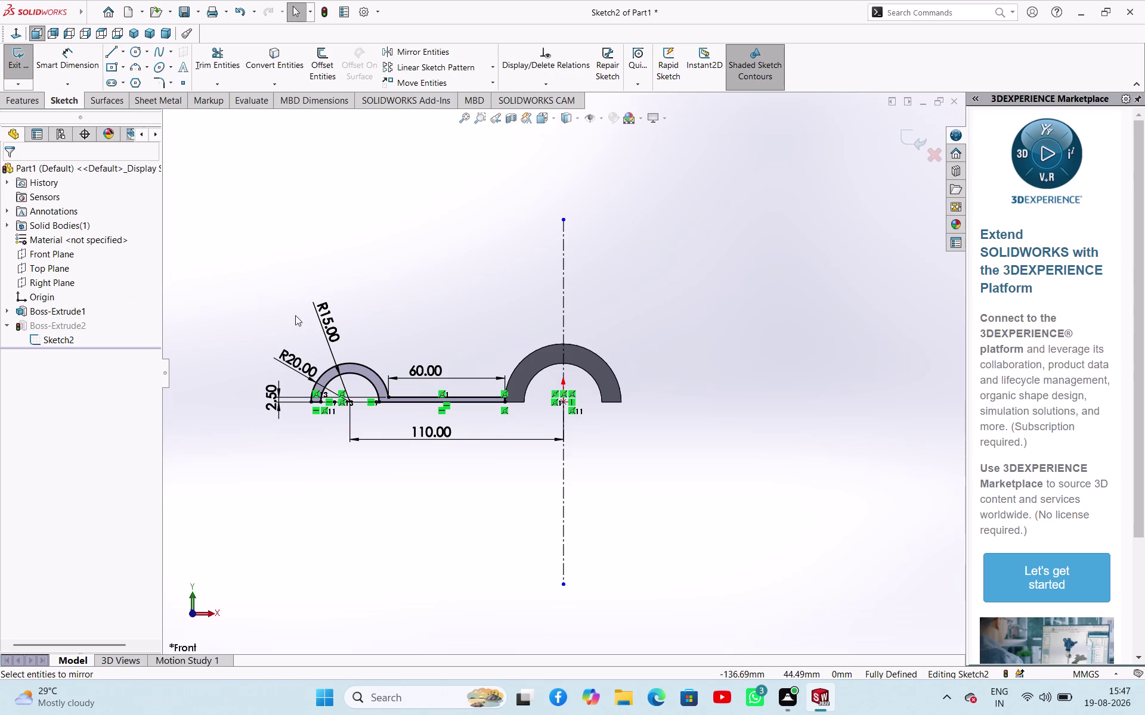
drag(270, 290, 390, 230)
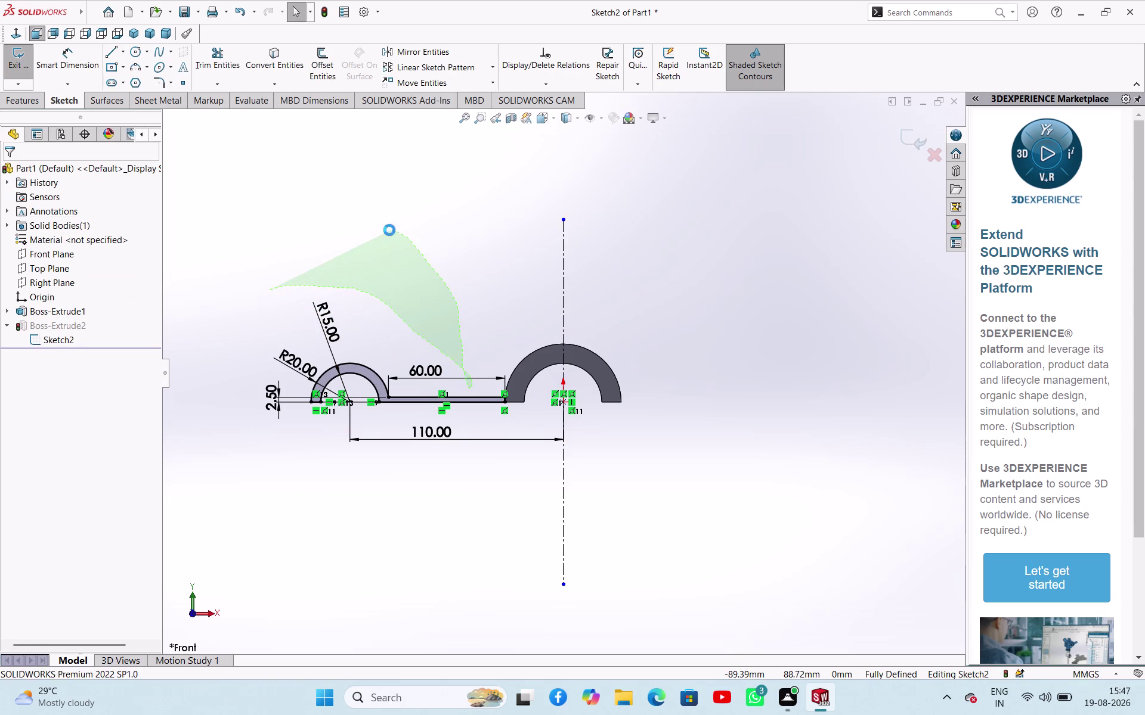
click(417, 227)
click(399, 239)
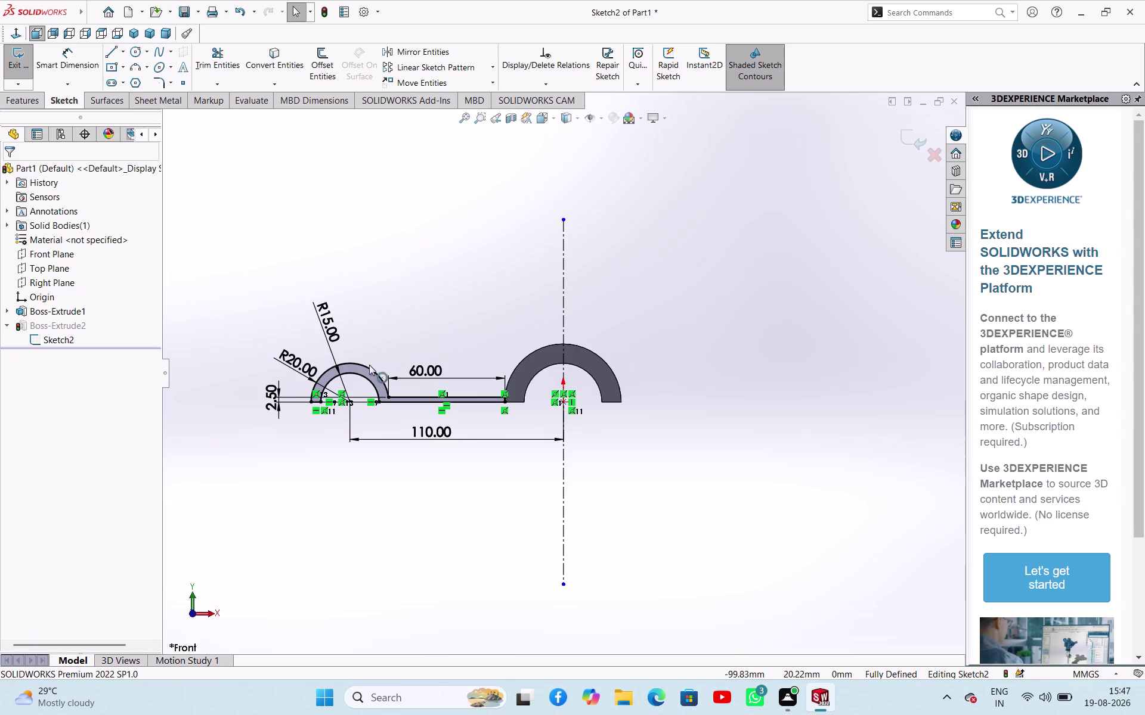
click(373, 368)
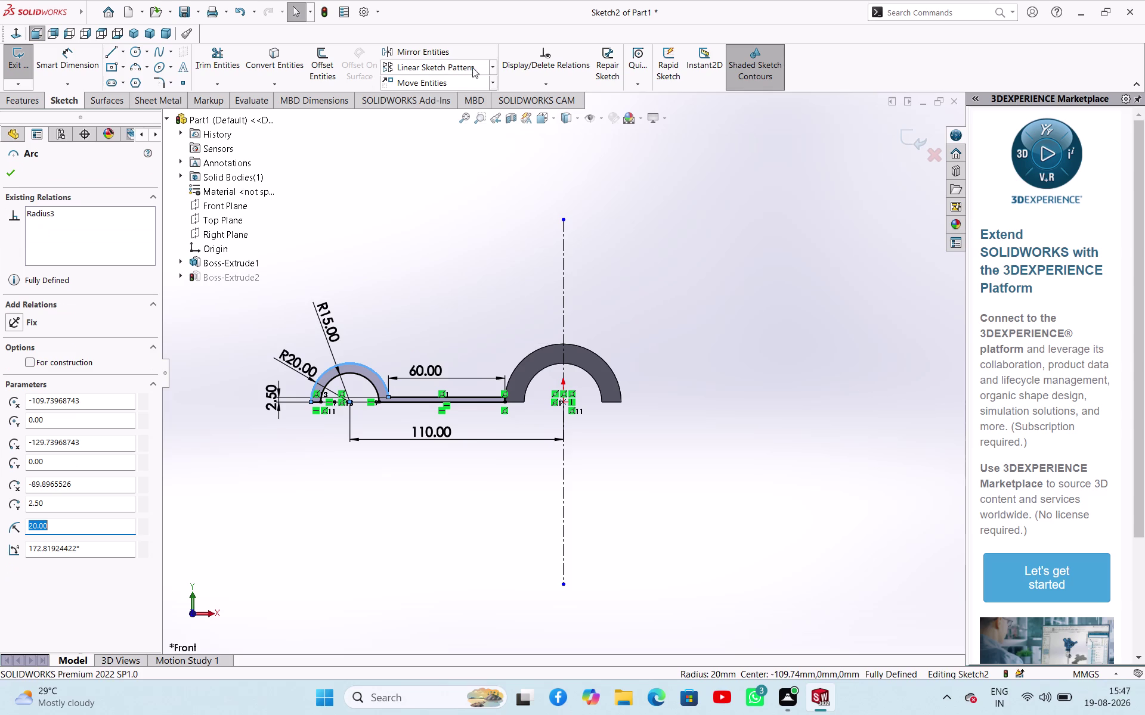
click(439, 54)
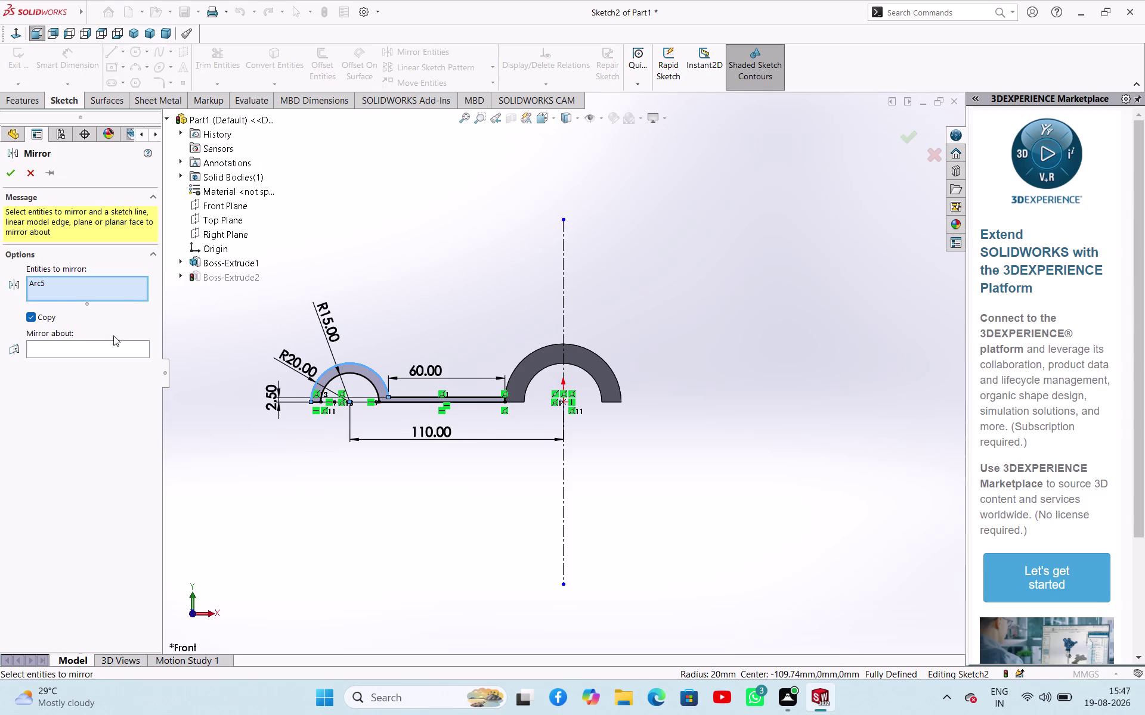
Mirror about the centreline, adding the lug's bottom line, inner arc and web lines.
click(110, 346)
click(562, 275)
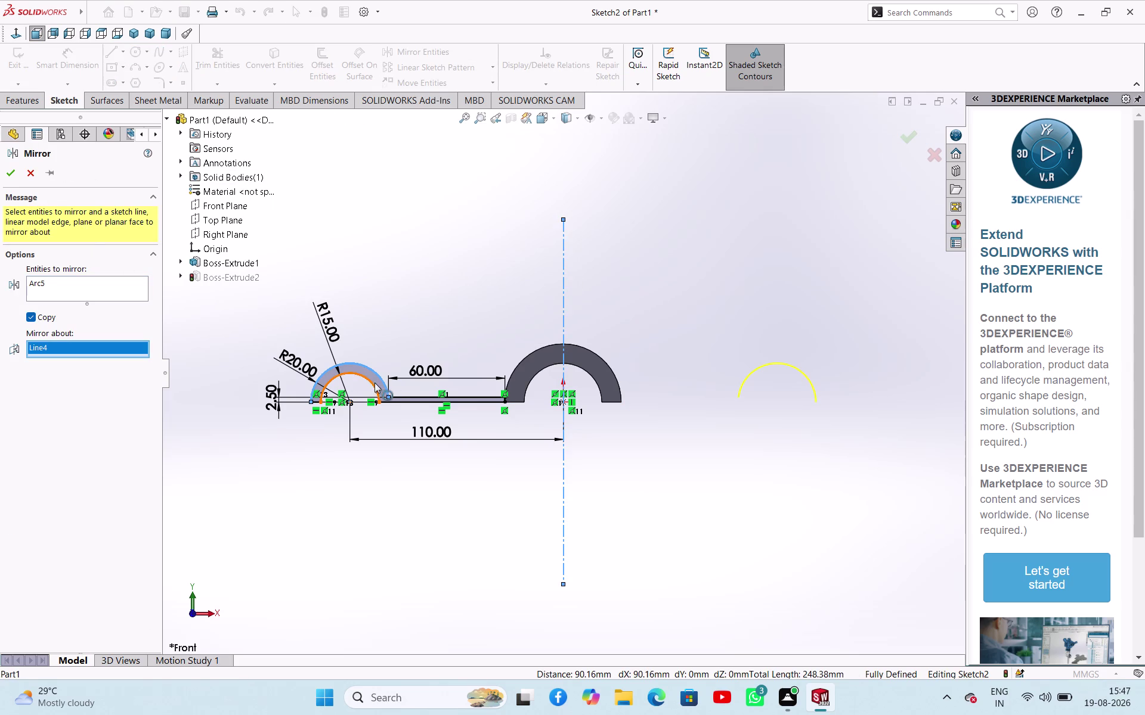
click(125, 294)
scroll(down, 3)
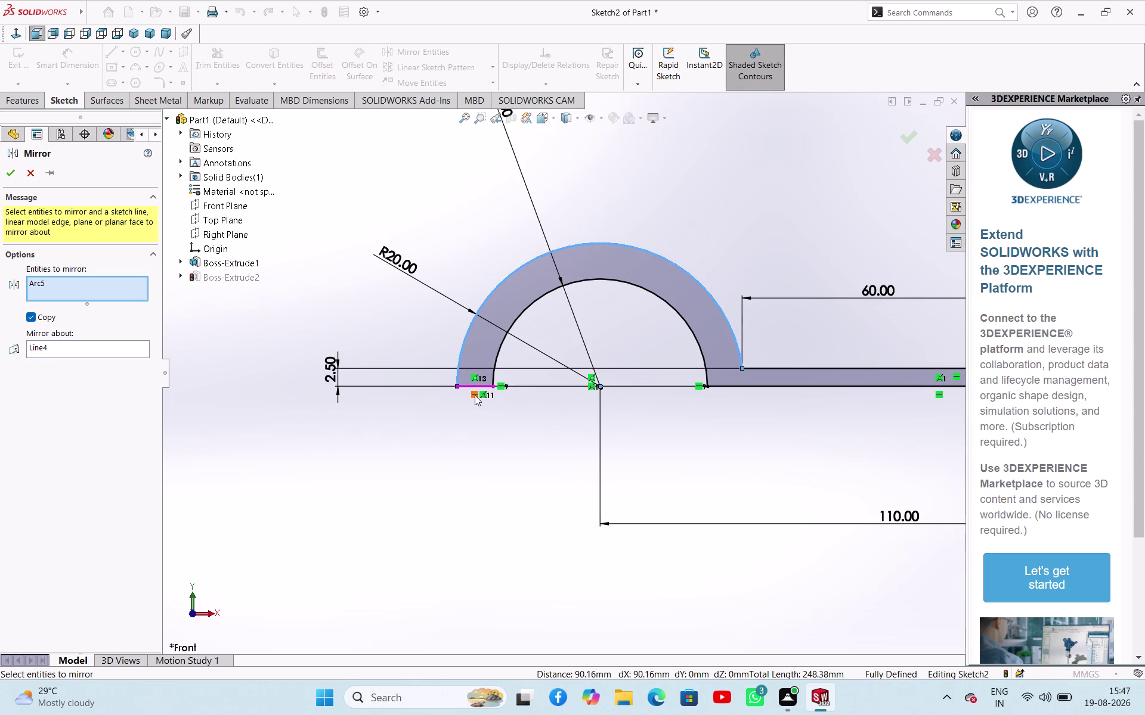
click(476, 387)
click(519, 323)
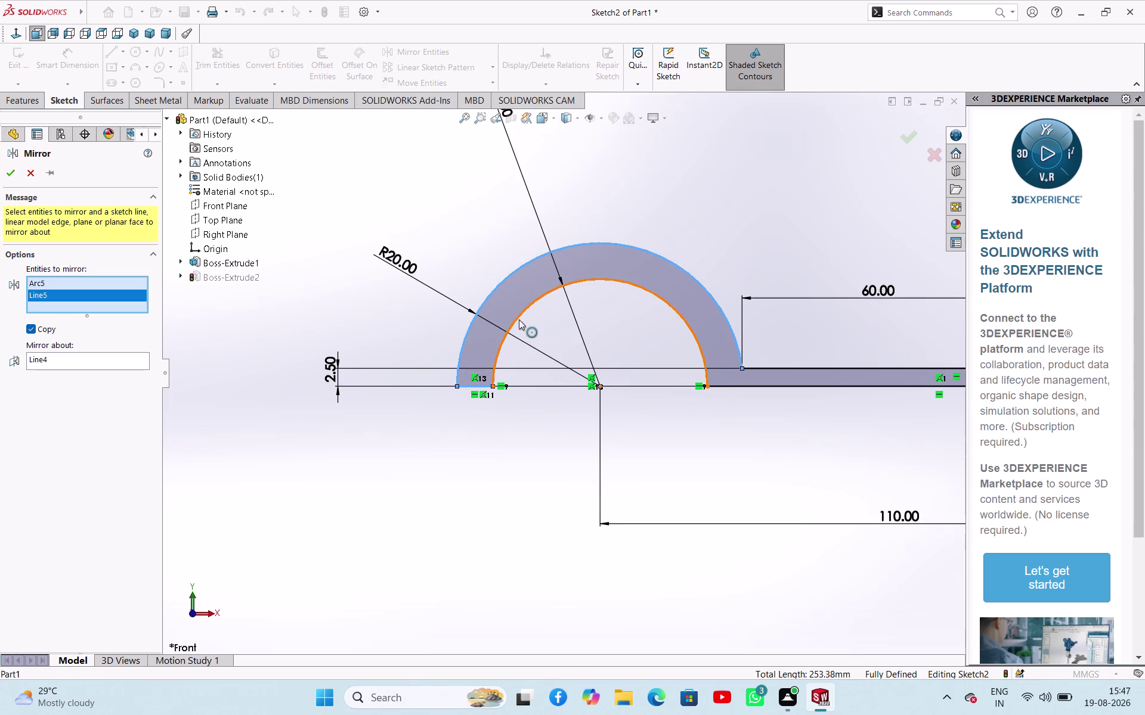
click(519, 317)
click(780, 385)
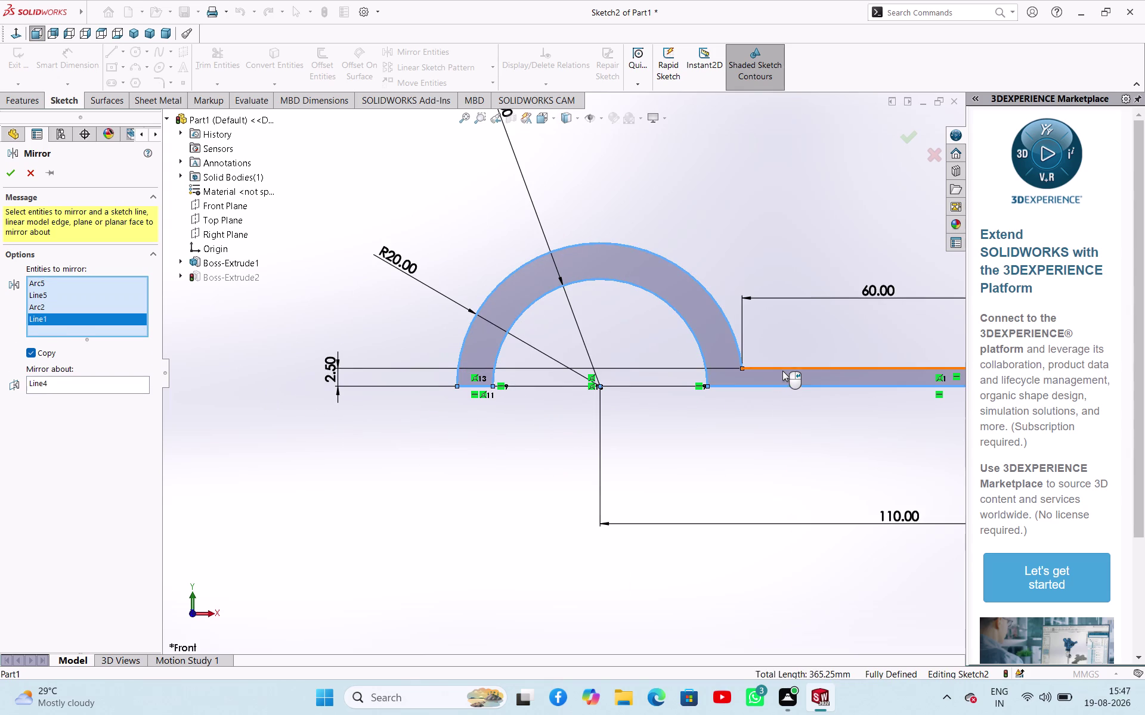
click(782, 369)
Add Arc6, accept the mirror, and exit the sketch to rebuild Boss-Extrude2.
scroll(up, 3)
scroll(down, 3)
scroll(down, 3)
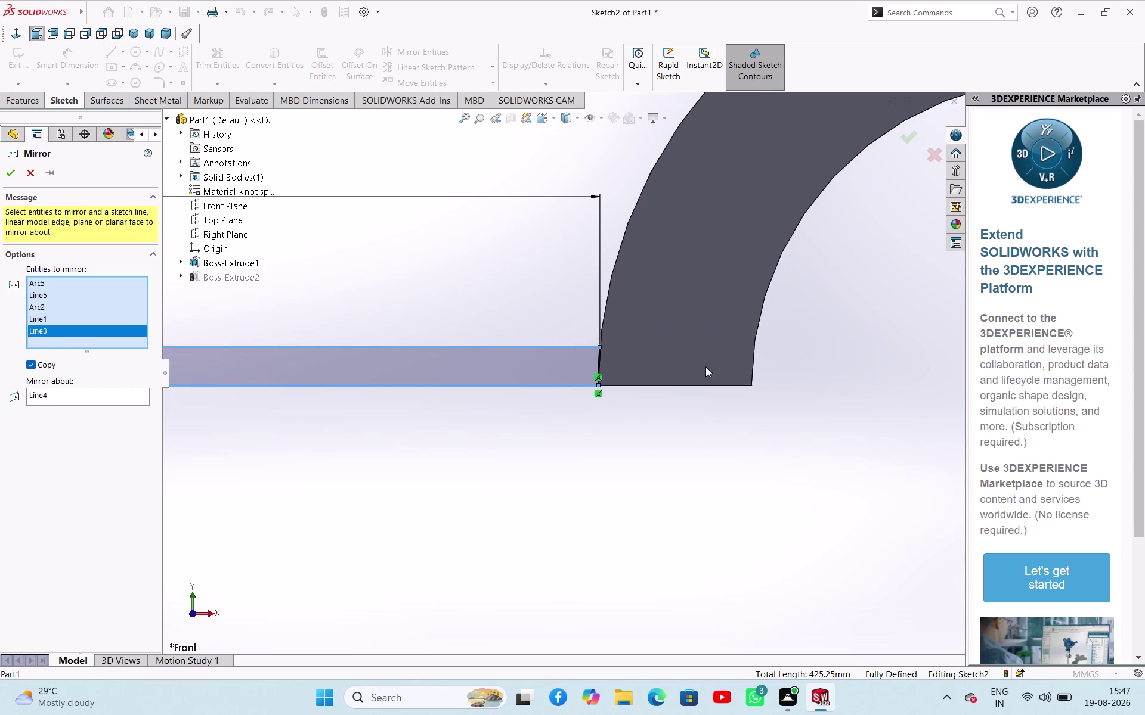
click(597, 360)
scroll(up, 3)
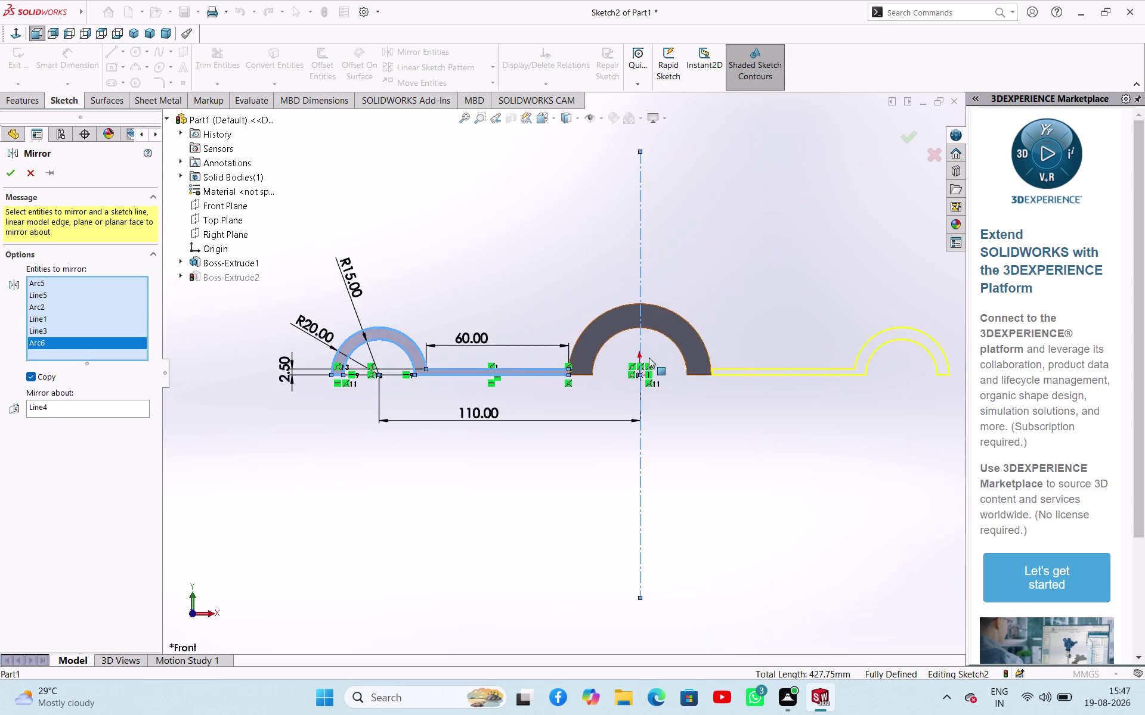
scroll(up, 3)
click(16, 166)
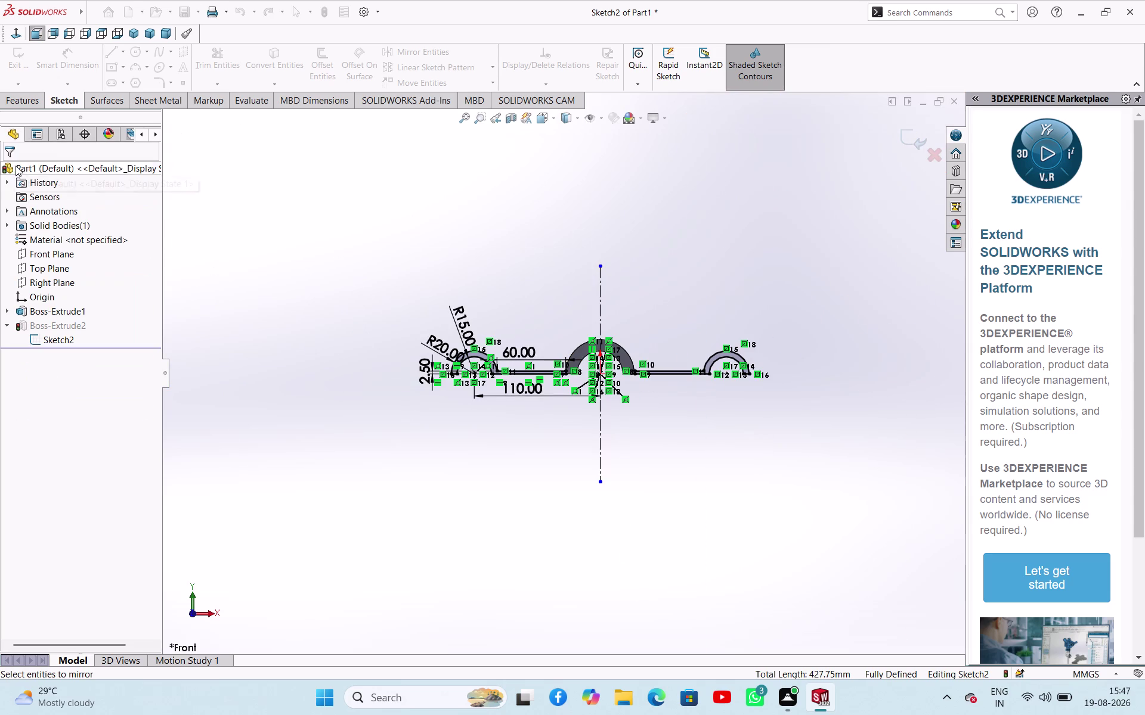
click(277, 237)
scroll(up, 3)
middle_drag(373, 240, 338, 296)
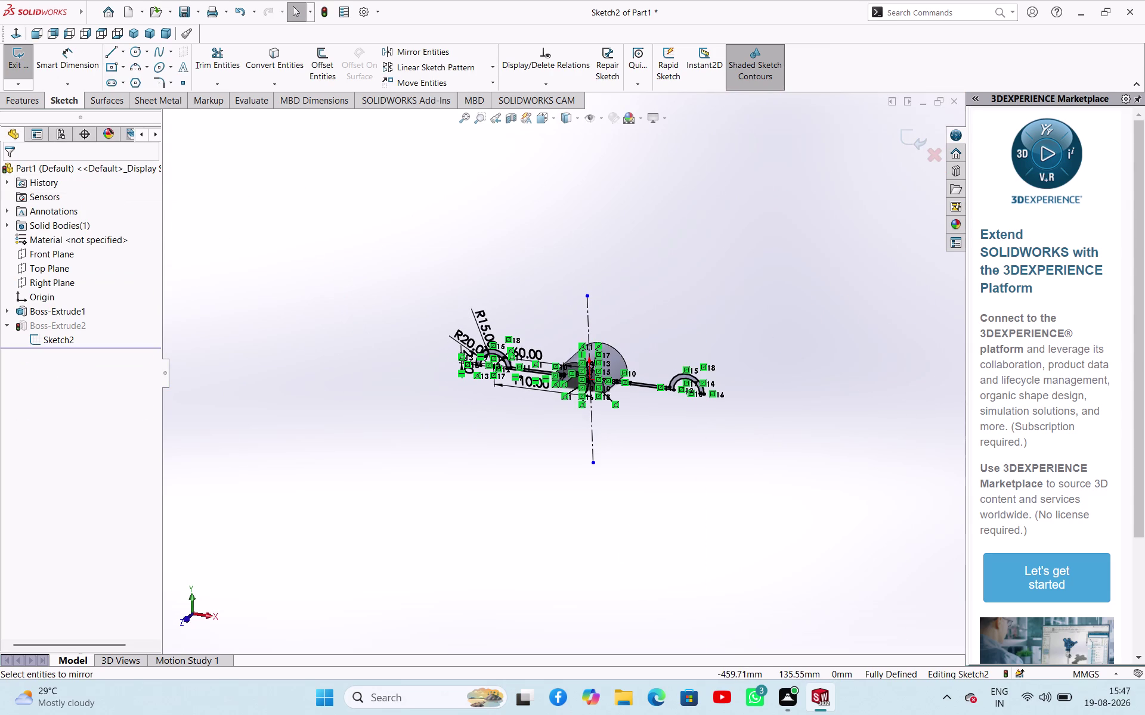
click(27, 70)
Orbit around the three-body clamp, then start Sketch3 on the Top Plane.
middle_drag(370, 229, 415, 253)
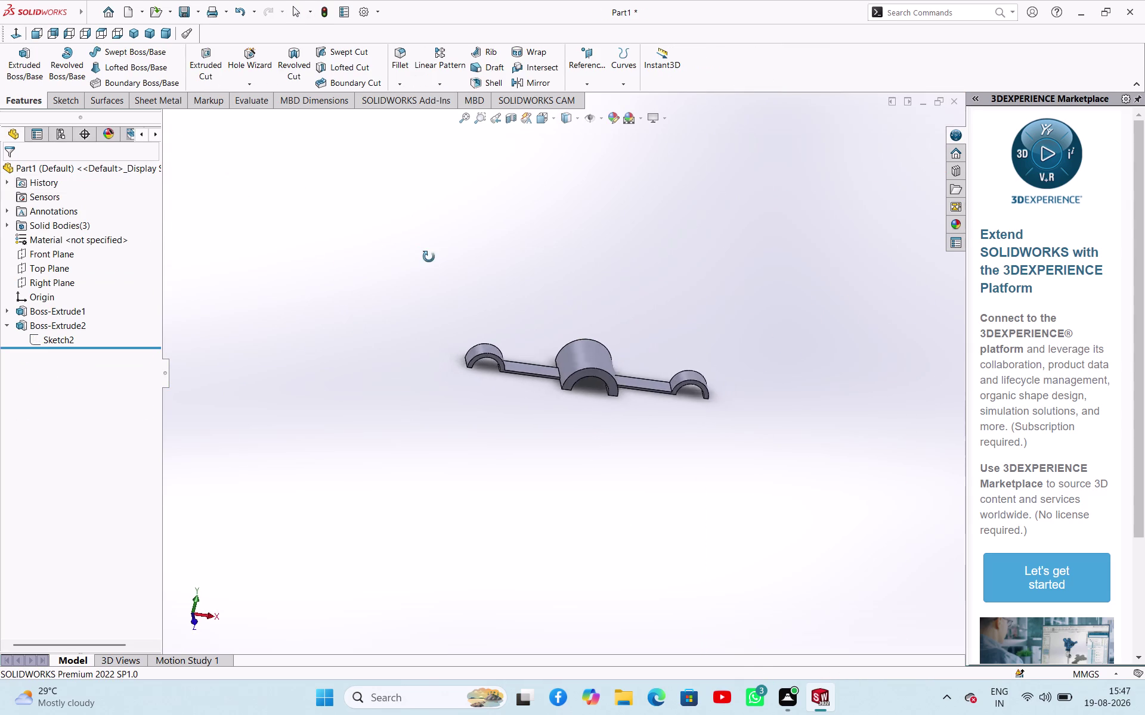
middle_drag(414, 254, 455, 207)
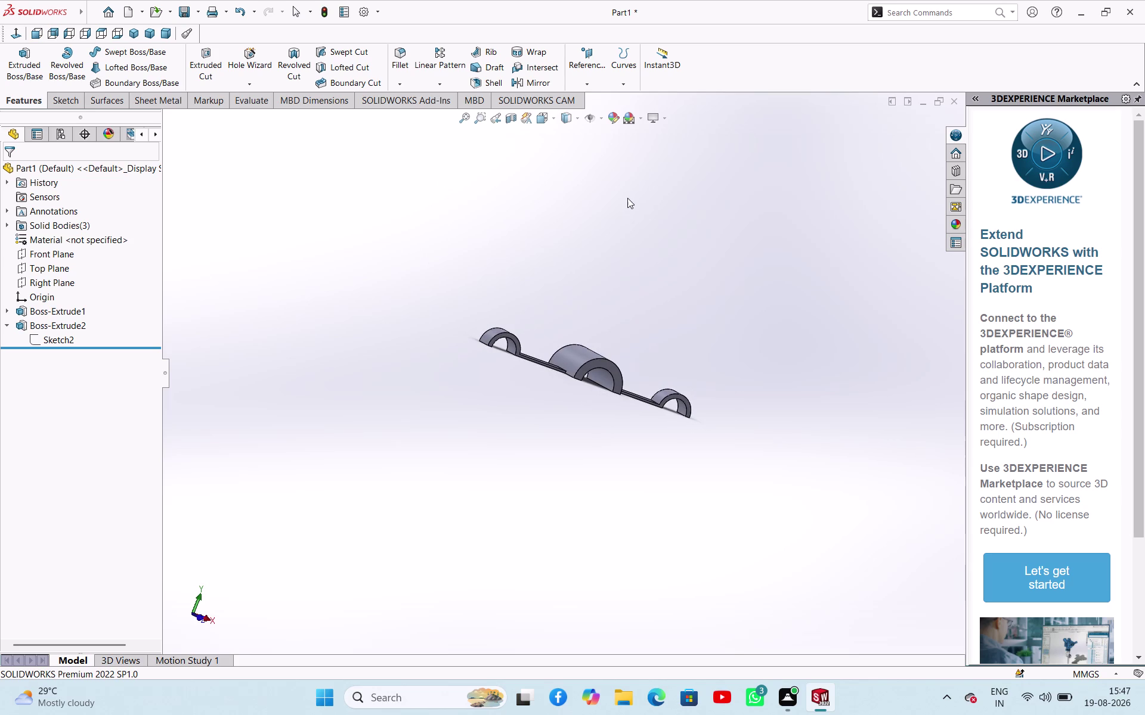
middle_drag(633, 217, 591, 252)
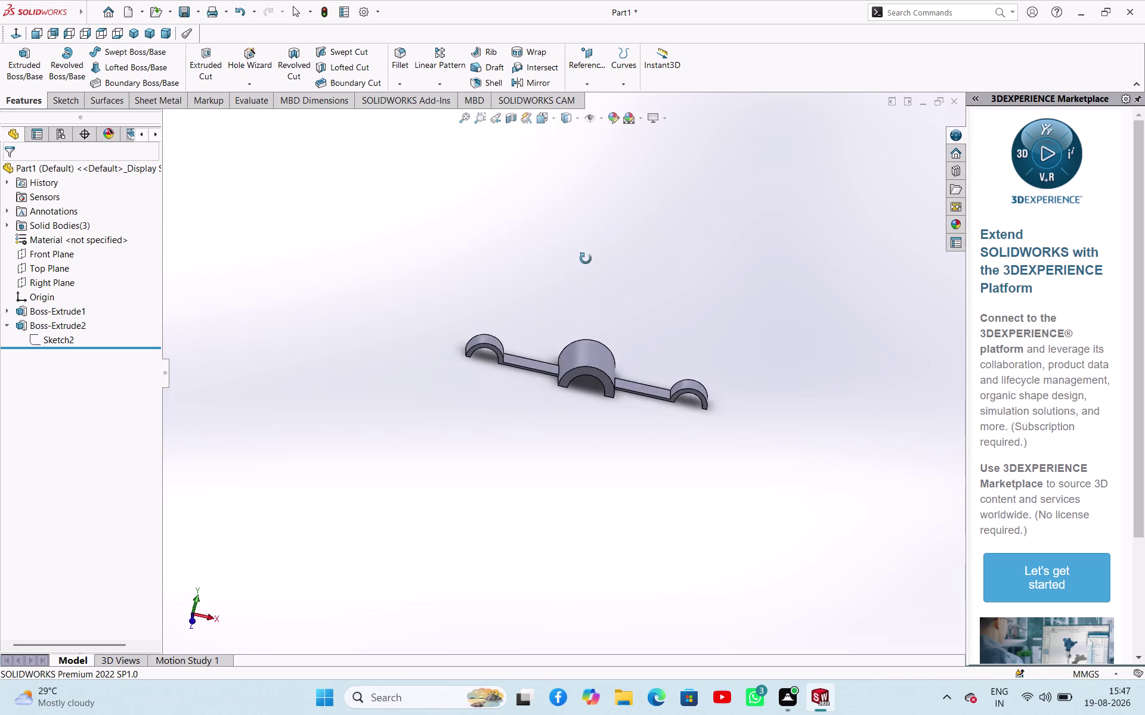
middle_drag(591, 252, 576, 347)
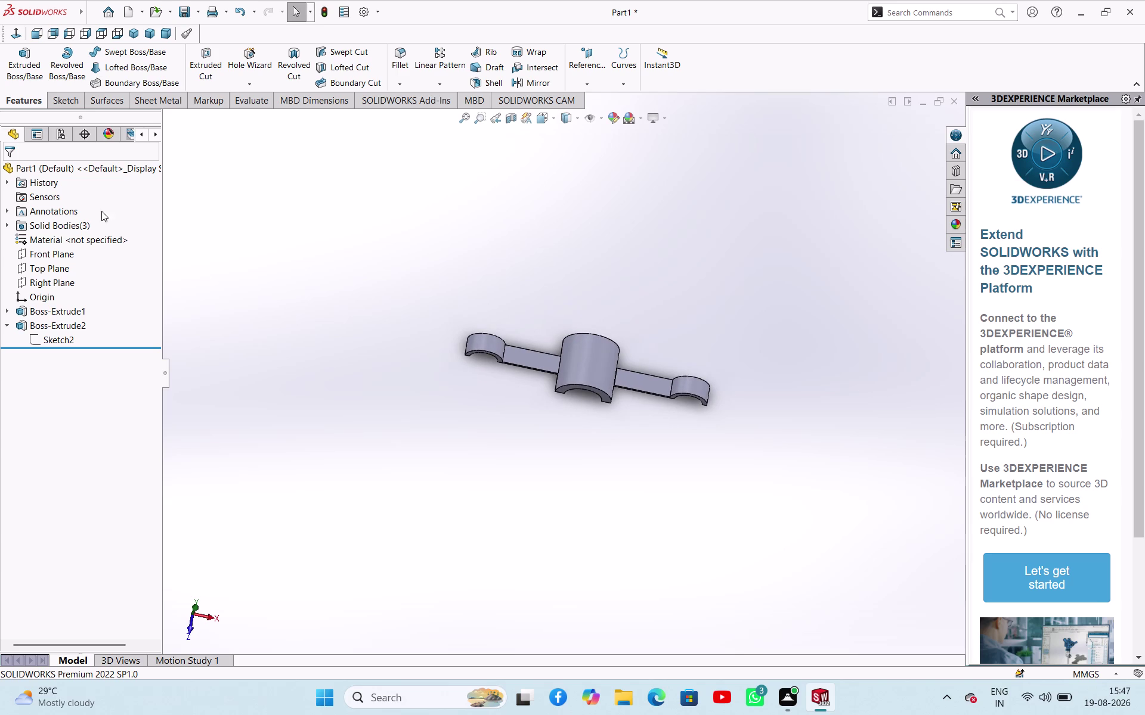
click(65, 254)
middle_drag(330, 287, 349, 214)
click(41, 273)
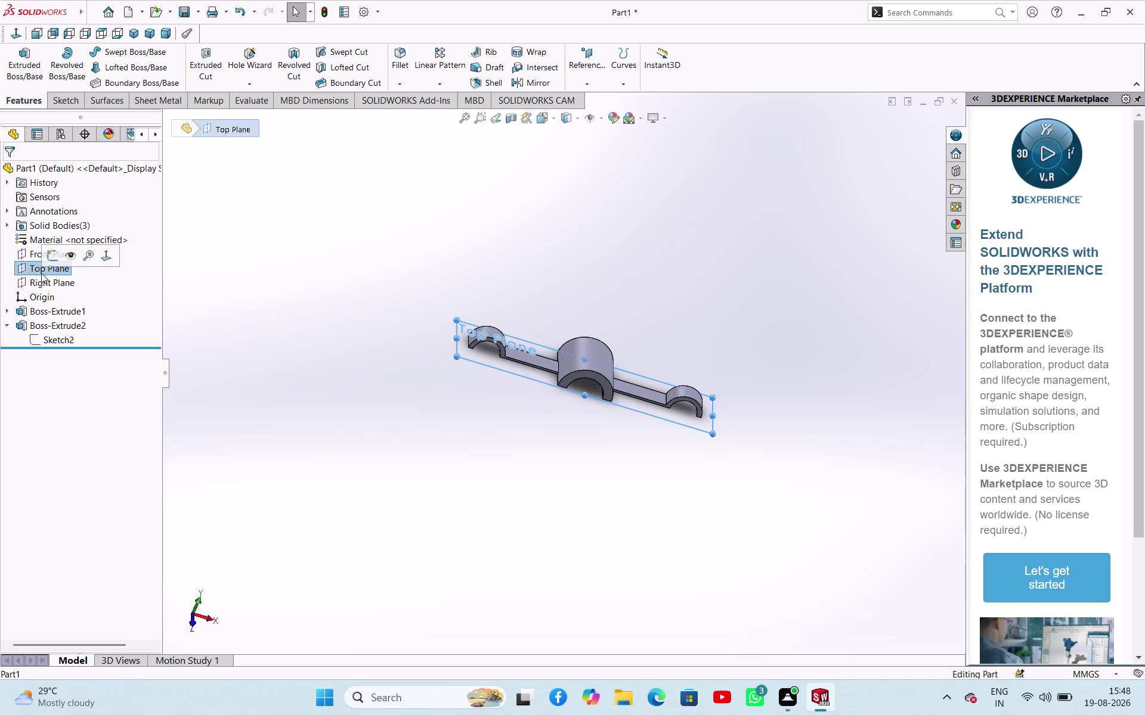
middle_drag(332, 281, 329, 210)
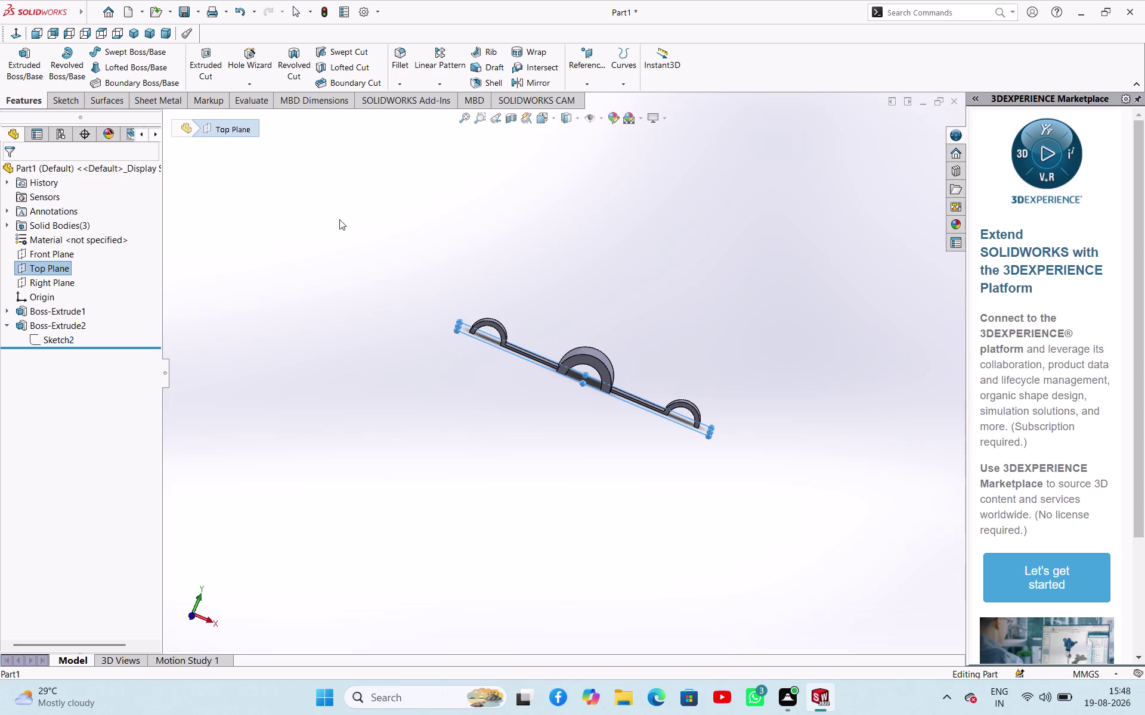
middle_drag(588, 242, 540, 329)
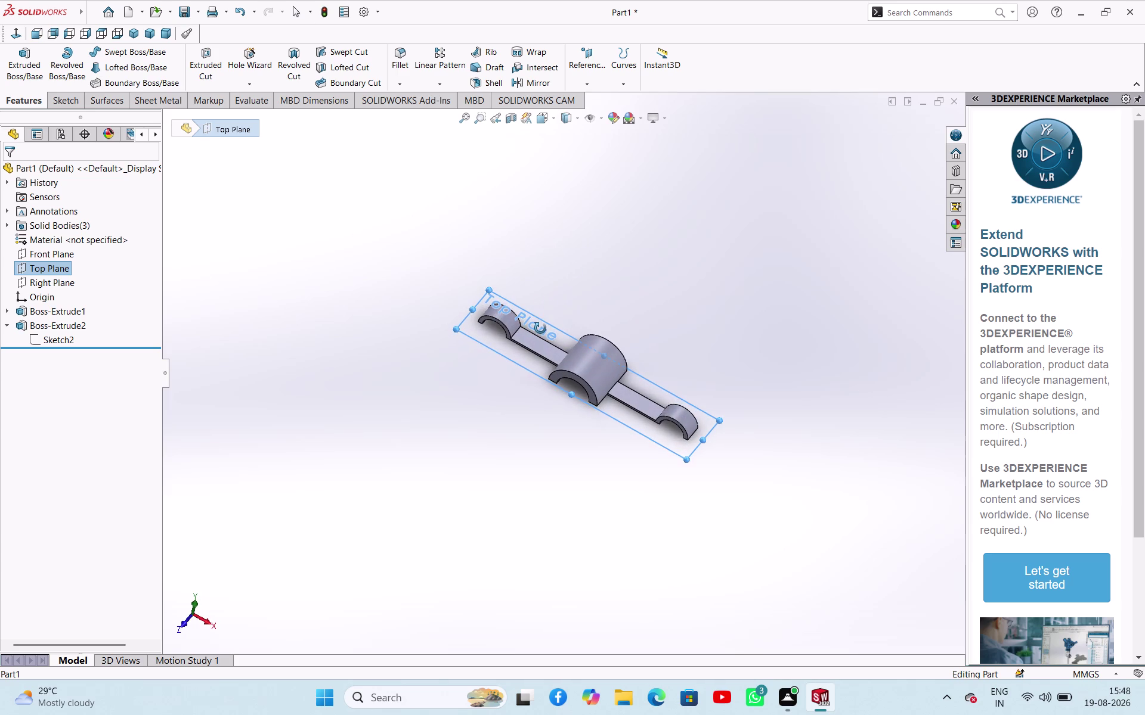
middle_drag(540, 328, 572, 301)
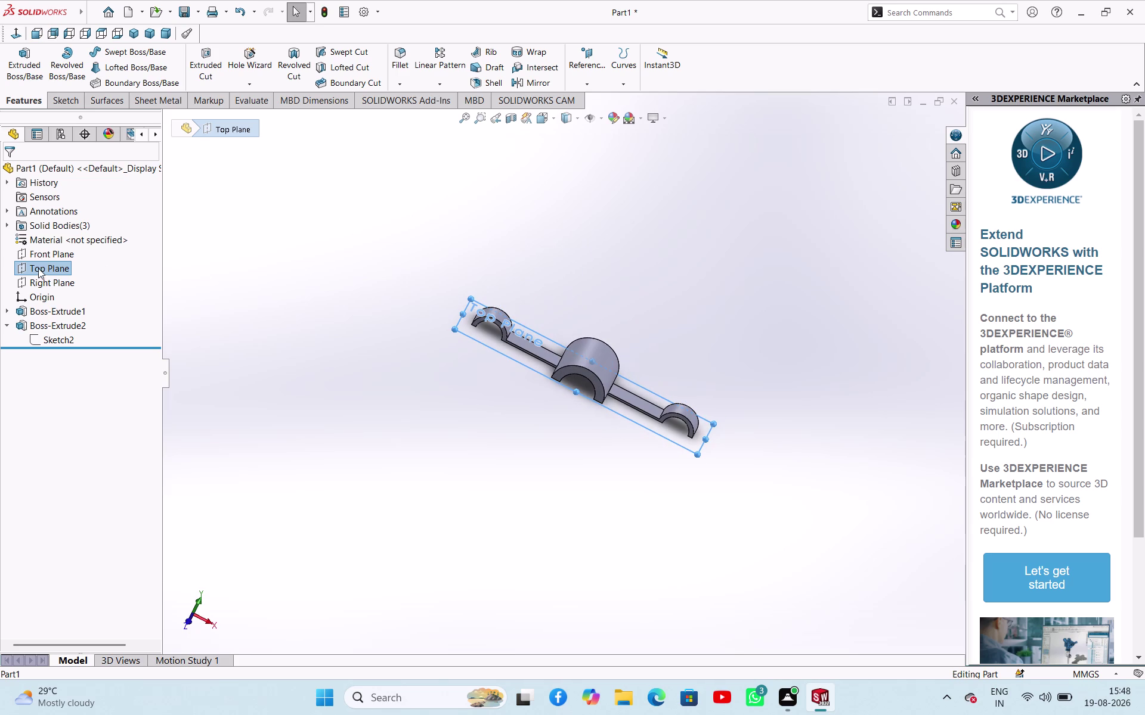
click(38, 269)
click(238, 249)
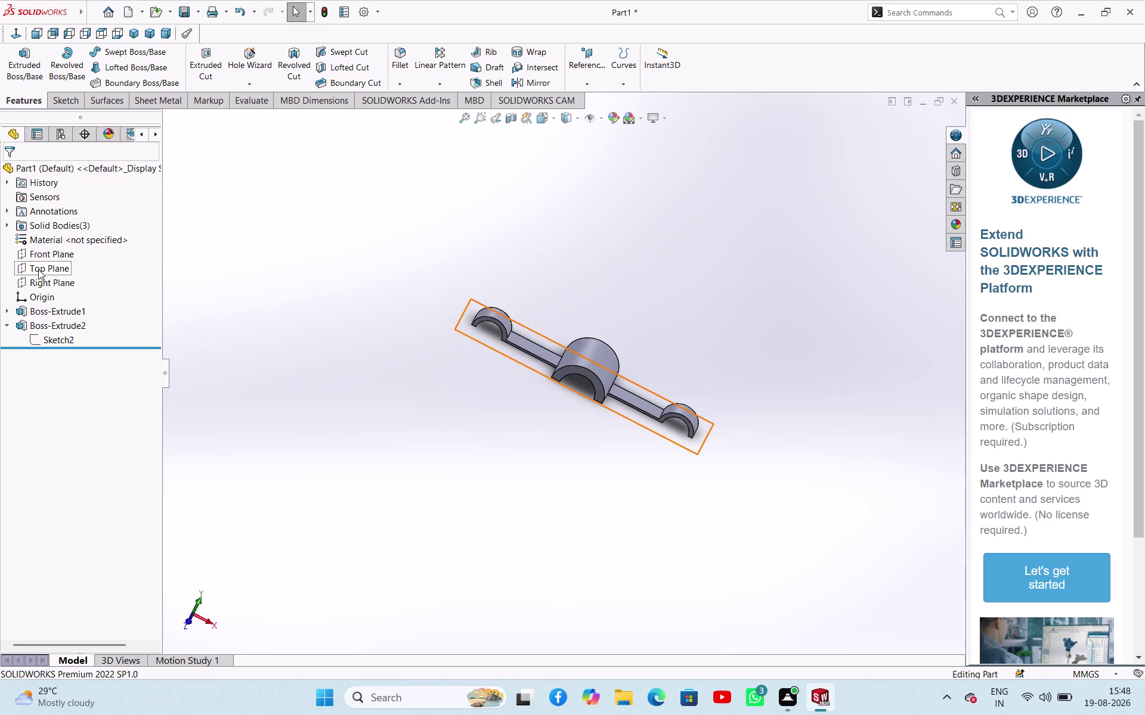
click(38, 270)
Draw a closed four-line outline from the left web corners to the boss corners, viewed face-on.
click(50, 251)
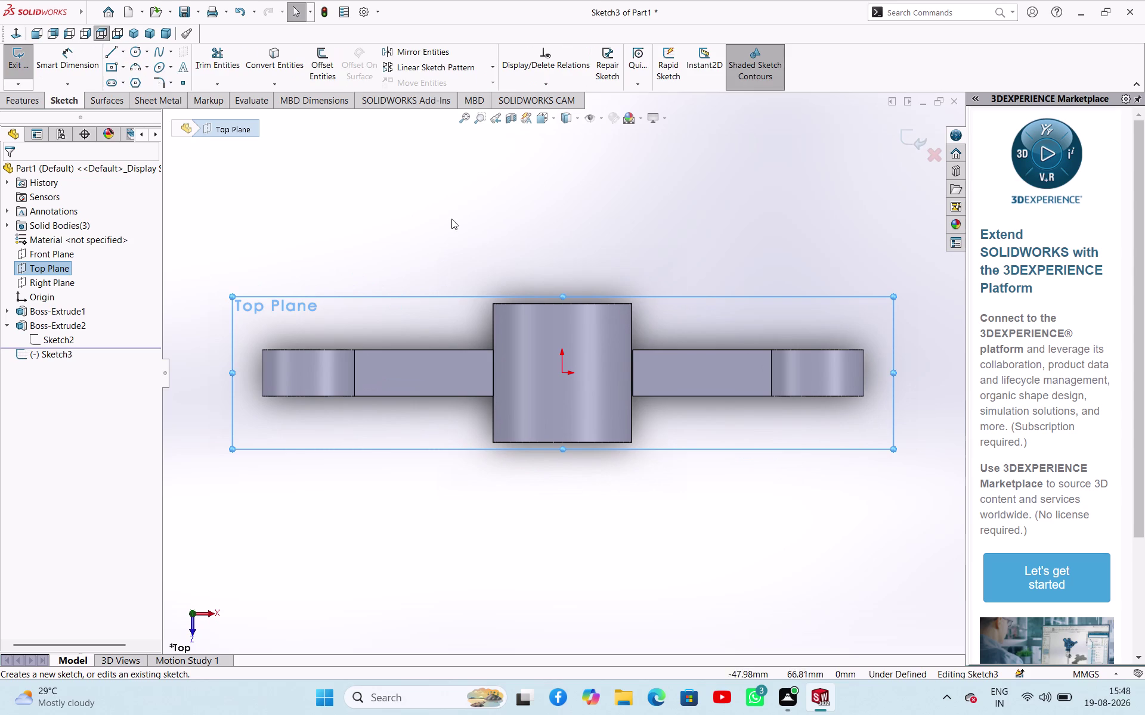
click(451, 218)
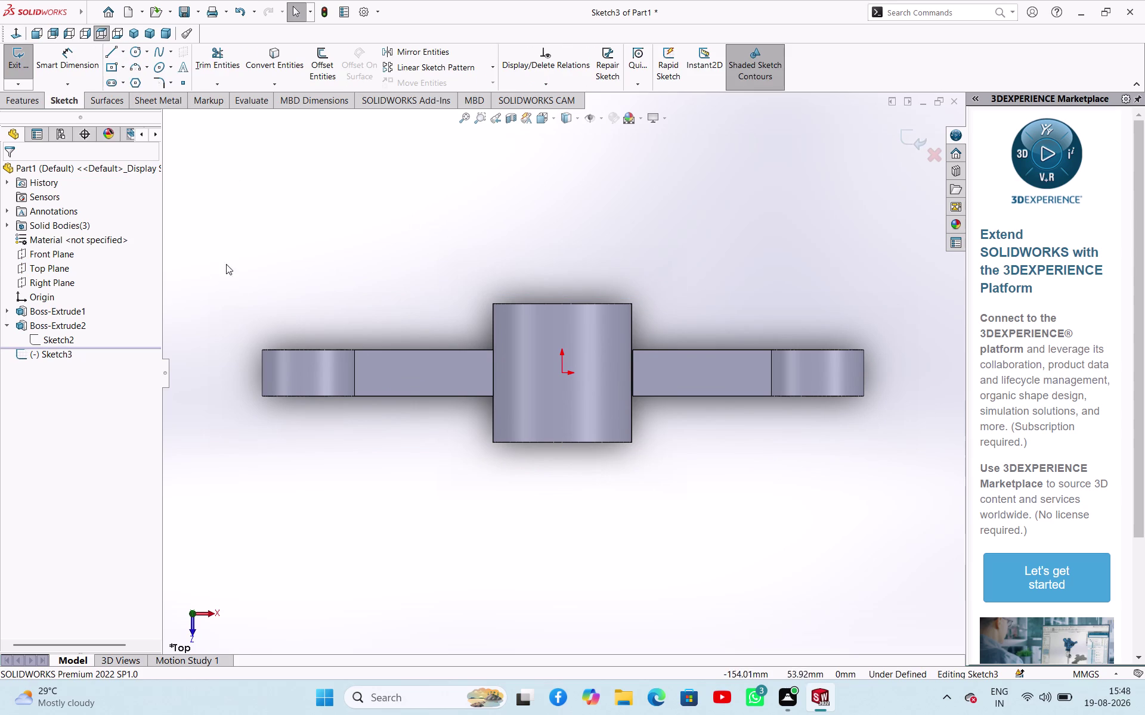
click(113, 53)
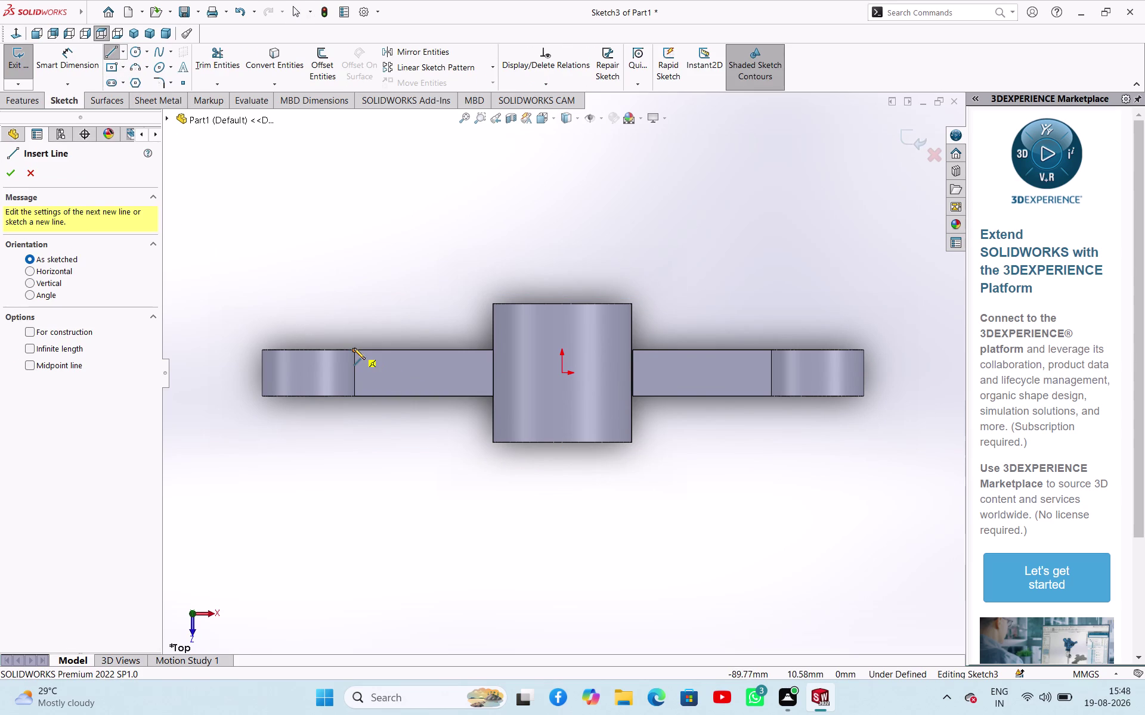
click(354, 349)
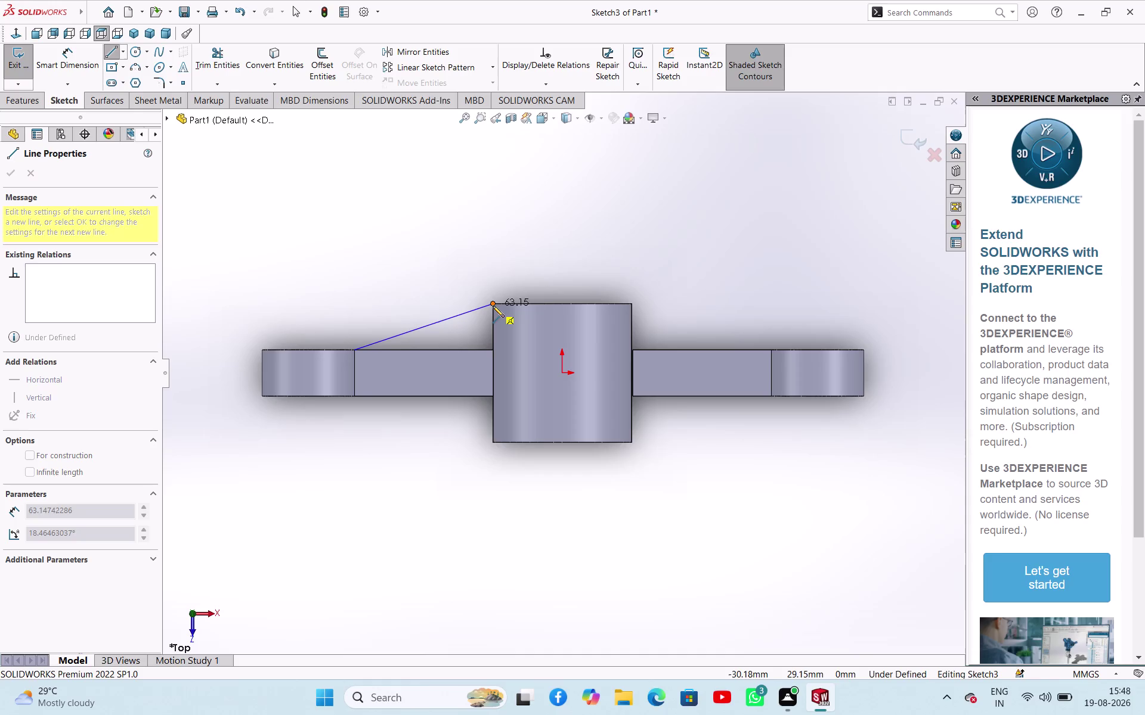
click(493, 306)
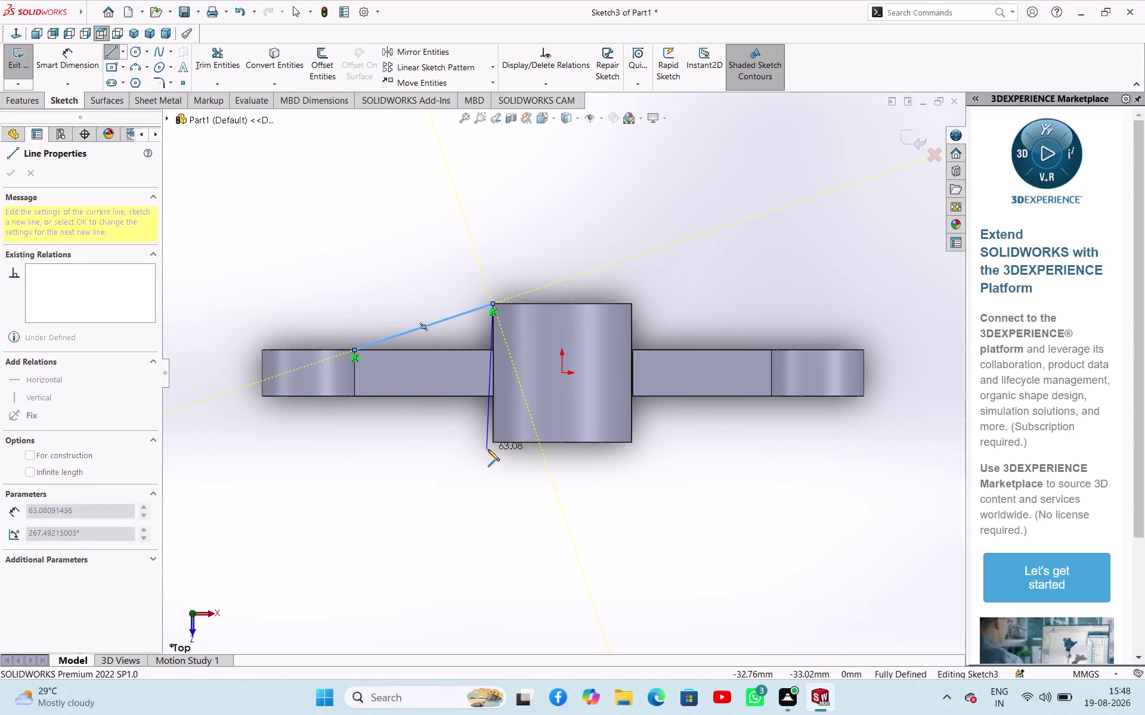
click(493, 441)
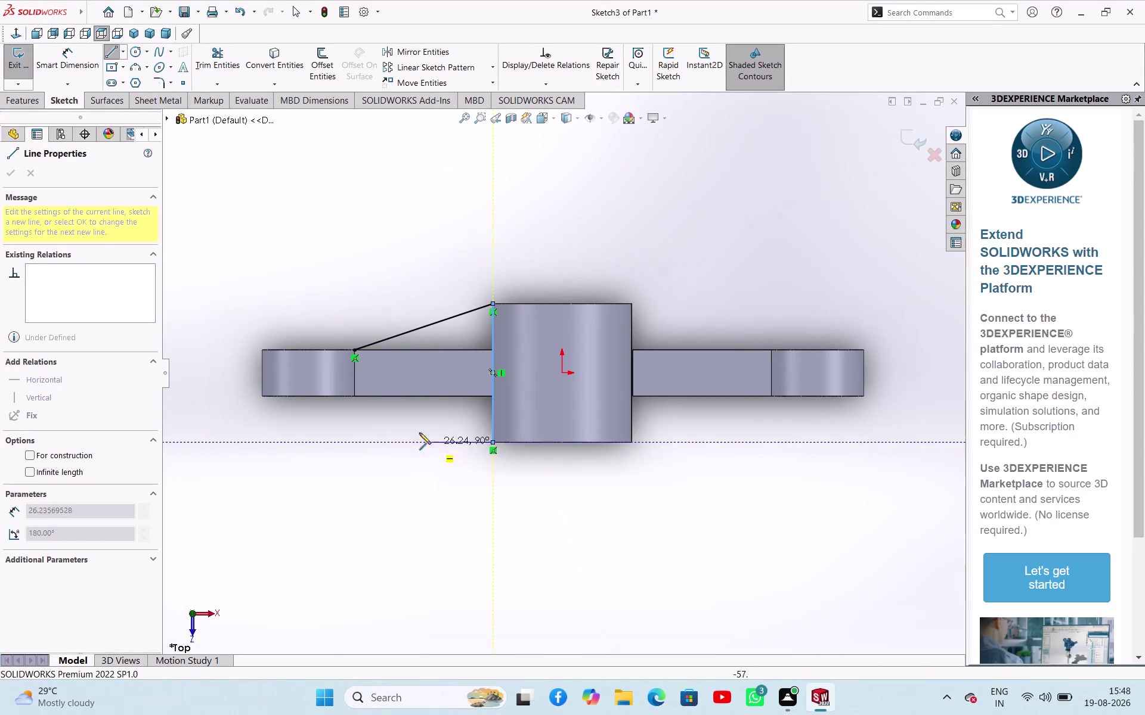
click(354, 397)
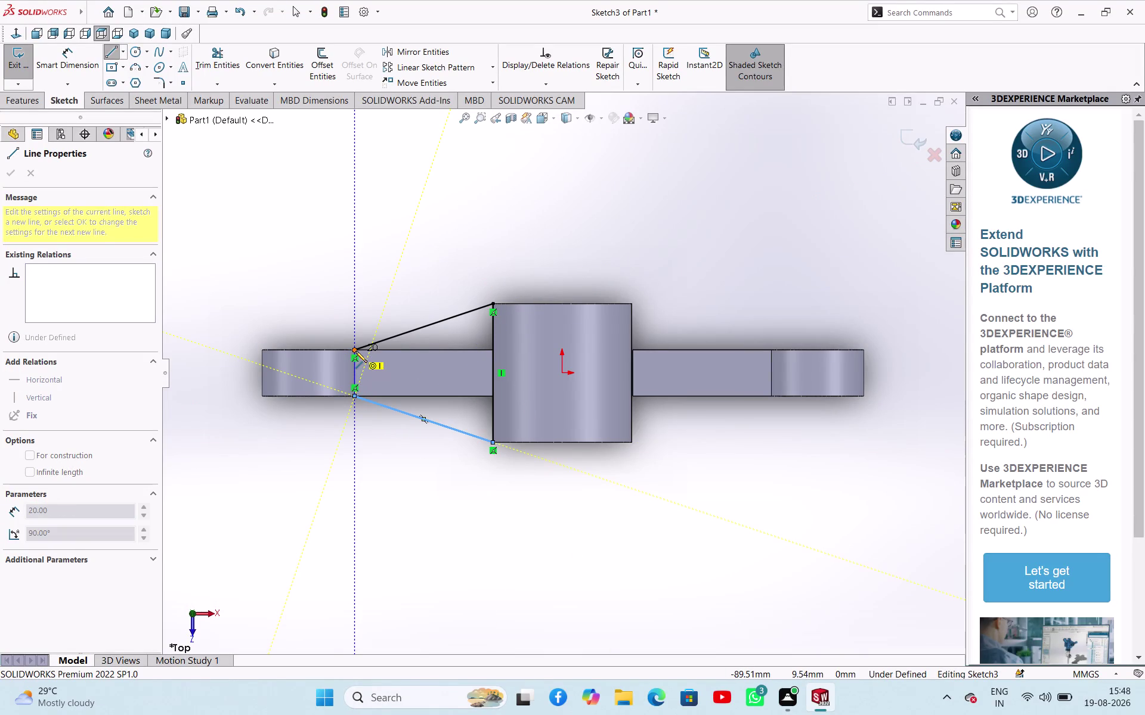
click(355, 351)
End line drawing and orbit to check the new outline in 3D.
right_click(313, 442)
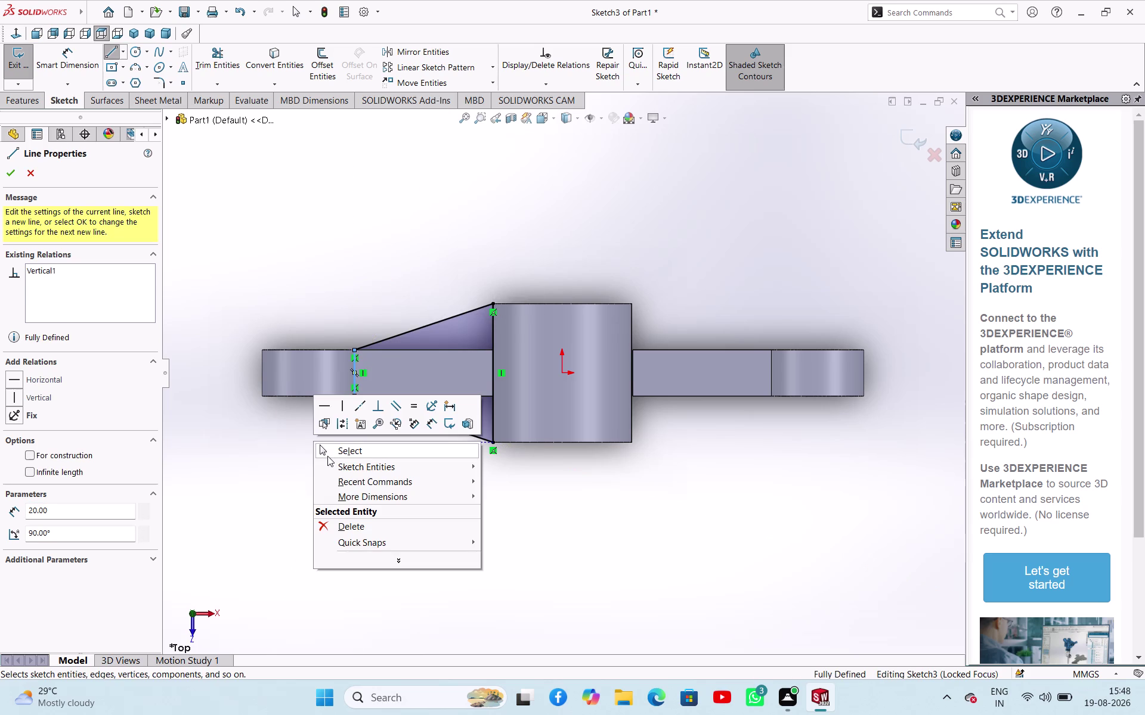
click(327, 456)
middle_drag(365, 490, 359, 313)
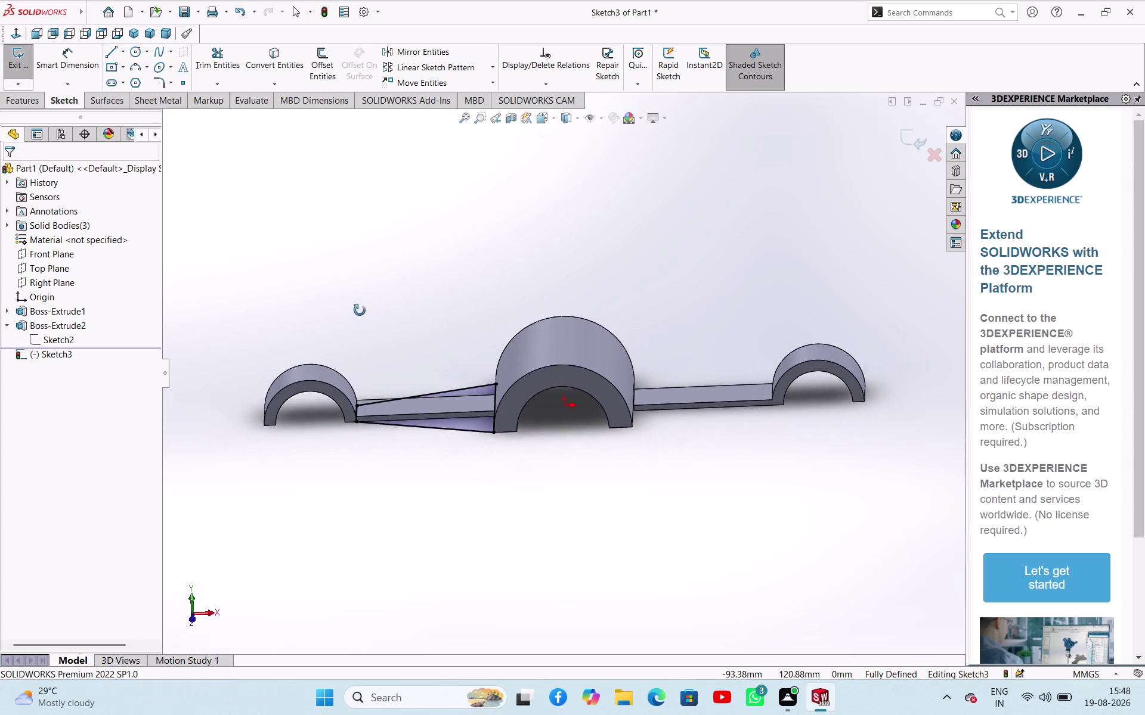
middle_drag(359, 312, 364, 343)
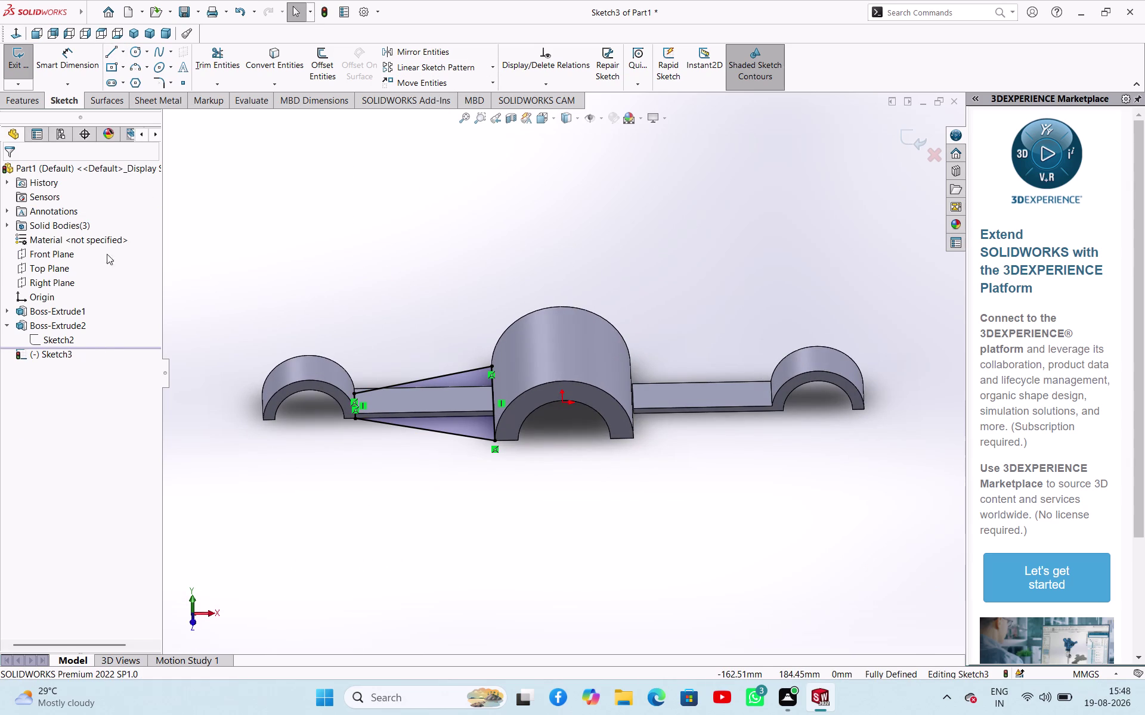
click(58, 355)
click(437, 55)
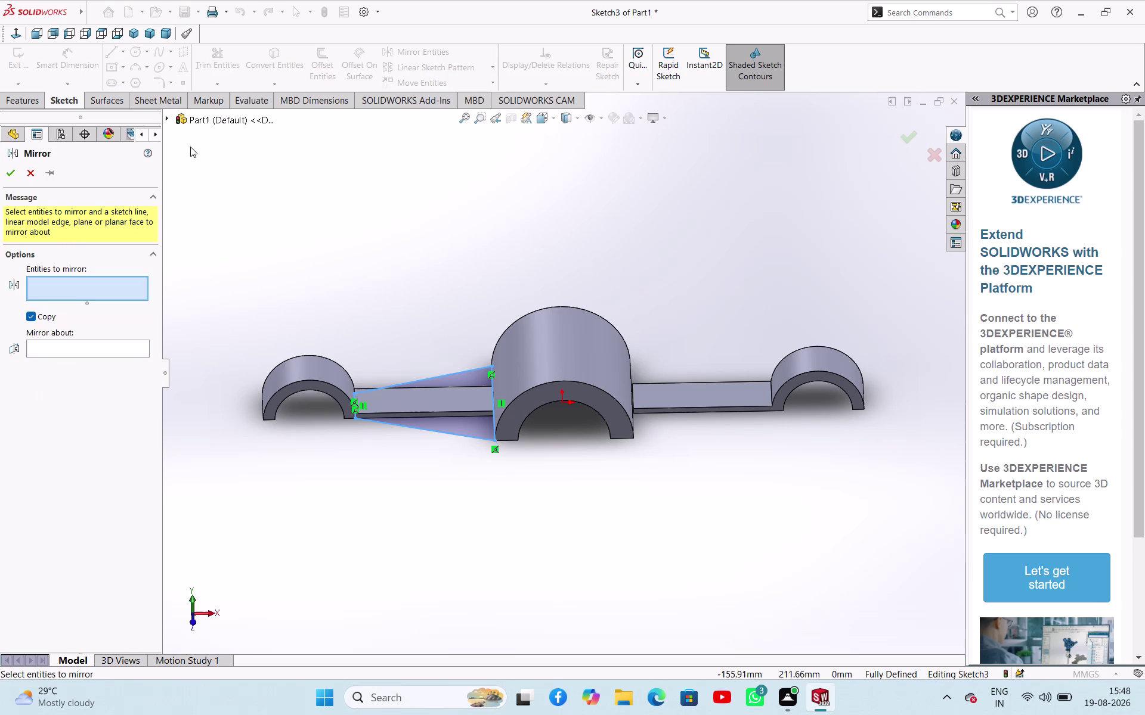
Expand the part's feature tree and activate the Mirror Entities selection list.
click(76, 280)
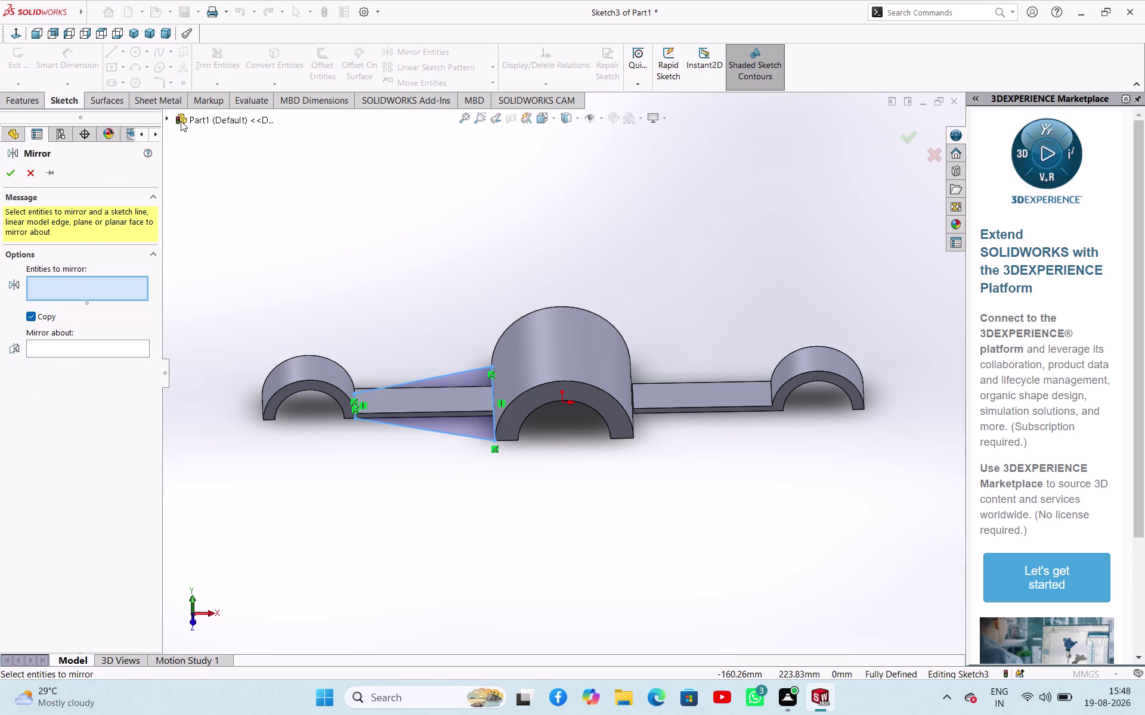
click(169, 117)
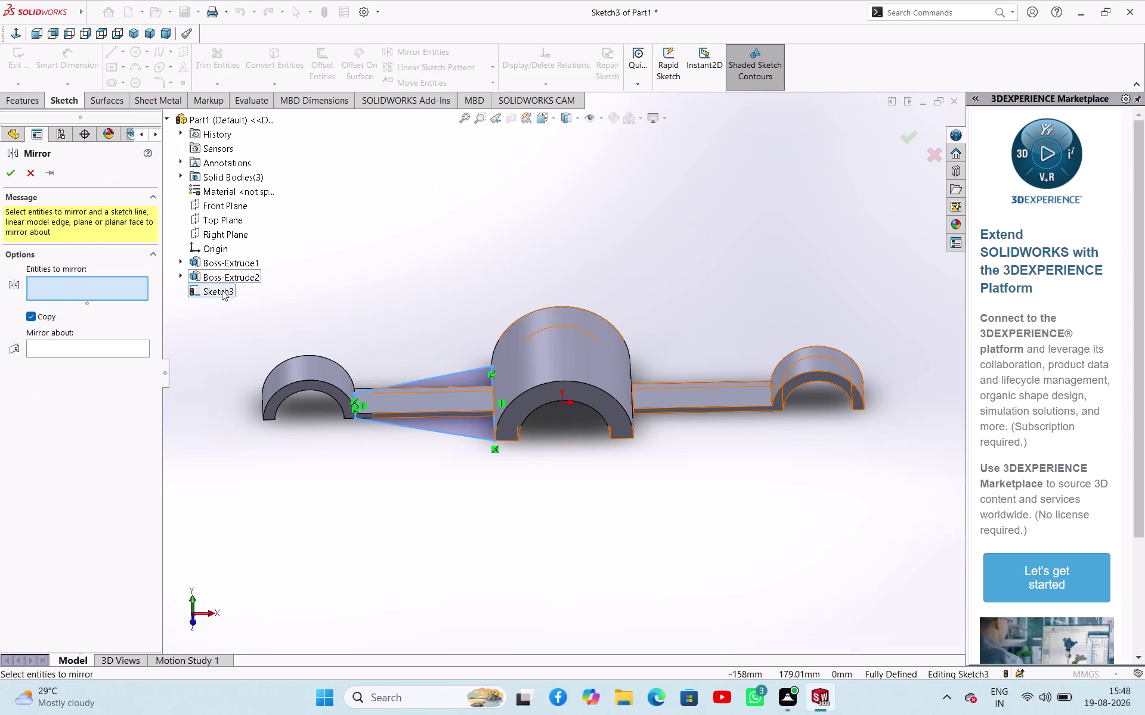
click(221, 291)
click(412, 247)
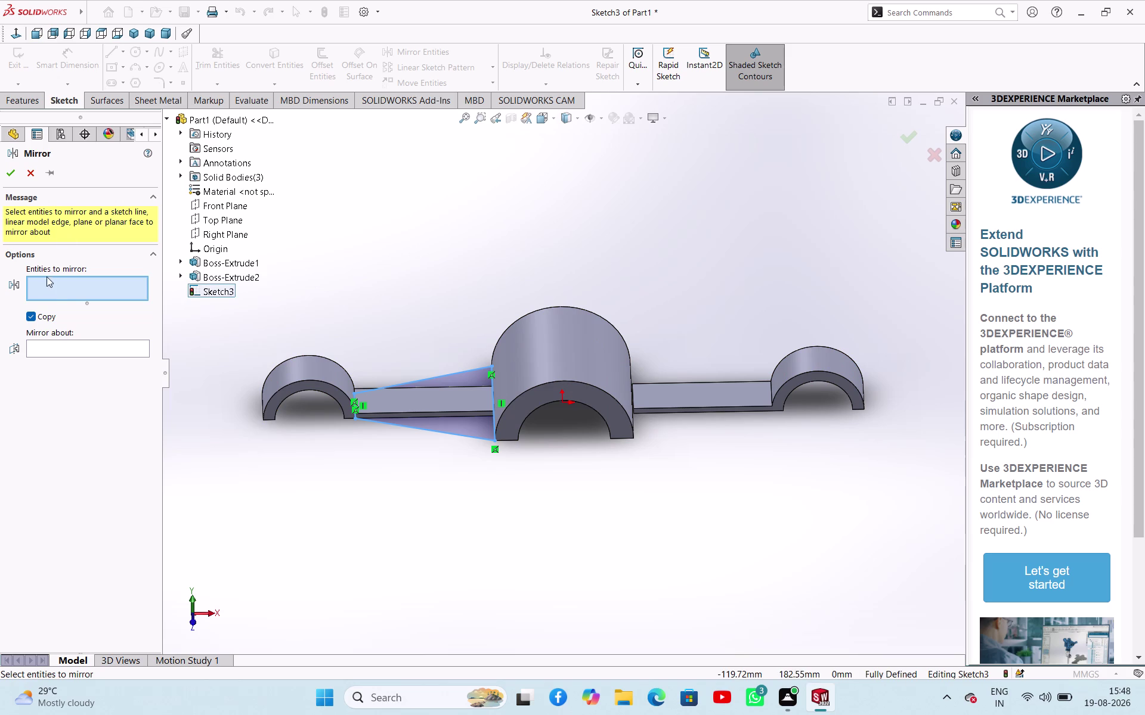
click(421, 265)
click(37, 179)
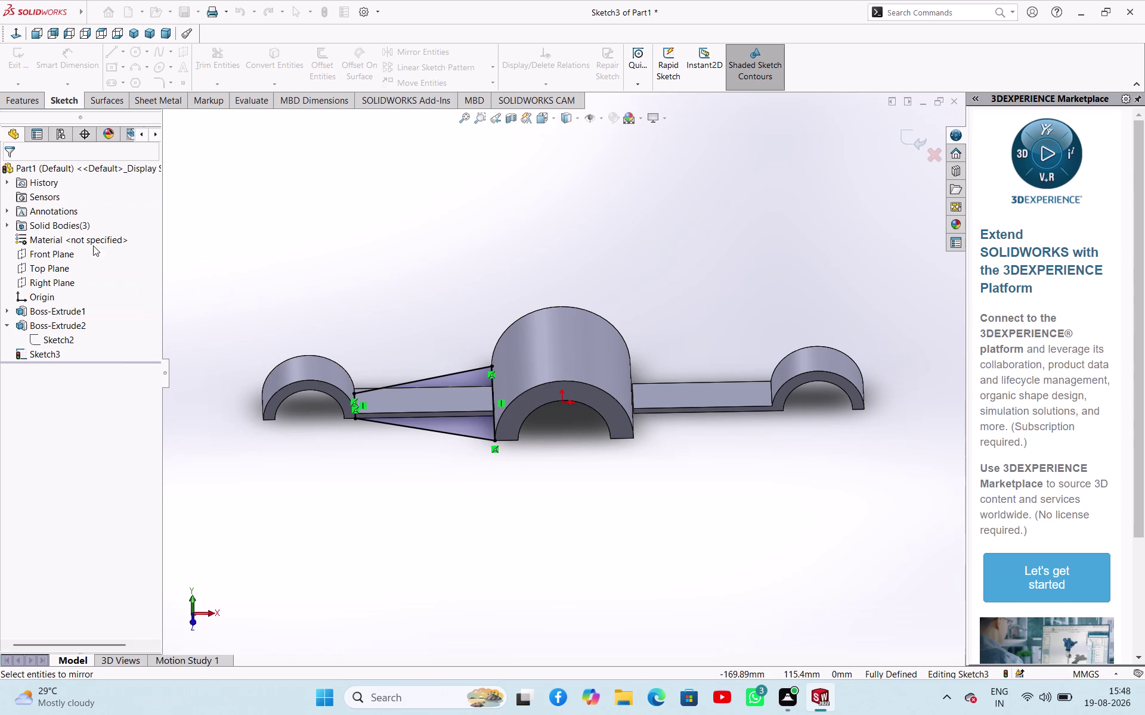
Select the trapezoid lines Line1–5 as the entities to mirror.
click(398, 426)
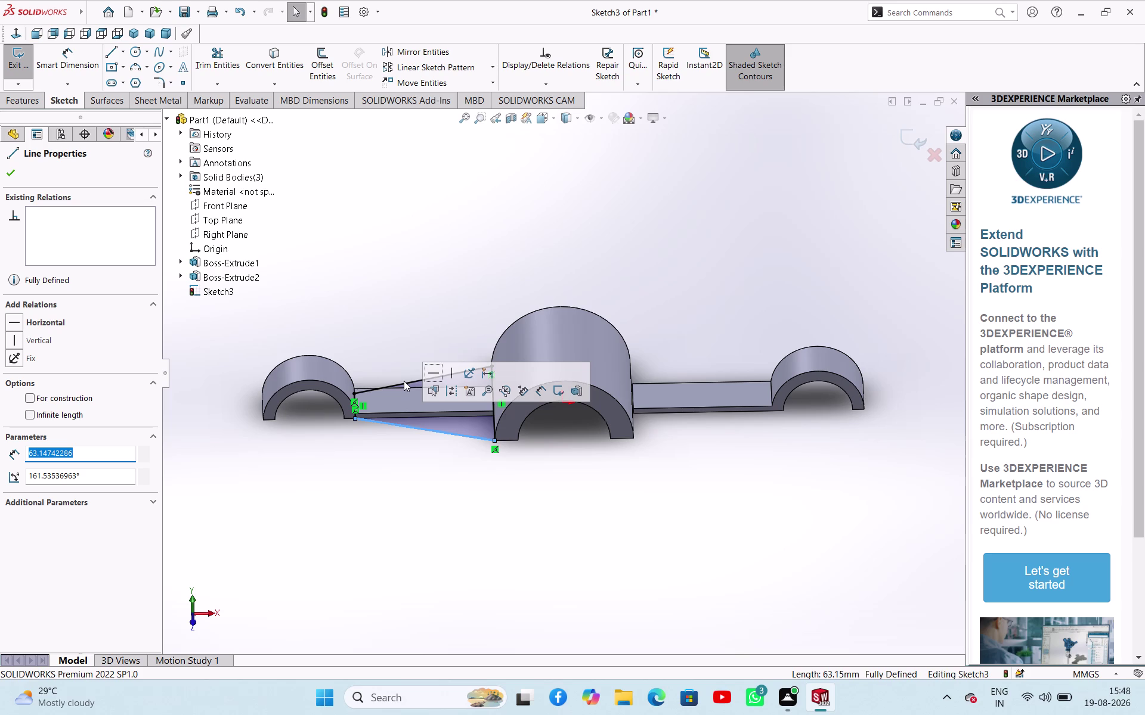
click(404, 383)
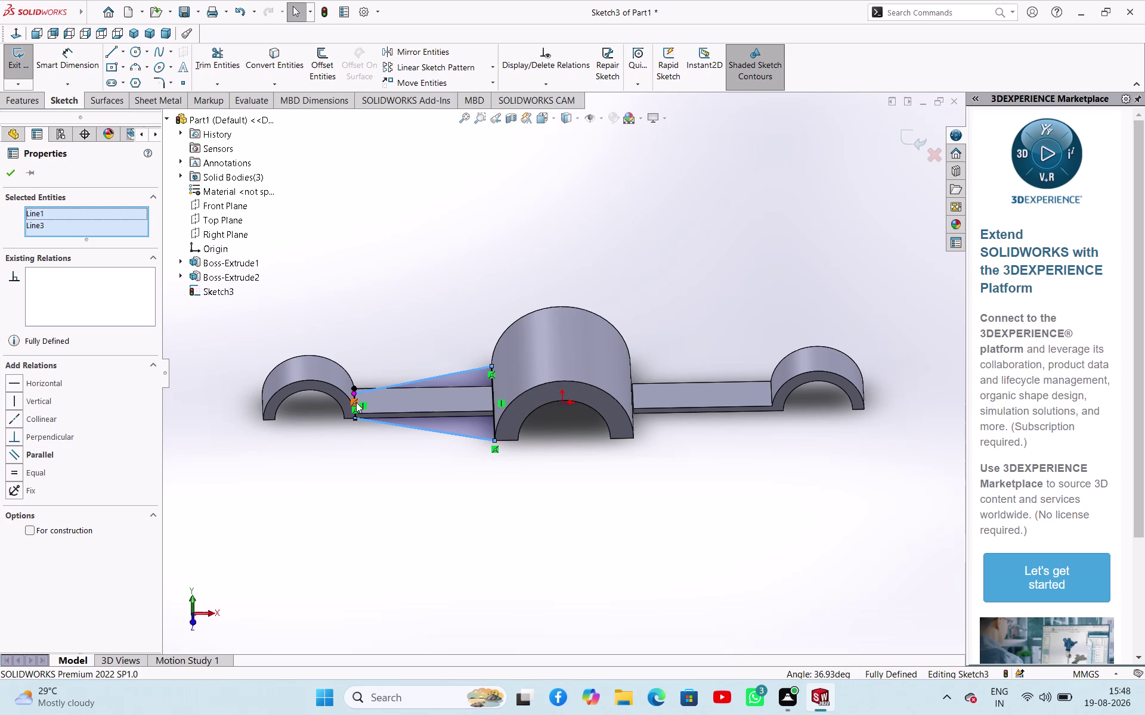
scroll(down, 3)
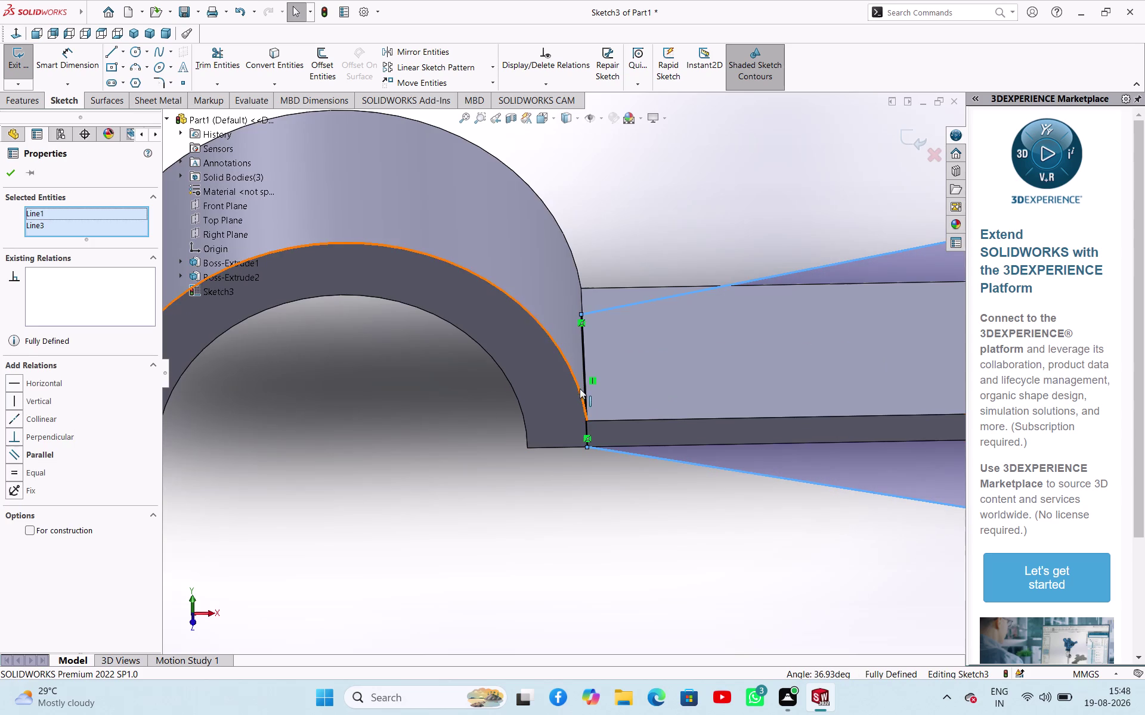
click(584, 388)
scroll(up, 3)
scroll(up, 3)
scroll(down, 3)
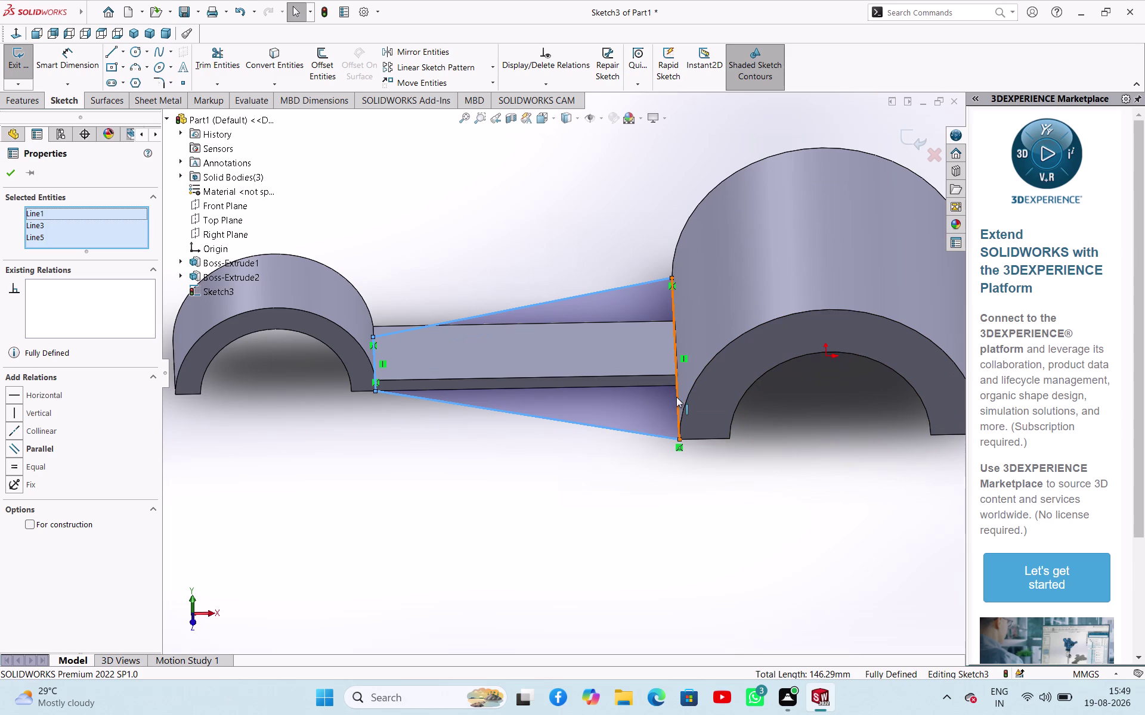
click(676, 397)
click(444, 54)
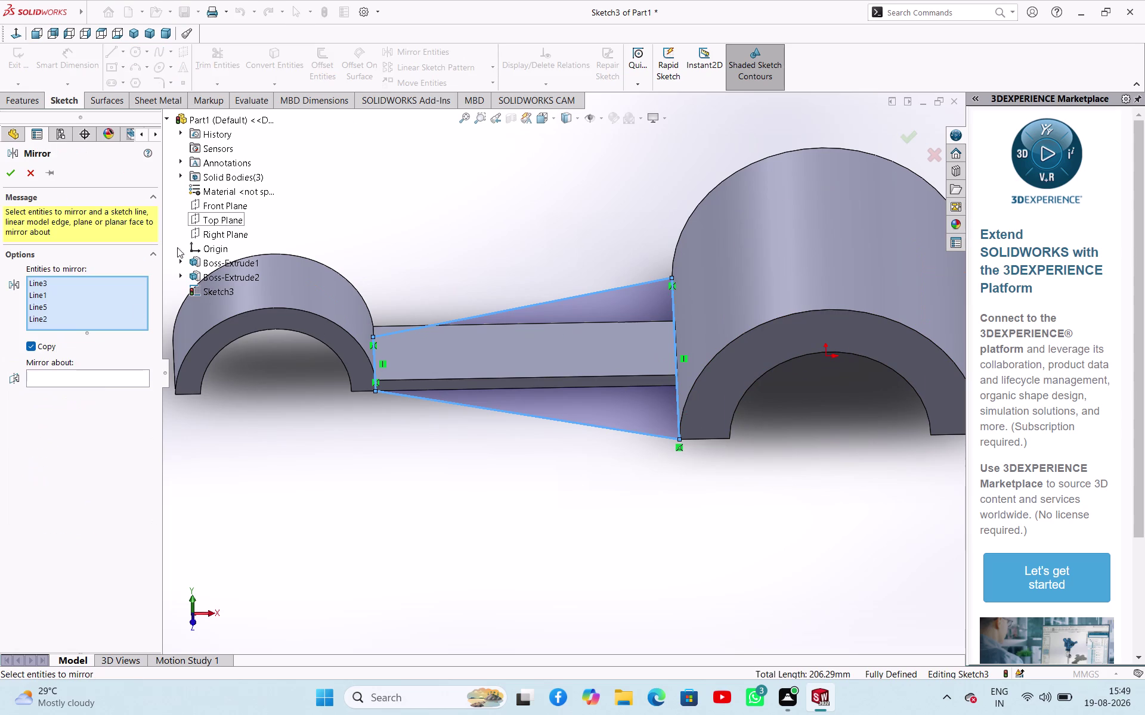
Mirror the selected lines about the Right Plane.
click(98, 376)
scroll(up, 3)
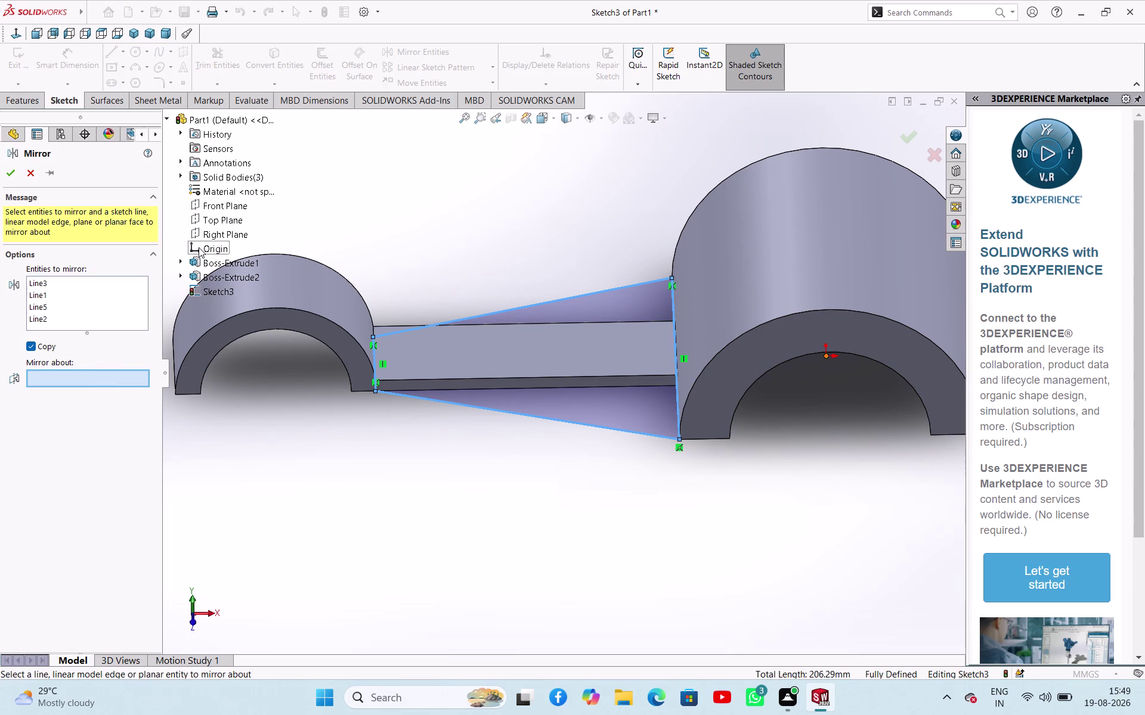
scroll(up, 3)
scroll(up, 3)
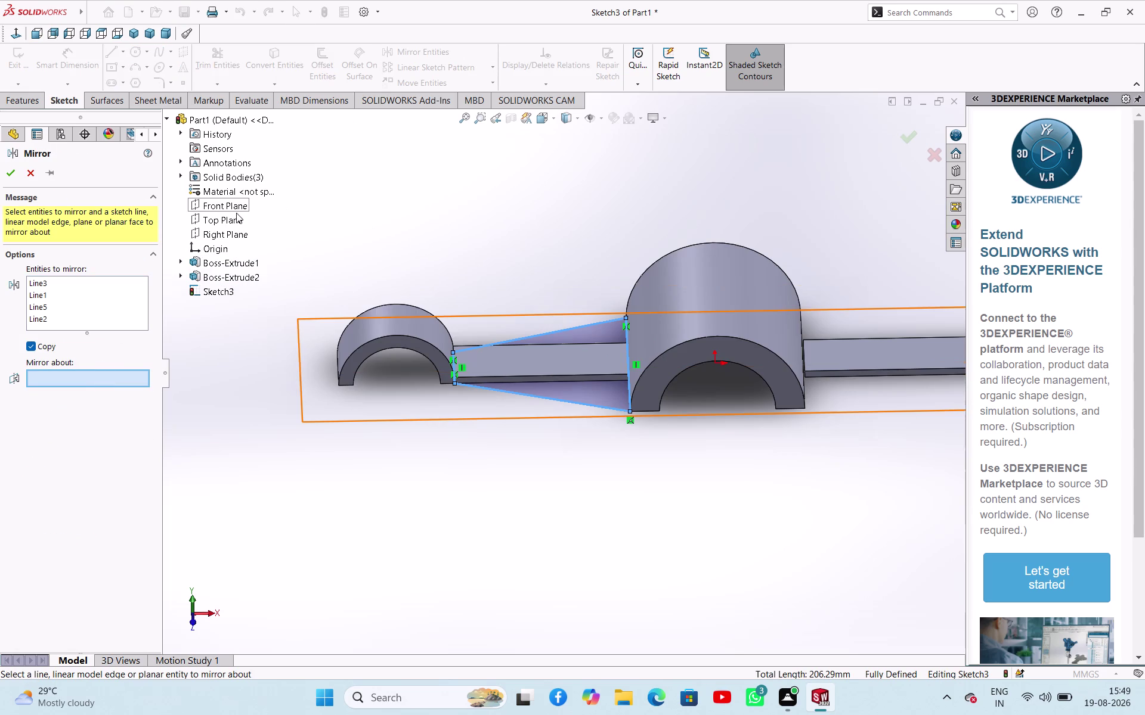
click(236, 234)
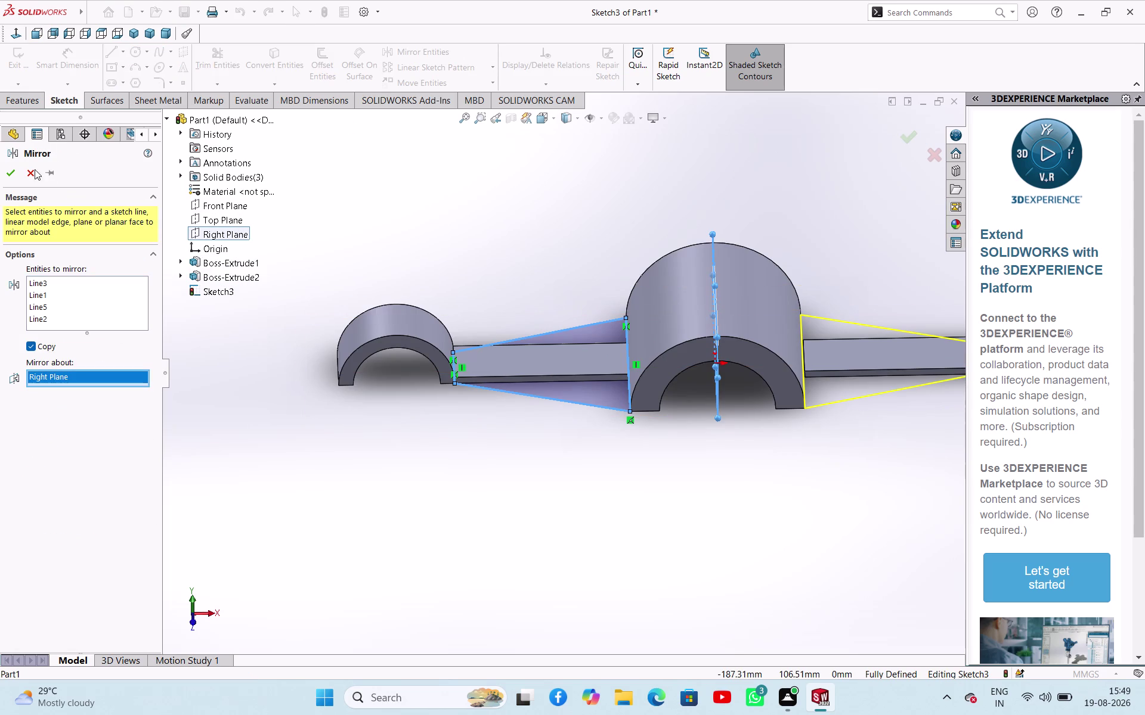
click(5, 175)
Inspect the mirrored web outlines and exit Sketch3.
click(465, 264)
middle_drag(519, 291, 529, 268)
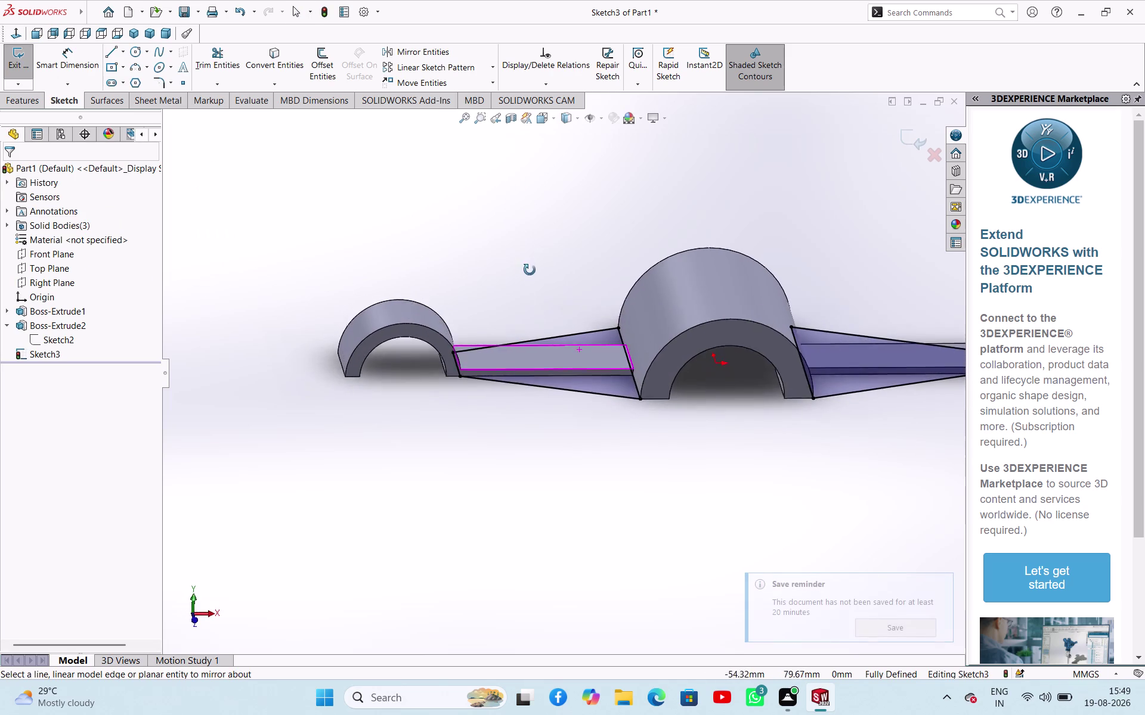
middle_drag(529, 268, 510, 301)
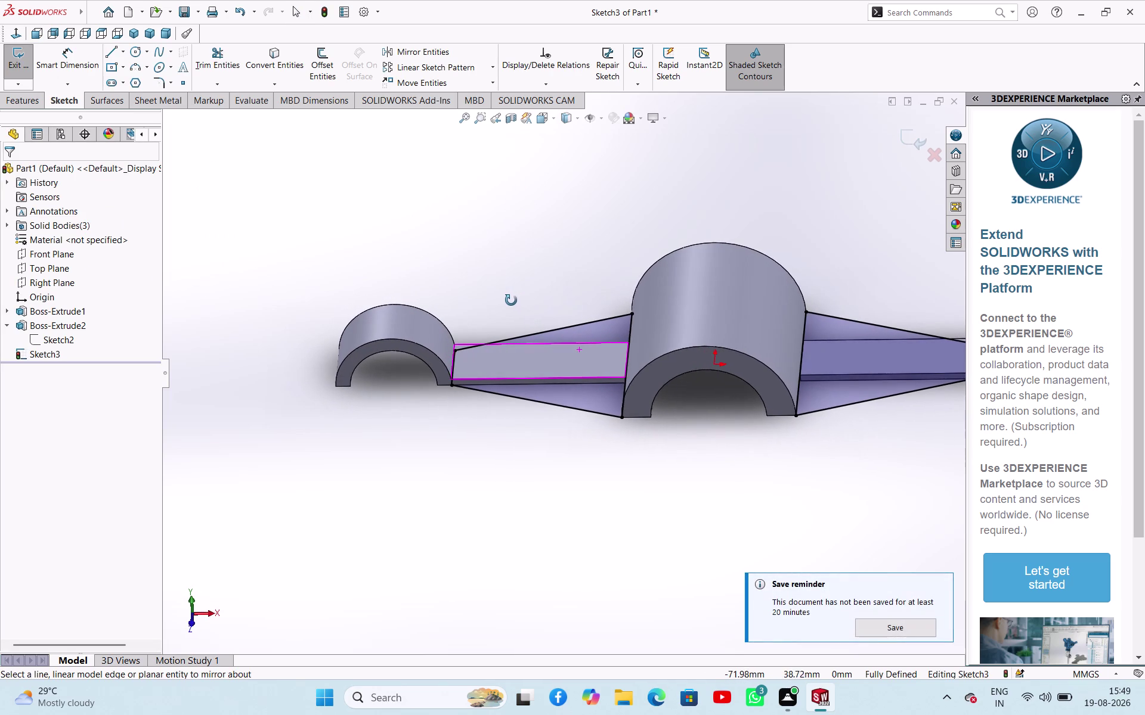
middle_drag(511, 301, 519, 302)
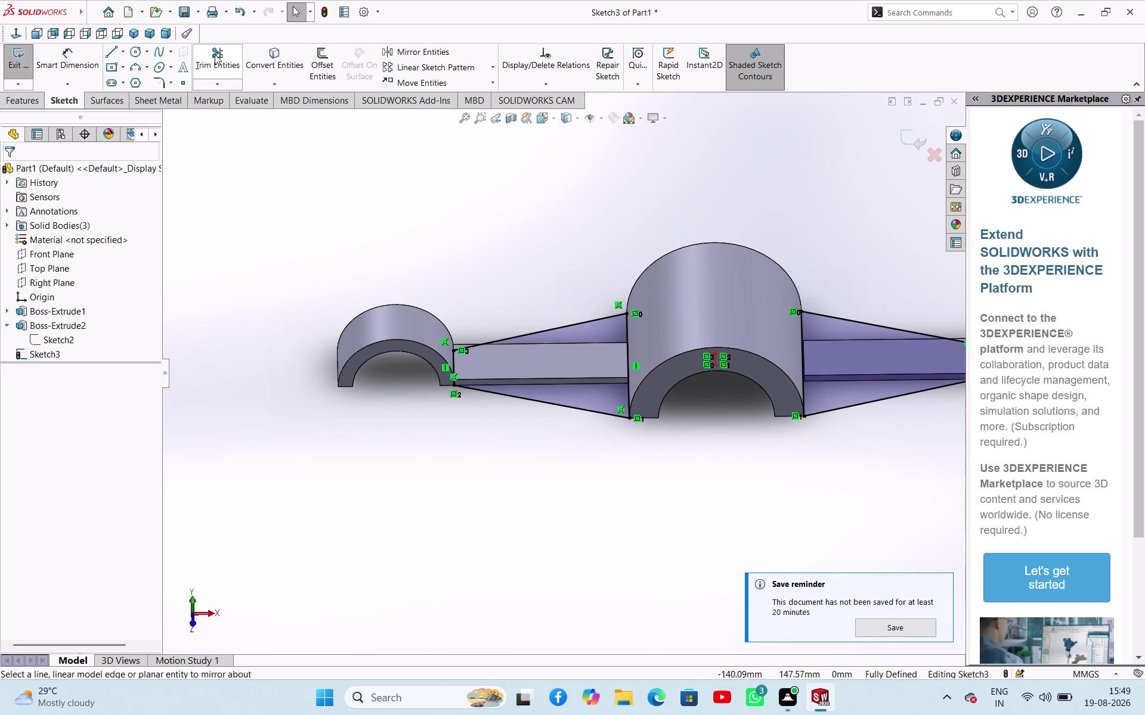
click(27, 70)
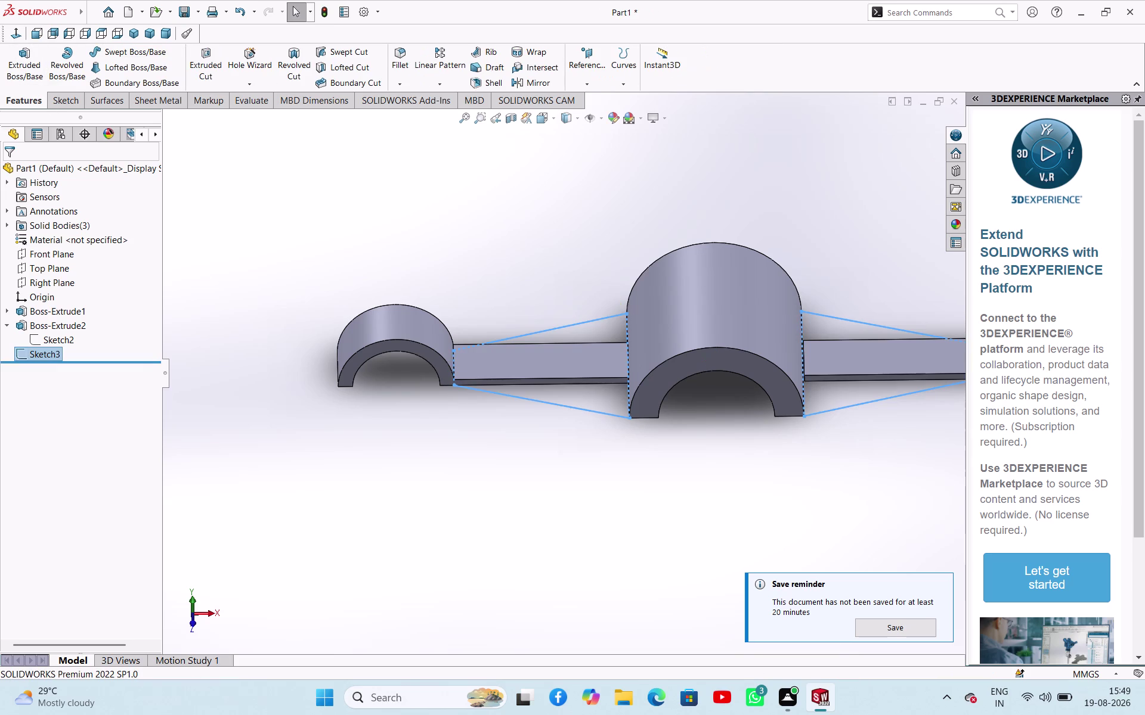
Extrude Sketch3's two trapezoids Blind to 2.5 mm as Boss-Extrude3.
click(14, 55)
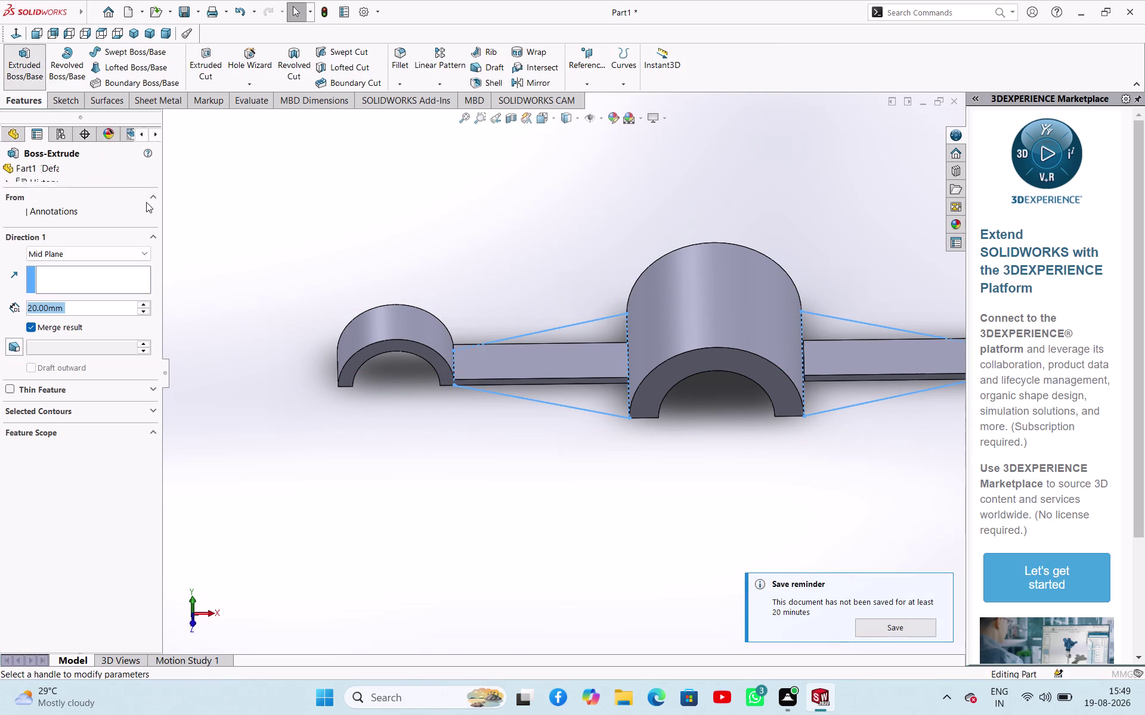
click(61, 250)
click(59, 264)
middle_drag(335, 256, 350, 236)
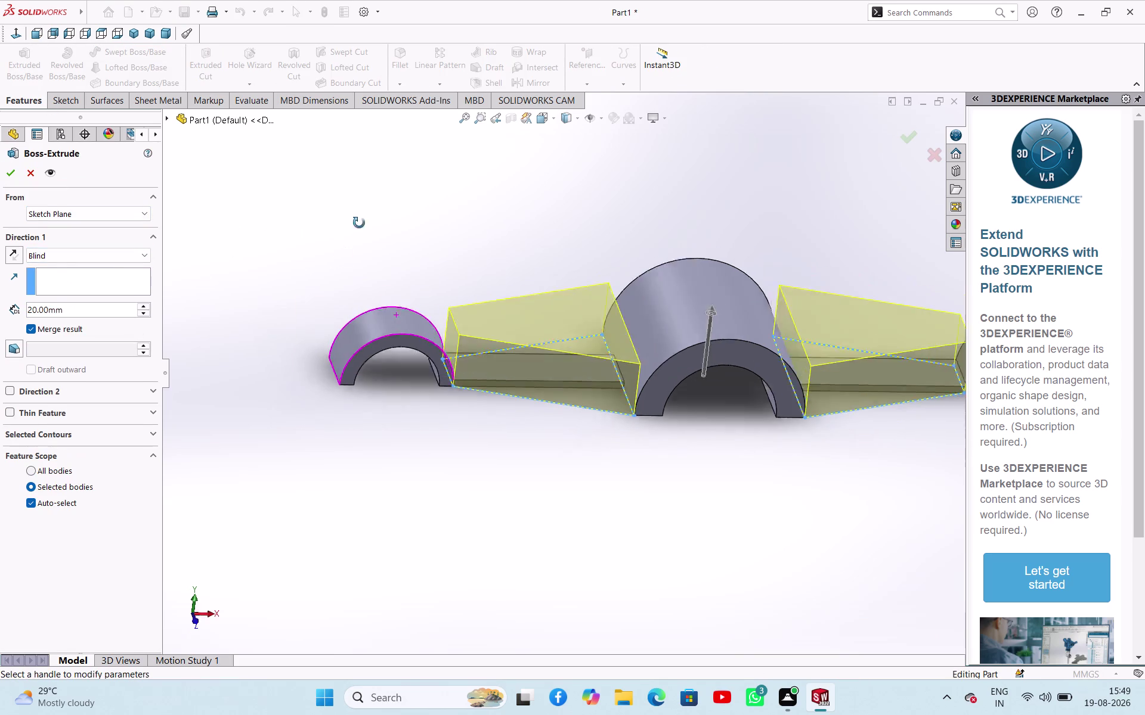
middle_drag(350, 235, 347, 155)
double_click(106, 310)
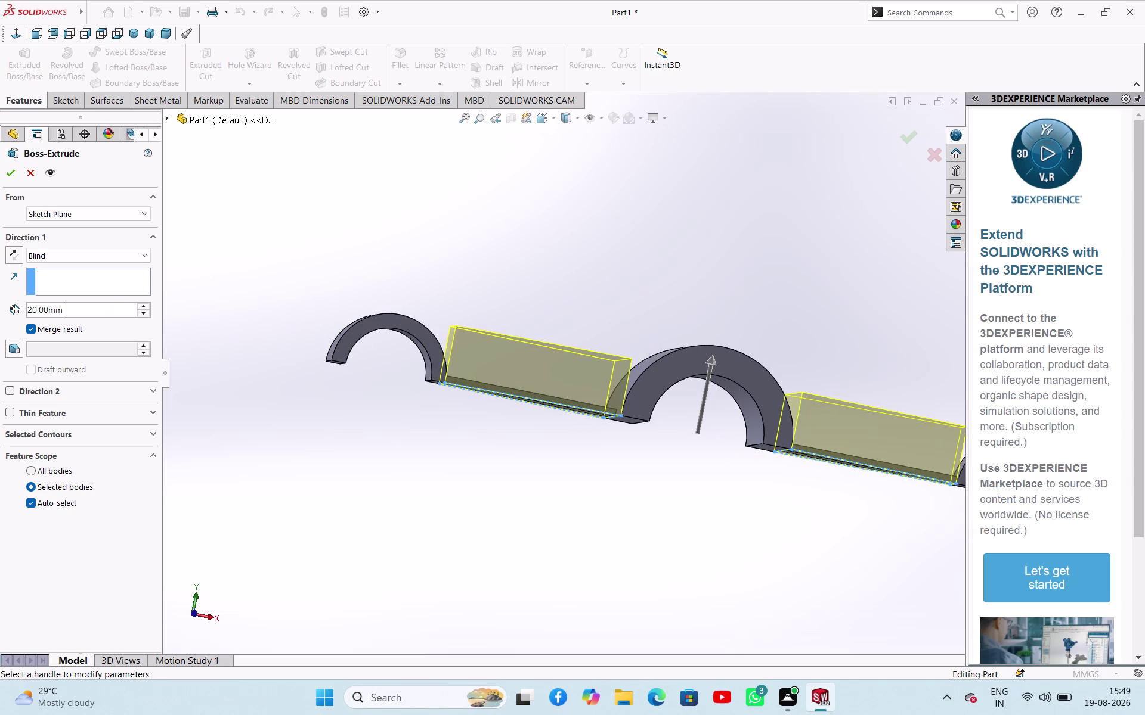
text(2.)
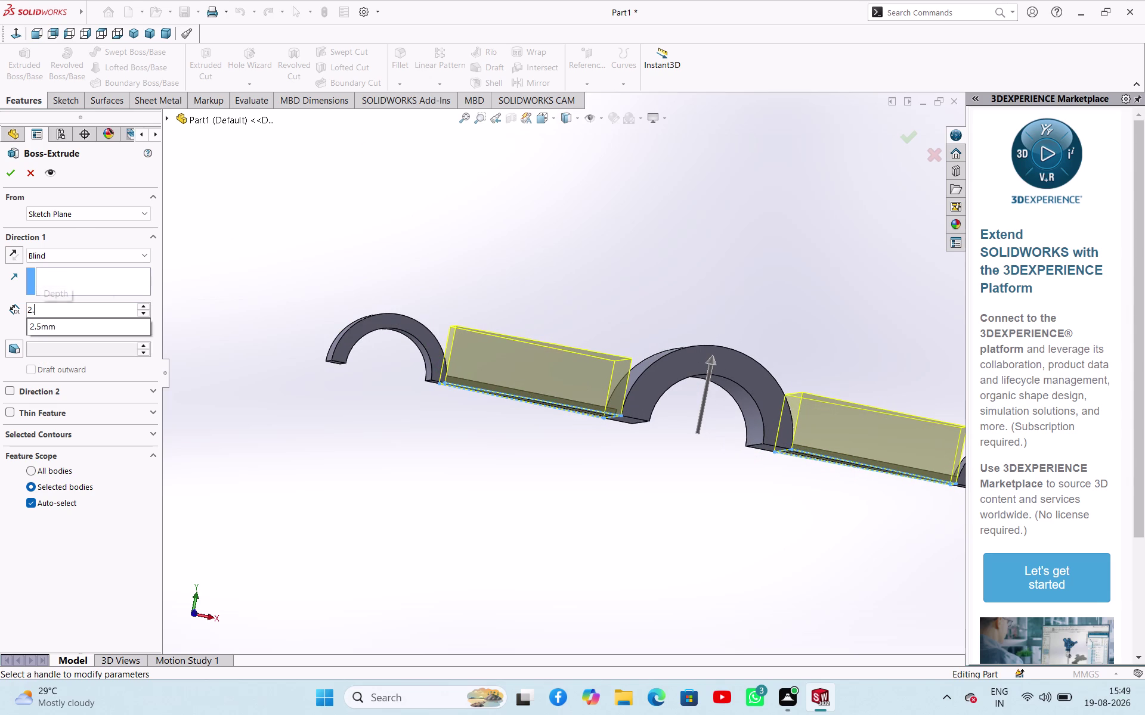
text(5)
key(Return)
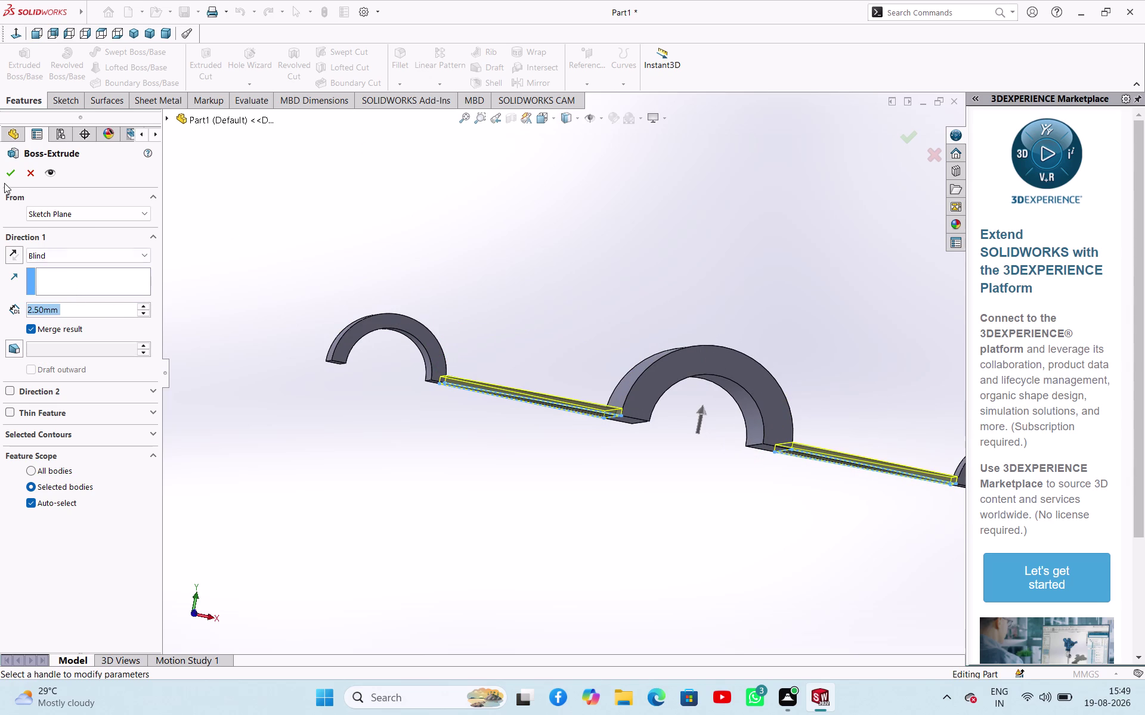
click(12, 176)
click(541, 294)
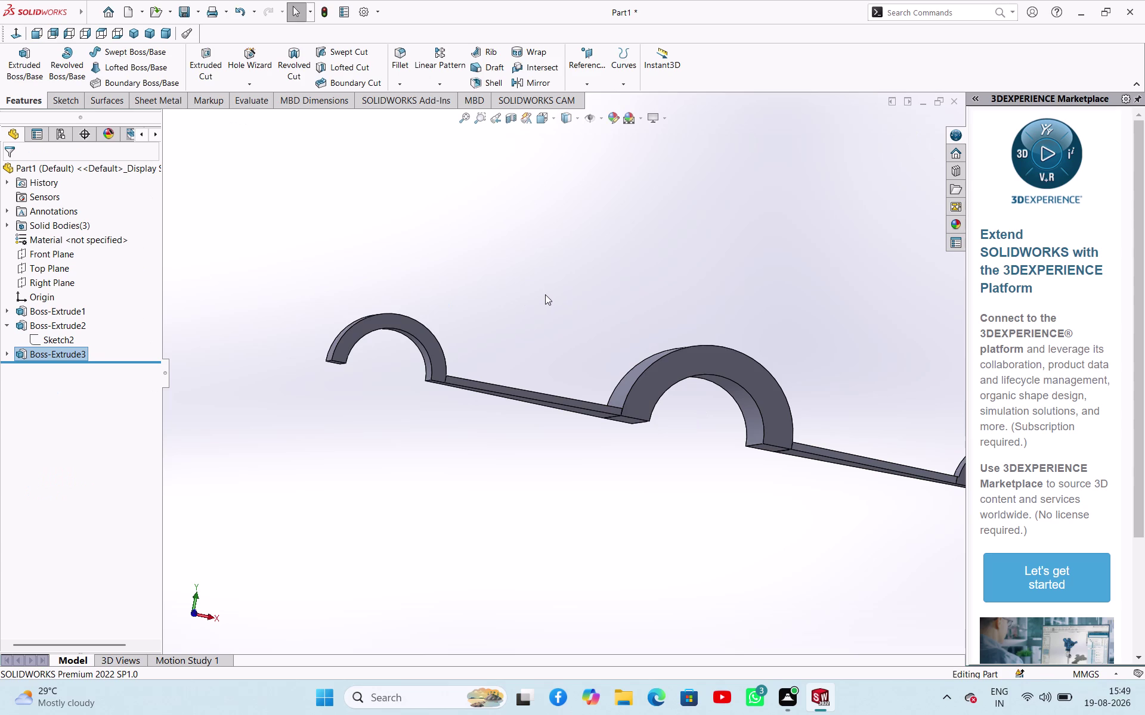
middle_drag(545, 294, 592, 285)
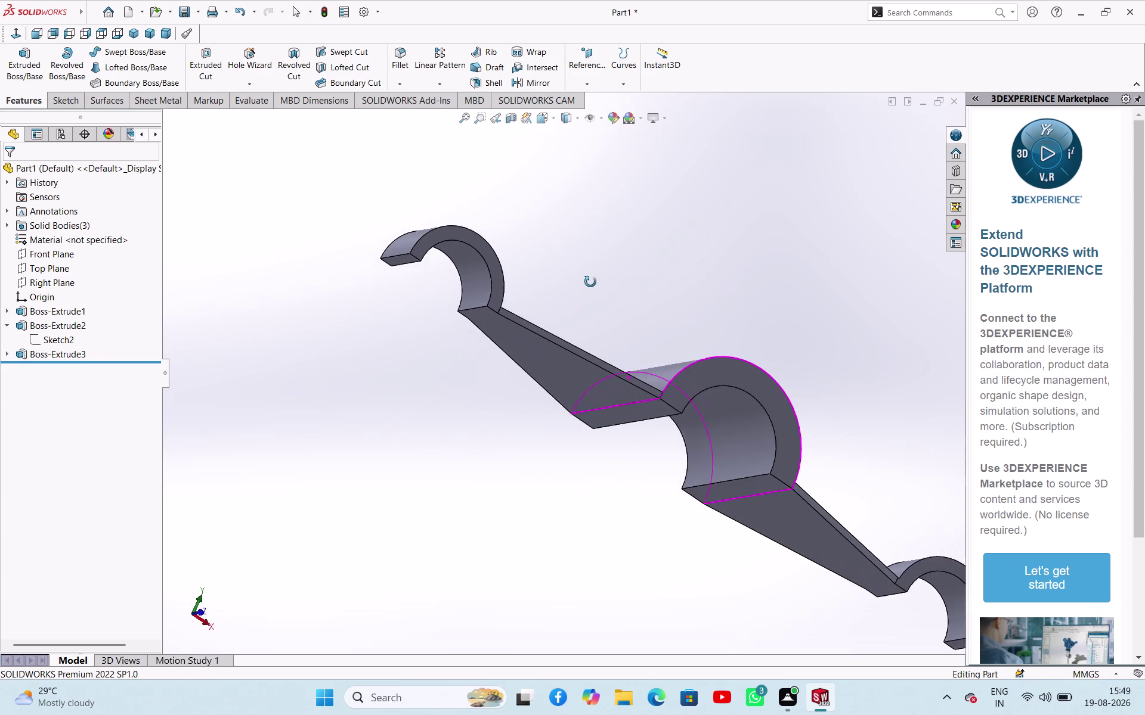
Reopen Boss-Extrude2's Sketch2 for editing, viewed face-on and zoomed in.
middle_drag(592, 285, 546, 304)
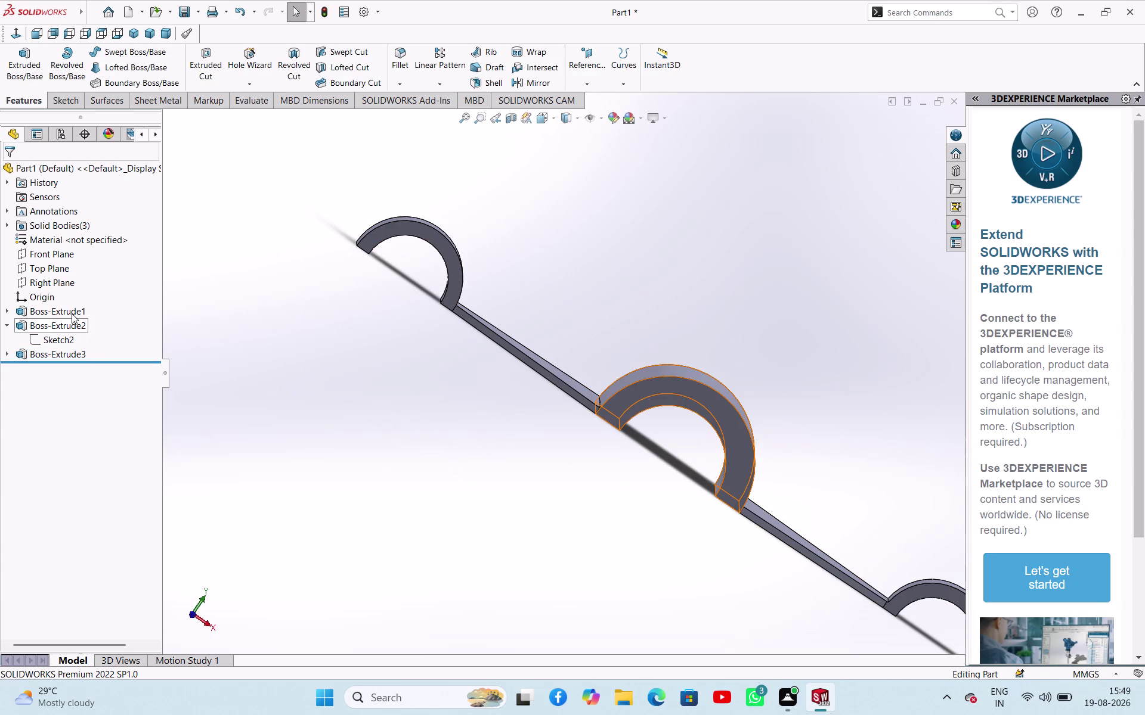
click(71, 312)
click(323, 334)
click(76, 325)
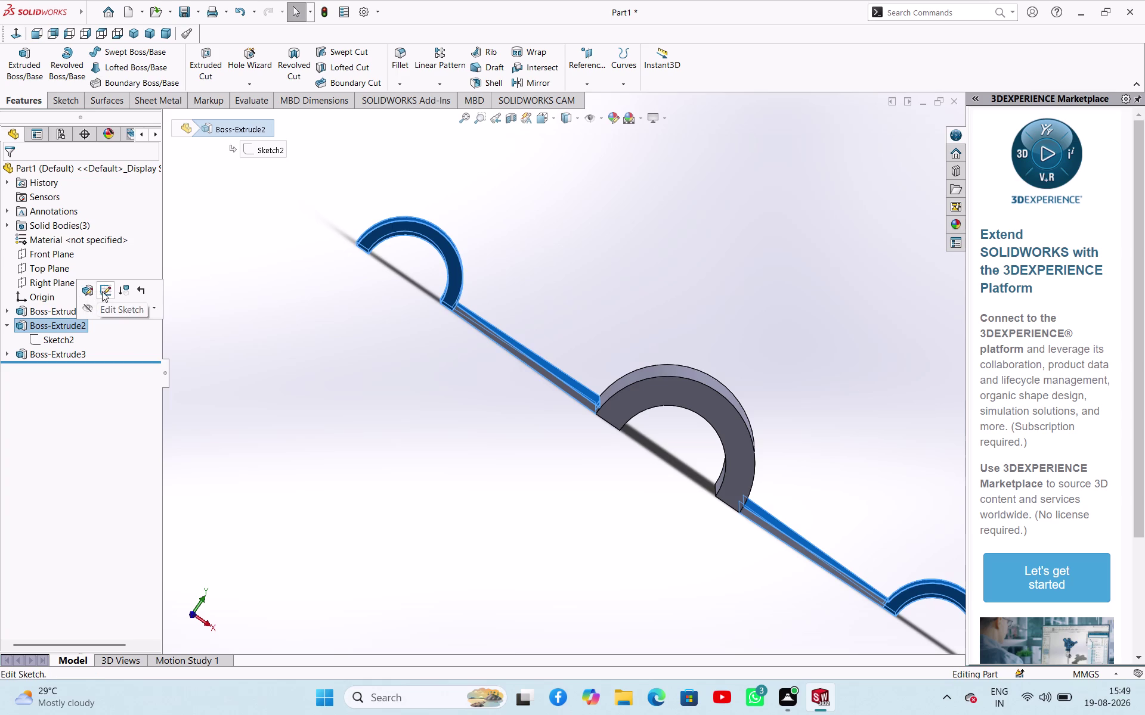
click(103, 292)
scroll(up, 3)
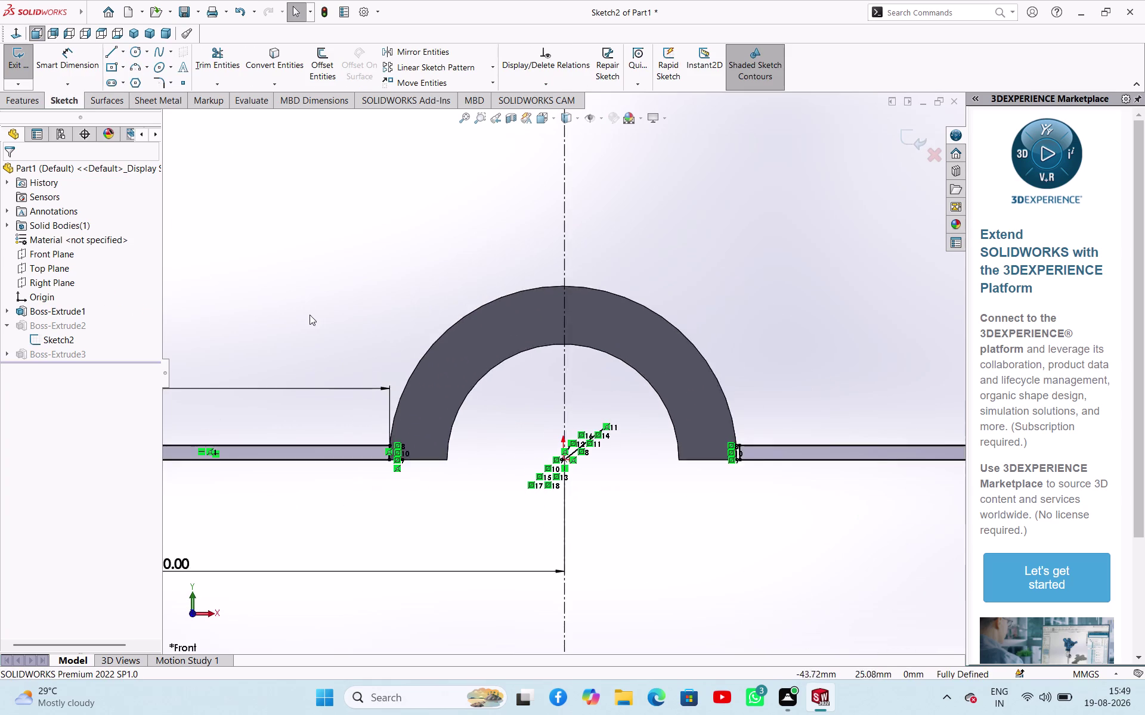
scroll(up, 3)
scroll(down, 3)
scroll(down, 3)
scroll(up, 3)
scroll(up, 3)
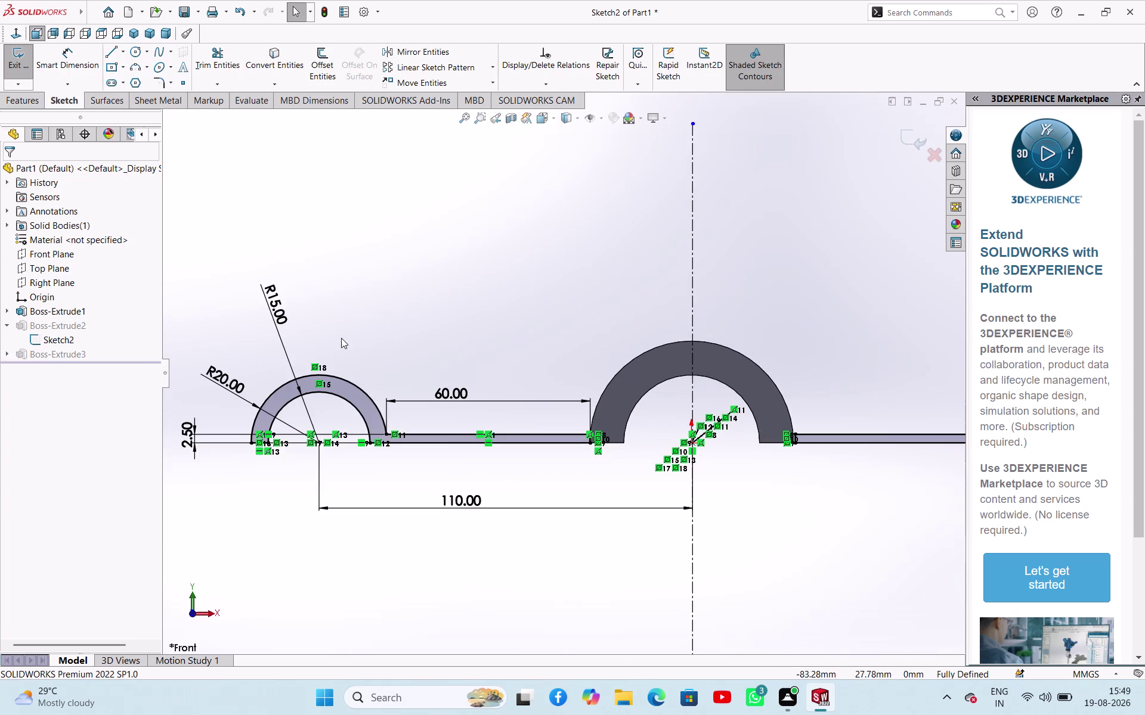
scroll(down, 3)
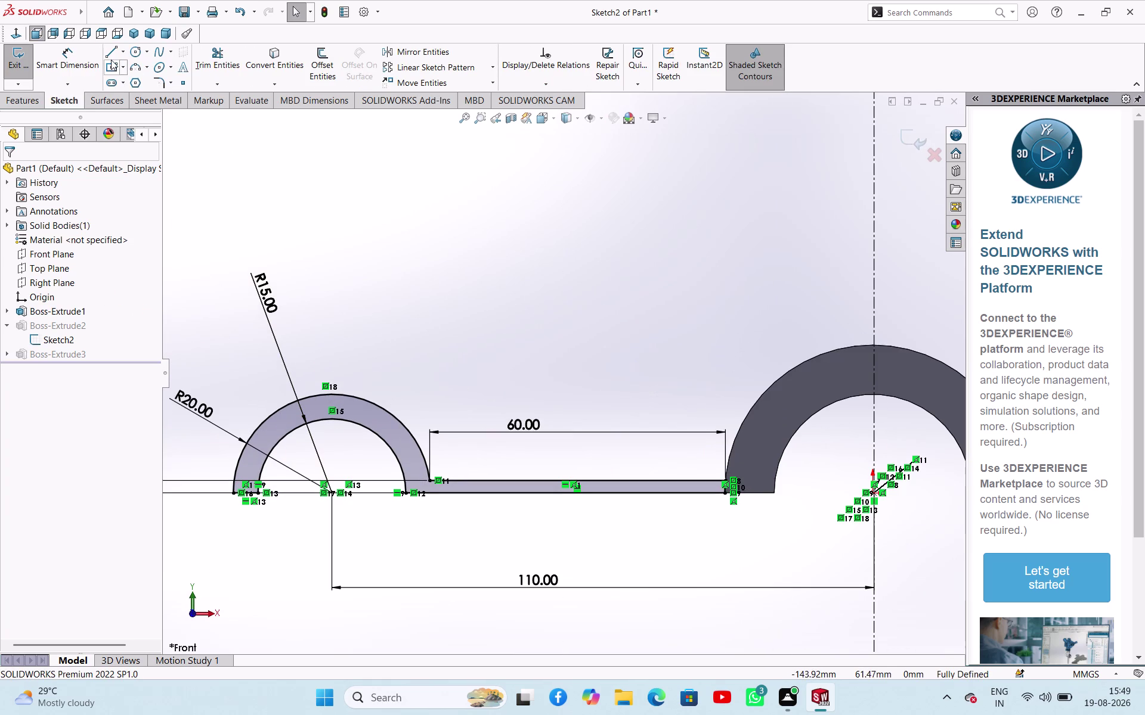
click(204, 59)
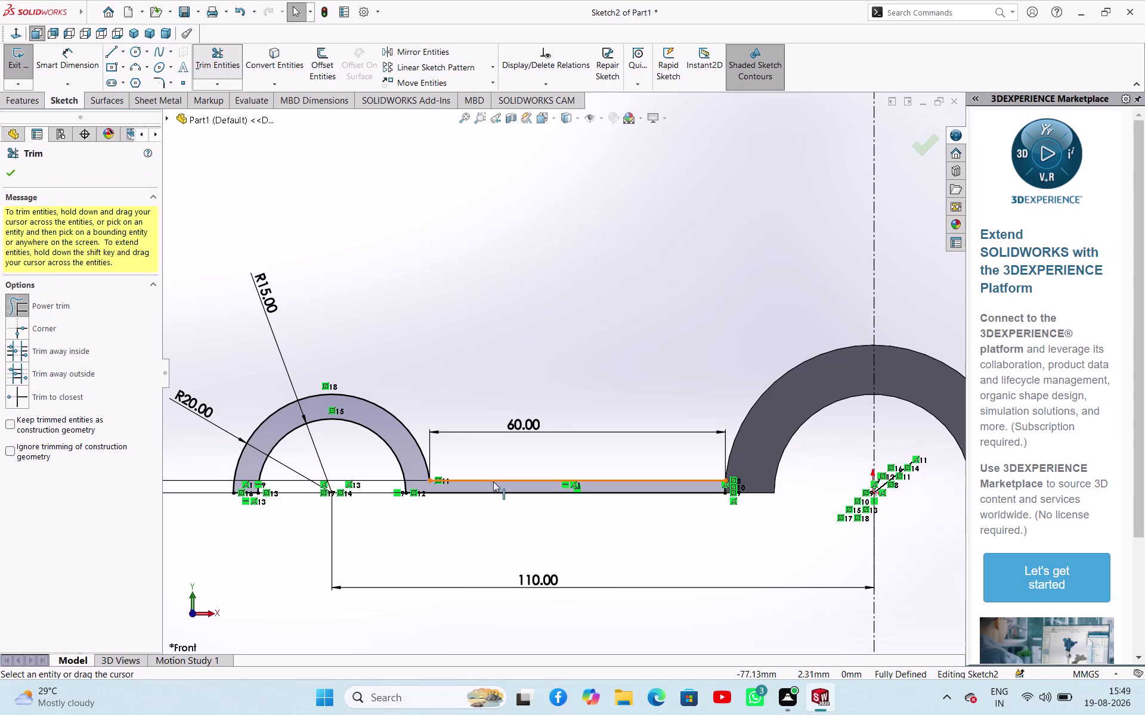
Power-trim the thin strip lines out of Sketch2.
drag(519, 439, 520, 537)
scroll(up, 3)
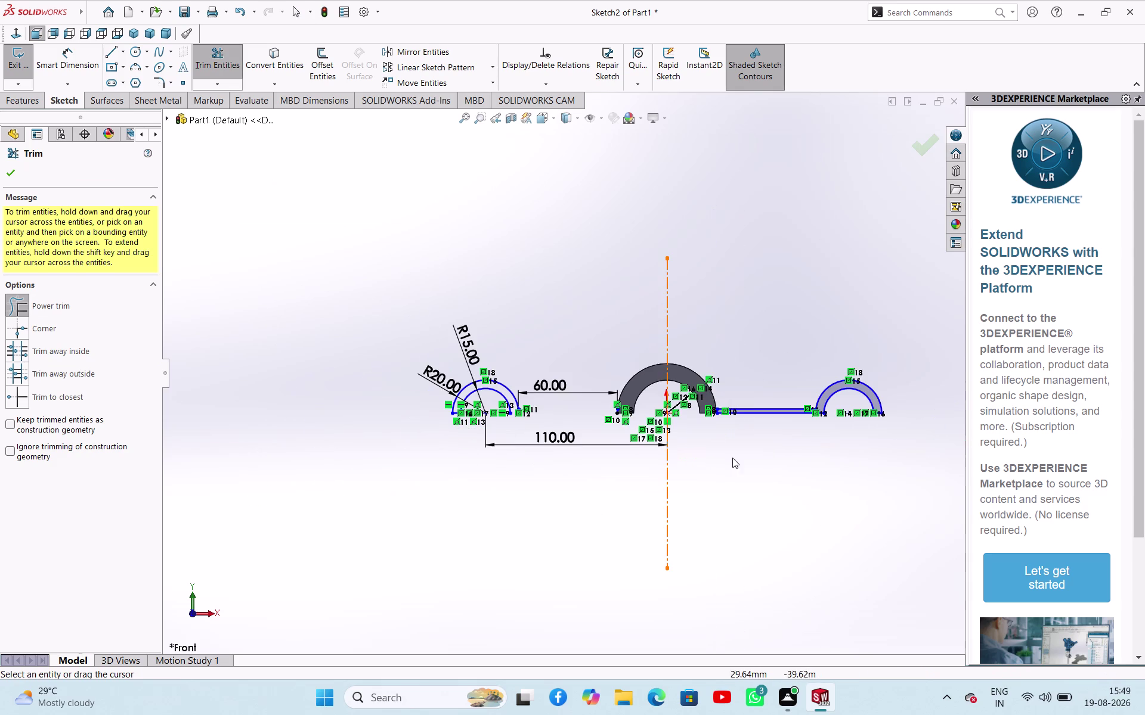
drag(745, 379, 764, 451)
scroll(down, 3)
drag(705, 441, 650, 392)
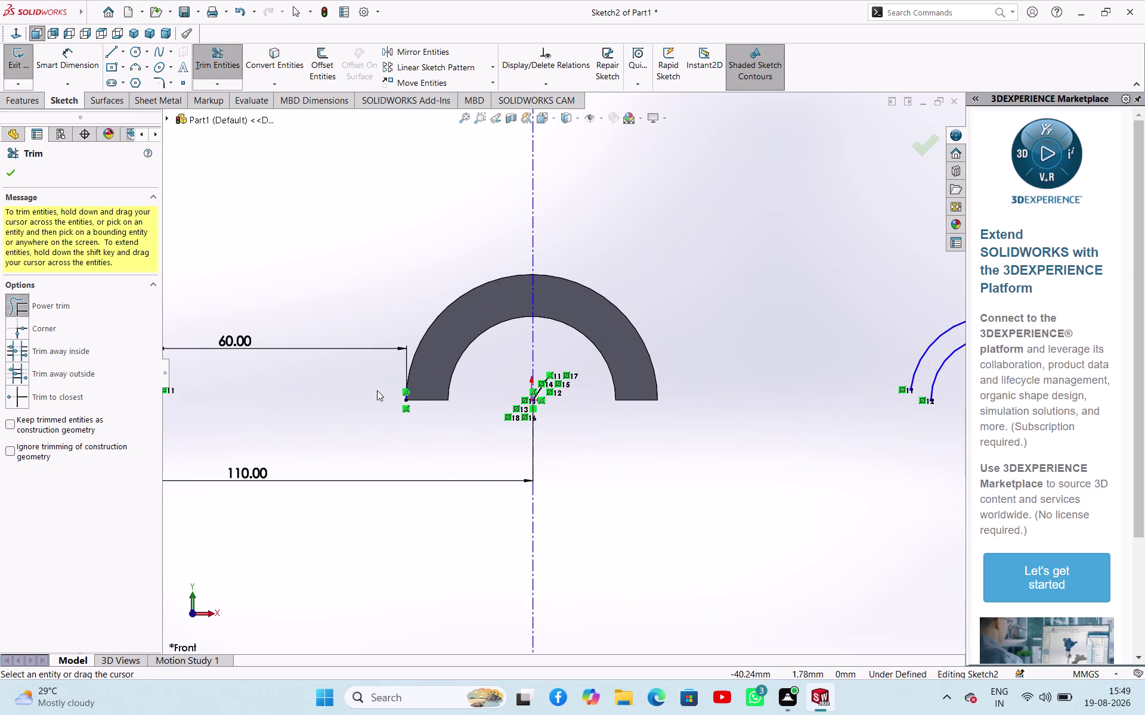
drag(371, 391, 408, 394)
scroll(up, 3)
scroll(up, 3)
scroll(down, 3)
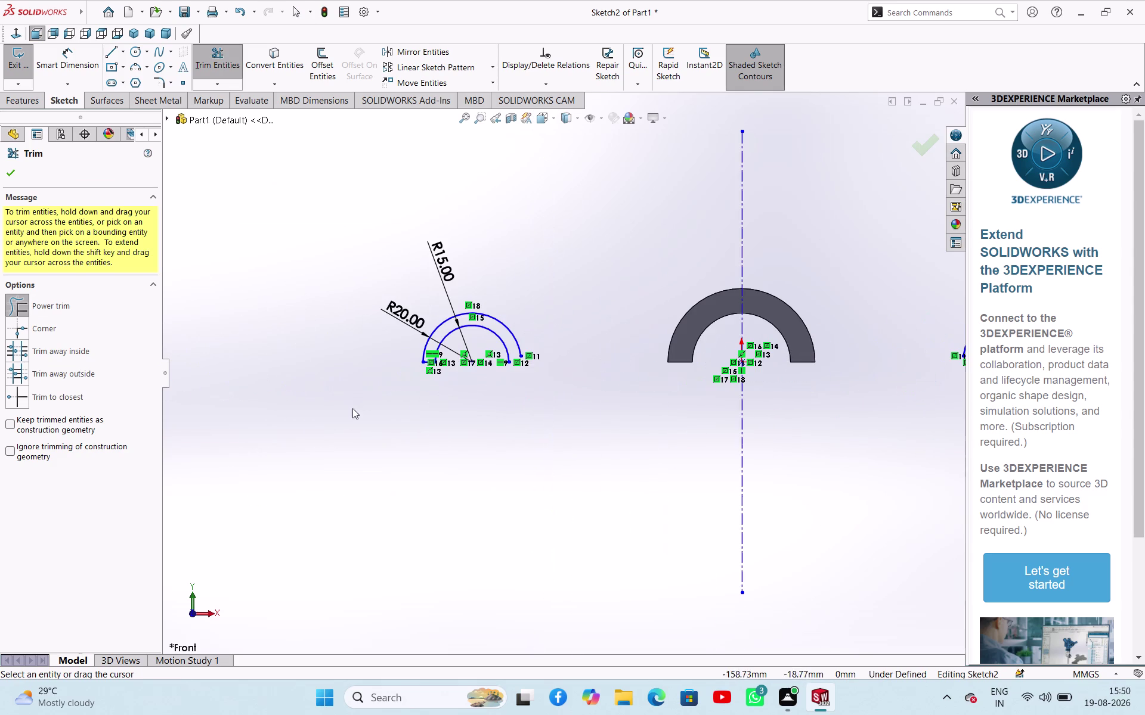
click(6, 179)
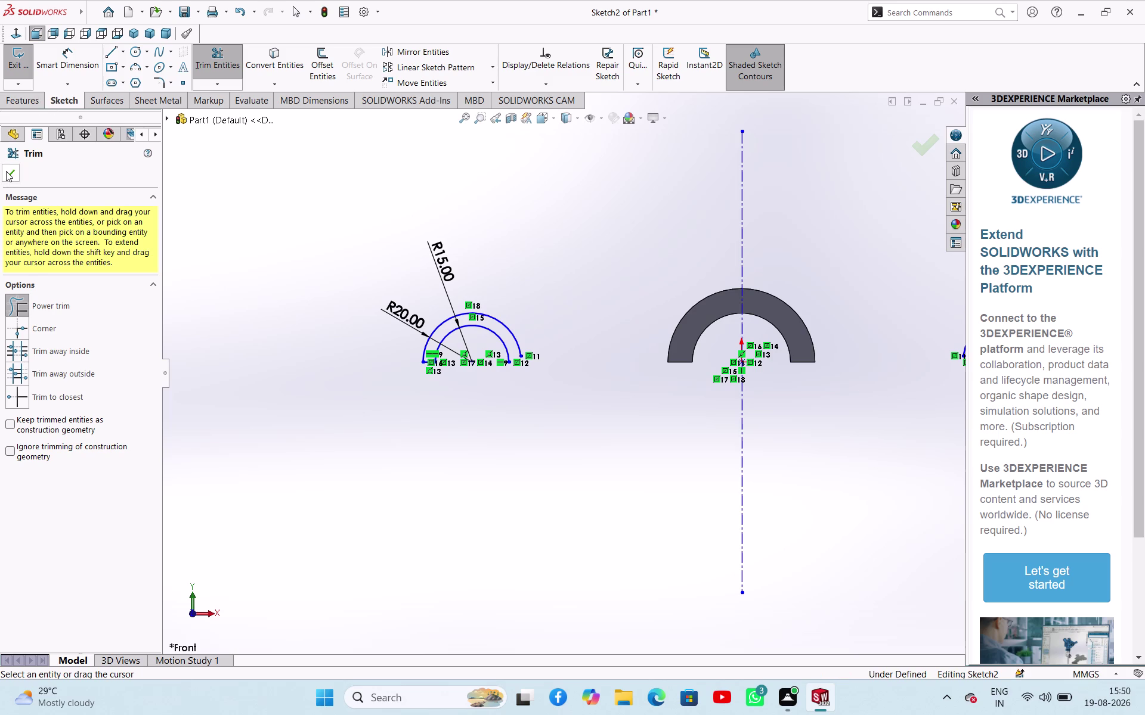
Draw a horizontal line across the lug's base and make the outer arc end coincident with it.
click(6, 171)
click(104, 53)
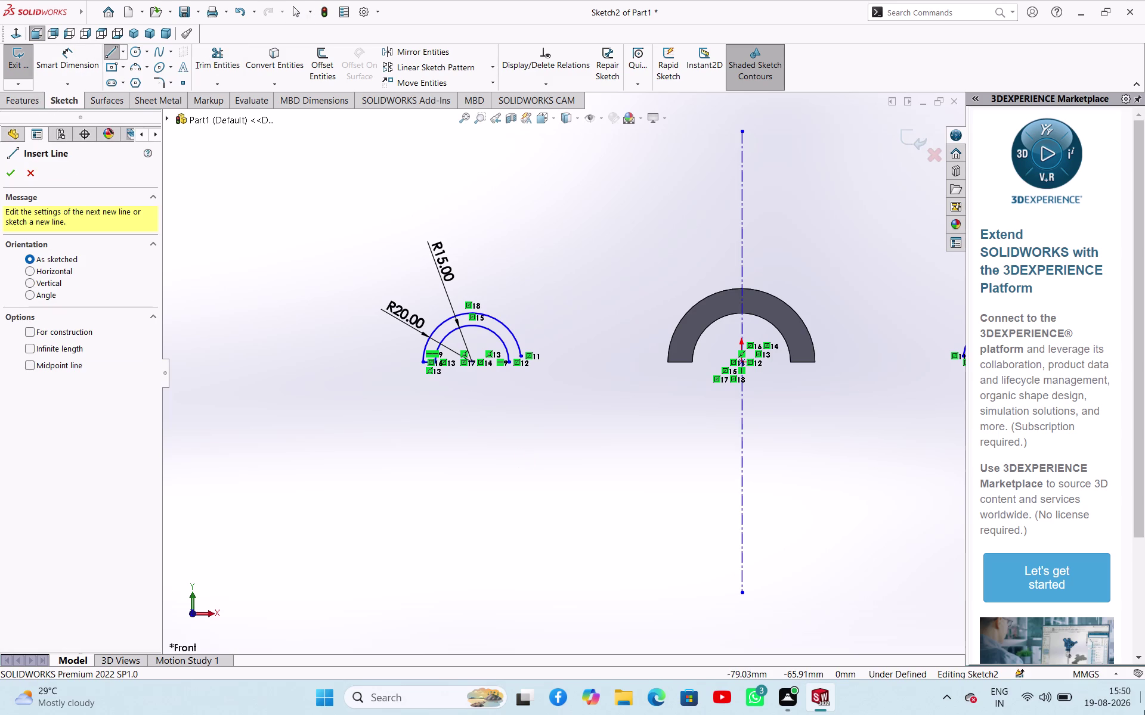
scroll(down, 3)
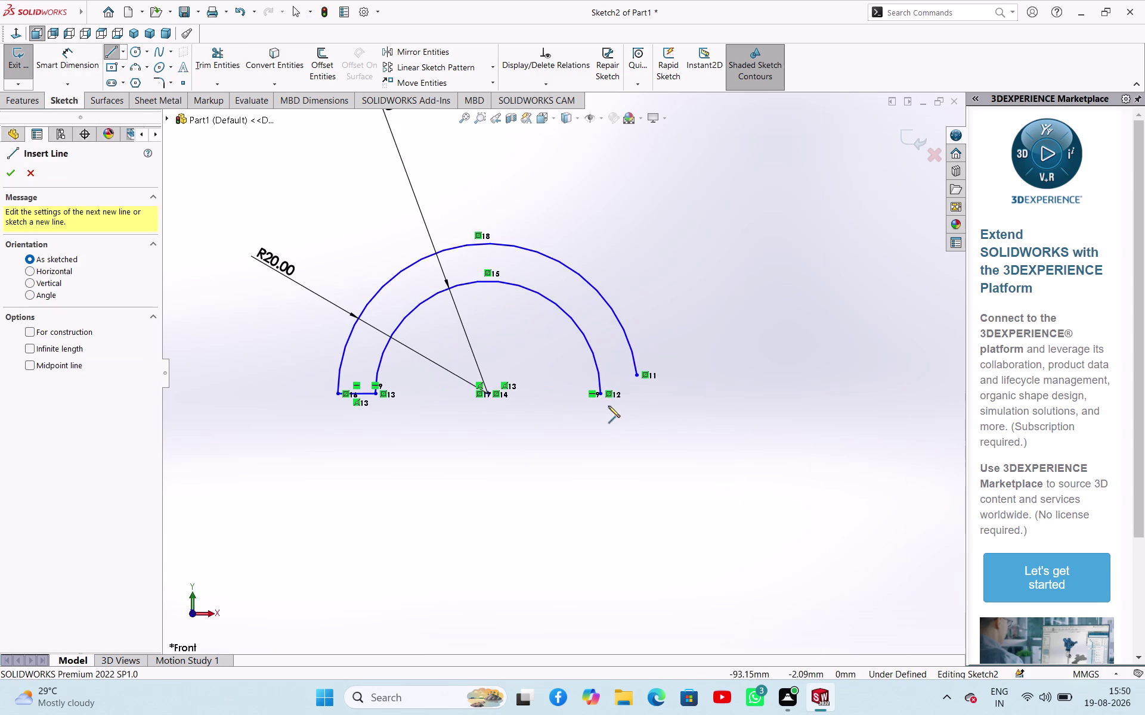
click(598, 396)
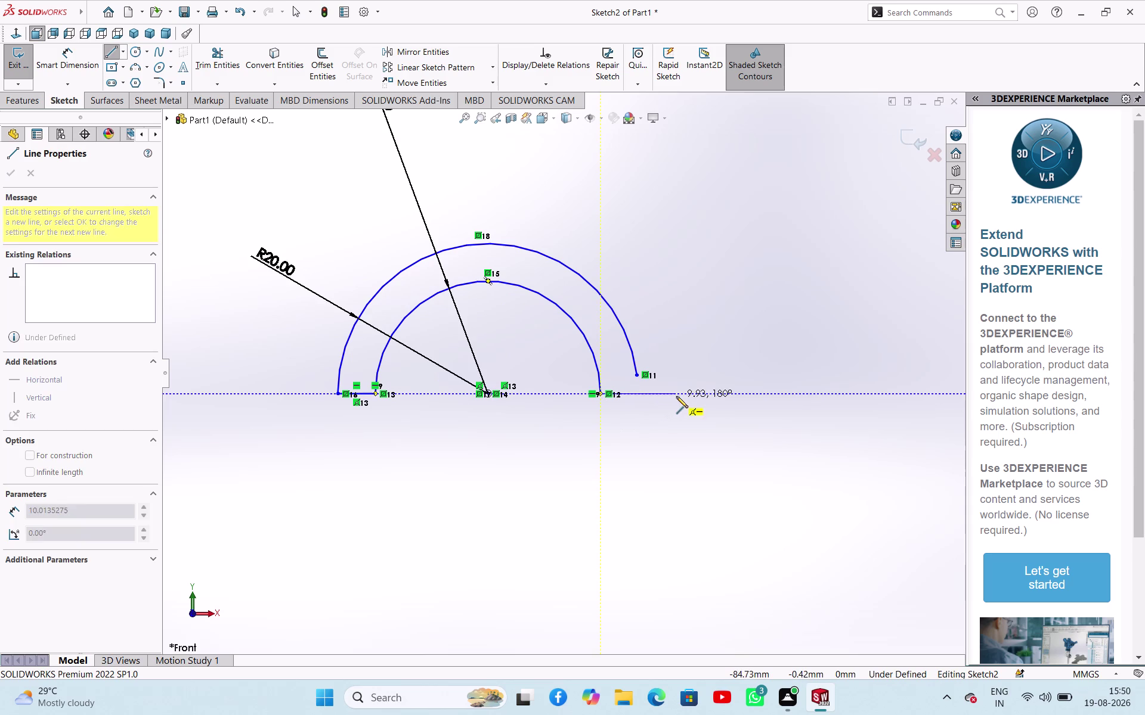
click(675, 396)
right_click(617, 421)
click(640, 431)
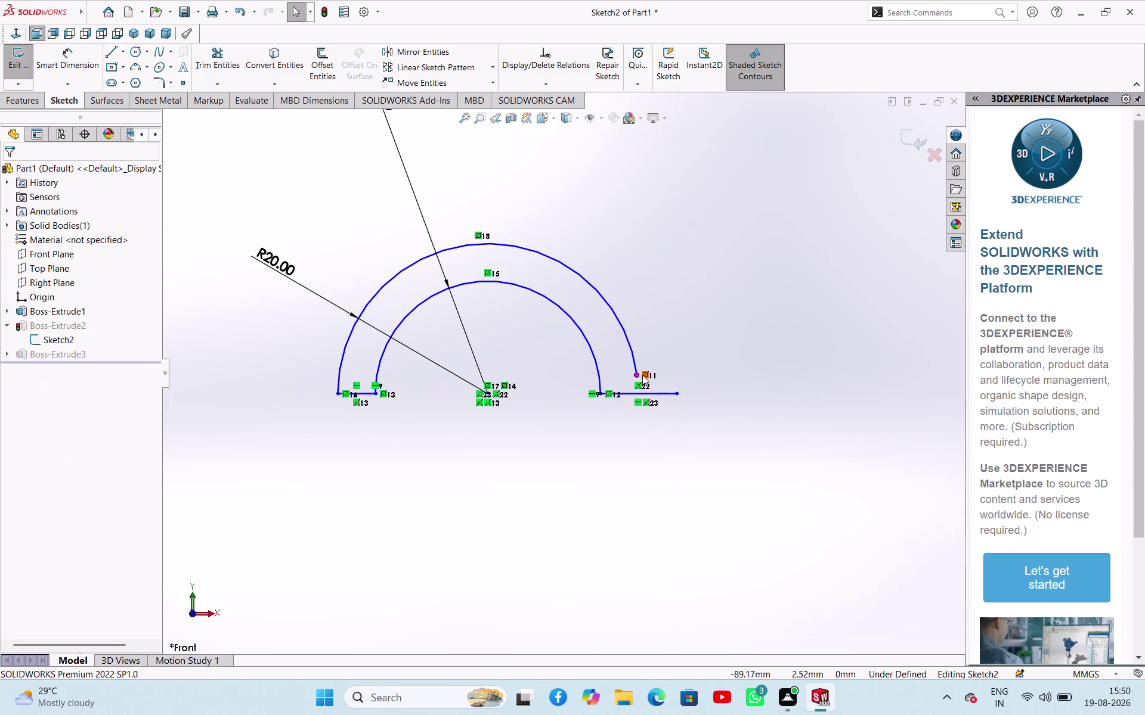
click(699, 346)
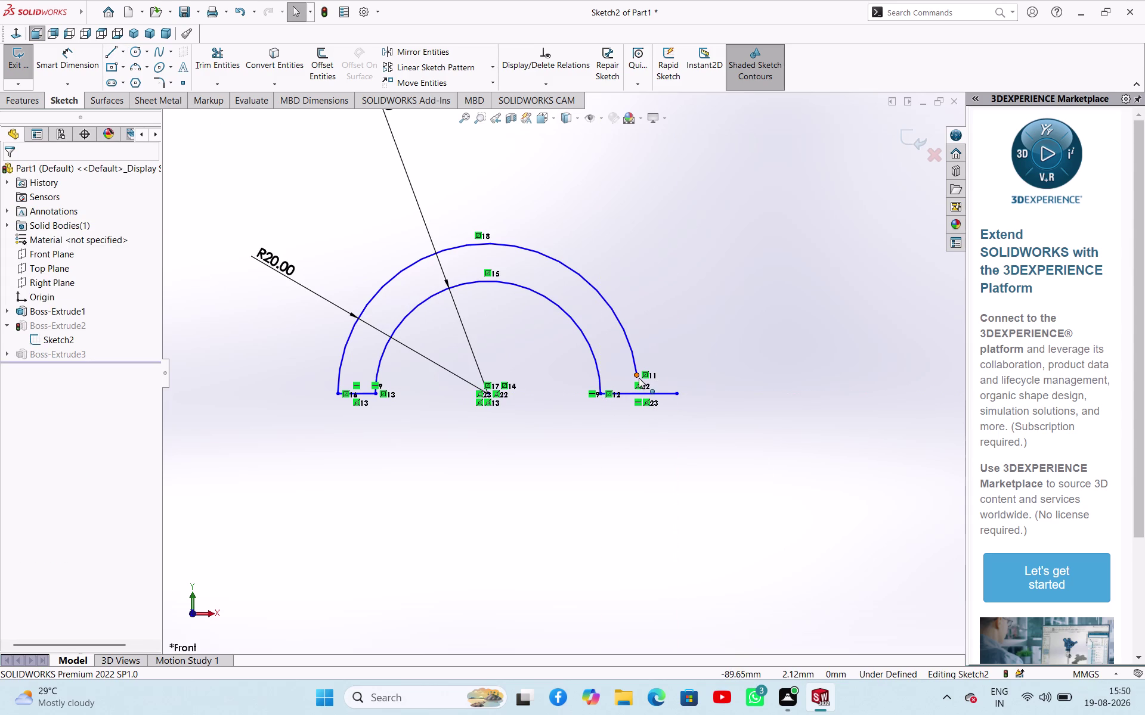
click(636, 376)
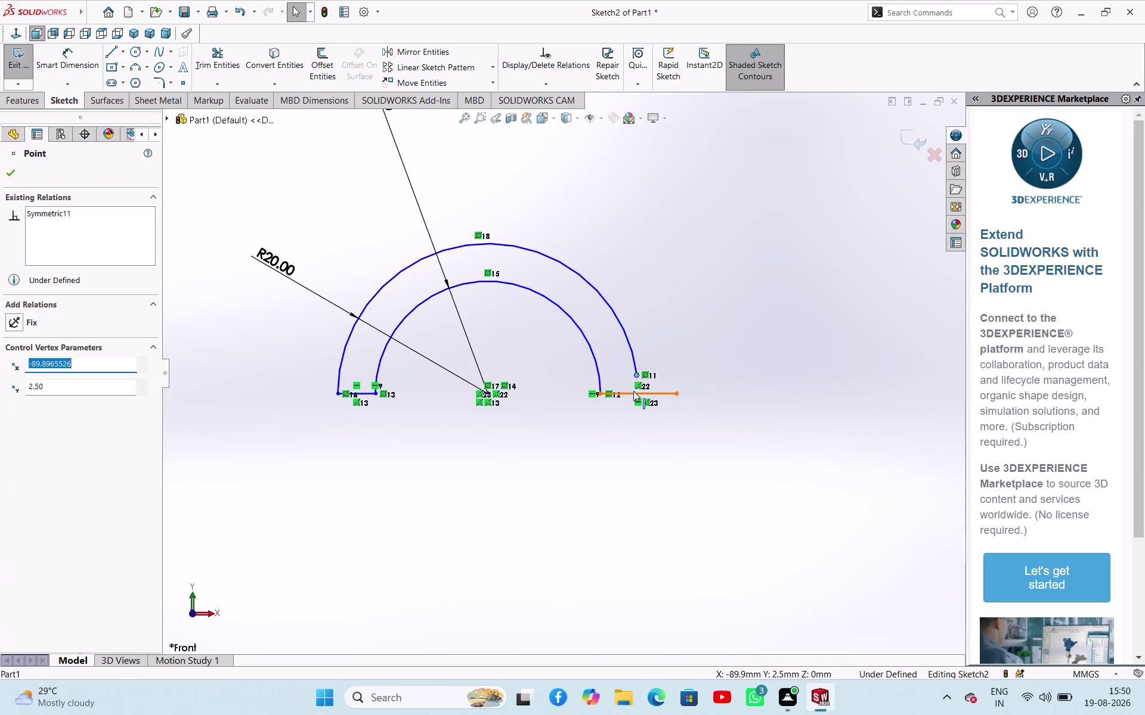
click(633, 391)
click(689, 340)
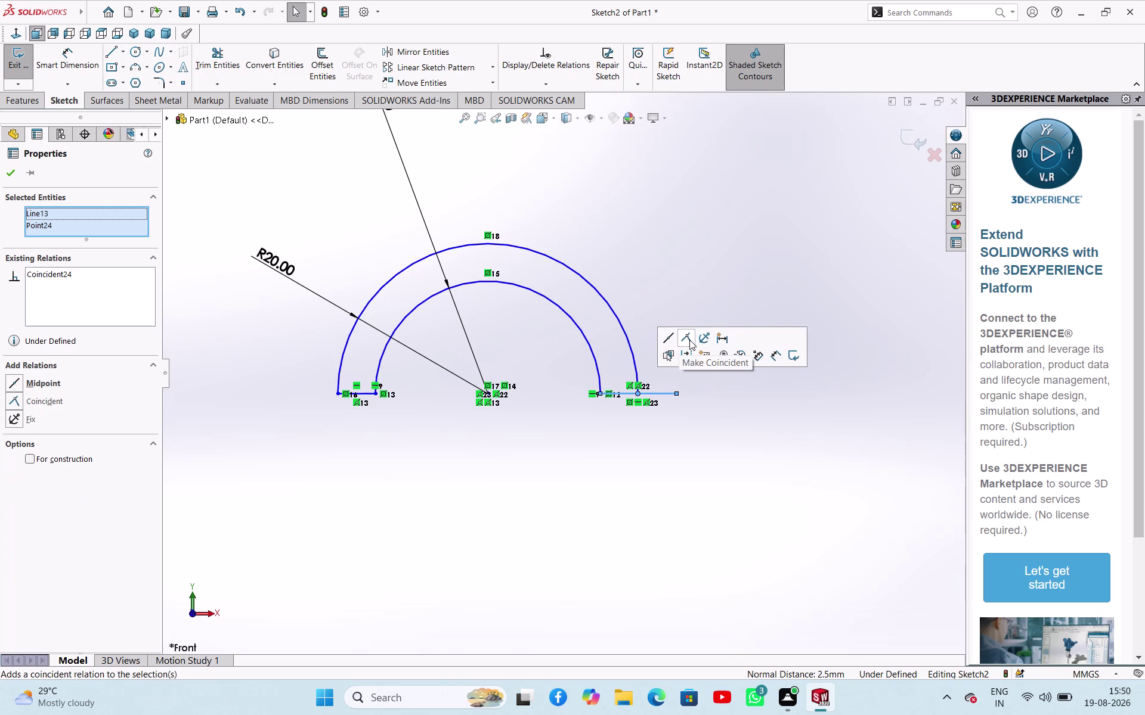
Trim the leftover line ends to shape the left R15/R20 lug profile.
click(720, 408)
drag(202, 50, 210, 55)
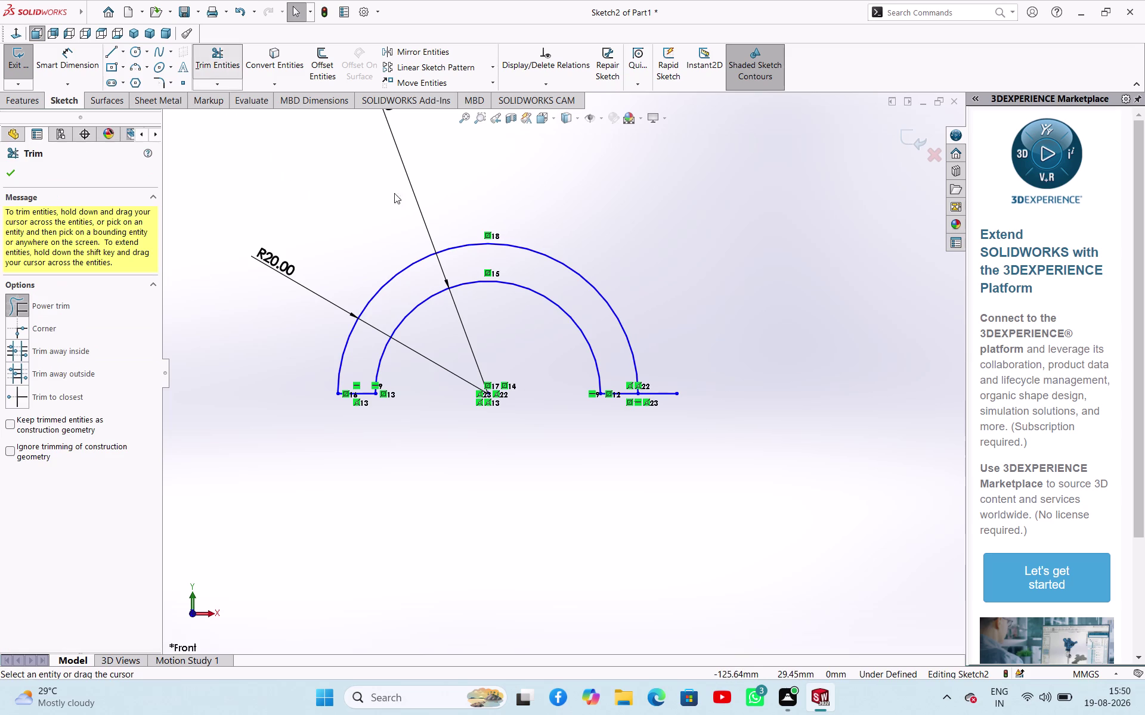
drag(652, 319, 664, 444)
scroll(up, 3)
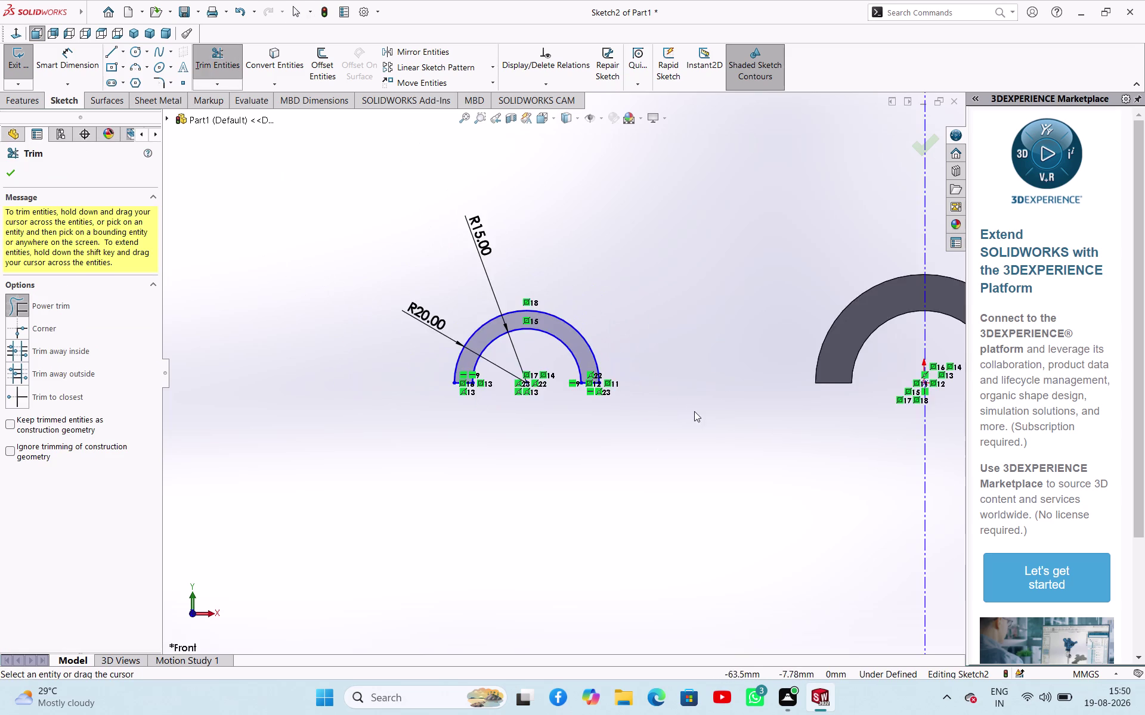
scroll(up, 3)
scroll(up, 3)
scroll(down, 3)
scroll(up, 3)
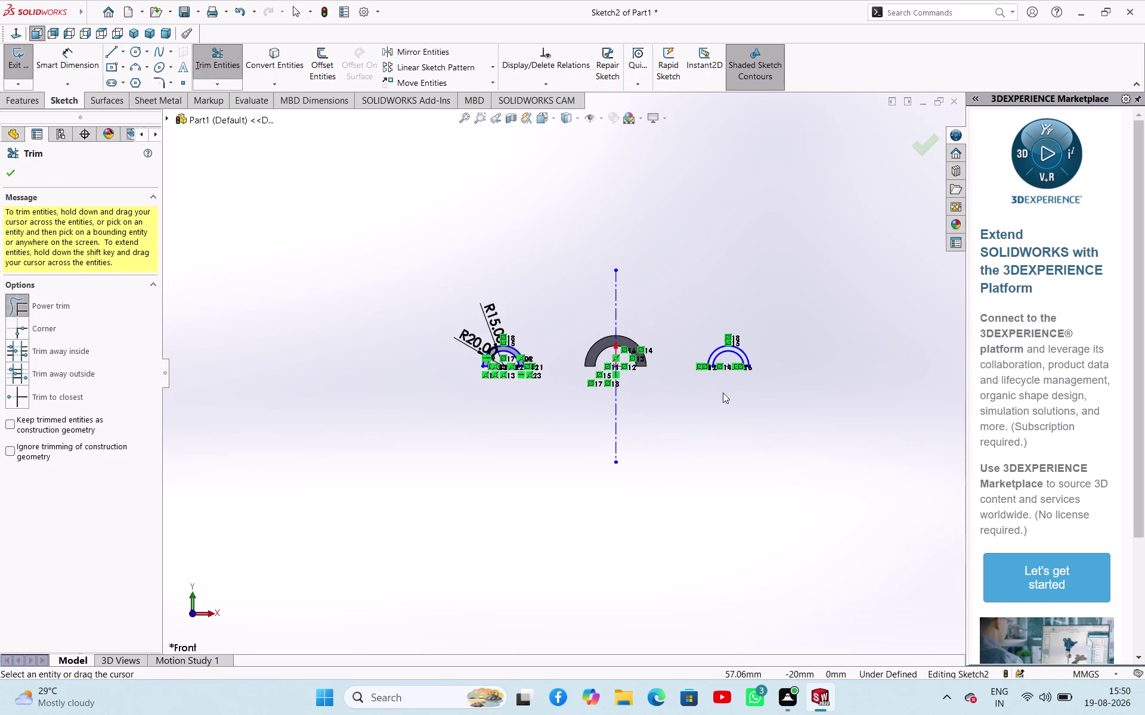
scroll(down, 3)
drag(640, 295, 640, 444)
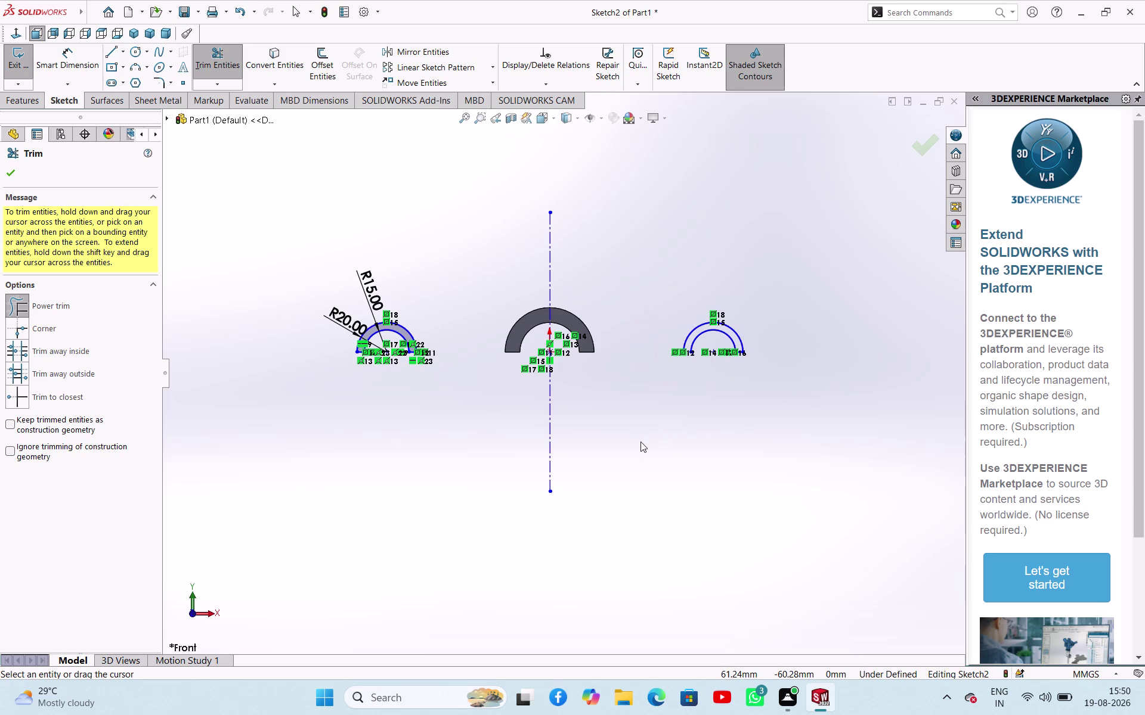
click(15, 177)
Lasso-select and delete the right-hand half-ring sketch geometry.
drag(648, 261, 638, 406)
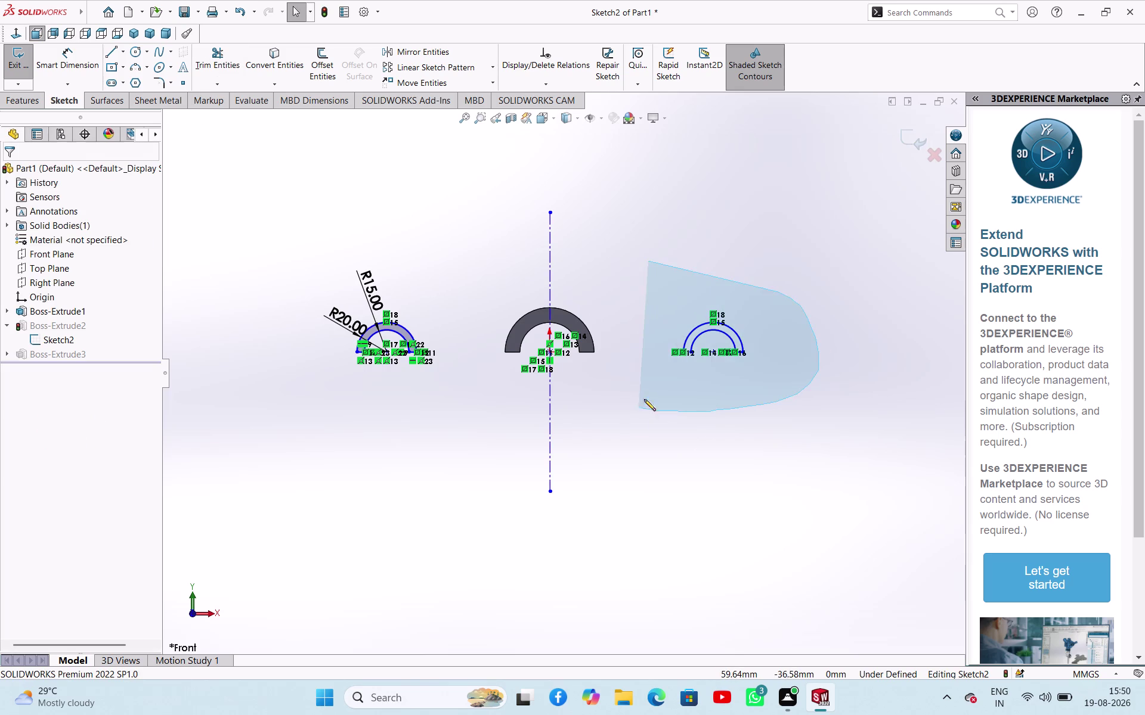
key(Delete)
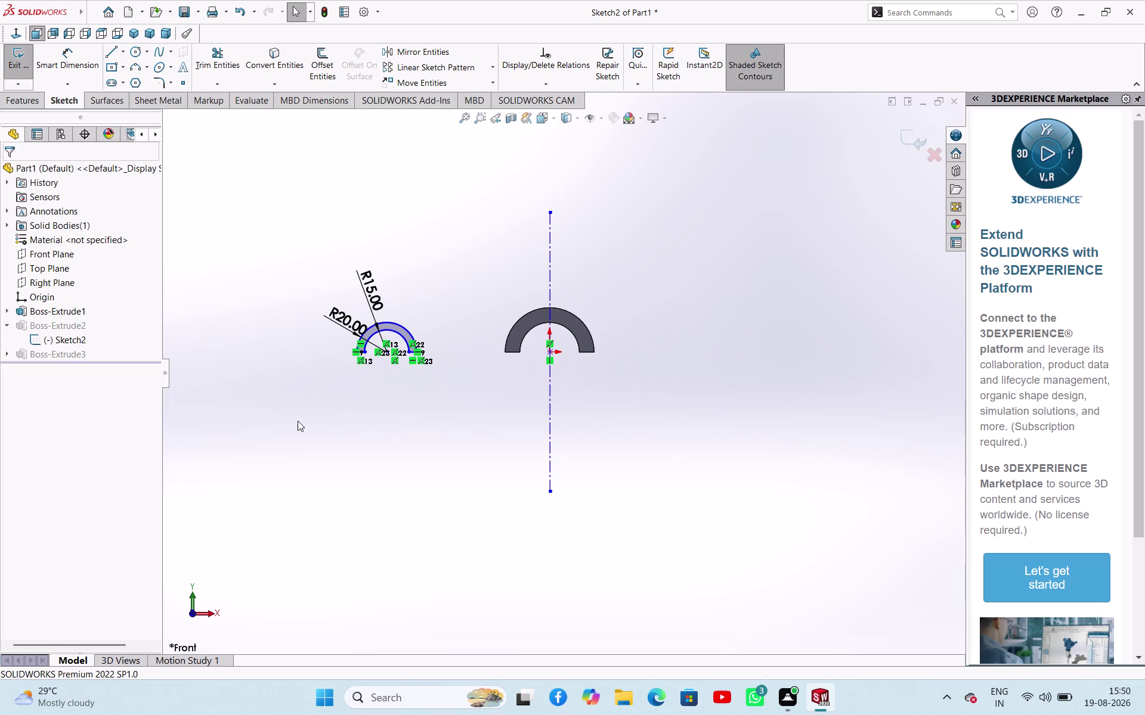
click(297, 420)
Mirror the left lug profile about centerline Line4 and exit Sketch2.
drag(276, 267, 300, 418)
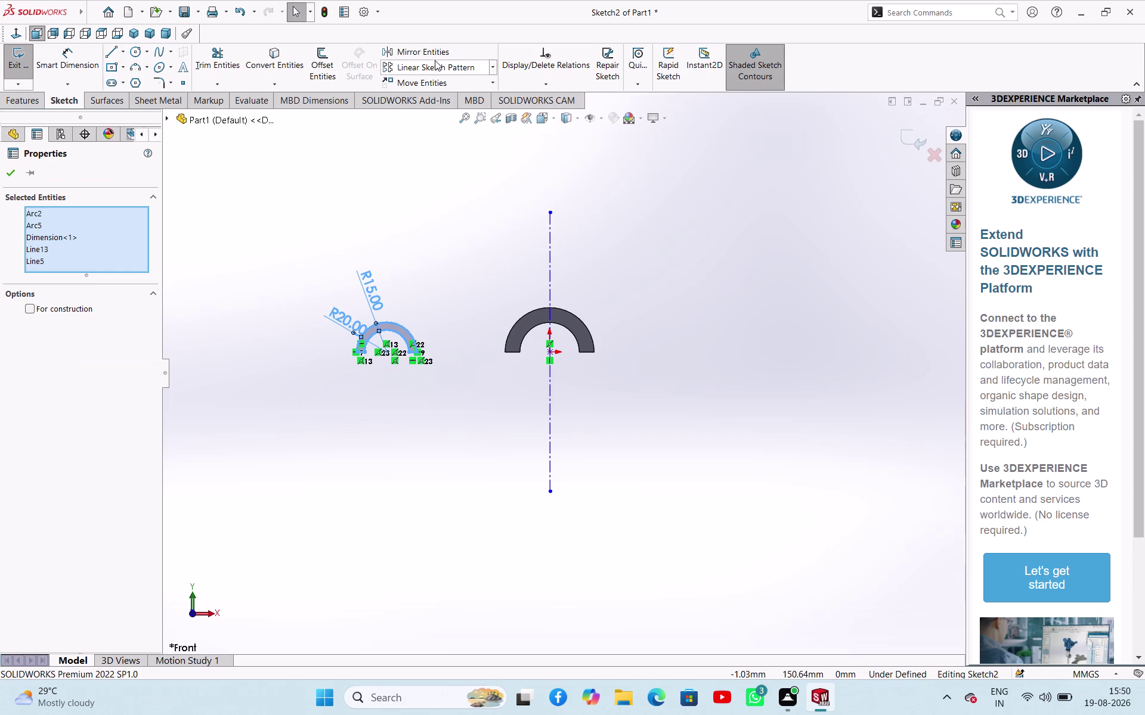
click(426, 53)
drag(78, 377, 89, 383)
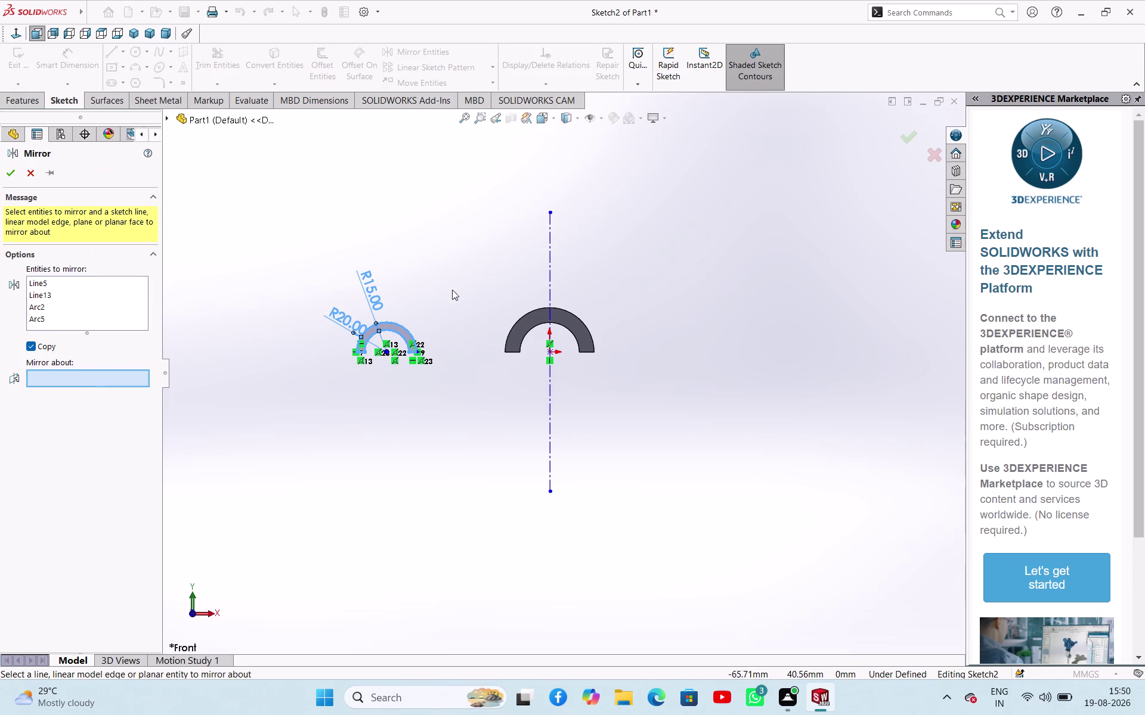
click(548, 283)
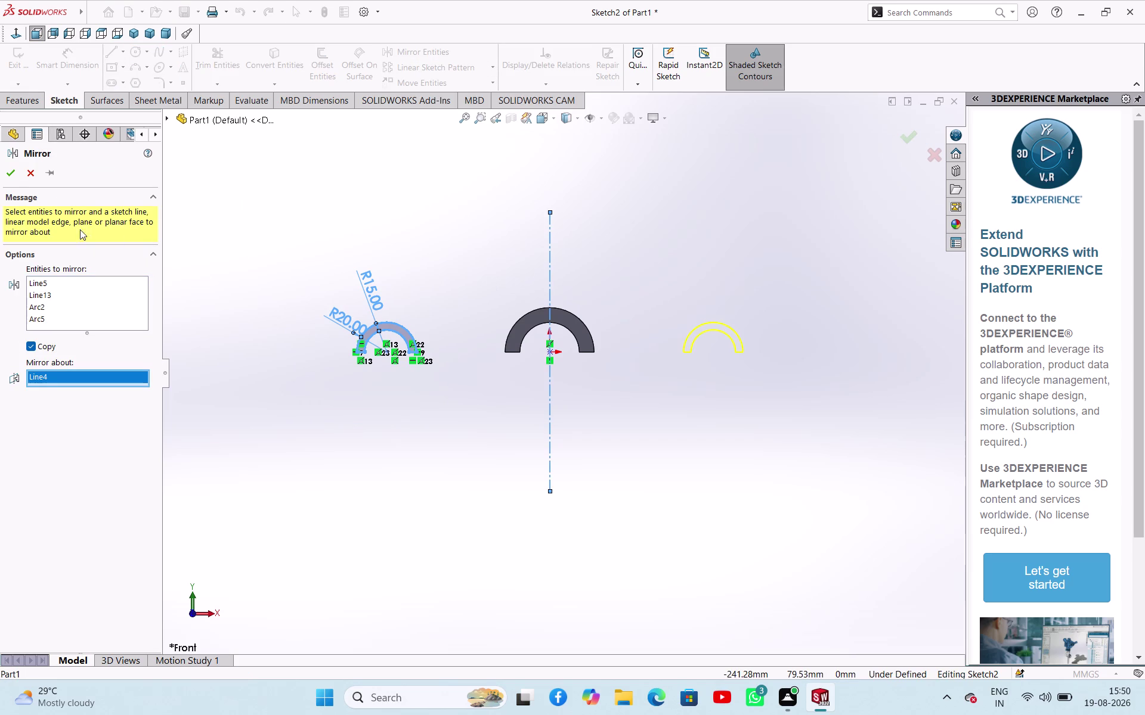
click(5, 175)
click(308, 237)
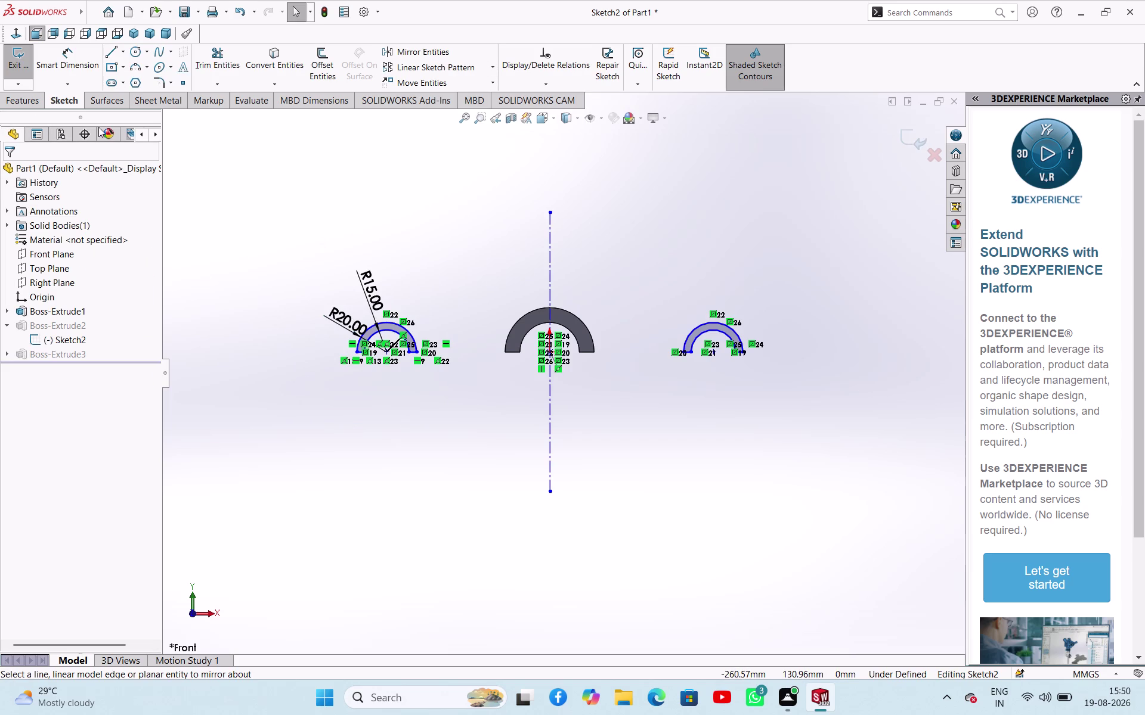
click(18, 65)
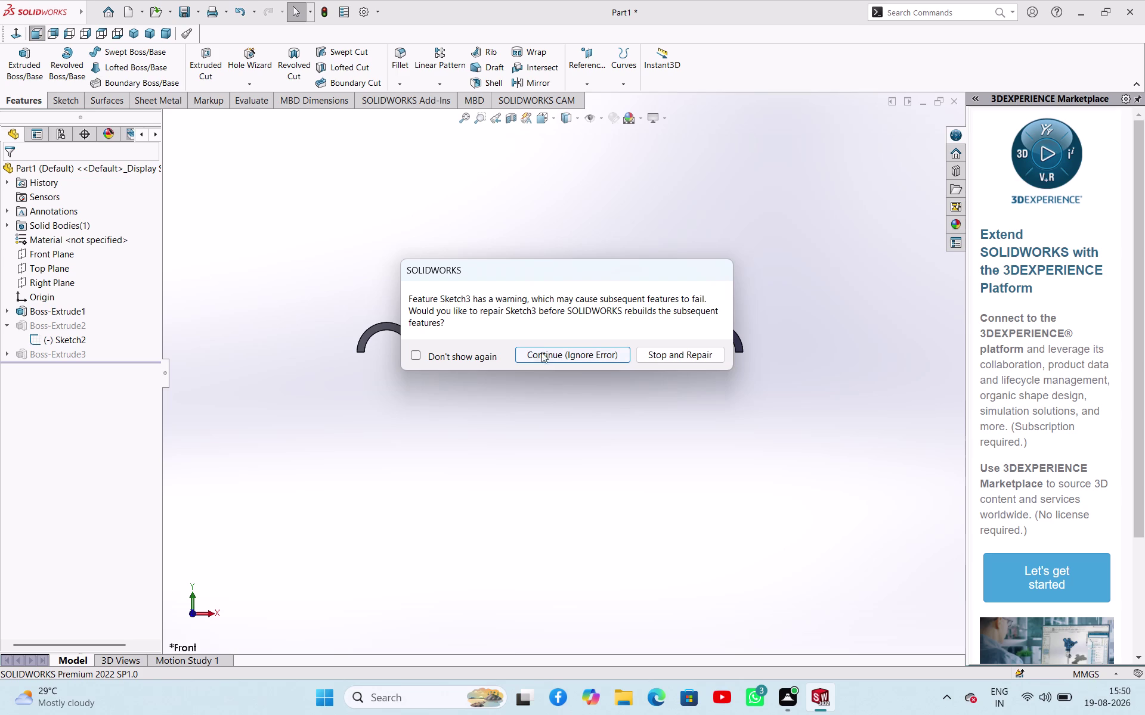
Ignore the Sketch3 rebuild errors and delete the Boss-Extrude3 web extrusion.
click(544, 360)
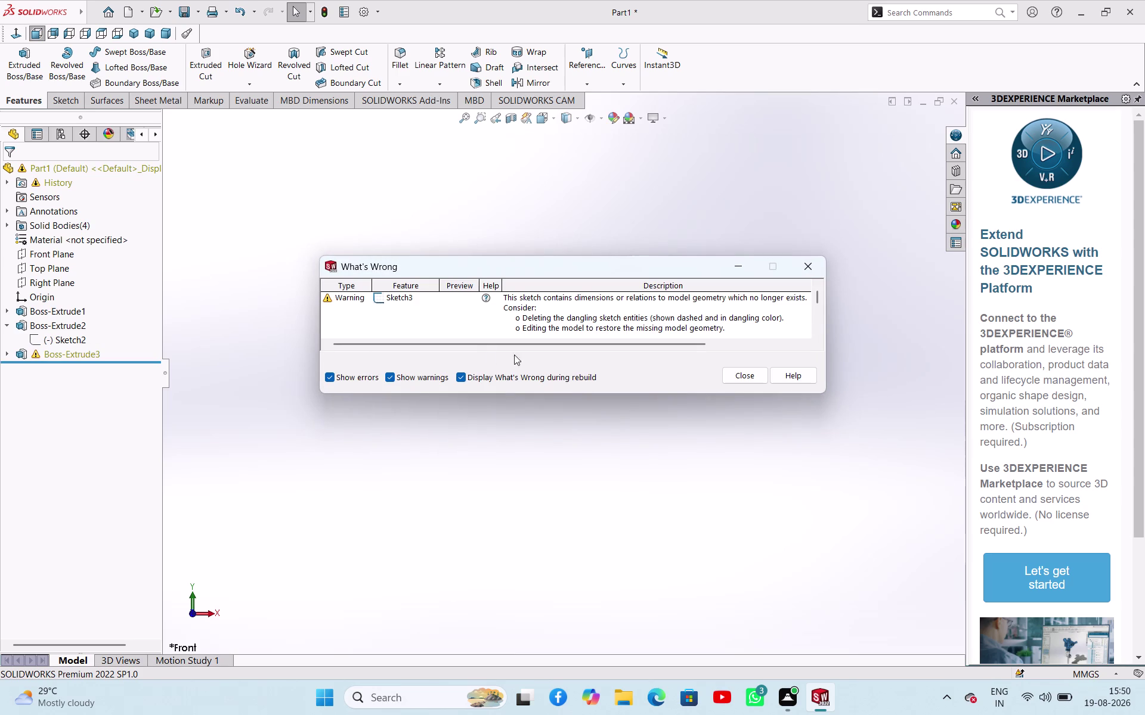
click(745, 377)
middle_drag(610, 253, 572, 337)
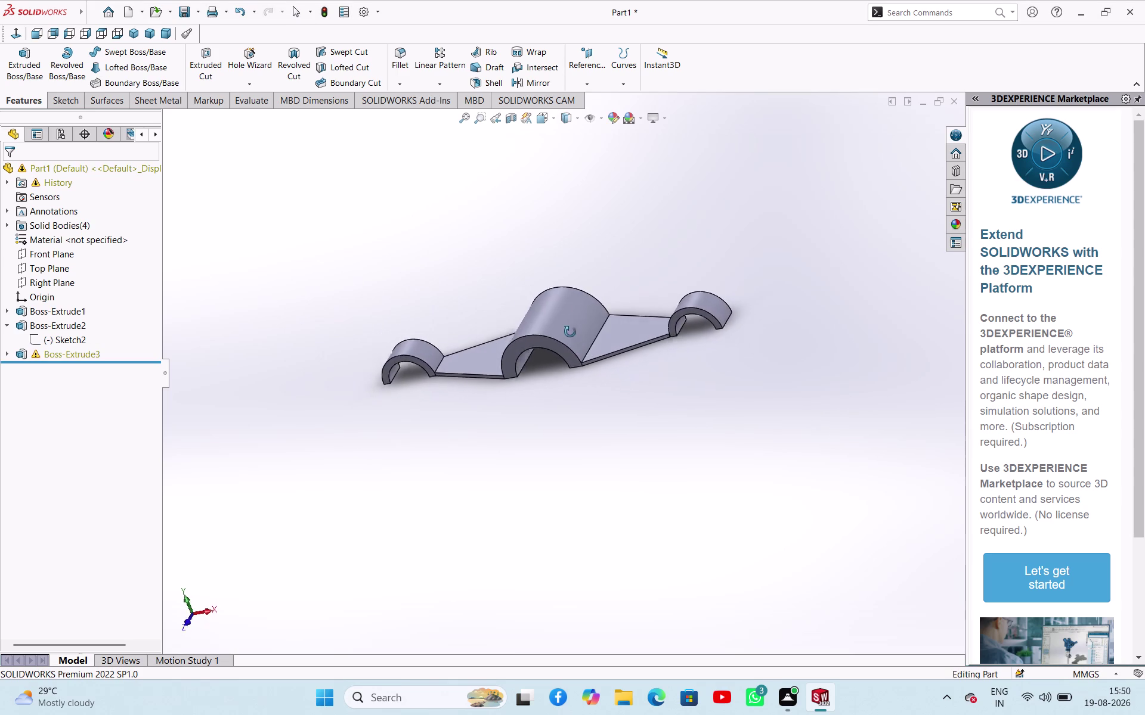
middle_drag(572, 338, 590, 275)
right_click(71, 354)
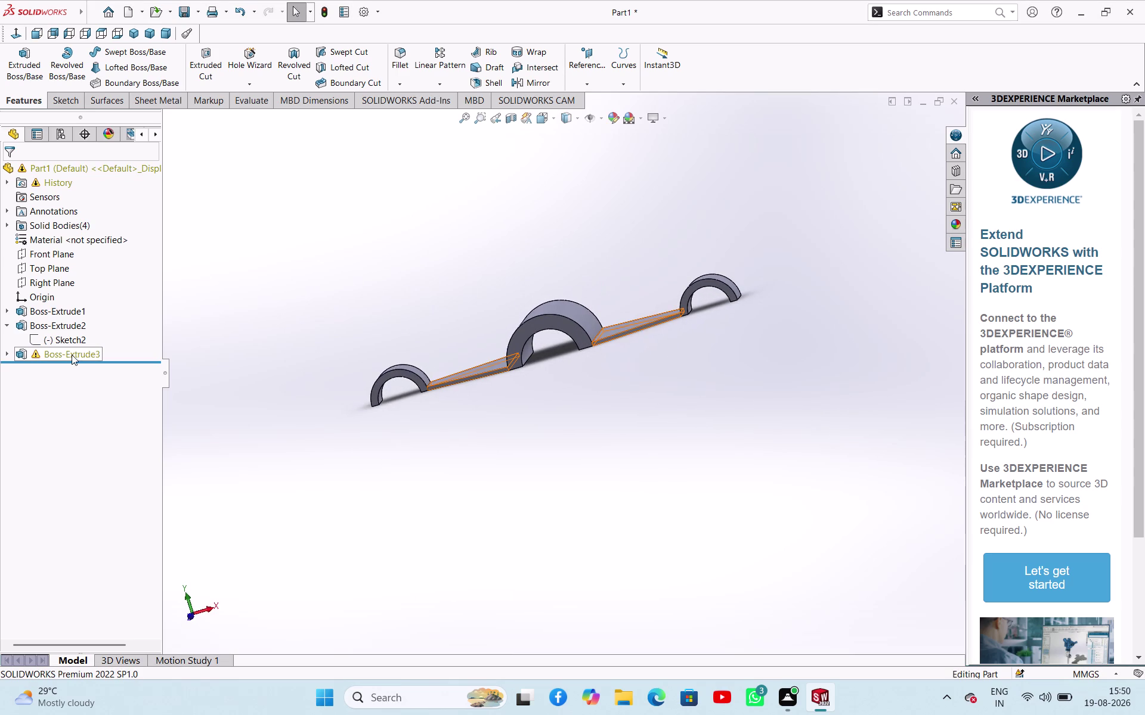
click(90, 434)
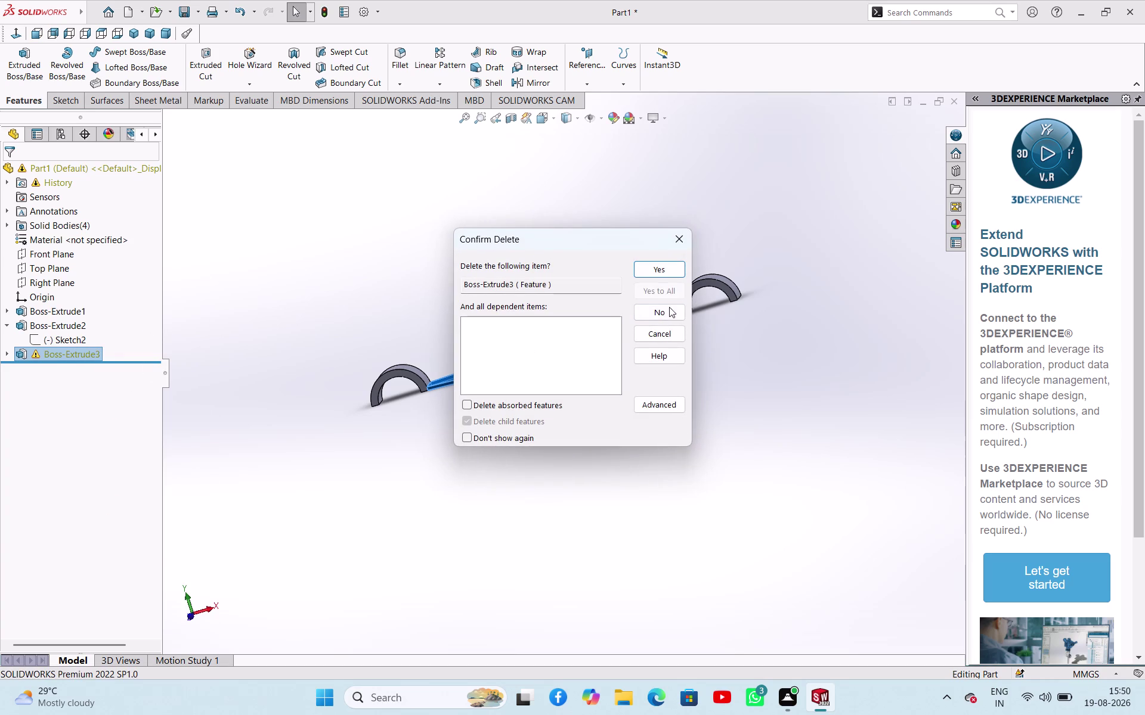
click(664, 268)
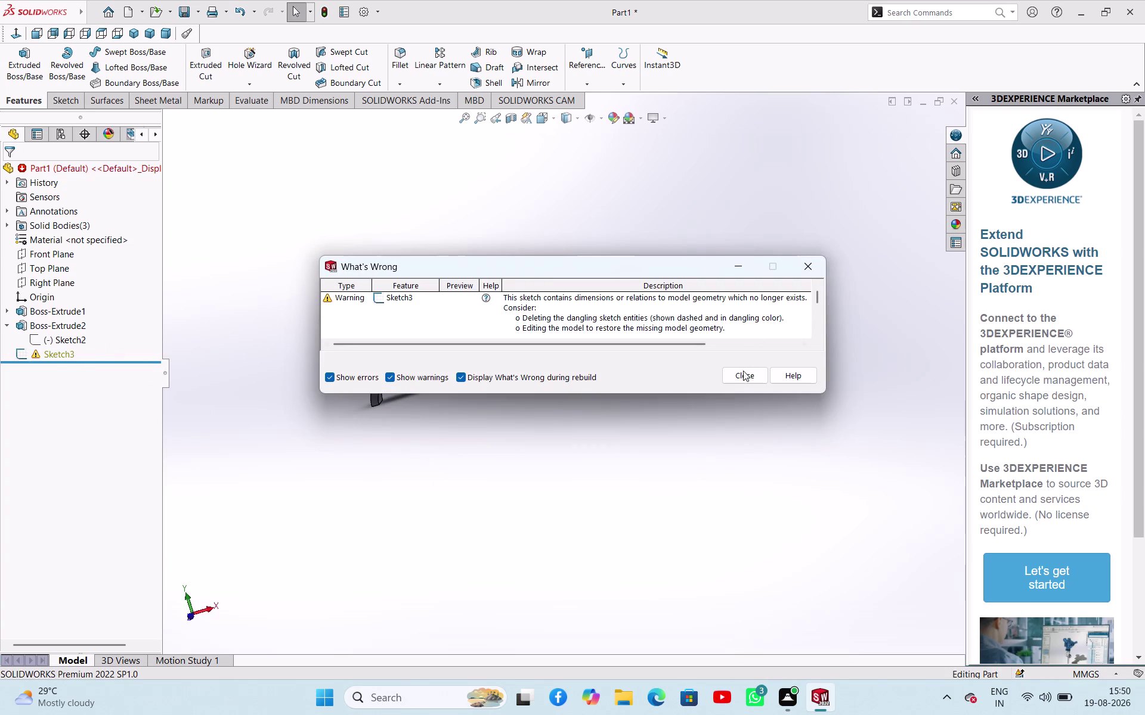
click(749, 378)
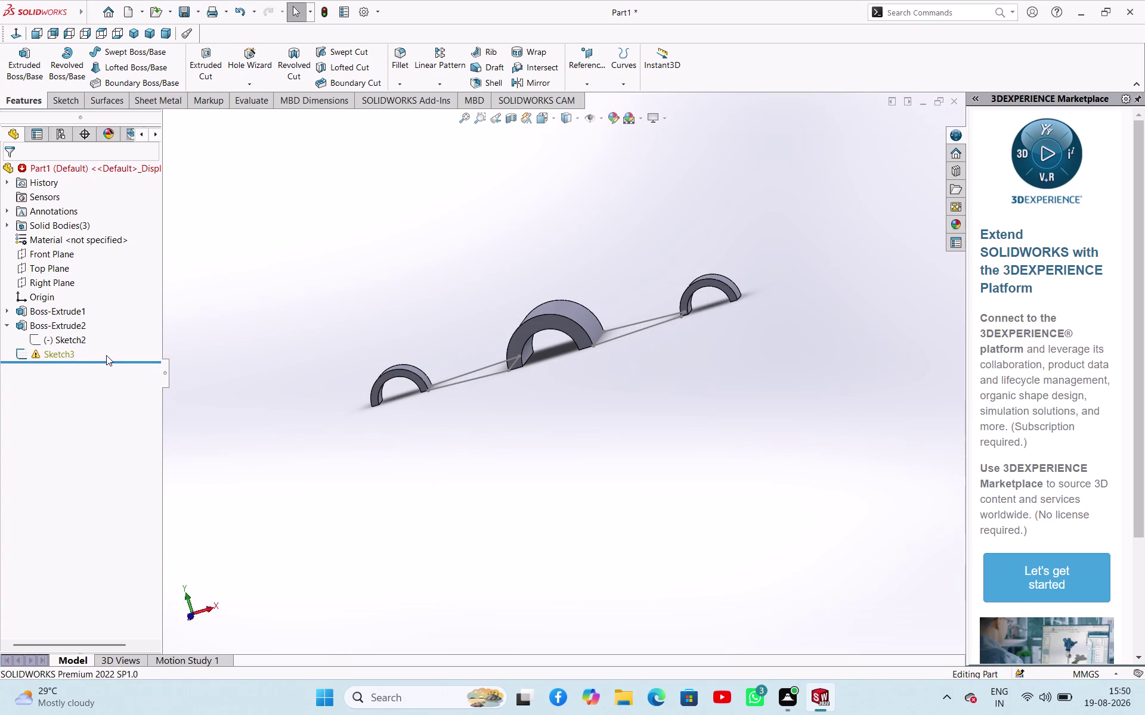
Undo repeatedly to restore Boss-Extrude3 and get back to editing Sketch2.
key(ctrl+z)
key(ctrl+z)
key(ctrl+z)
key(ctrl+z)
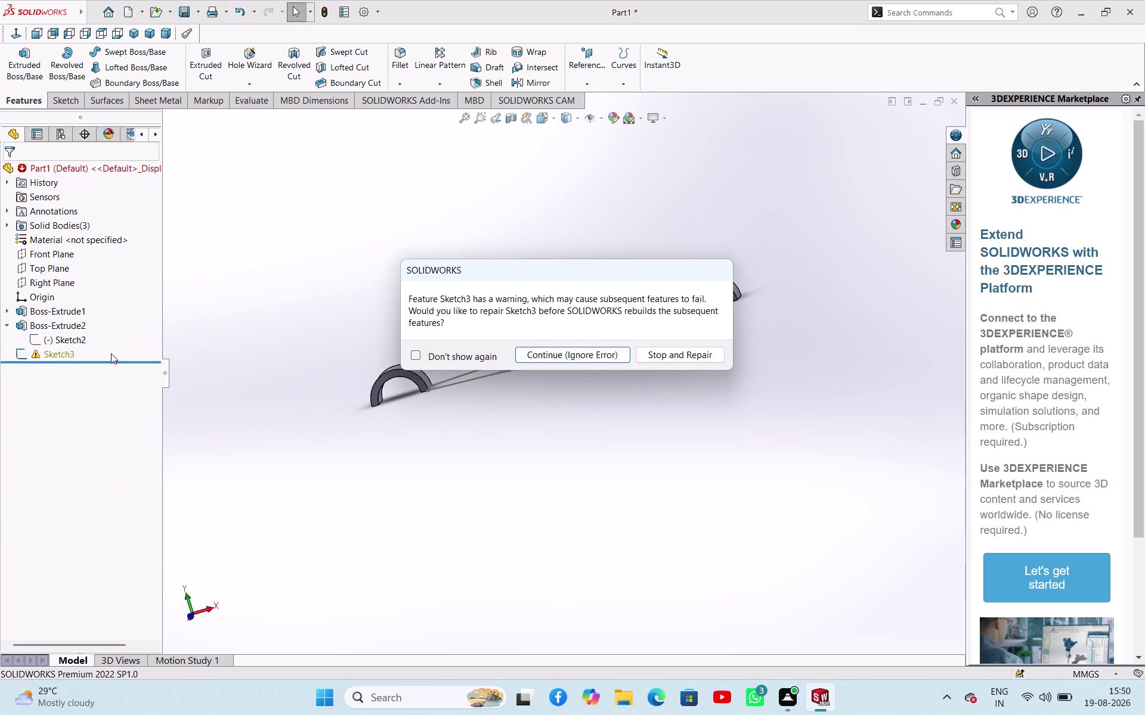
key(ctrl+z)
key(ctrl+z)
click(700, 352)
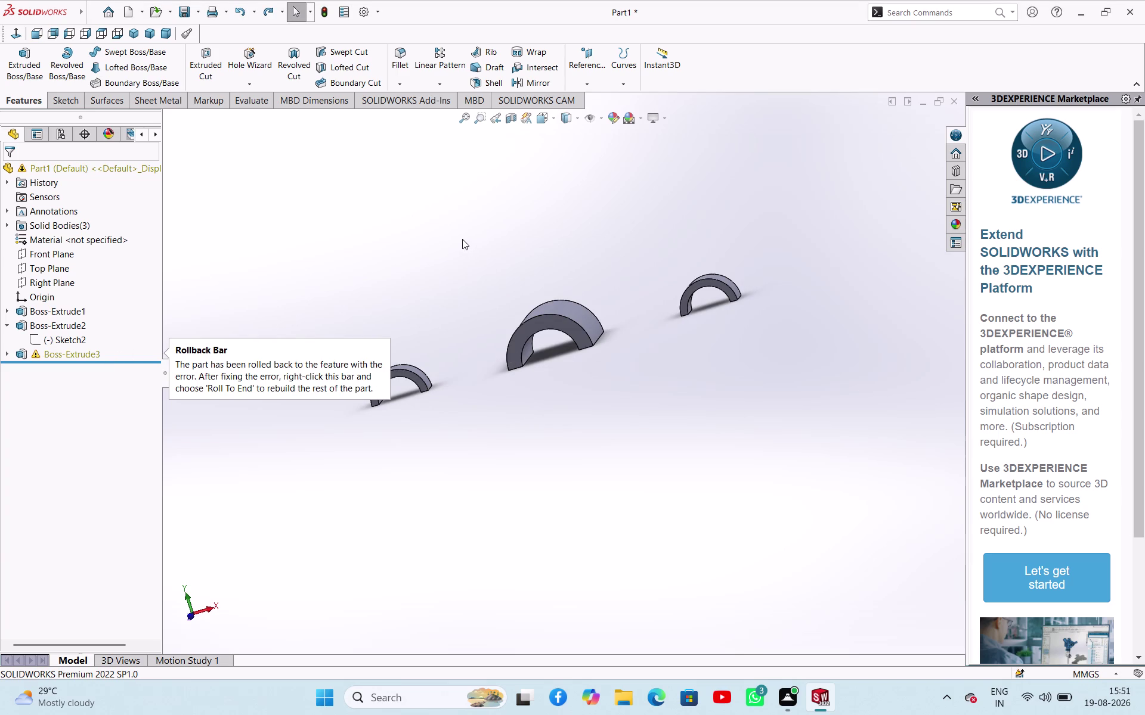
key(ctrl+z)
key(ctrl+z)
Undo back until Sketch3 and Boss-Extrude3 are removed, restoring Sketch2 with its 60 and 110 dimensions.
key(ctrl+z)
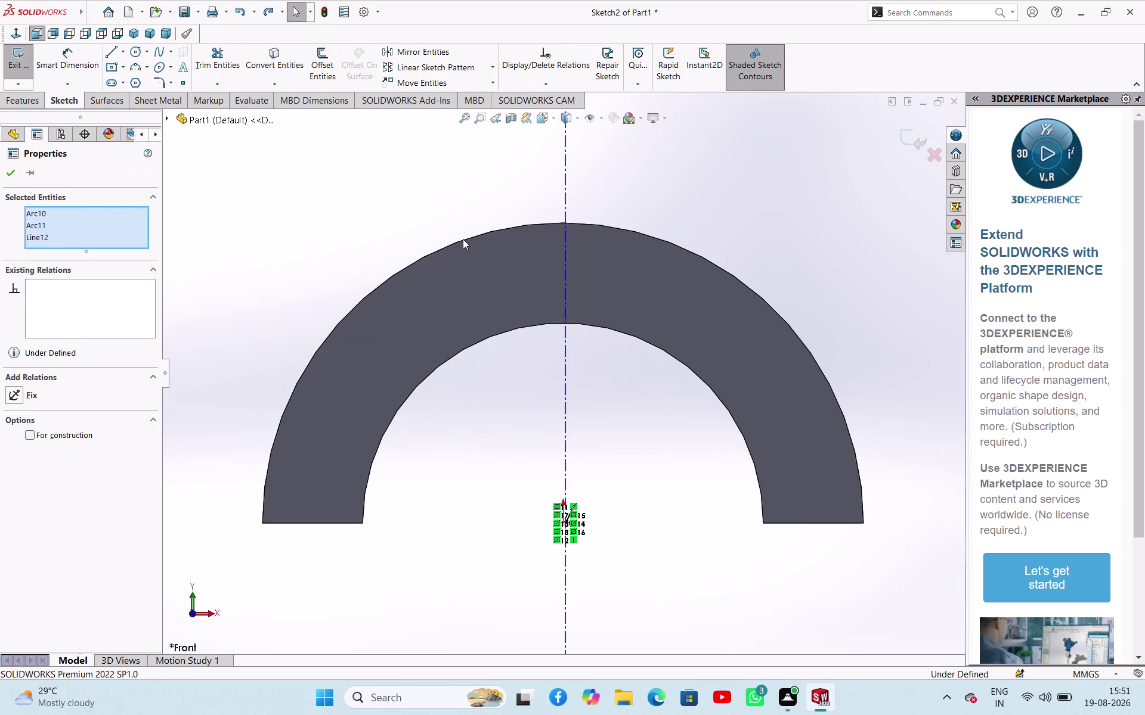
key(ctrl+z)
key(ctrl+z)
key(ctrl+z)
key(ctrl+z)
key(ctrl+z)
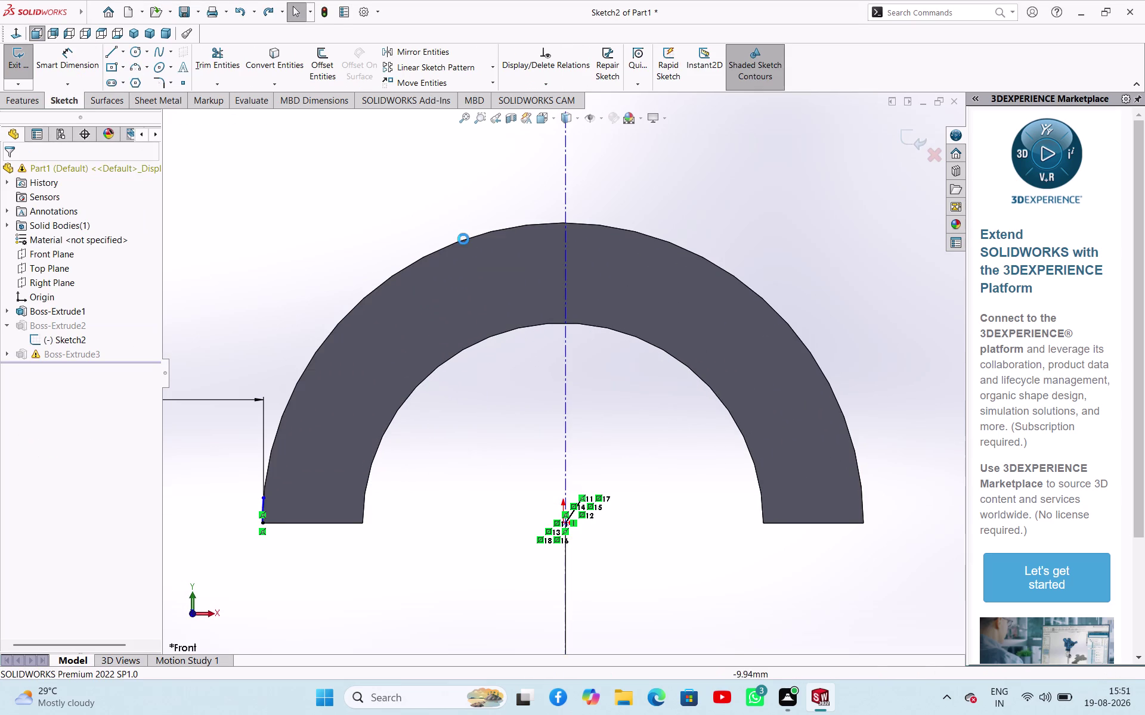
key(ctrl+z)
key(ctrl+z)
key(ctrl+z)
key(ctrl+z)
key(ctrl+z)
key(ctrl+z)
key(ctrl+z)
key(ctrl+z)
key(ctrl+z)
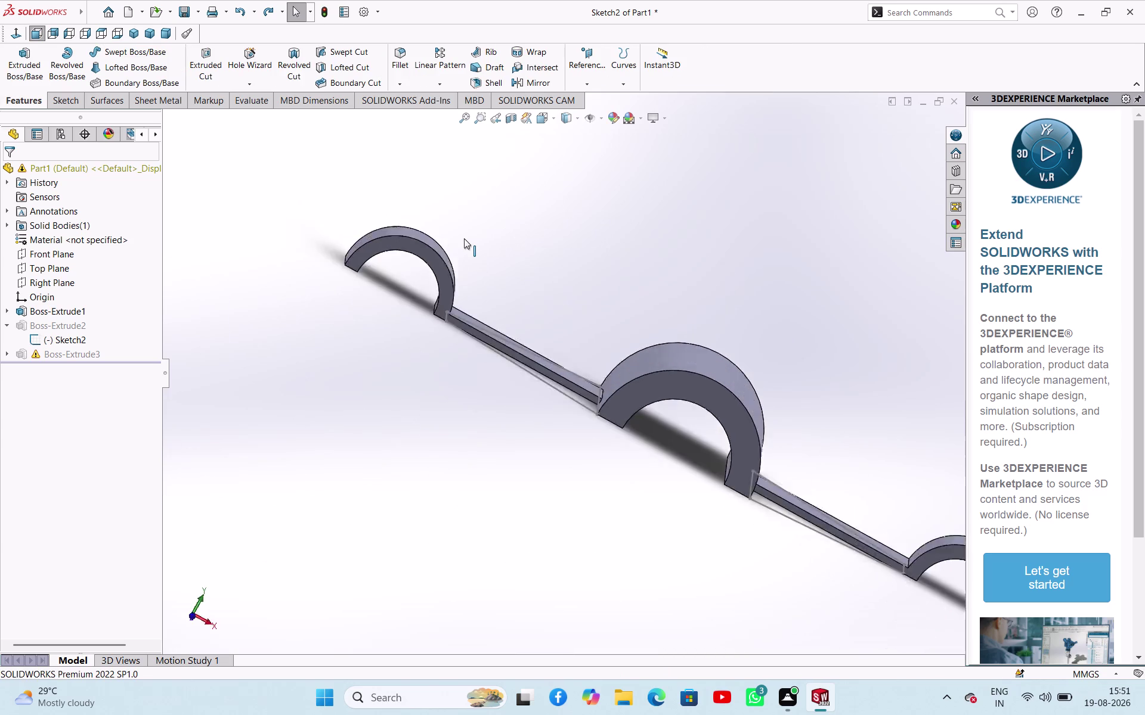
key(ctrl+z)
key(ctrl+z)
key(ctrl+z)
key(ctrl+z)
key(ctrl+z)
key(ctrl+z)
key(ctrl+z)
key(ctrl+z)
key(ctrl+z)
key(ctrl+z)
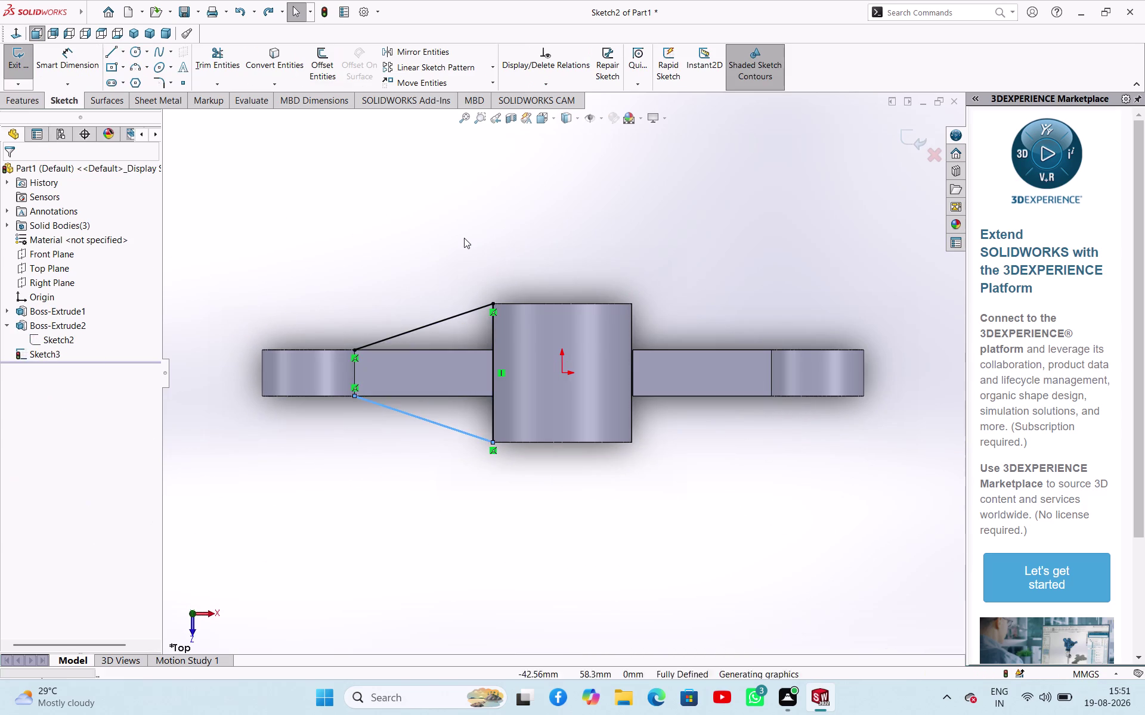
key(ctrl+z)
key(ctrl+z)
key(ctrl+z)
key(ctrl+z)
key(ctrl+z)
key(ctrl+z)
key(ctrl+z)
key(ctrl+z)
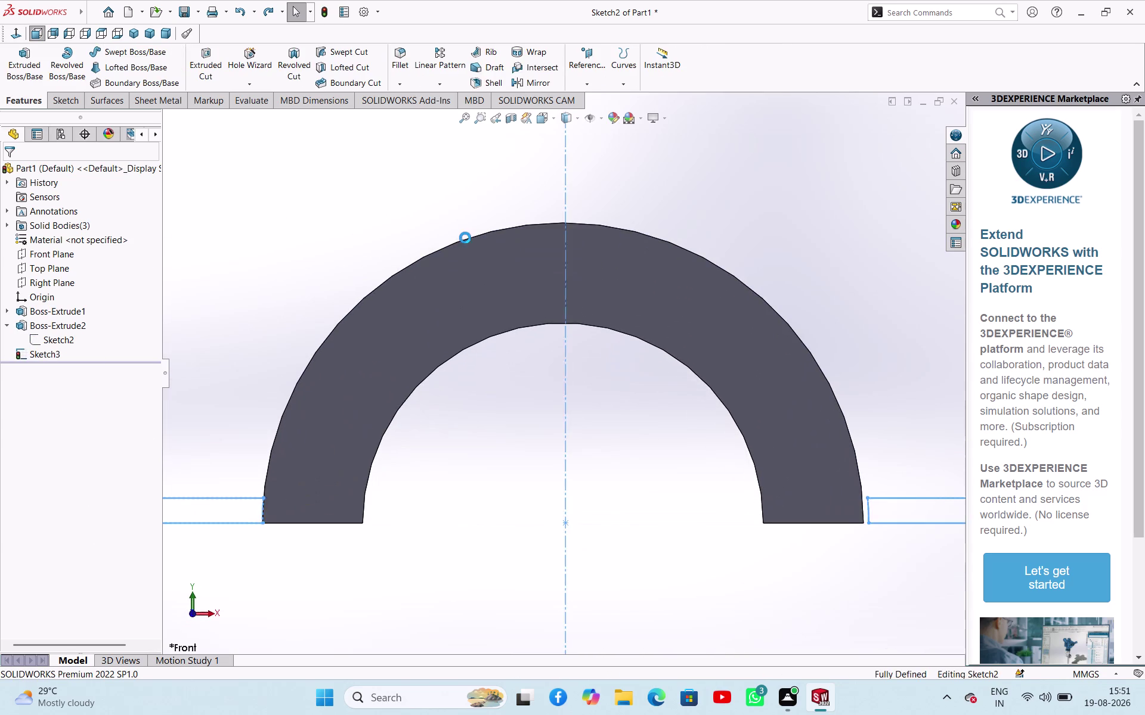
Zoom and tilt the view around the boss, then begin trimming Sketch2.
scroll(up, 3)
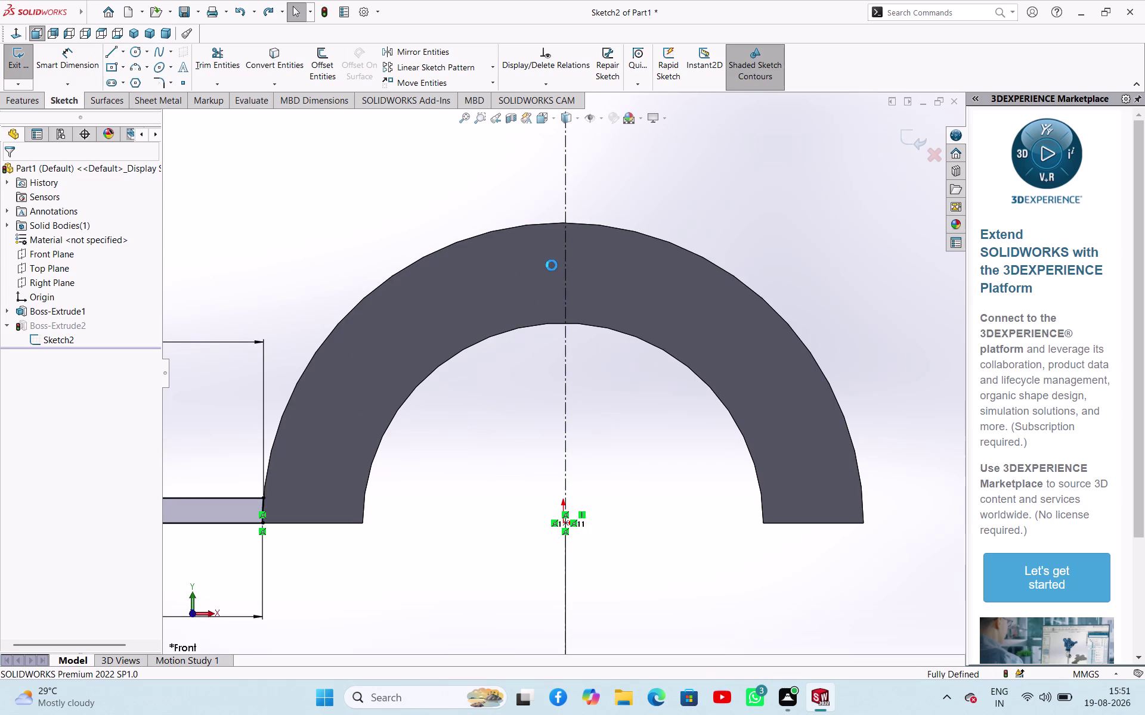
scroll(up, 3)
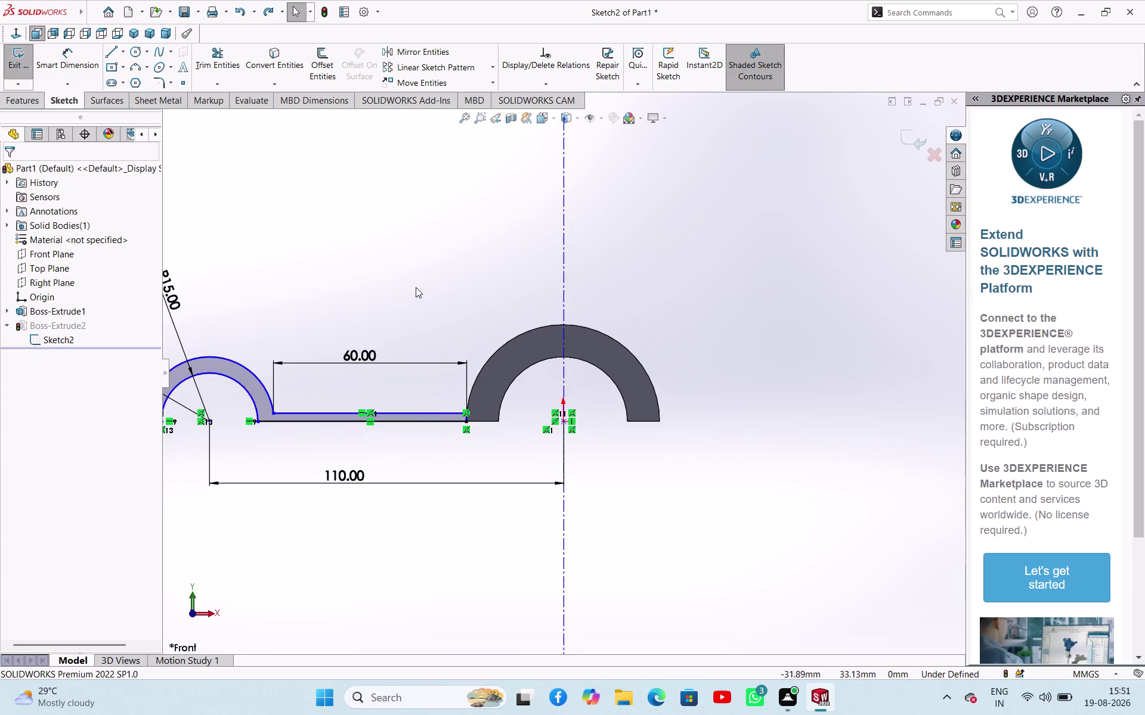
middle_drag(416, 287, 422, 279)
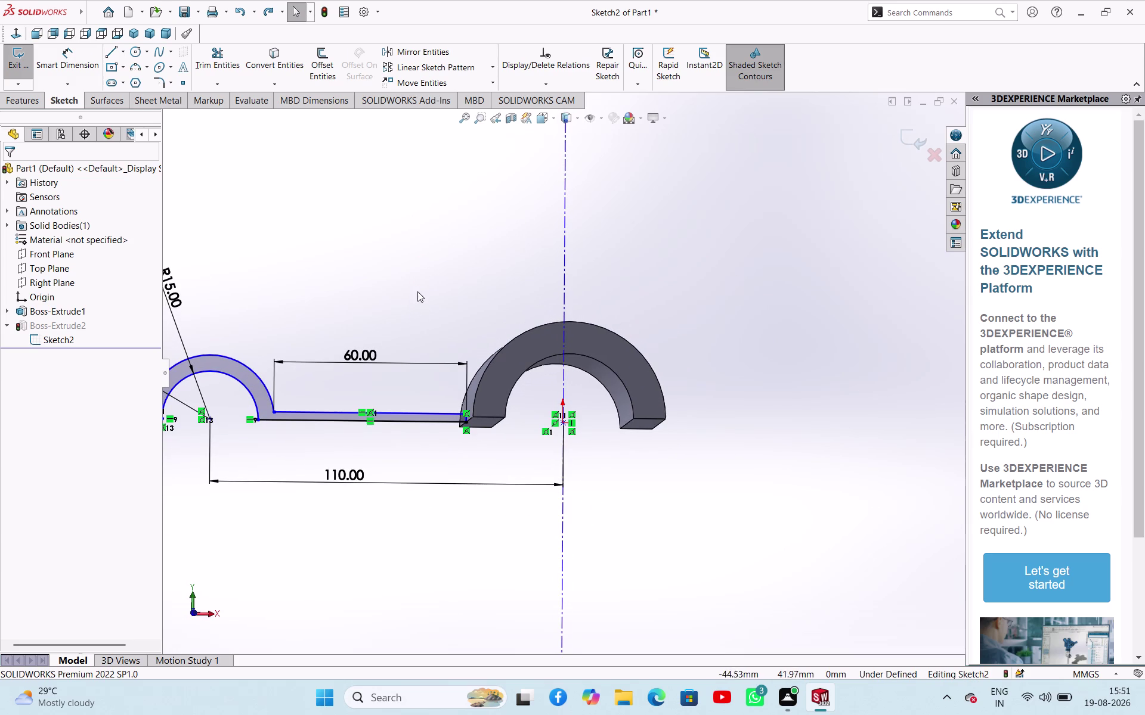
drag(211, 62, 217, 62)
drag(338, 280, 346, 291)
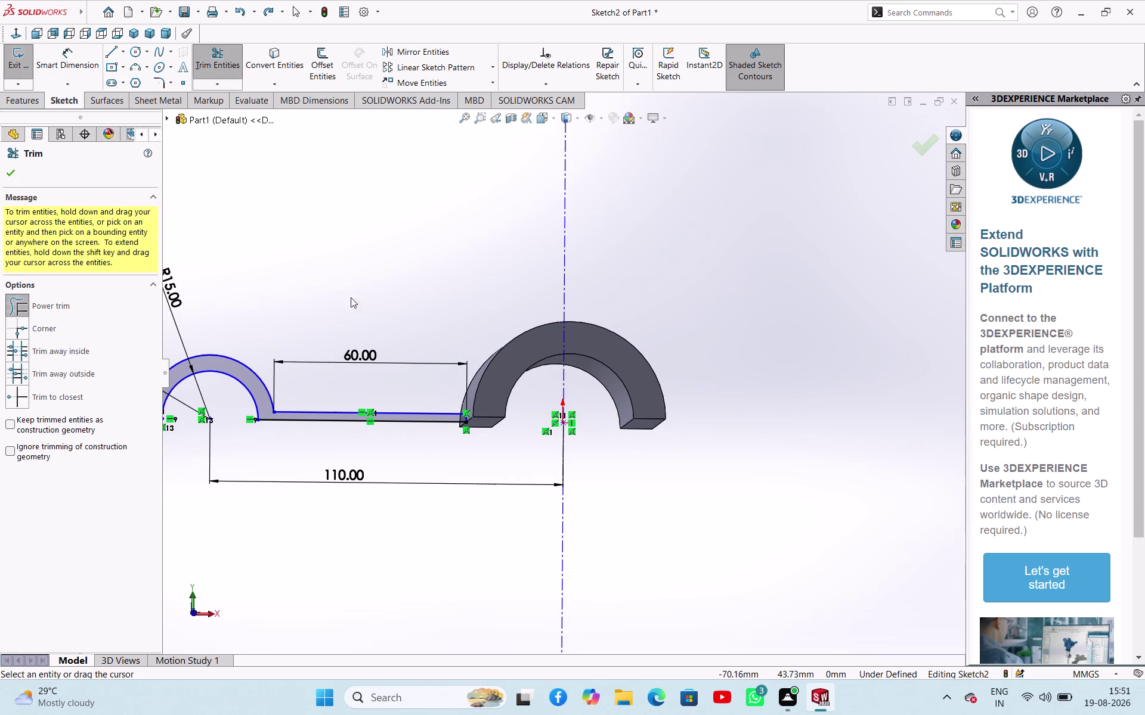
Trim away the 60 mm web line and return to the sketch-facing view.
drag(346, 291, 363, 433)
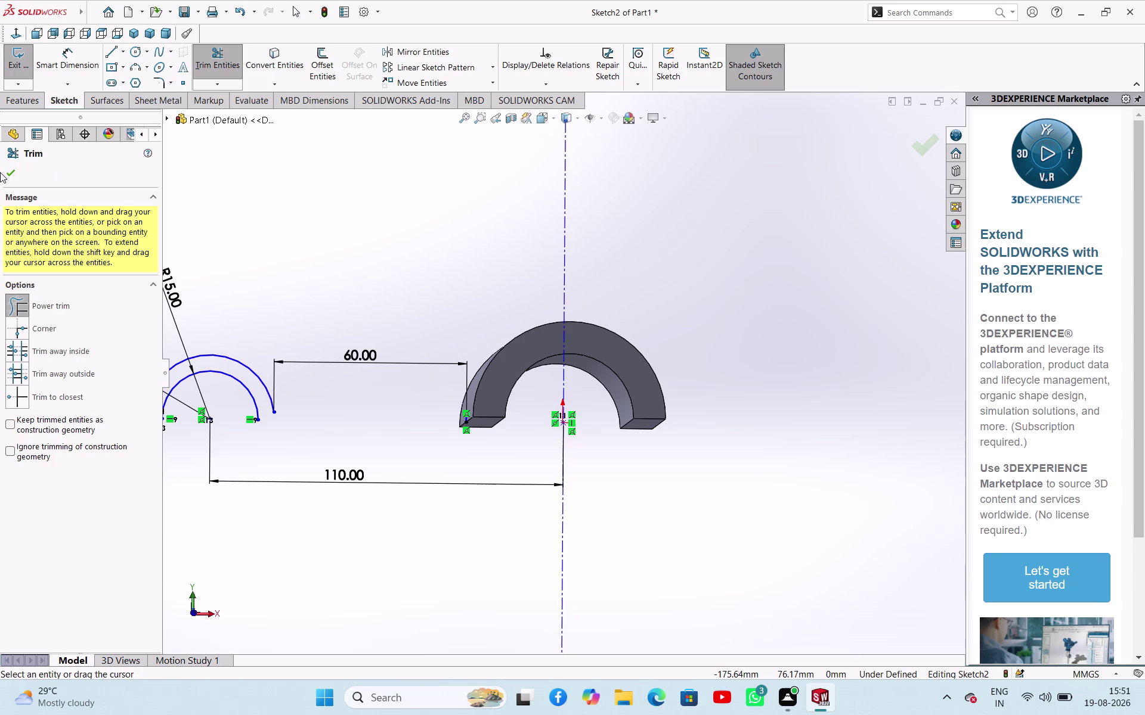
click(7, 174)
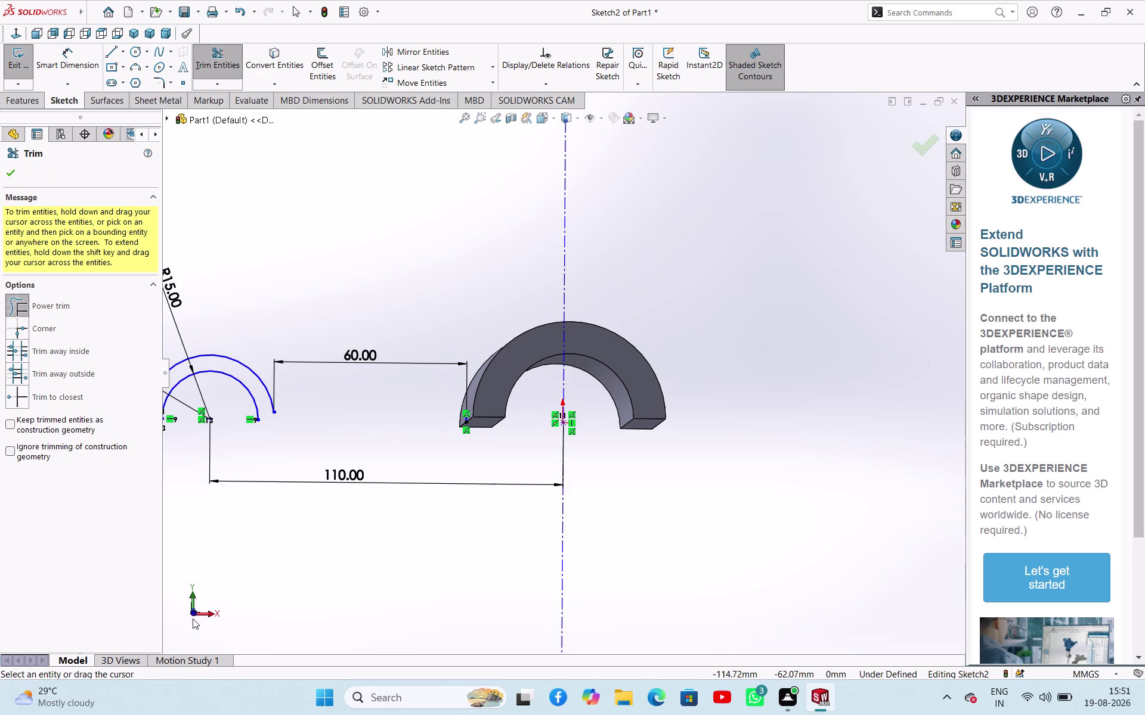
click(193, 615)
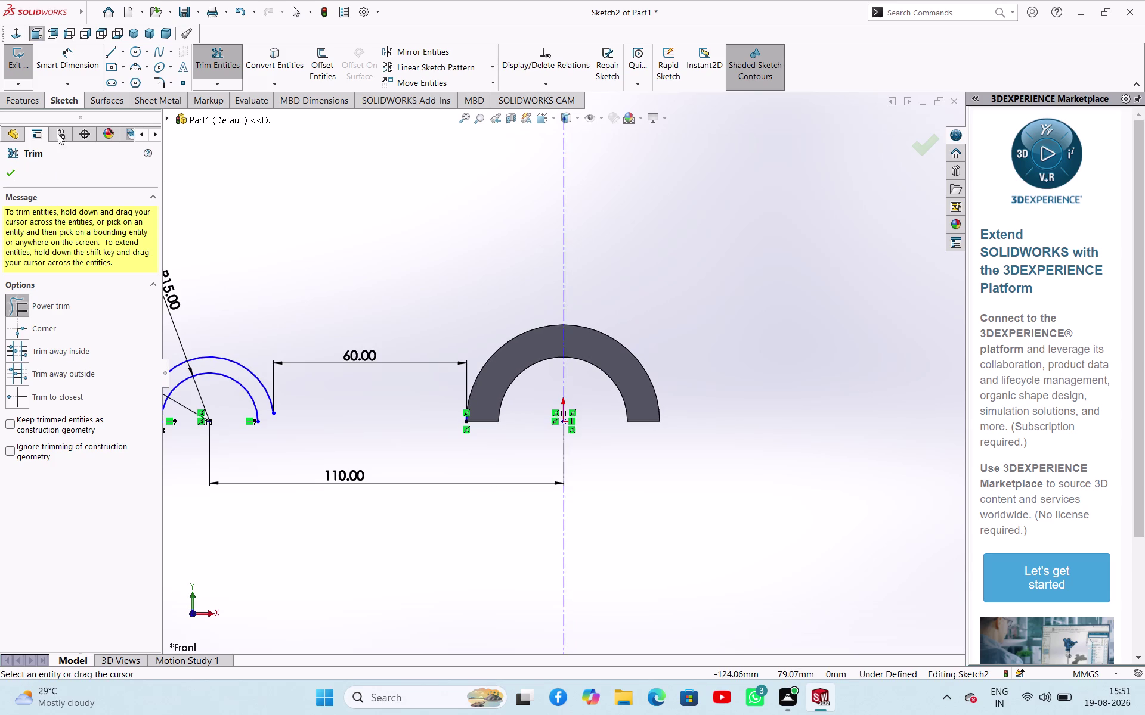
Sketch a short horizontal base line starting at the left lug's inner arc end.
click(12, 170)
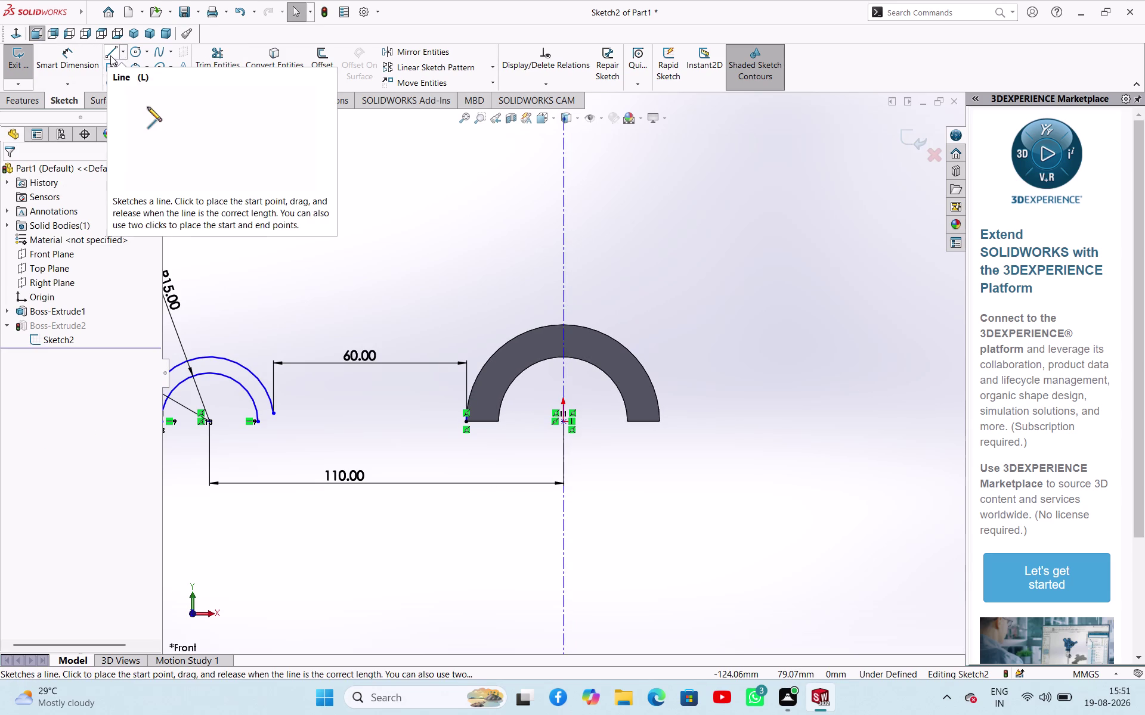
click(113, 52)
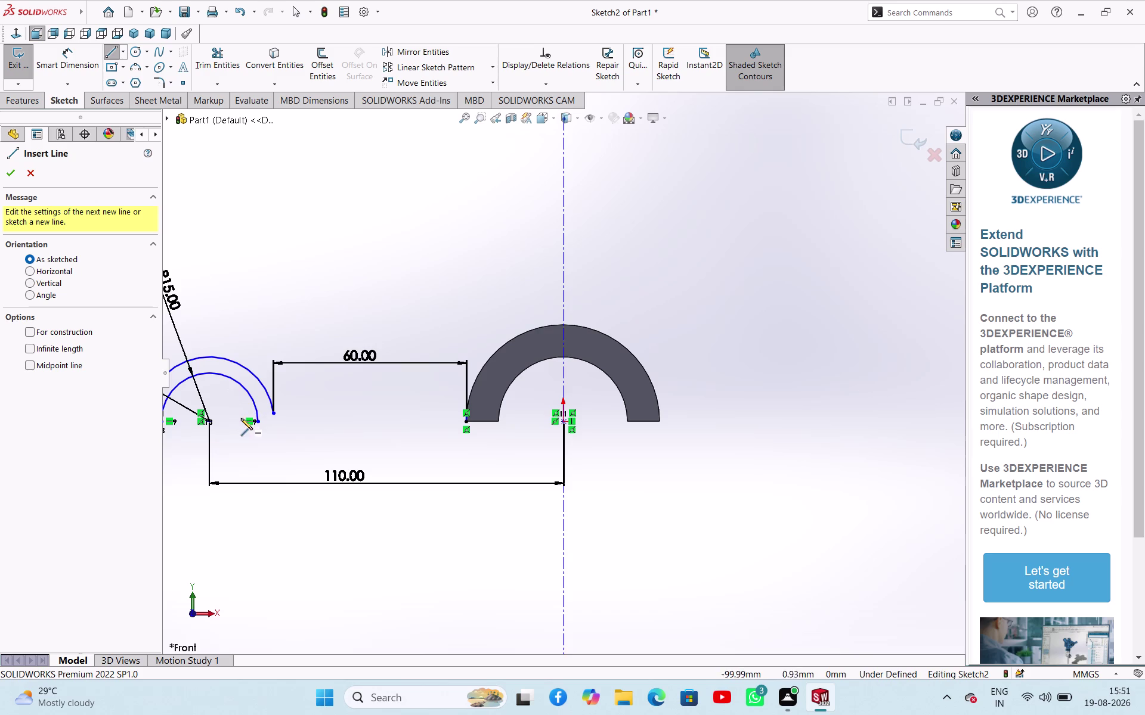
click(258, 425)
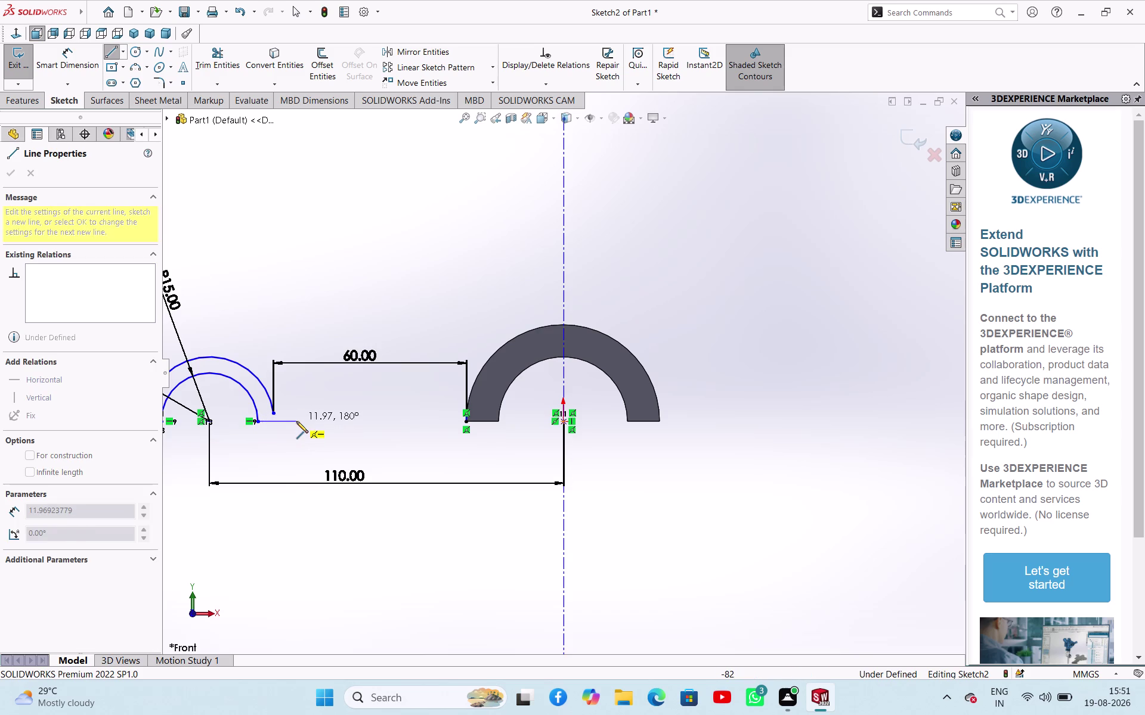
click(297, 425)
right_click(274, 434)
click(282, 444)
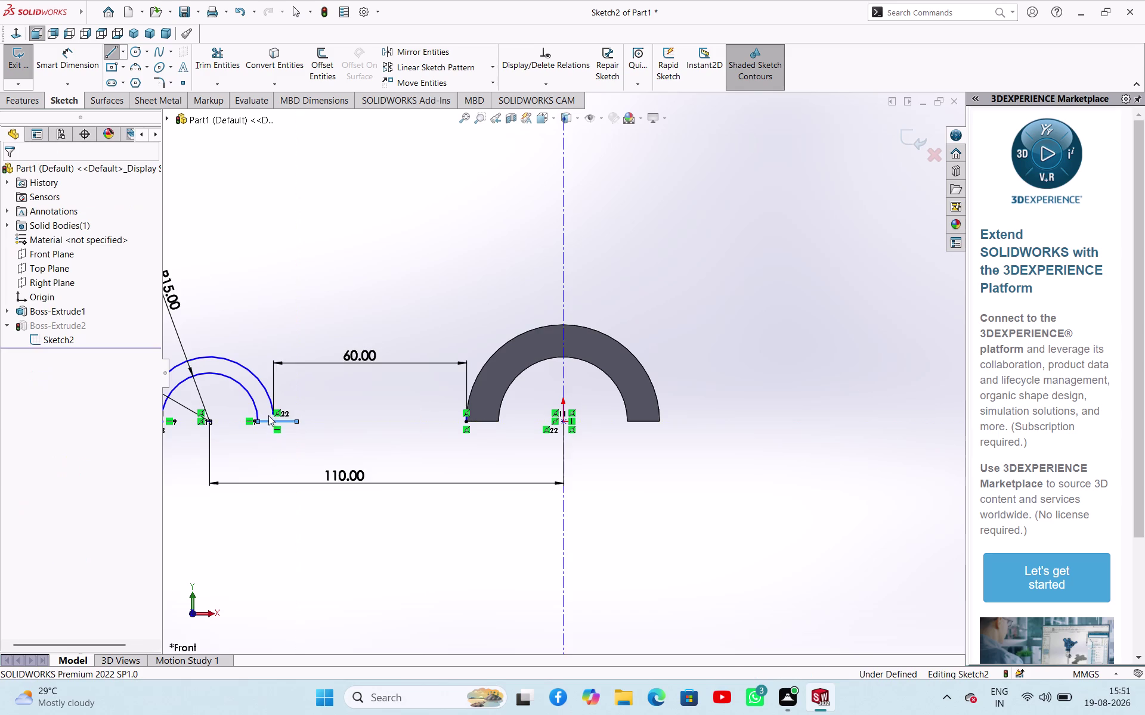
scroll(down, 3)
Make the left lug's outer arc endpoint coincident with the base line.
click(413, 411)
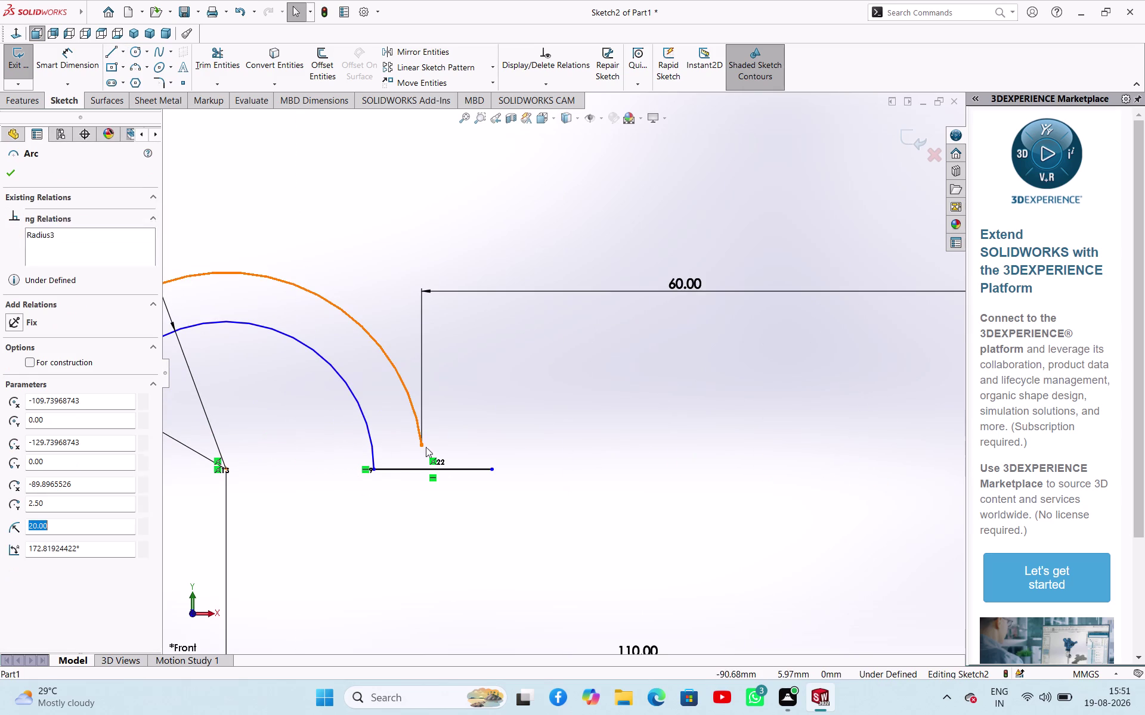
click(405, 471)
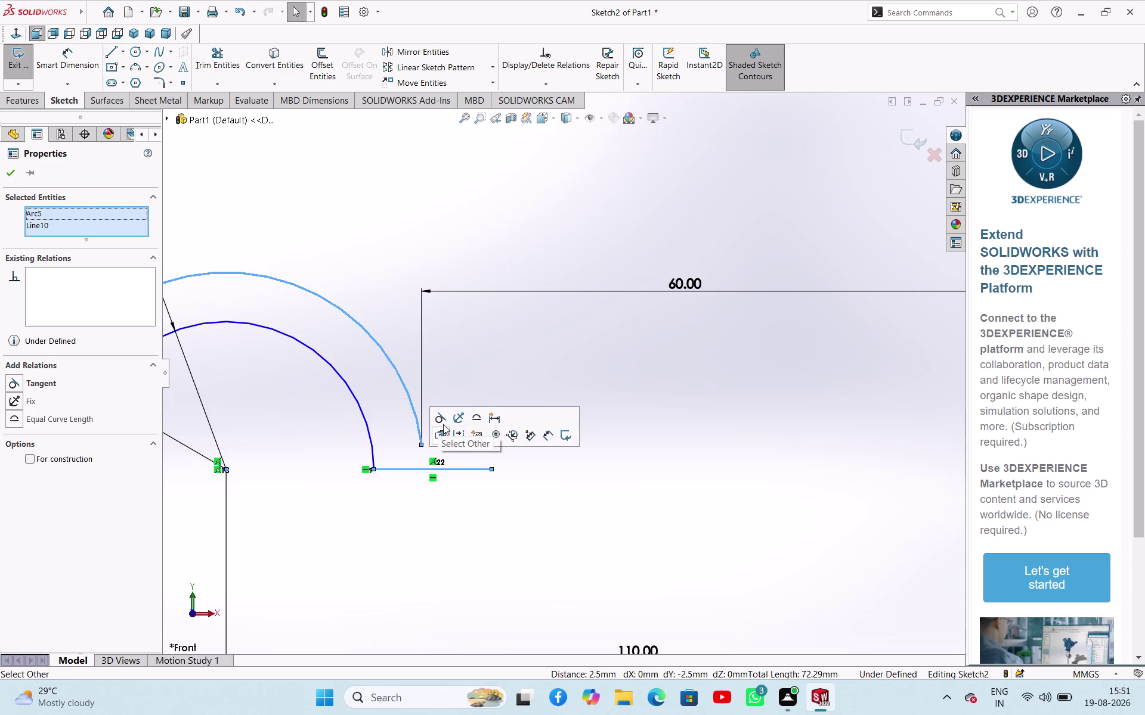
click(405, 295)
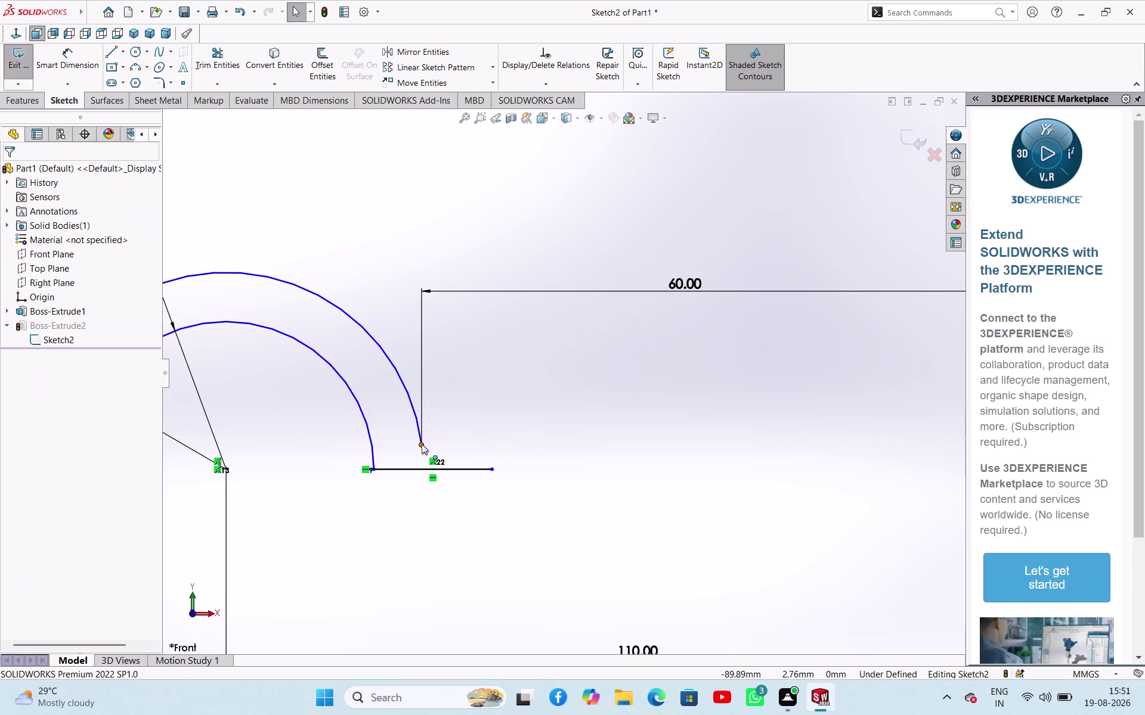
click(421, 444)
click(405, 469)
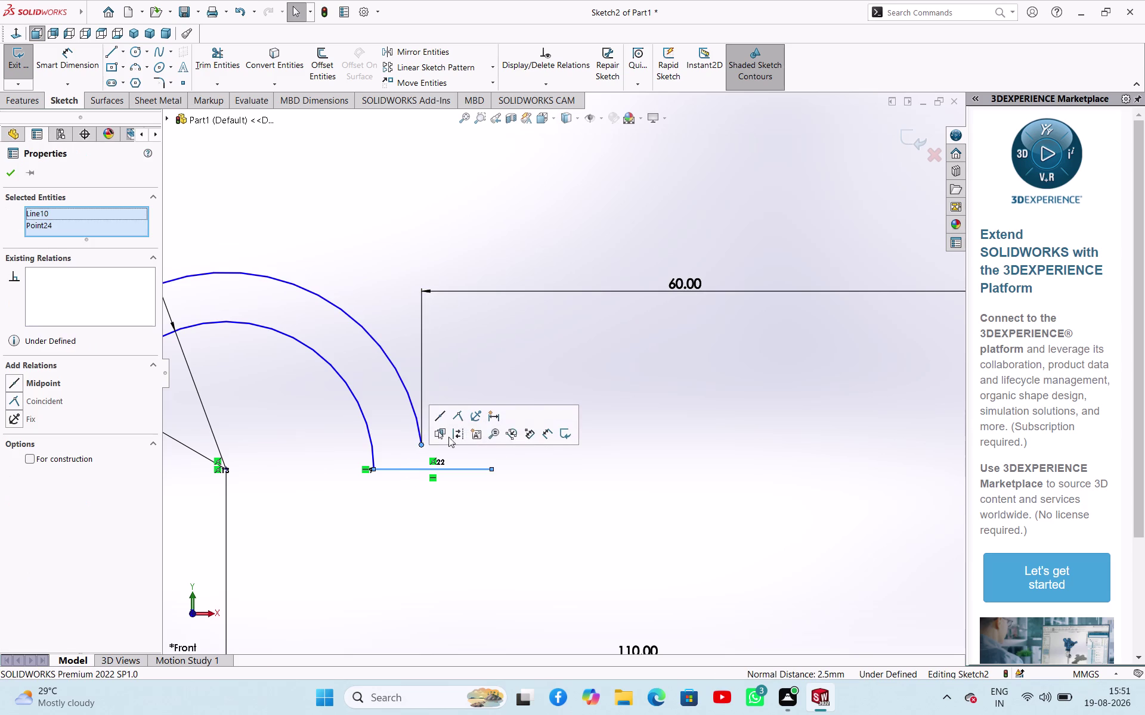
click(458, 417)
click(517, 402)
Power-trim the overhanging base line so the left lug is a closed half-ring.
scroll(up, 3)
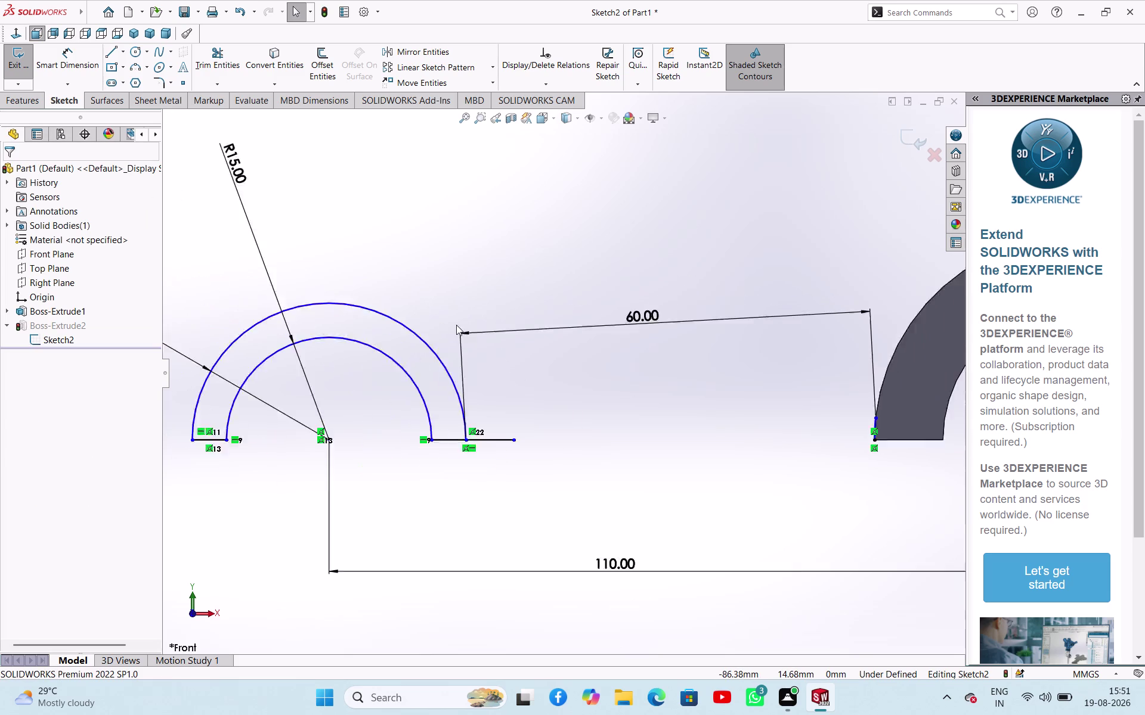
scroll(up, 3)
scroll(down, 3)
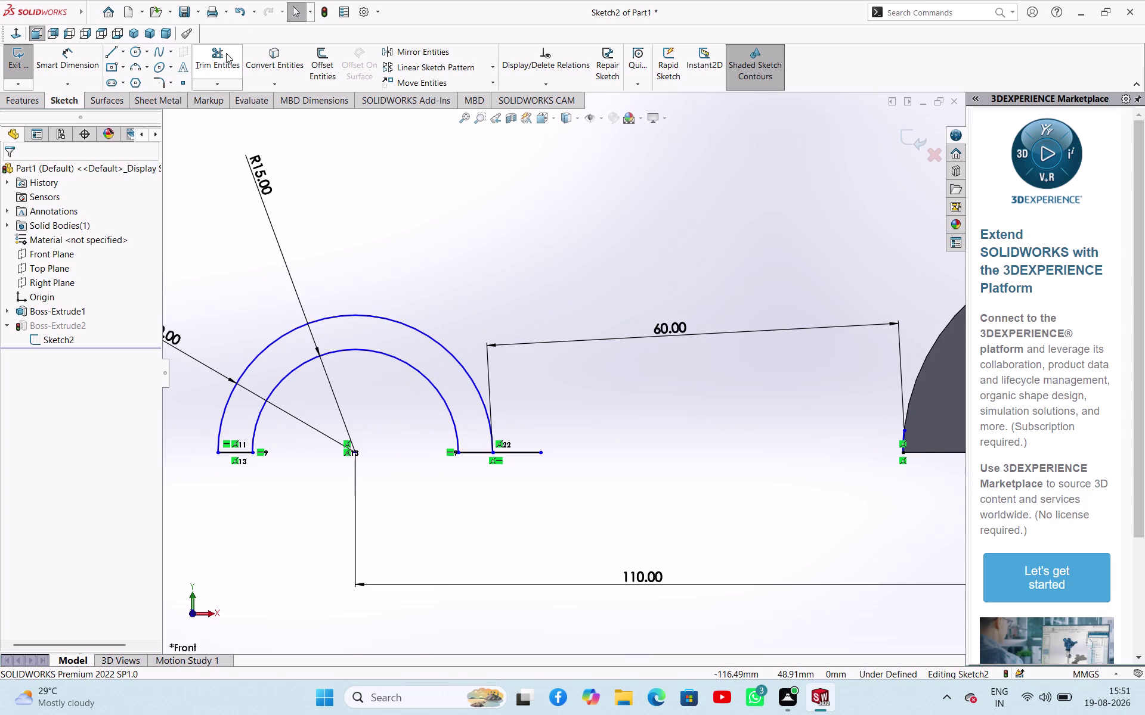
drag(211, 57, 214, 65)
drag(532, 431, 530, 486)
right_click(574, 434)
click(608, 474)
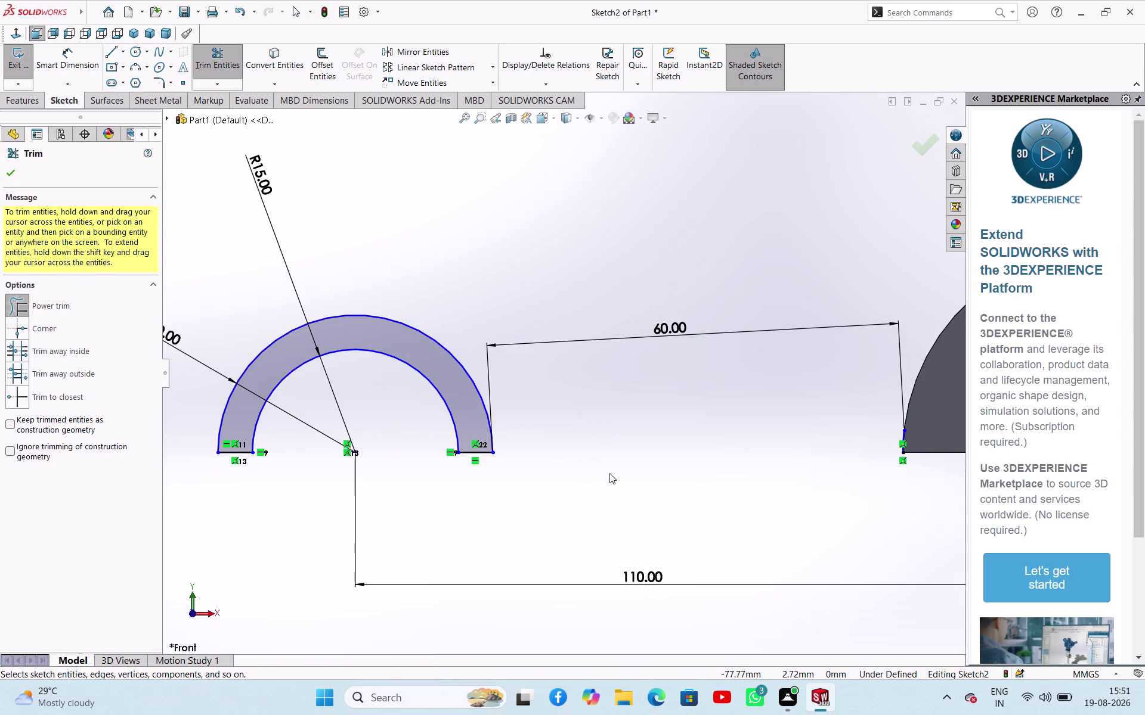
click(567, 484)
scroll(up, 3)
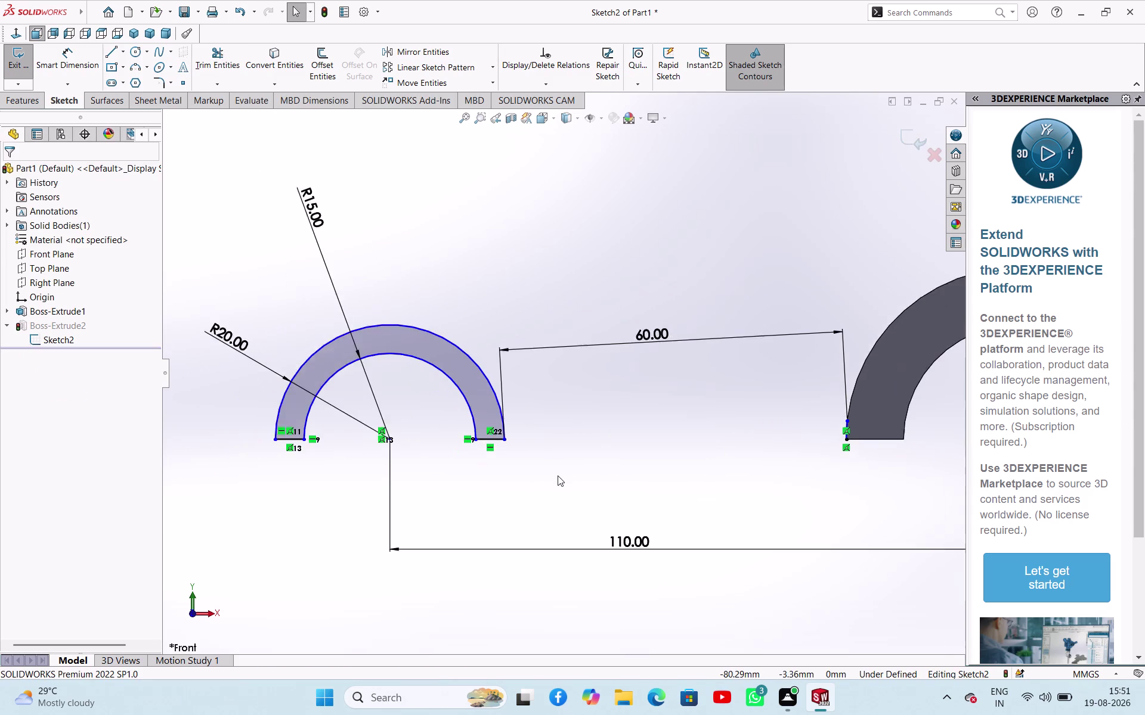
scroll(up, 3)
scroll(down, 3)
scroll(up, 3)
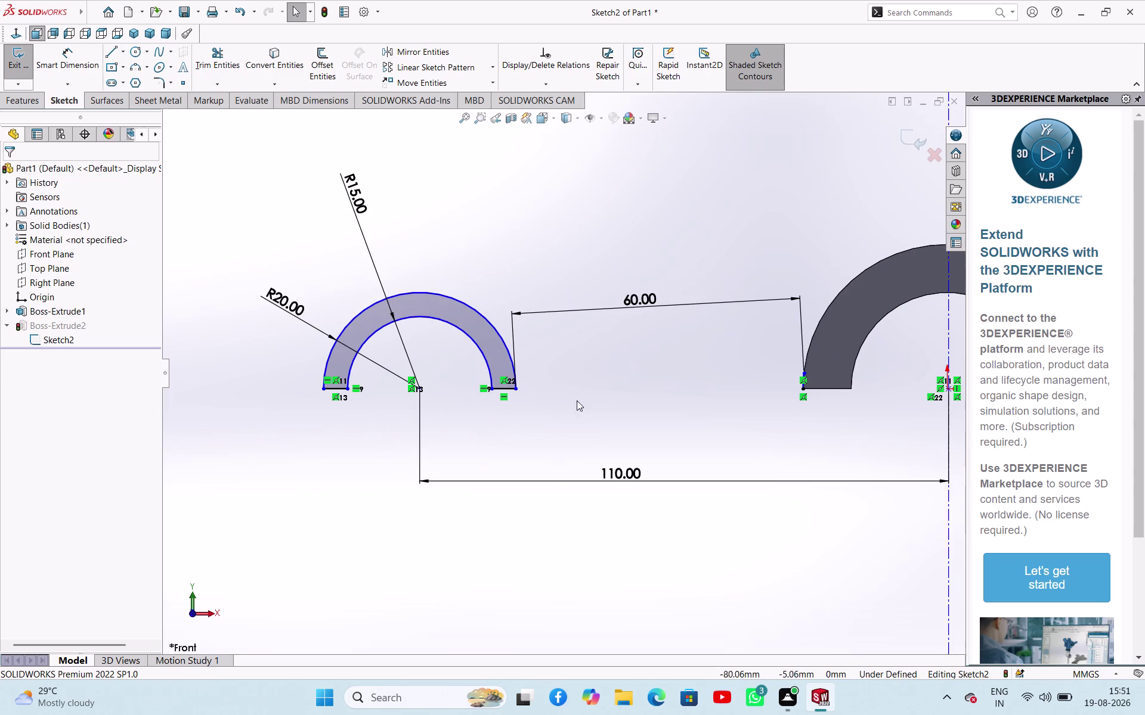
click(620, 303)
Delete the stray arc at the central boss edge and confirm the deletion.
key(Delete)
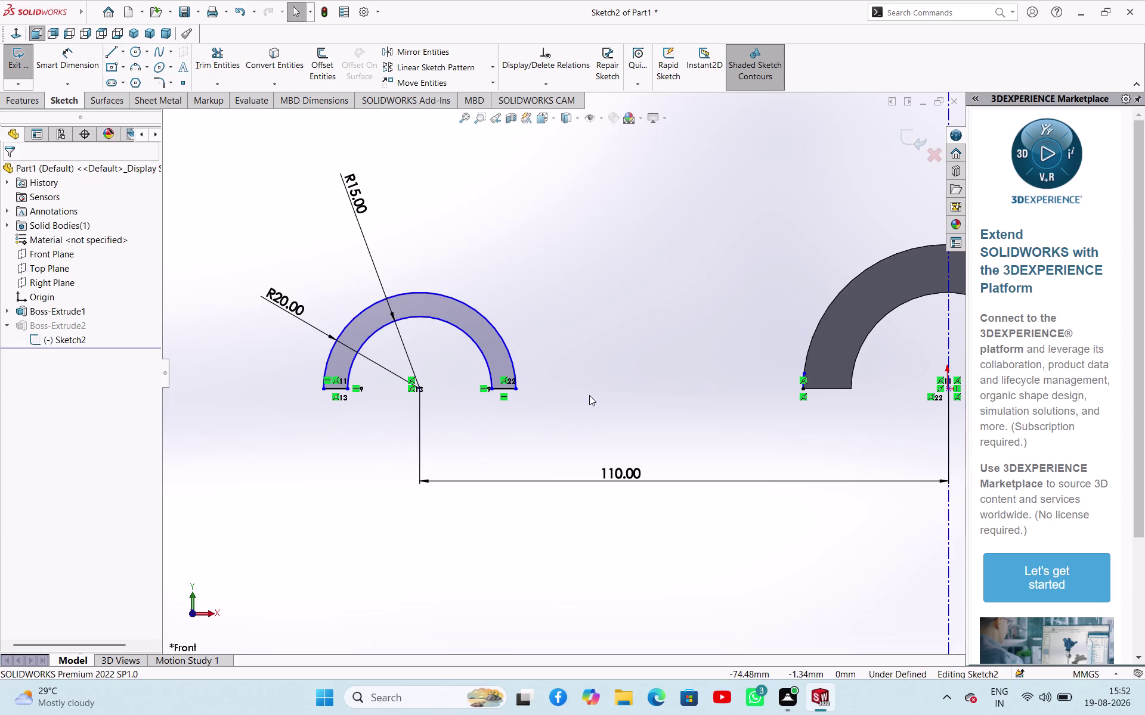
click(492, 543)
click(805, 380)
key(Delete)
key(BackSpace)
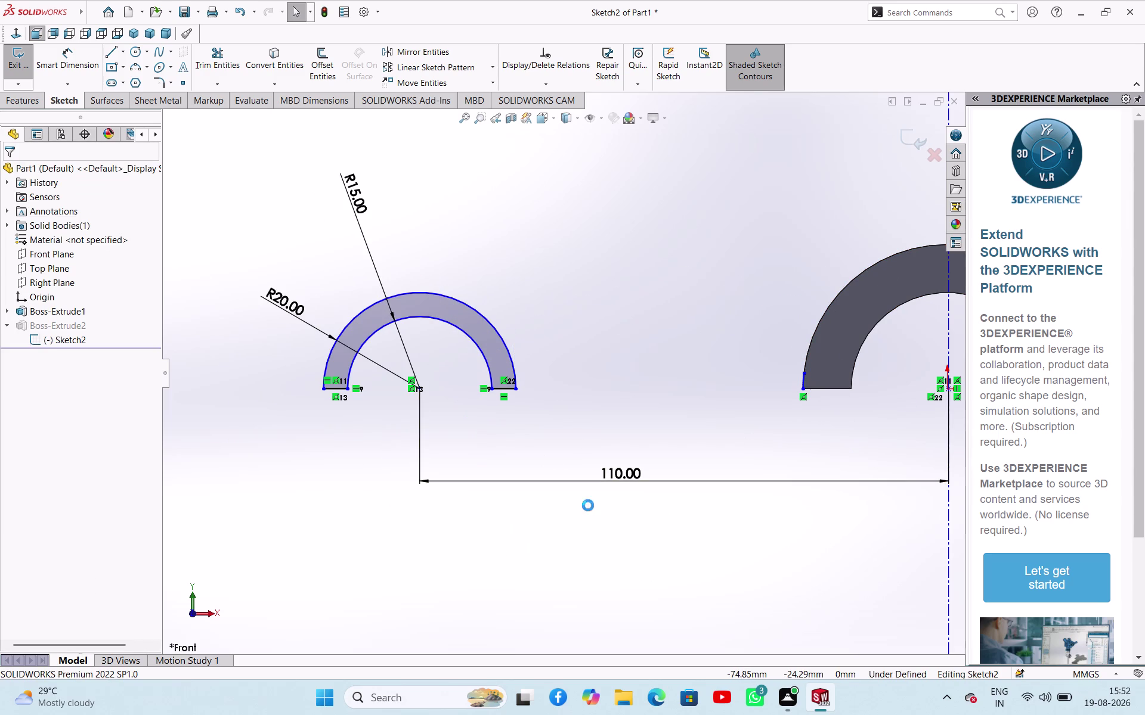
key(Delete)
scroll(down, 3)
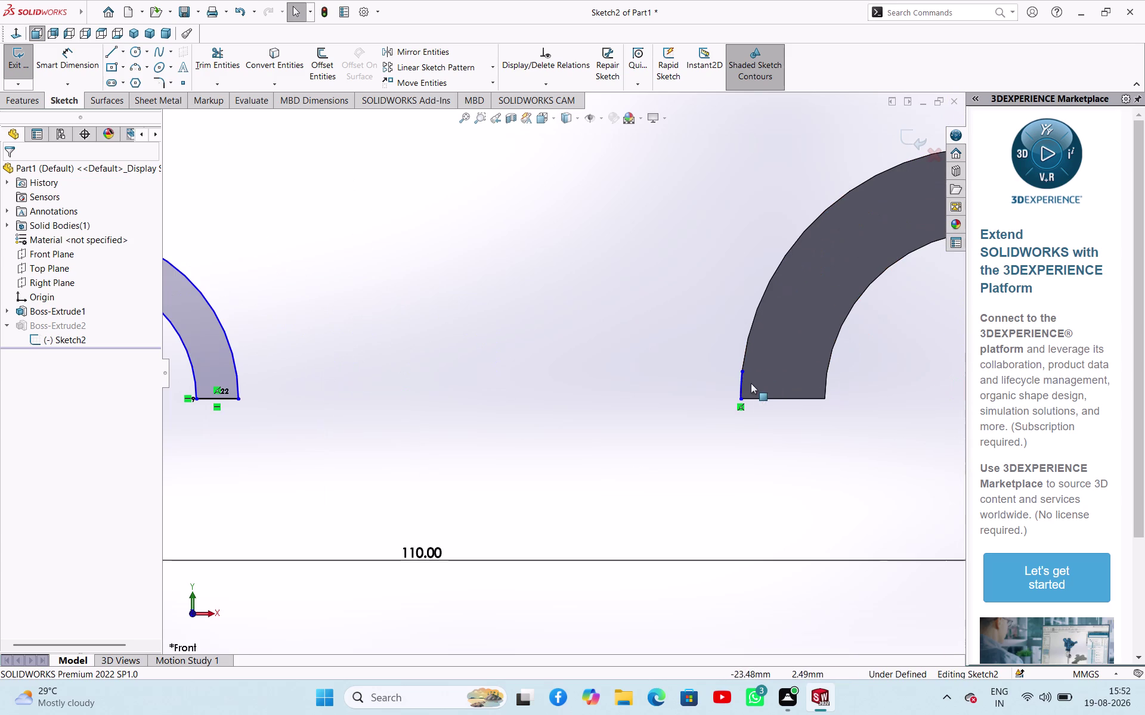
click(743, 388)
key(Delete)
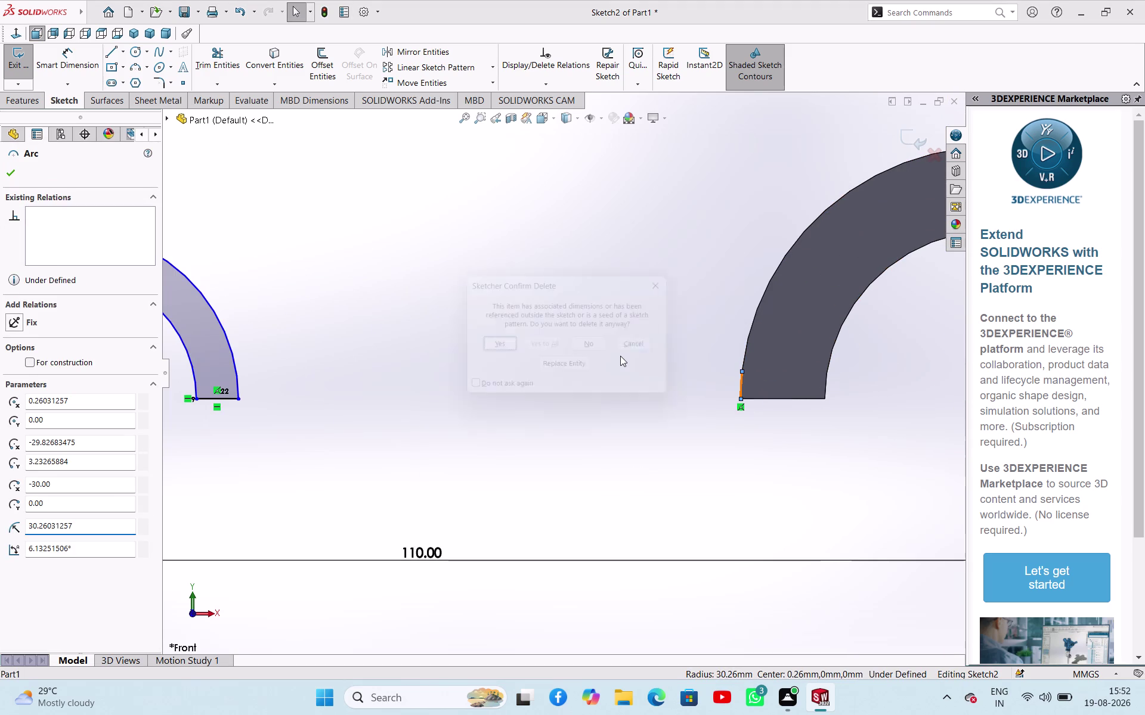
key(Return)
scroll(up, 3)
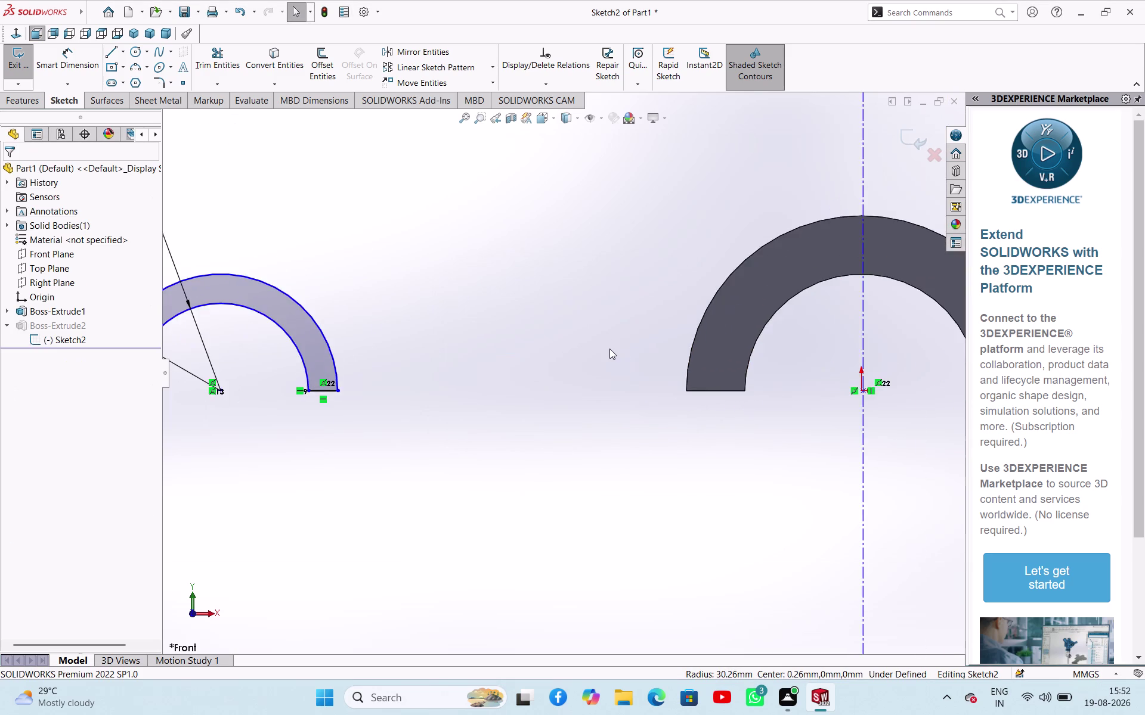
scroll(up, 3)
right_drag(494, 510, 506, 455)
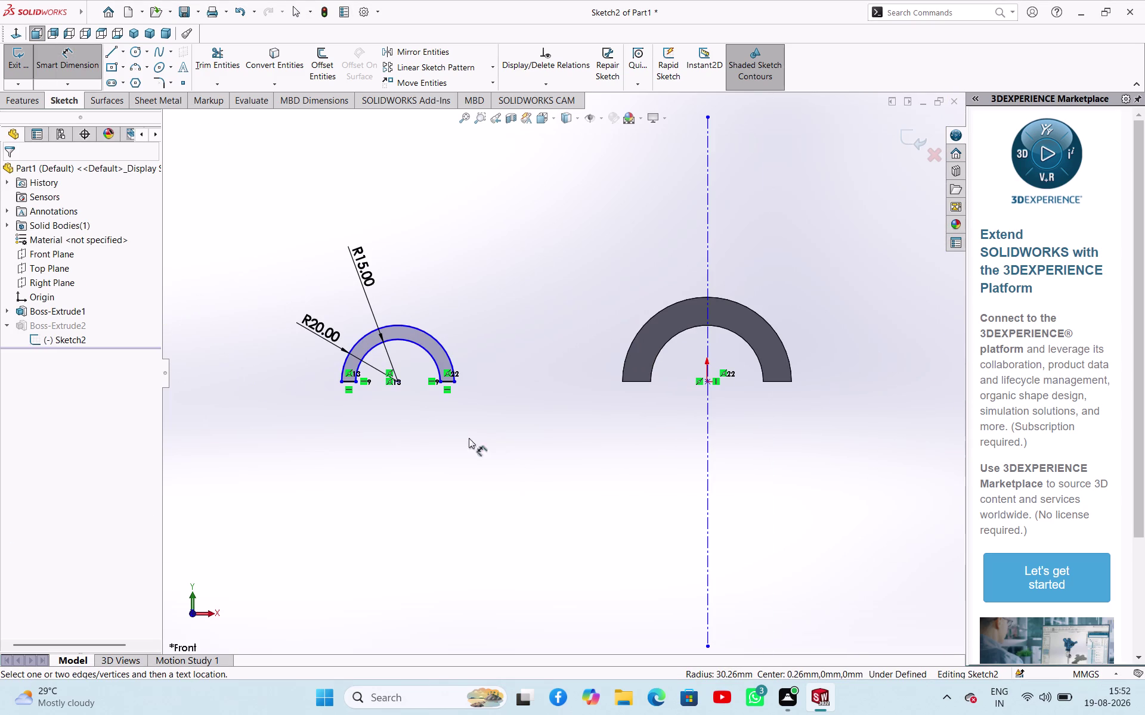
Dimension the left lug's centre point 110 mm from the centreline.
click(398, 383)
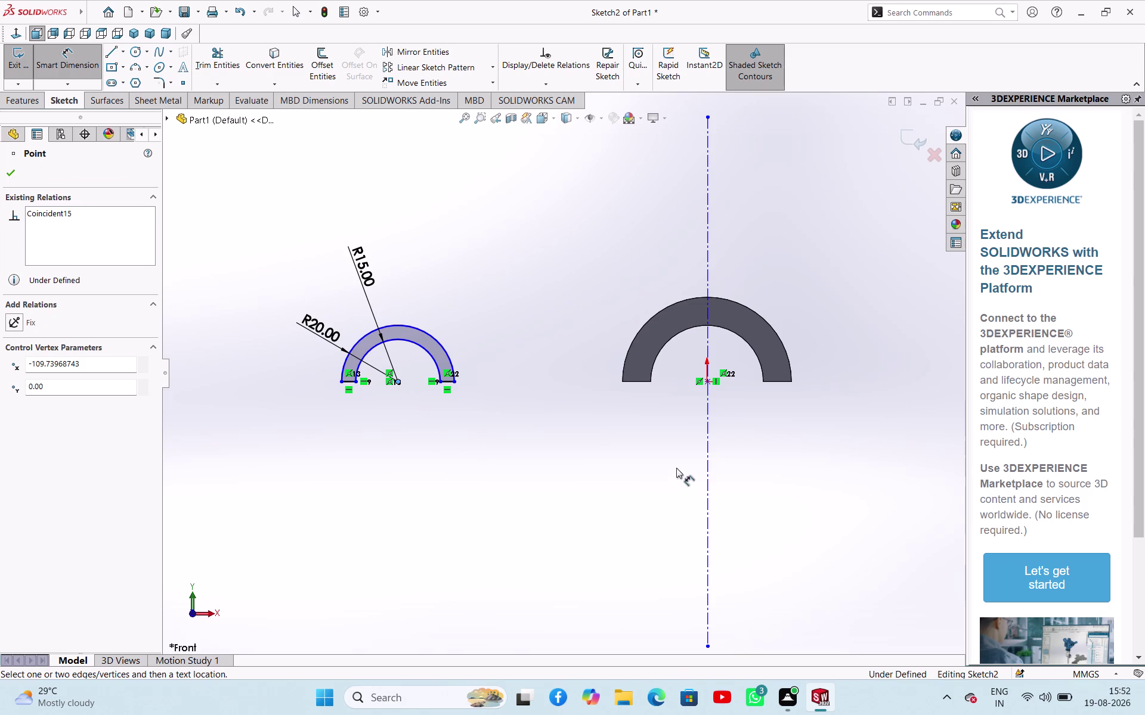
click(711, 469)
click(566, 451)
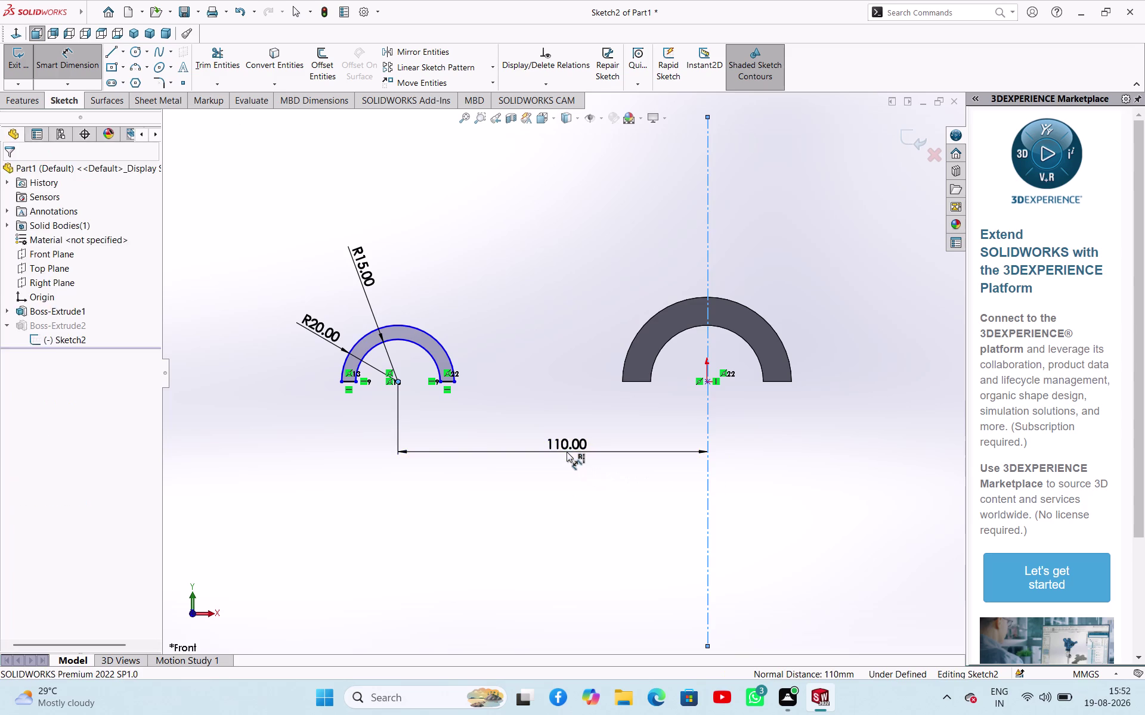
click(515, 436)
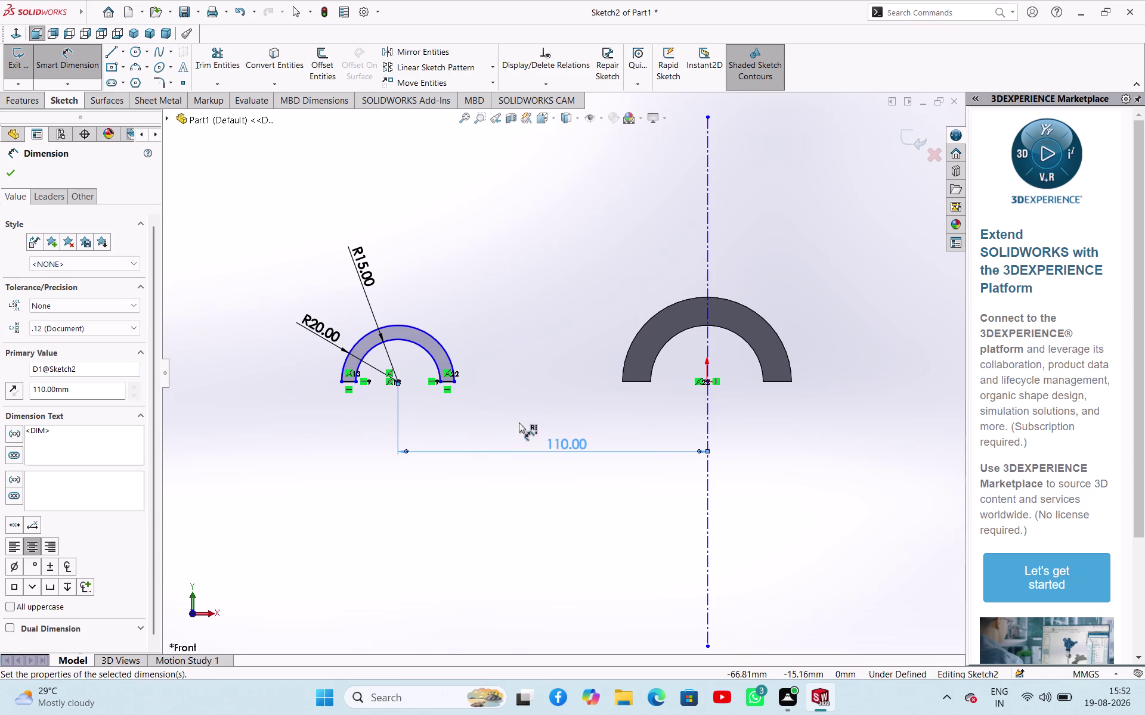
scroll(up, 3)
scroll(down, 3)
scroll(down, 3)
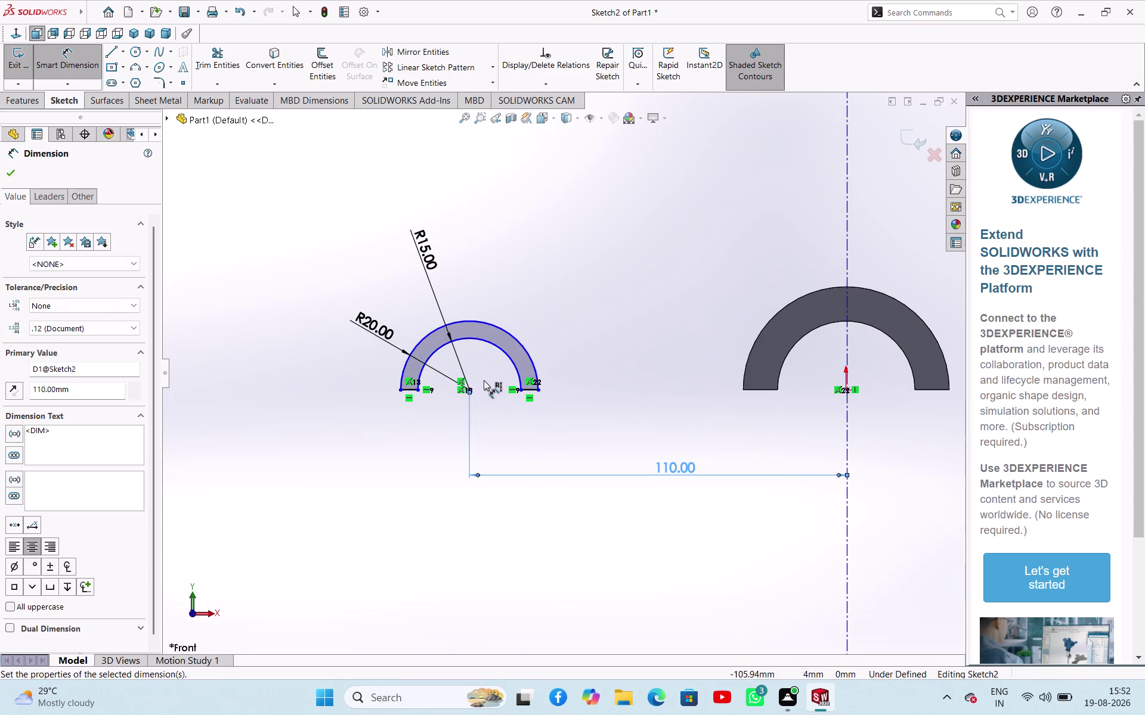
scroll(down, 3)
scroll(up, 3)
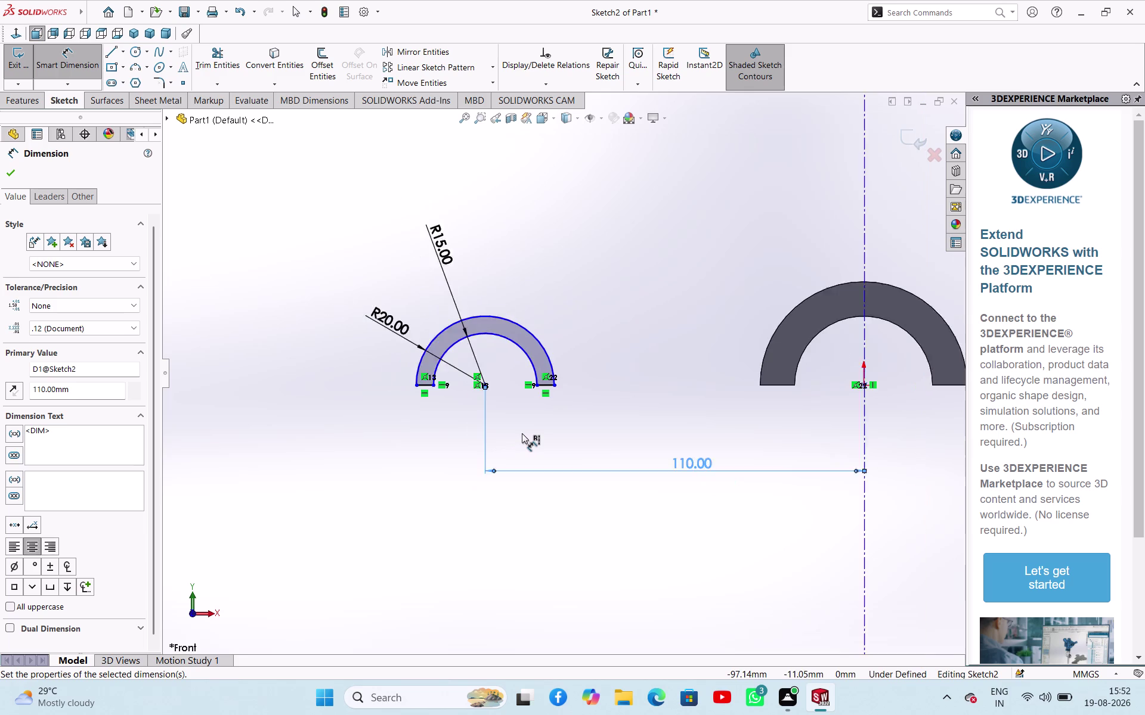
scroll(up, 3)
scroll(down, 3)
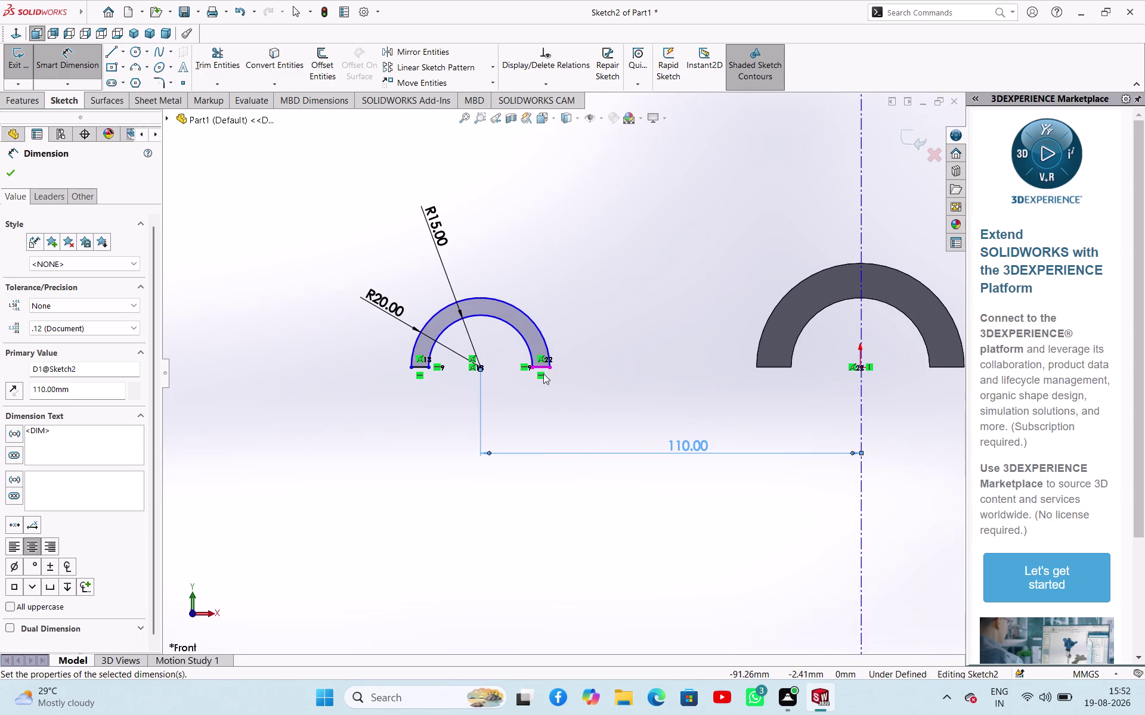
Discard the over-defining 90 mm dimension from the lug's outer end to the centreline.
click(551, 367)
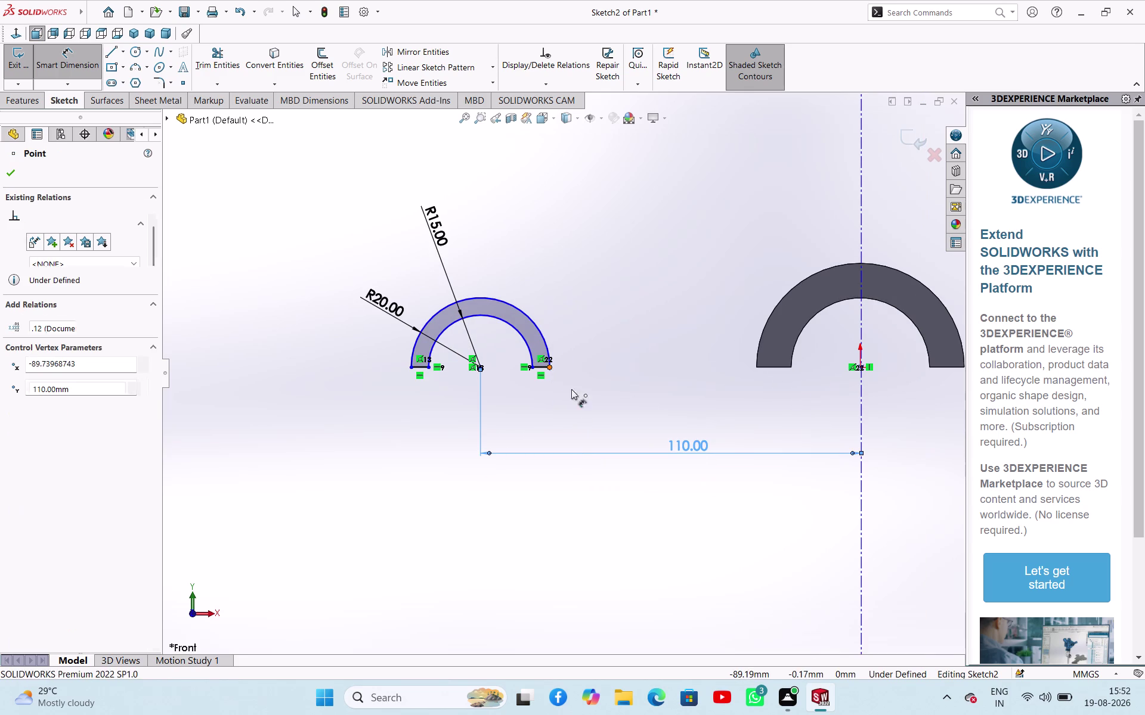
click(754, 392)
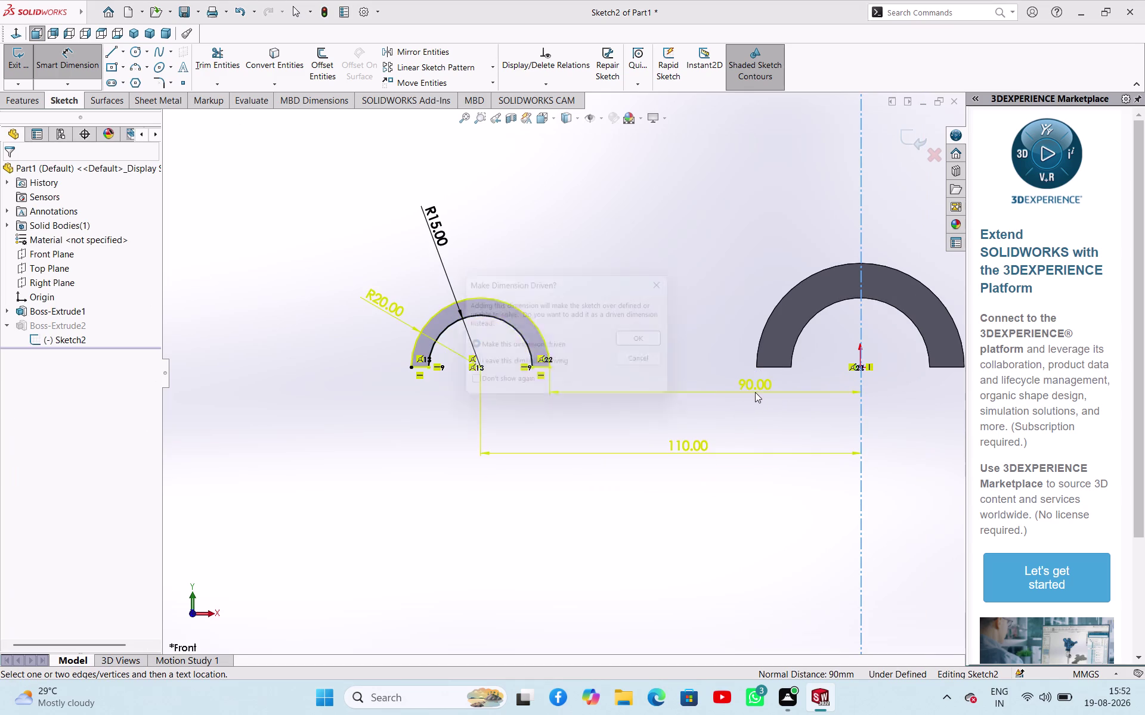
click(658, 363)
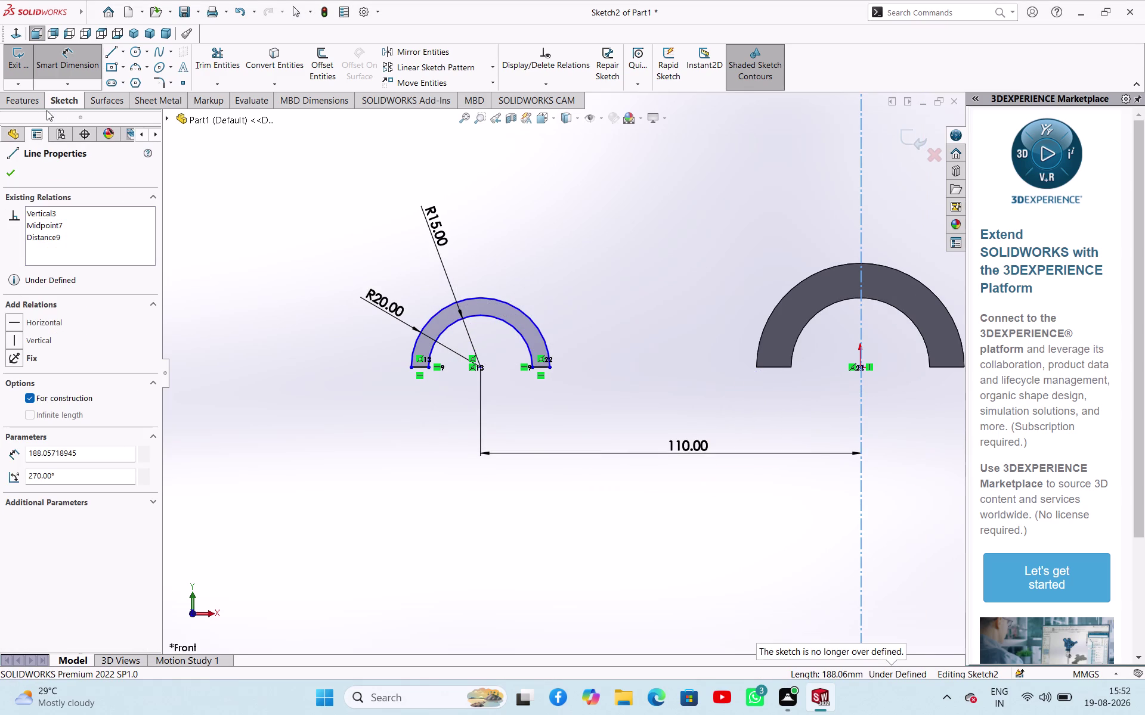
click(16, 176)
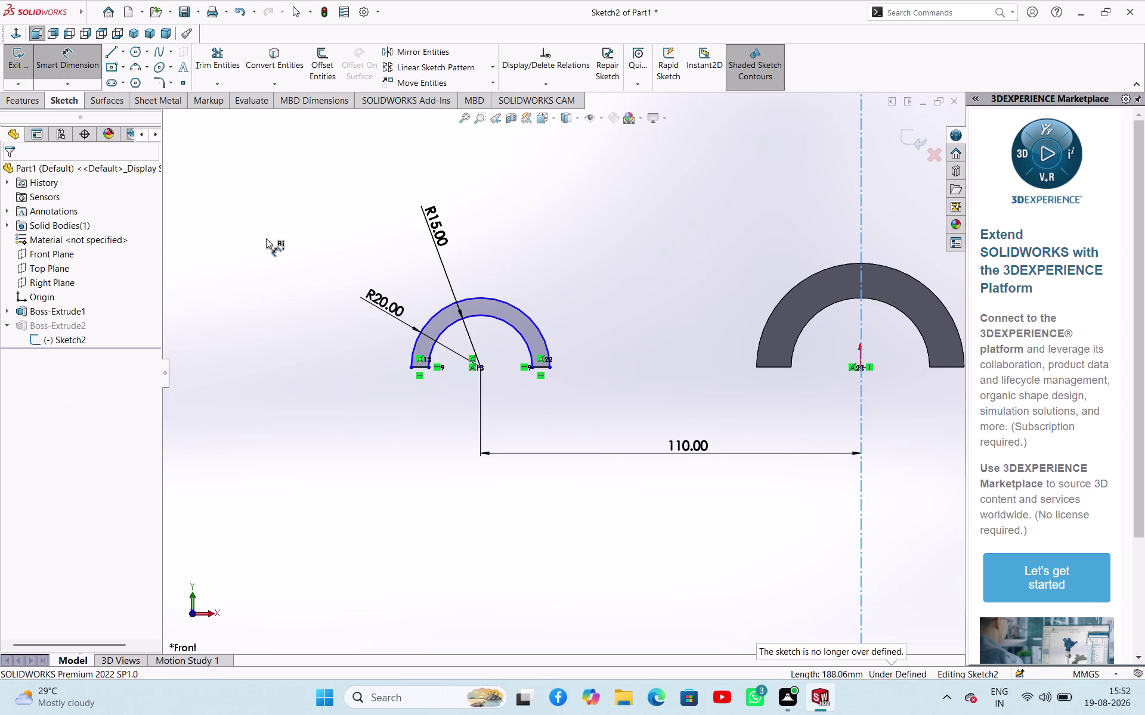
right_click(273, 230)
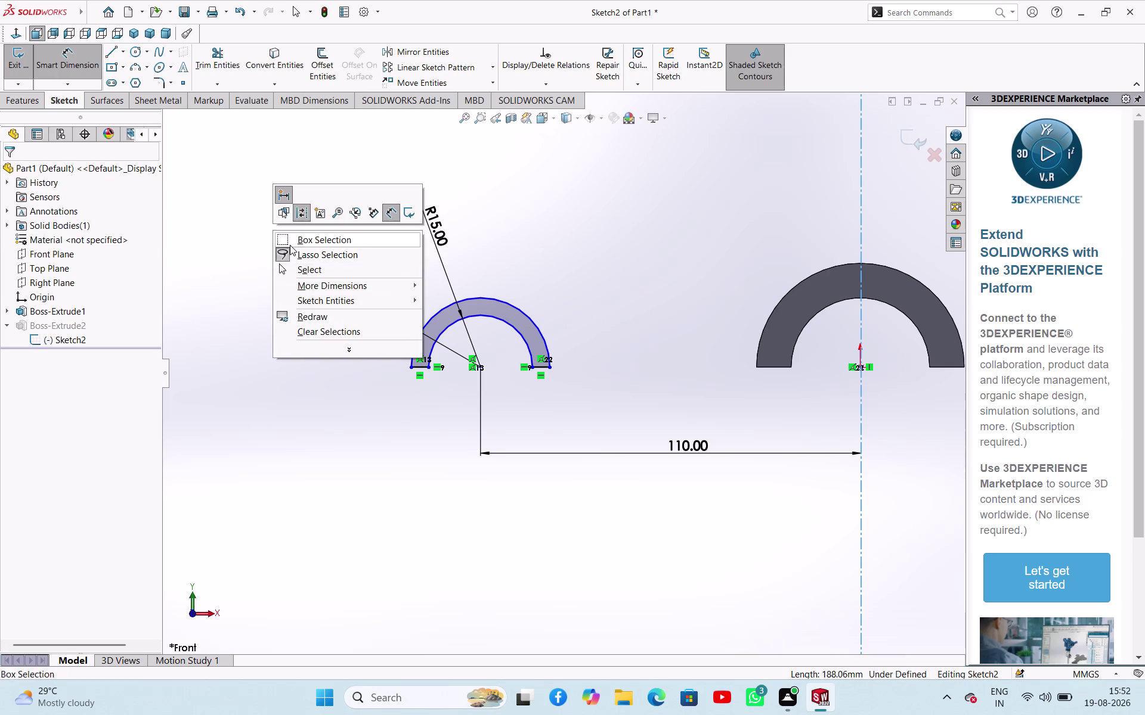
Mirror the lasso-selected left lug profile about the central vertical centreline.
click(304, 269)
drag(305, 234, 386, 424)
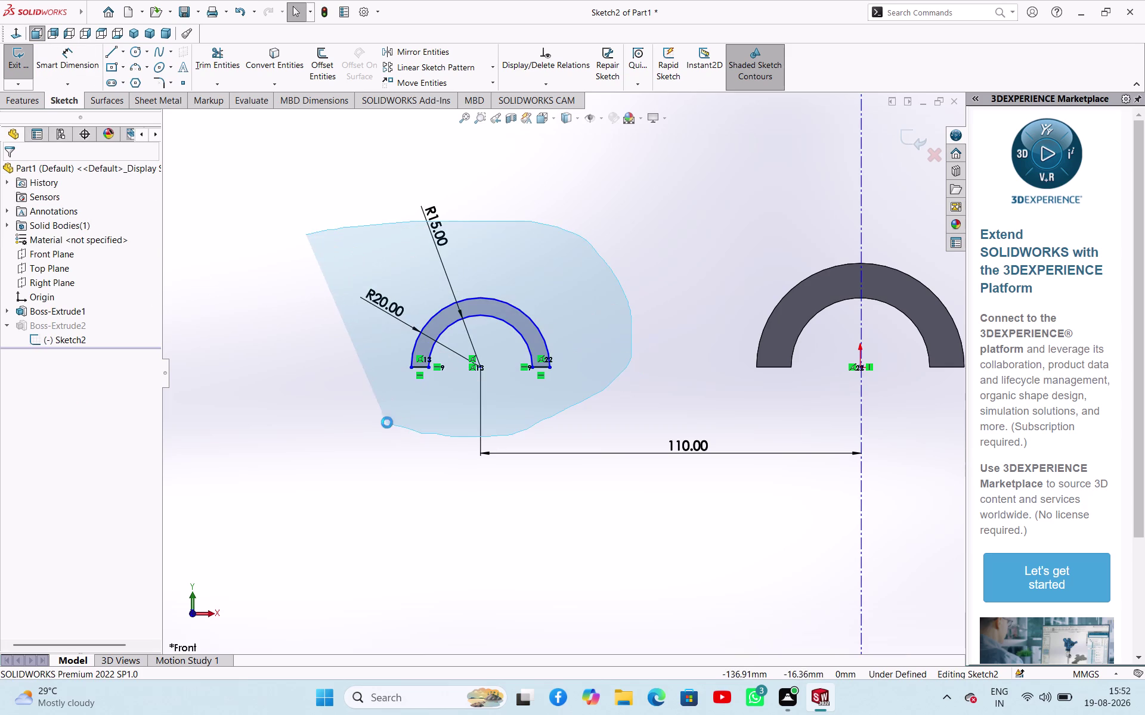
click(408, 55)
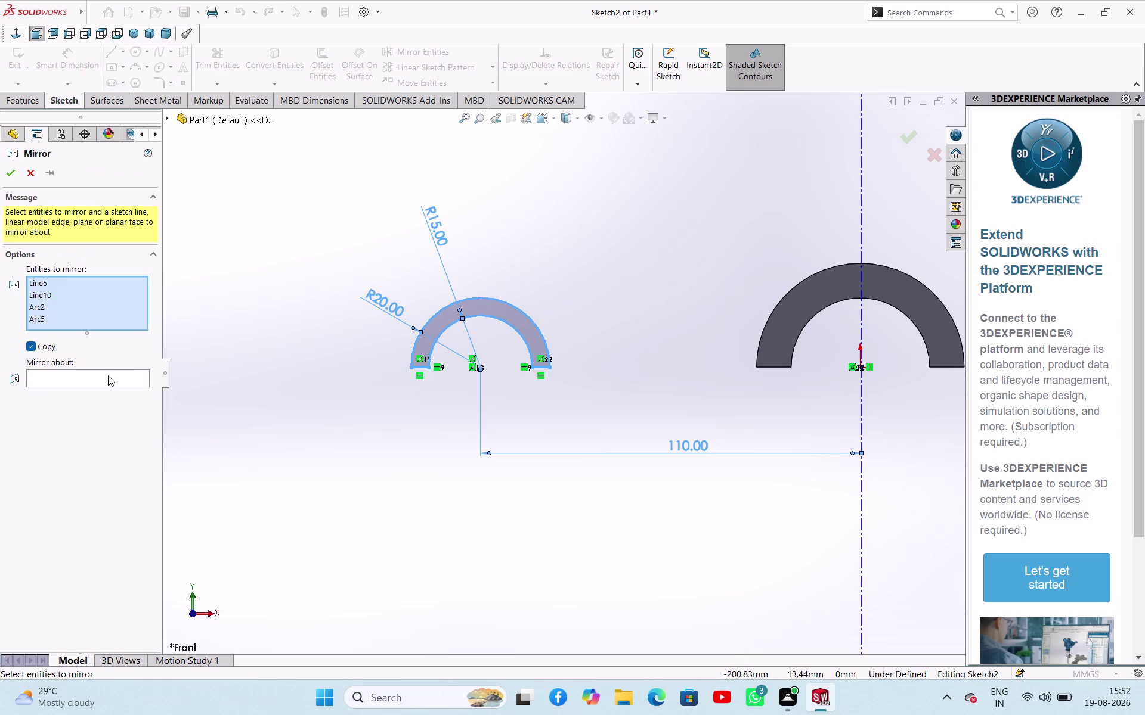
click(108, 374)
click(862, 549)
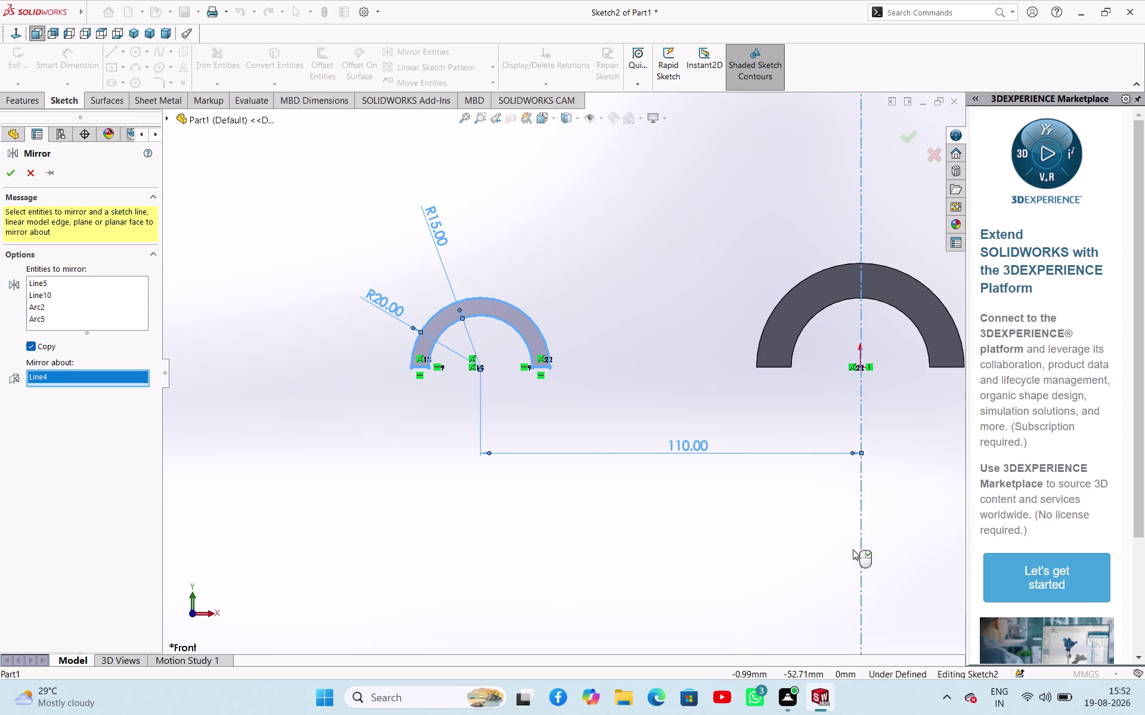
scroll(up, 3)
scroll(up, 3)
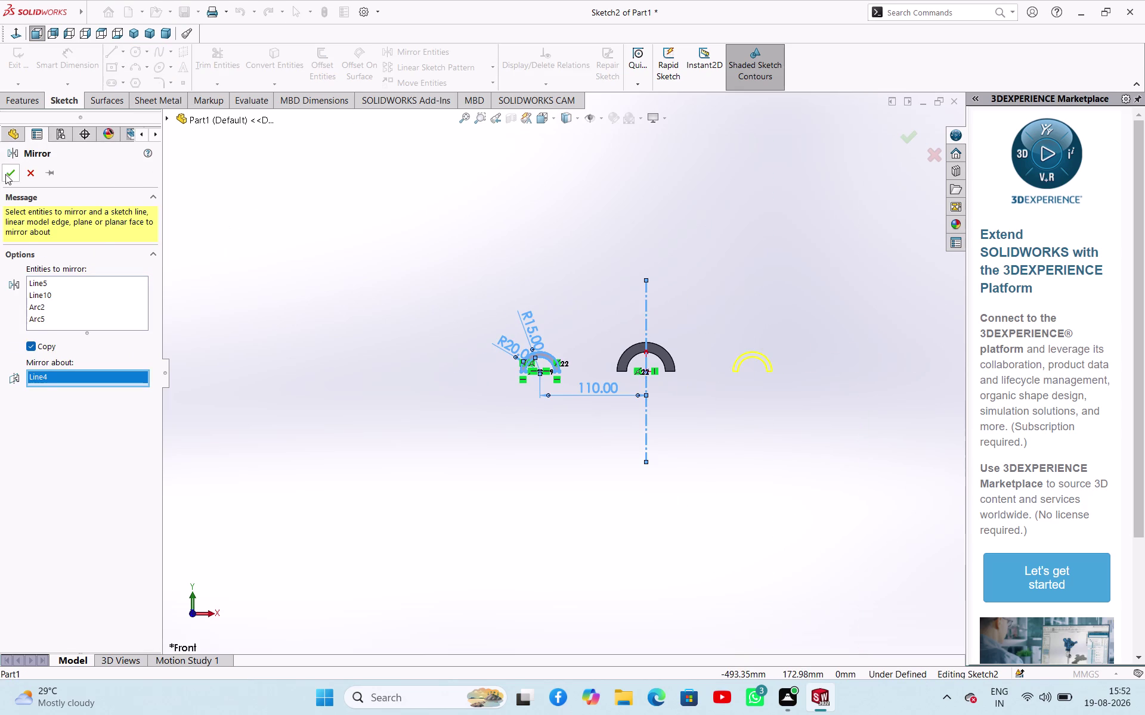
click(8, 174)
Exit Sketch2 to rebuild it into three solid bodies, and orbit to inspect them.
click(335, 307)
scroll(up, 3)
scroll(down, 3)
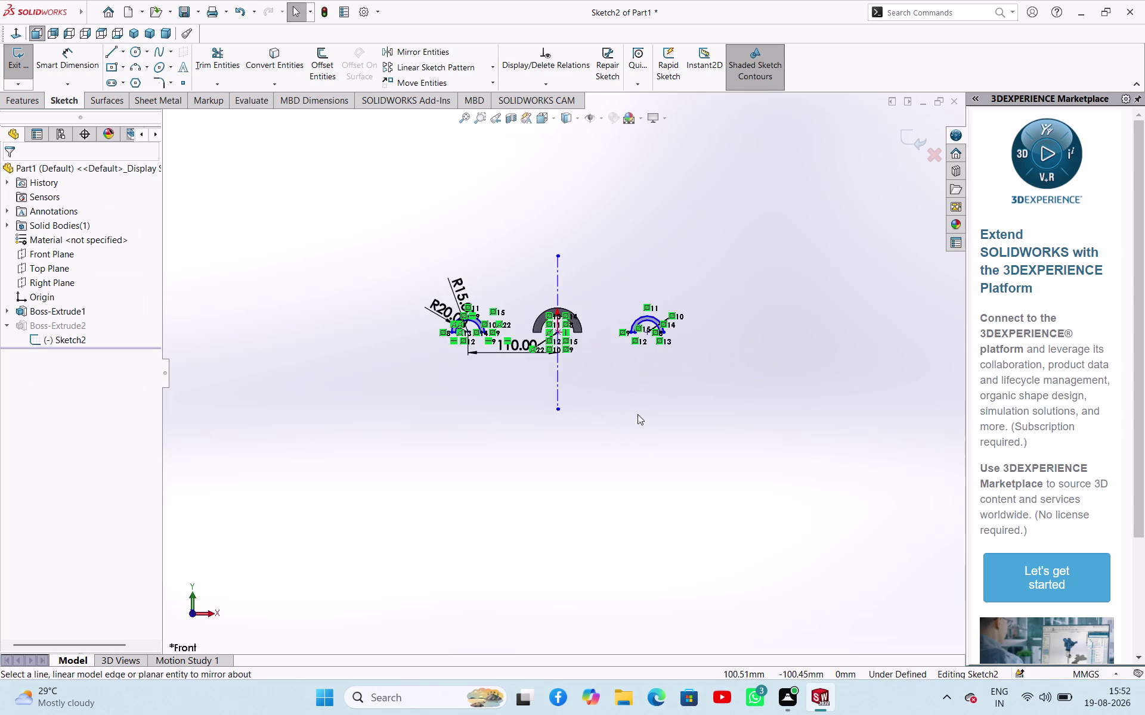
scroll(down, 3)
scroll(down, 3)
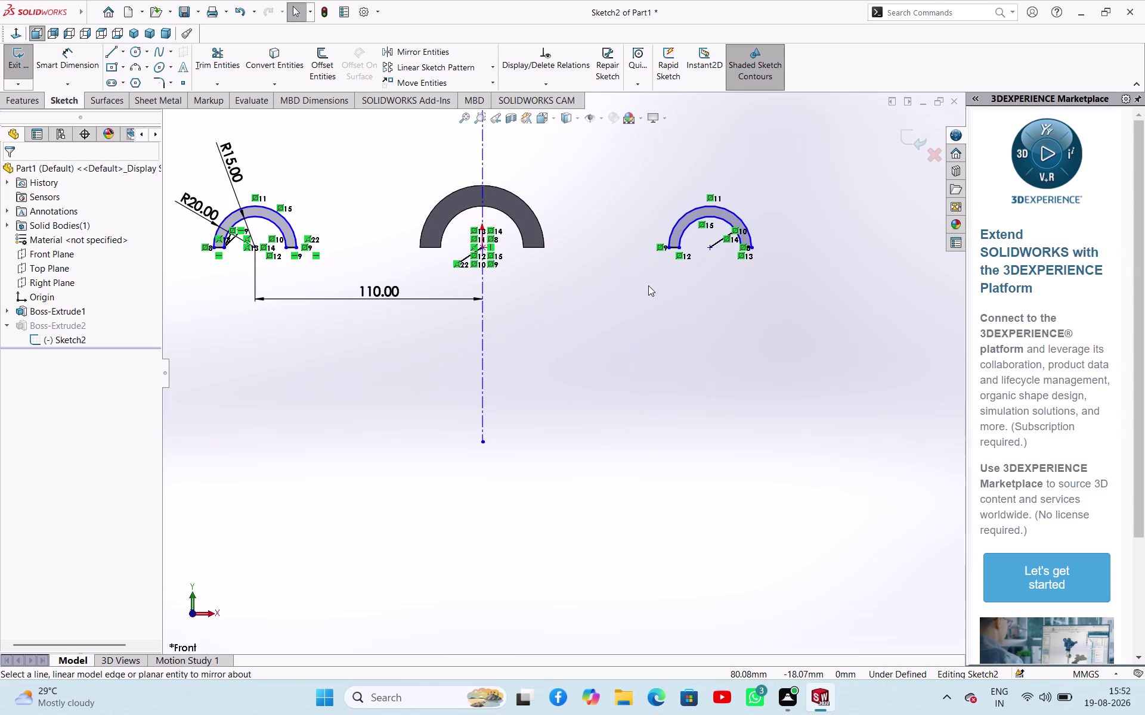
click(23, 66)
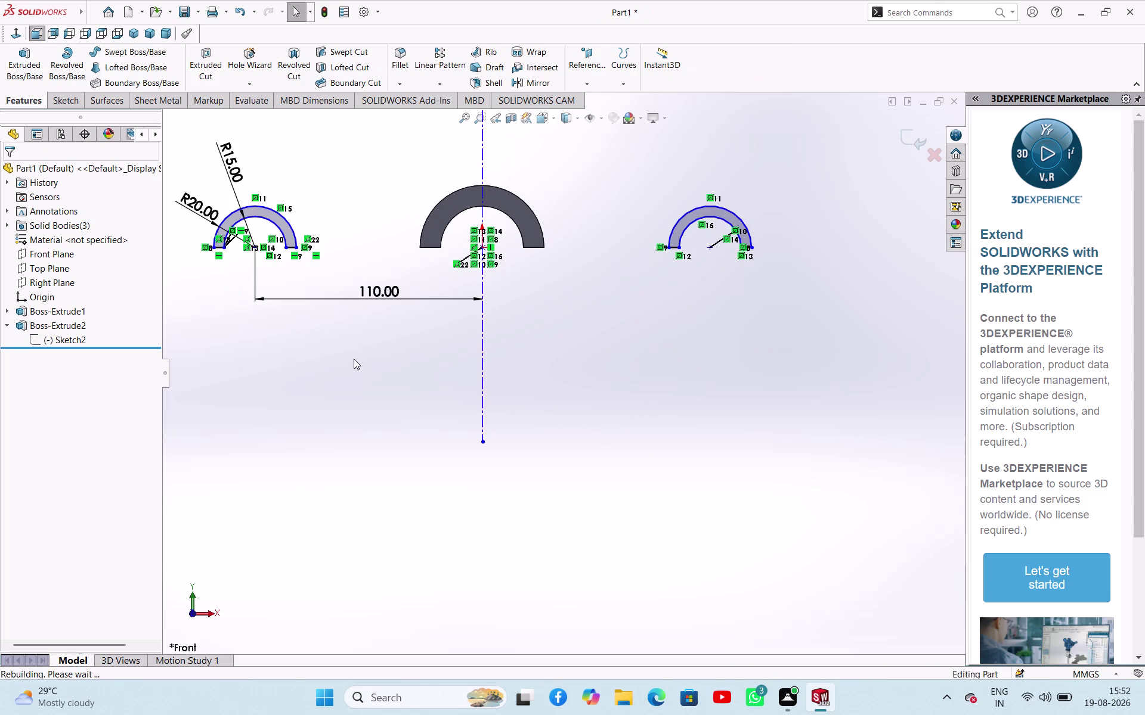
scroll(up, 3)
middle_drag(373, 364, 370, 427)
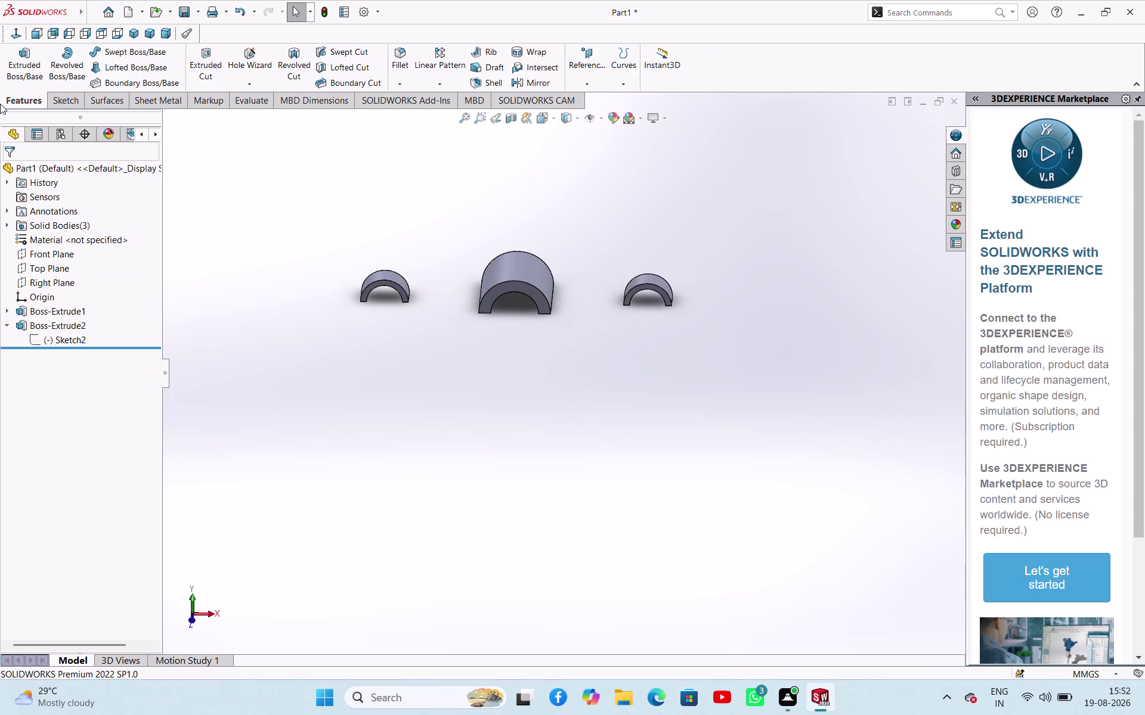
click(225, 287)
middle_drag(304, 325, 313, 208)
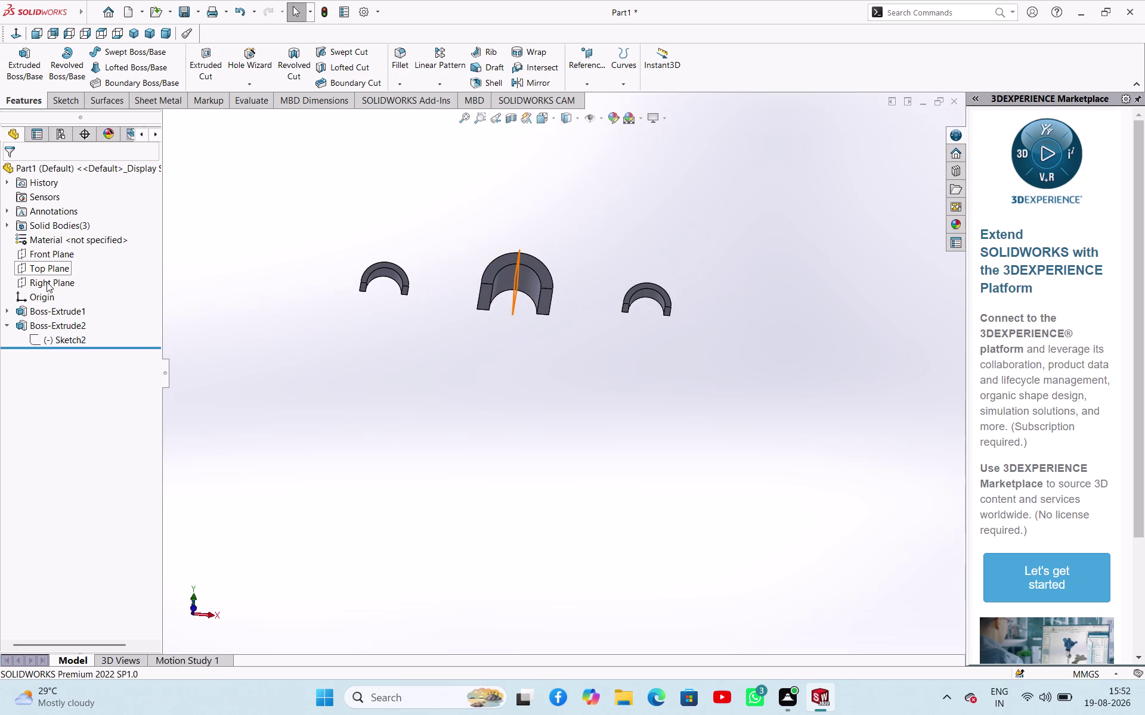
click(57, 267)
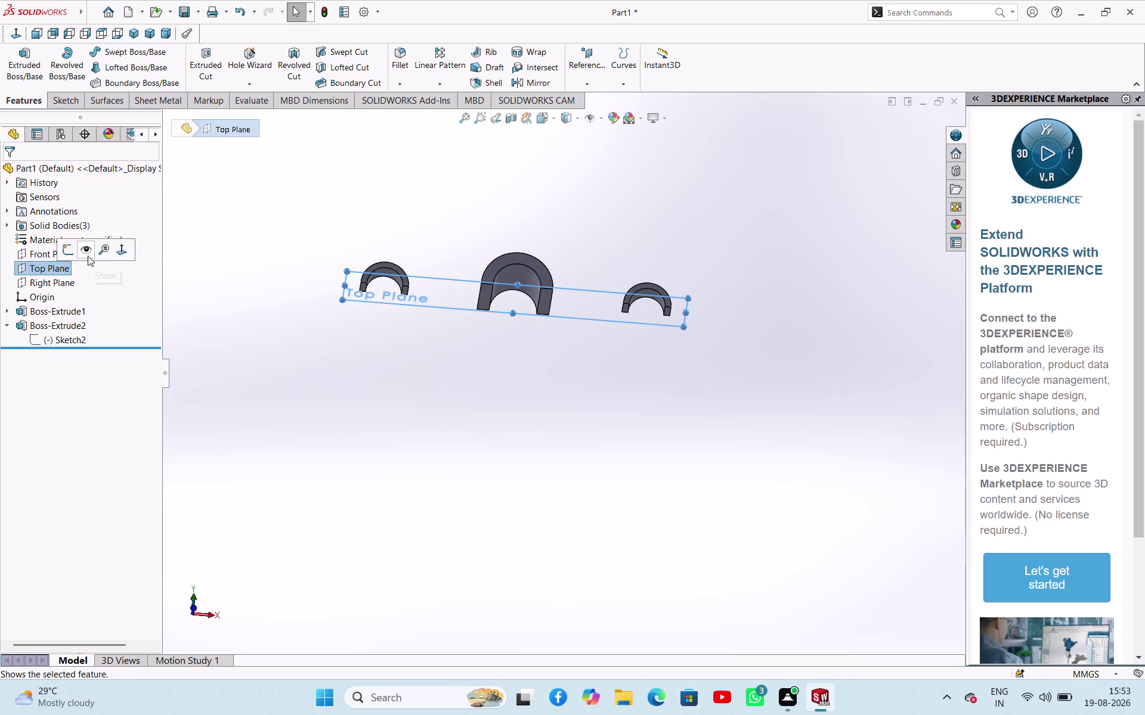
Start a Top Plane sketch and draw a closed trapezoidal web from the left lug to the boss.
click(69, 249)
click(407, 203)
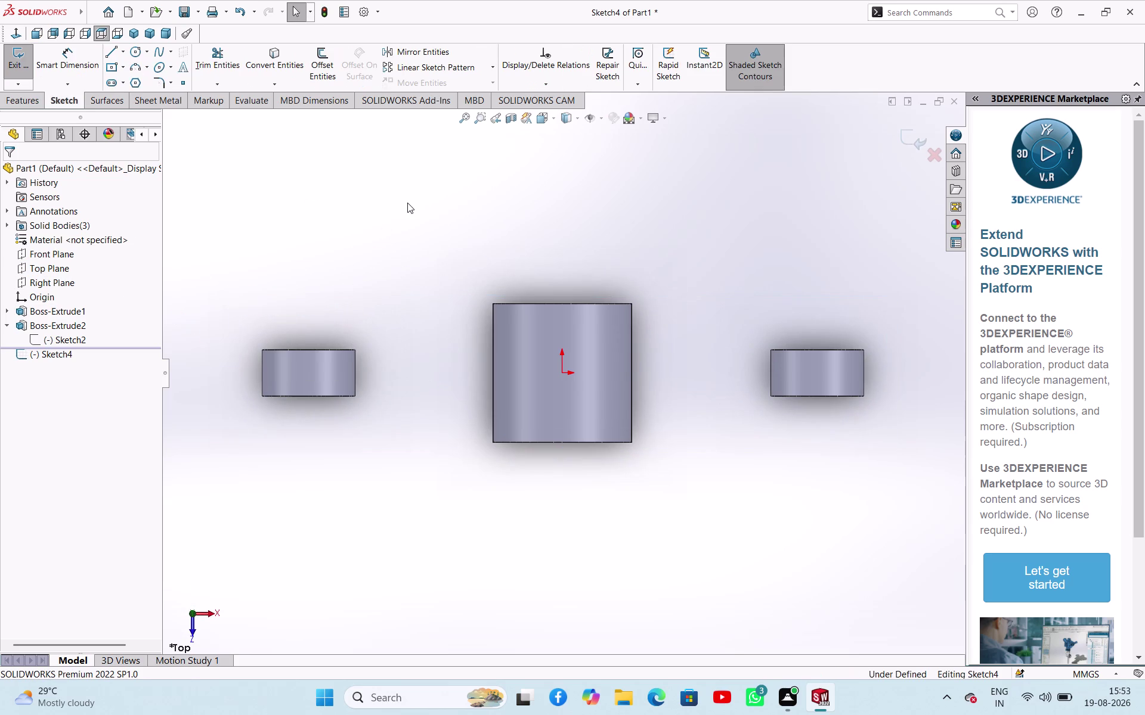
click(114, 51)
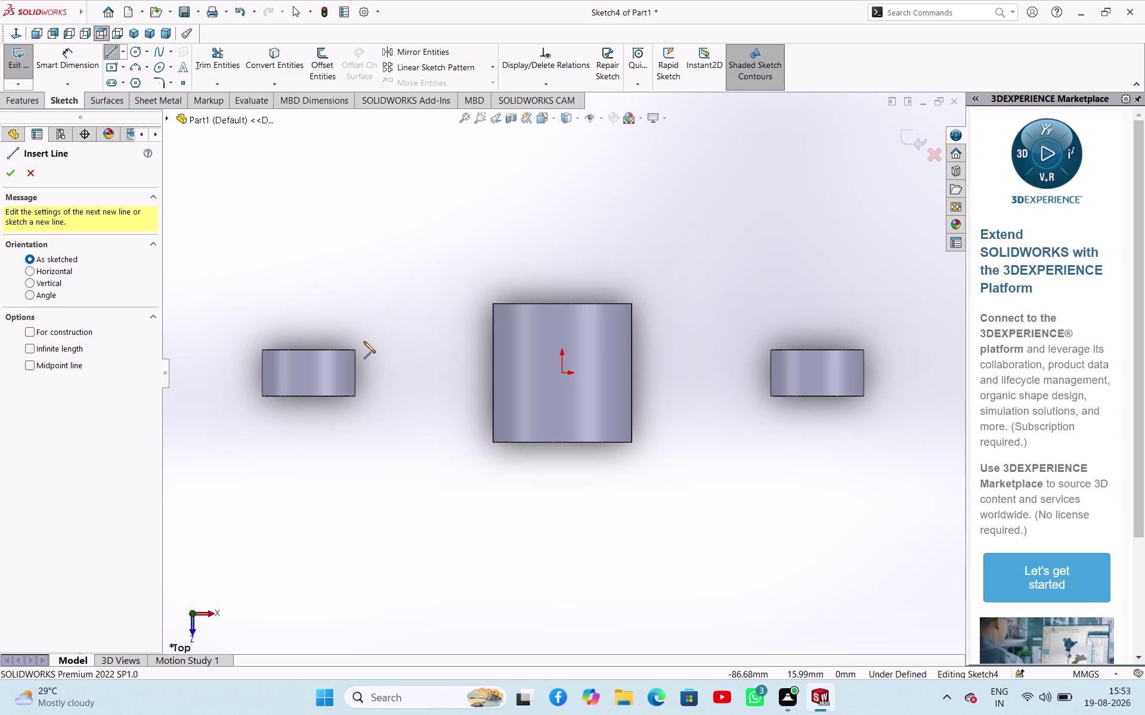
click(355, 350)
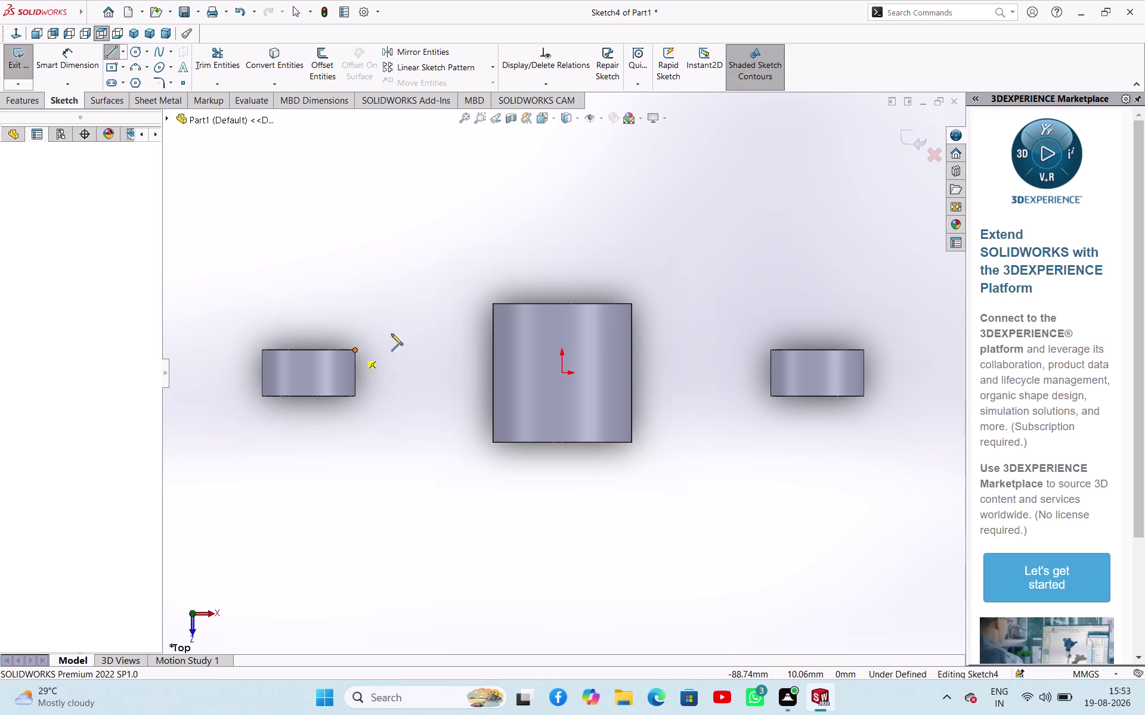
click(493, 304)
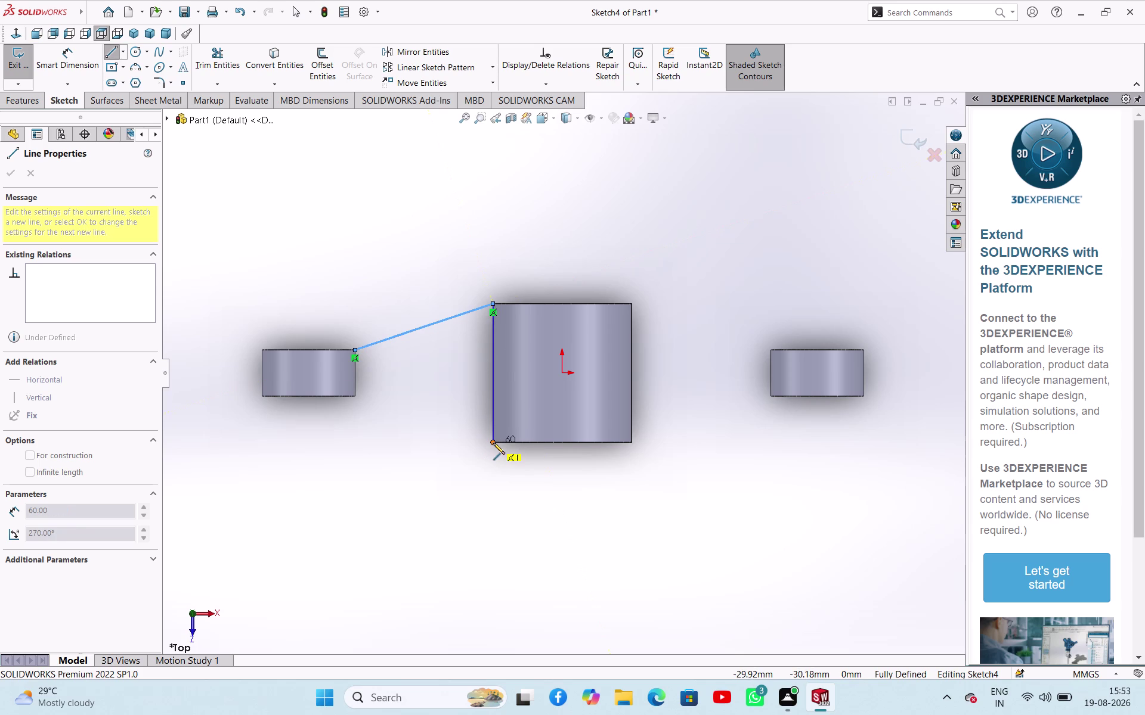
click(493, 443)
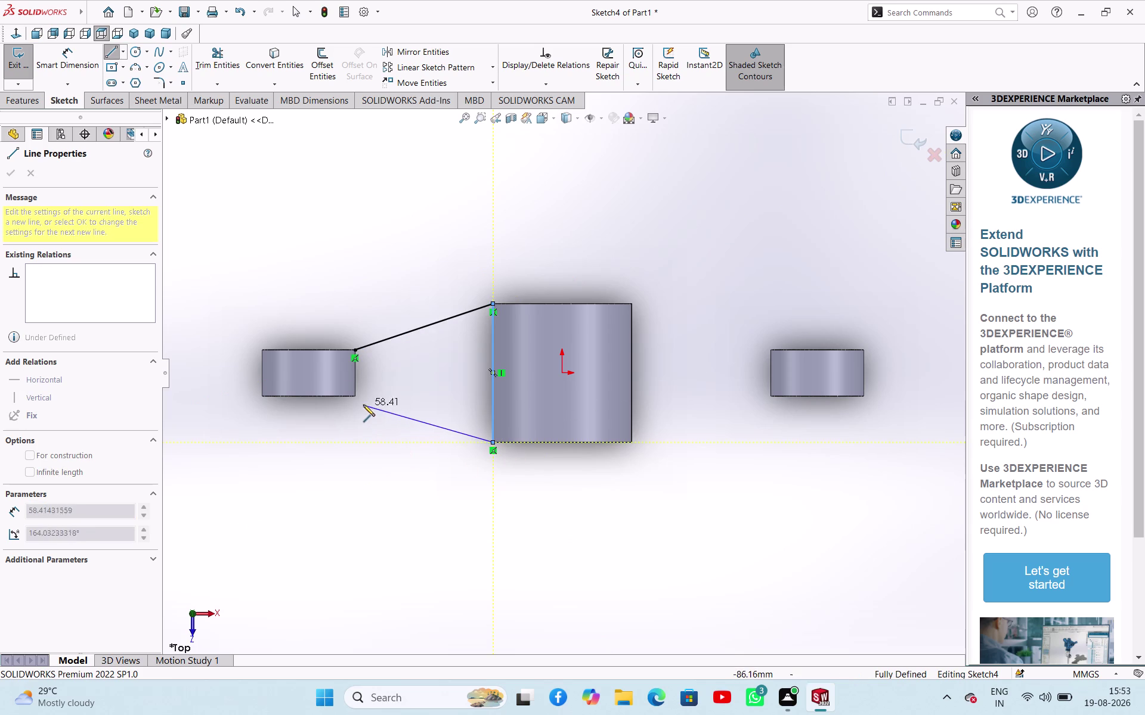
click(354, 395)
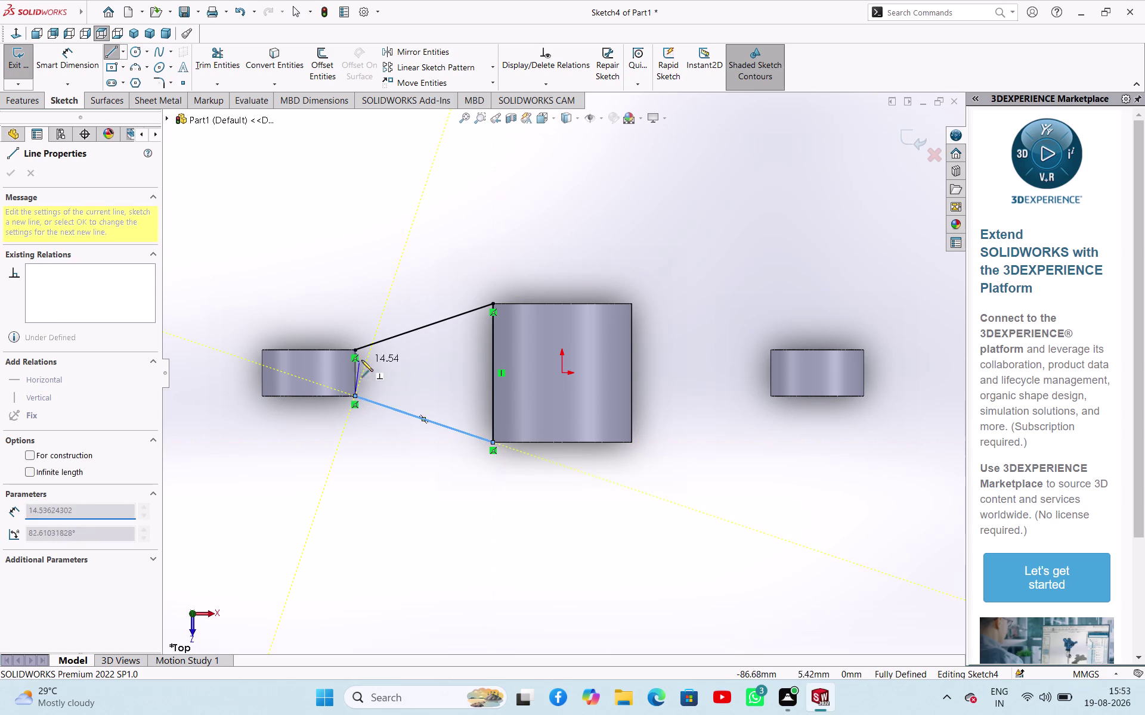
click(353, 352)
right_click(328, 292)
click(348, 300)
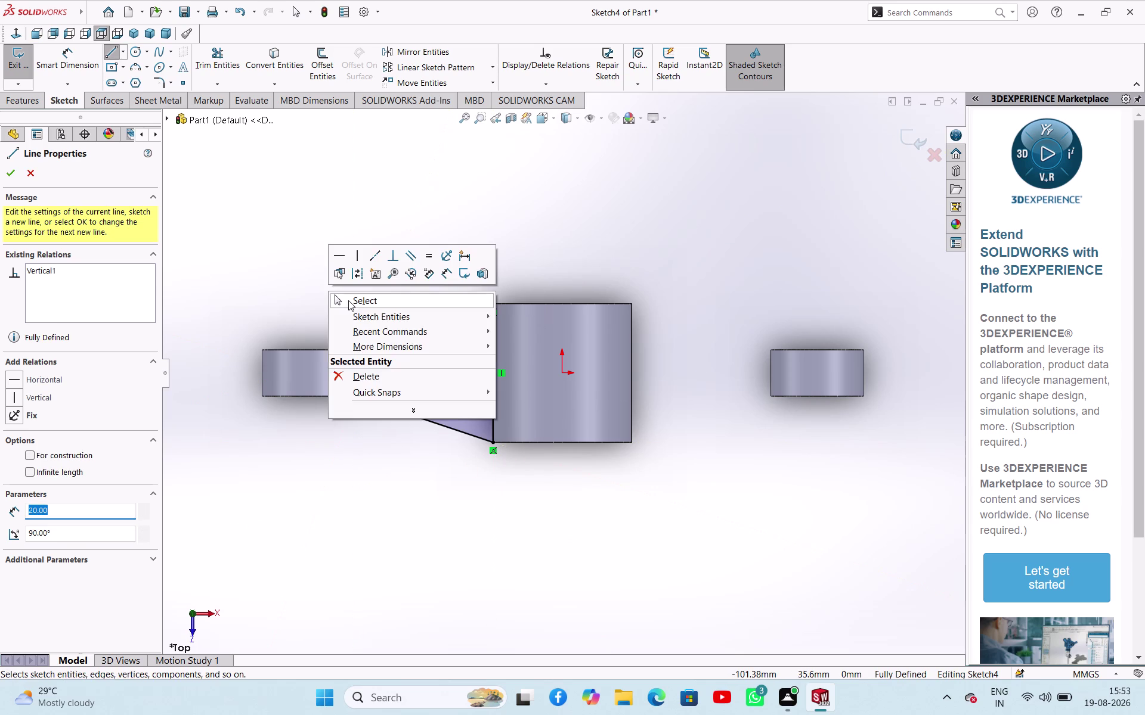
Draw the closed right trapezoidal web from the boss to the right lug, then exit the sketch.
click(112, 53)
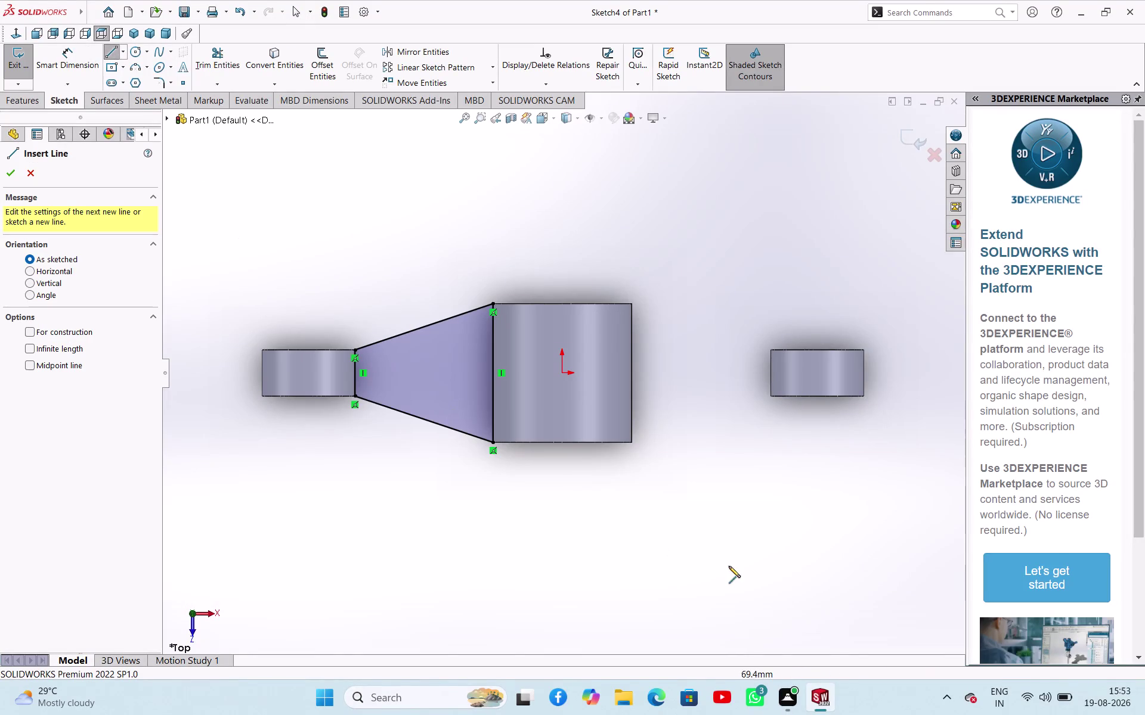
click(632, 443)
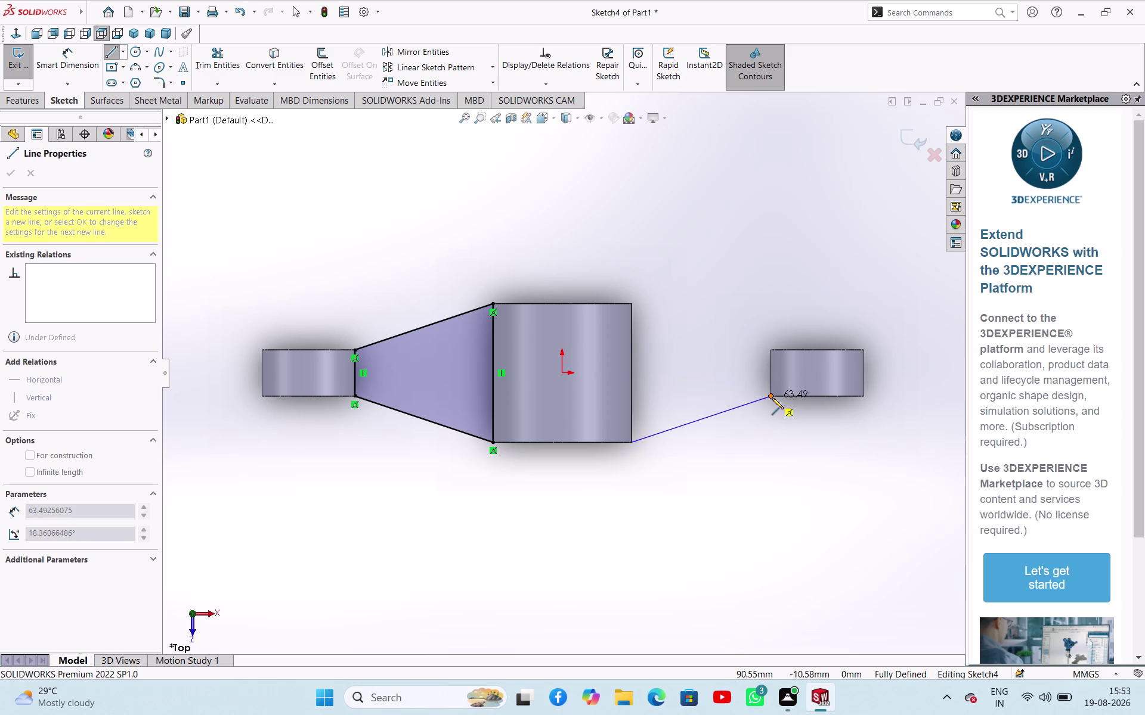
click(774, 398)
click(772, 352)
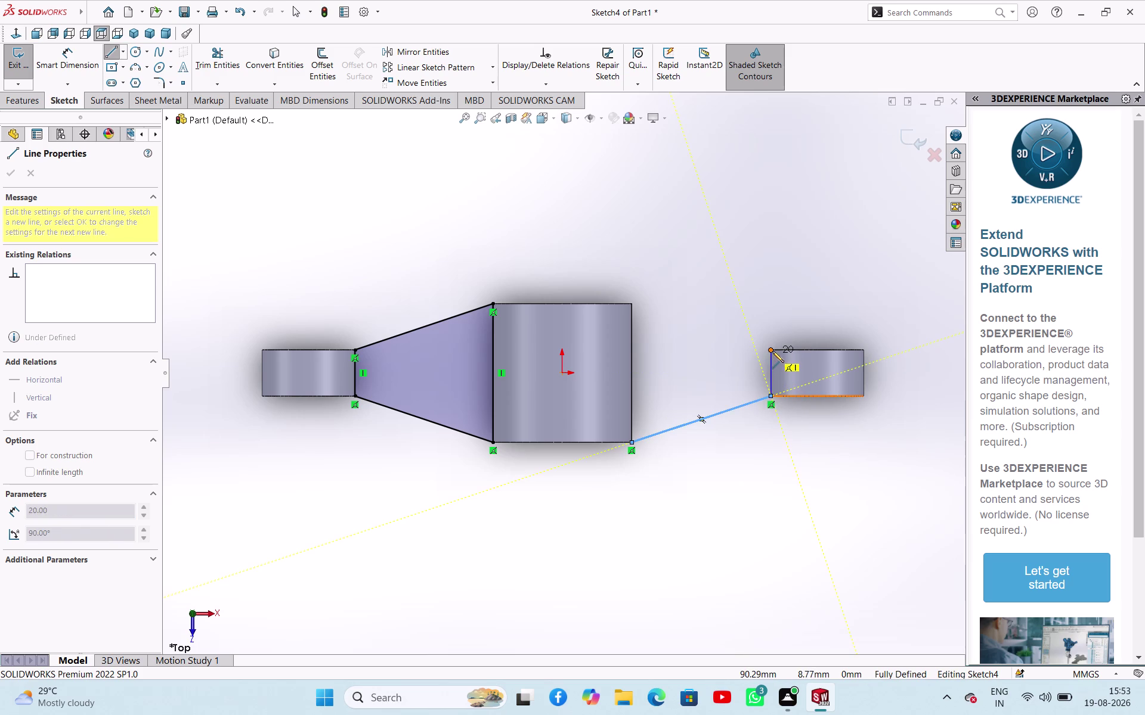
click(630, 303)
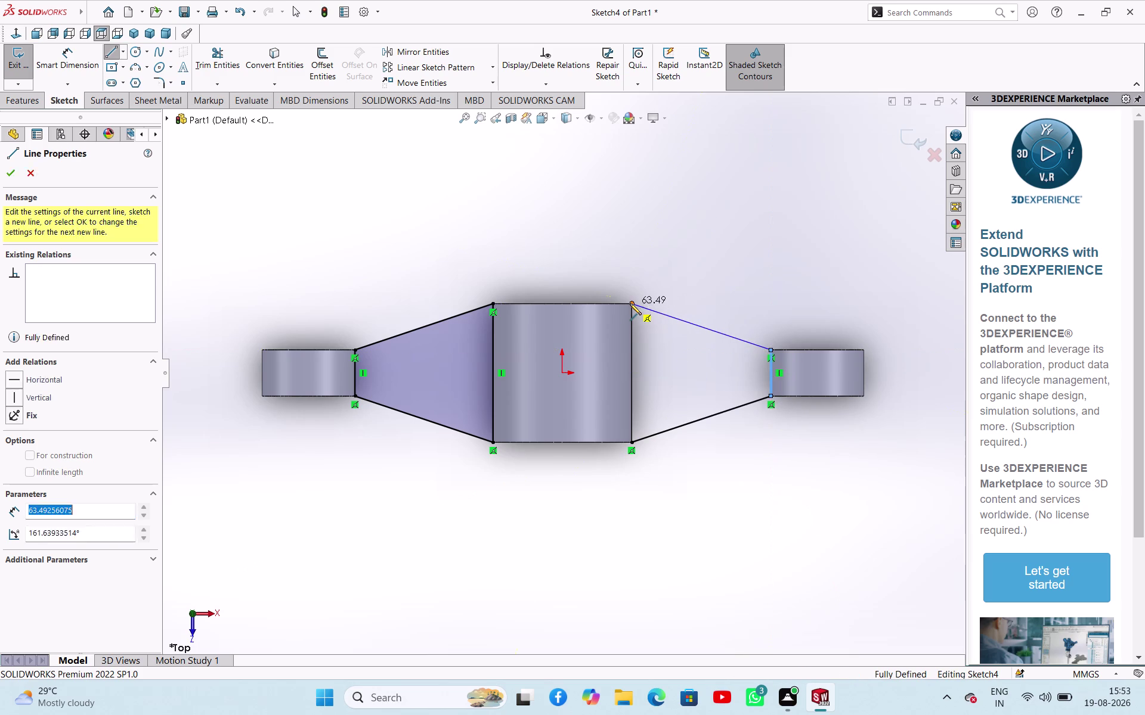
click(632, 441)
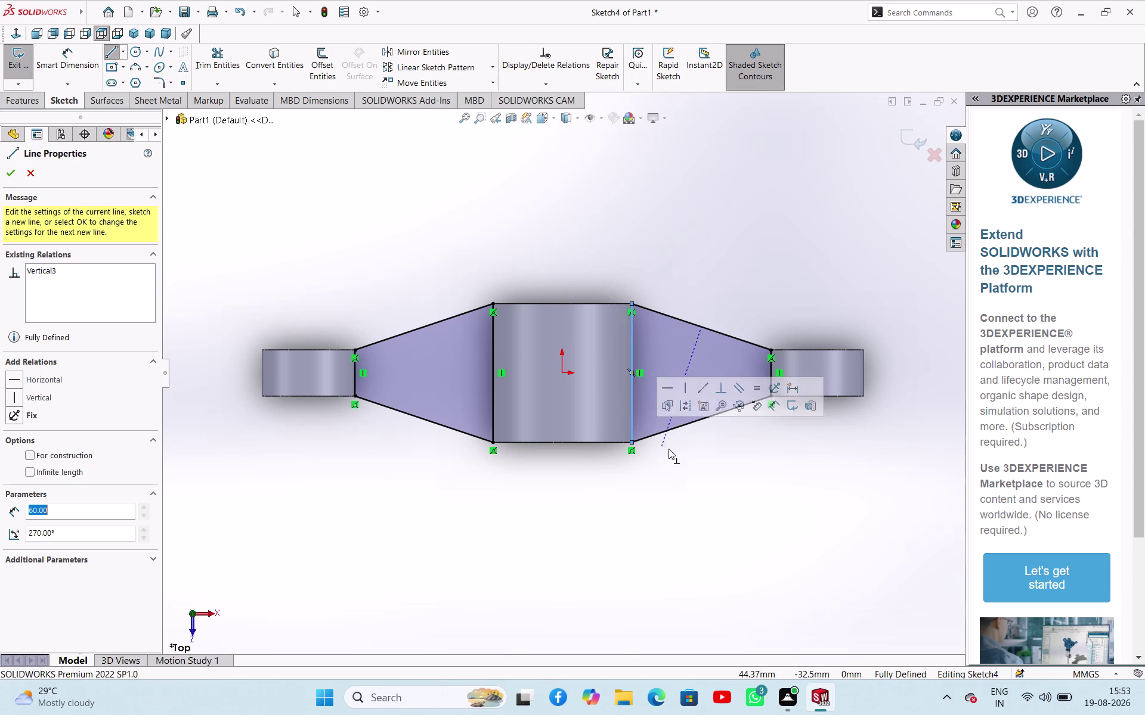
right_click(675, 452)
click(724, 463)
middle_drag(640, 536, 609, 407)
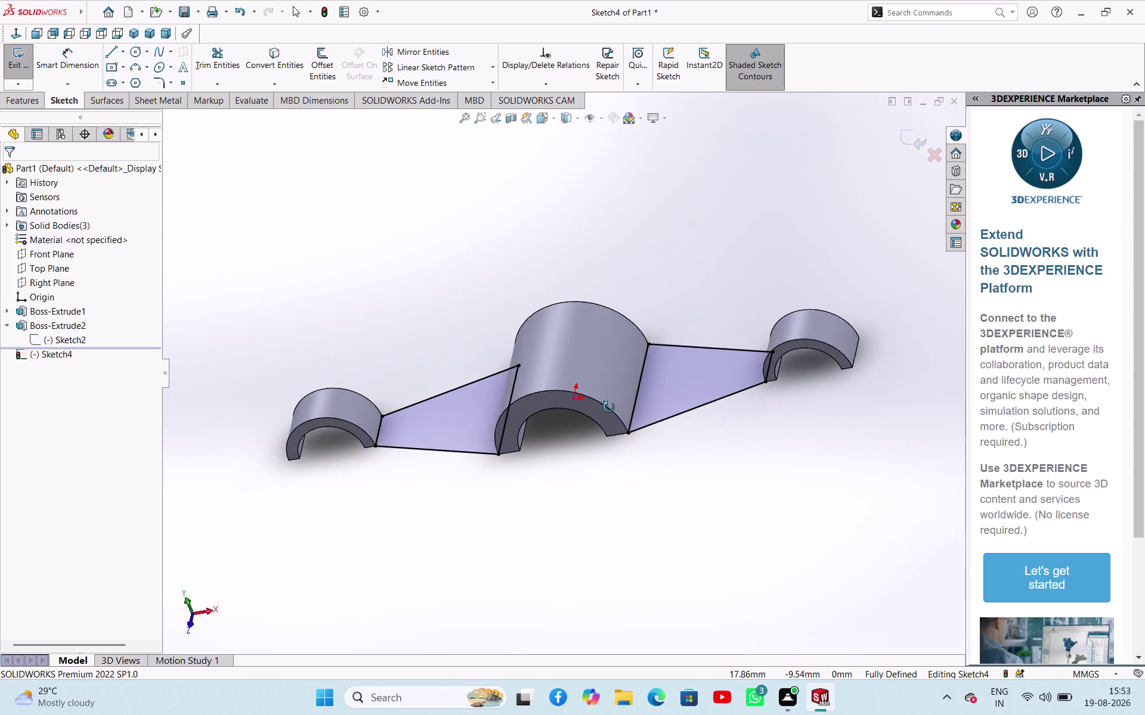
middle_drag(609, 407, 638, 411)
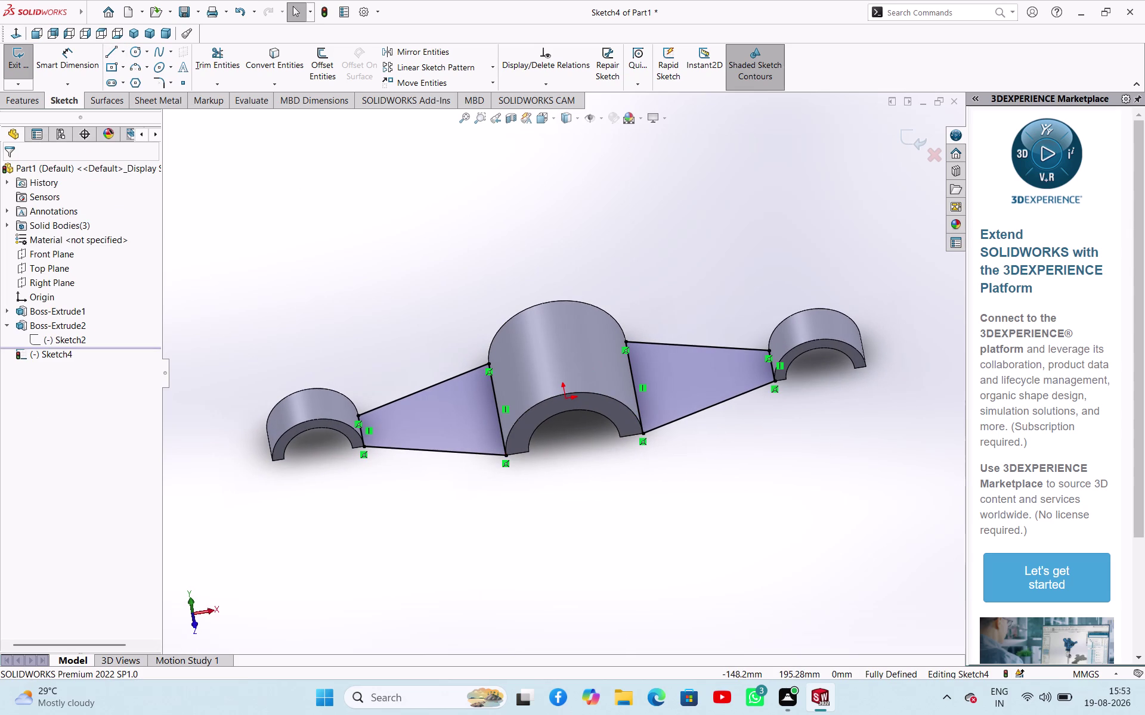
click(21, 70)
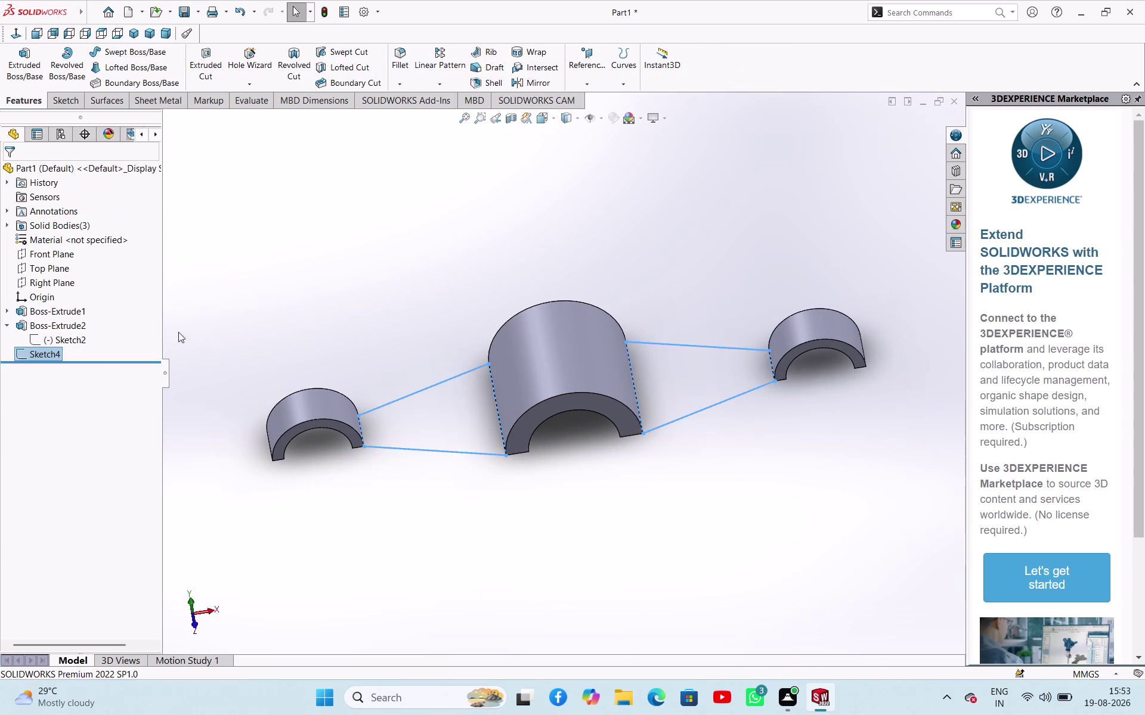
Extrude Sketch4's trapezoids 2.50 mm blind as Boss-Extrude4, then check the webs and select the Front Plane.
click(37, 56)
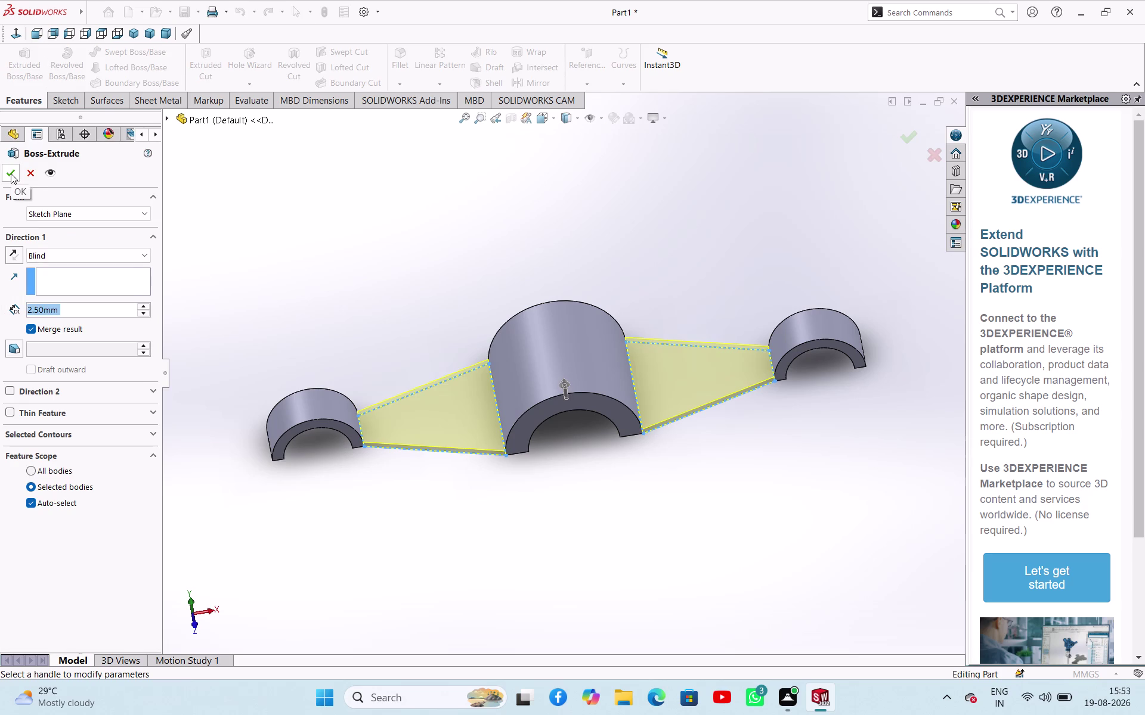
drag(11, 174, 38, 193)
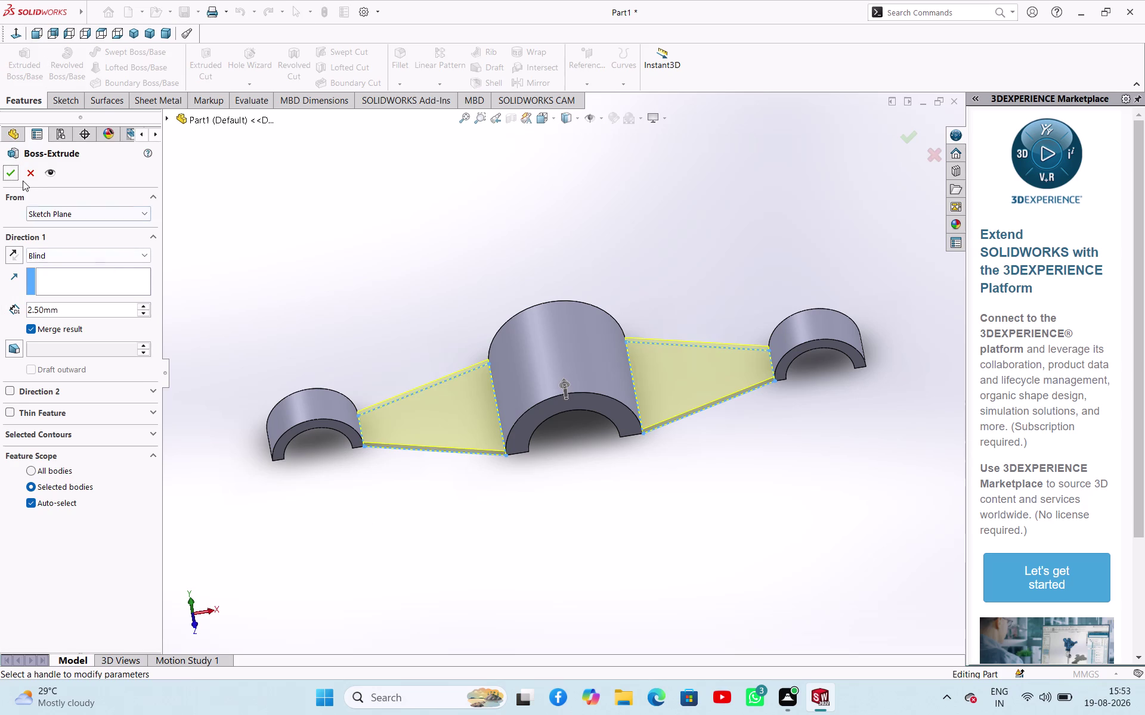
click(13, 175)
click(299, 260)
middle_drag(356, 418, 359, 363)
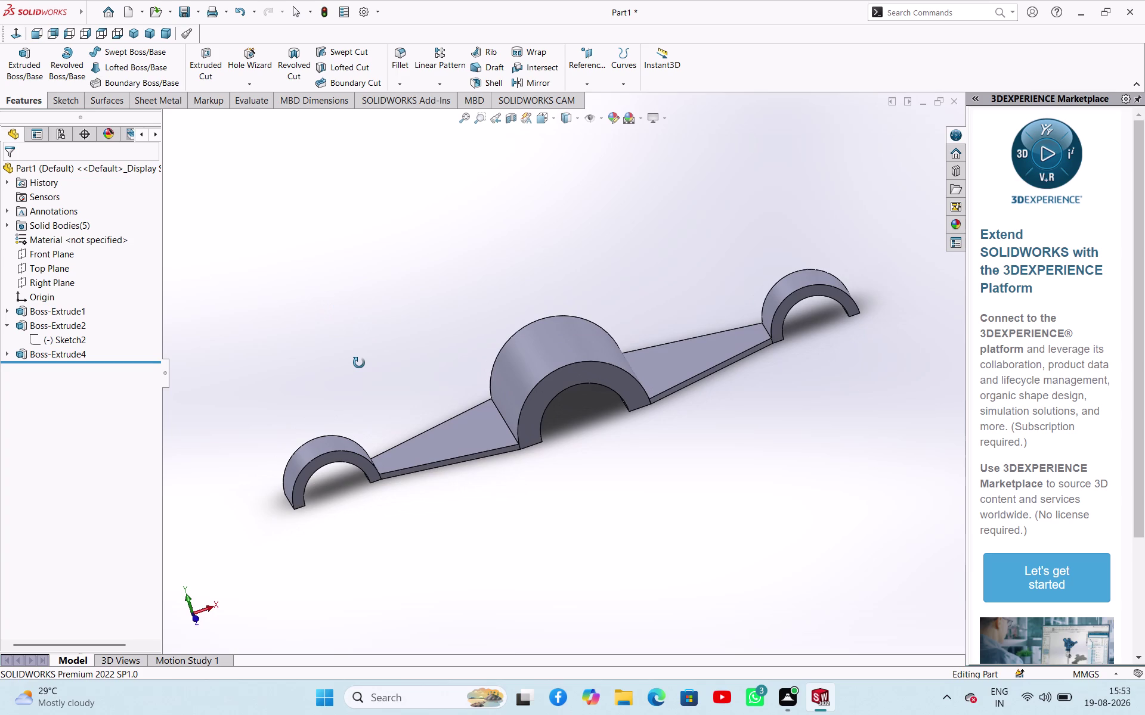
middle_drag(359, 363, 349, 360)
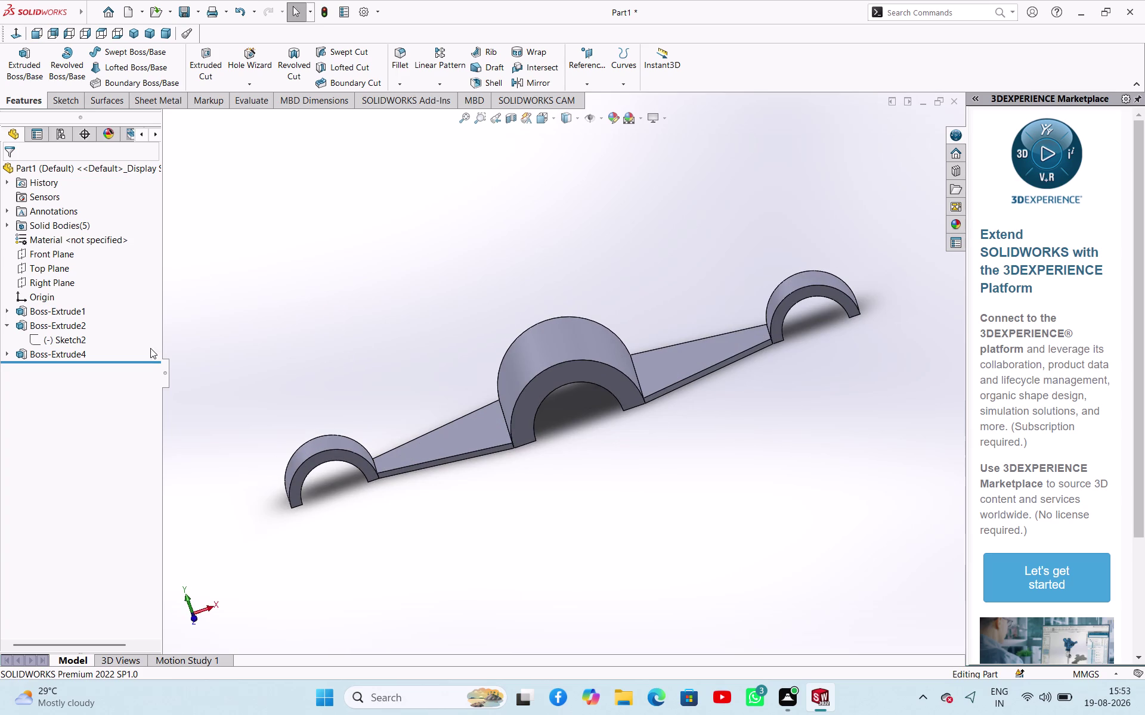
click(57, 253)
Start a new sketch (Sketch5) on the Front Plane.
middle_drag(354, 283, 377, 332)
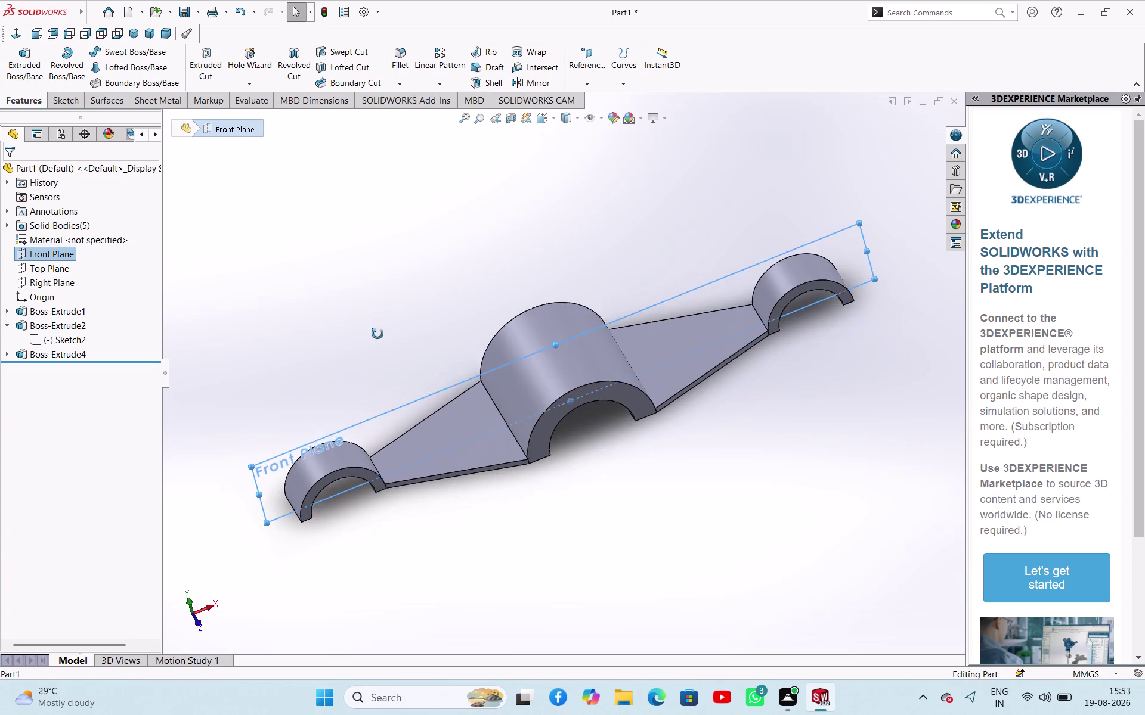
middle_drag(378, 332, 363, 352)
click(343, 246)
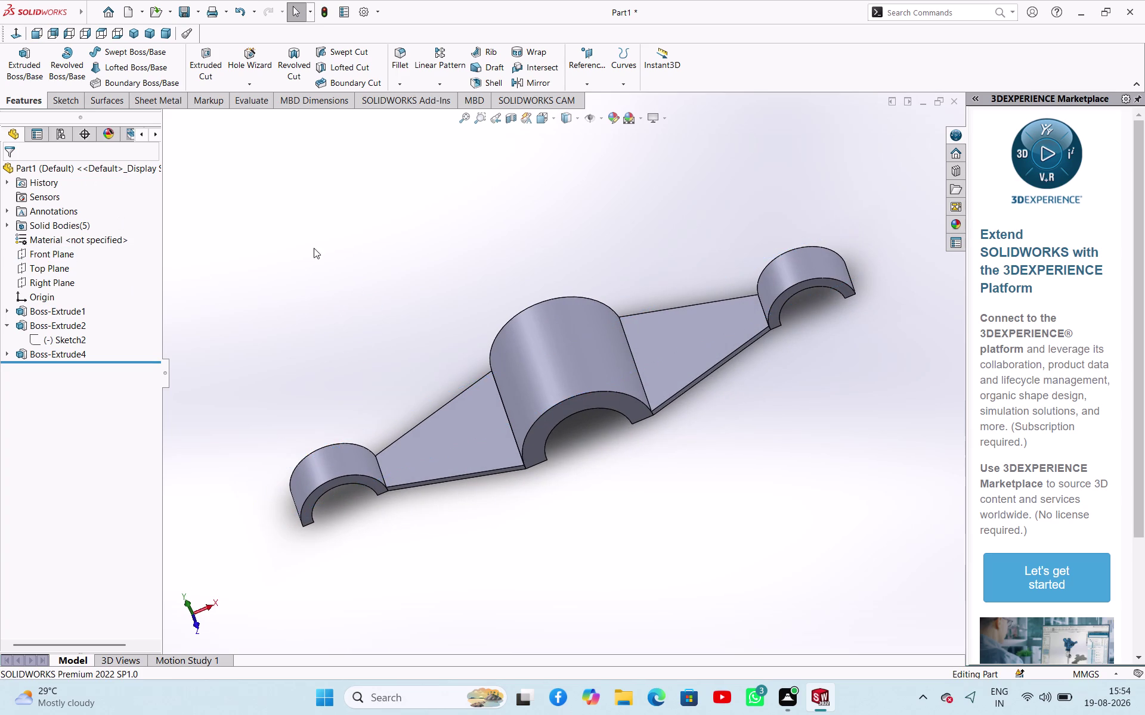
click(63, 258)
click(72, 243)
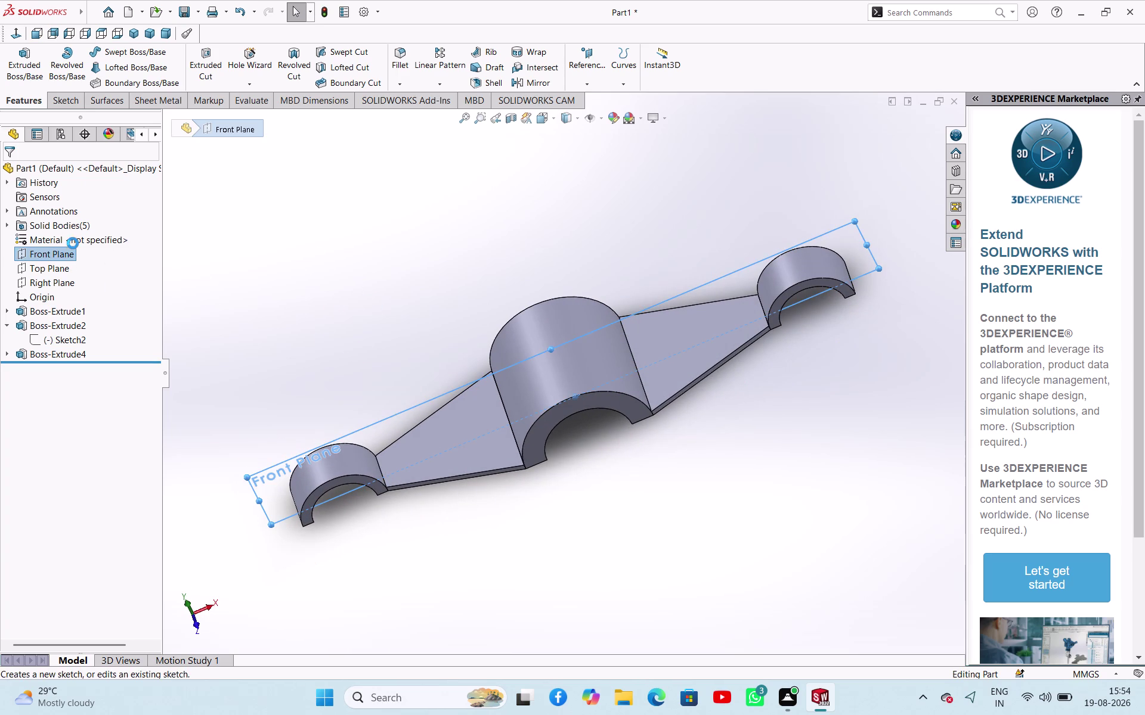
click(475, 296)
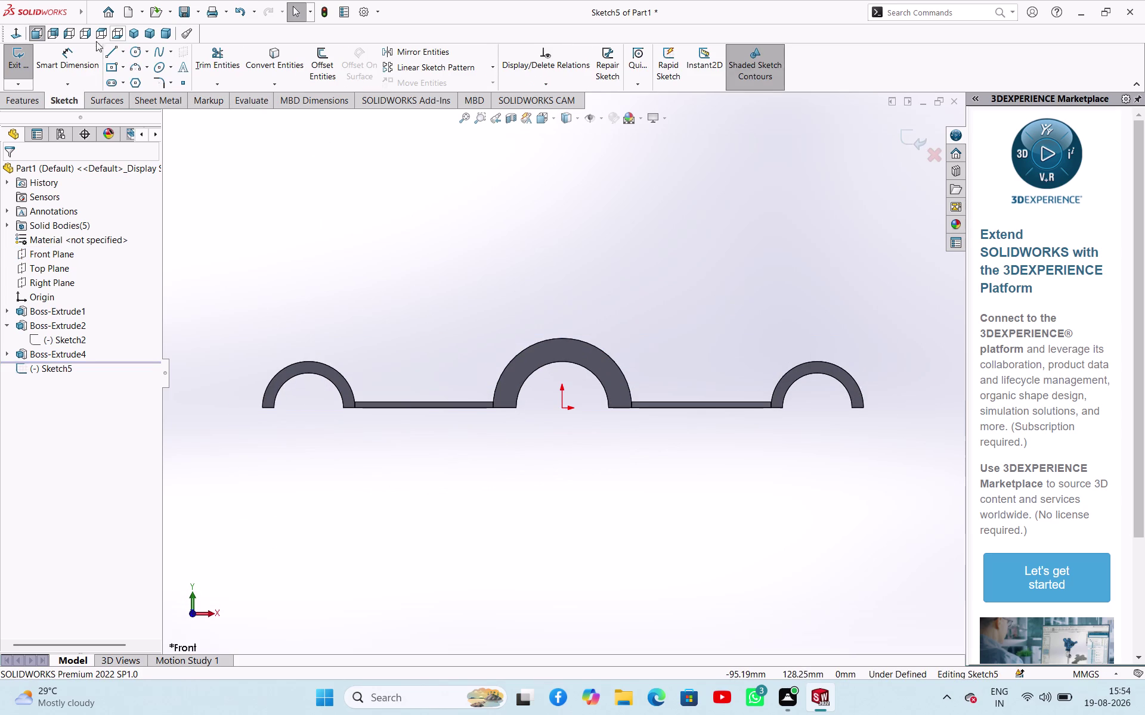
Draw a sloping line from the left lug's top to the central boss's top.
click(108, 55)
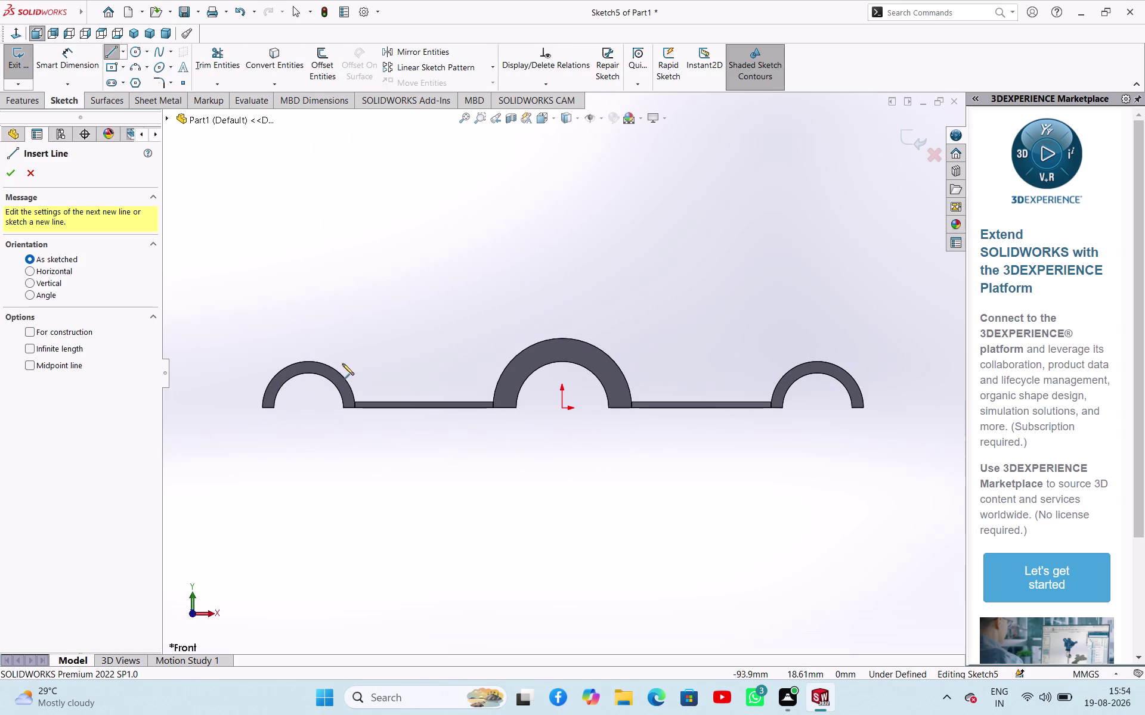
click(309, 362)
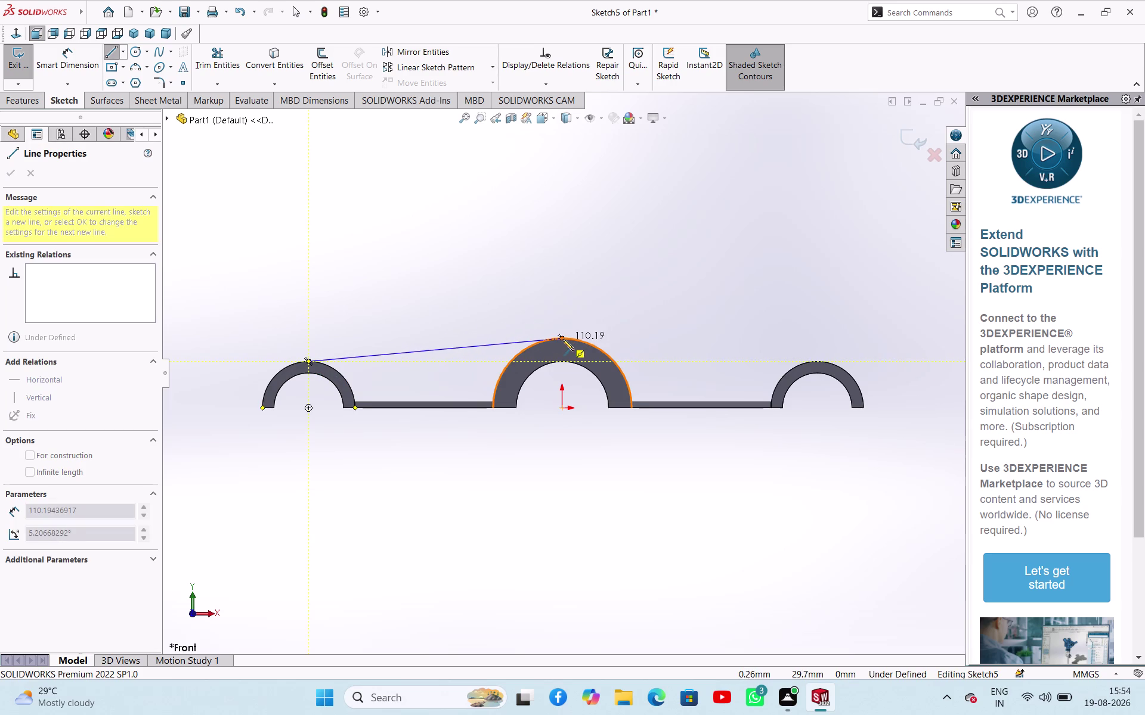
click(562, 339)
right_click(425, 305)
click(432, 314)
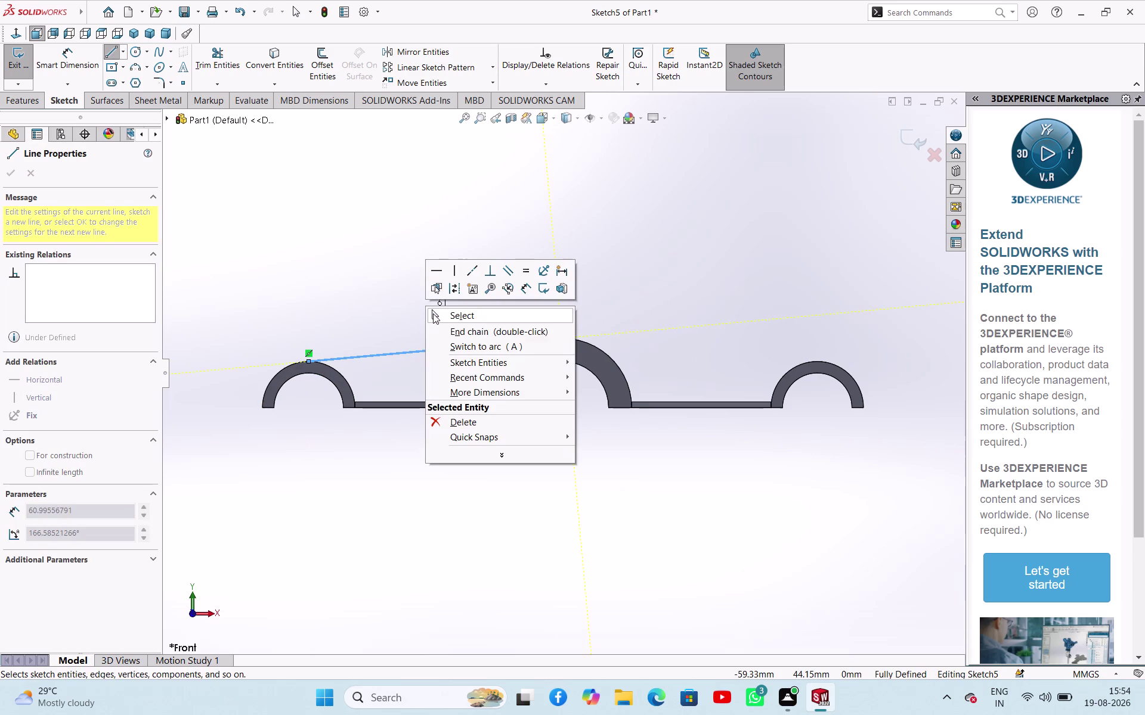
click(270, 64)
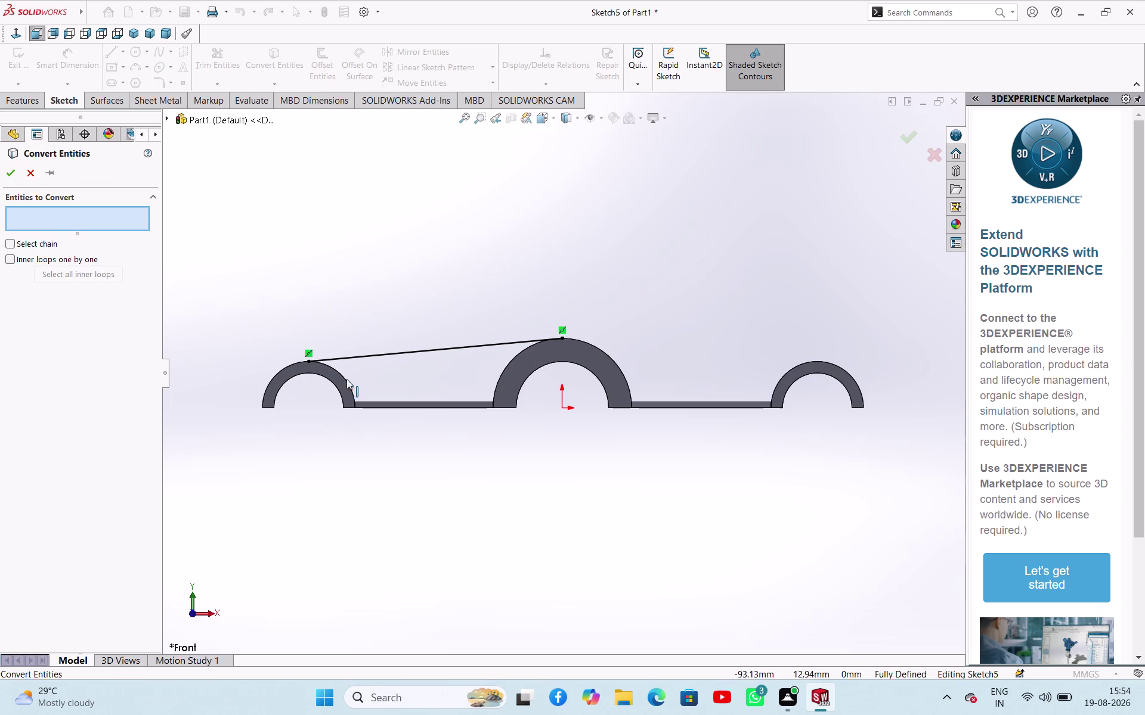
Convert the left lug's outer arc, the web's top edge and the boss's outer arc into Sketch5.
click(347, 379)
click(382, 400)
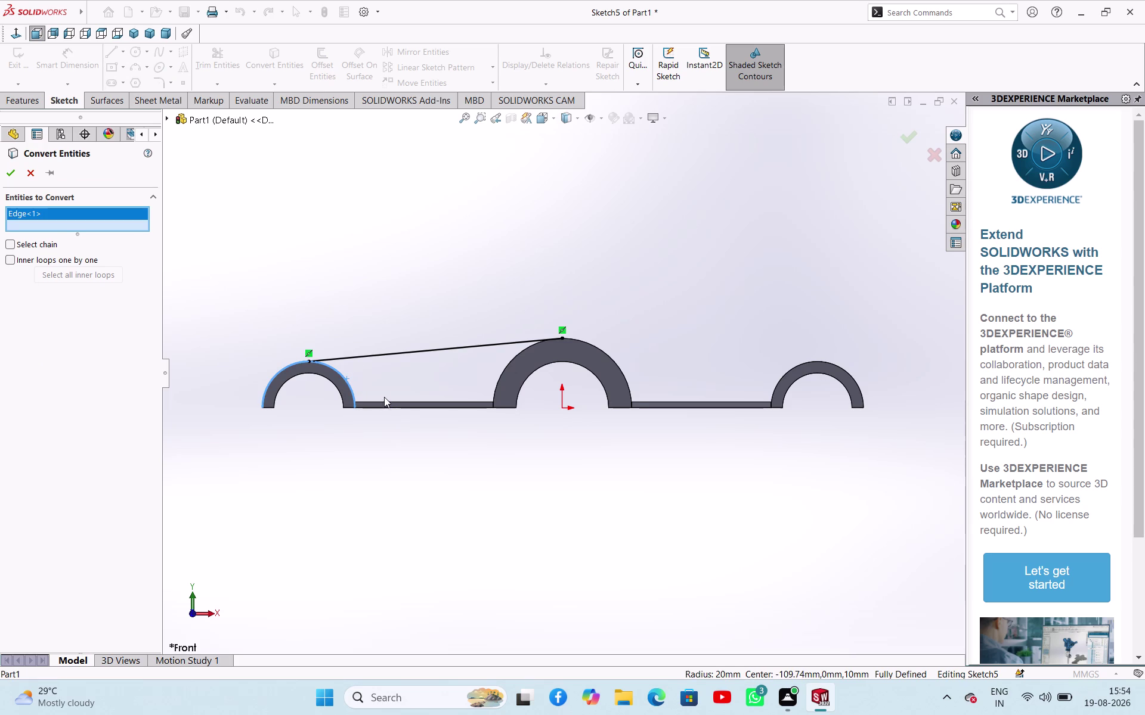
click(388, 402)
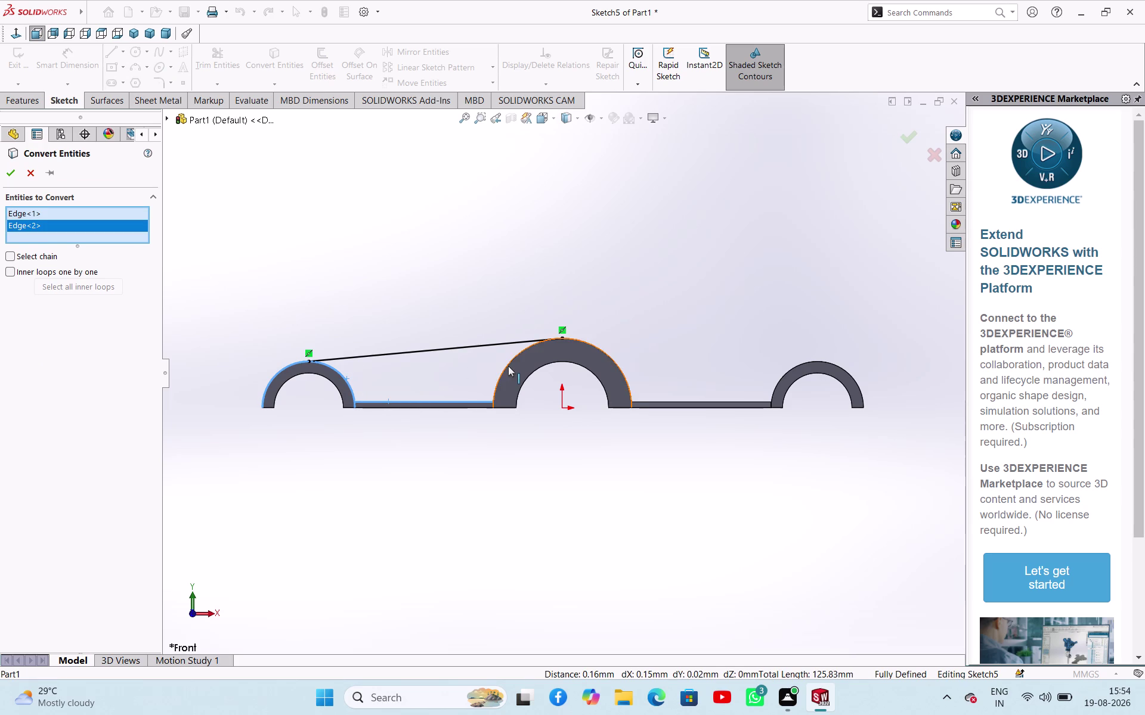
click(508, 366)
right_click(372, 278)
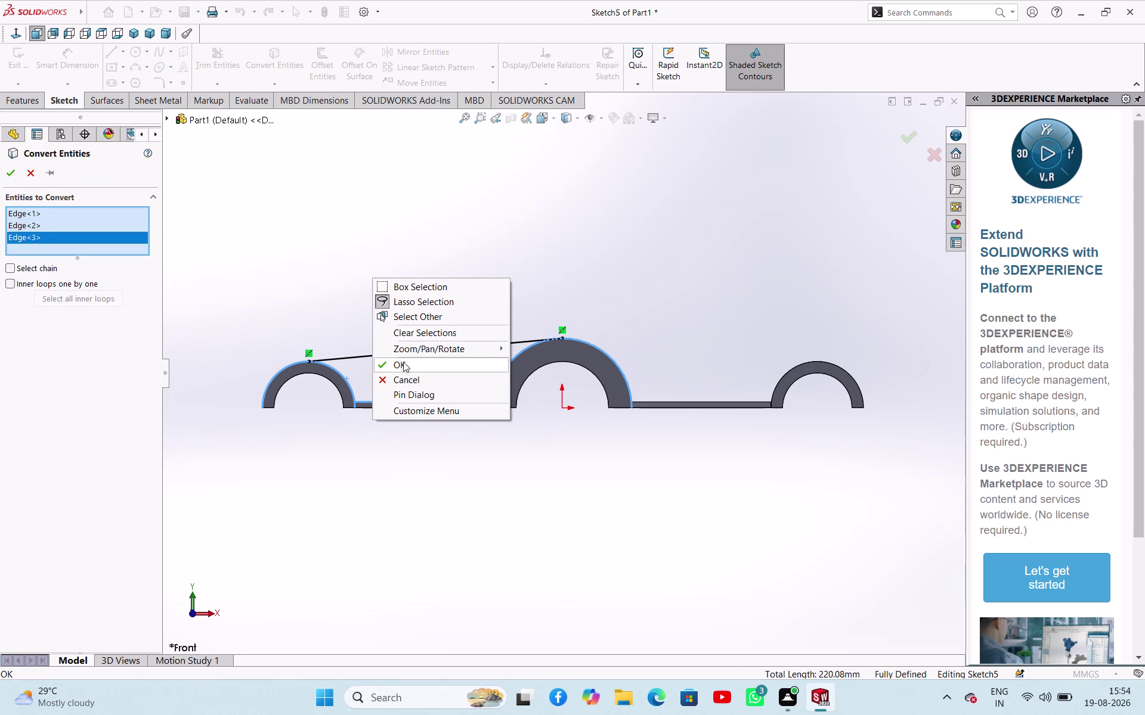
drag(406, 368, 405, 357)
click(223, 58)
Power-trim the copied geometry near the left lug.
drag(247, 348, 268, 392)
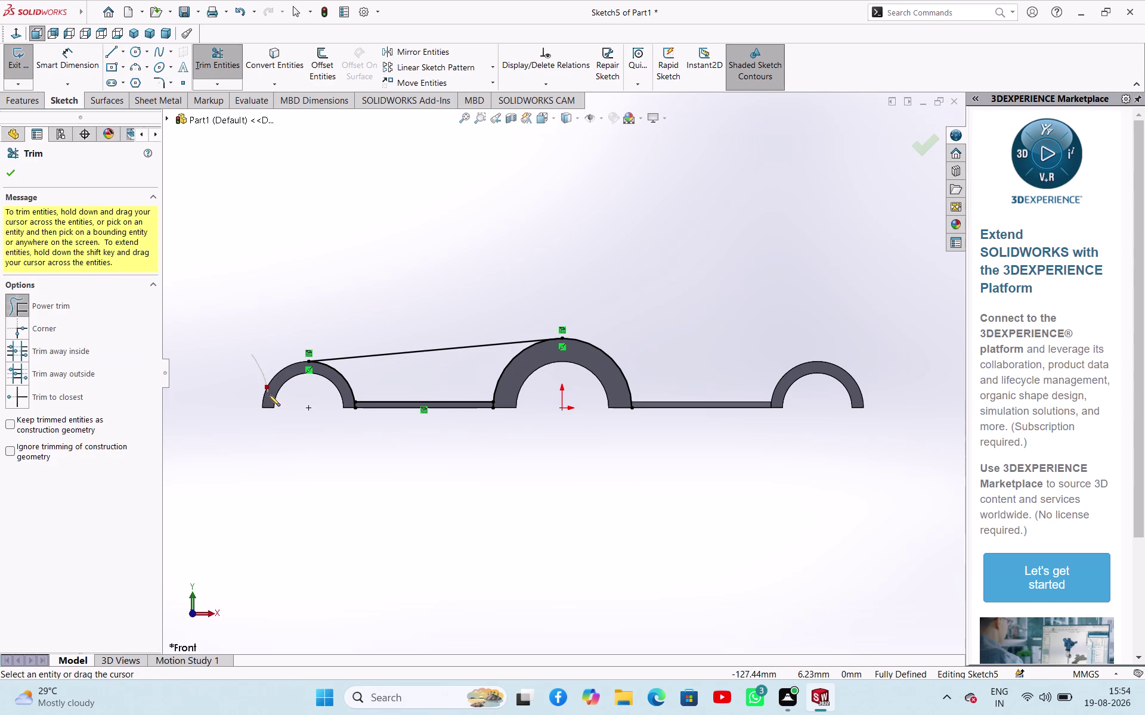
drag(268, 392, 332, 409)
drag(331, 409, 332, 409)
scroll(down, 3)
scroll(down, 3)
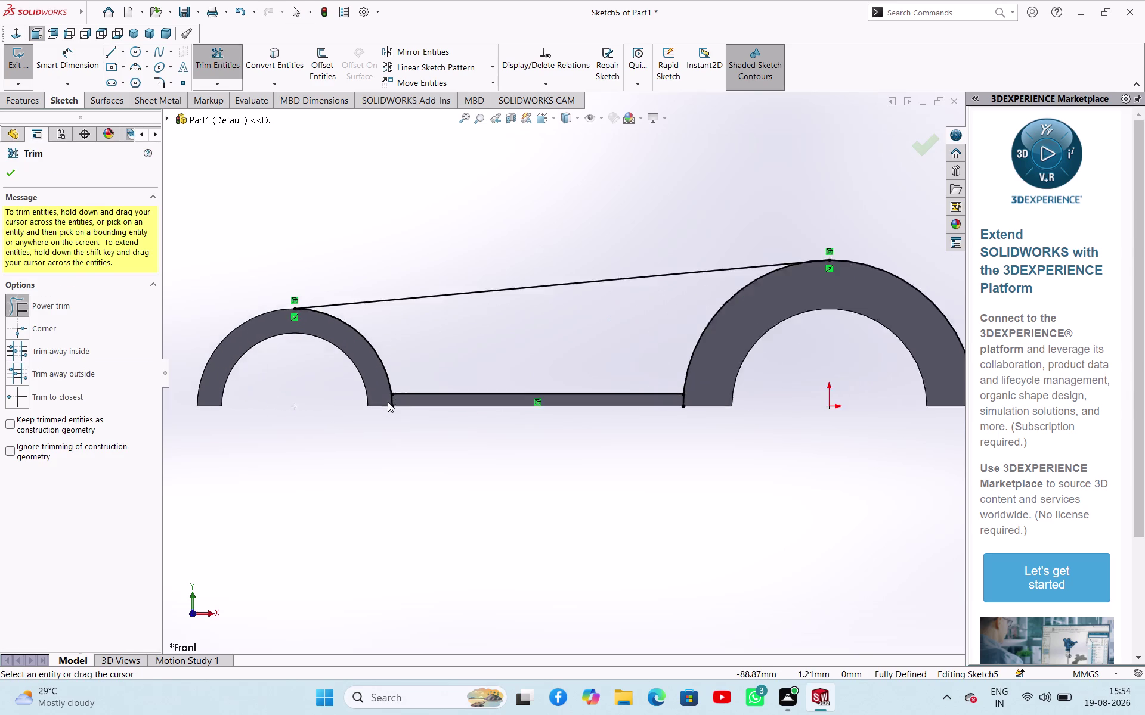
scroll(down, 3)
Inspect the trimmed joints along the web, then finish trimming and exit the sketch.
drag(515, 383, 463, 386)
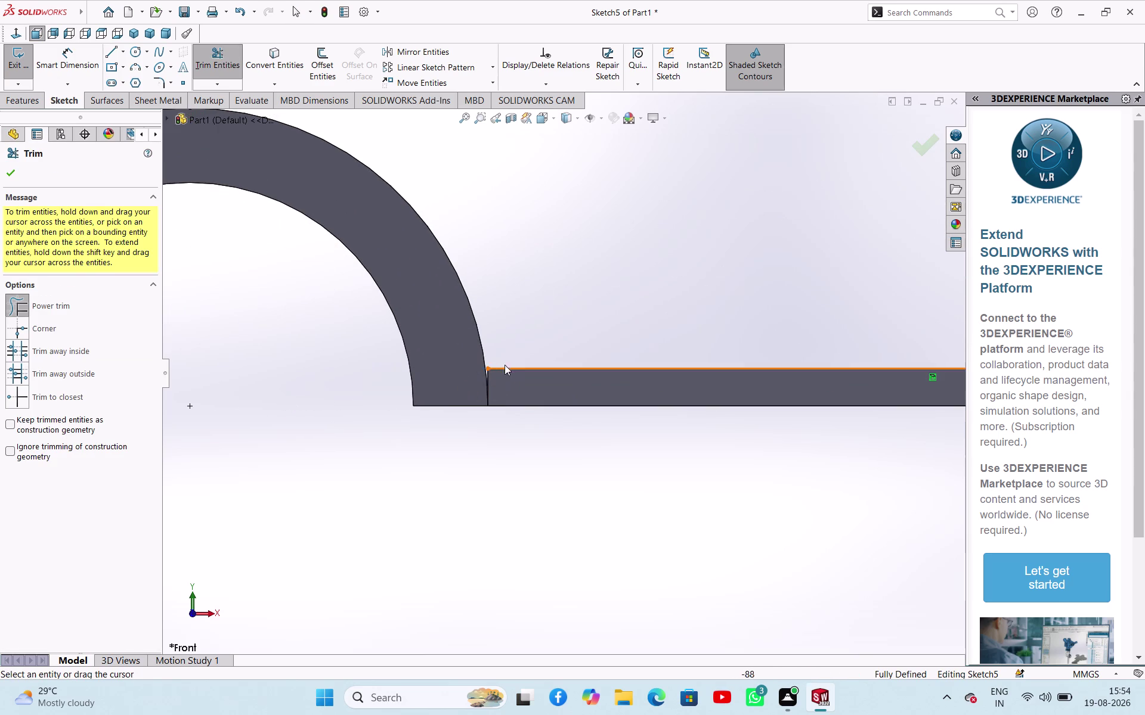
scroll(down, 3)
scroll(up, 3)
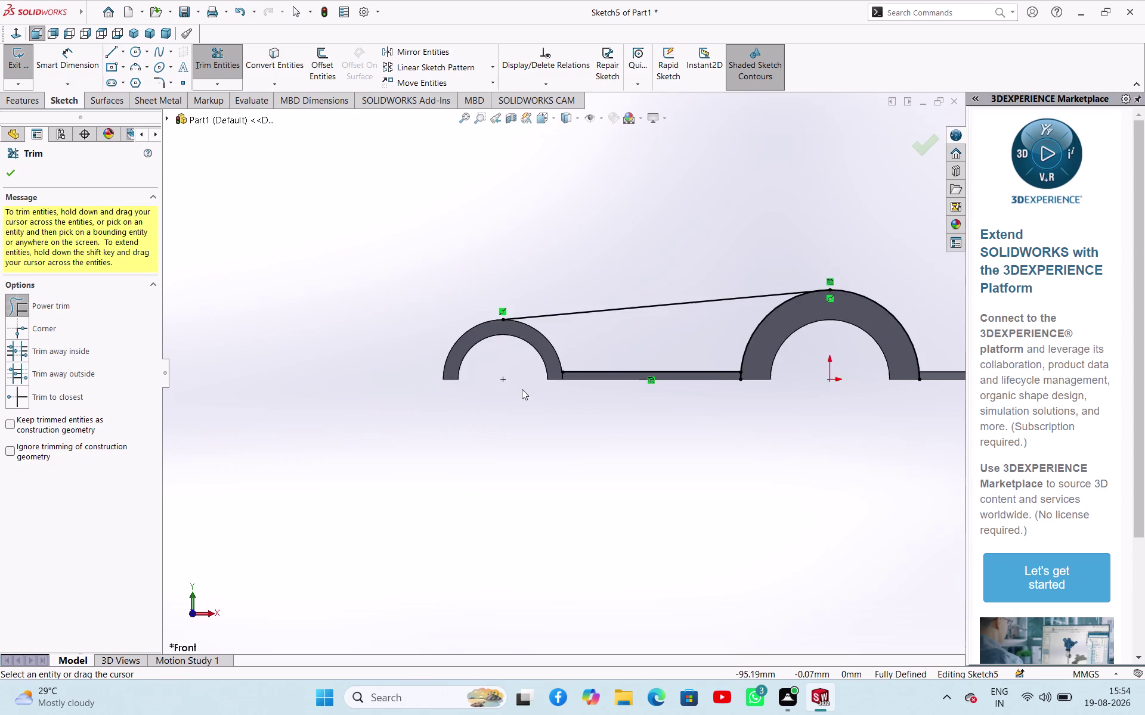
scroll(up, 3)
scroll(down, 3)
scroll(up, 3)
scroll(down, 3)
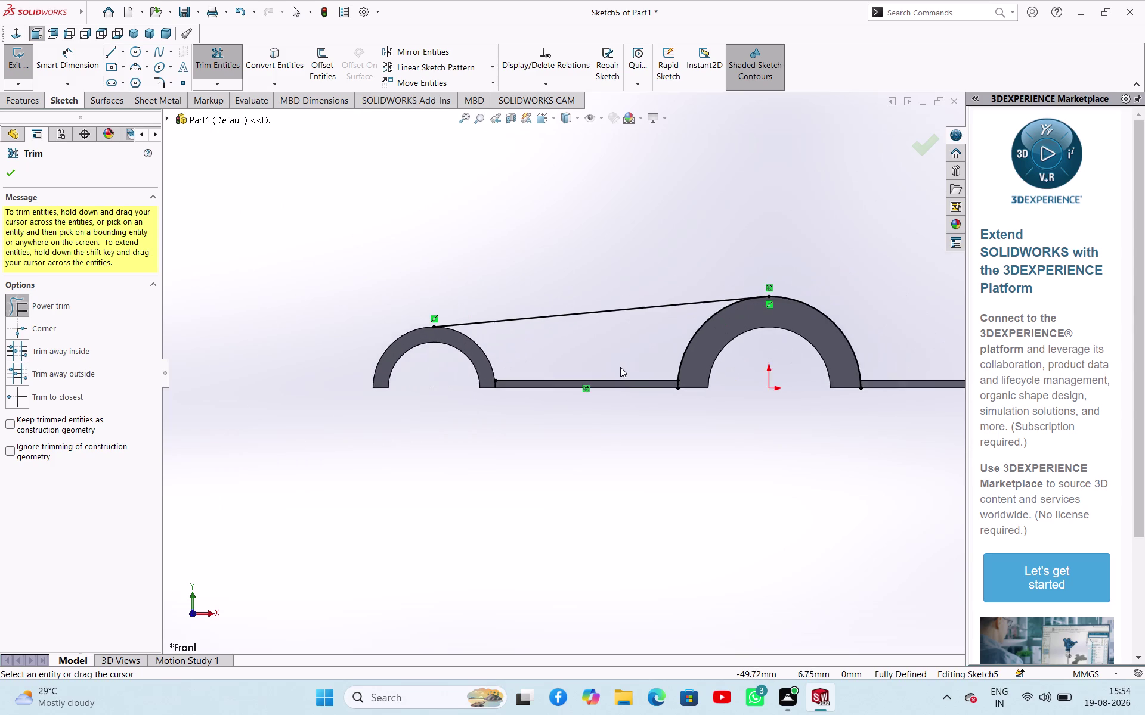
scroll(down, 3)
scroll(up, 3)
scroll(down, 3)
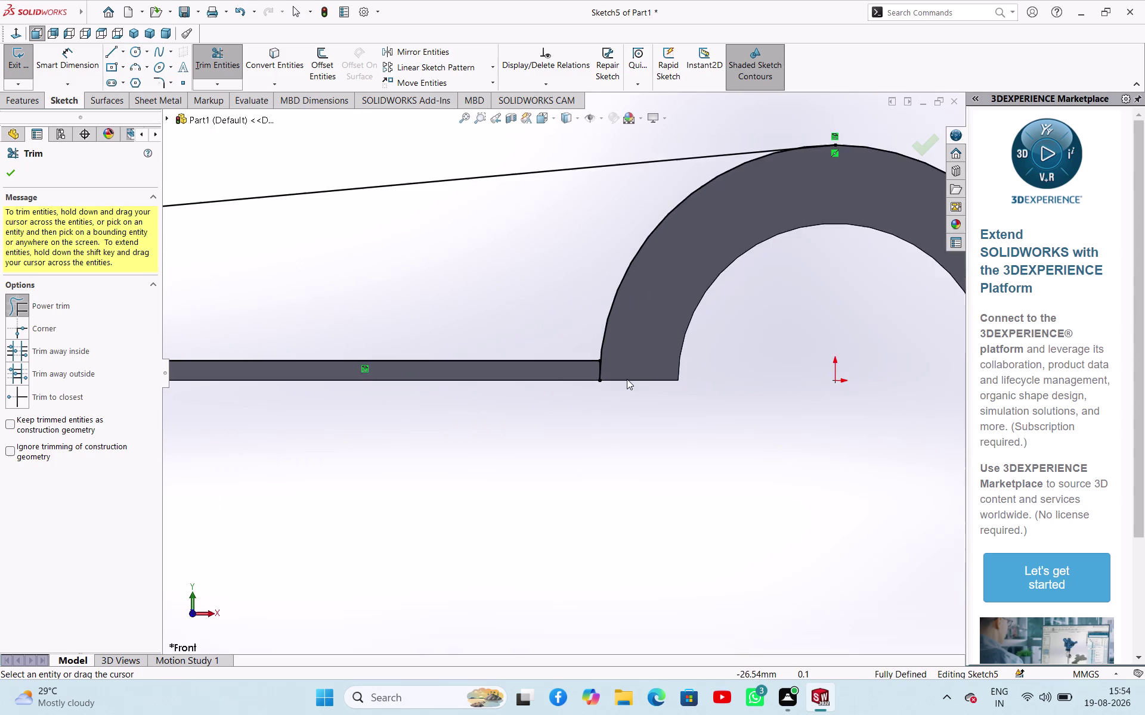
scroll(down, 3)
drag(638, 362, 553, 368)
scroll(up, 3)
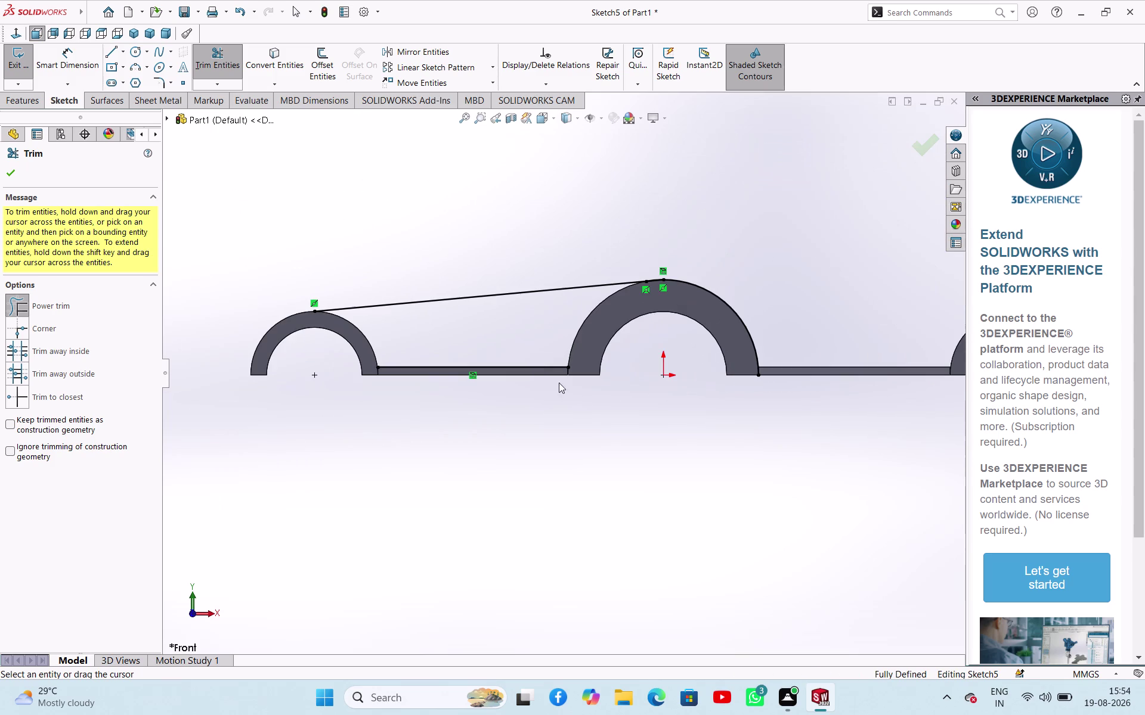
click(4, 170)
click(12, 173)
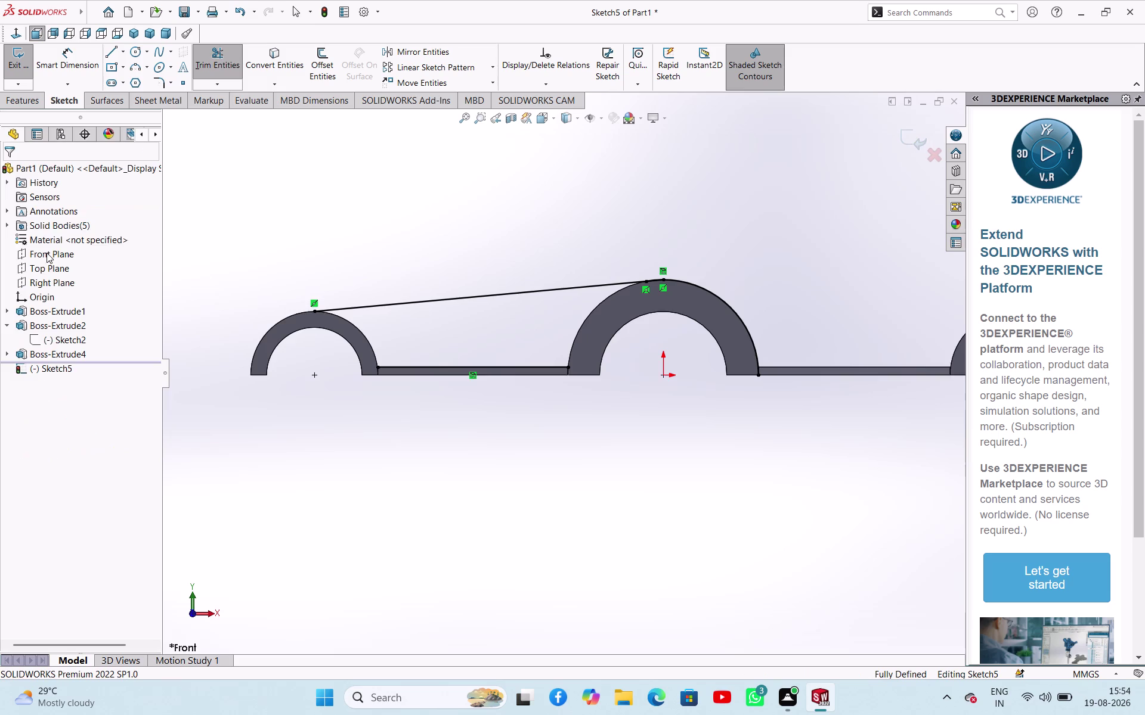
click(14, 72)
Delete Sketch5 from the FeatureManager tree, confirming with Yes.
right_click(51, 364)
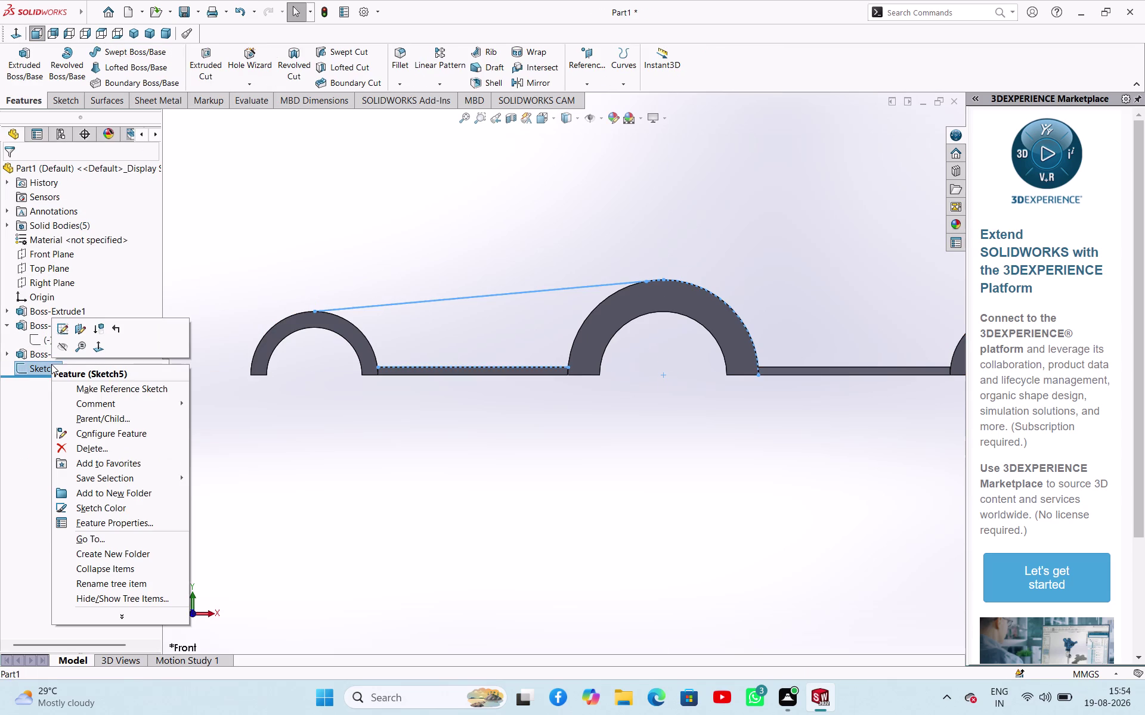
click(79, 455)
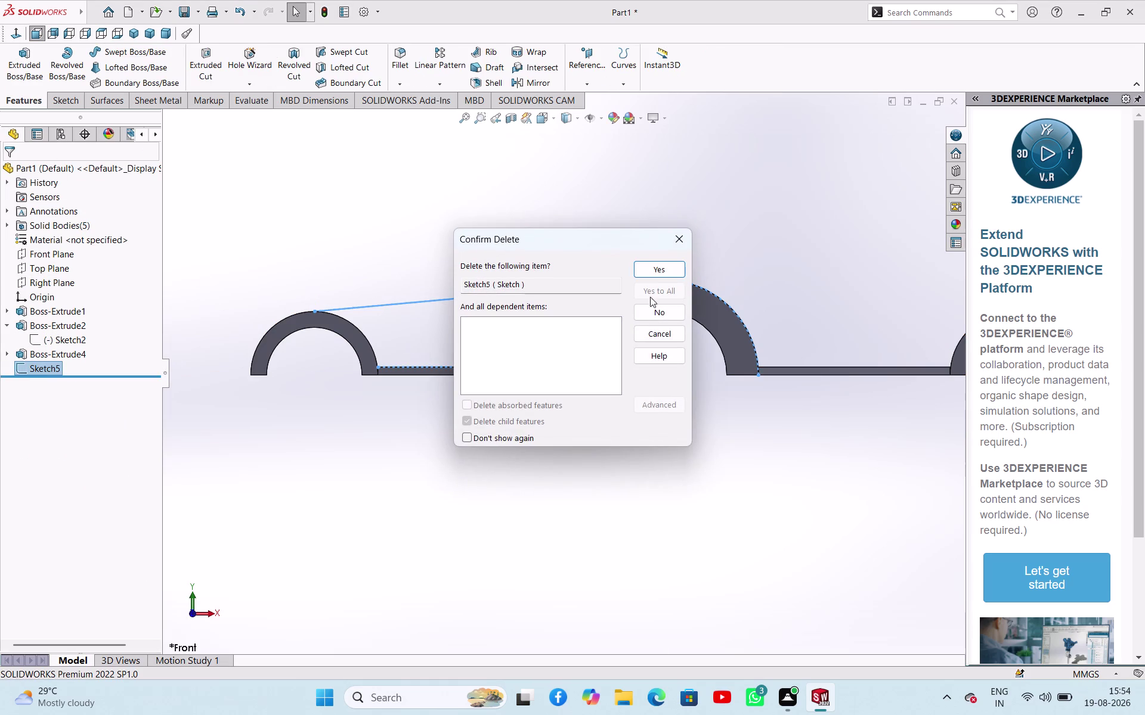
click(654, 267)
Expand Boss-Extrude4 to reveal its Sketch4.
click(422, 465)
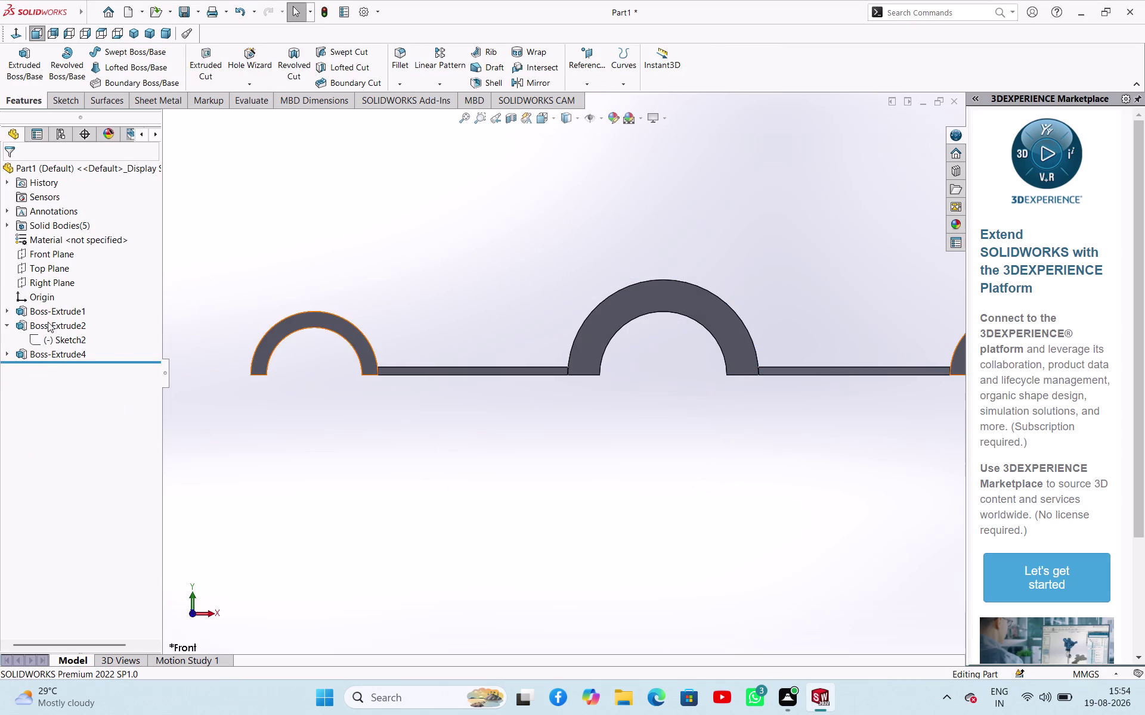
click(49, 342)
click(196, 422)
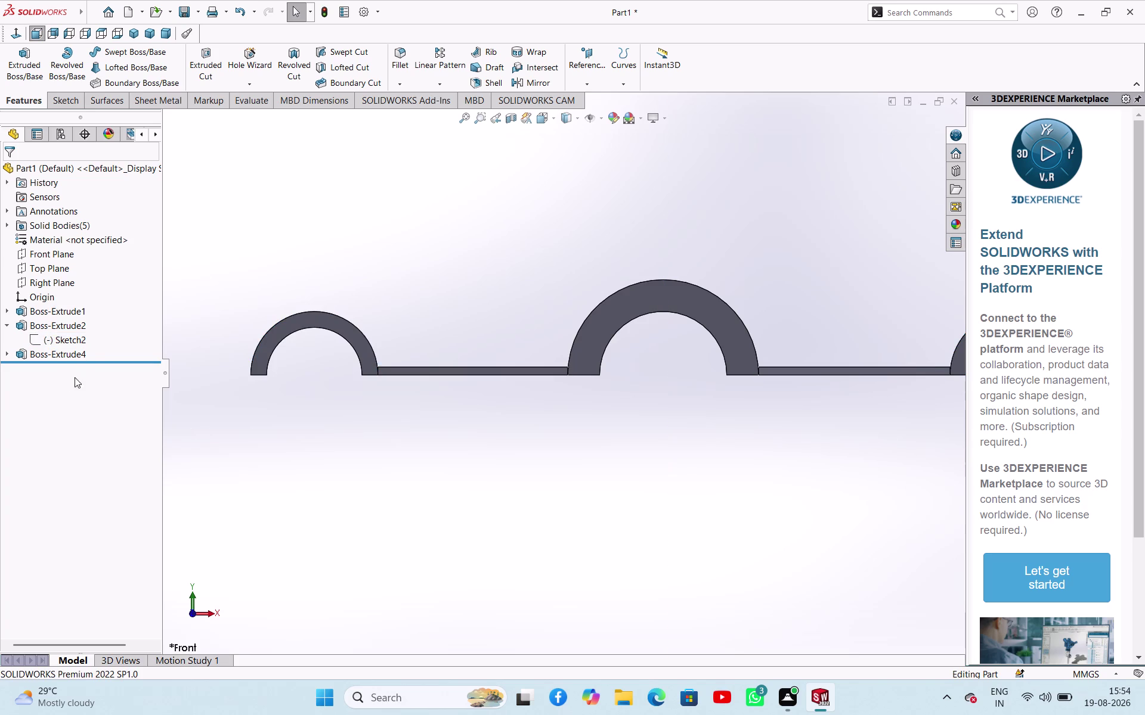
click(5, 356)
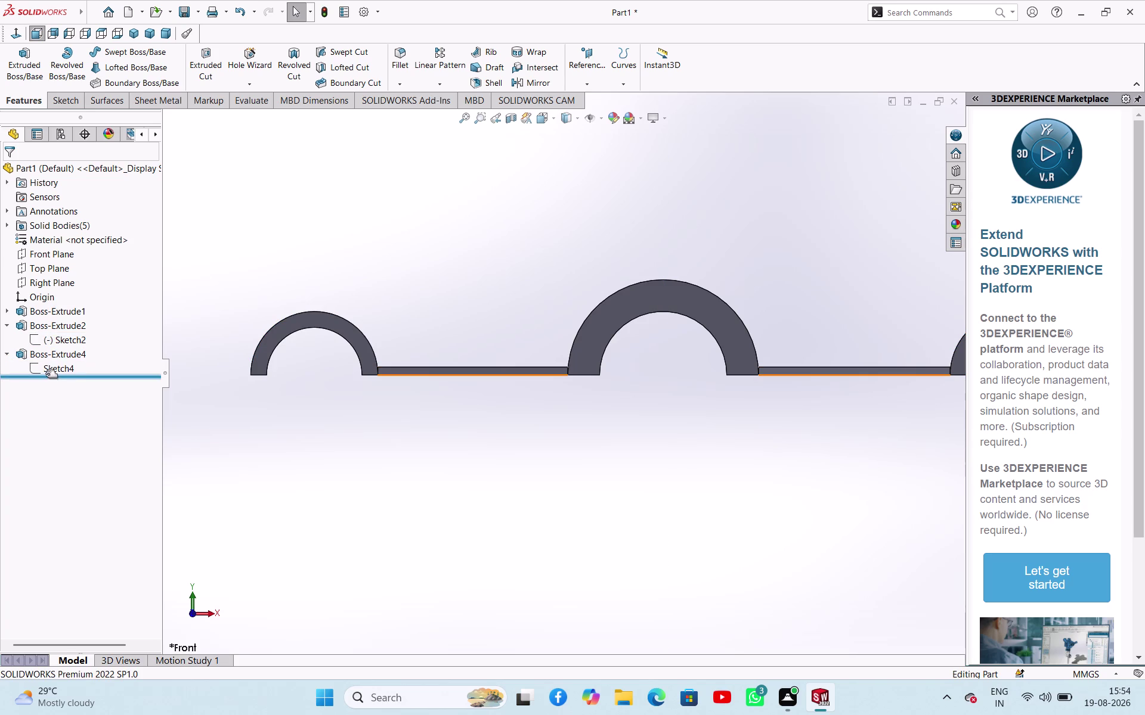
Edit Sketch4 and zoom in on the web's left end line and lower corner.
click(51, 367)
click(66, 331)
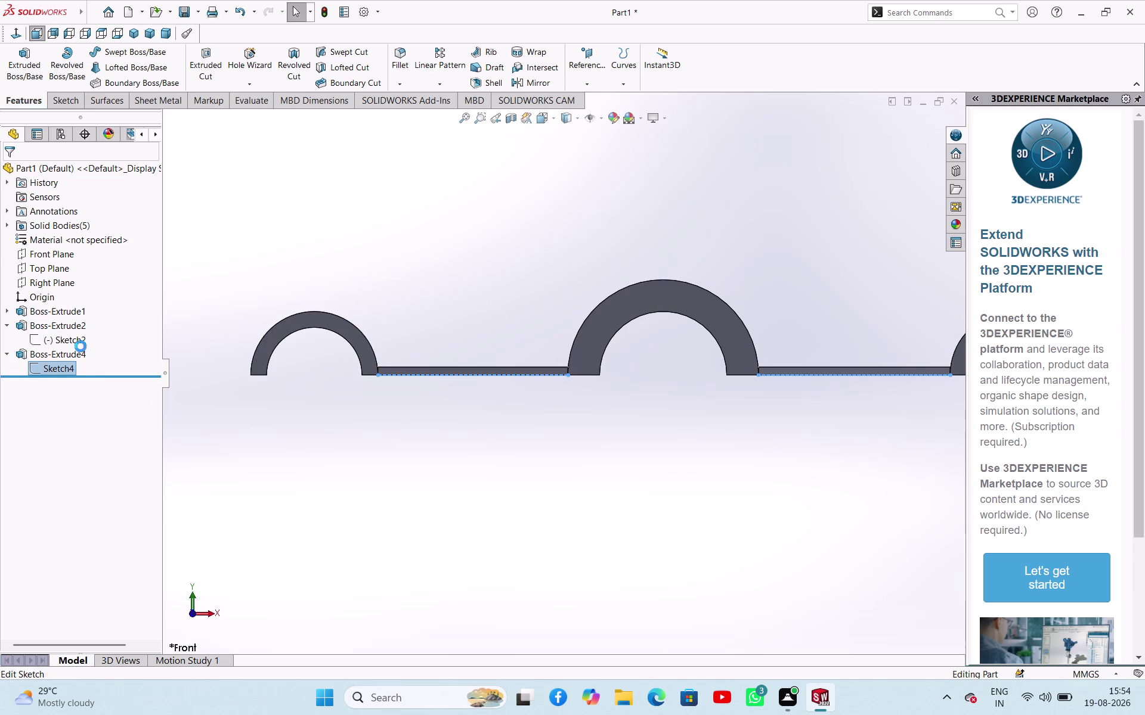
scroll(down, 3)
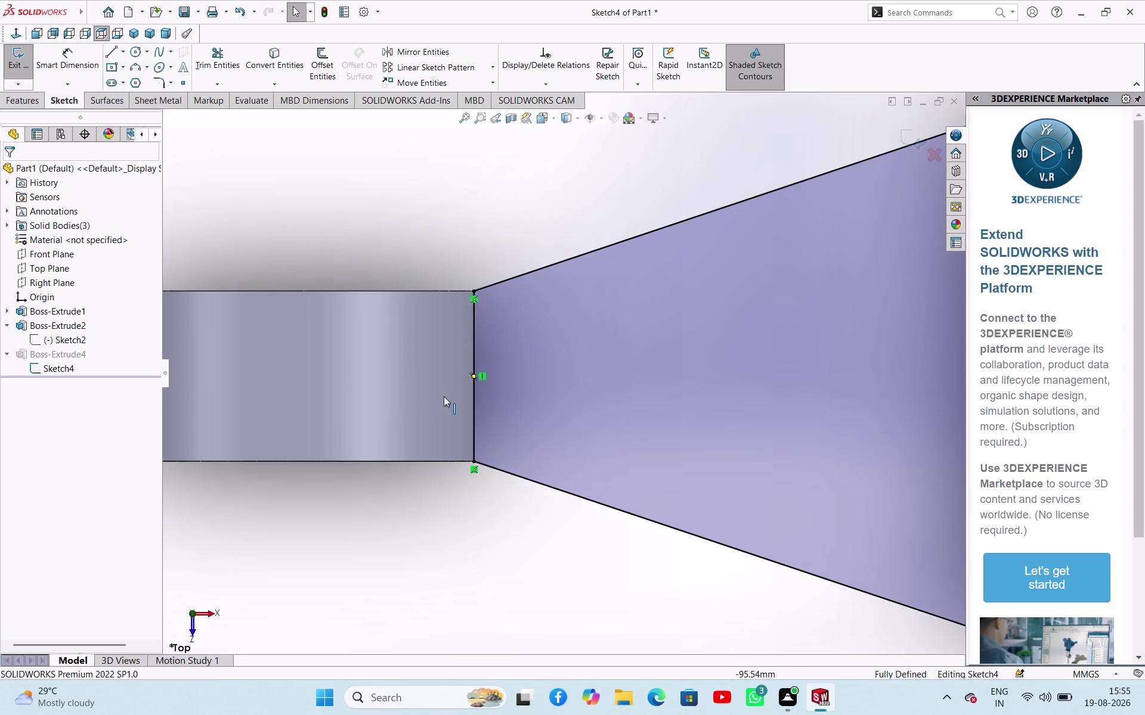
drag(475, 396, 444, 398)
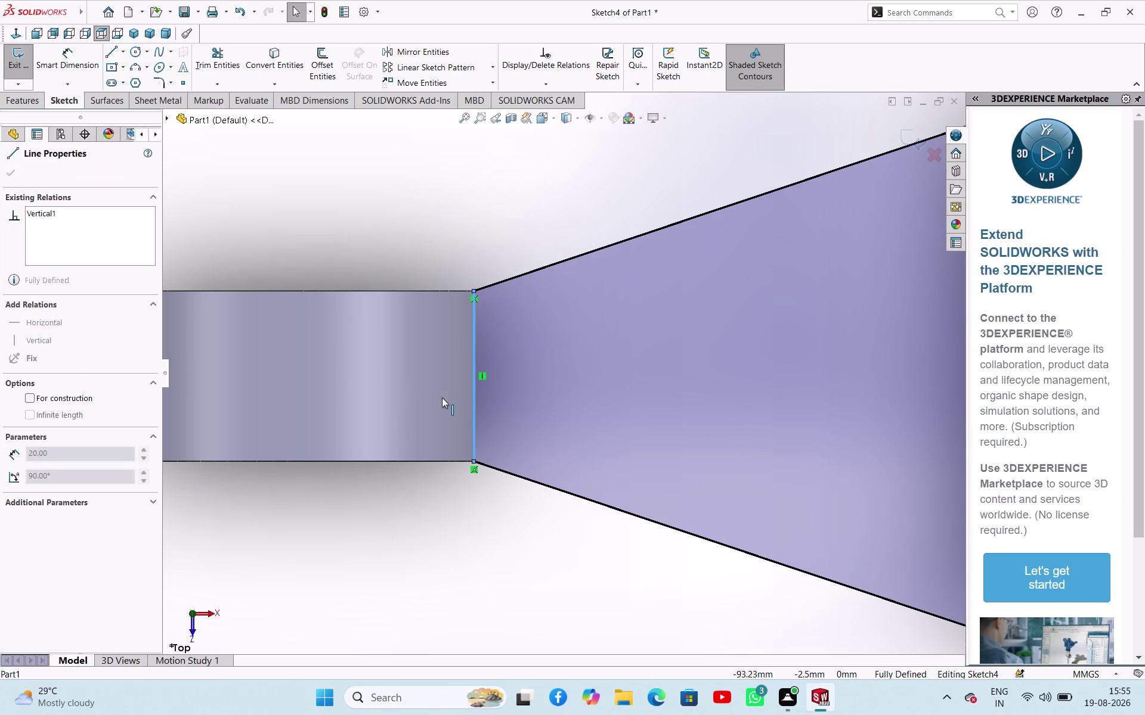
drag(444, 397, 437, 399)
click(374, 525)
scroll(down, 3)
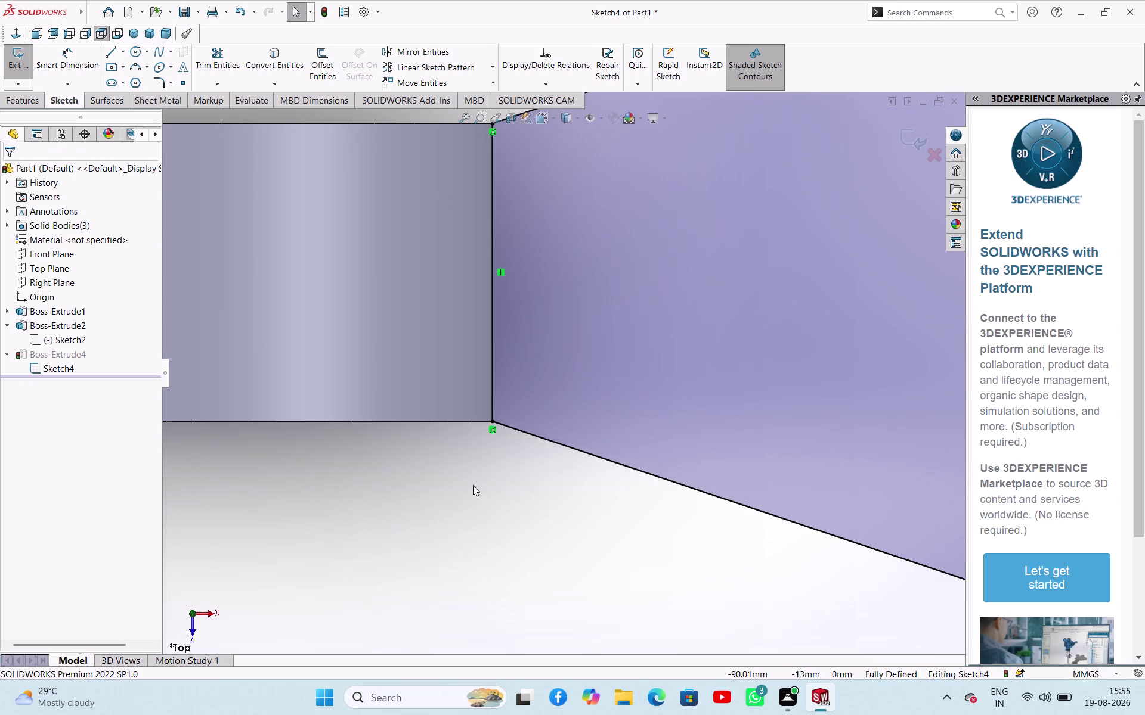
drag(491, 422, 469, 421)
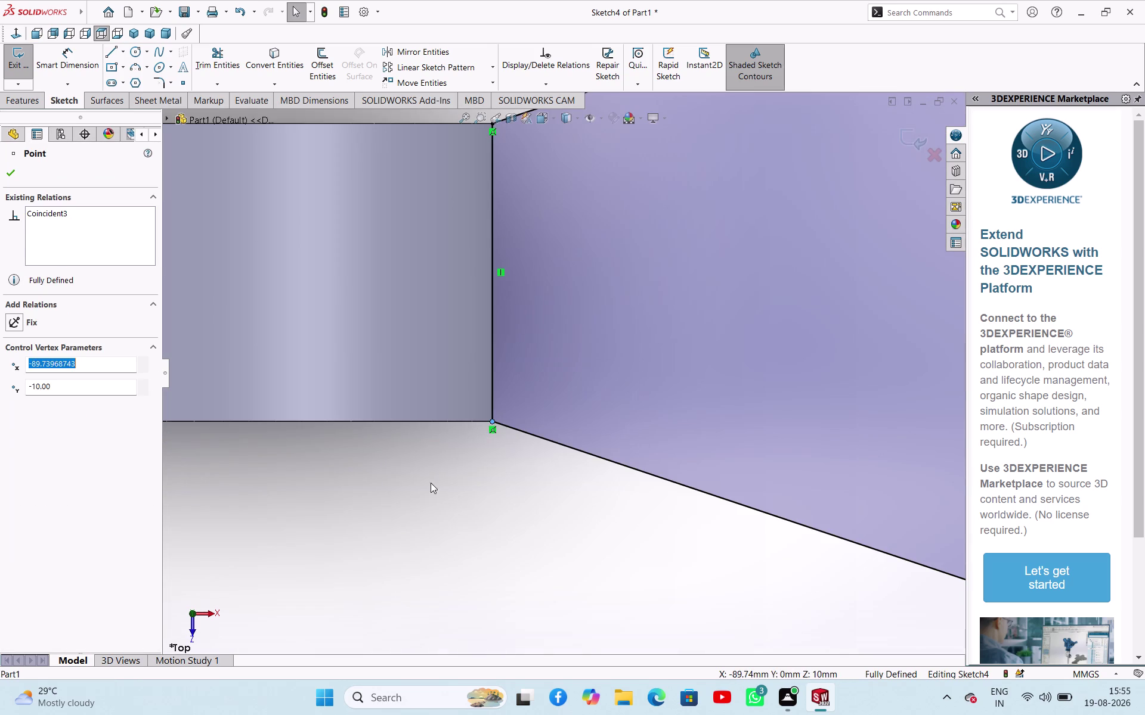
click(430, 488)
scroll(up, 3)
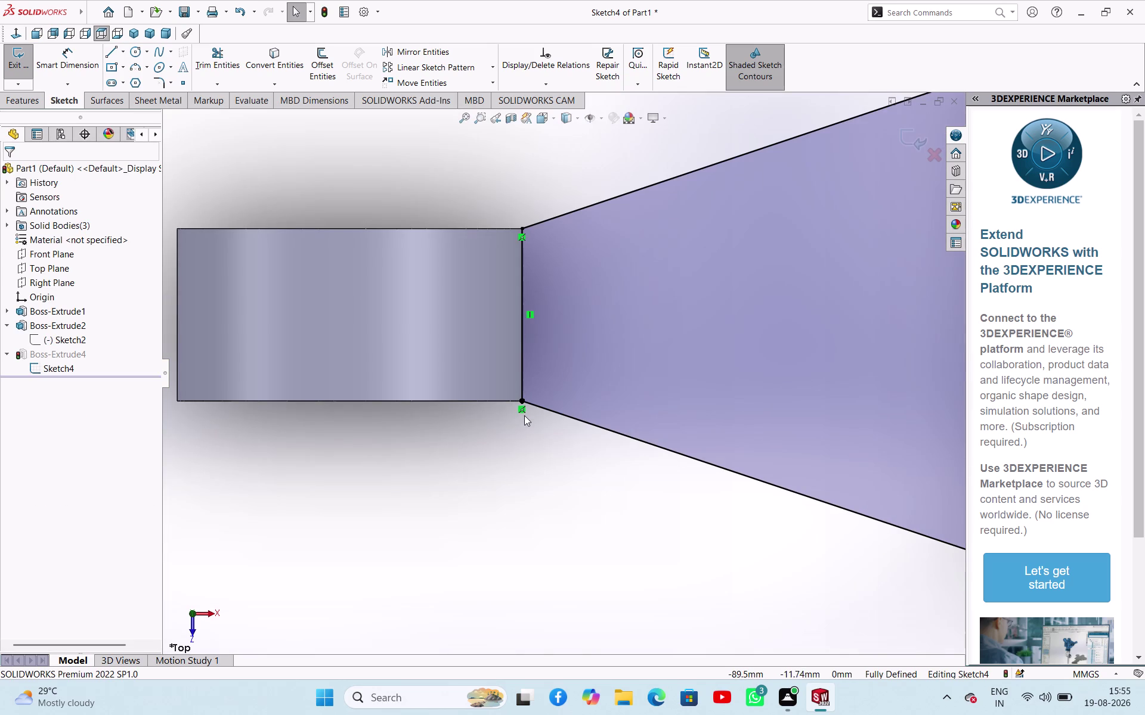
Delete both left corner relations and snap the upper corner onto the left lug arc.
click(524, 411)
key(Delete)
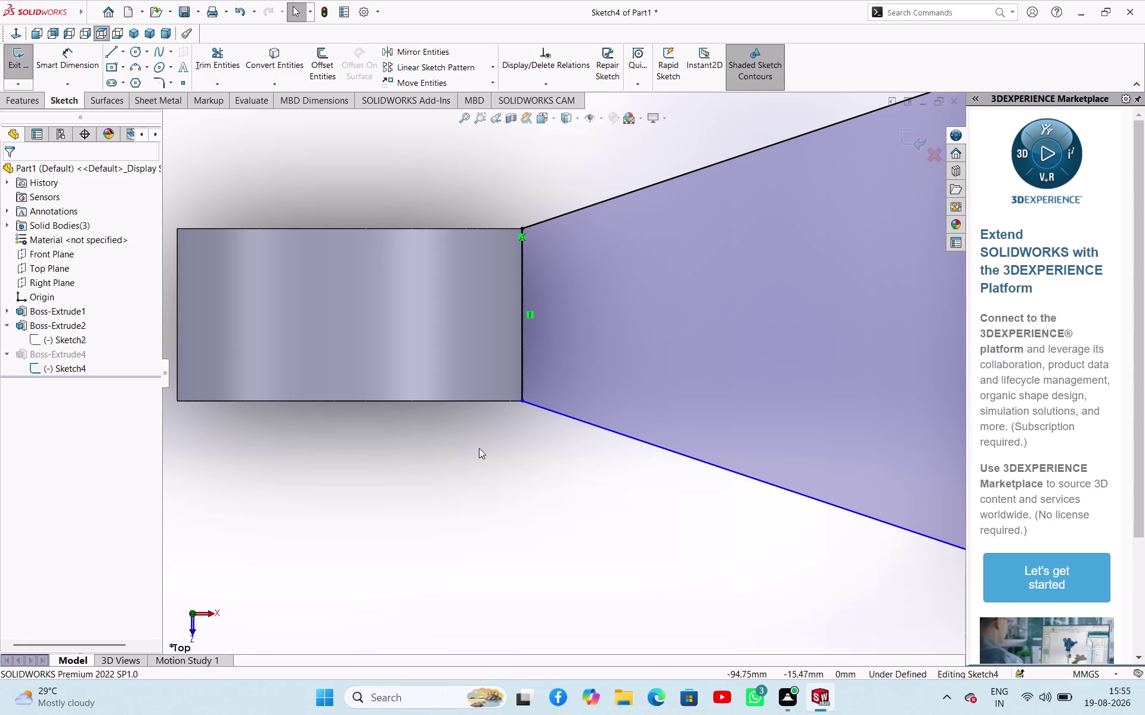
click(523, 238)
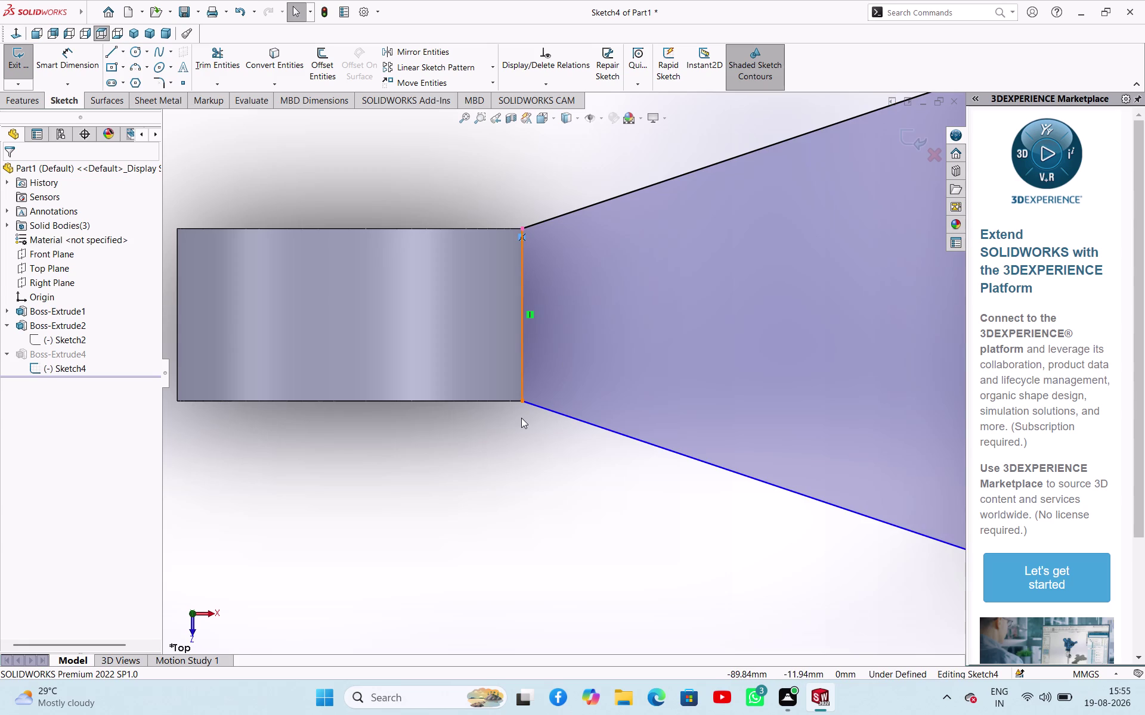
key(Delete)
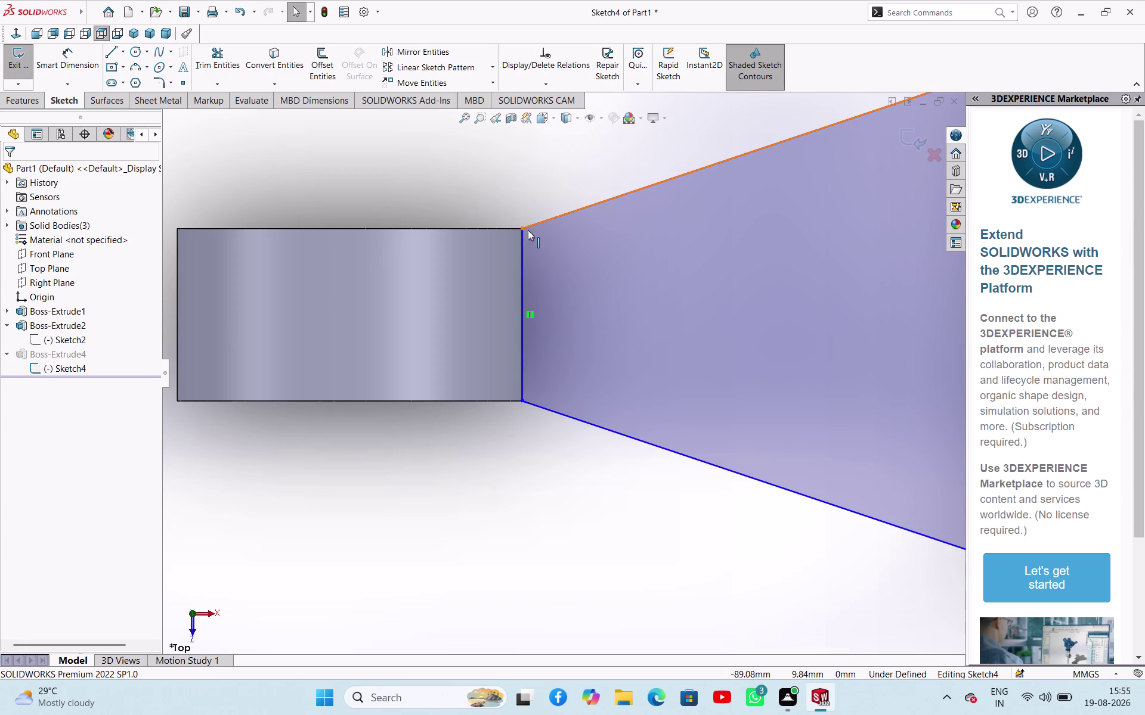
drag(524, 227, 508, 230)
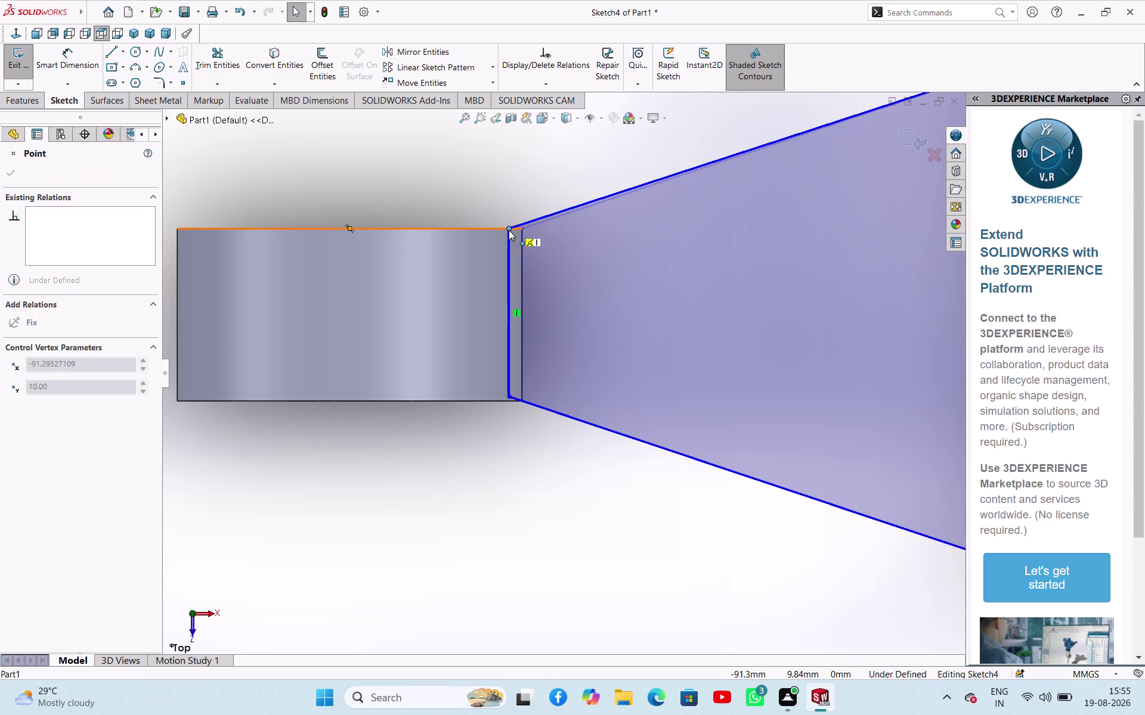
drag(508, 230, 509, 231)
Try deleting the web corner point near the right lug, triggering the endpoint warning.
middle_drag(533, 509, 540, 366)
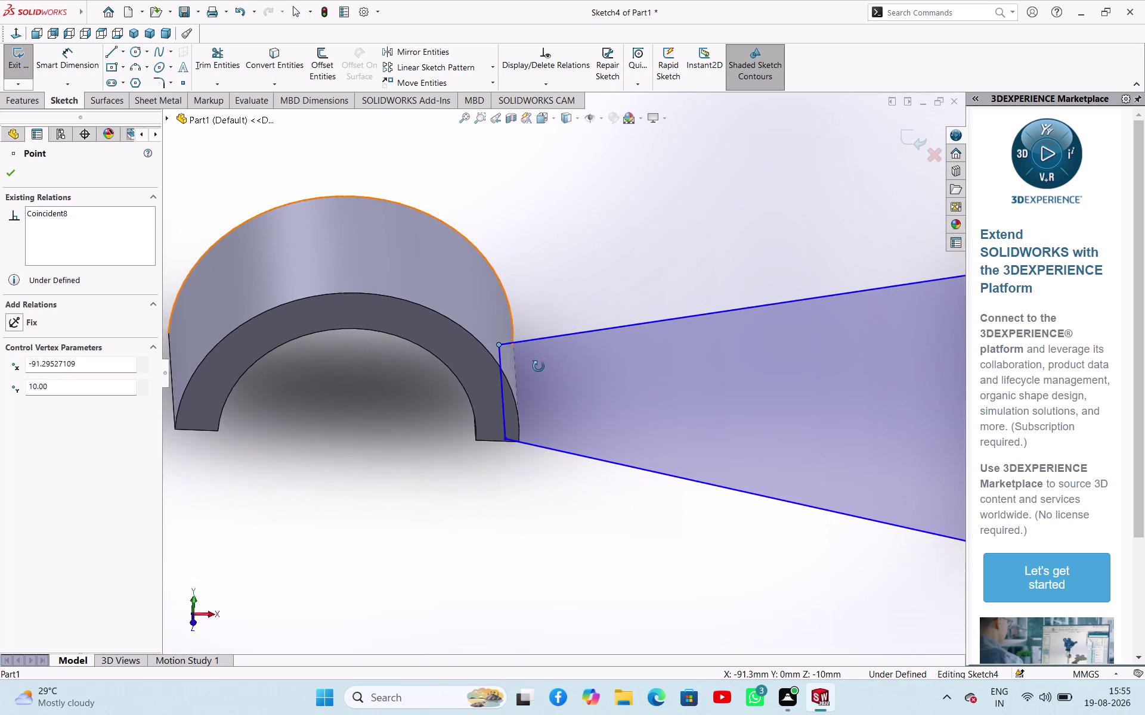
middle_drag(540, 366, 537, 365)
scroll(up, 3)
scroll(up, 3)
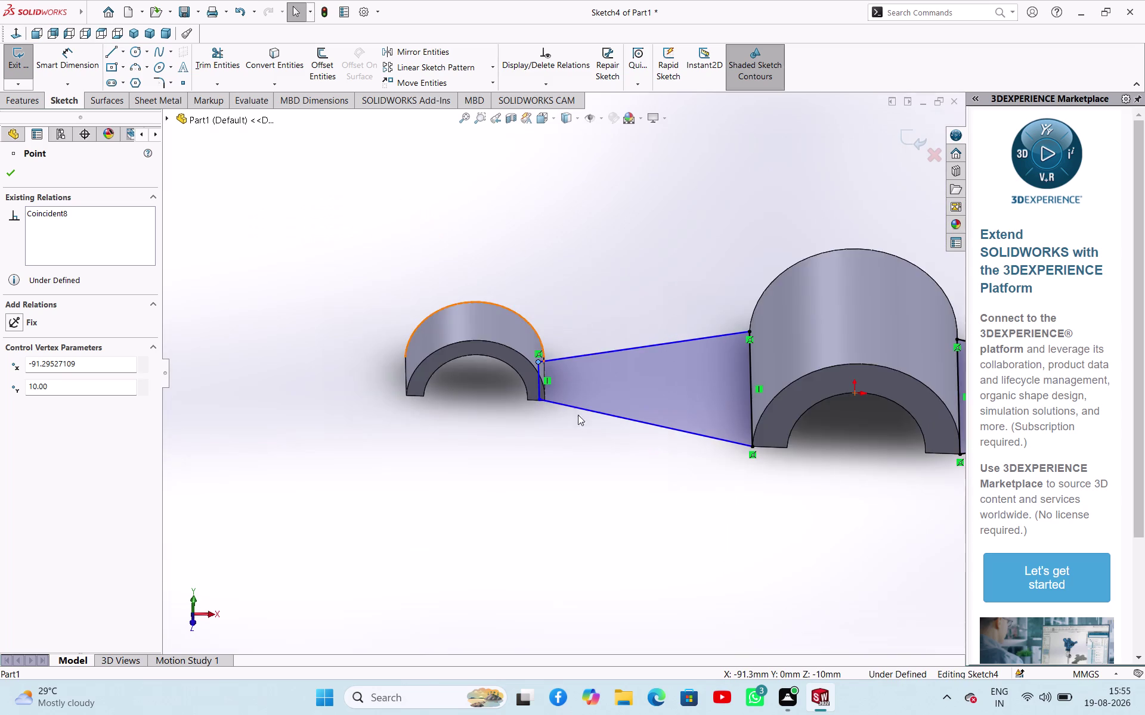
scroll(up, 3)
scroll(down, 3)
scroll(up, 3)
scroll(down, 3)
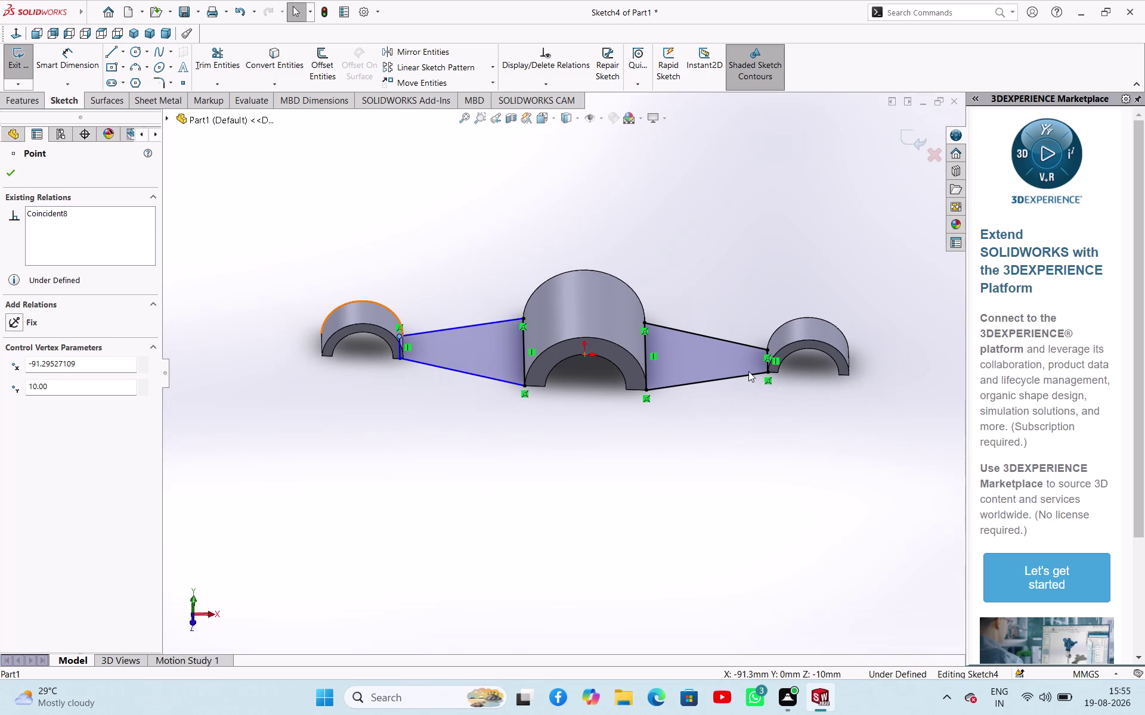
click(745, 369)
key(Delete)
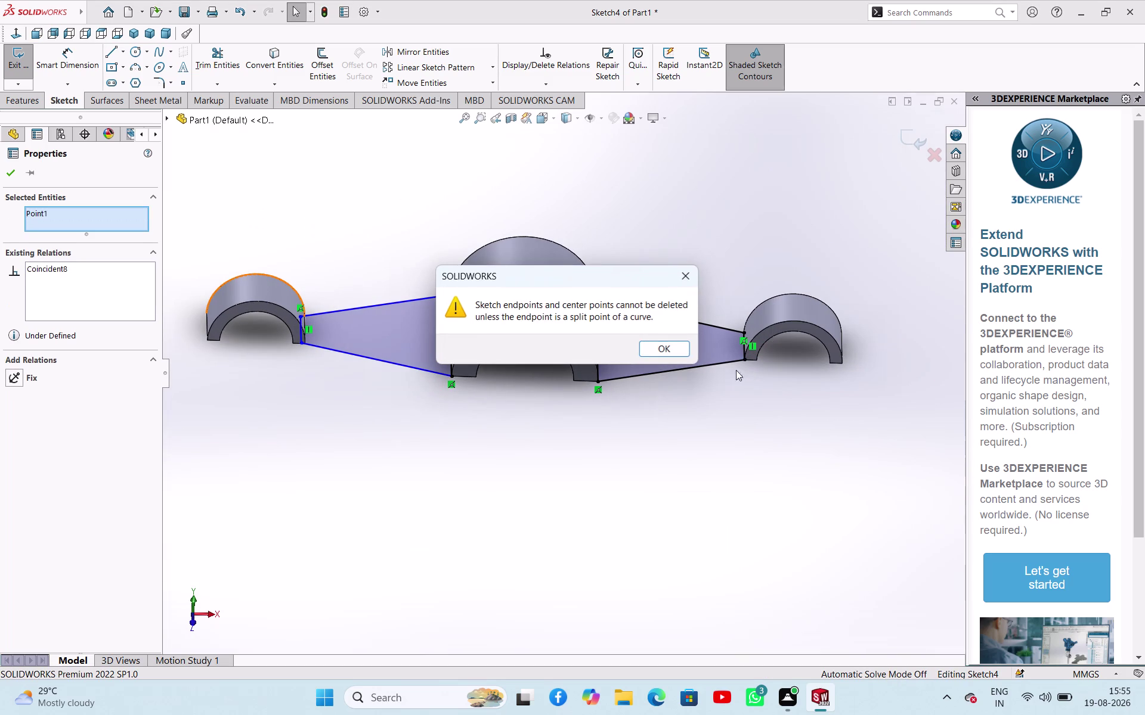
Select the web corner point near the right lug, clear it, and close its properties.
click(668, 350)
middle_drag(730, 248, 746, 315)
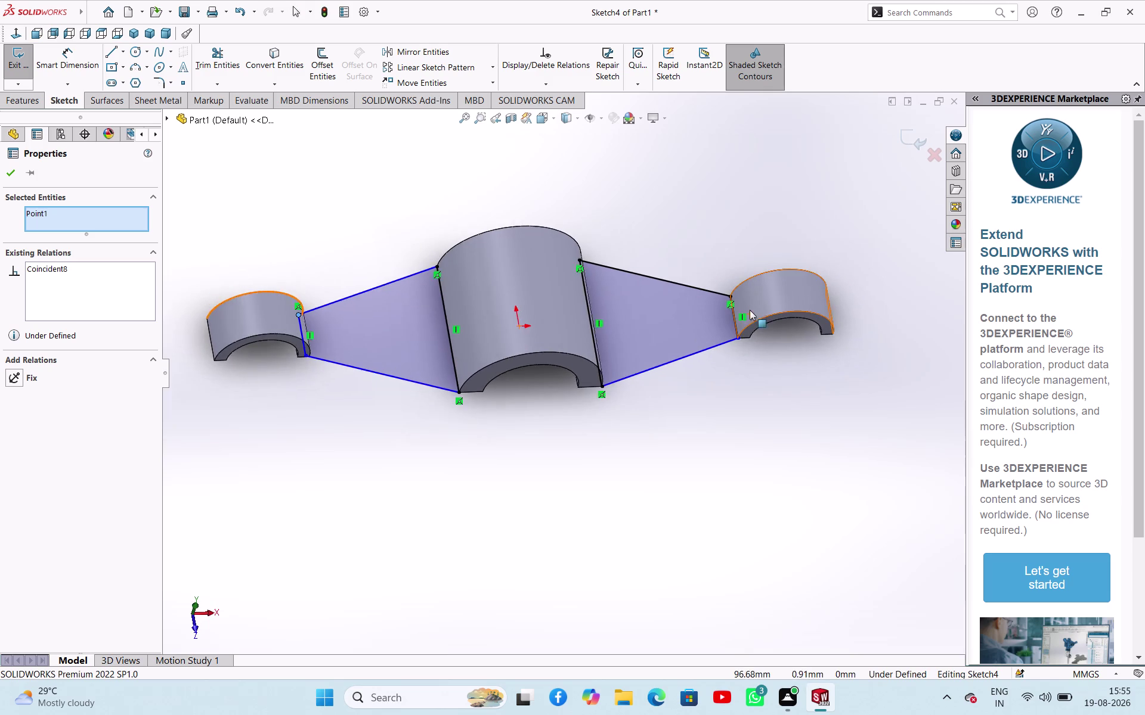
scroll(down, 3)
click(612, 323)
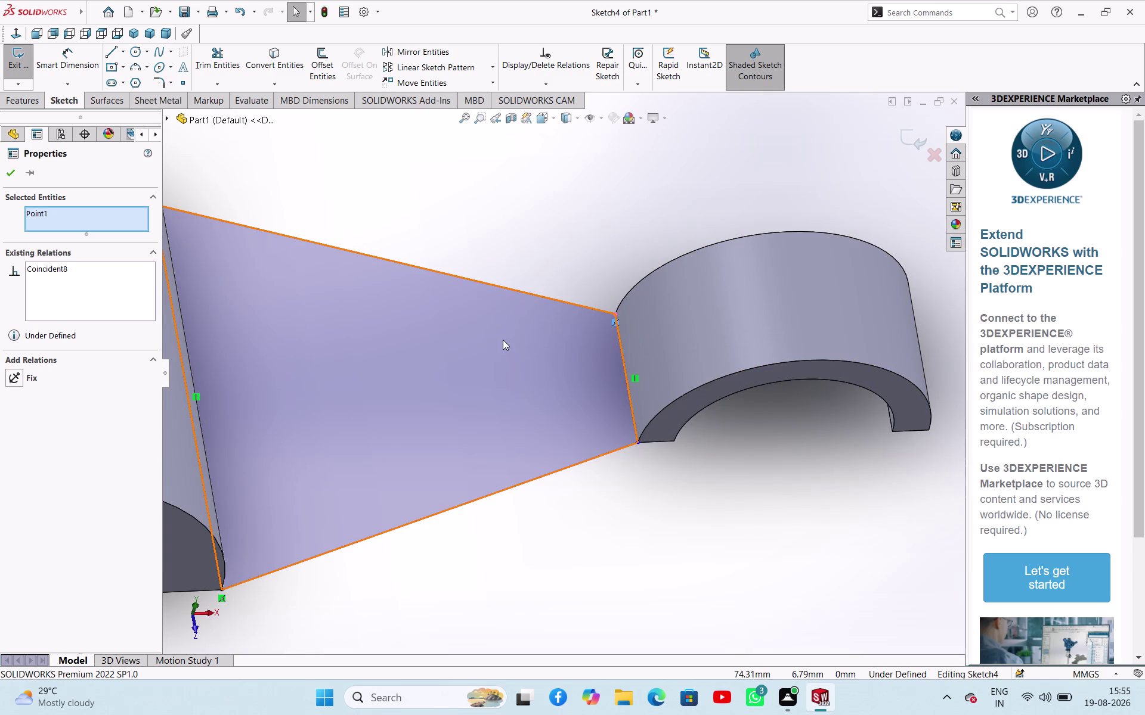
key(Delete)
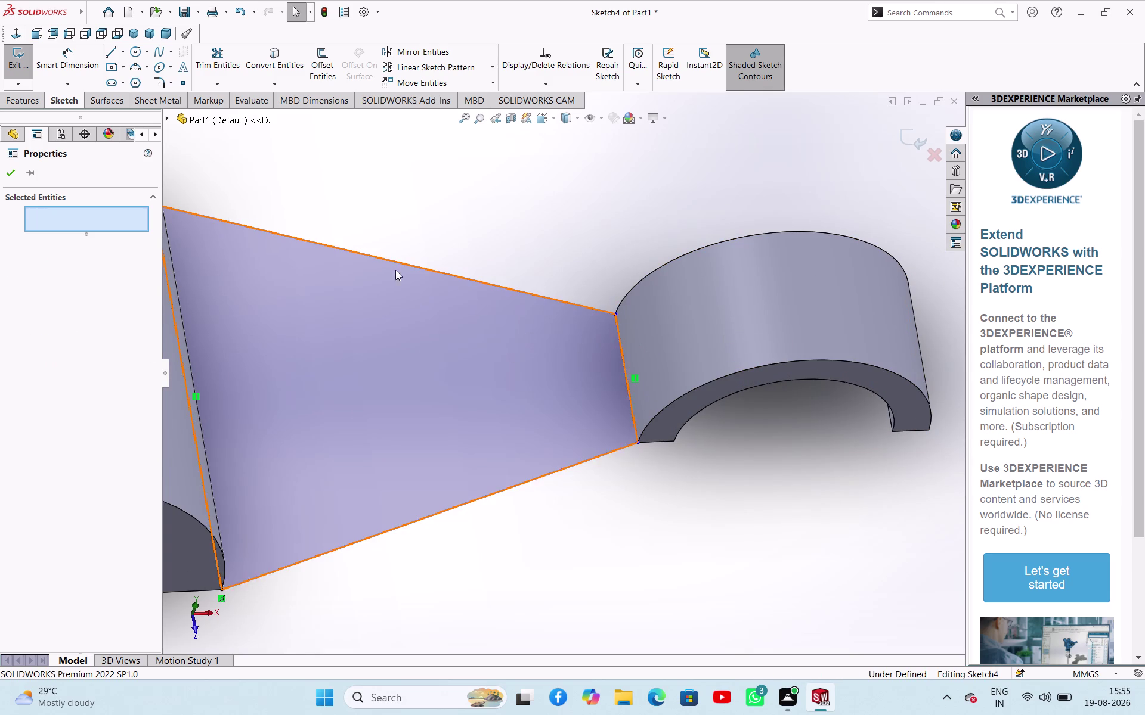
click(11, 166)
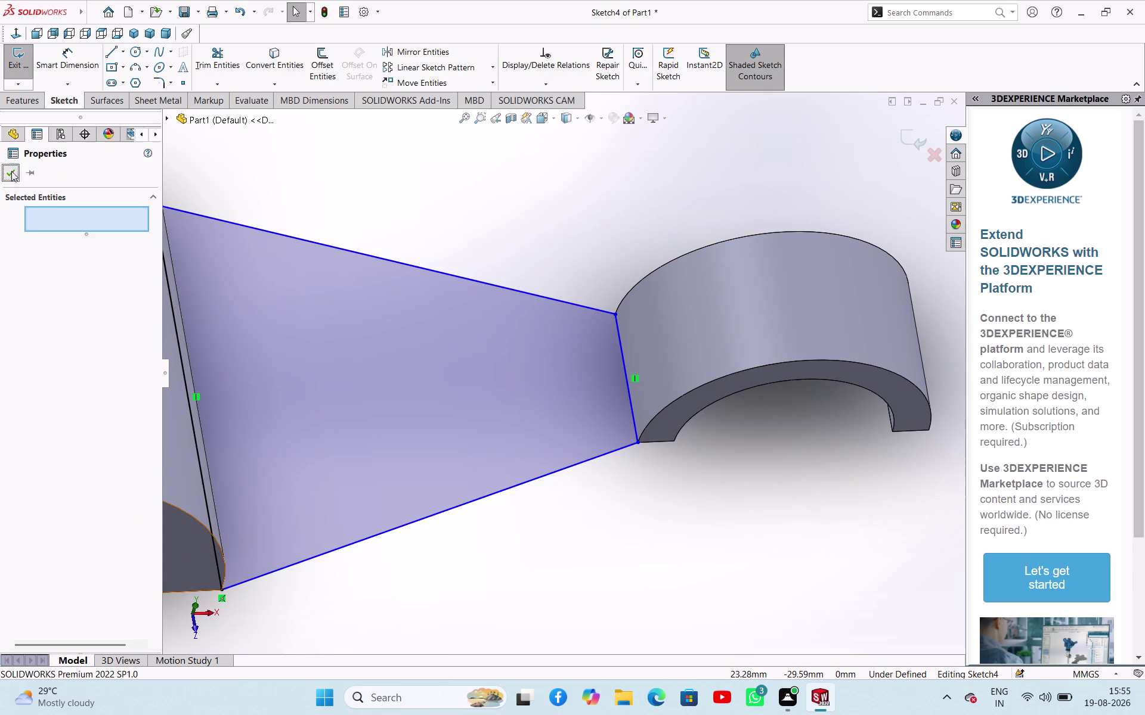
In Top view, move the web's short right edge onto the lug with a Midpoint relation.
click(194, 601)
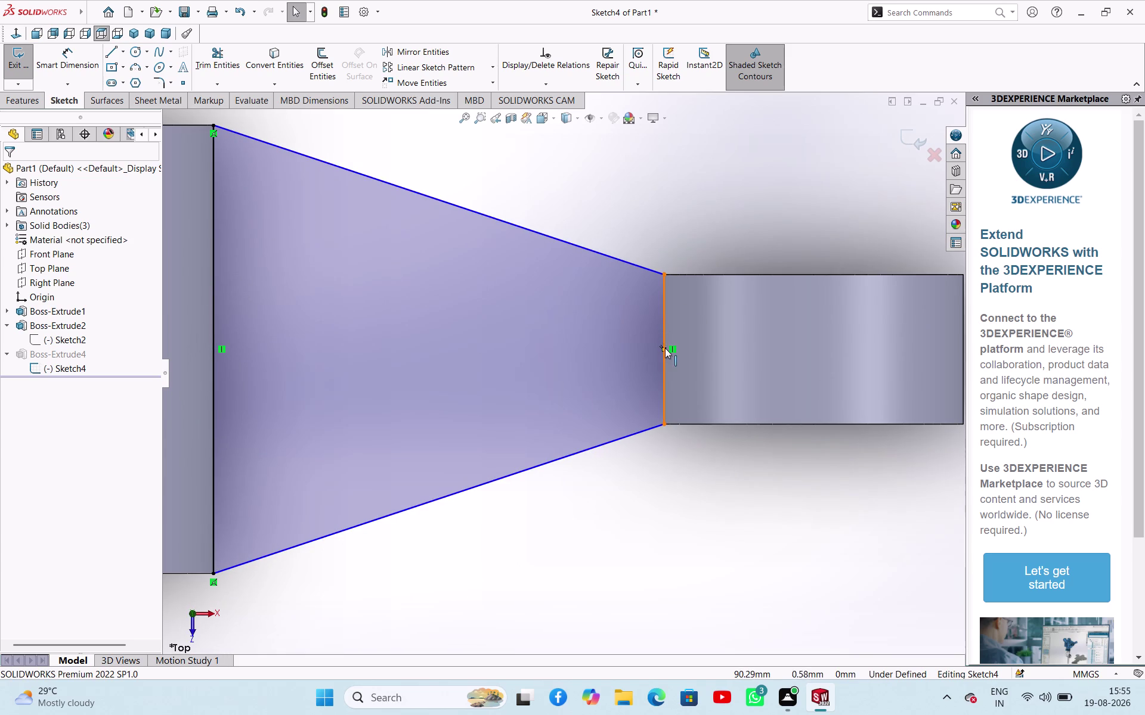
drag(665, 348, 679, 349)
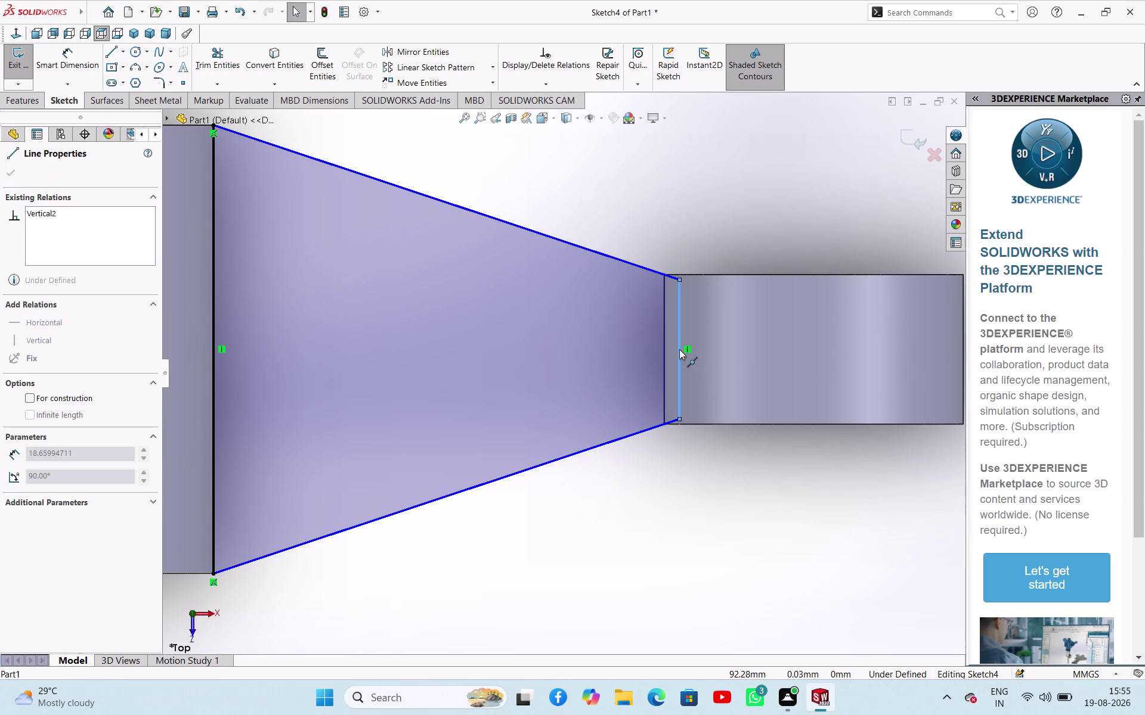
drag(679, 349, 674, 350)
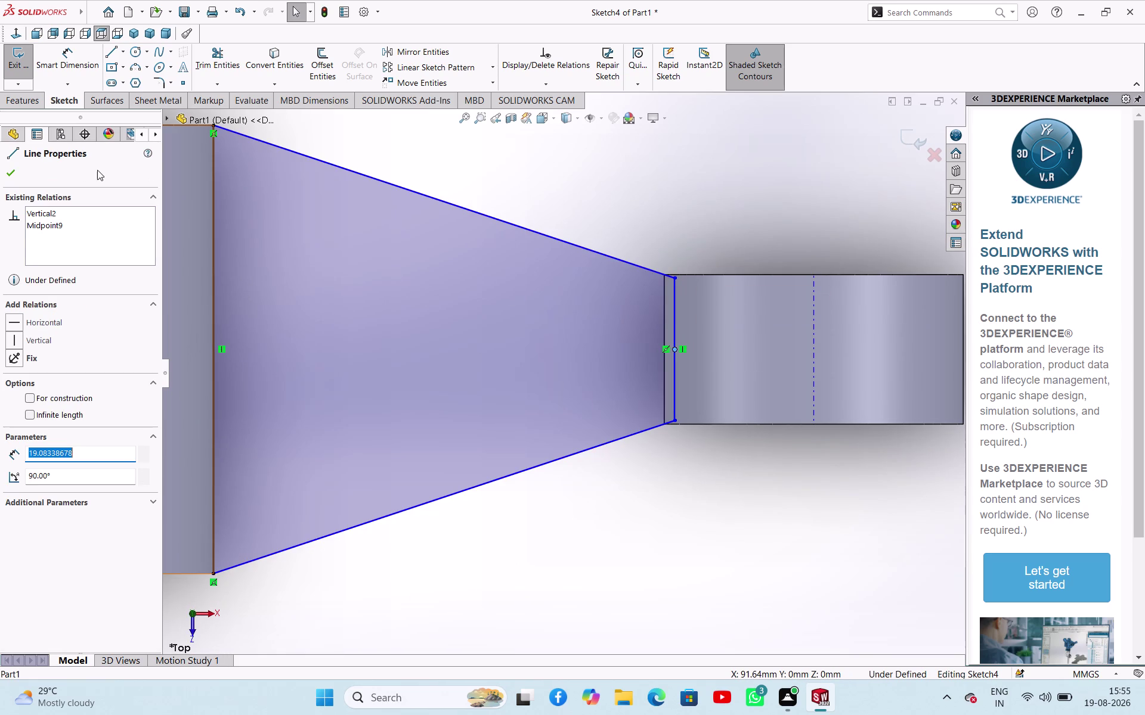
click(12, 166)
middle_drag(558, 540, 554, 392)
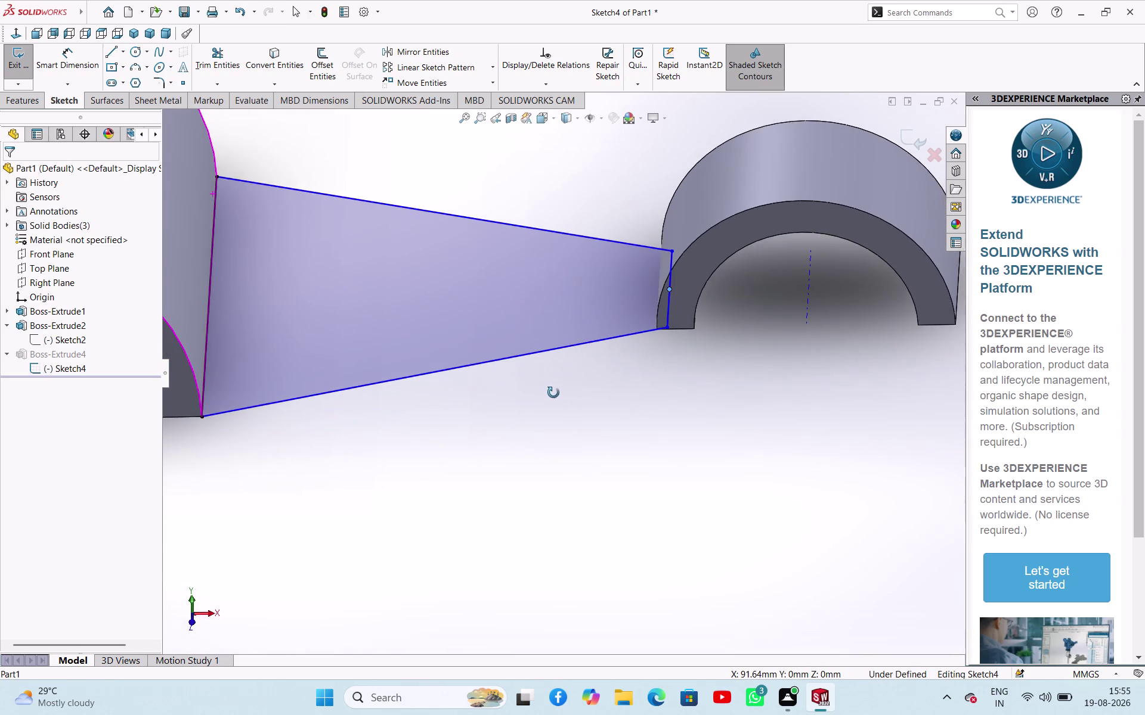
middle_drag(553, 393, 589, 417)
scroll(up, 3)
Exit Sketch4 to rebuild the web plates and orbit to inspect the lug junction.
scroll(up, 3)
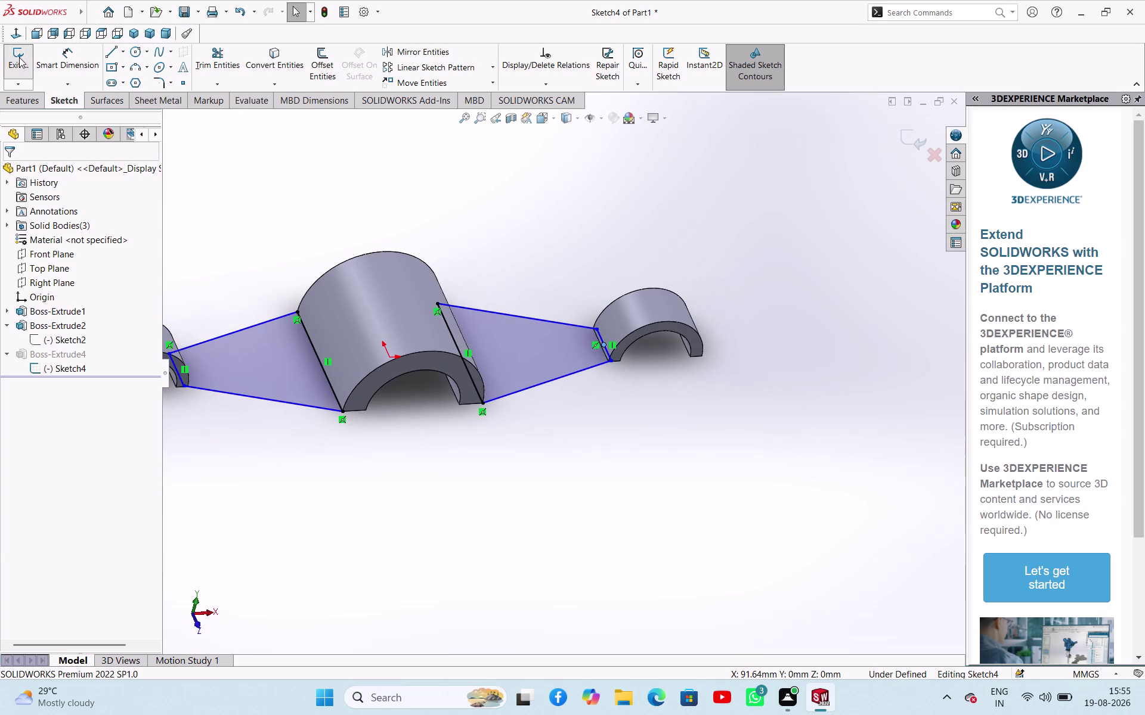
click(19, 57)
middle_drag(242, 456, 231, 408)
scroll(down, 3)
middle_drag(392, 400, 360, 382)
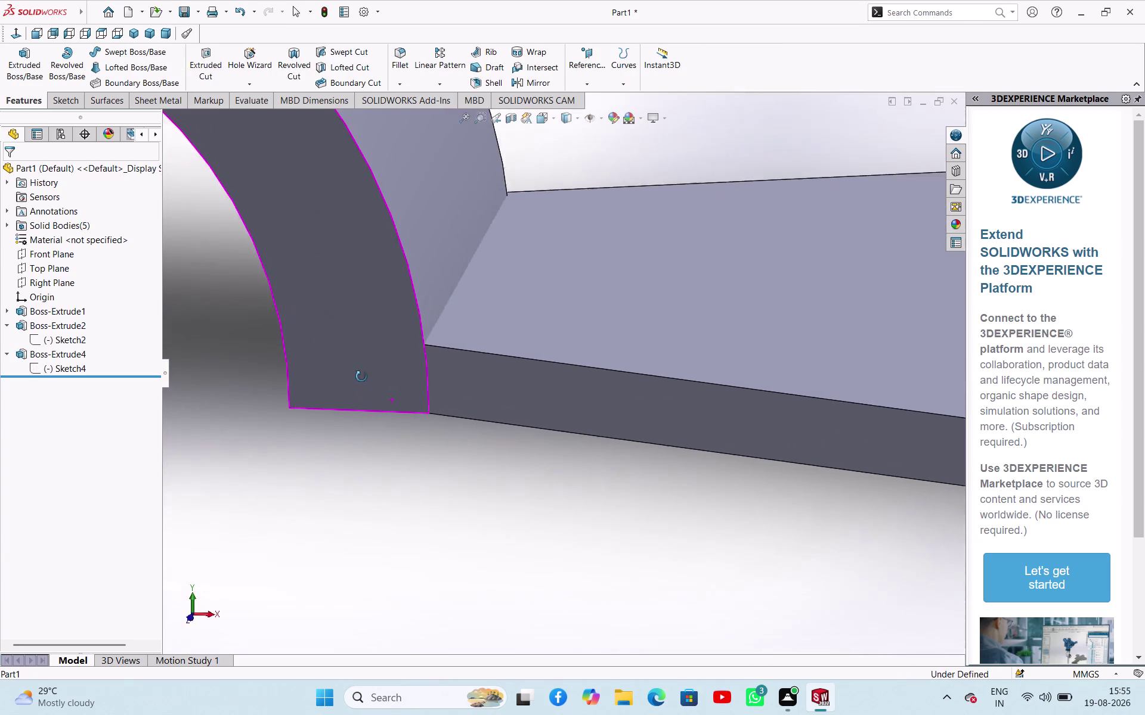
middle_drag(360, 383, 391, 385)
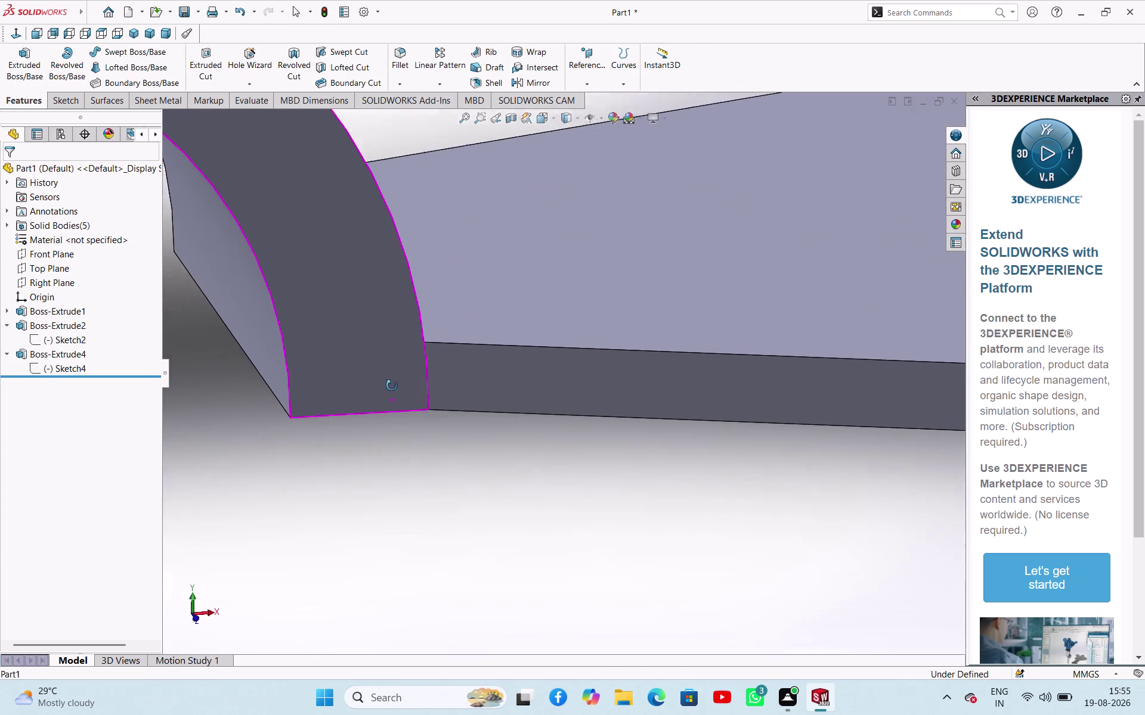
middle_drag(391, 386, 400, 407)
scroll(up, 3)
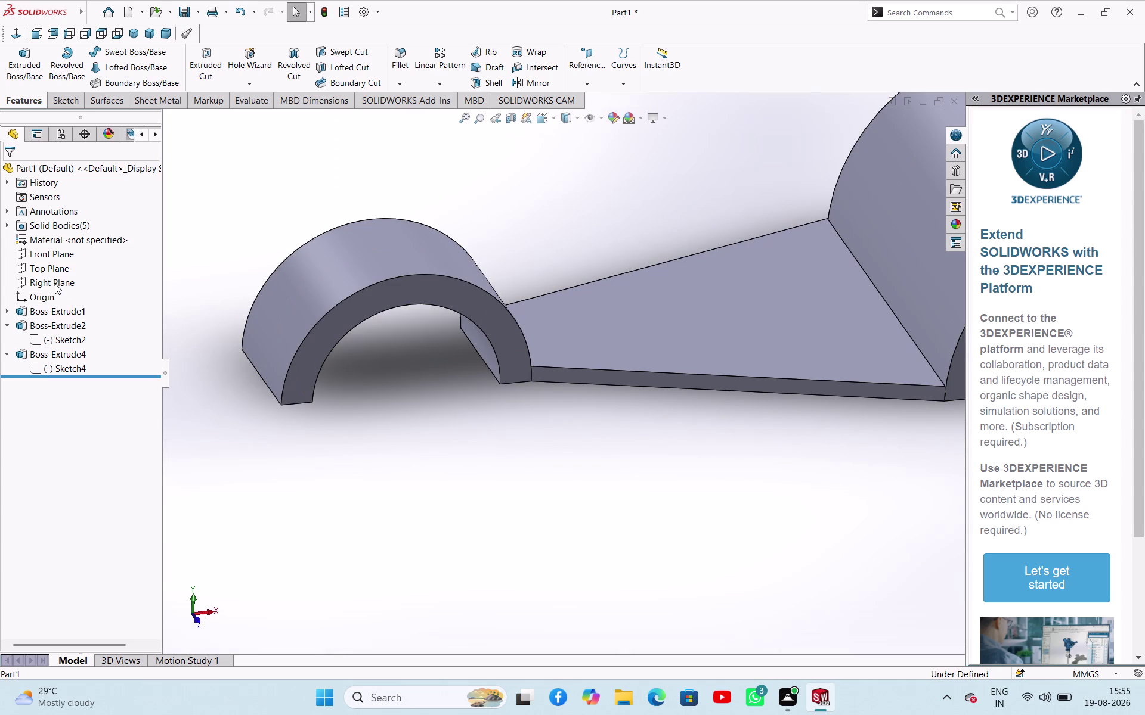
Start a new sketch (Sketch6) on the Top Plane.
click(54, 284)
scroll(up, 3)
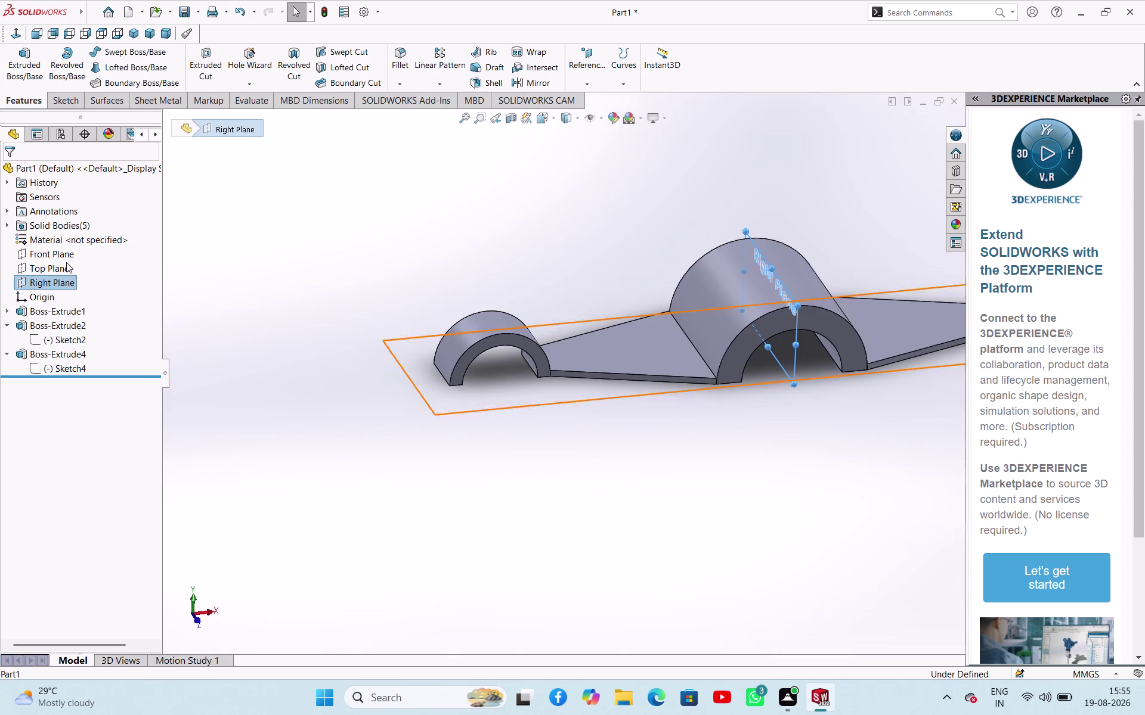
click(60, 267)
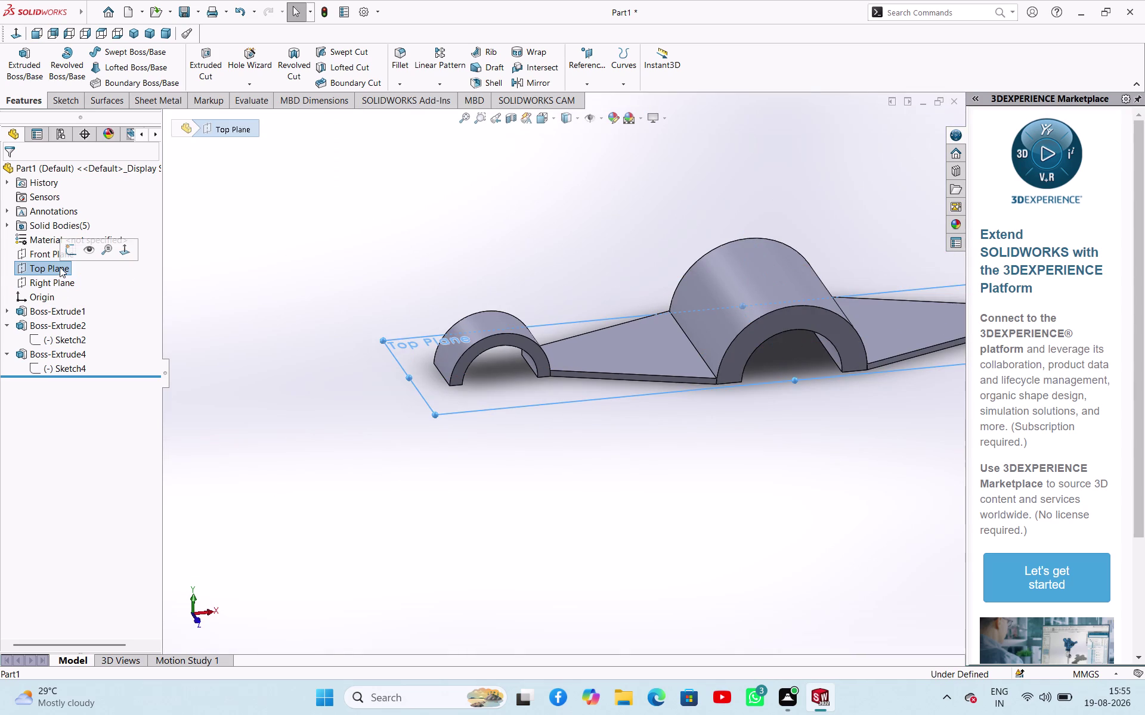
click(71, 255)
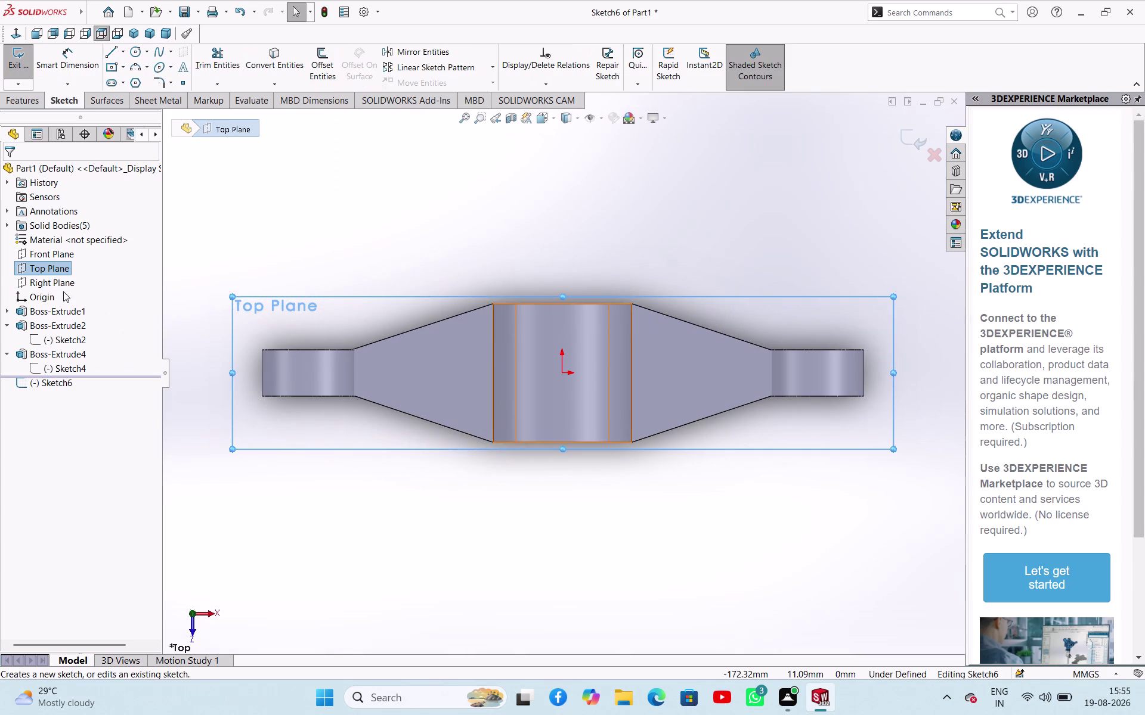
Drop the empty Sketch6 and pick the Front Plane for new Sketch7.
click(59, 279)
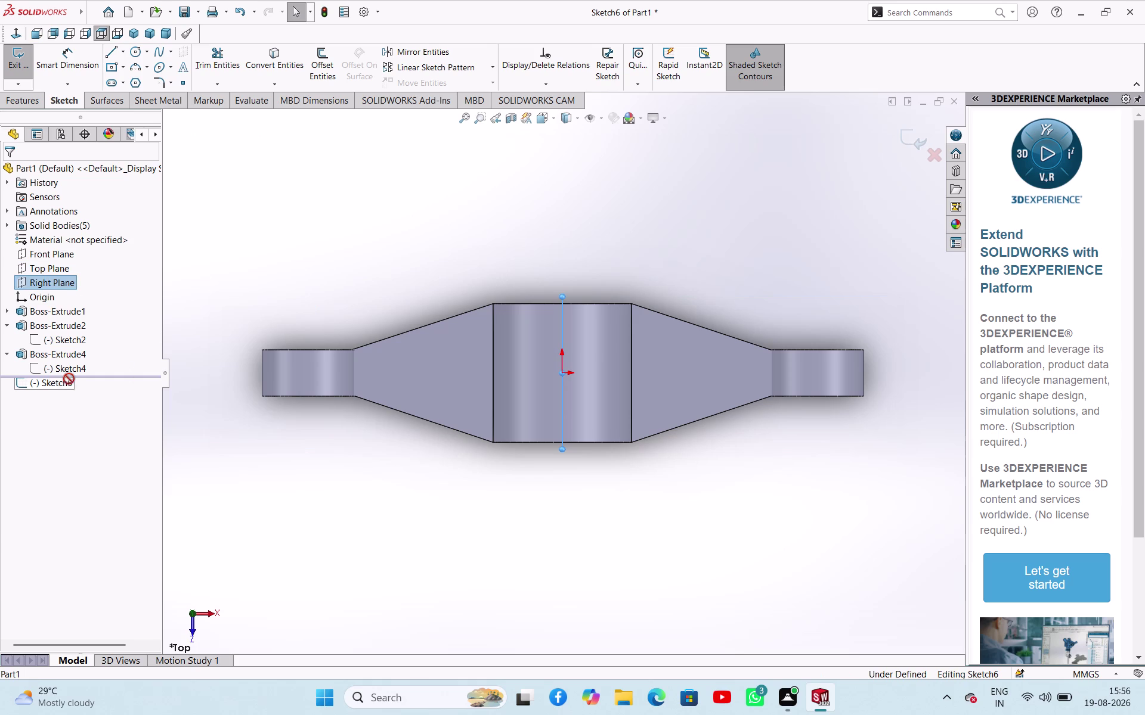
right_click(63, 378)
click(12, 57)
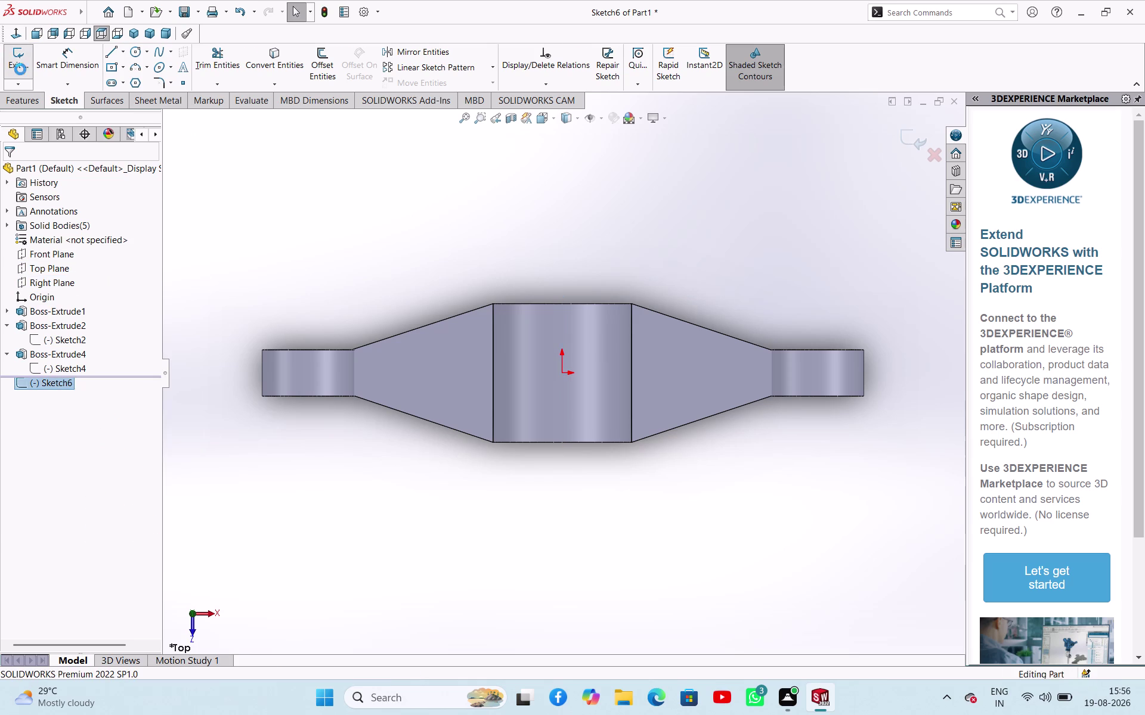
click(188, 307)
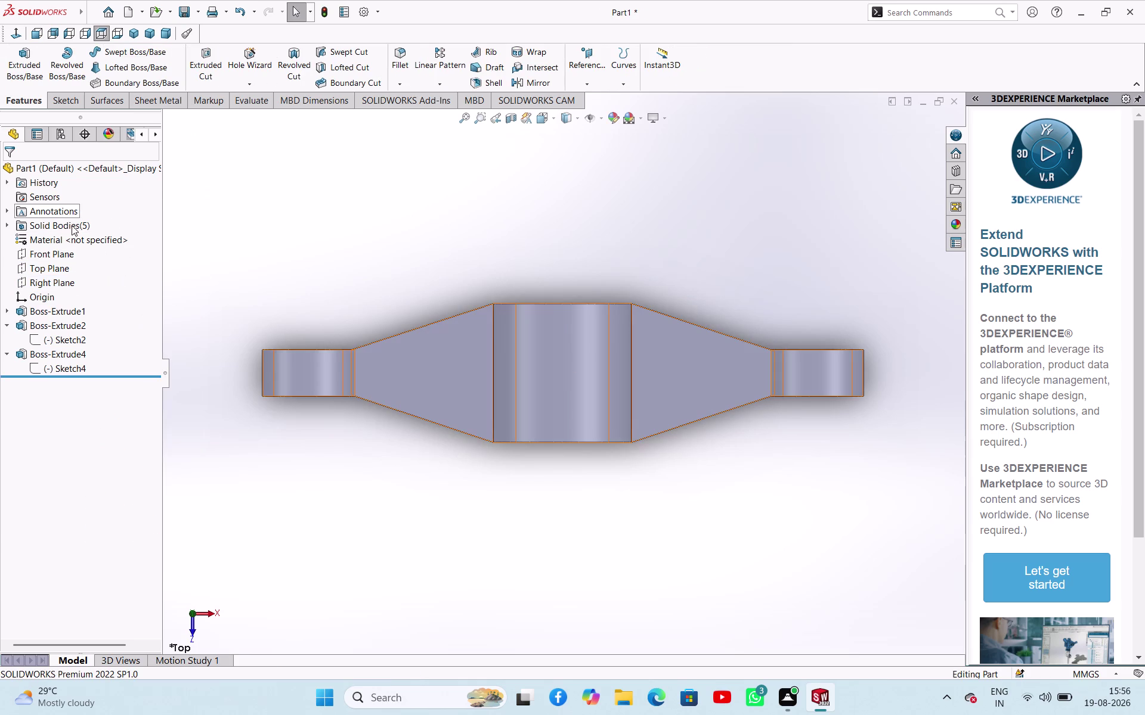
click(71, 255)
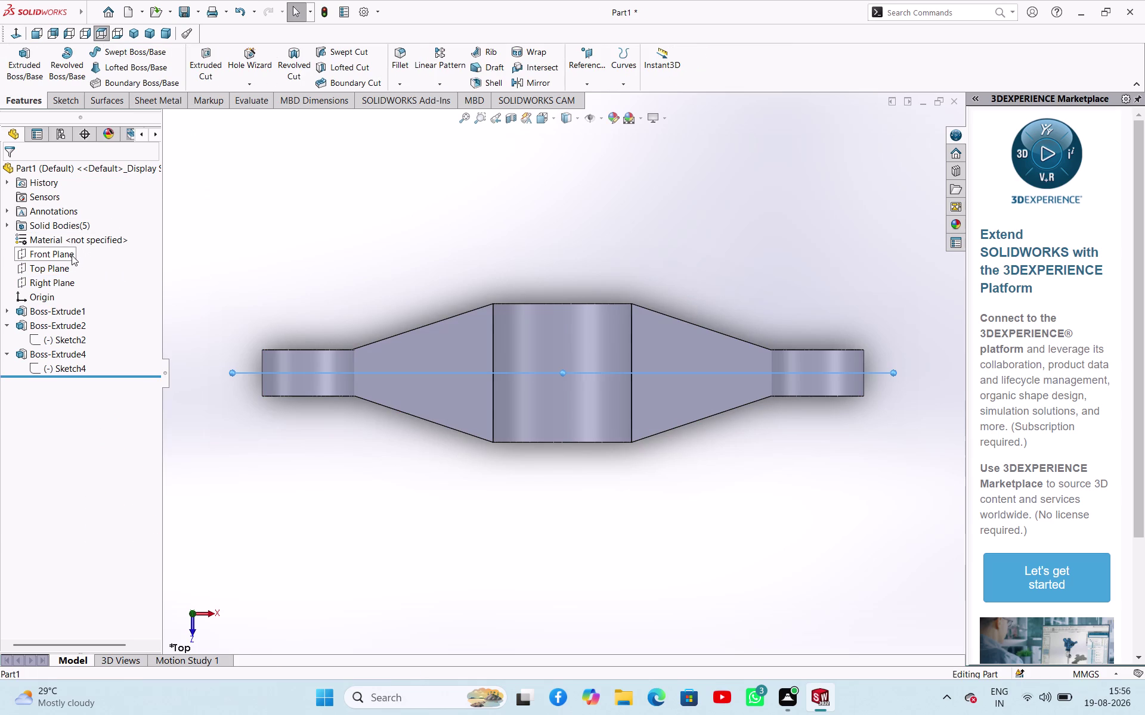
click(80, 243)
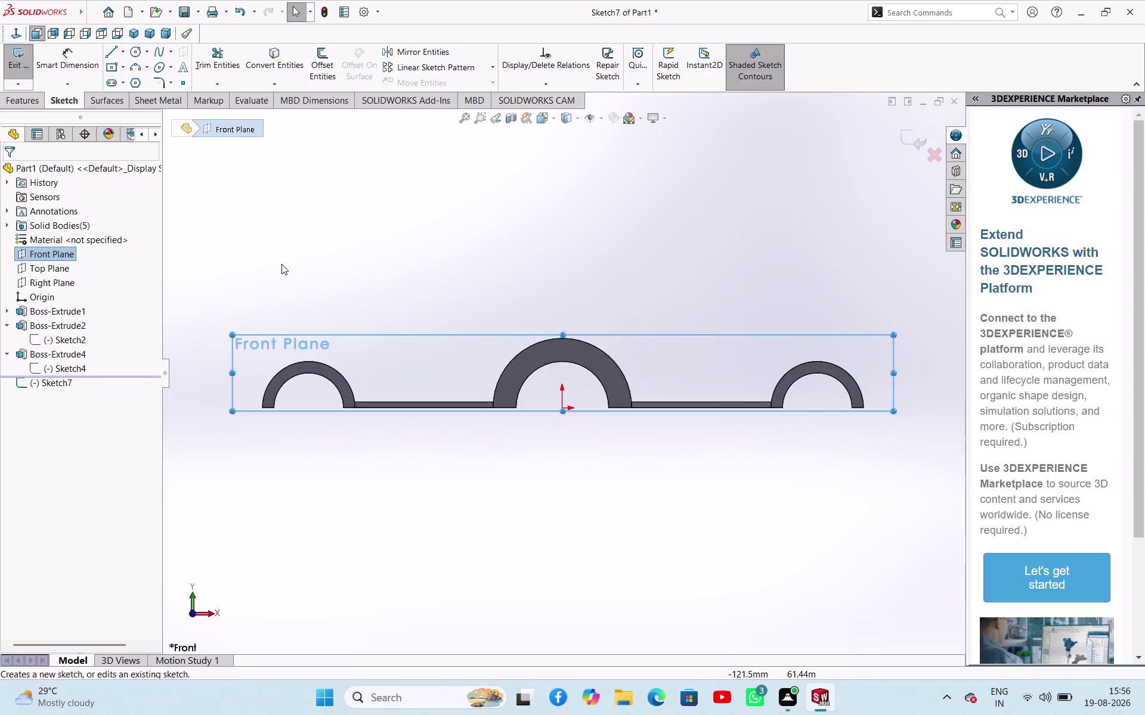
Convert the left lug's outer arc, left web's top edge and central boss's outer arc into Sketch7.
click(285, 260)
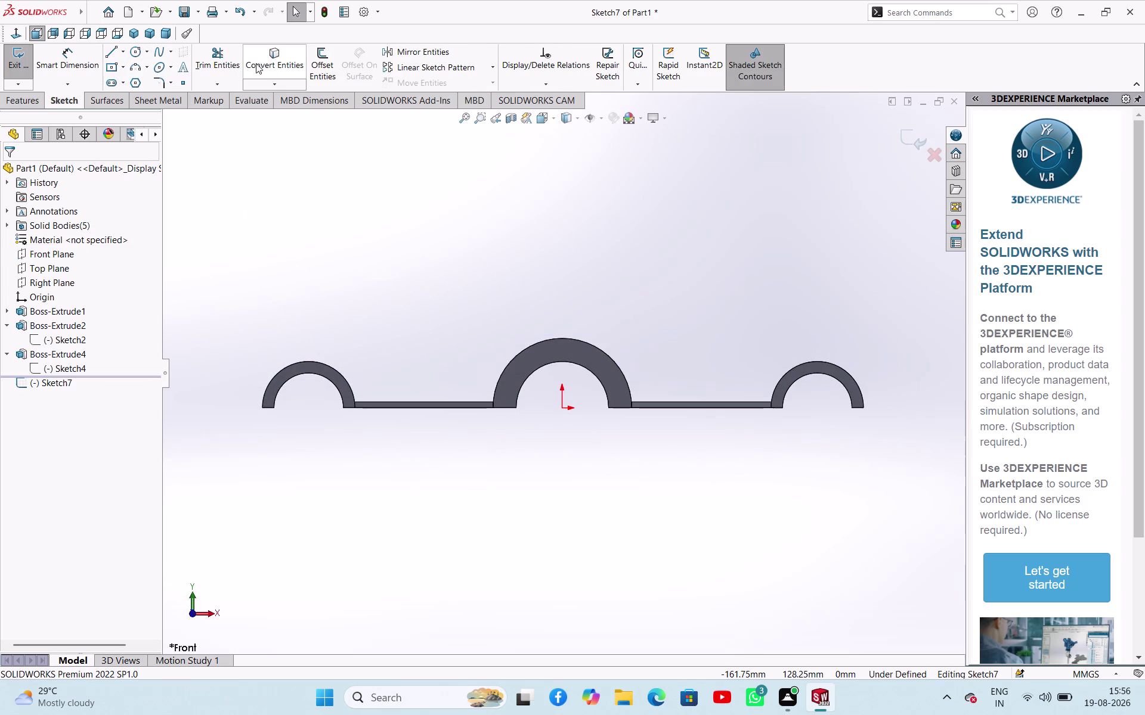
click(254, 62)
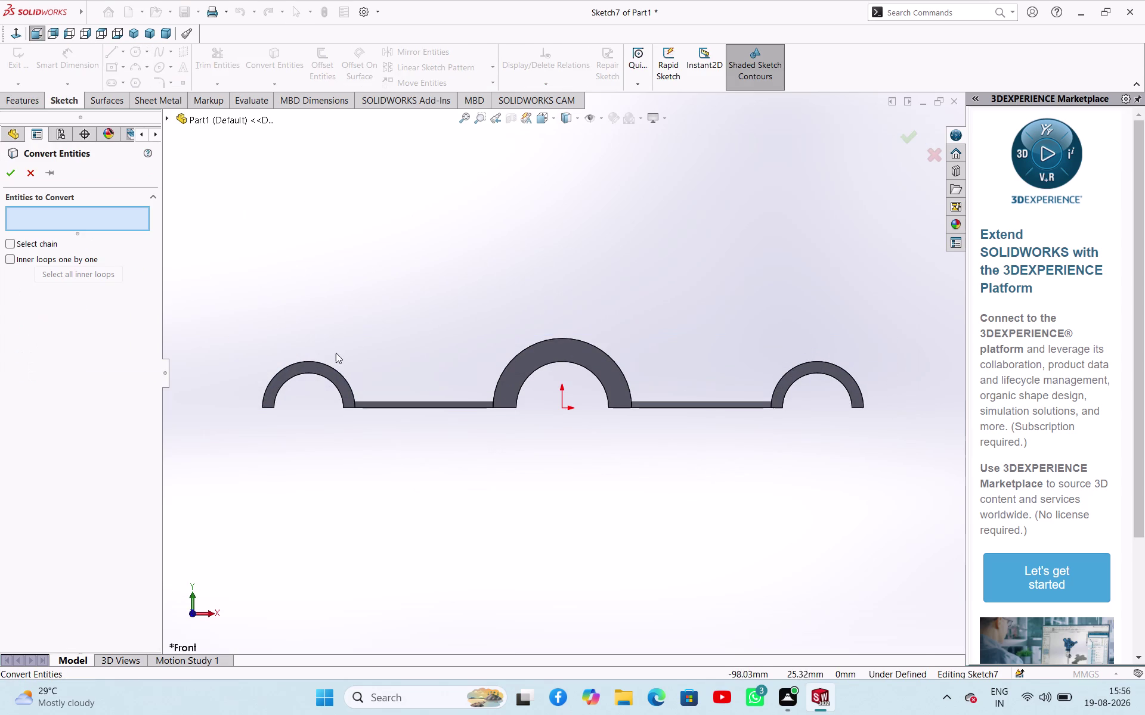
click(338, 372)
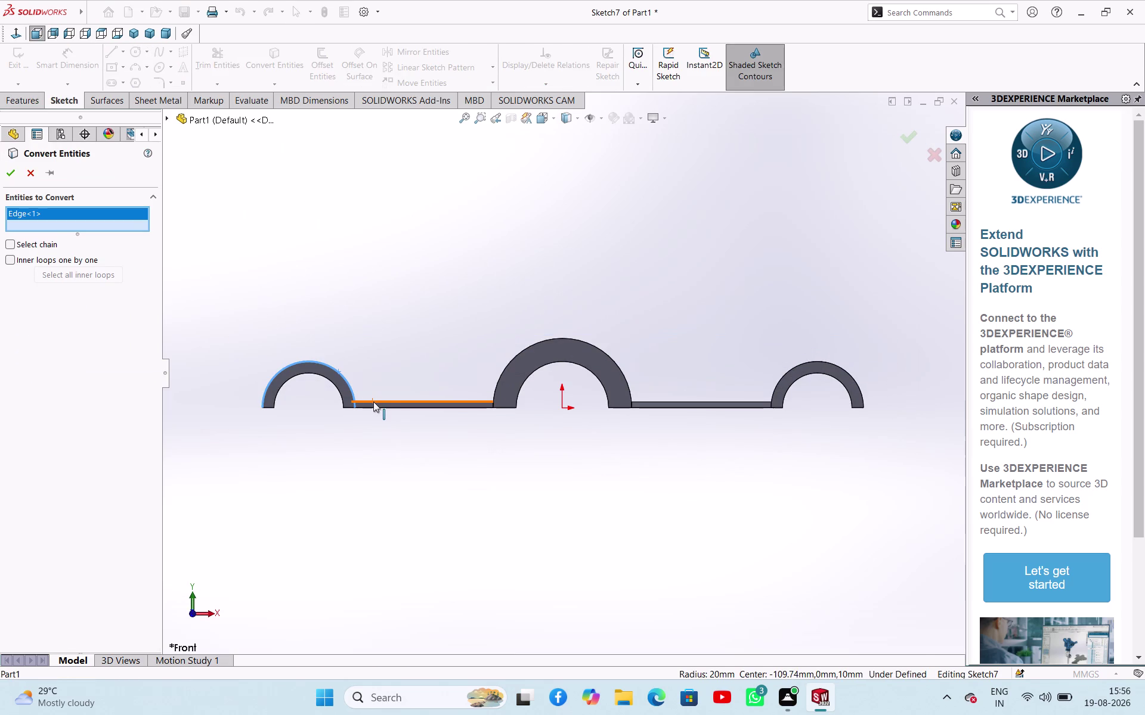
click(375, 402)
click(504, 371)
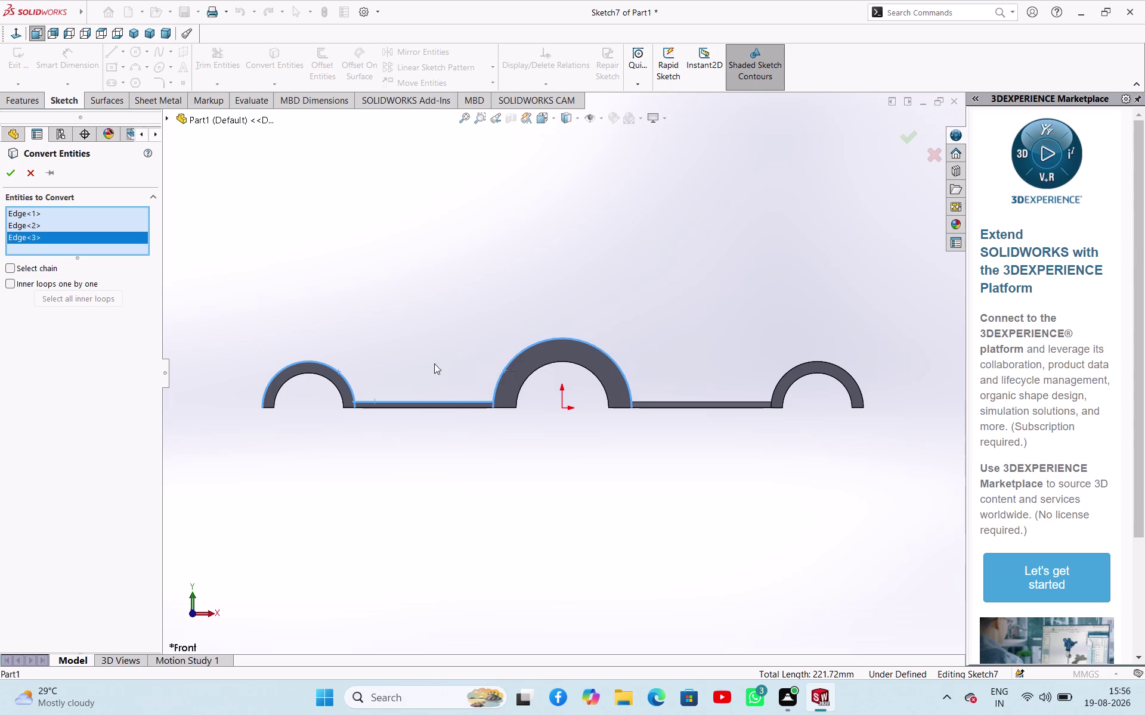
right_click(330, 262)
click(372, 354)
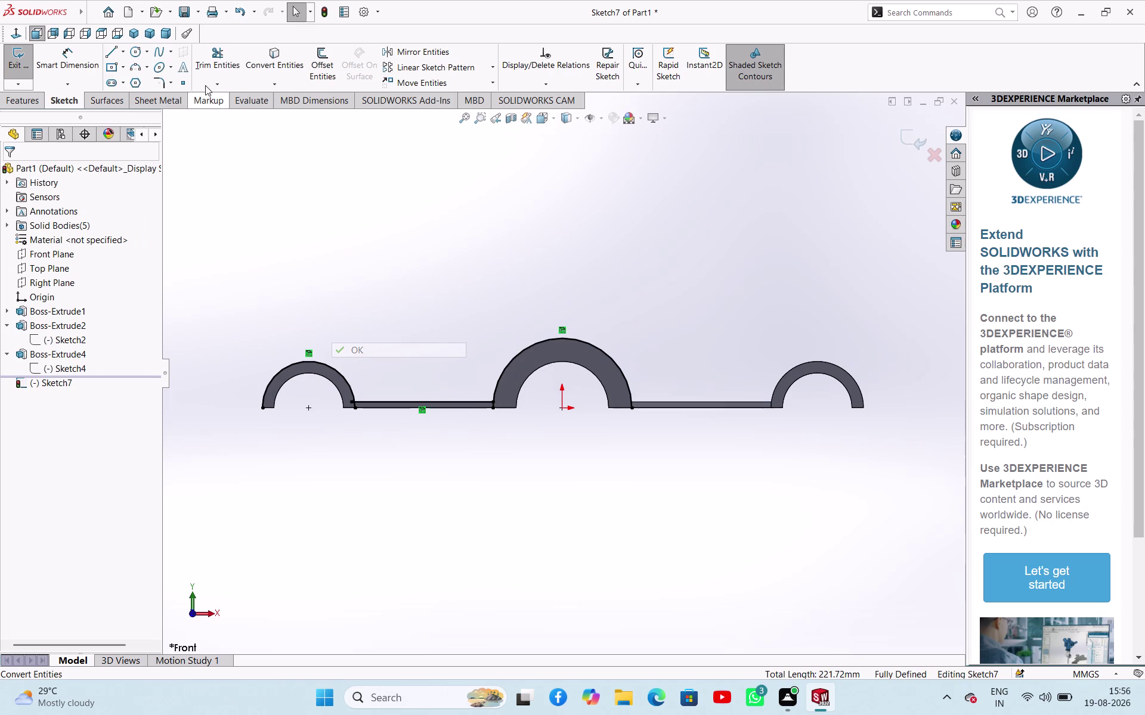
Draw a slanted line from the left lug's top to the central boss's top.
click(114, 48)
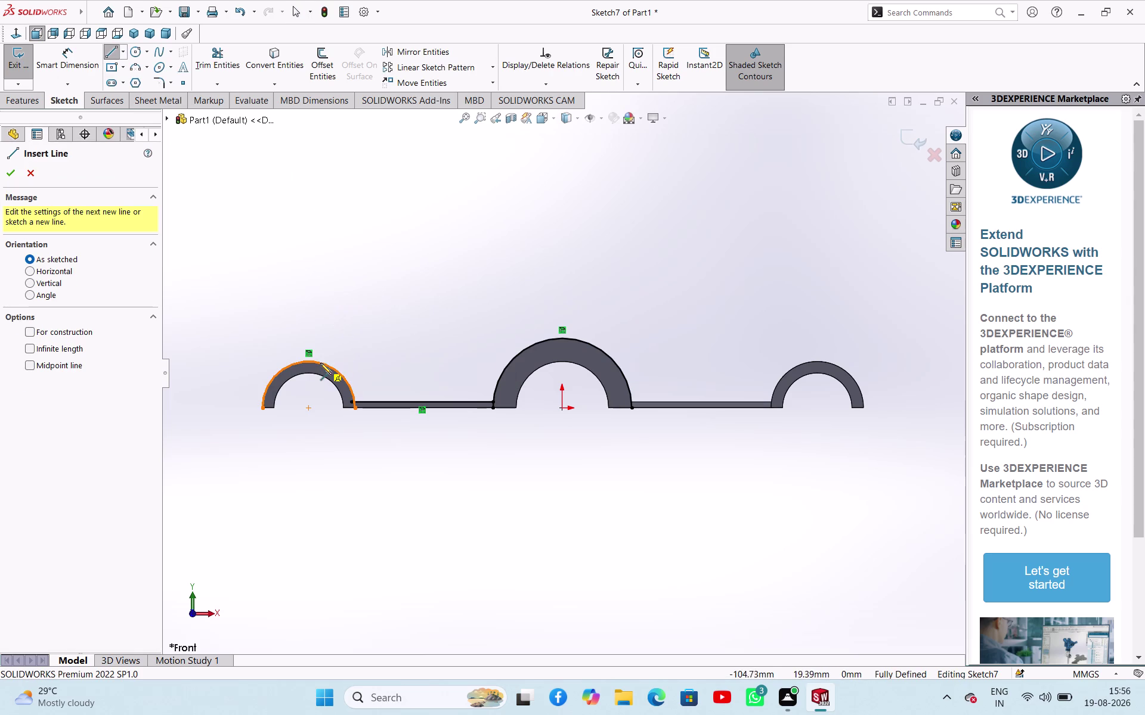
click(310, 363)
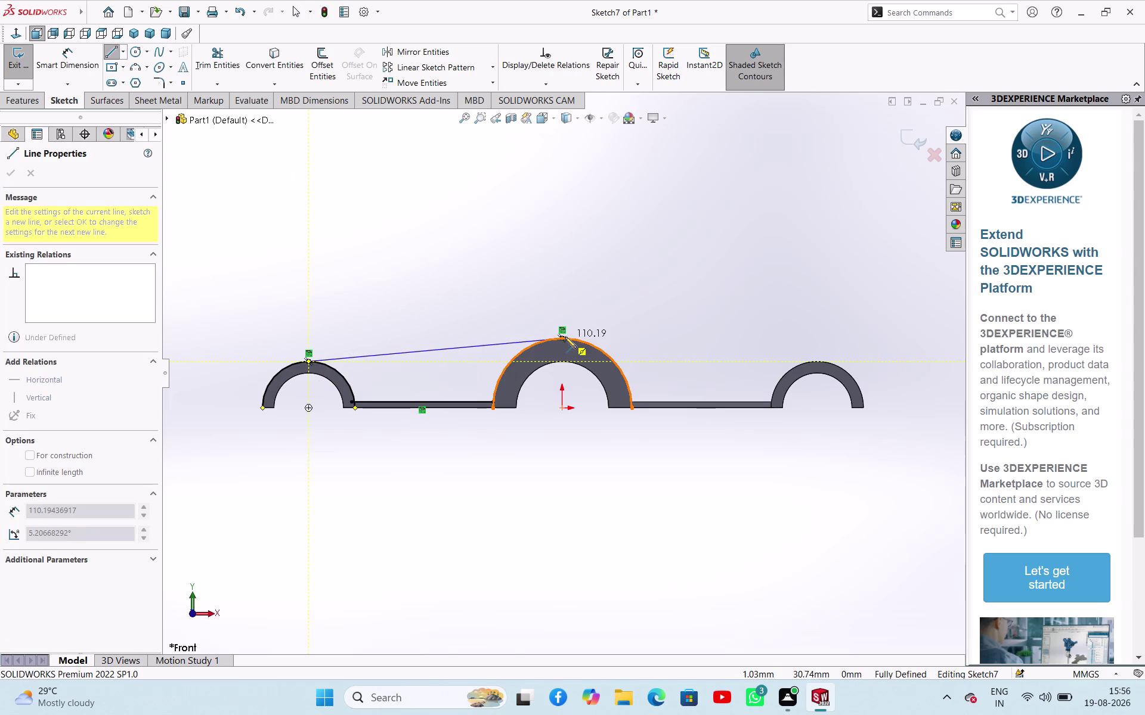
click(565, 338)
right_click(419, 293)
click(463, 308)
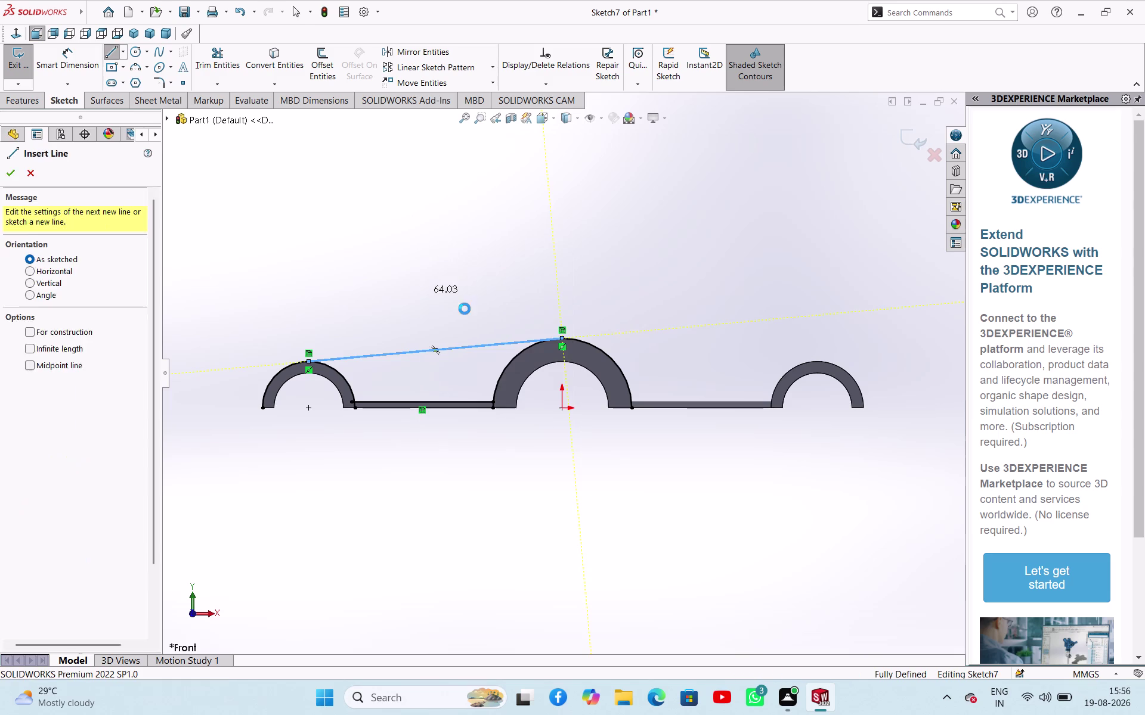
click(228, 57)
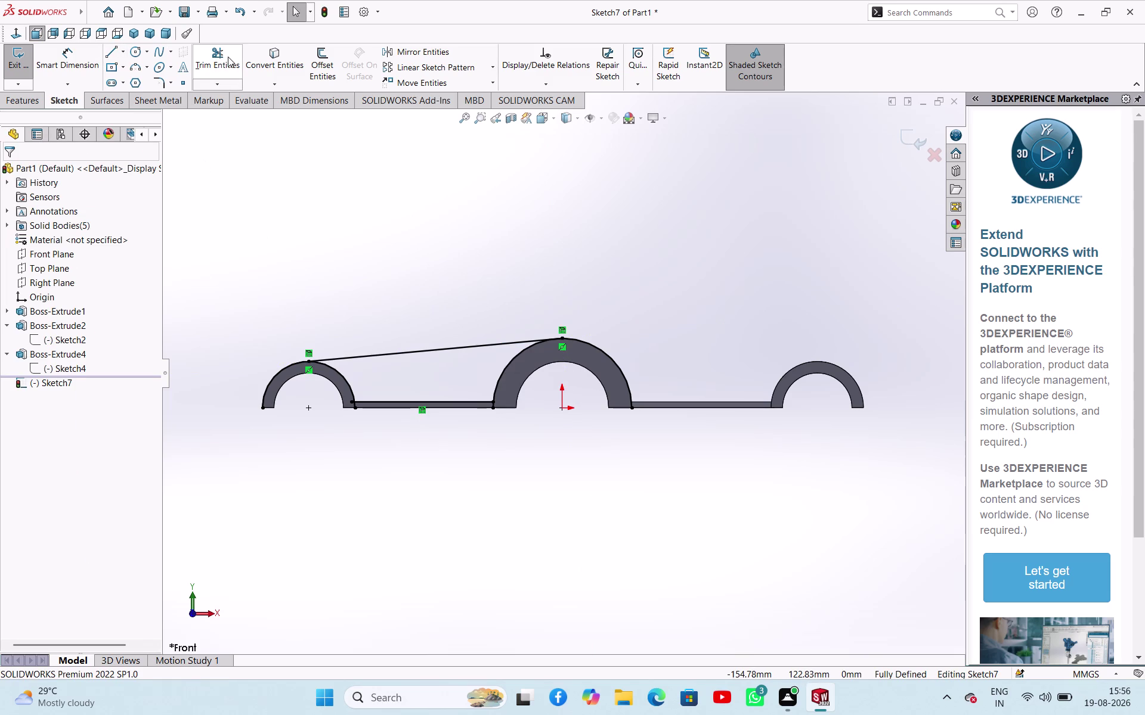
Power-trim the unneeded Sketch7 segments near the left lug and boss, then close Trim.
scroll(down, 3)
drag(543, 372, 519, 373)
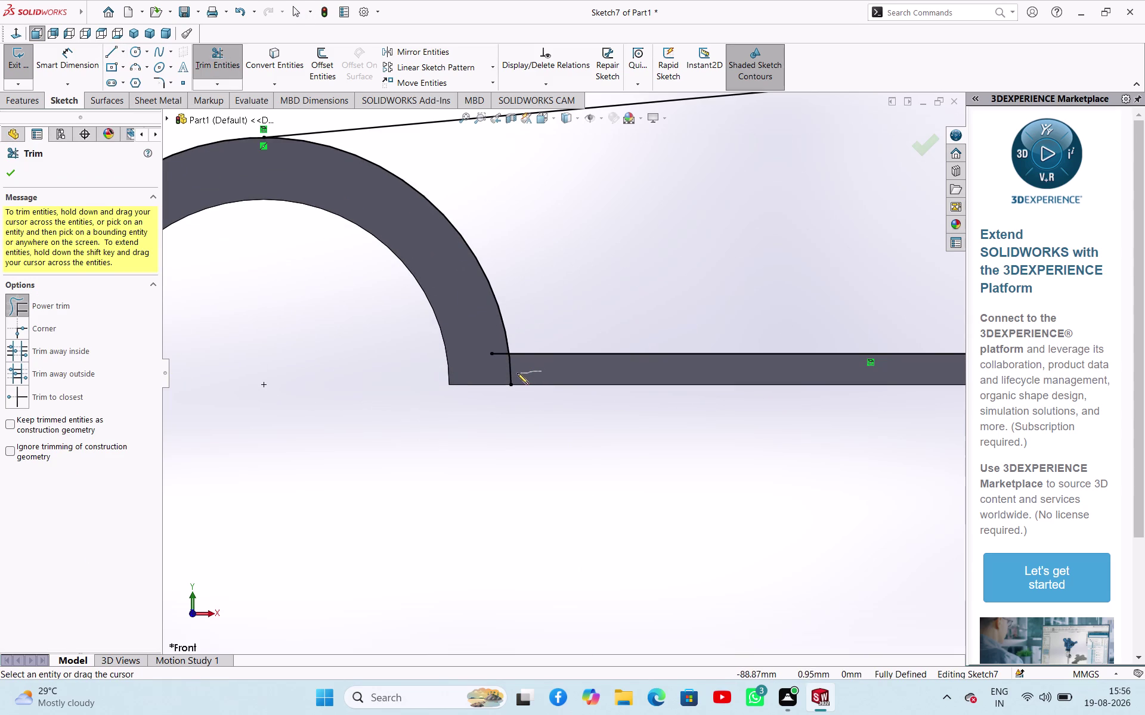
drag(519, 373, 497, 346)
scroll(up, 3)
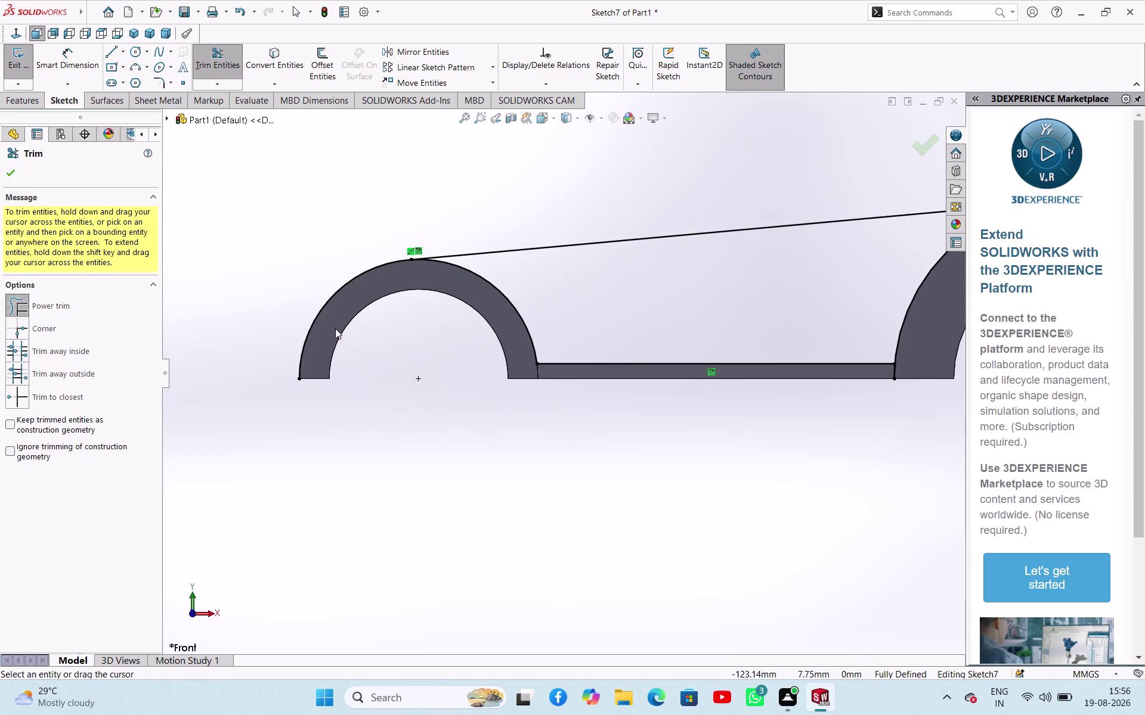
drag(333, 324, 314, 265)
scroll(up, 3)
scroll(down, 3)
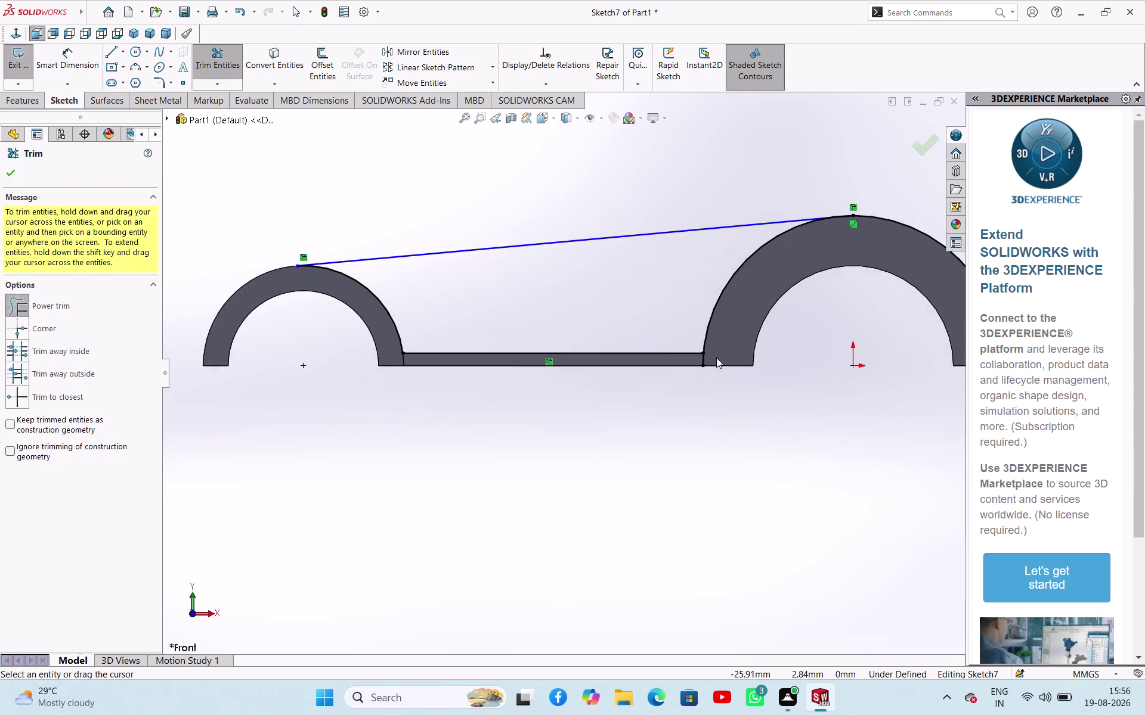
scroll(down, 3)
drag(590, 357, 685, 350)
scroll(up, 3)
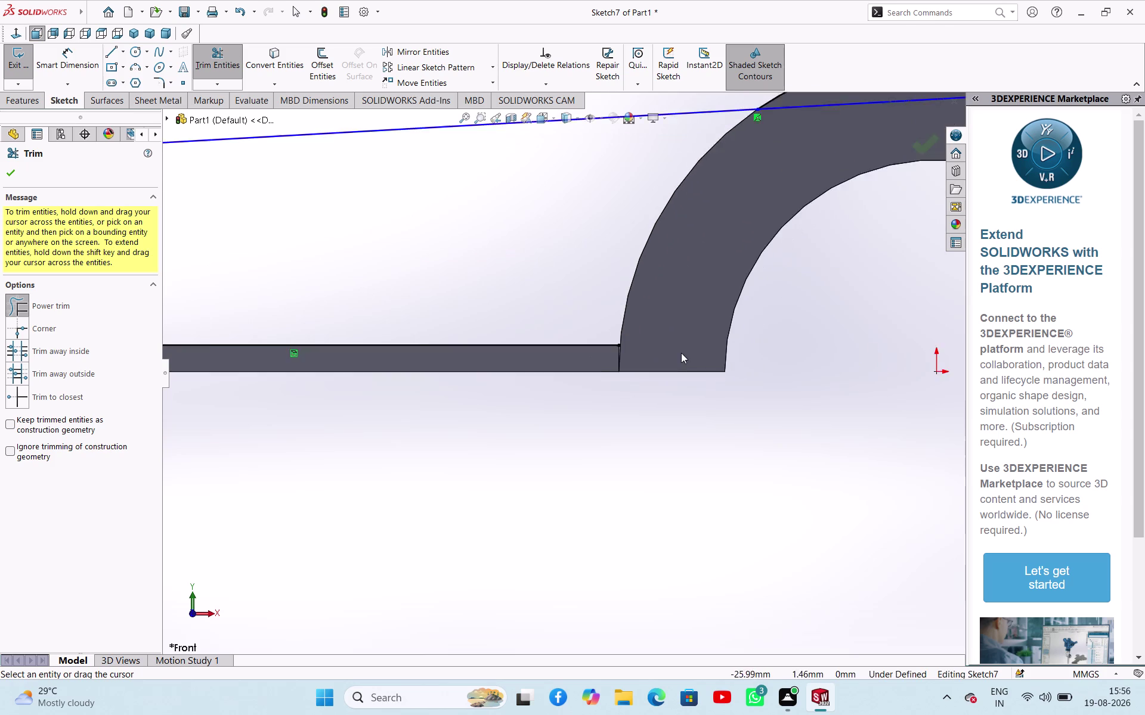
scroll(down, 3)
scroll(down, 3)
scroll(up, 3)
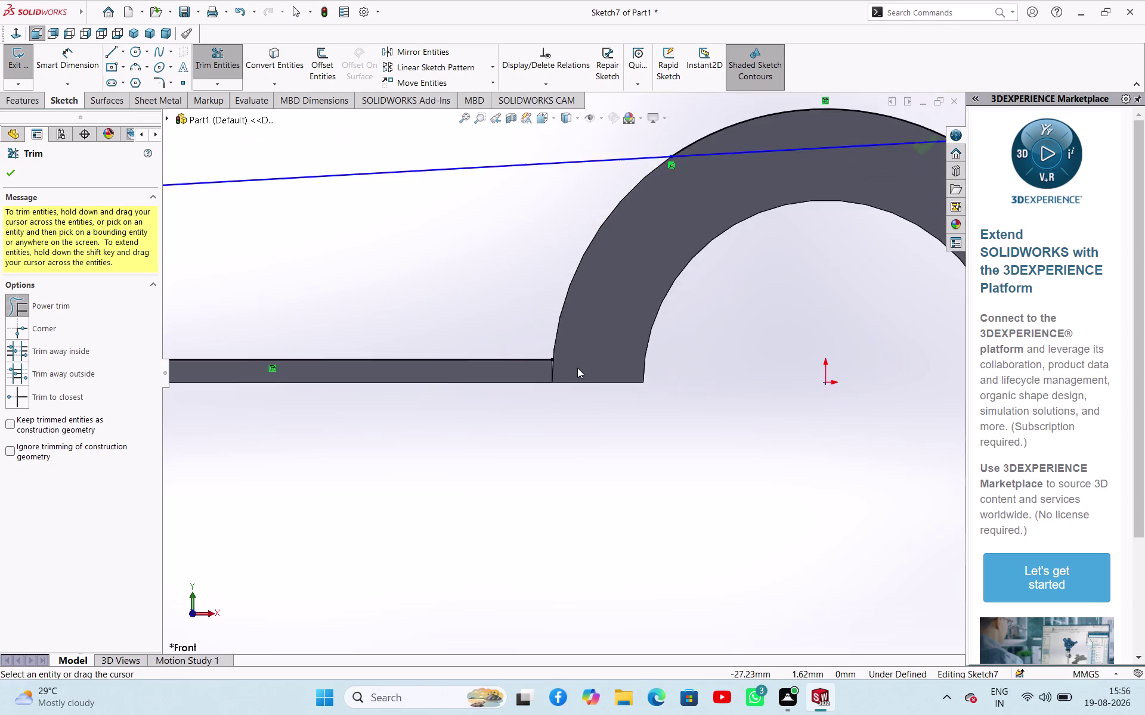
scroll(up, 3)
scroll(down, 3)
scroll(down, 3)
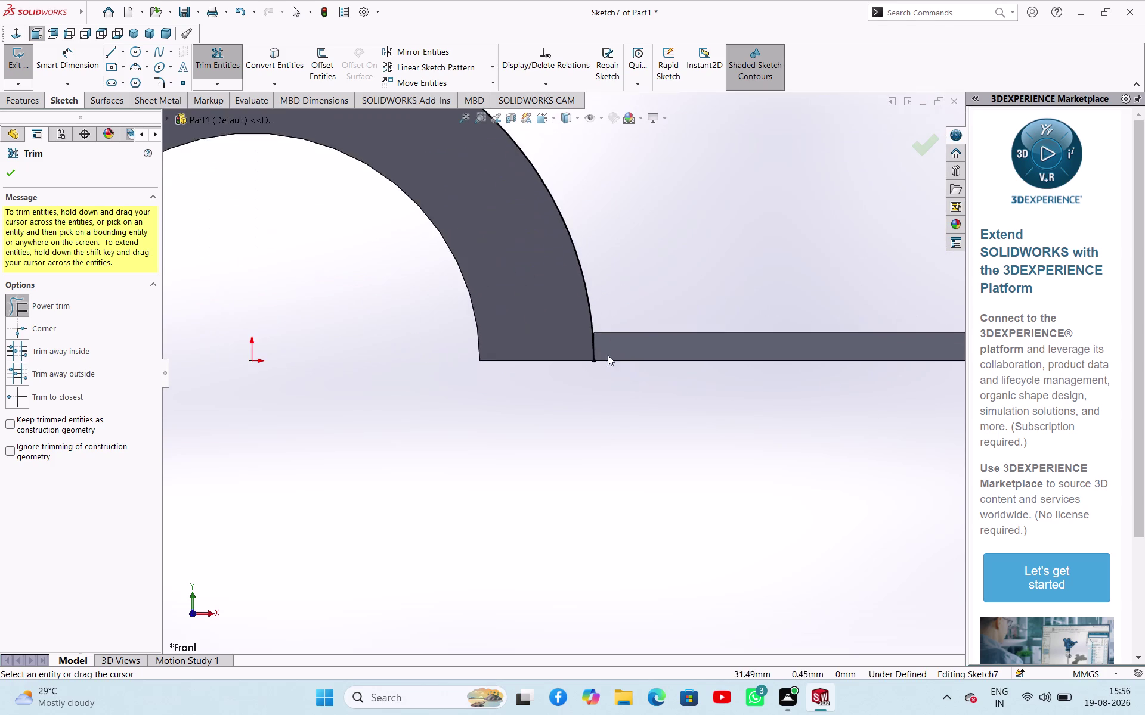
scroll(down, 3)
scroll(up, 3)
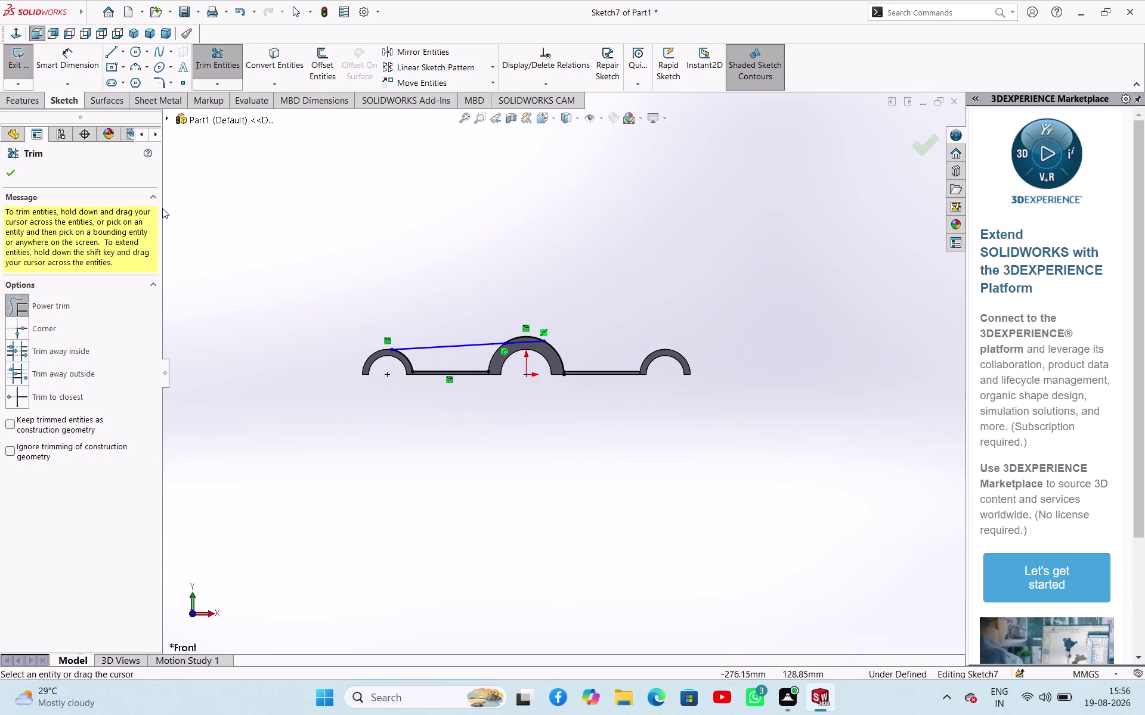
click(18, 174)
click(7, 173)
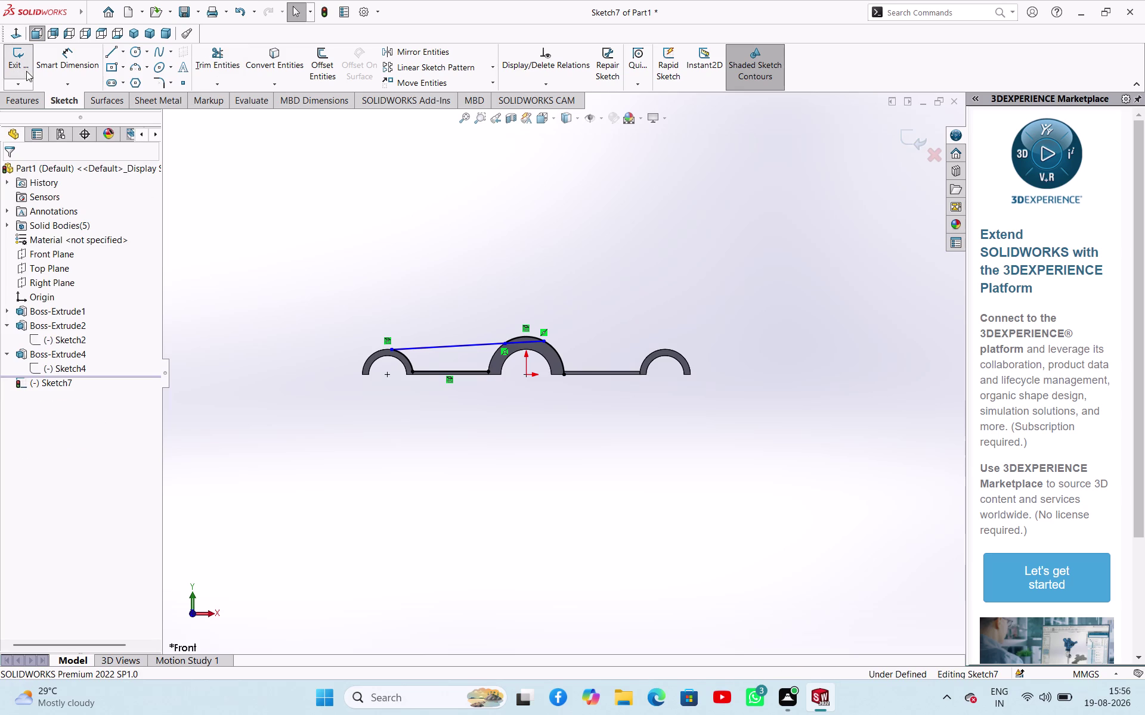
Exit Sketch7, delete it from the FeatureManager tree, and select Sketch4.
click(23, 67)
right_click(60, 388)
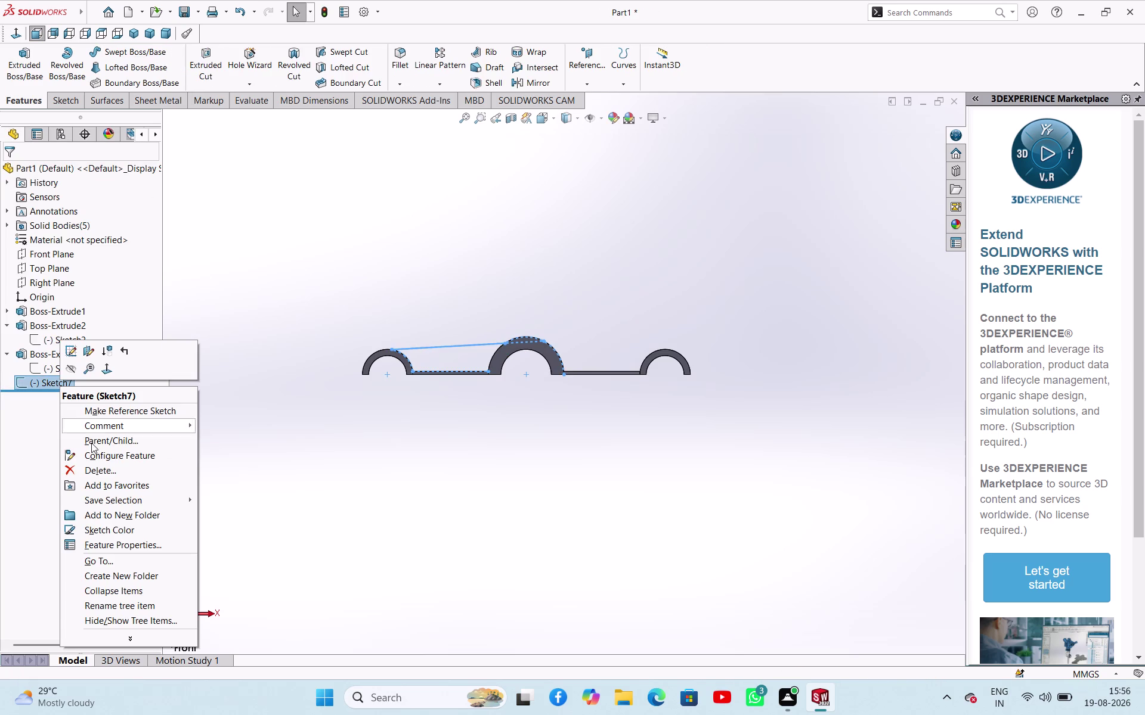
click(94, 476)
click(664, 269)
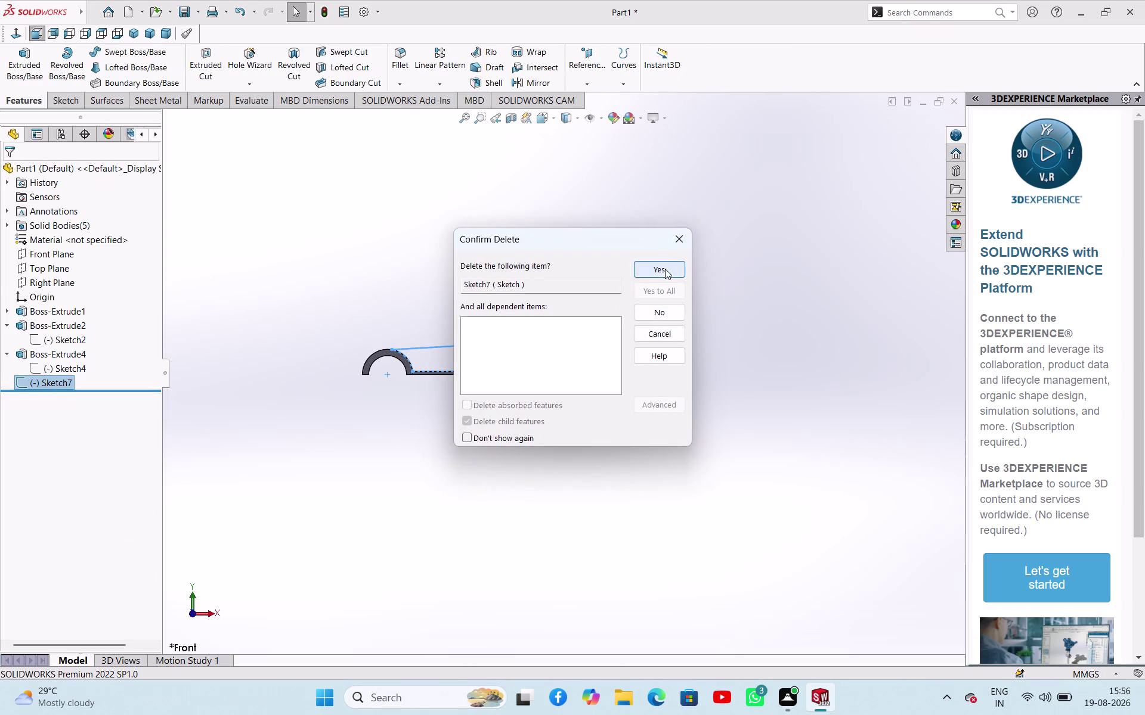
click(371, 500)
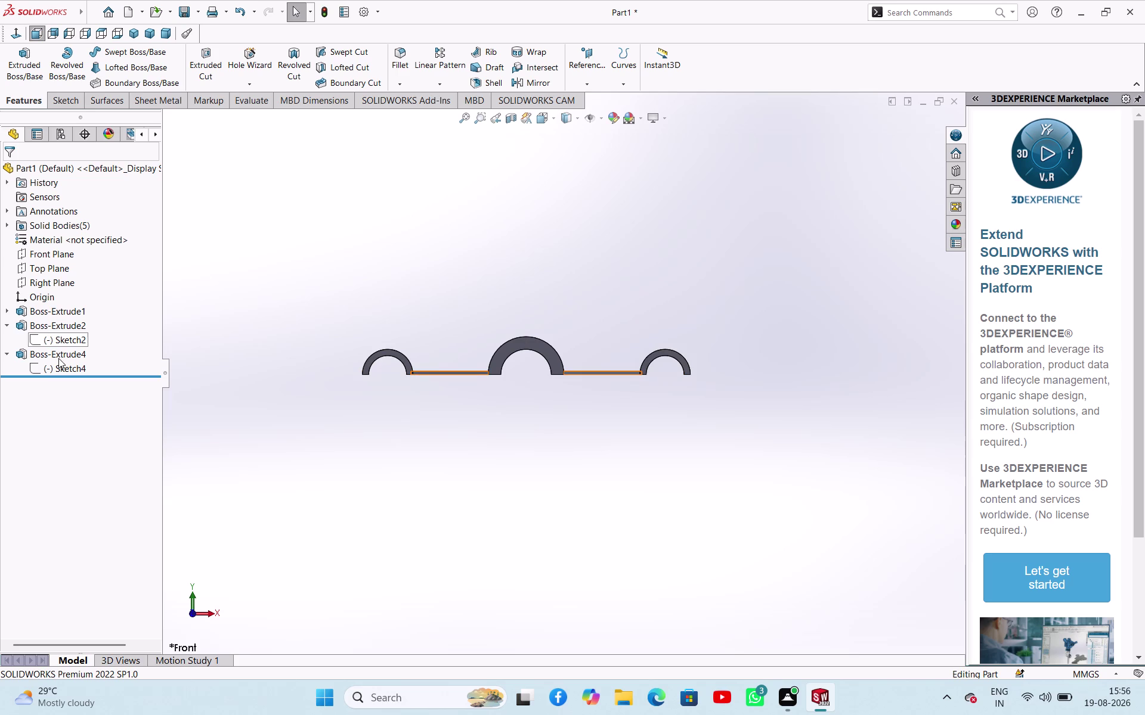
click(34, 368)
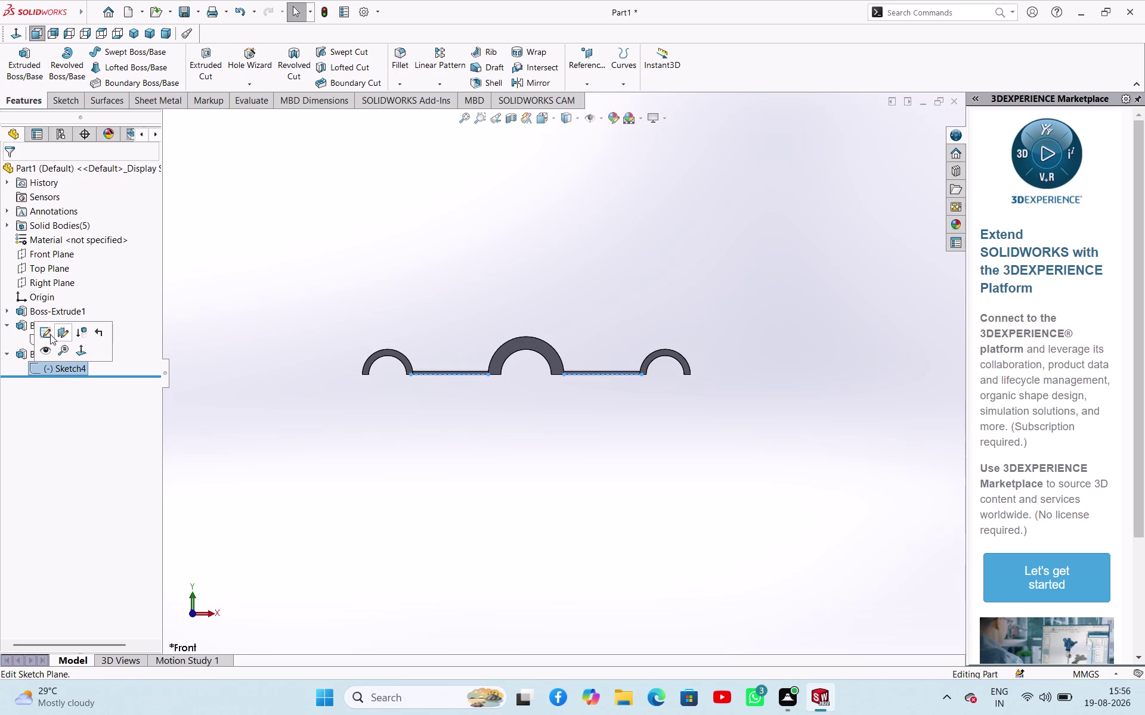
Edit Sketch4 and delete the selected web lines, including the right vertical edge.
click(50, 334)
scroll(down, 3)
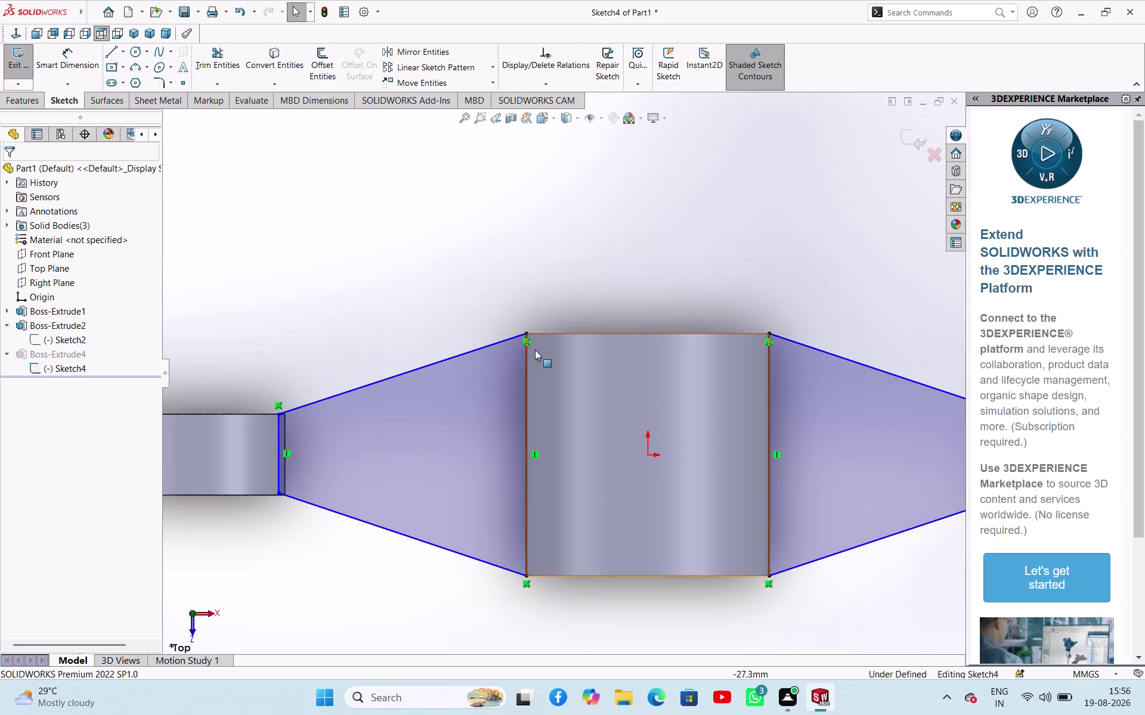
click(528, 343)
key(Delete)
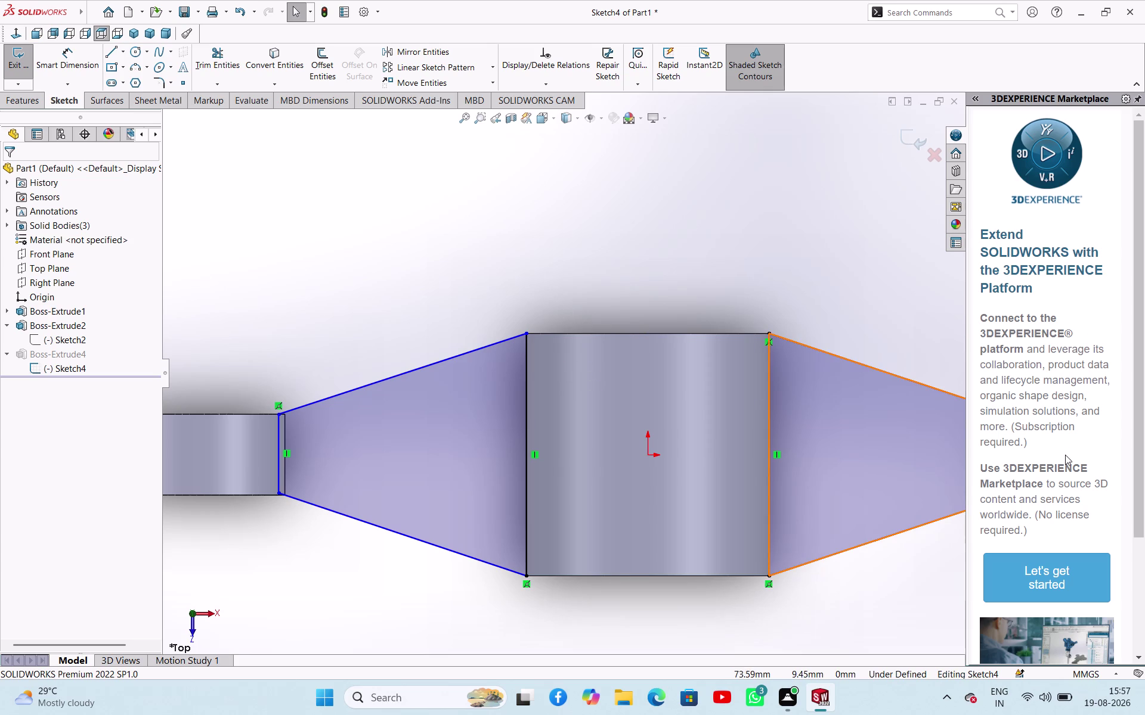
click(526, 584)
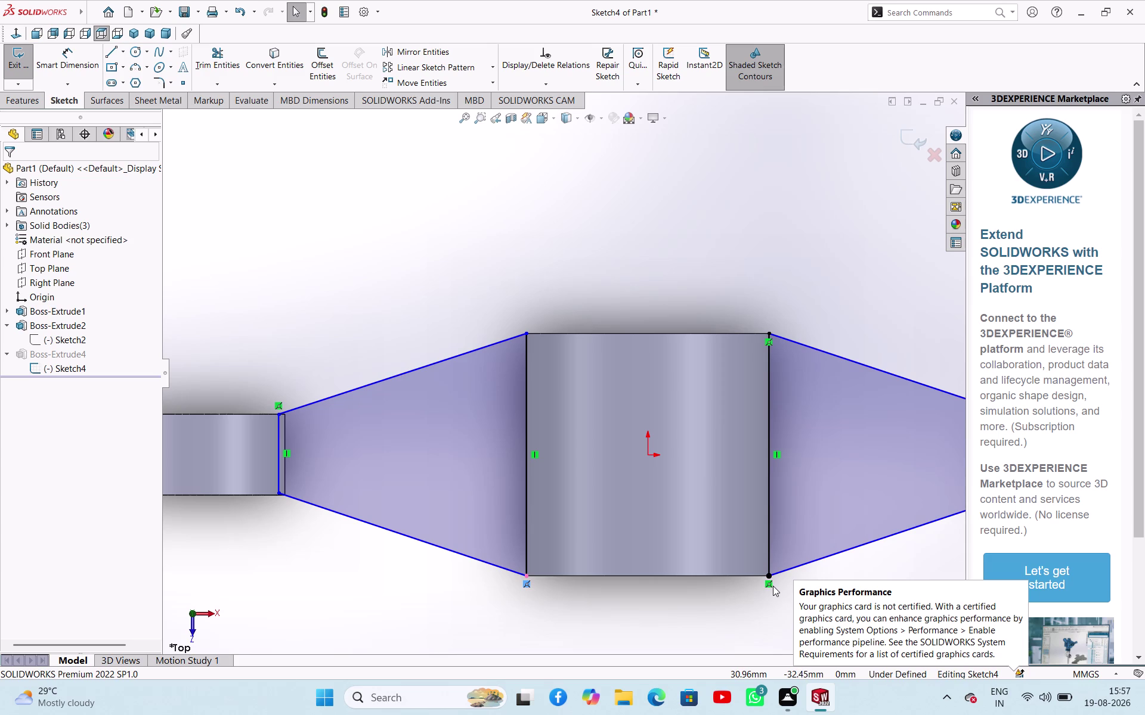
click(768, 585)
click(769, 345)
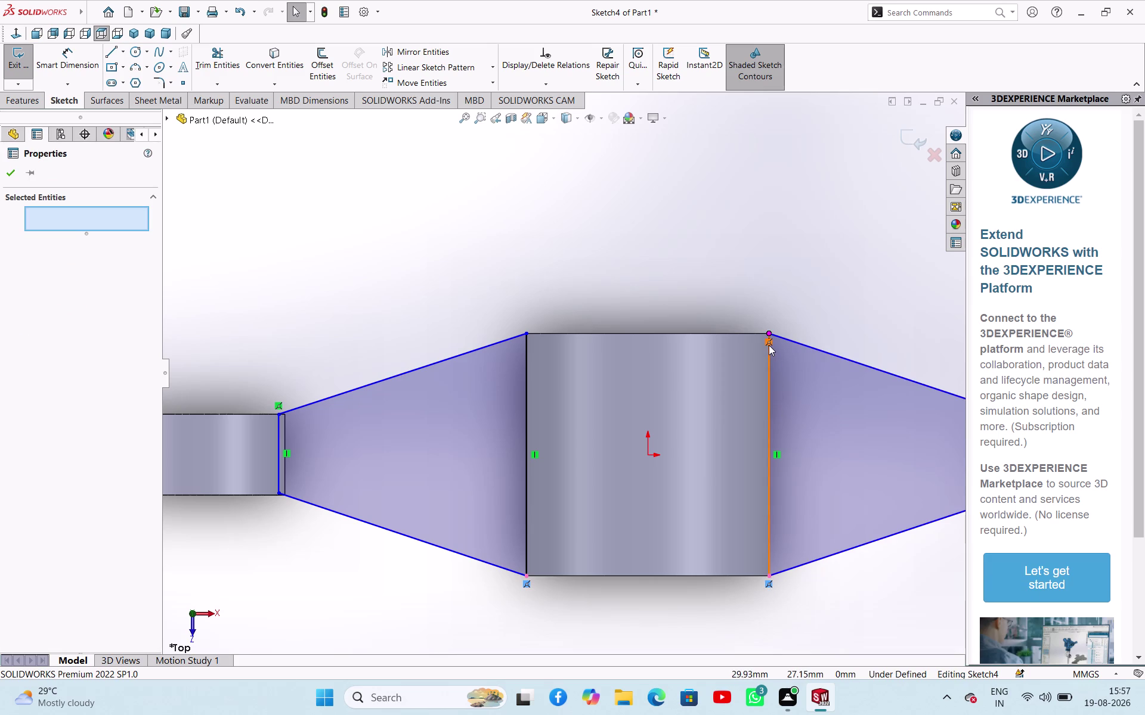
key(Delete)
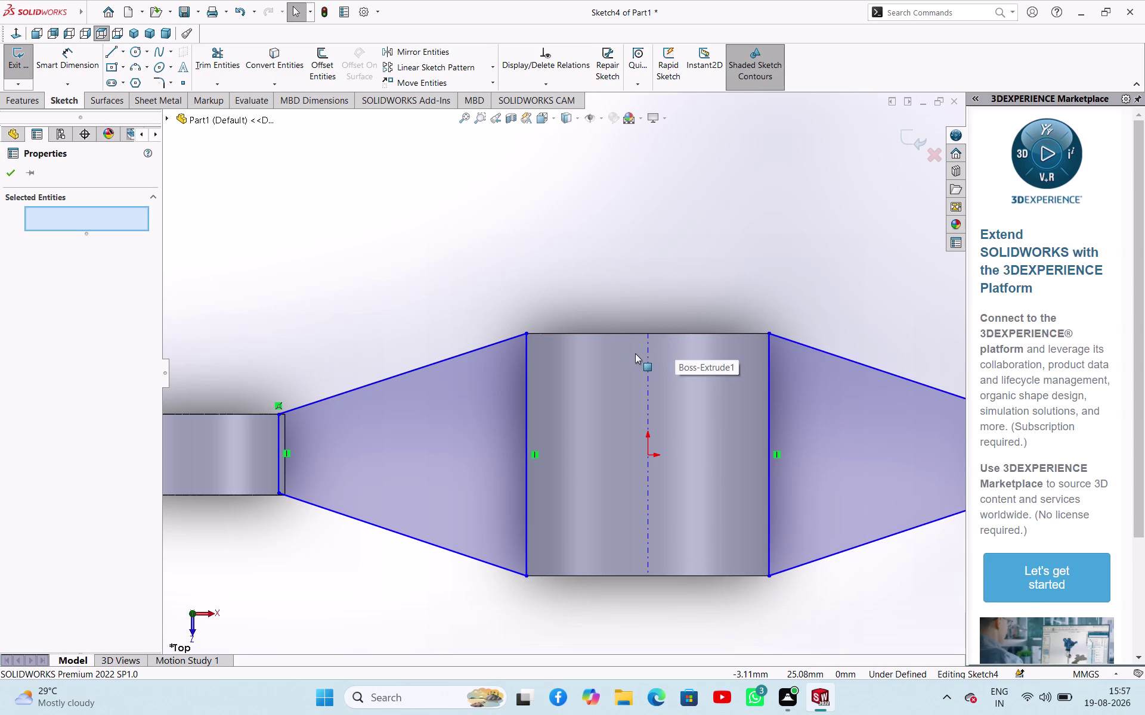
Drag the left vertical web edge onto the central boss's side, checking the alignment.
click(671, 261)
drag(524, 462, 536, 463)
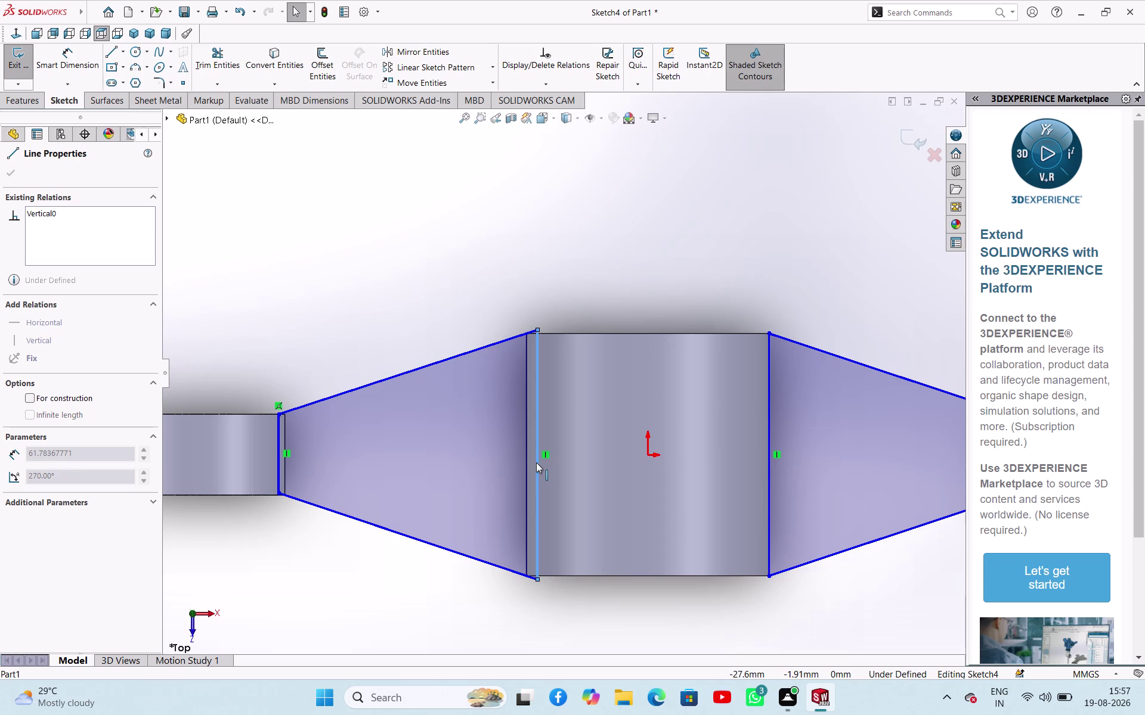
drag(536, 462, 532, 464)
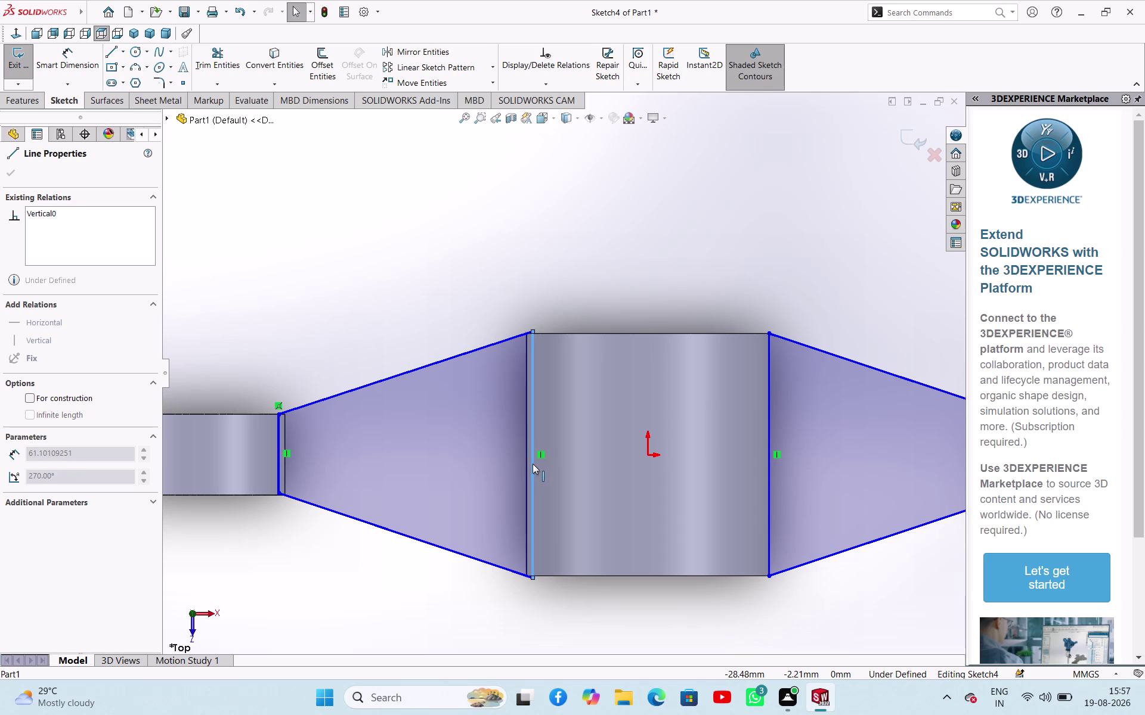
drag(533, 464, 530, 464)
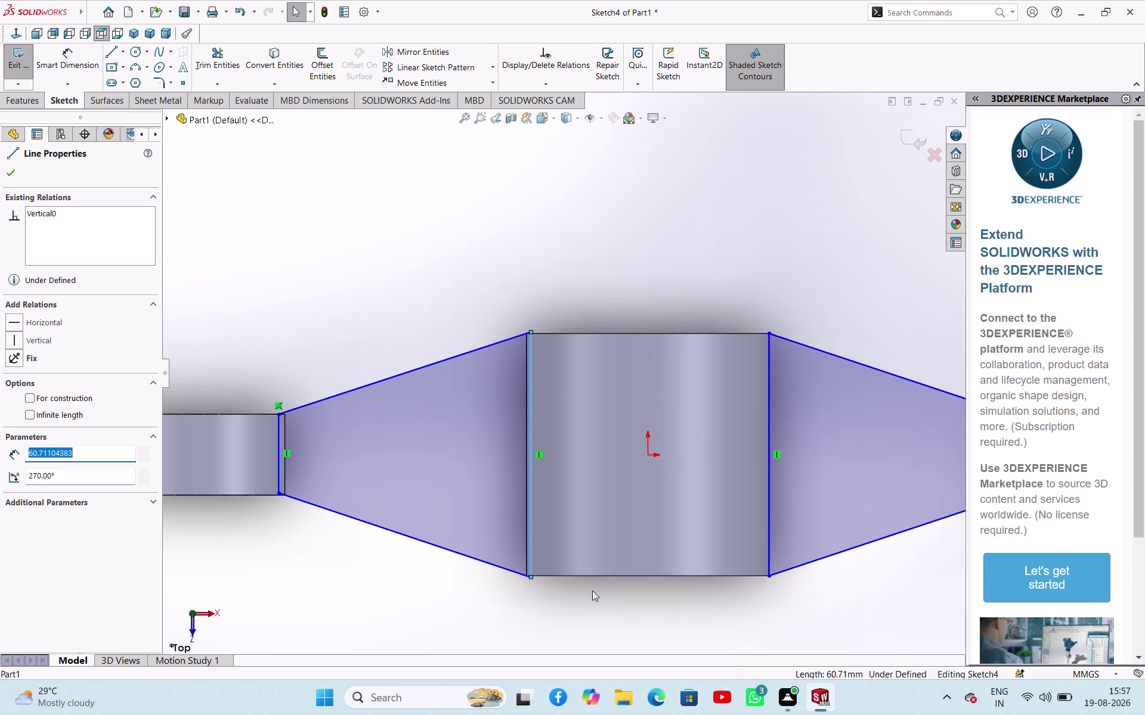
middle_drag(592, 591, 605, 526)
scroll(down, 3)
scroll(down, 3)
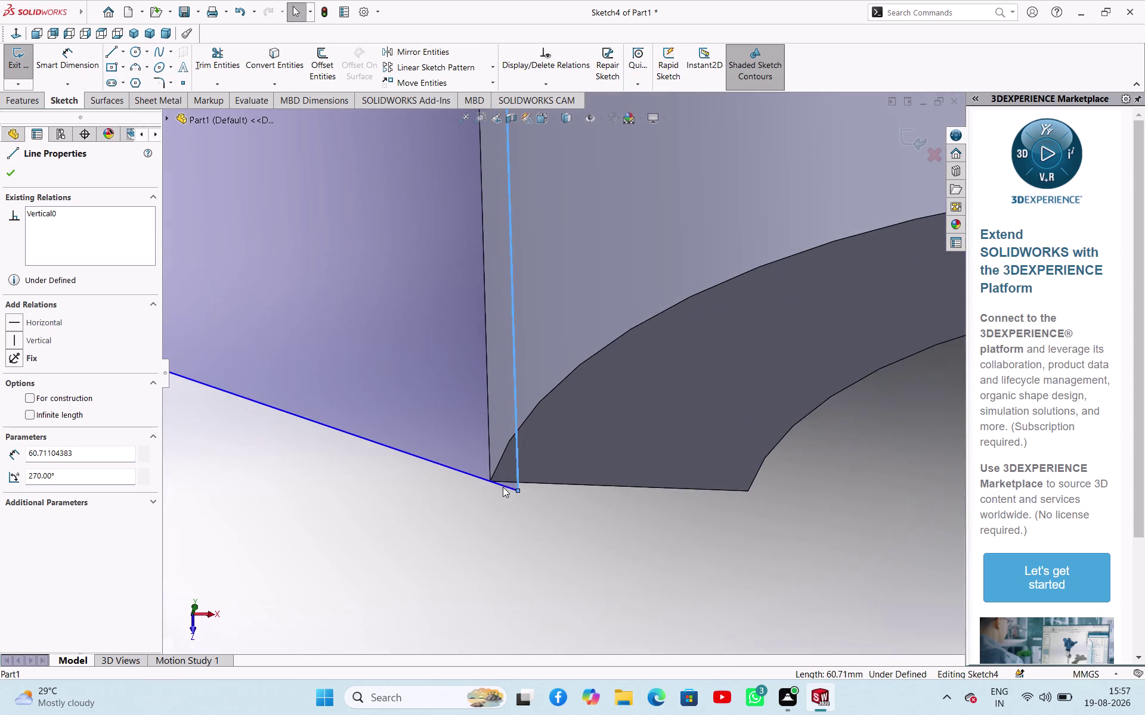
scroll(down, 3)
scroll(up, 3)
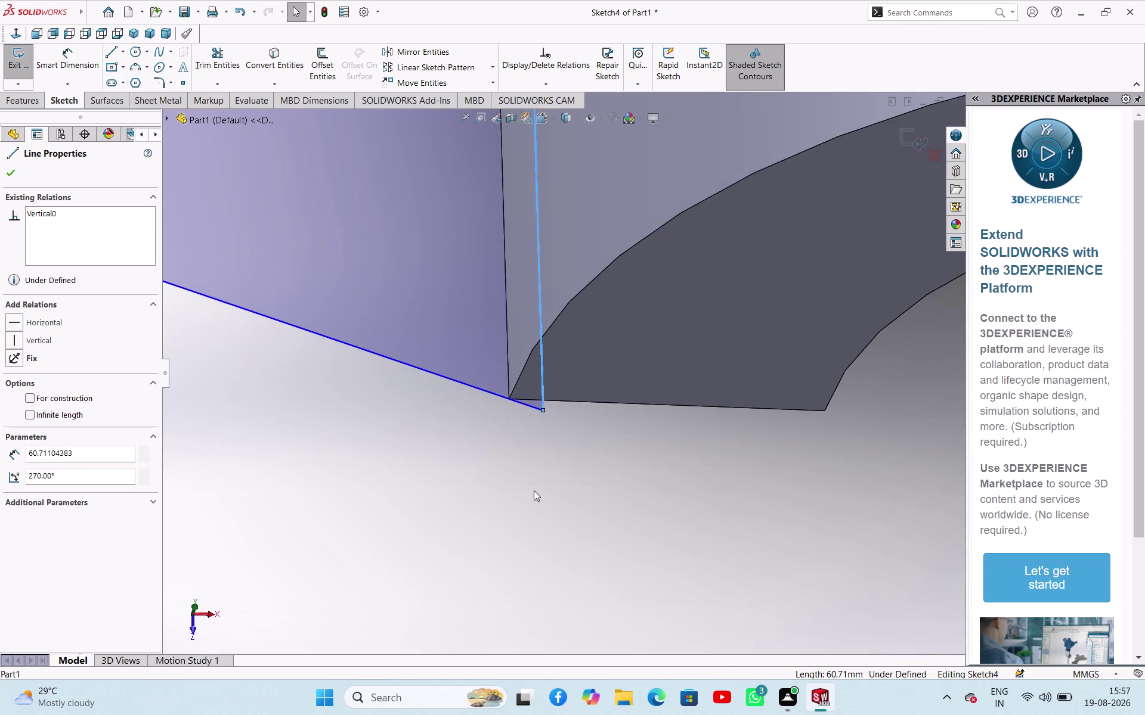
scroll(up, 3)
scroll(up, 3)
scroll(down, 3)
scroll(up, 3)
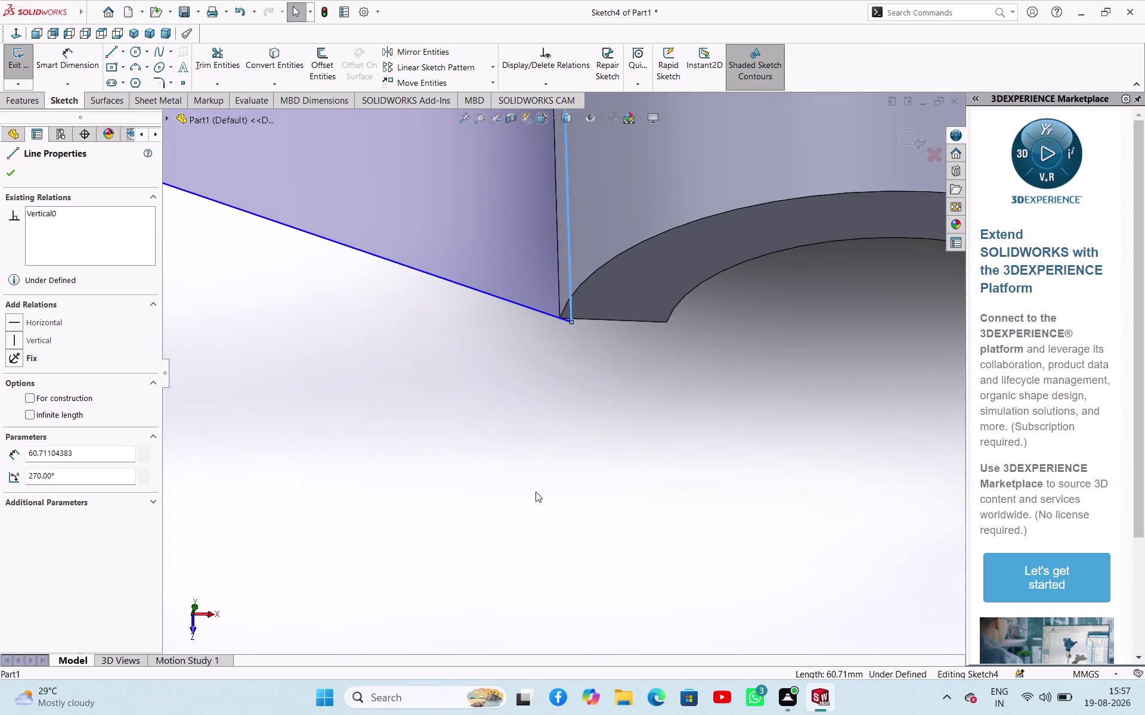
scroll(up, 3)
scroll(up, 3)
scroll(up, 3)
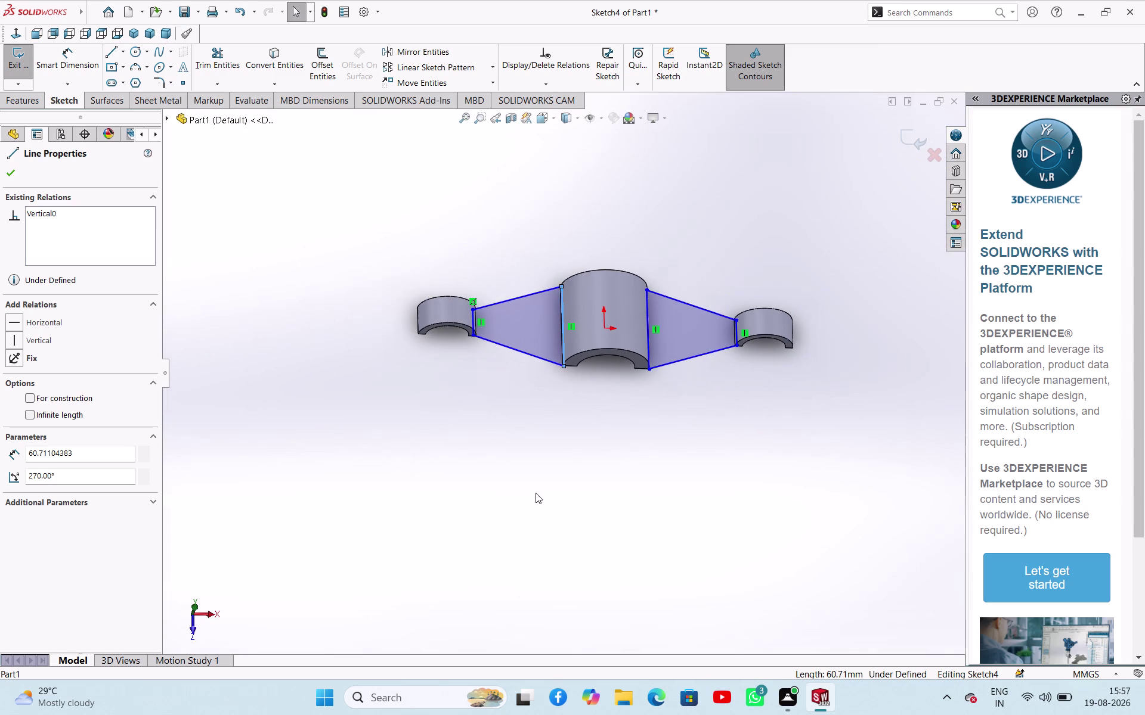
scroll(up, 3)
scroll(down, 3)
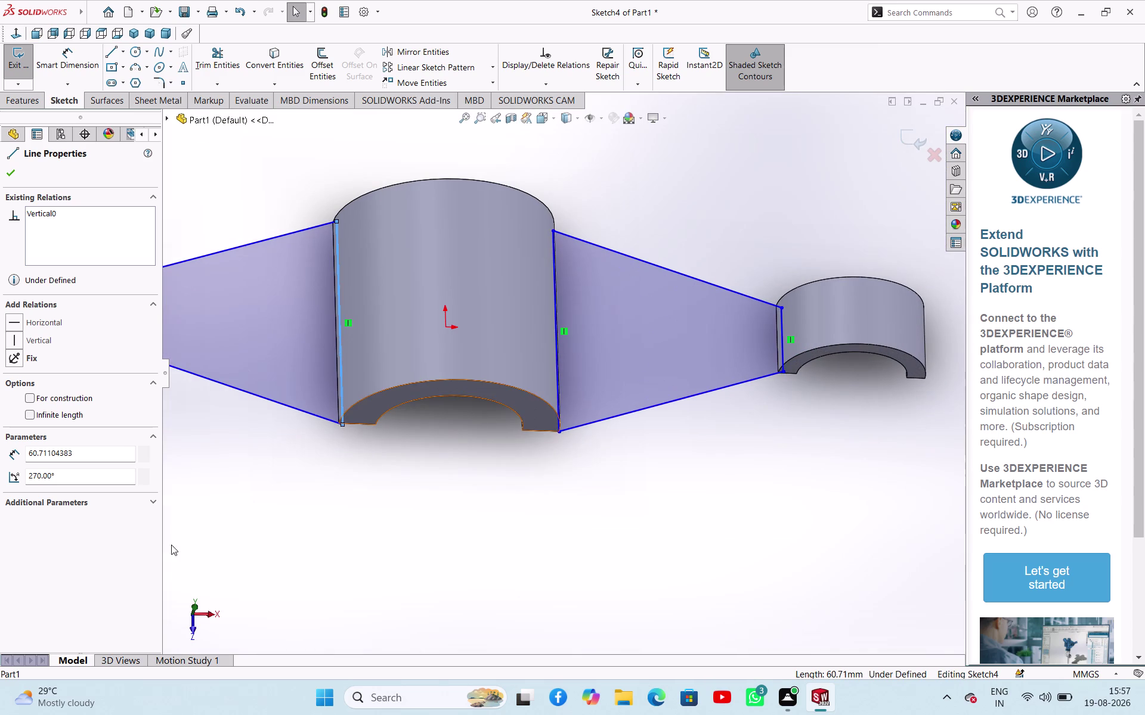
Drag the right vertical web edge onto the central boss's side.
click(194, 610)
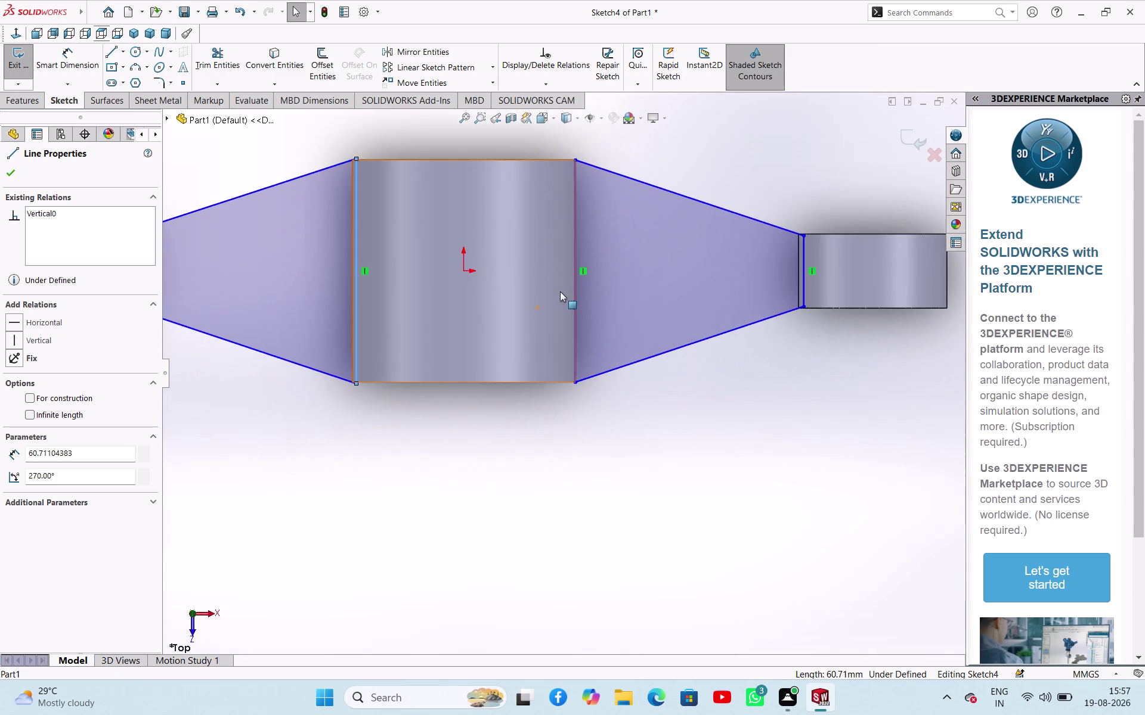
scroll(down, 3)
drag(582, 309, 580, 309)
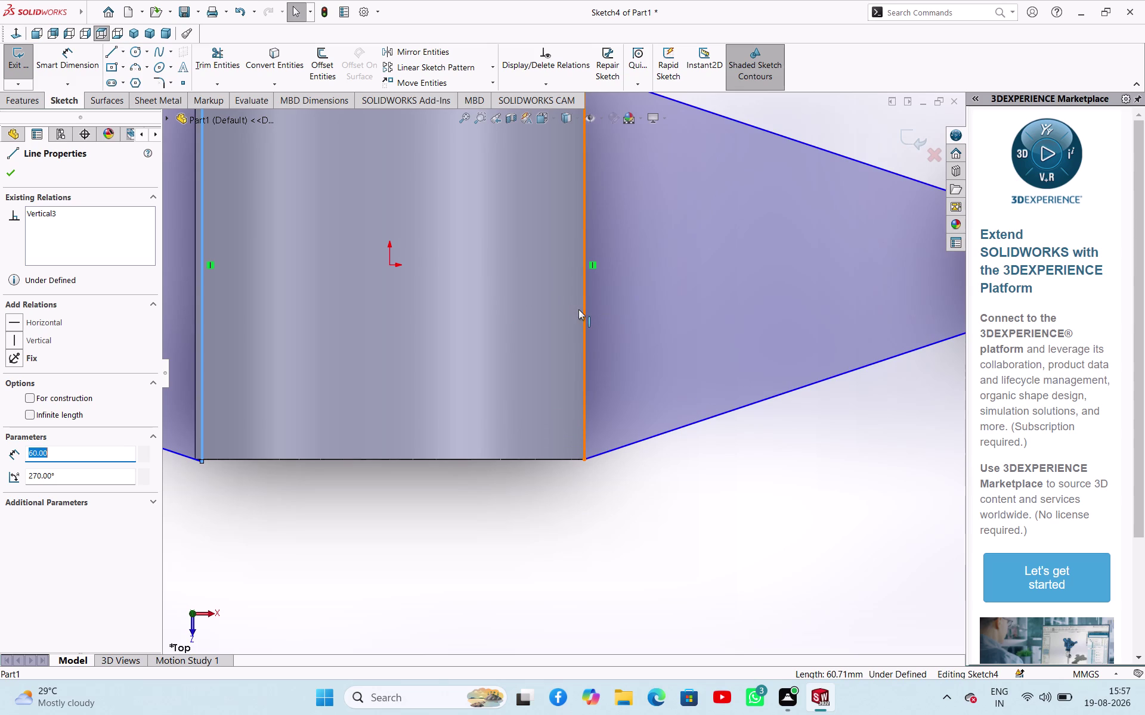
drag(580, 310, 571, 313)
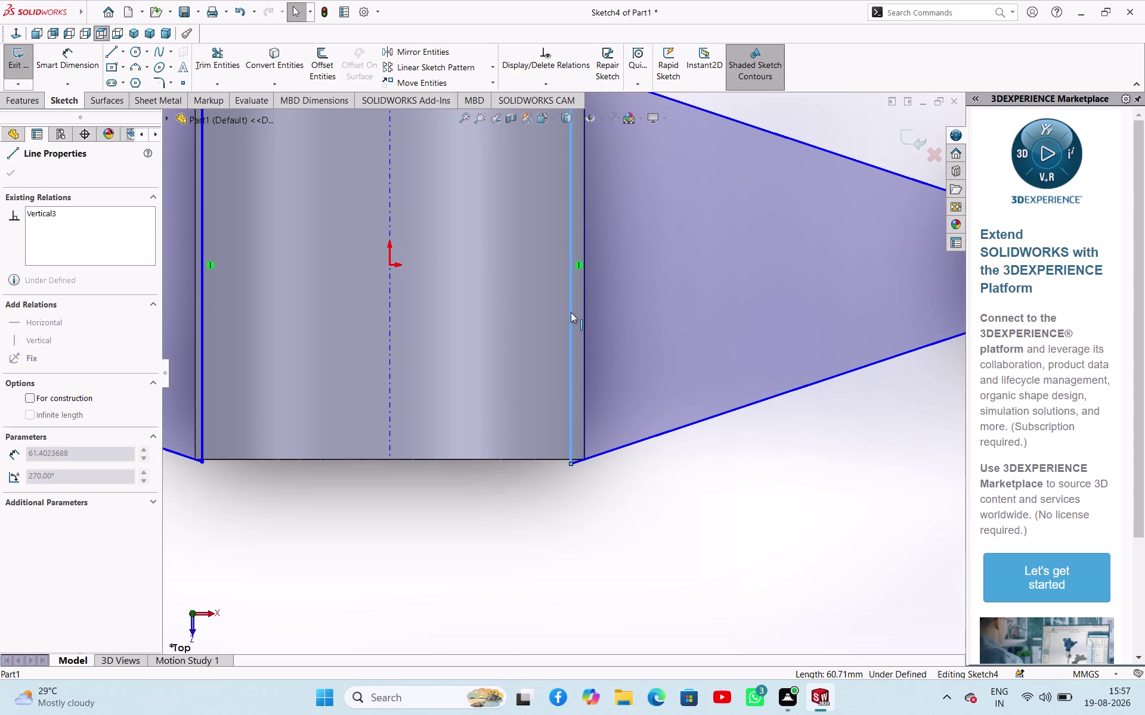
drag(571, 312, 570, 313)
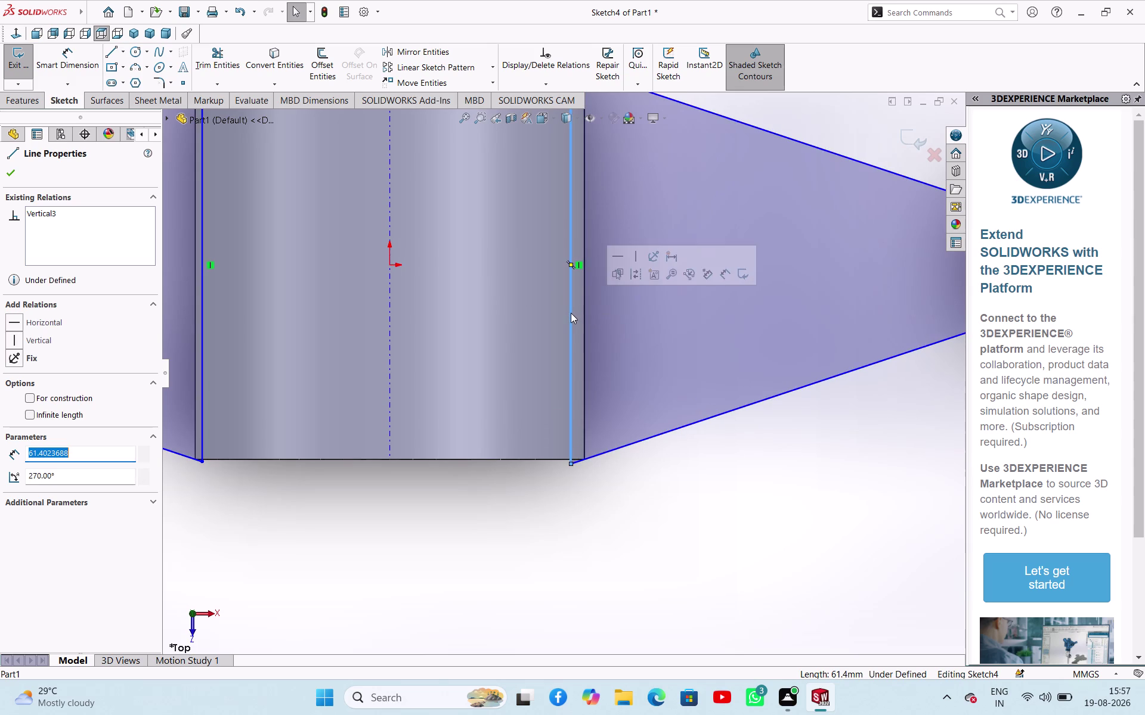
scroll(up, 3)
scroll(down, 3)
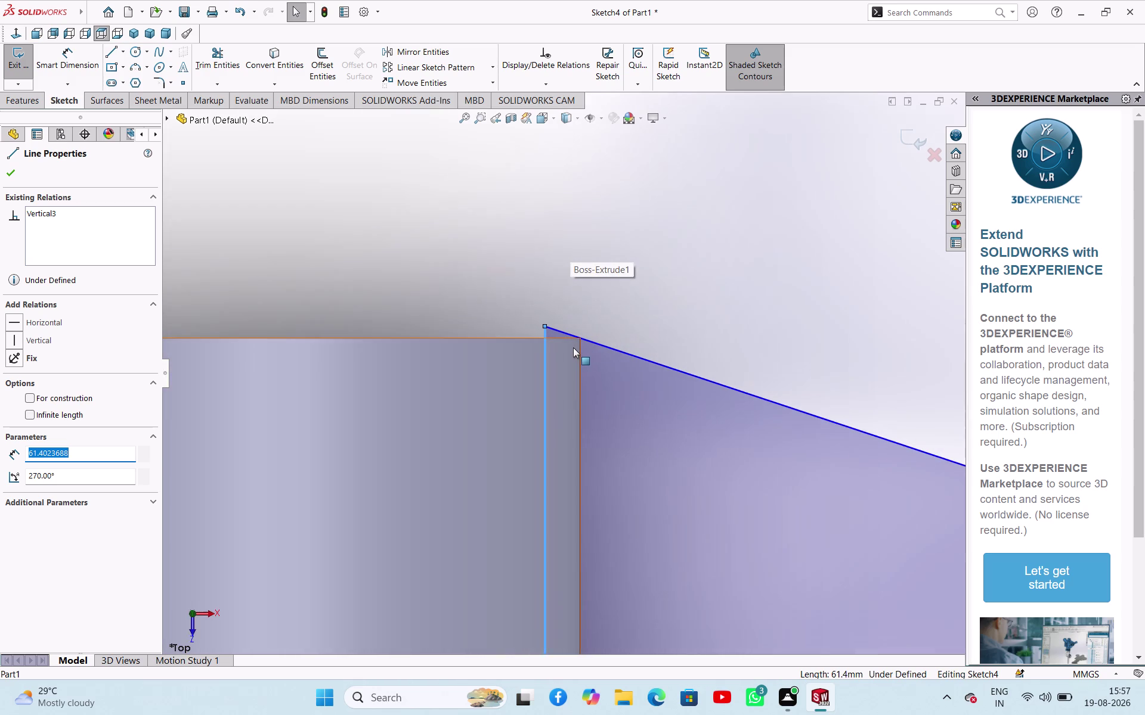
scroll(down, 3)
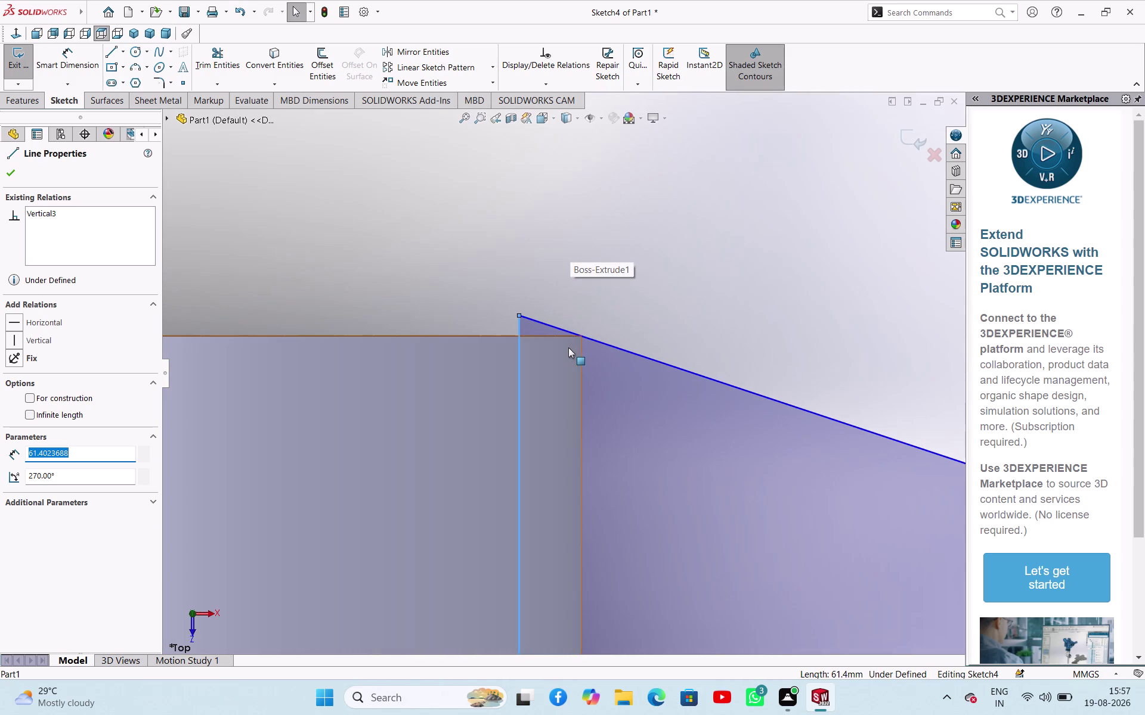
click(222, 59)
drag(495, 320, 544, 326)
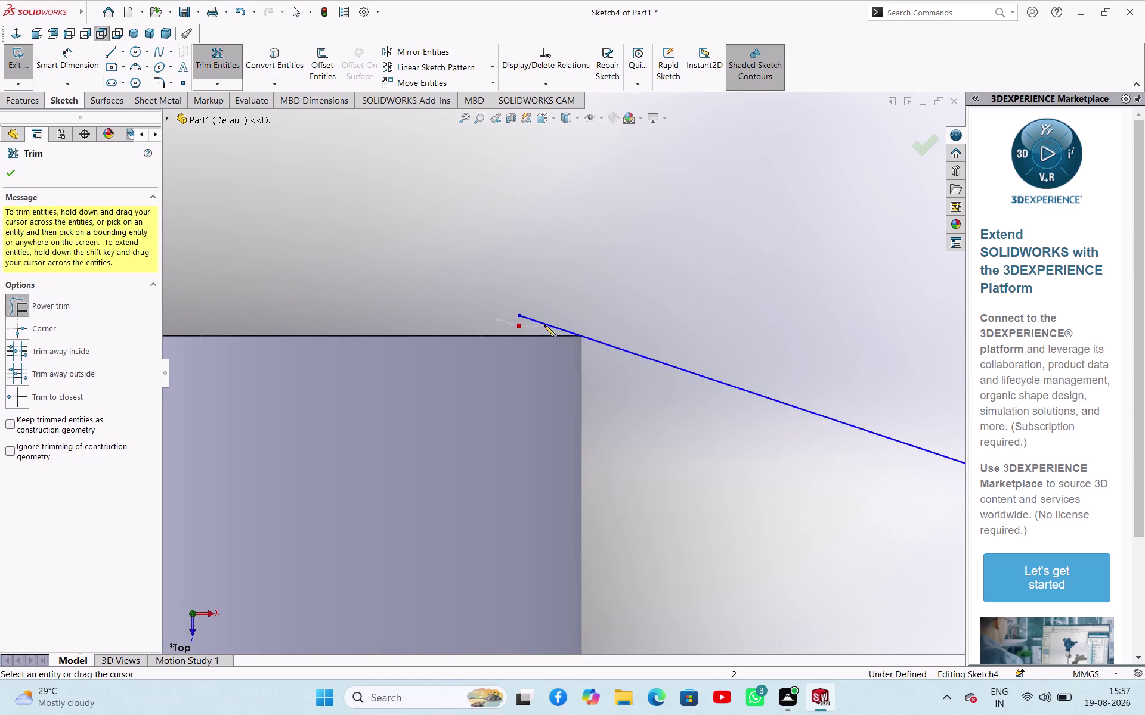
Undo an unwanted trim of the right web's upper slanted edge.
drag(544, 326, 557, 320)
scroll(up, 3)
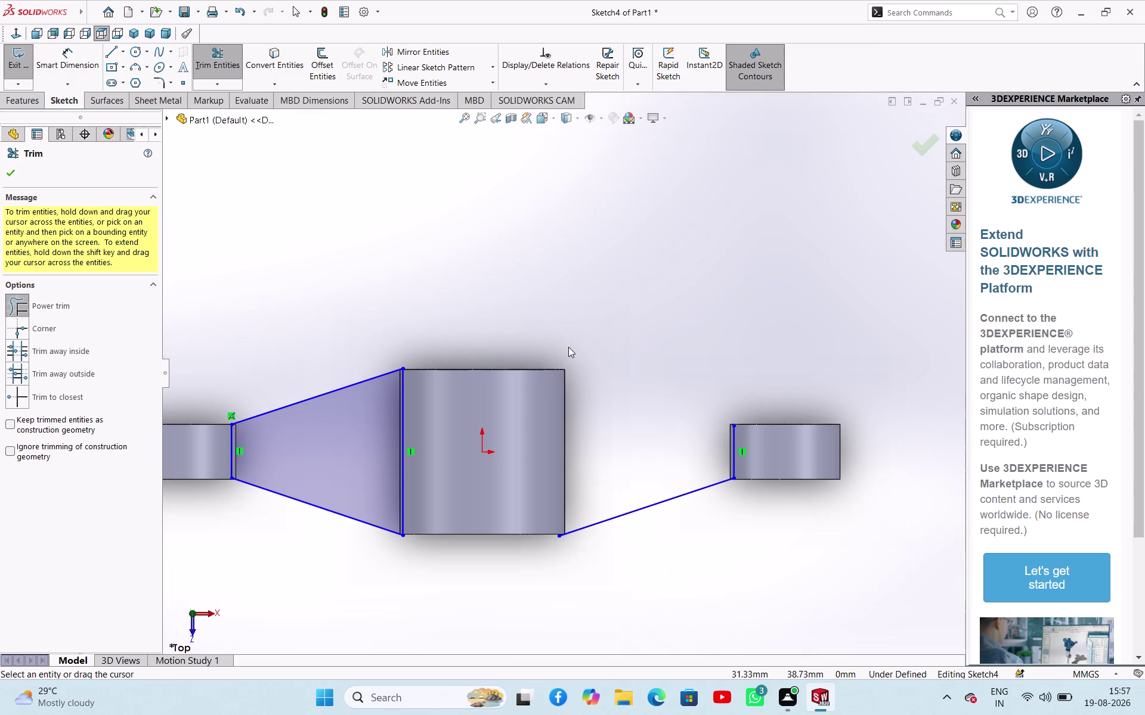
key(ctrl+z)
scroll(down, 3)
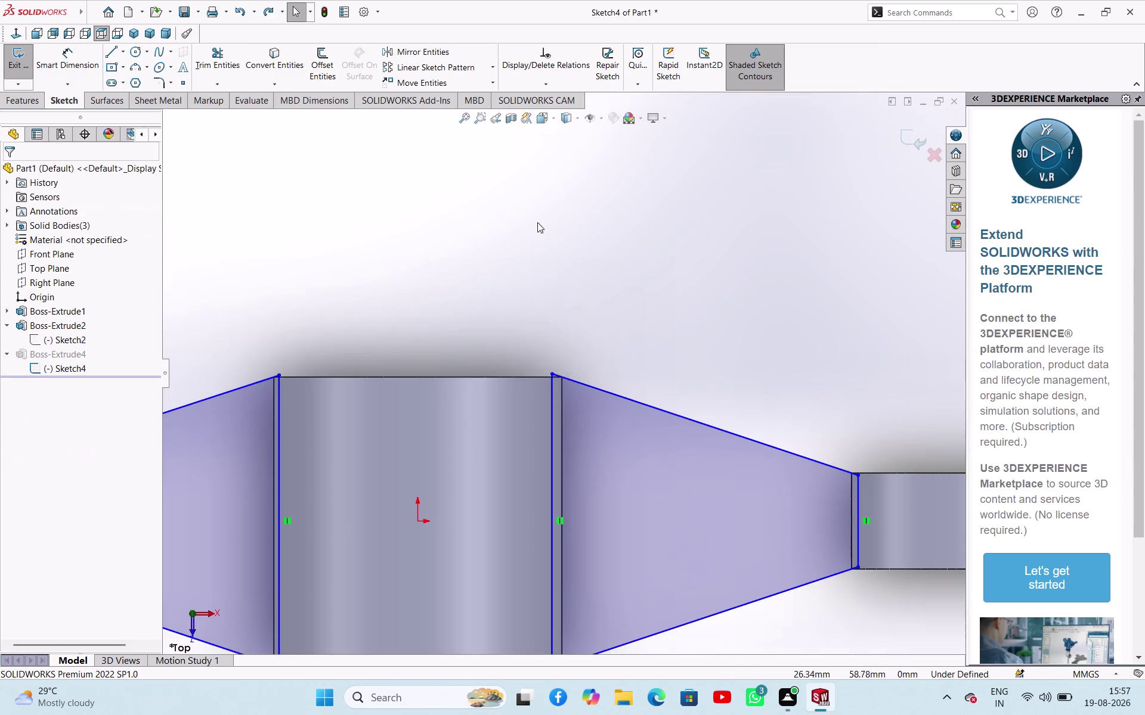
right_click(536, 222)
click(339, 232)
scroll(down, 3)
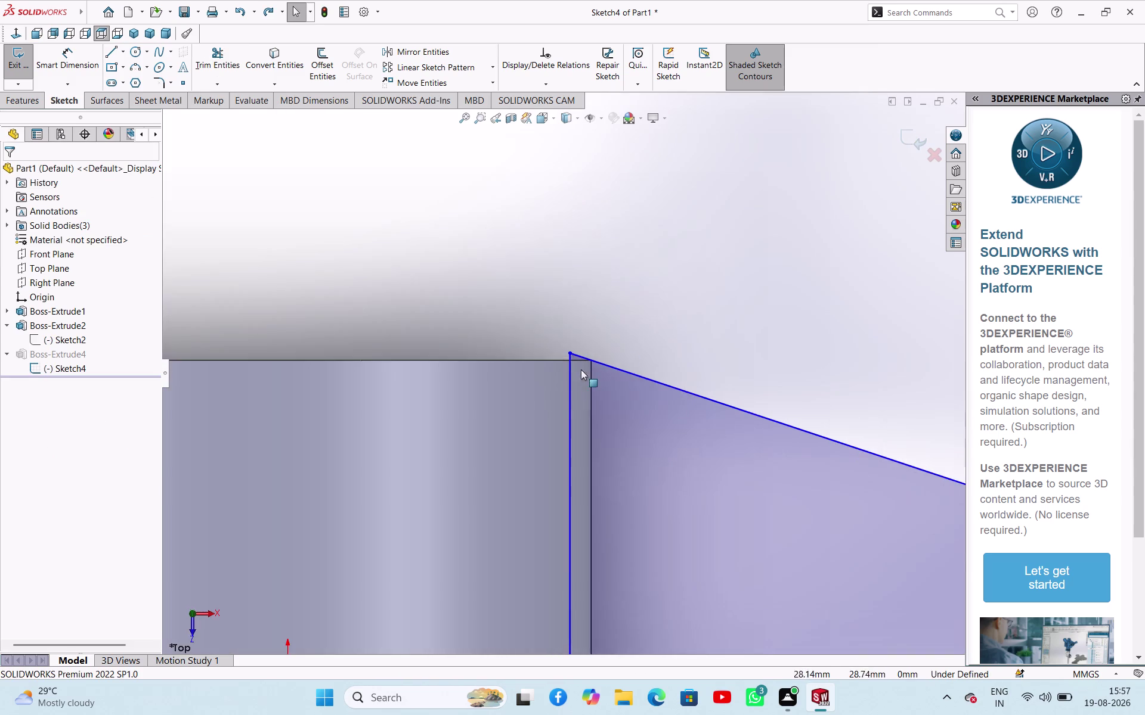
scroll(down, 3)
scroll(down, 3)
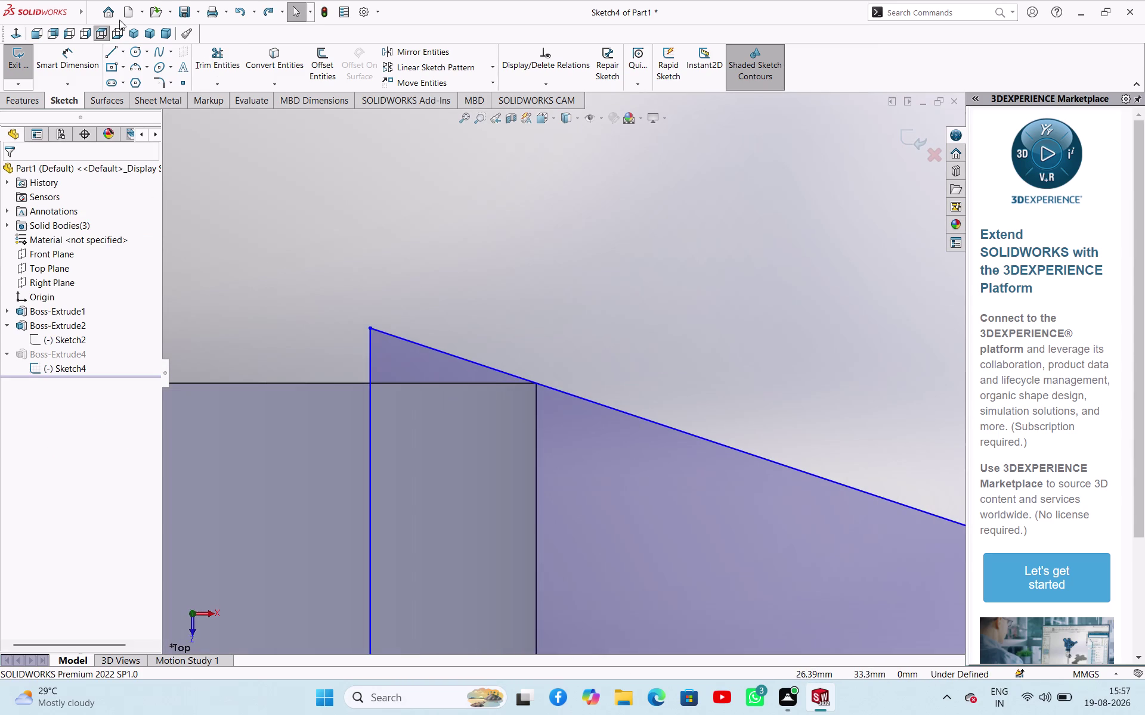
click(216, 66)
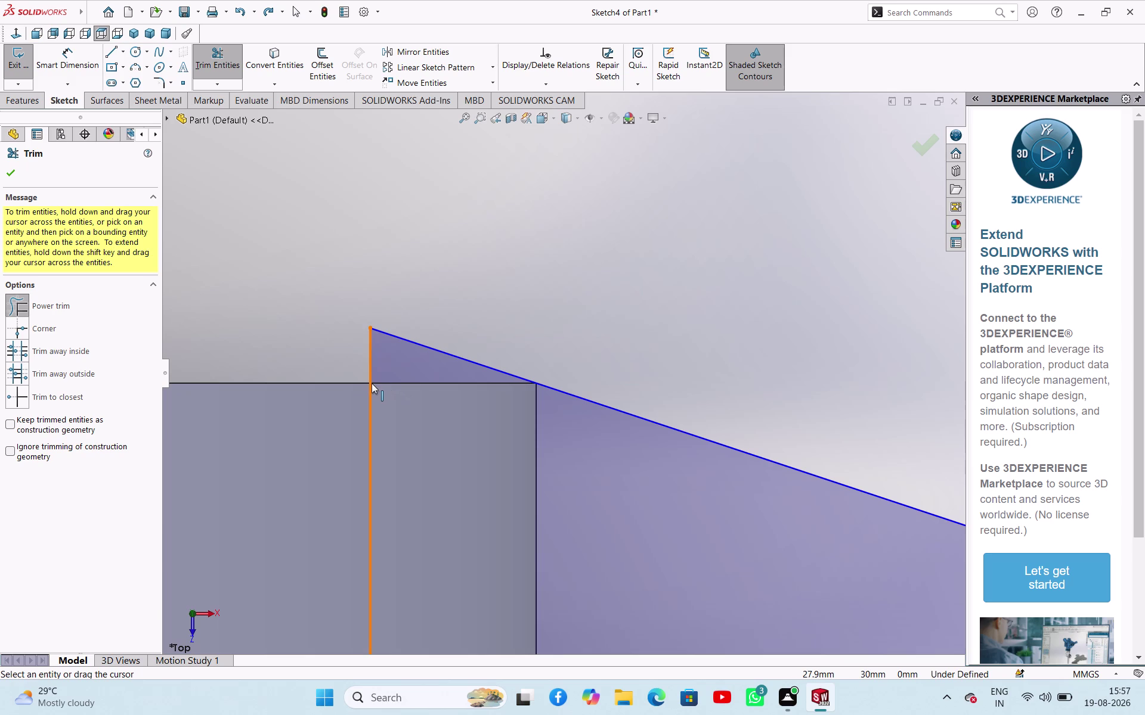
Close the first corner gap with a line from boss corner to web corner, trimming overhanging stubs.
click(110, 57)
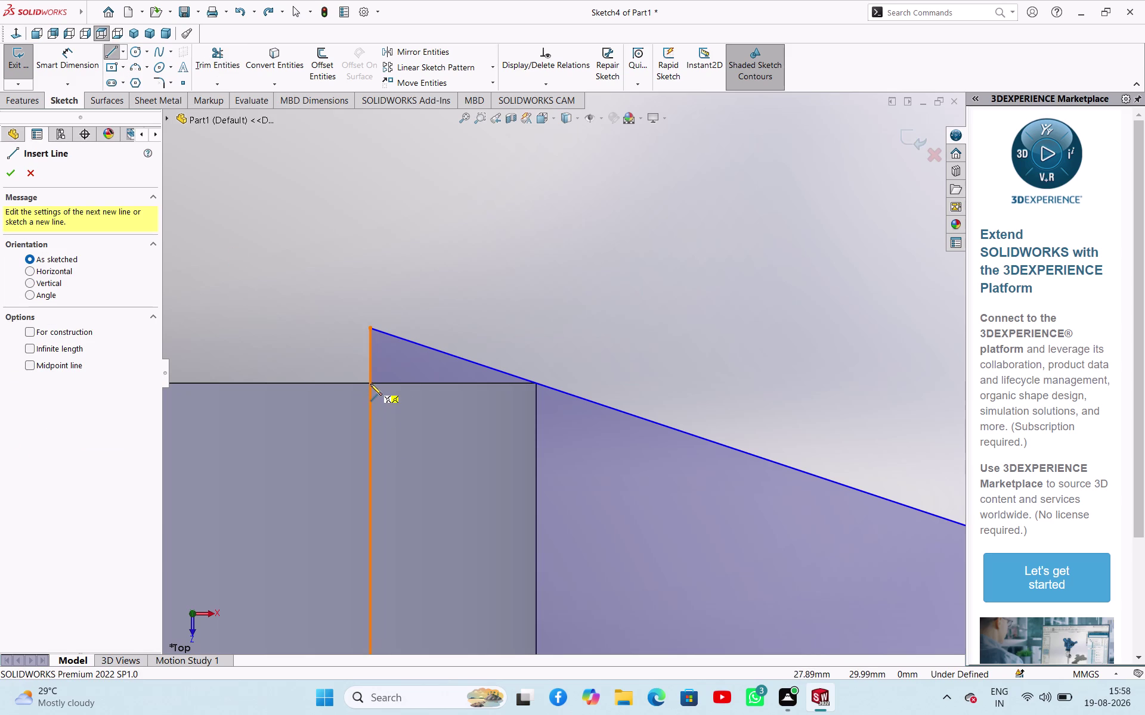
click(536, 382)
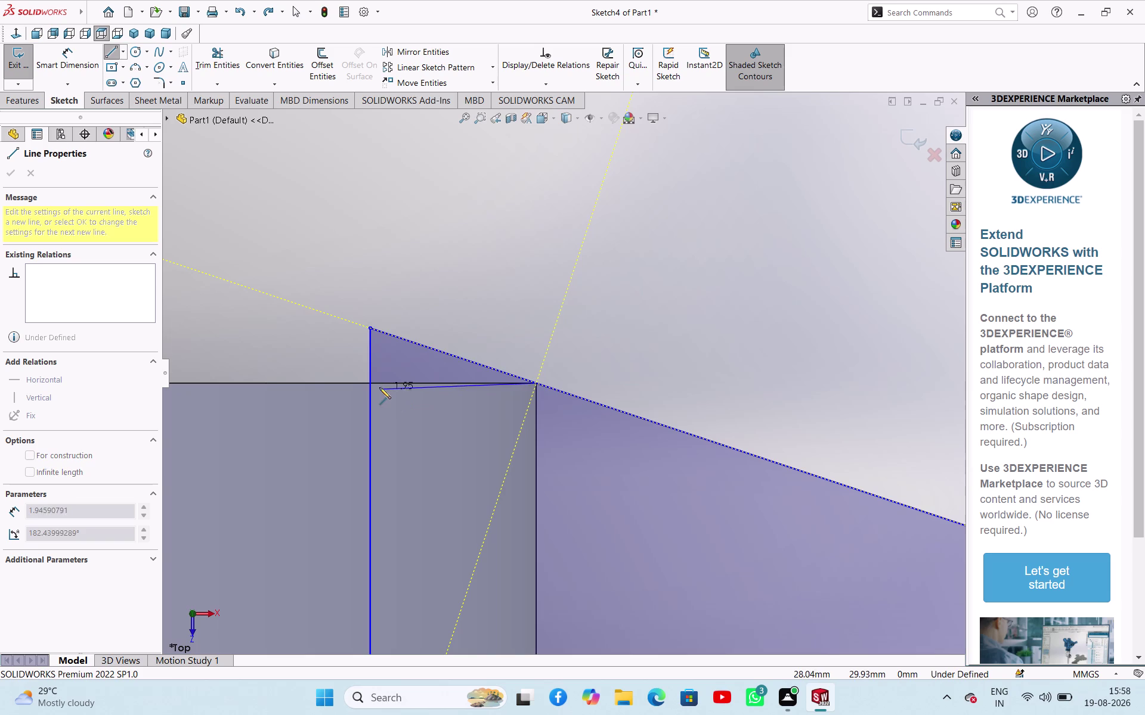
click(372, 383)
right_click(276, 333)
click(304, 344)
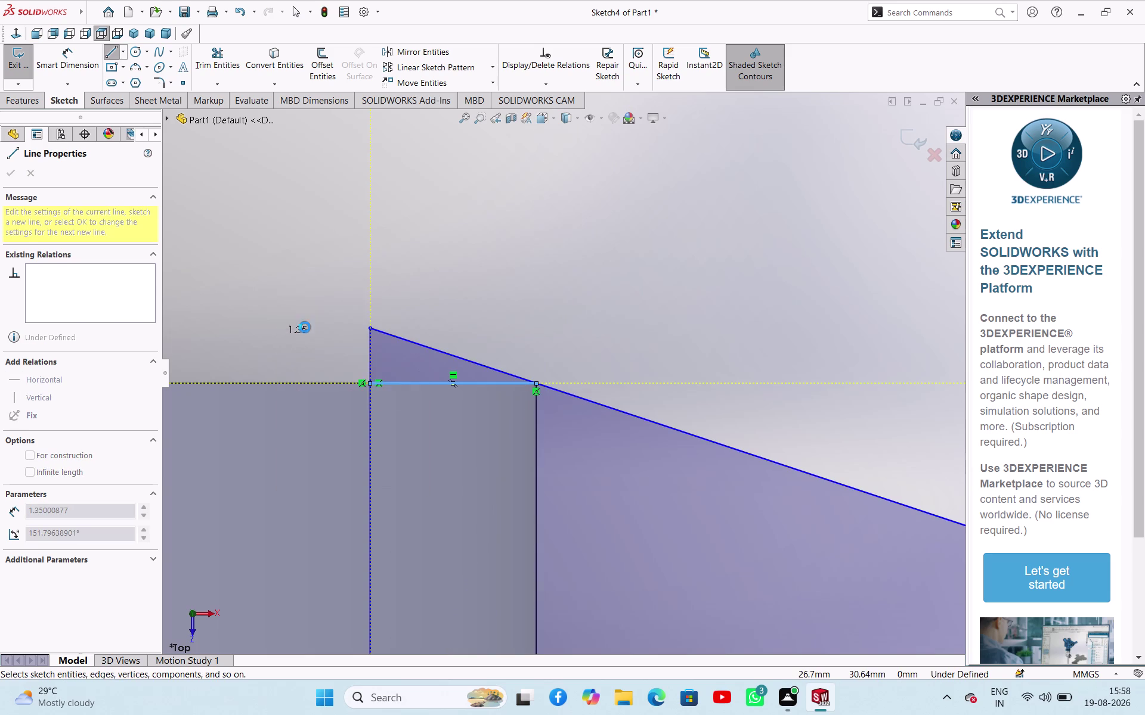
click(231, 57)
drag(305, 289, 448, 343)
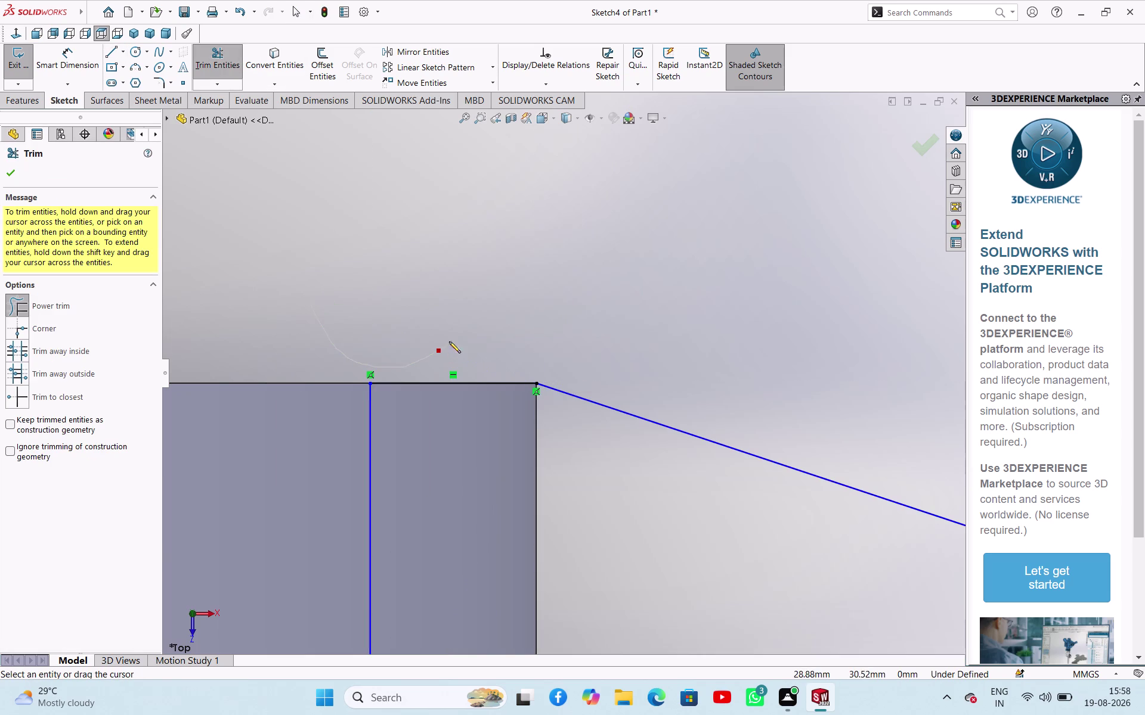
drag(448, 343, 457, 329)
scroll(up, 3)
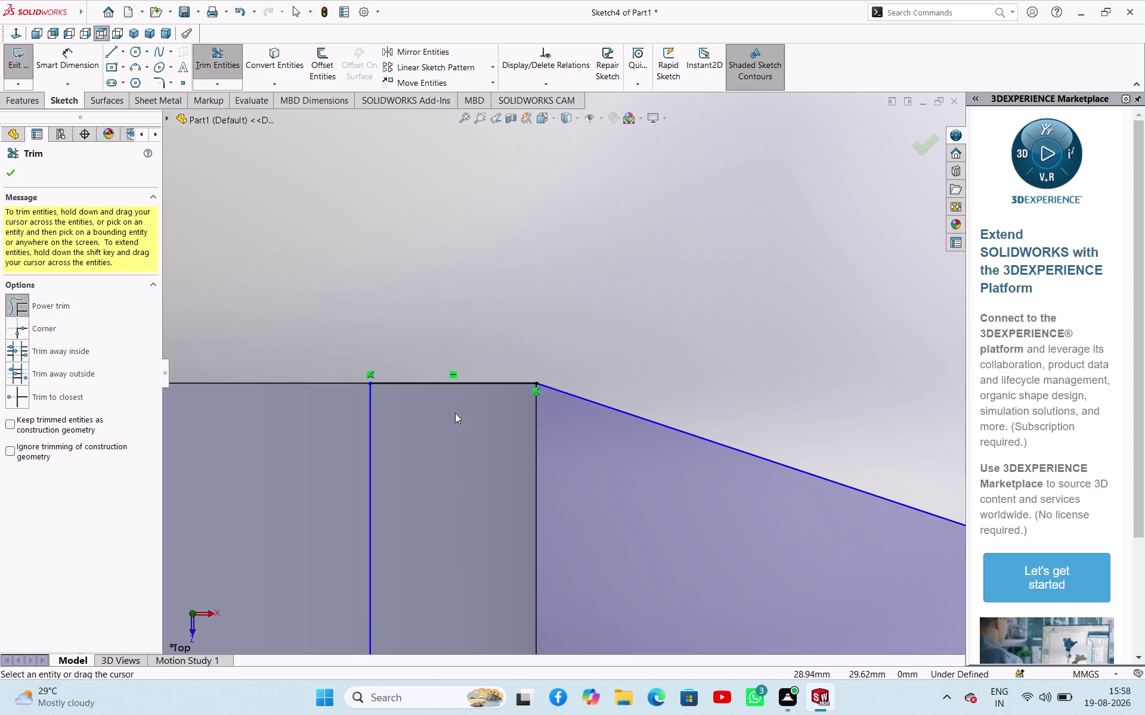
scroll(up, 3)
scroll(up, 3)
scroll(down, 3)
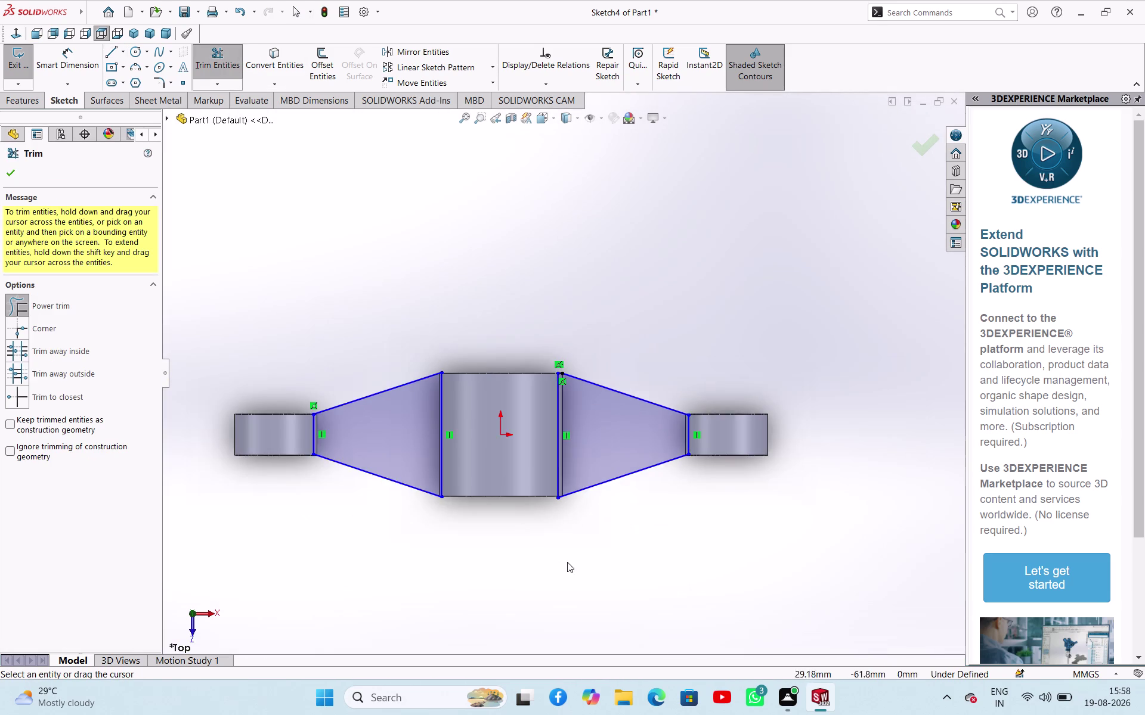
scroll(down, 3)
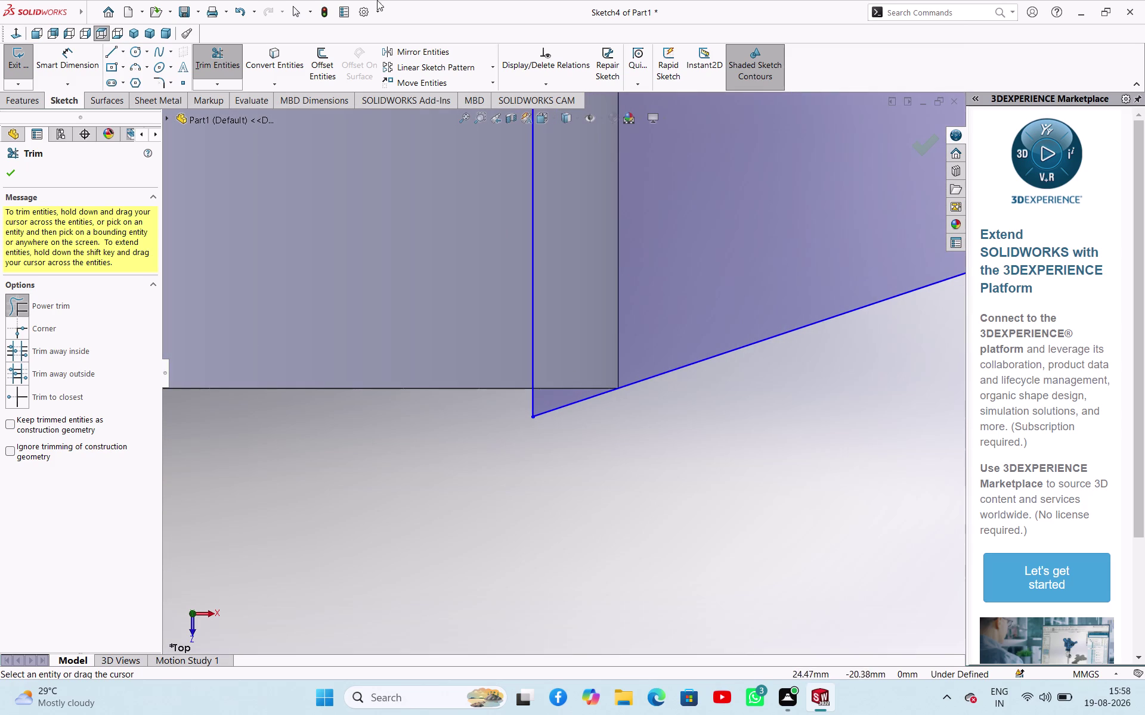
click(113, 54)
Close the second corner gap with a short line and trim the stub below it.
click(112, 49)
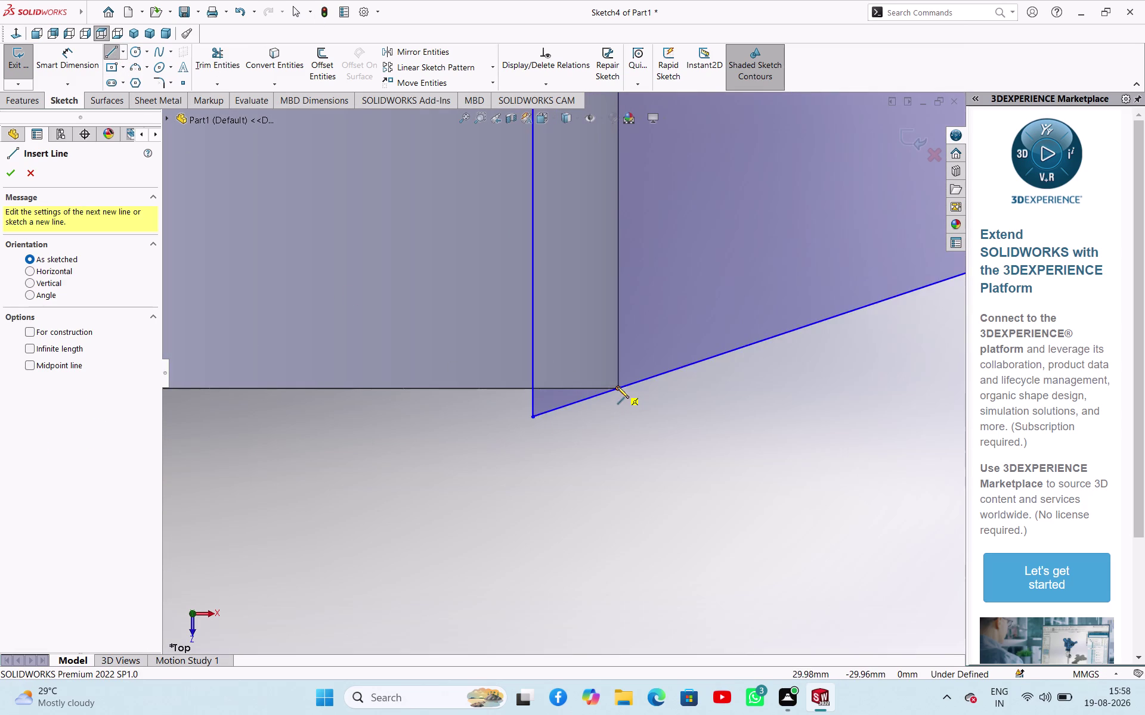
click(619, 390)
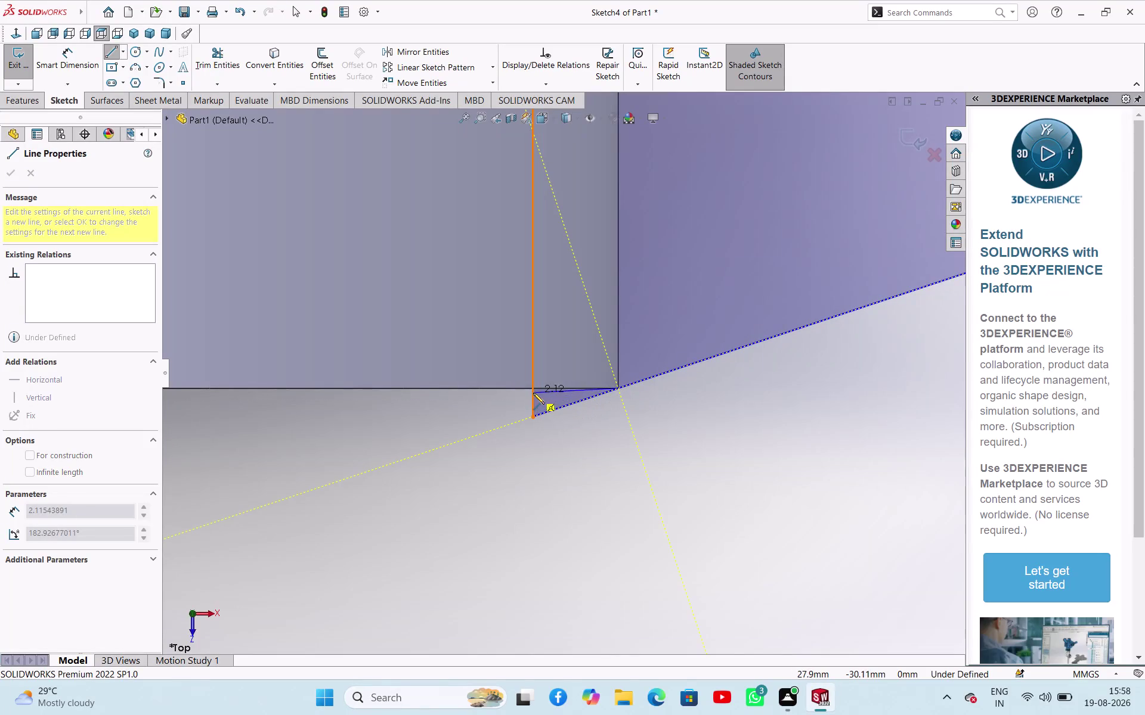
click(532, 389)
right_click(447, 416)
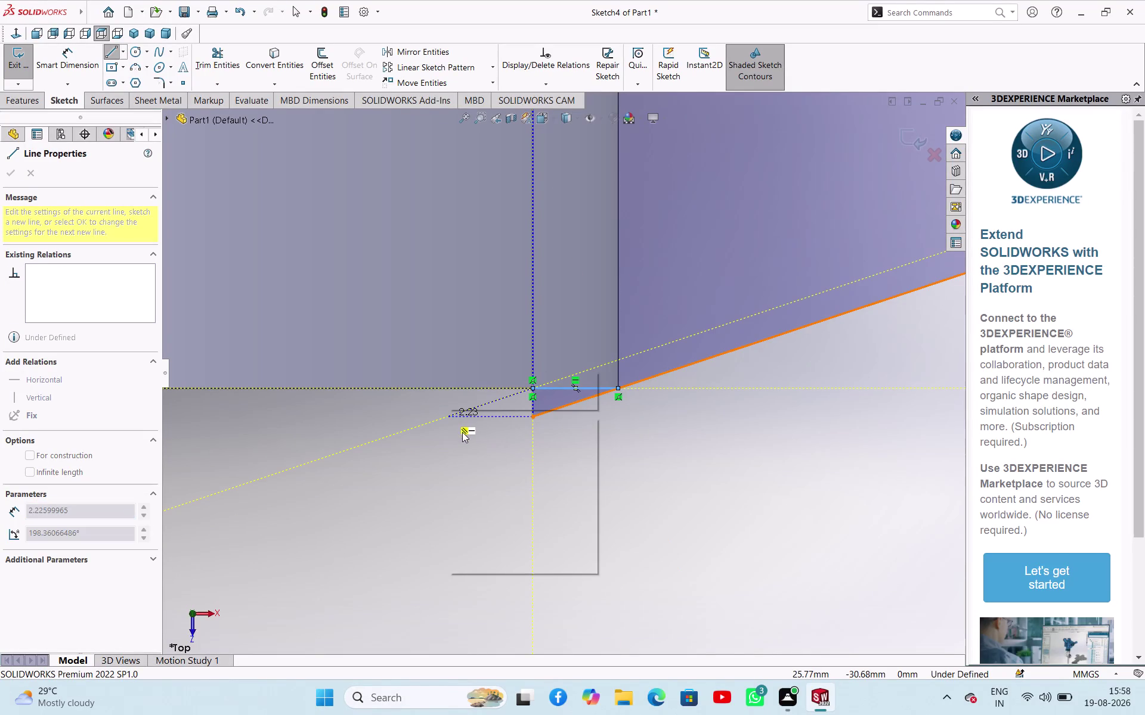
click(457, 427)
click(219, 50)
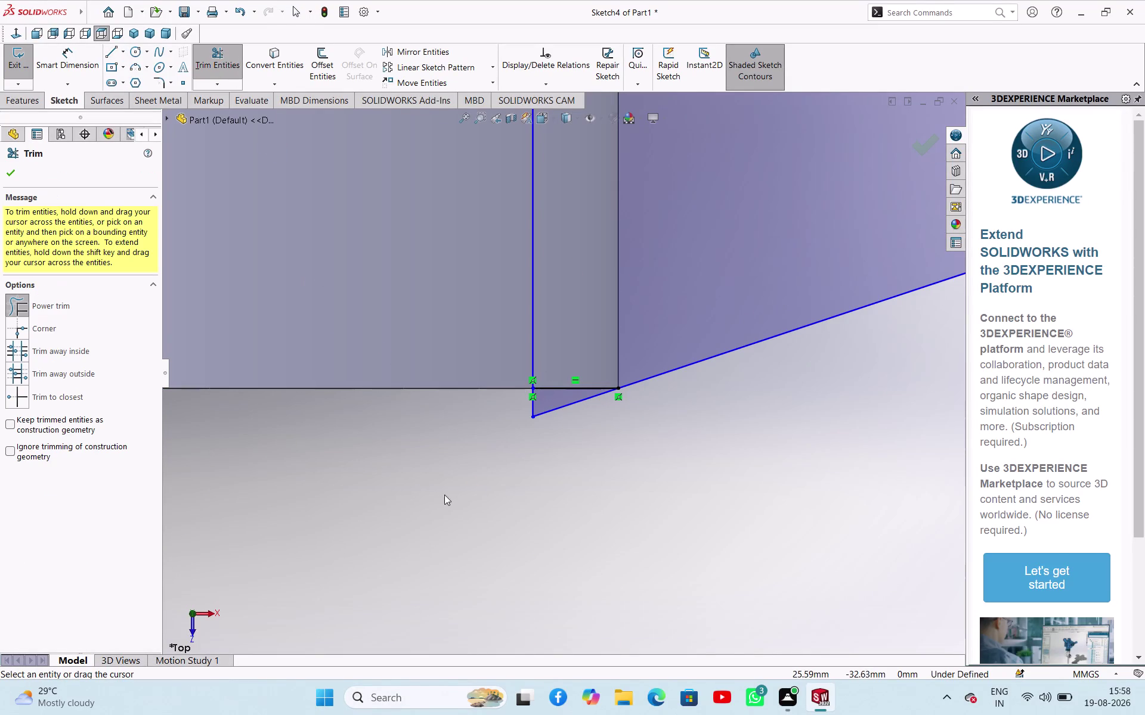
drag(456, 489, 592, 420)
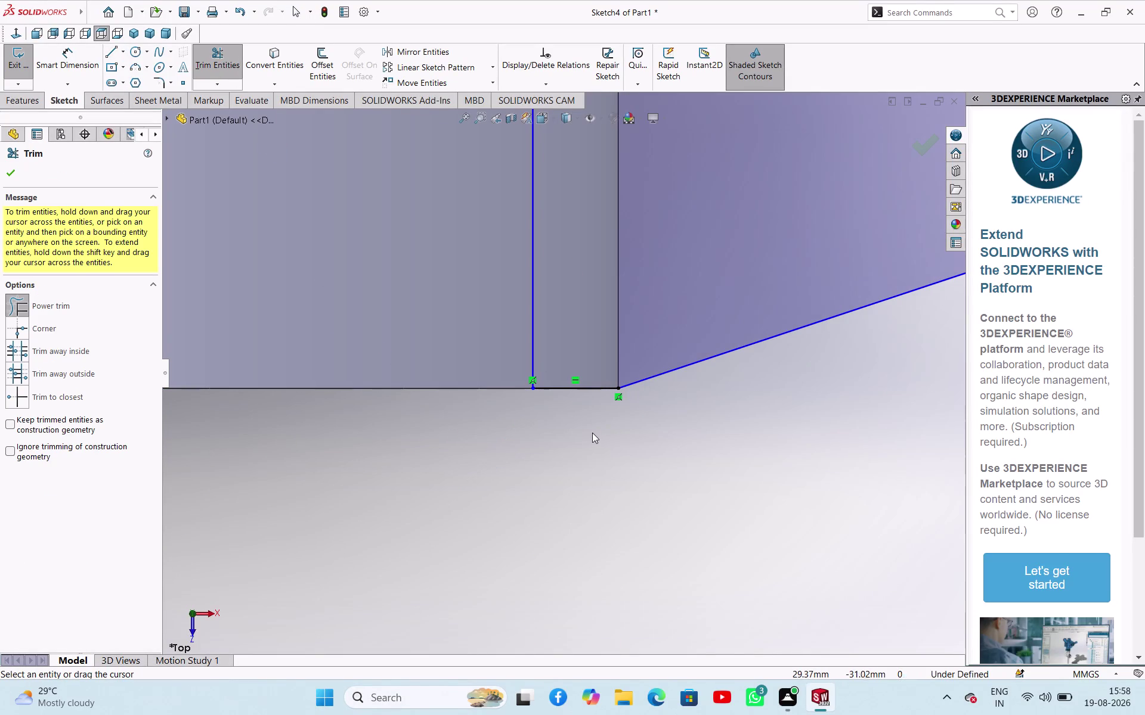
right_click(587, 436)
click(606, 477)
scroll(up, 3)
scroll(up, 3)
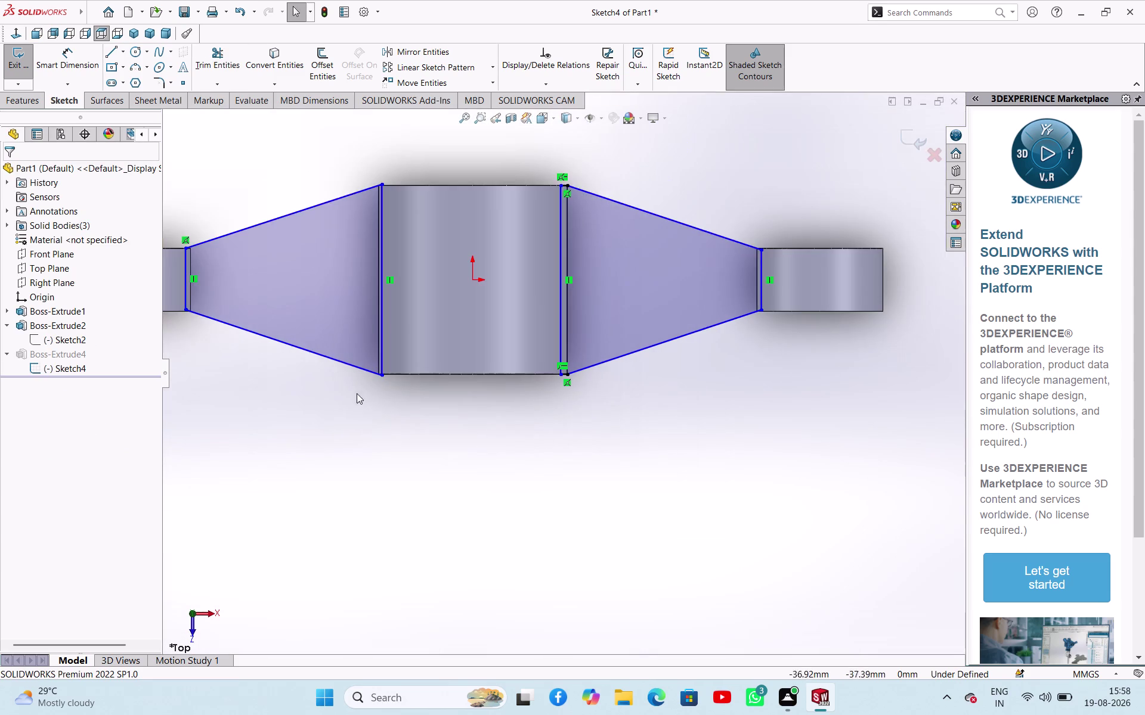
Draw a short closing line from the web's other corner to the boss edge in Sketch4.
scroll(down, 3)
scroll(down, 3)
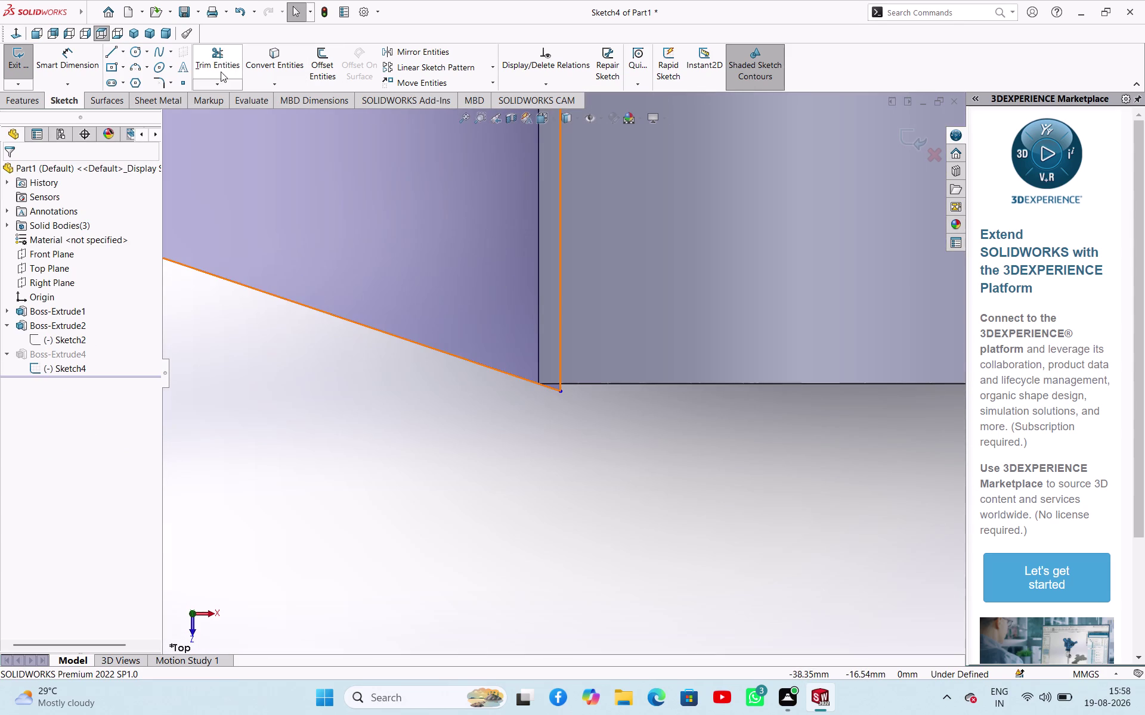
click(117, 55)
scroll(down, 3)
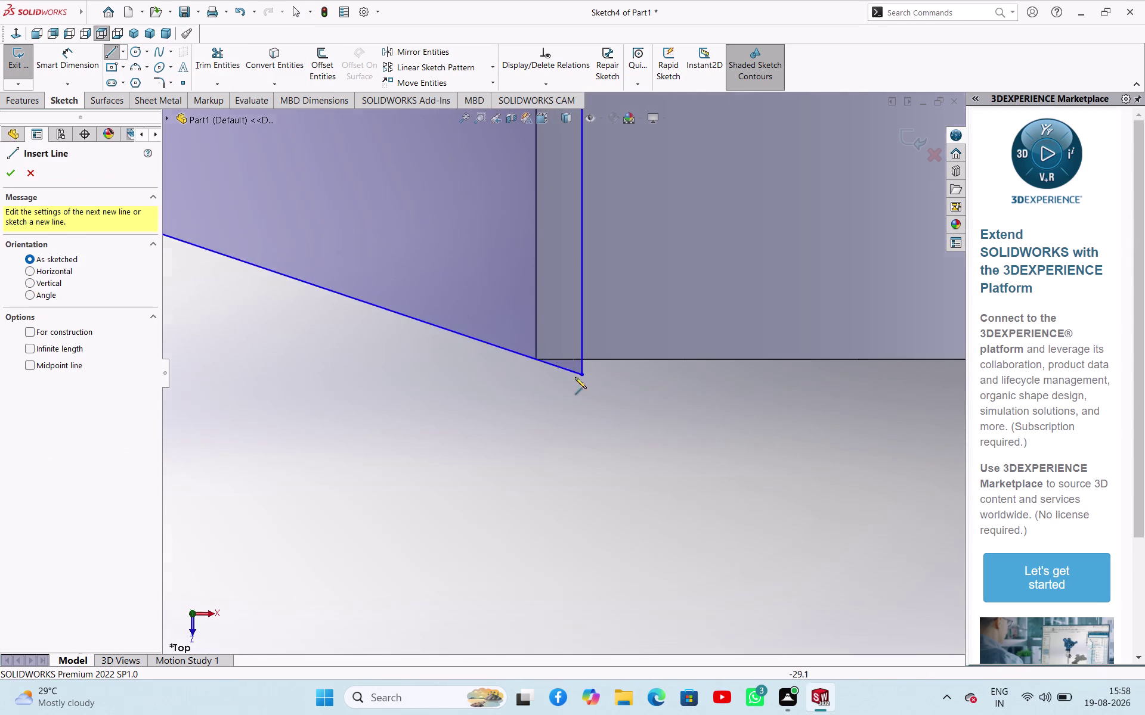
drag(536, 358, 542, 364)
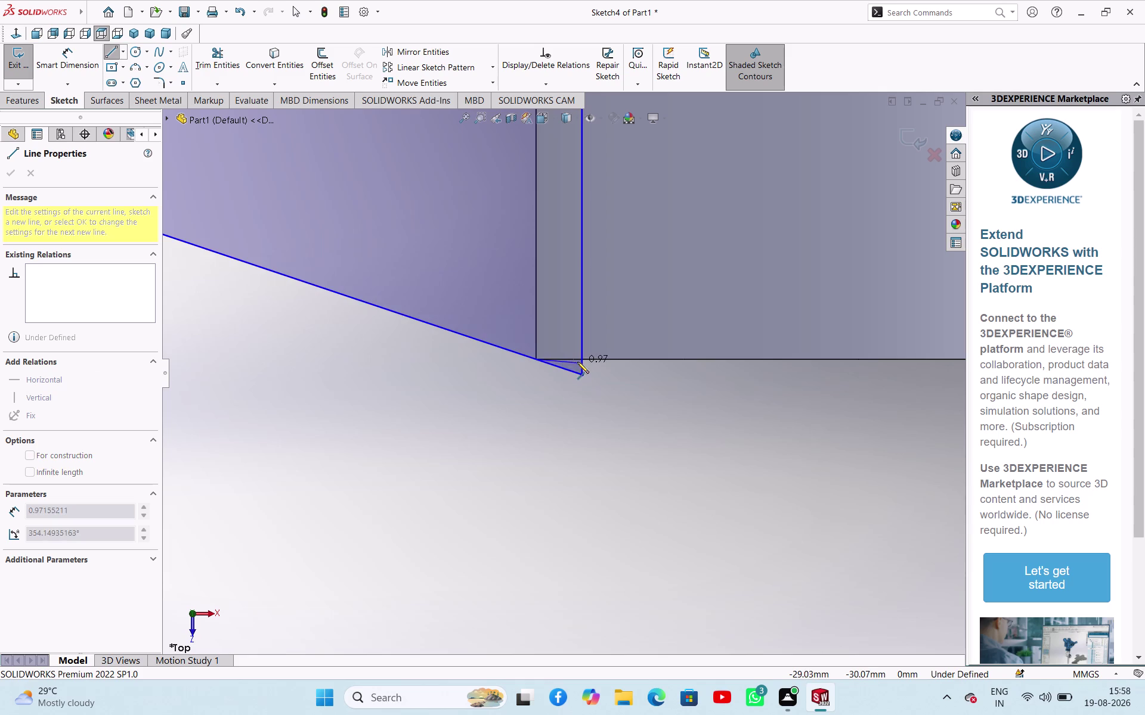
click(581, 360)
right_click(529, 411)
click(553, 421)
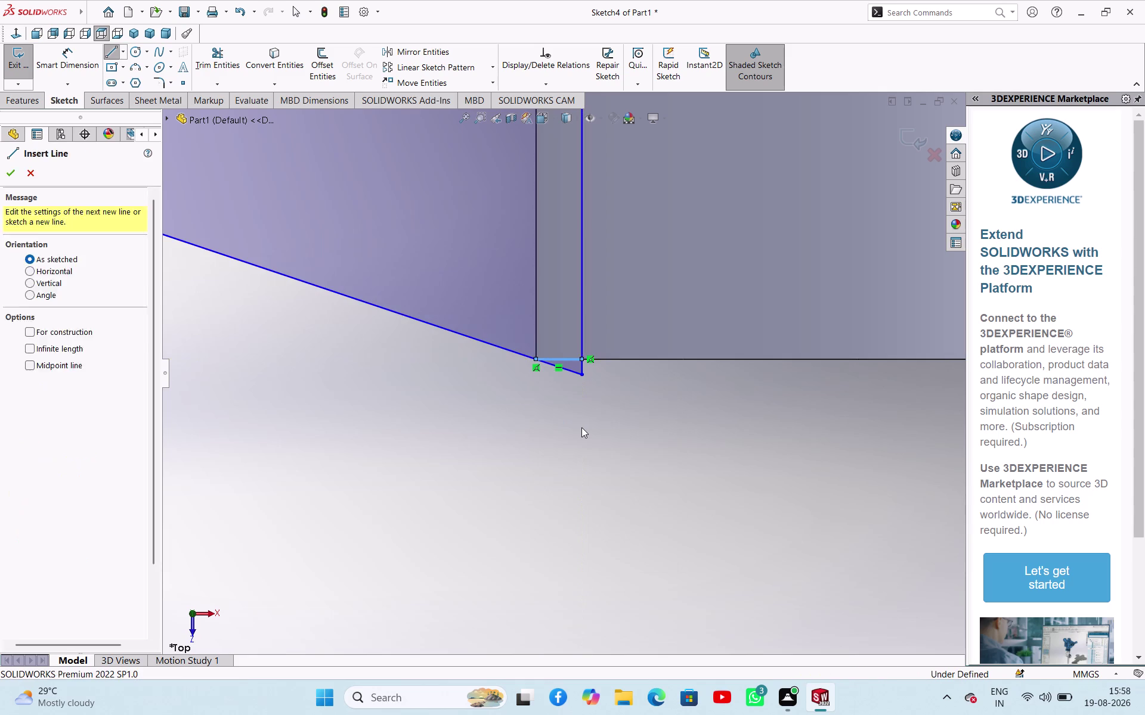
middle_drag(578, 431, 566, 369)
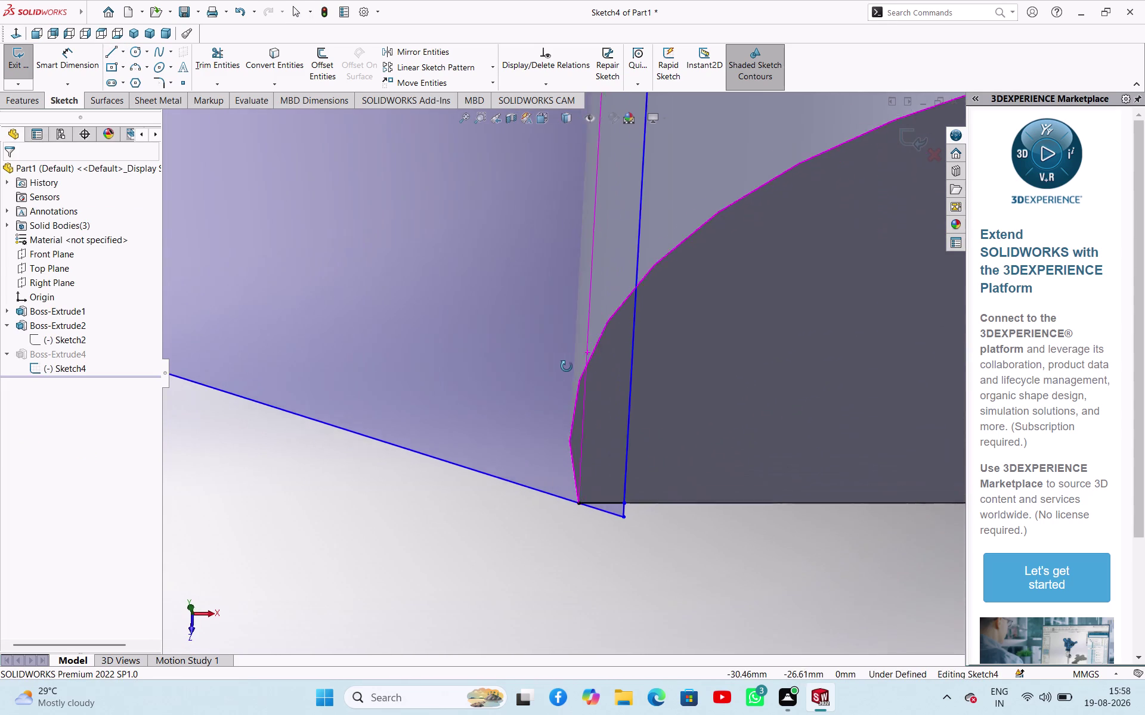
middle_drag(566, 369, 572, 366)
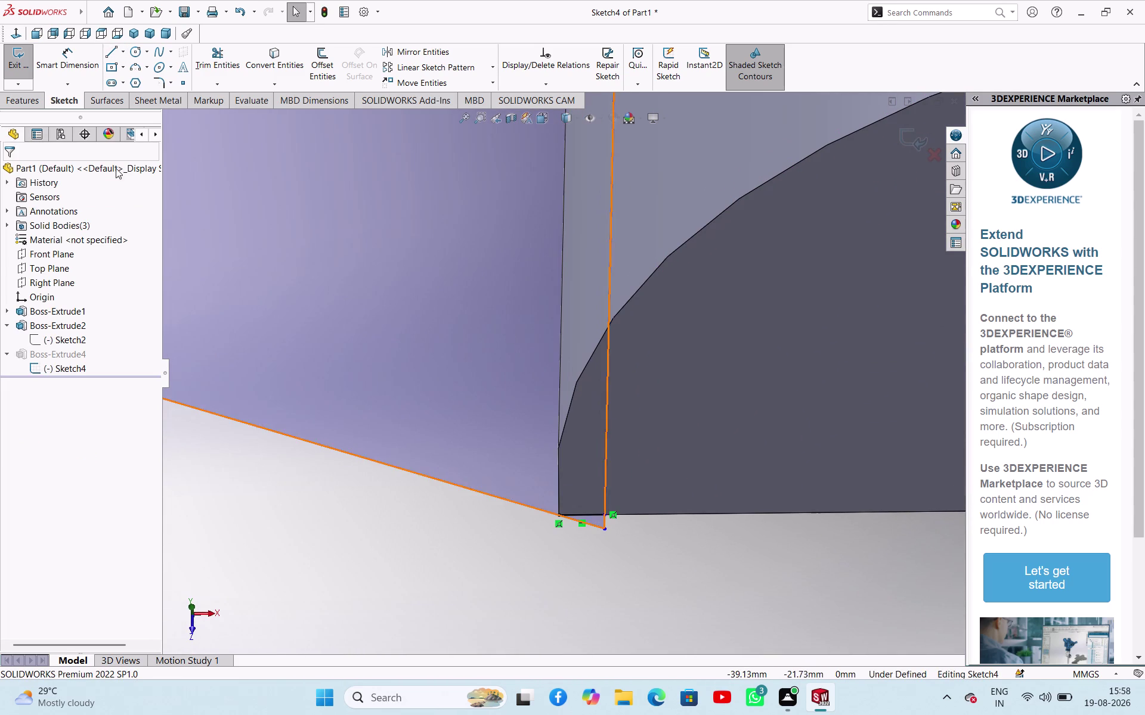
Trim the overhanging stubs below the new closing line, then return to the top-down view.
click(208, 66)
drag(558, 536, 564, 536)
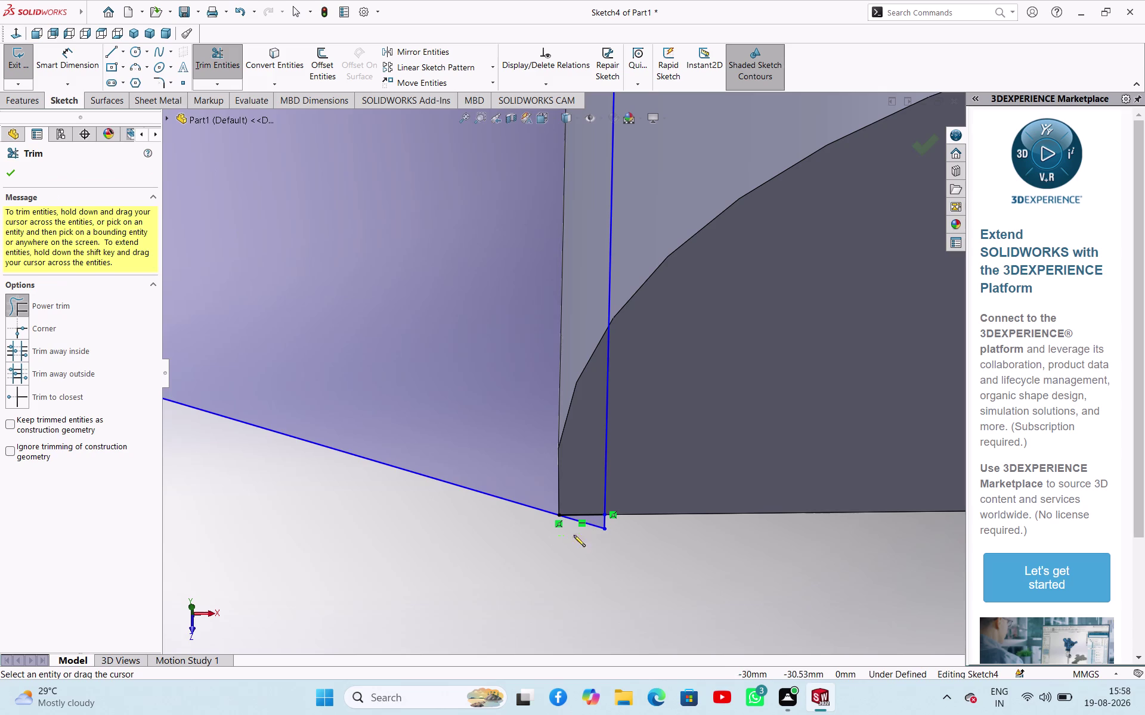
drag(564, 535, 613, 525)
scroll(up, 3)
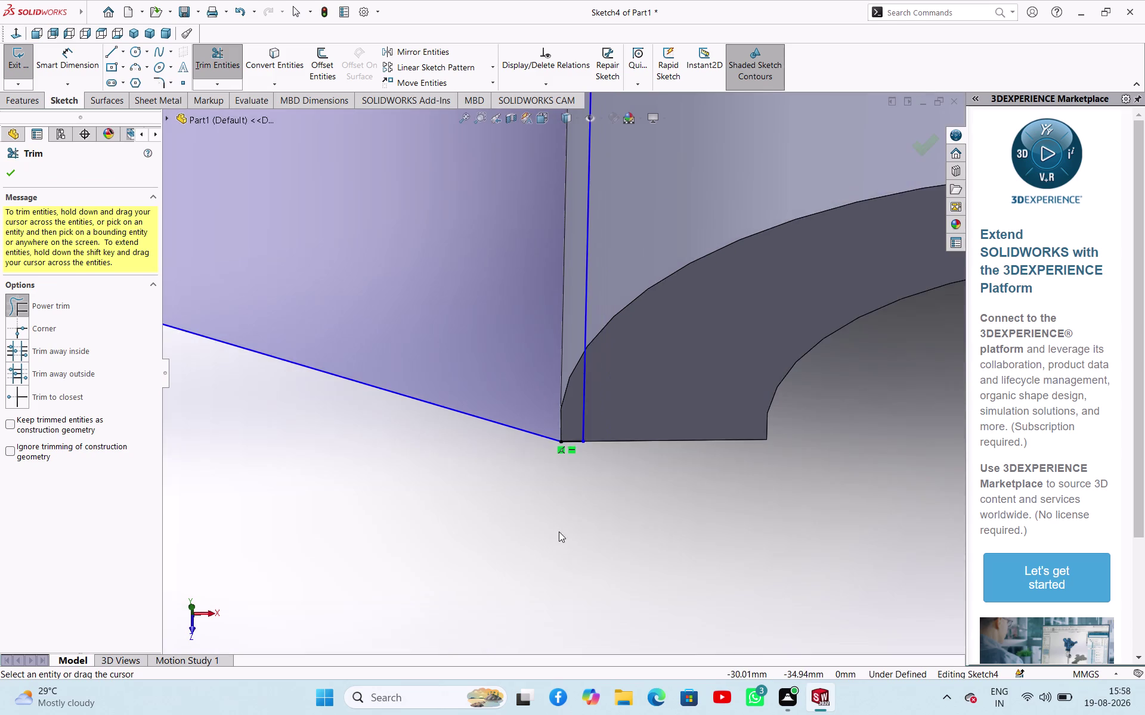
scroll(up, 3)
scroll(up, 3)
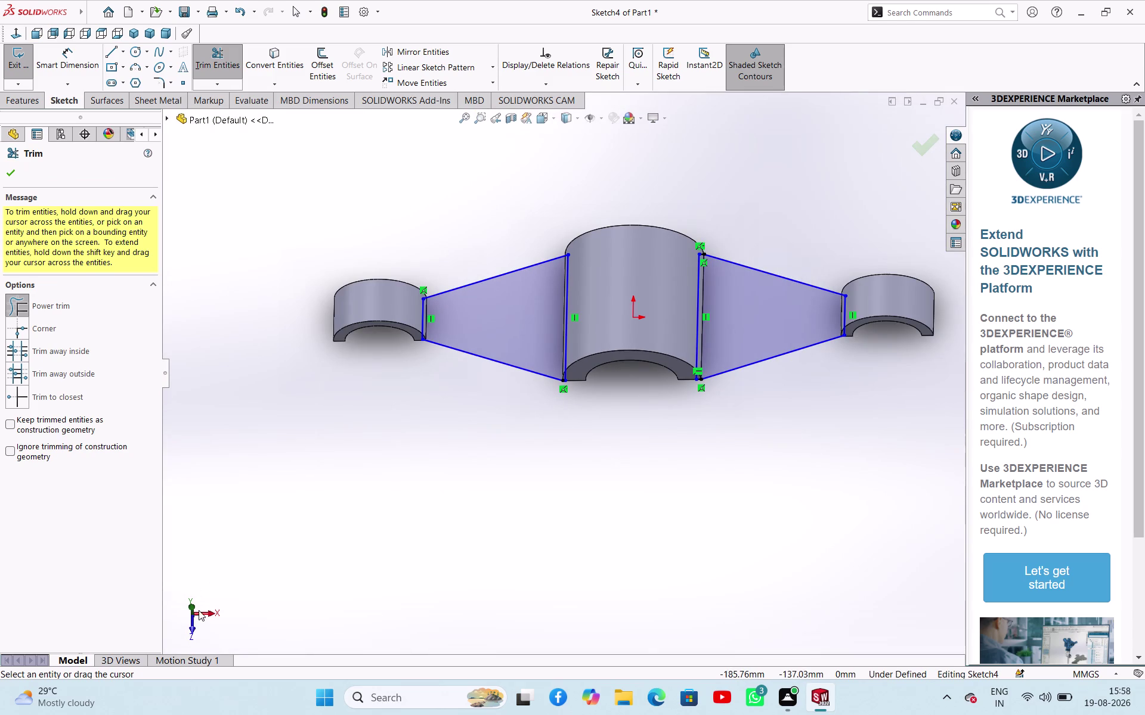
click(190, 607)
Trim the overhanging stub at the web's boss corner.
scroll(down, 3)
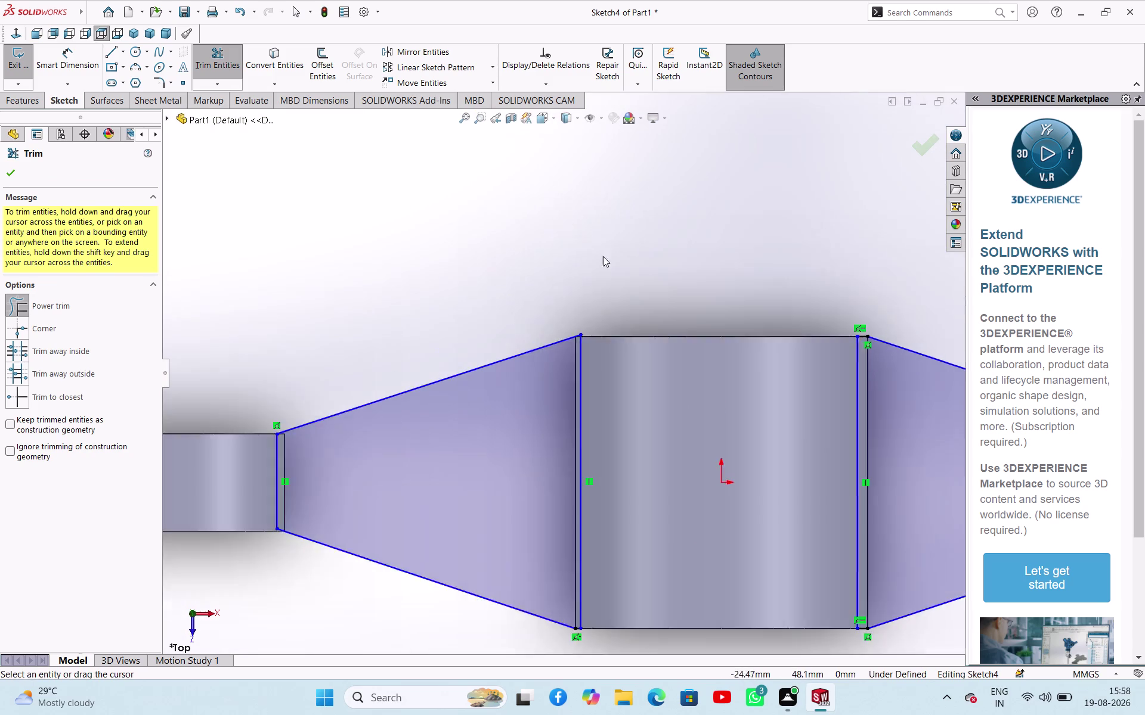
scroll(down, 3)
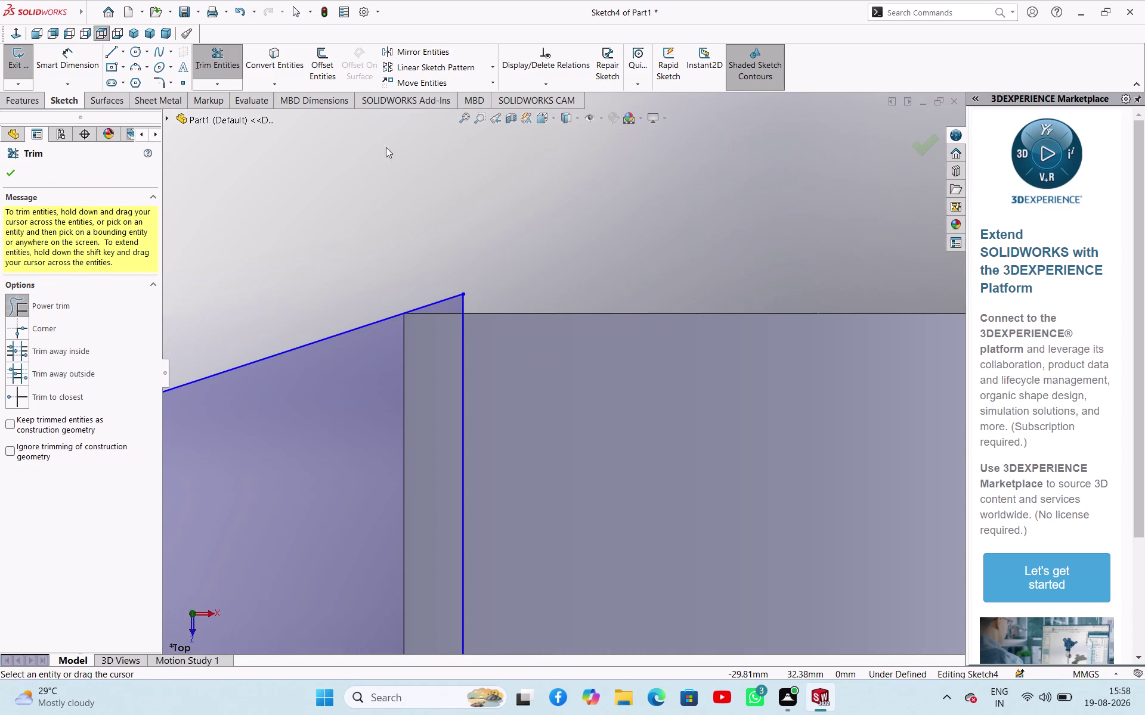
drag(413, 267, 451, 294)
drag(451, 294, 471, 303)
right_click(449, 236)
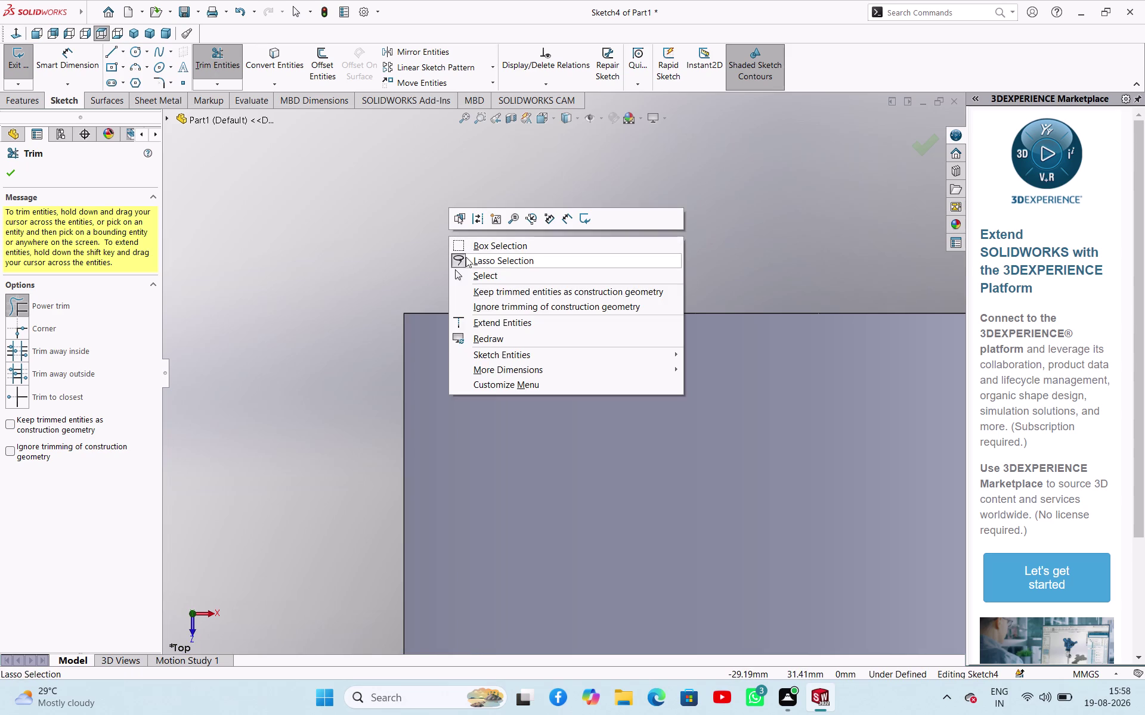
click(468, 276)
scroll(up, 3)
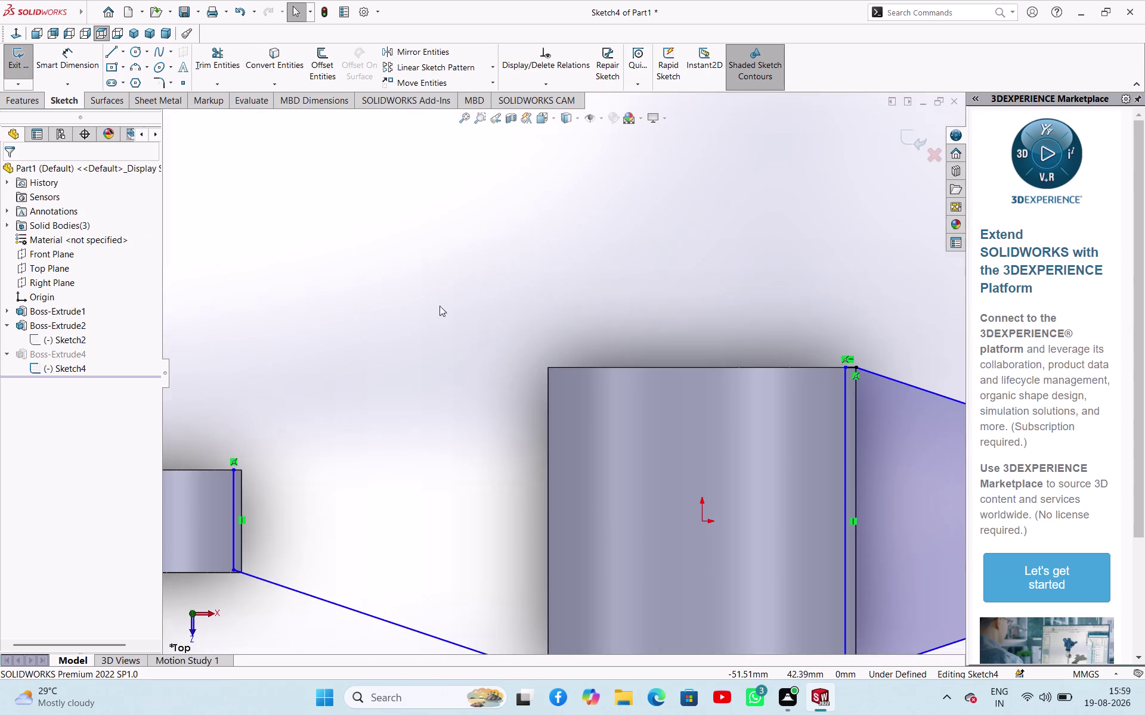
scroll(up, 3)
scroll(down, 3)
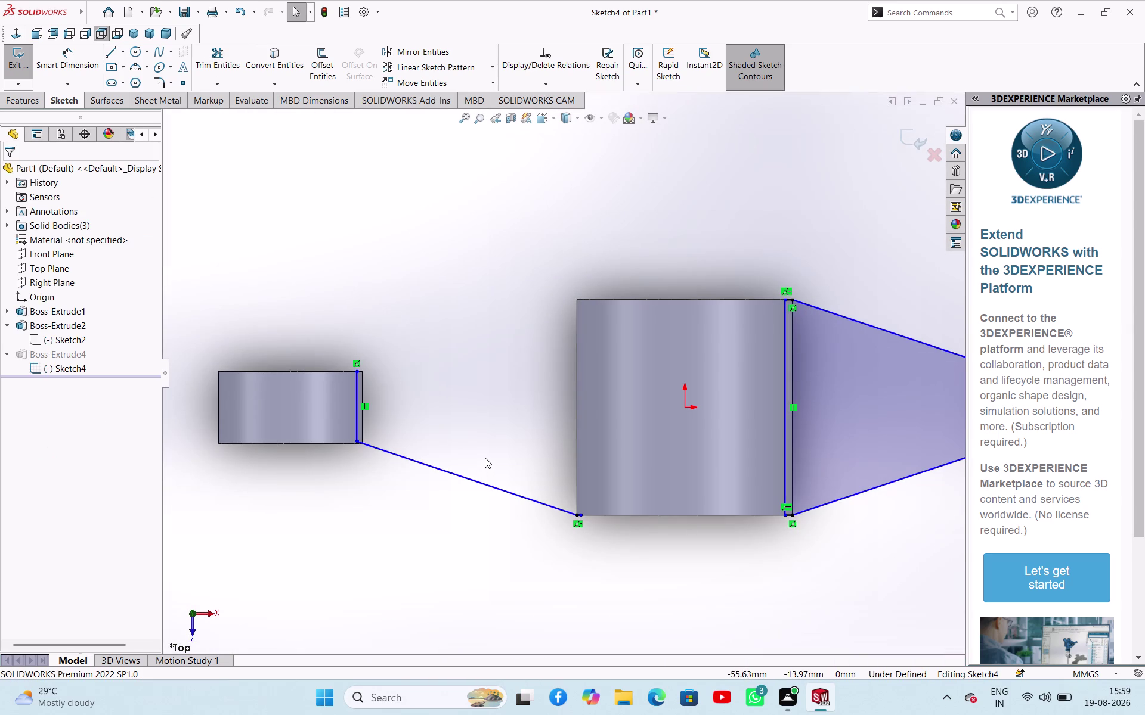
Restore the accidentally trimmed upper web edge and adjust the vertical line's end at the corner.
key(ctrl+z)
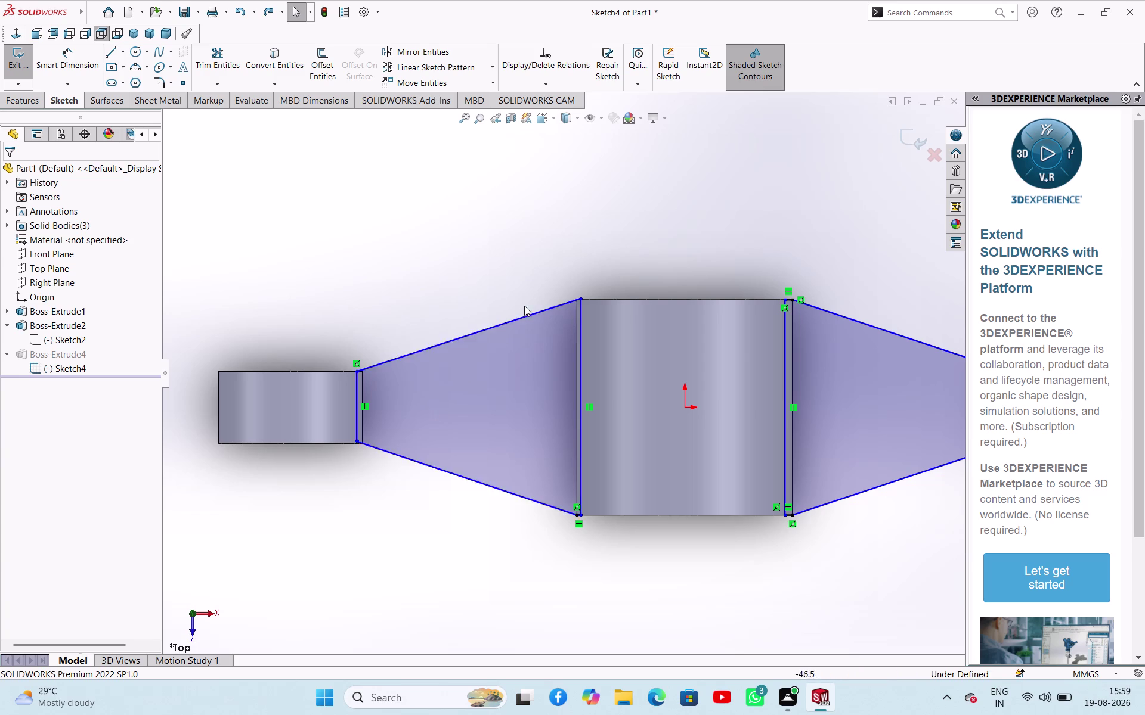
scroll(down, 3)
scroll(down, 3)
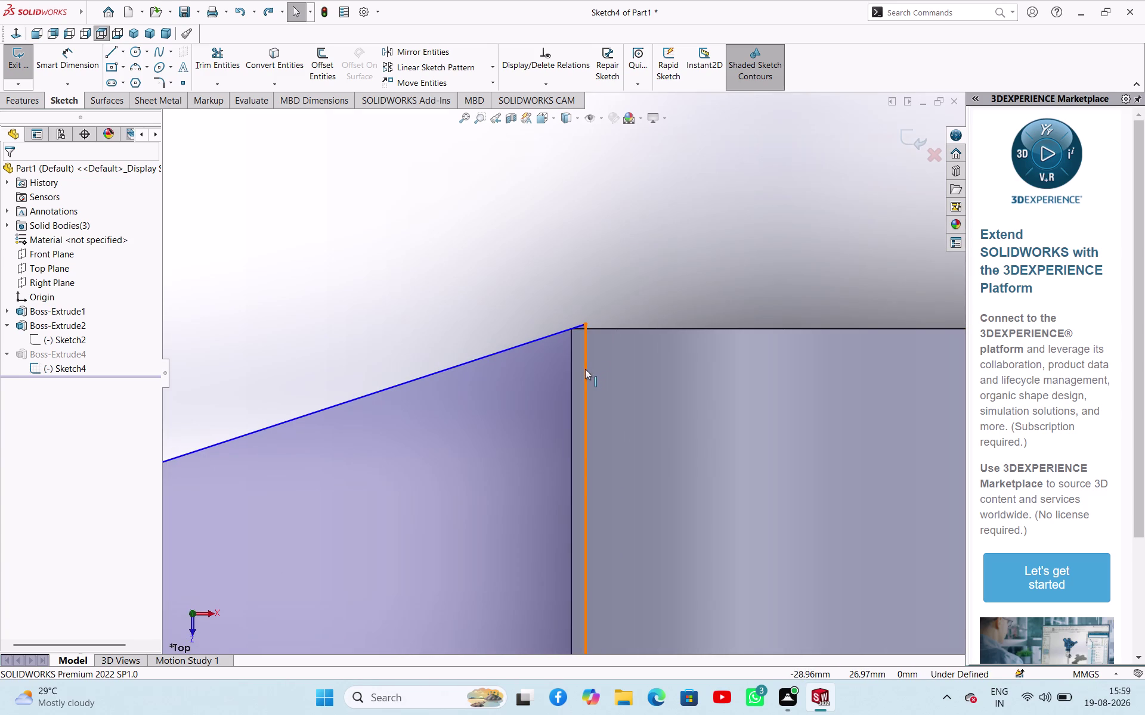
drag(584, 369, 601, 373)
click(474, 312)
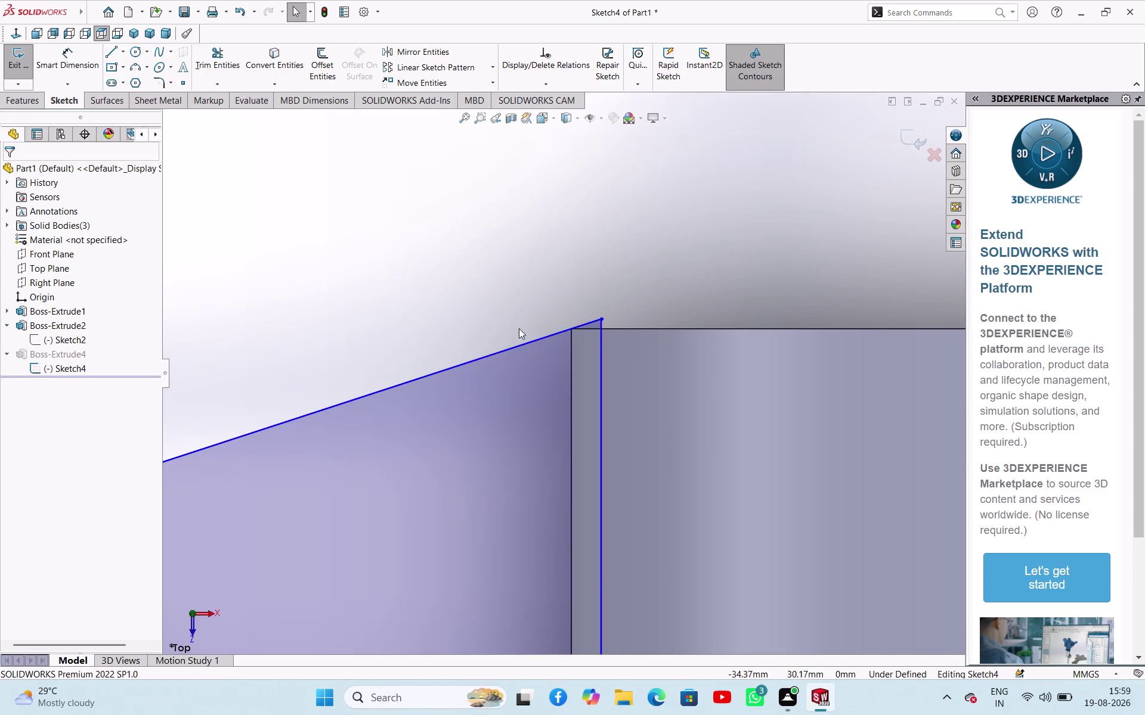
Draw a closing line across the web's top corner to the slanted edge.
click(111, 54)
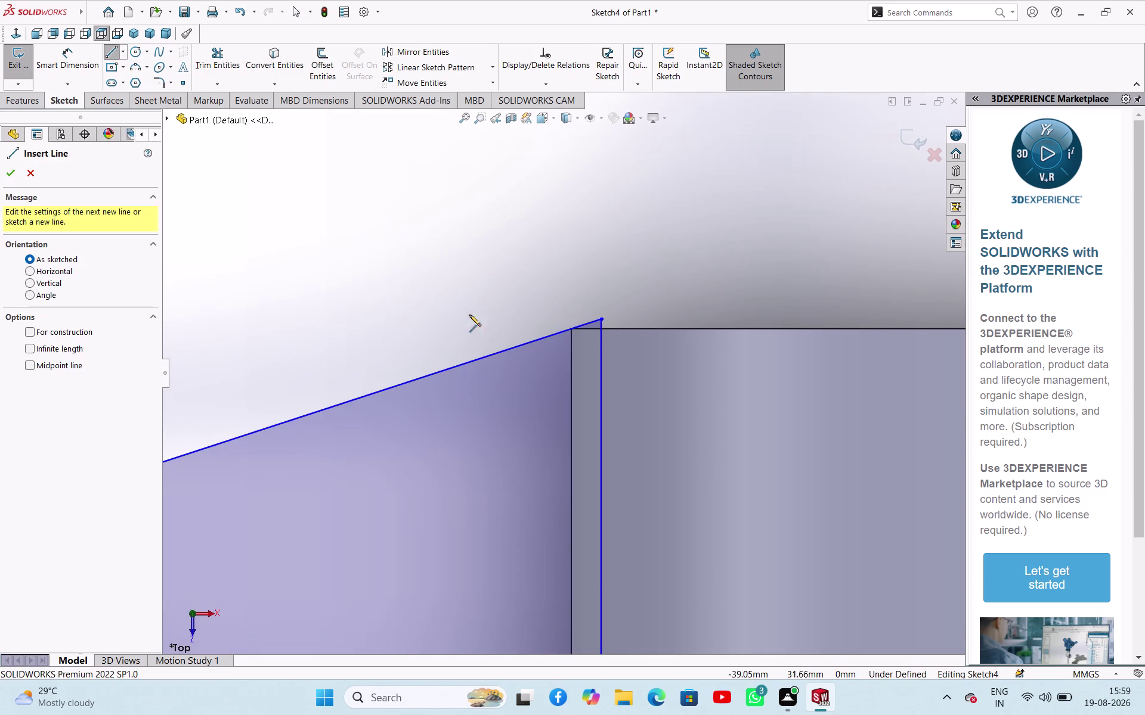
scroll(down, 3)
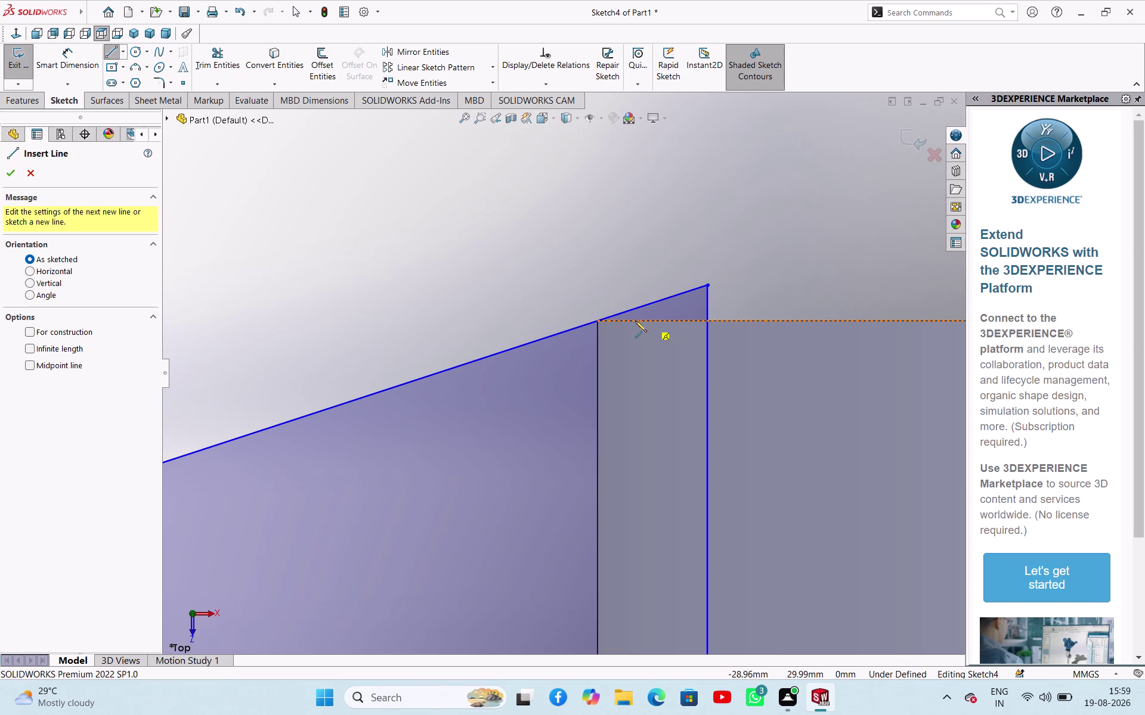
click(596, 322)
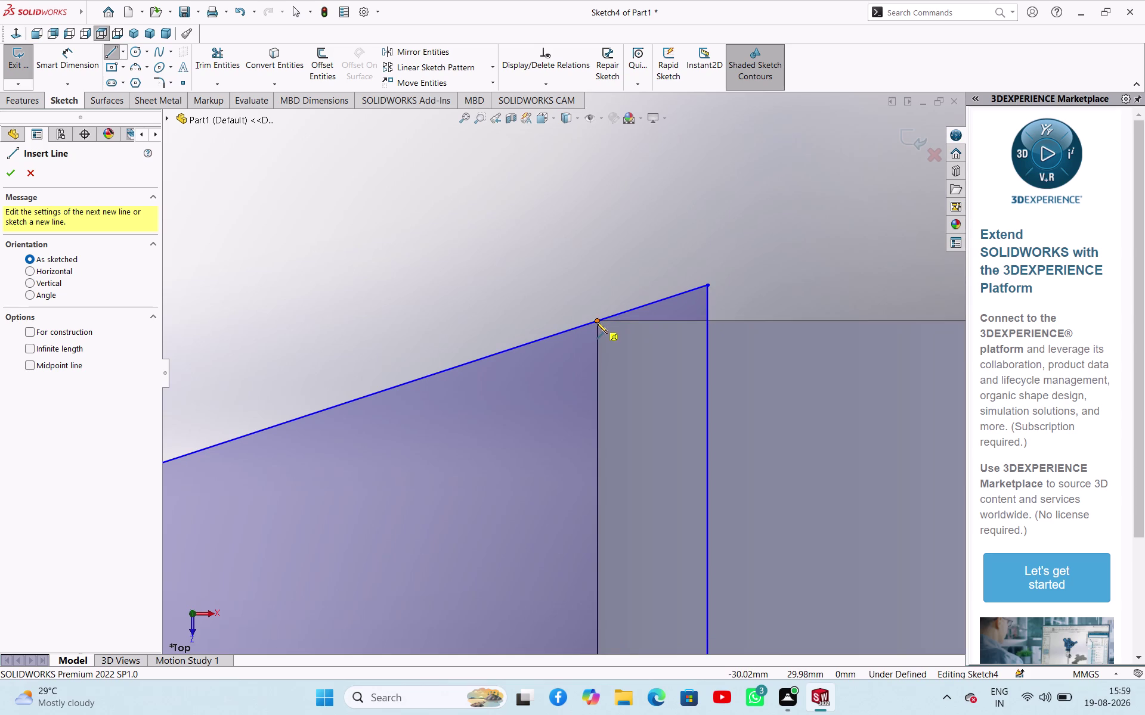
click(706, 322)
right_click(420, 282)
click(441, 292)
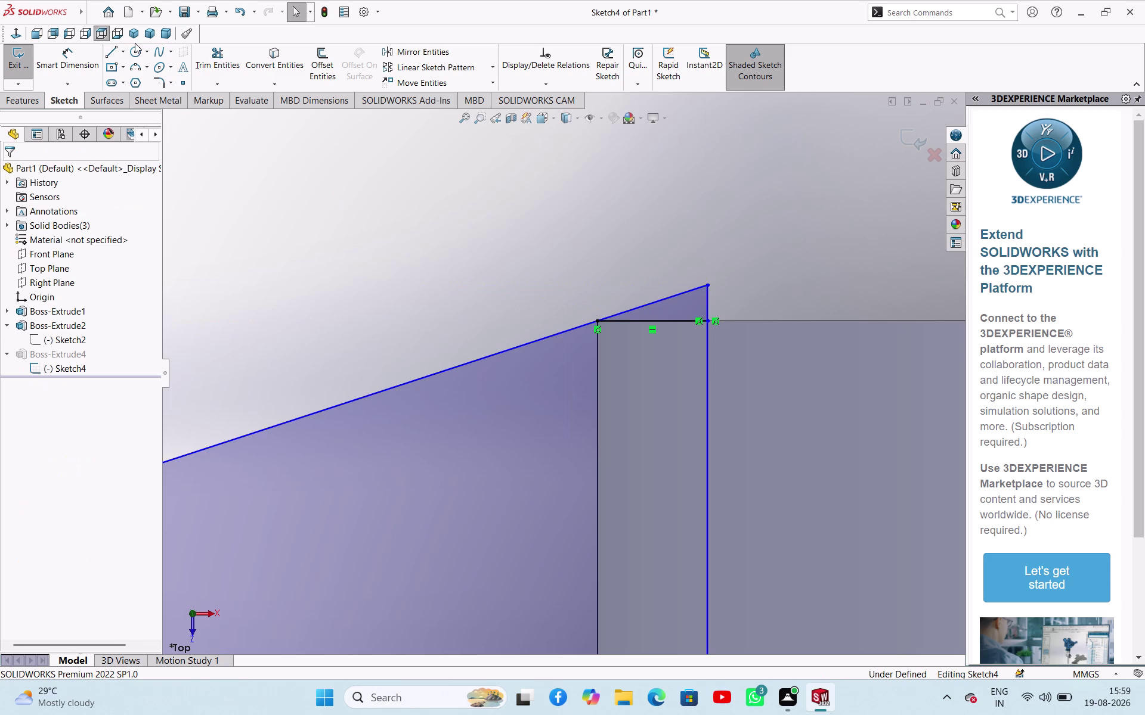
Trim the stray corner segments and exit Sketch4 to rebuild Boss-Extrude4.
click(230, 65)
drag(611, 266, 692, 300)
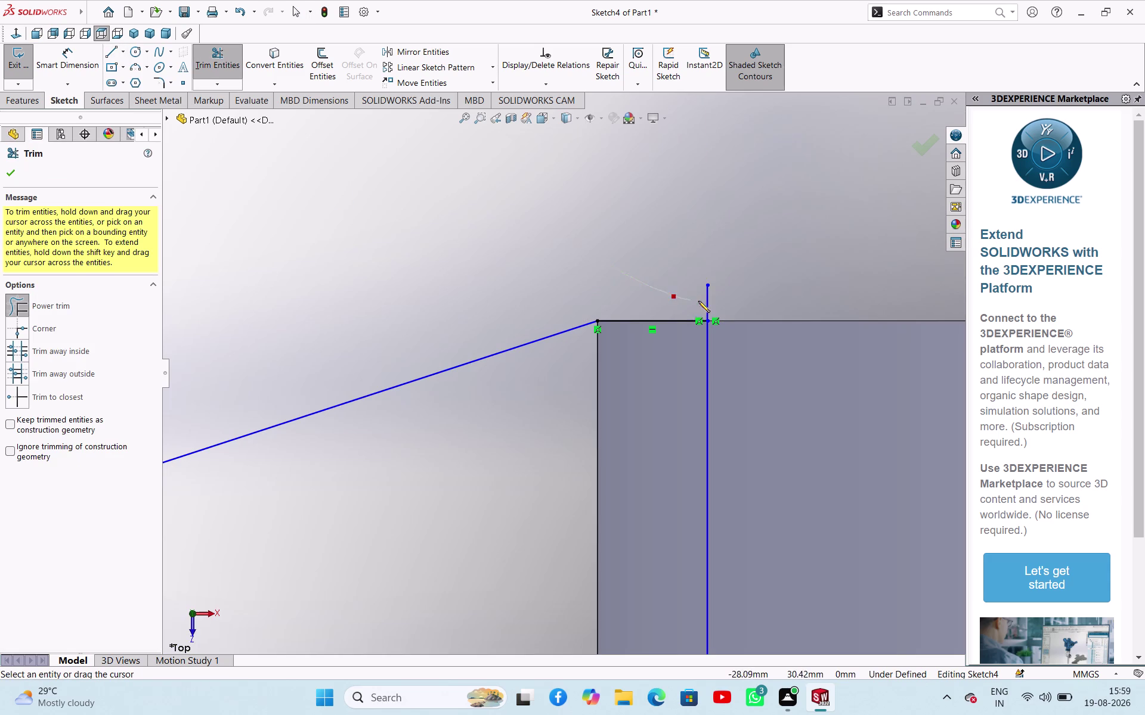
drag(692, 301, 727, 300)
right_click(522, 264)
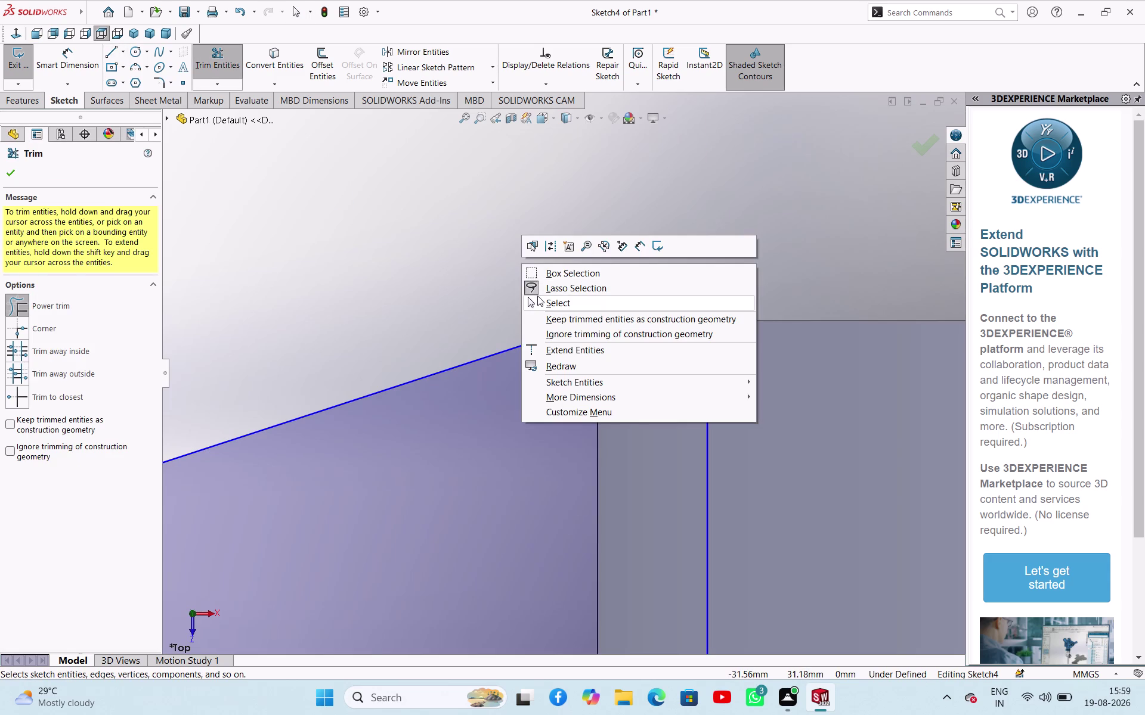
click(538, 301)
scroll(up, 3)
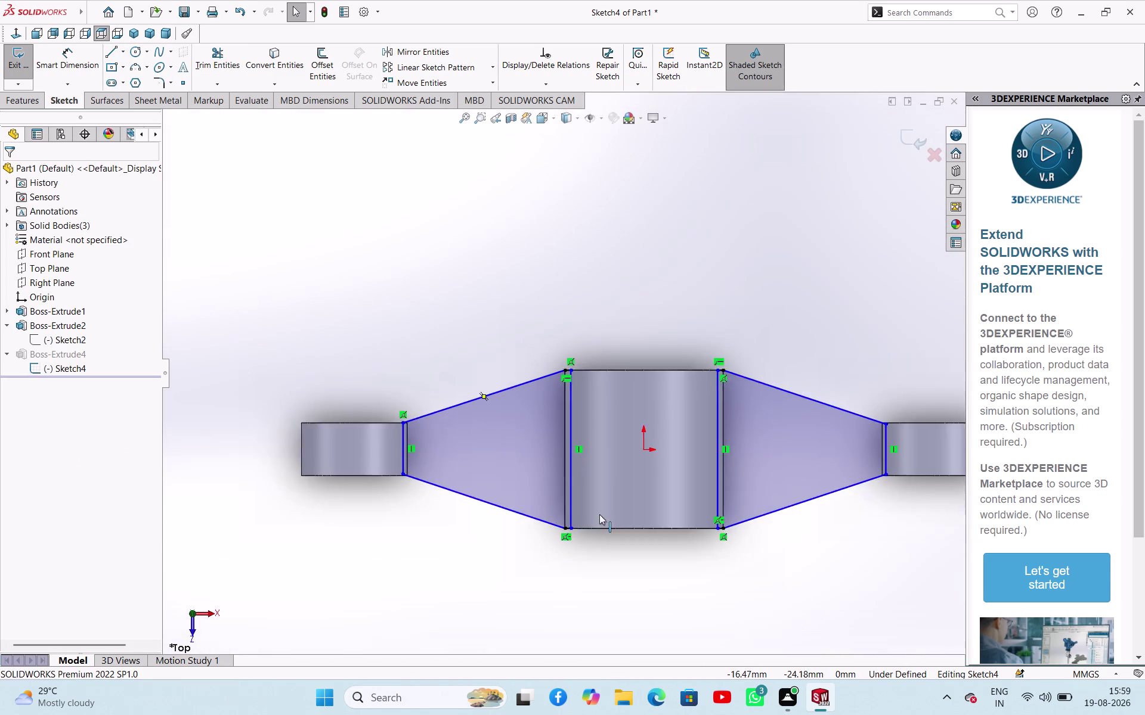
scroll(up, 3)
scroll(down, 3)
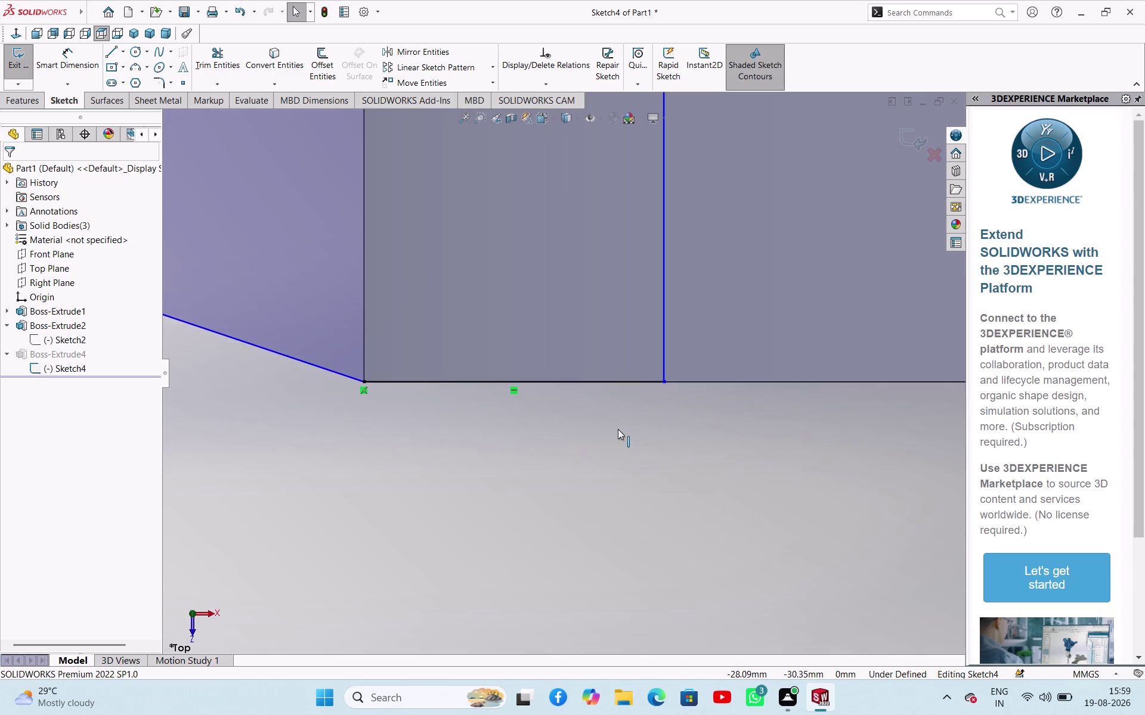
scroll(up, 3)
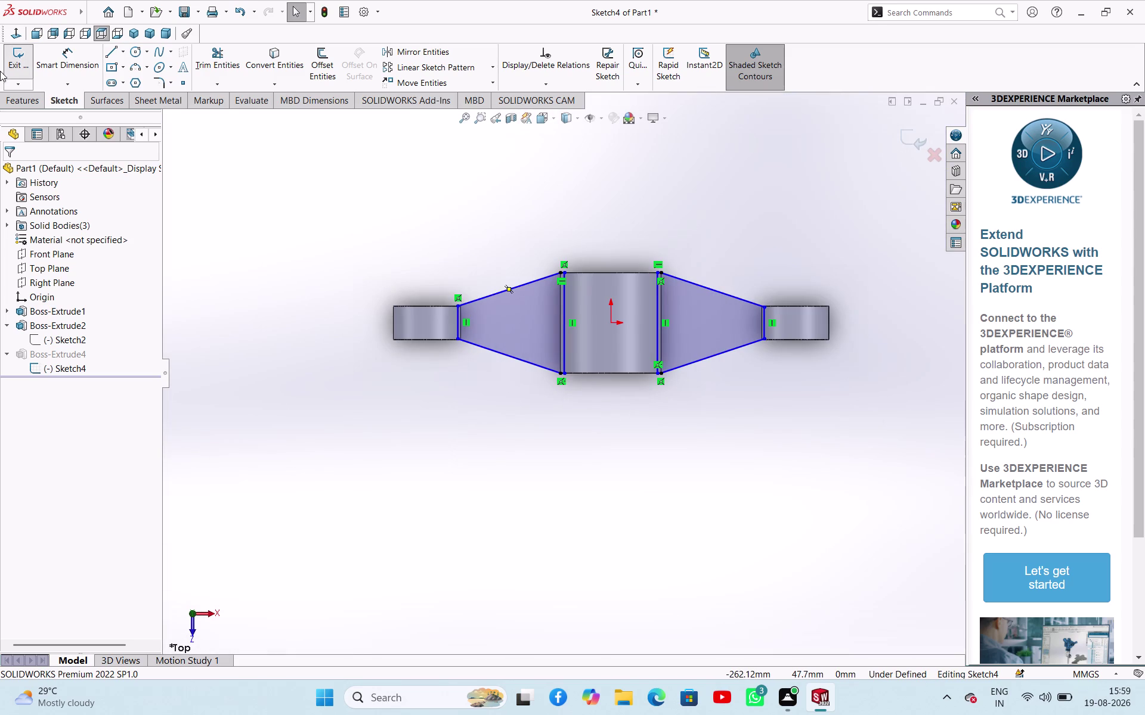
click(15, 67)
middle_drag(409, 406, 381, 295)
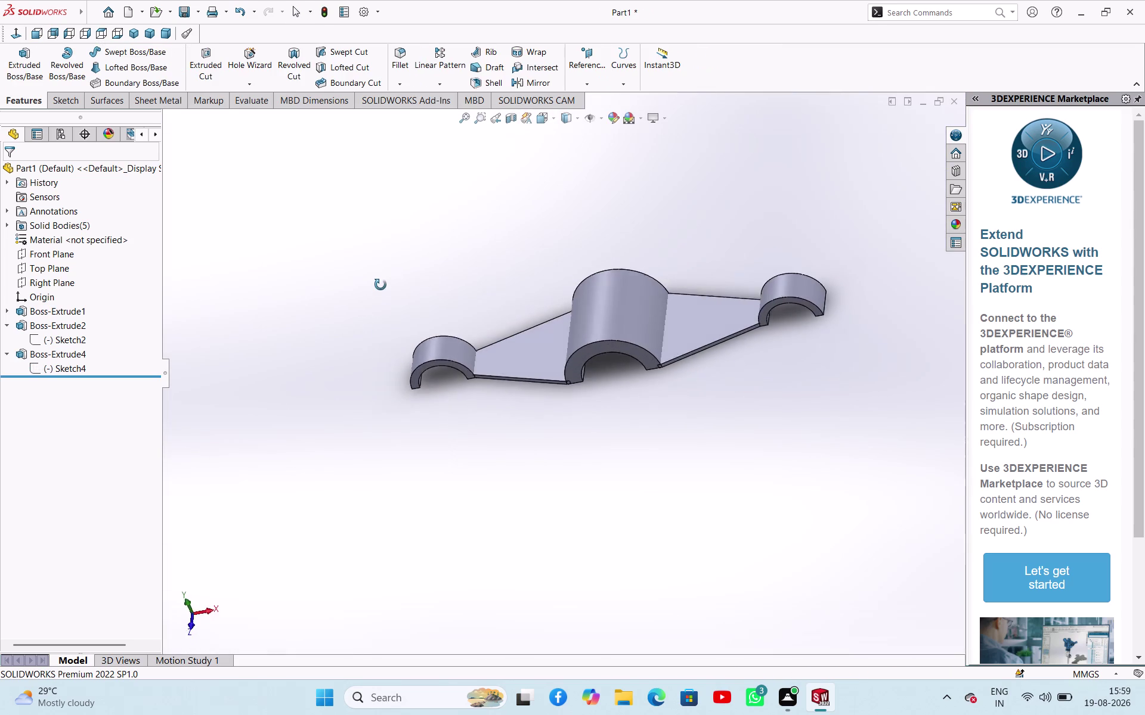
middle_drag(380, 295, 402, 245)
scroll(down, 3)
scroll(up, 3)
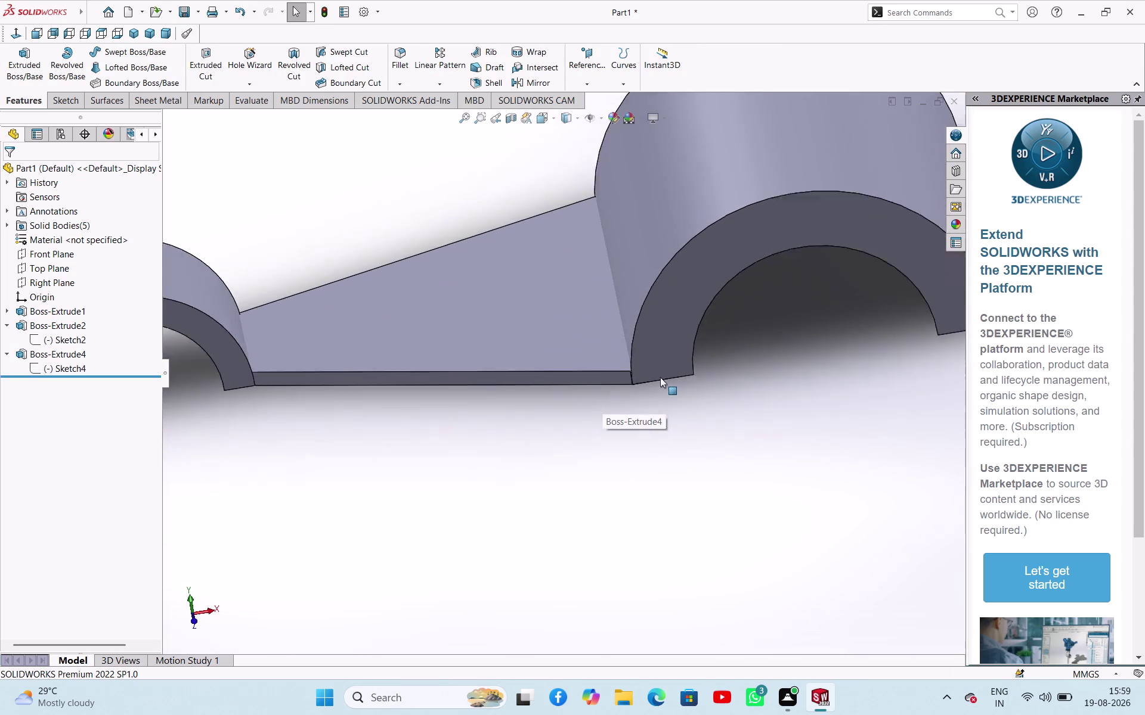
scroll(up, 3)
scroll(down, 3)
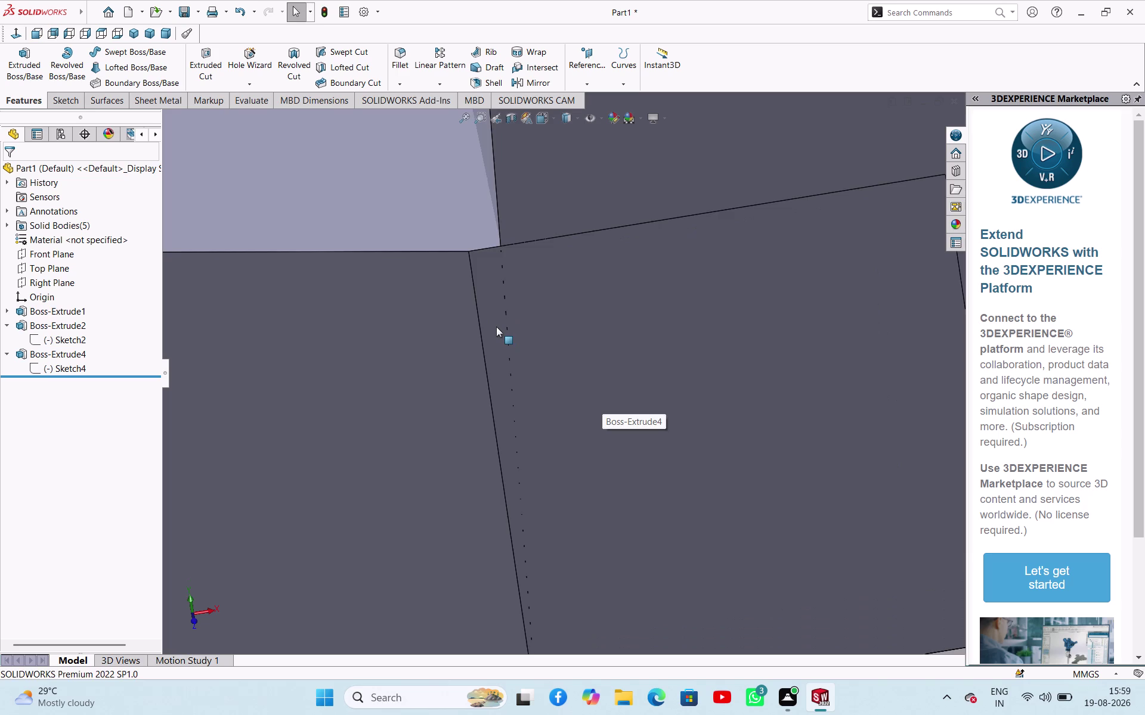
middle_drag(496, 326, 500, 401)
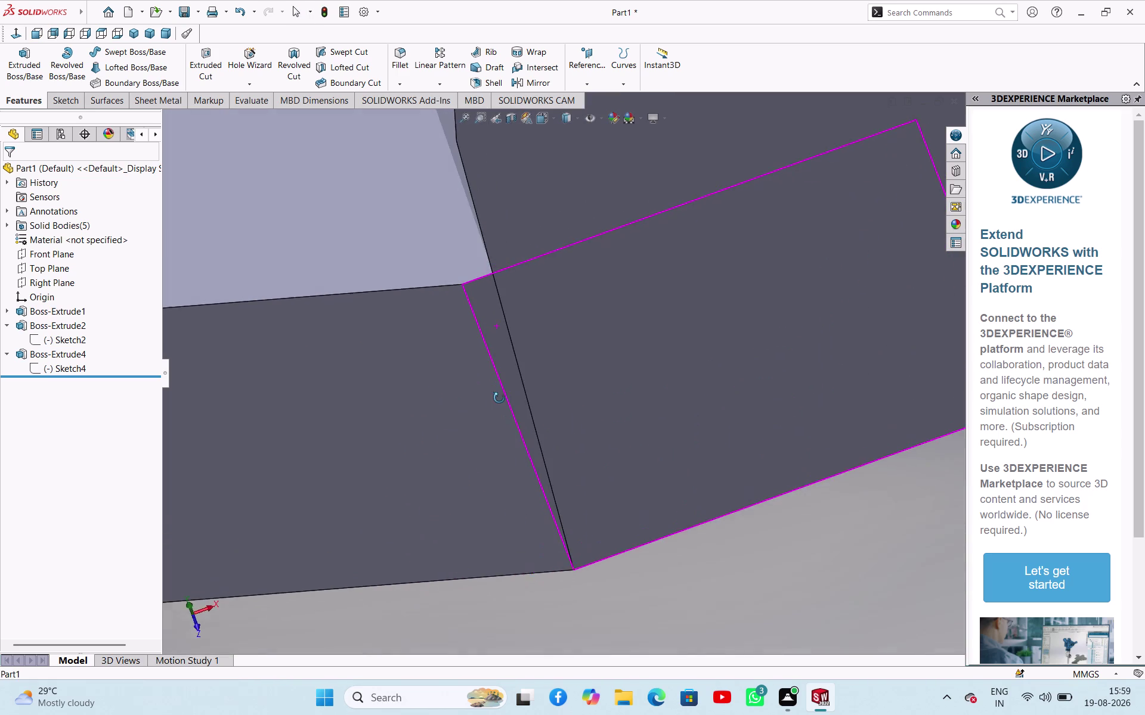
middle_drag(501, 401, 506, 391)
scroll(up, 3)
middle_drag(494, 405, 518, 411)
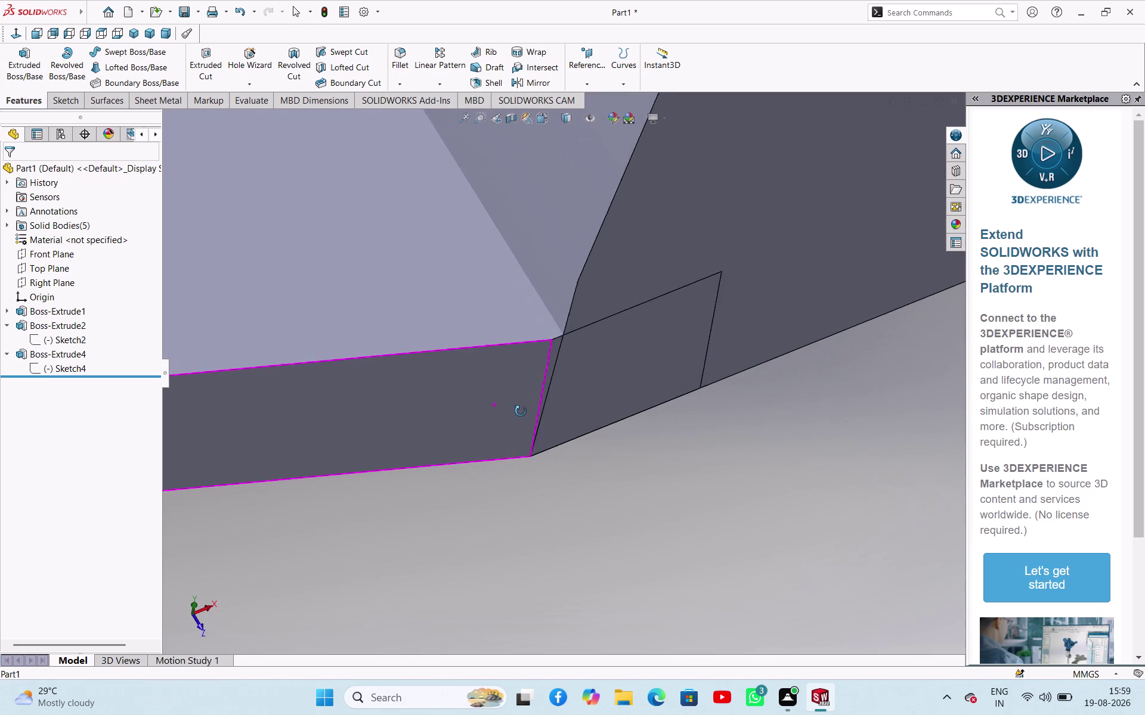
middle_drag(518, 411, 508, 447)
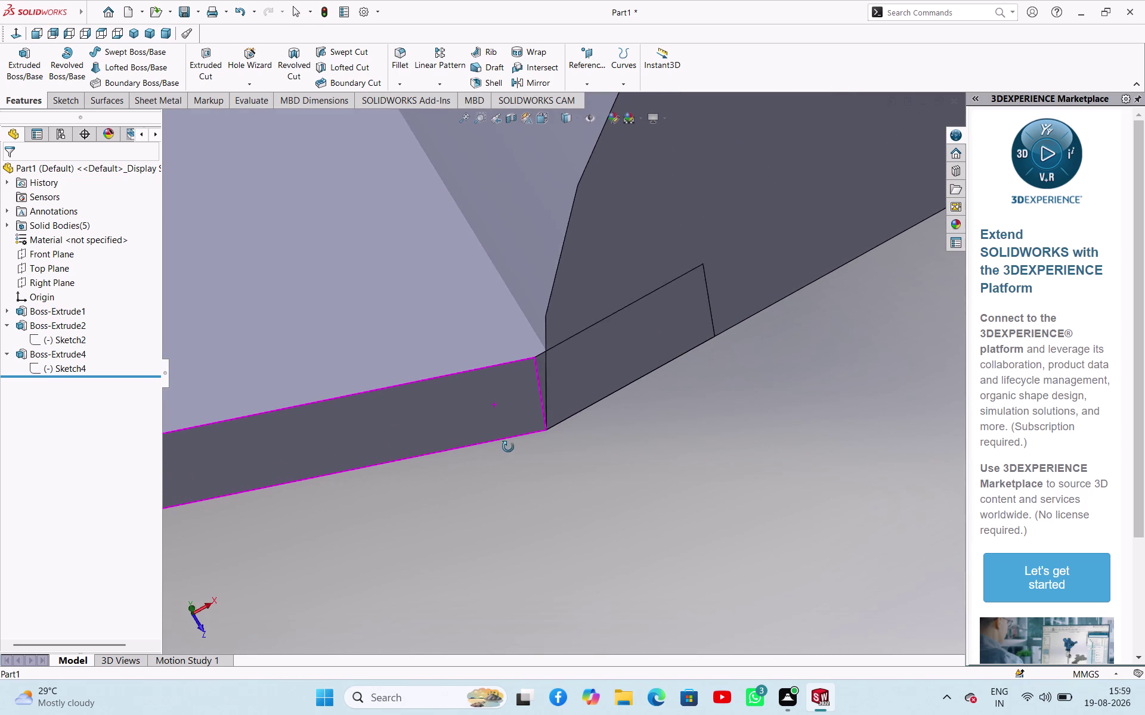
middle_drag(508, 447, 487, 407)
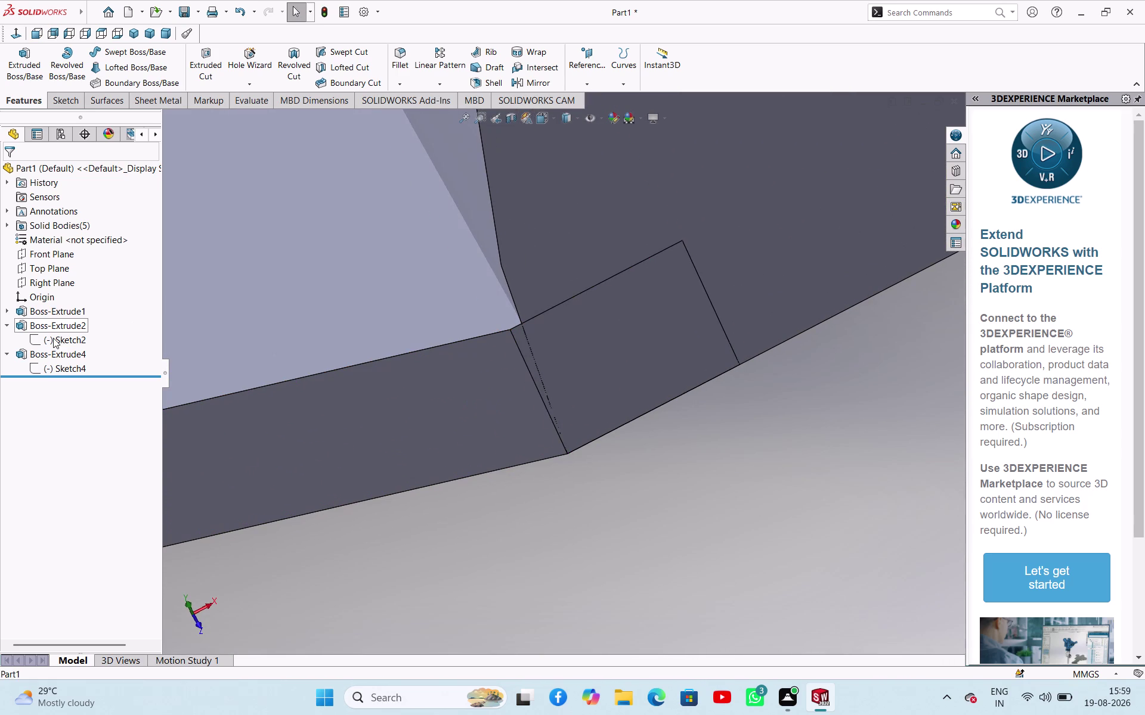
click(4, 309)
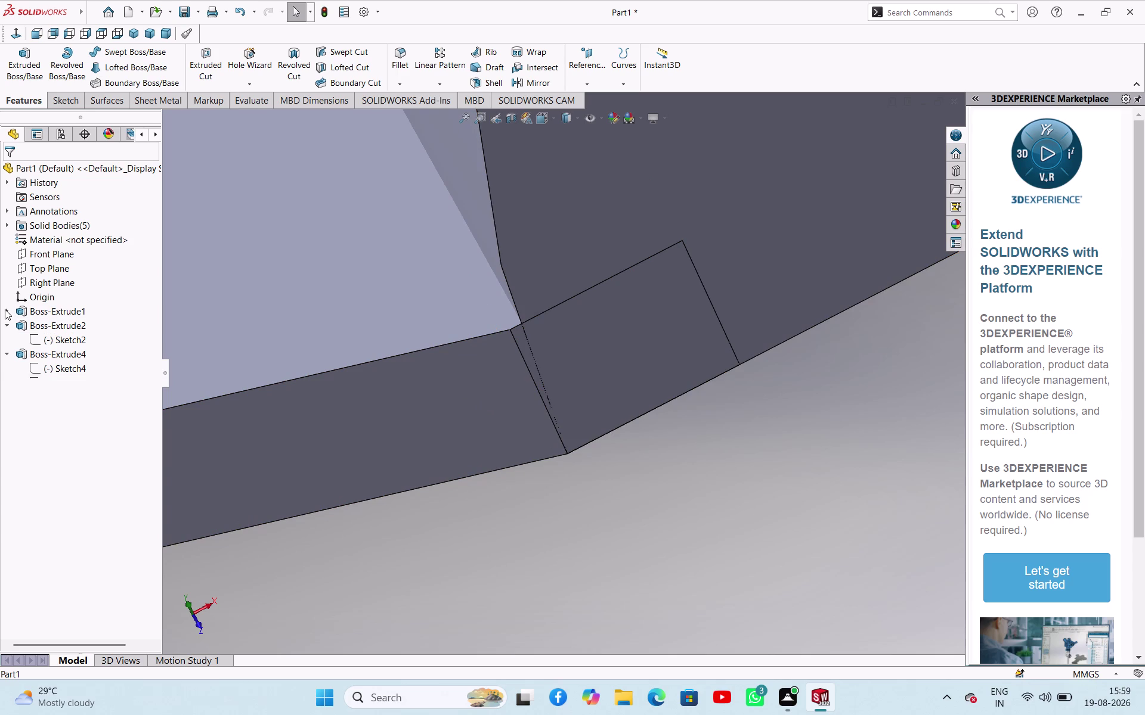
click(38, 351)
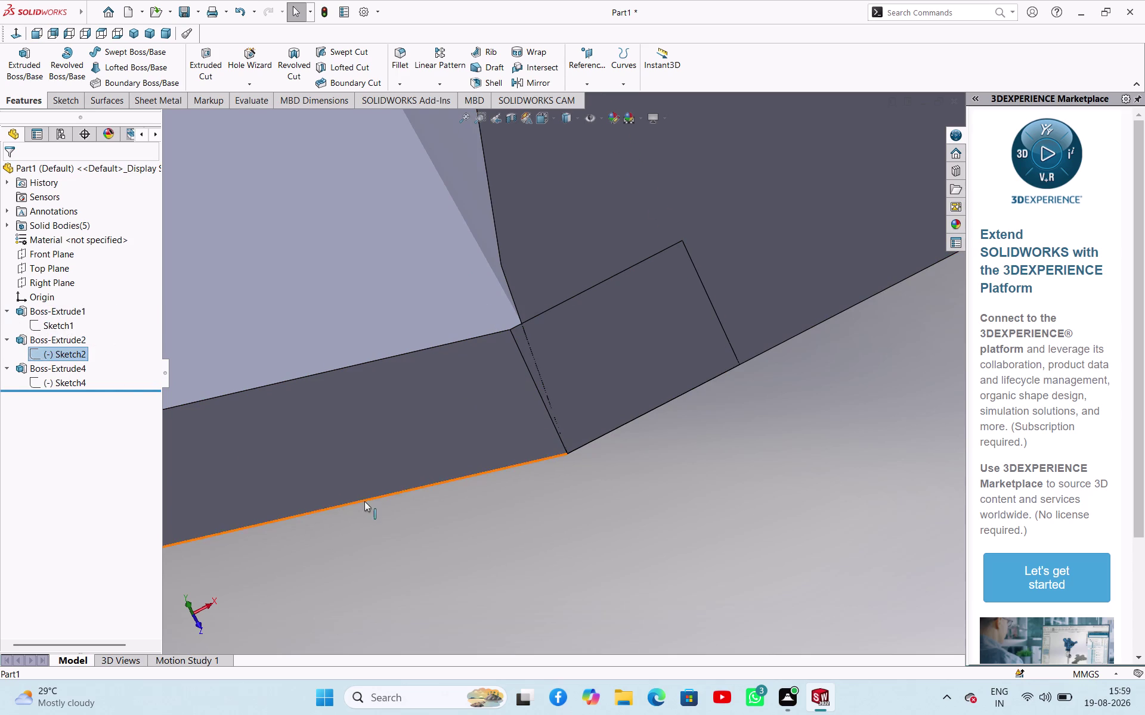
scroll(up, 3)
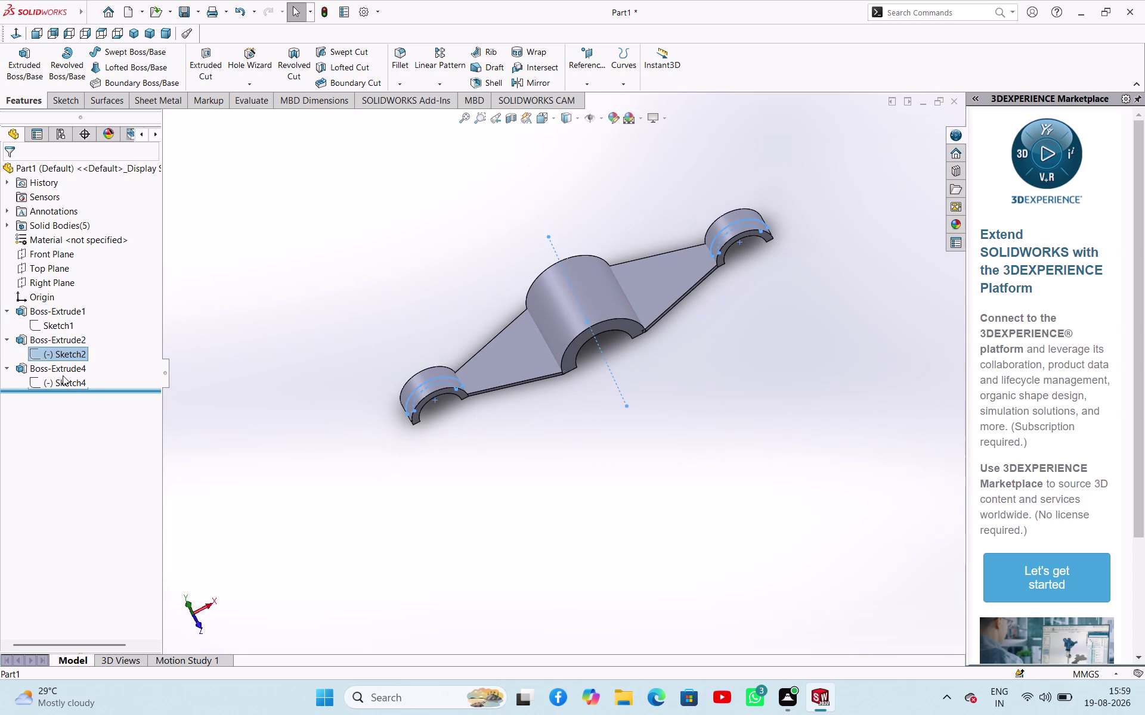
click(58, 323)
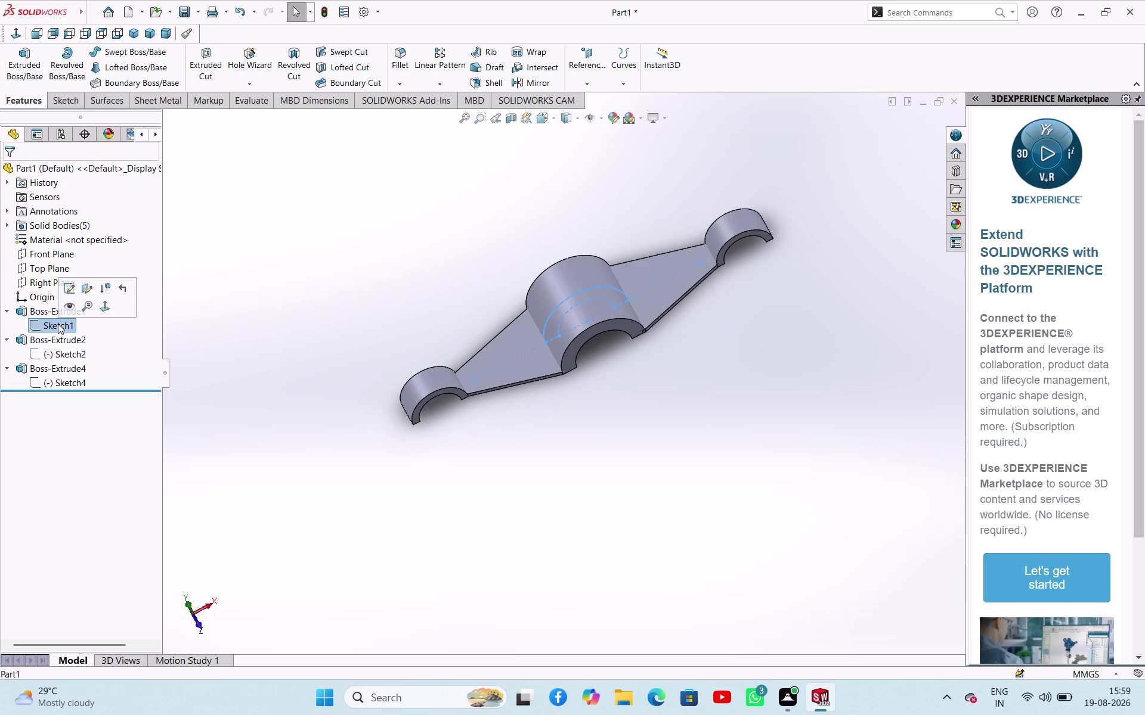
click(63, 381)
middle_drag(407, 468, 361, 420)
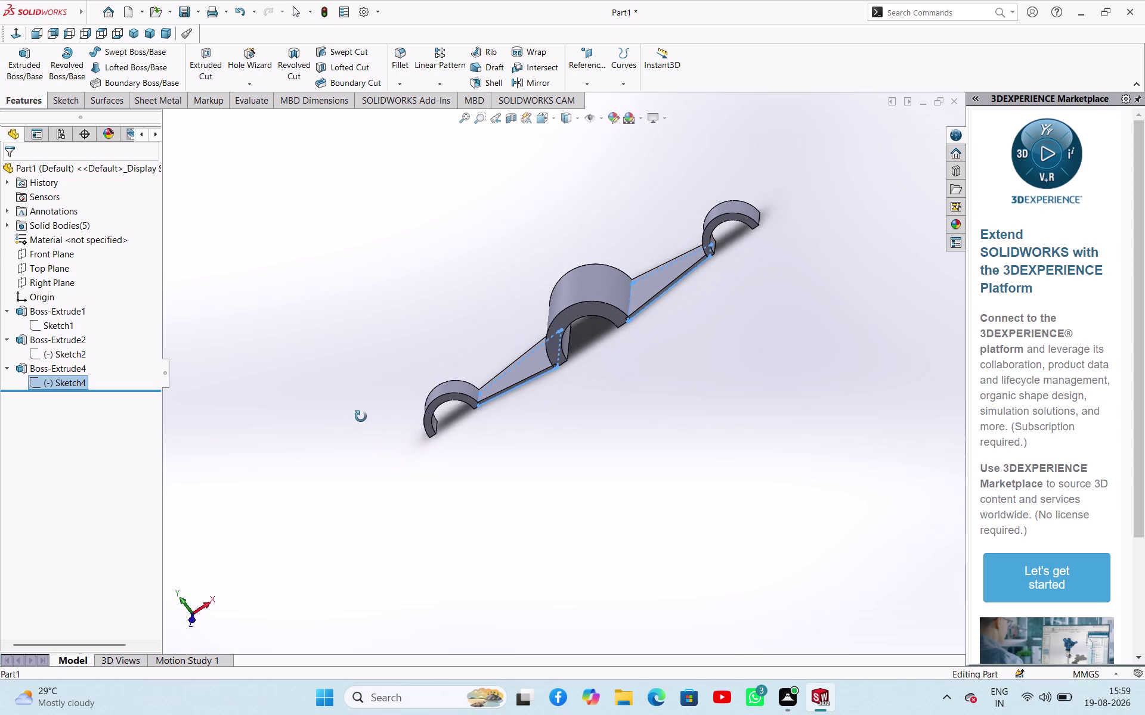
middle_drag(362, 420, 385, 414)
scroll(down, 3)
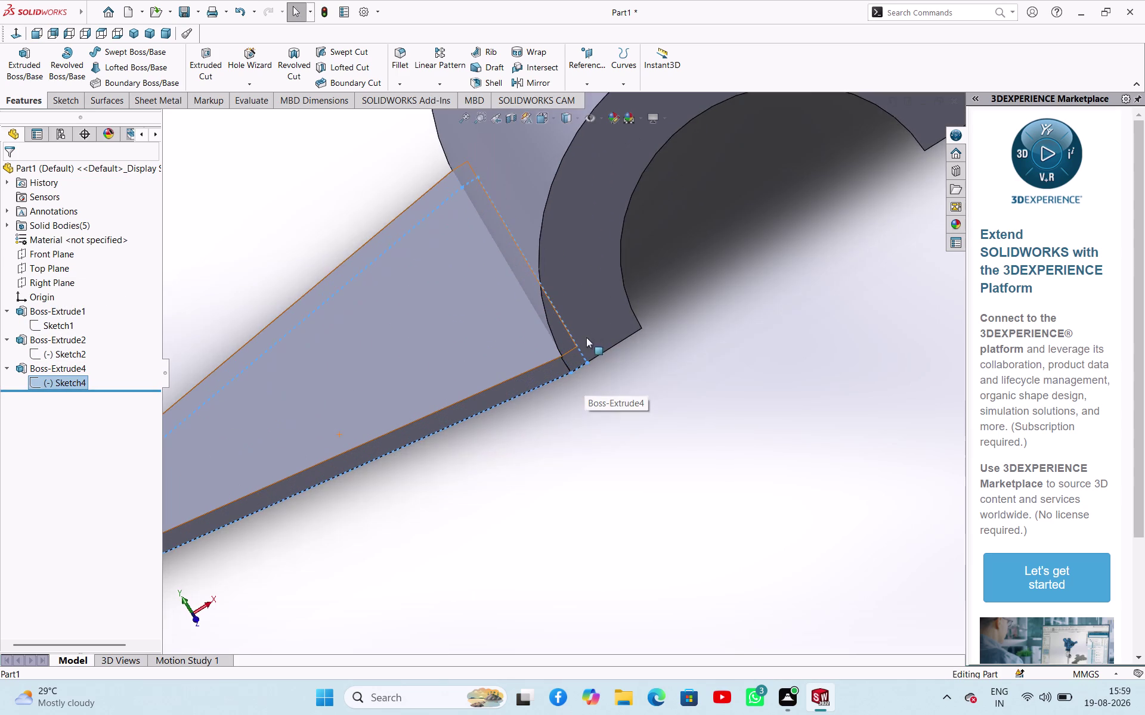
scroll(down, 3)
scroll(up, 3)
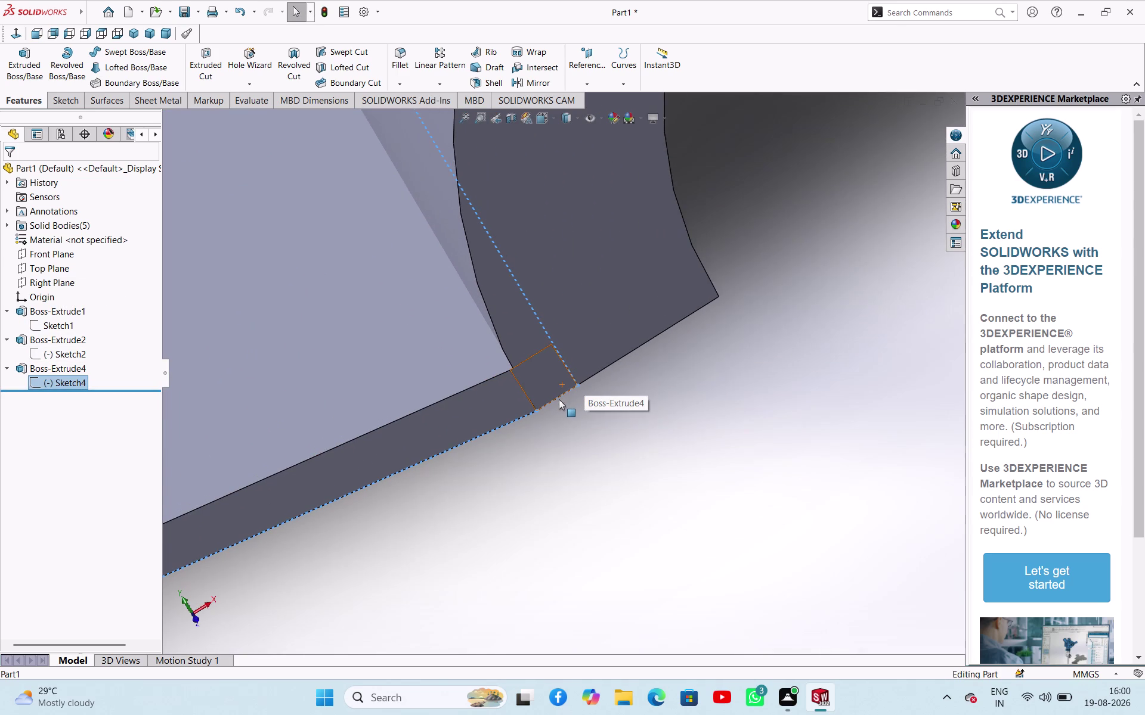
scroll(down, 3)
scroll(down, 3)
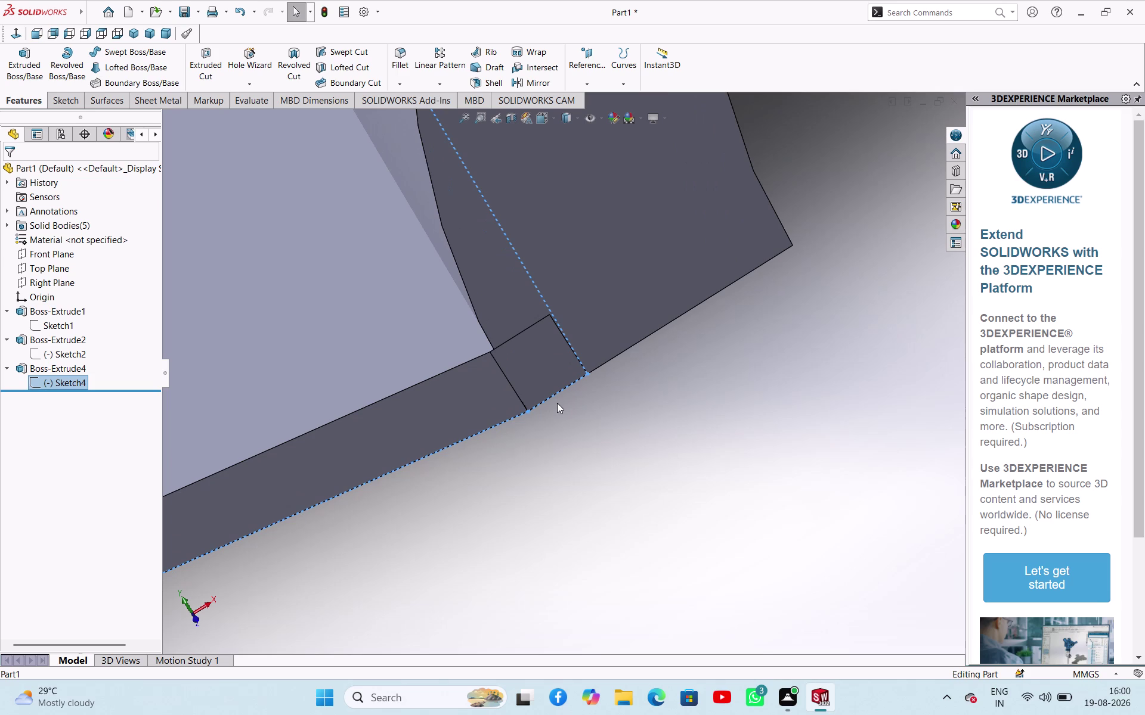
click(520, 508)
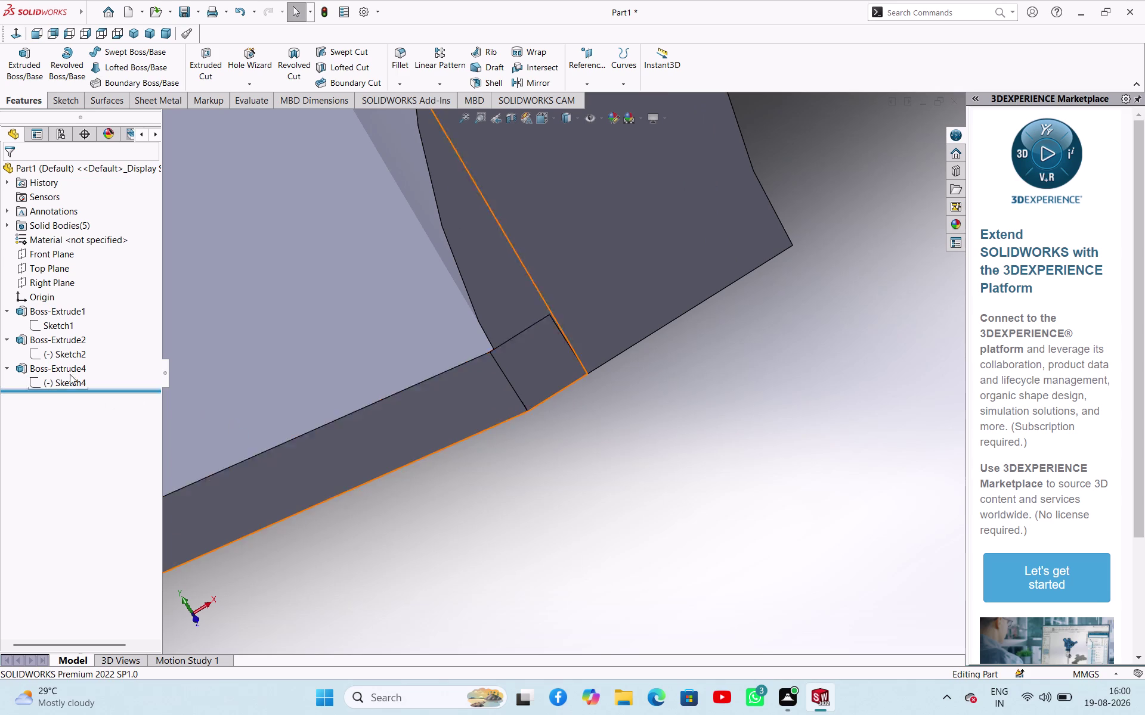
click(63, 357)
scroll(up, 3)
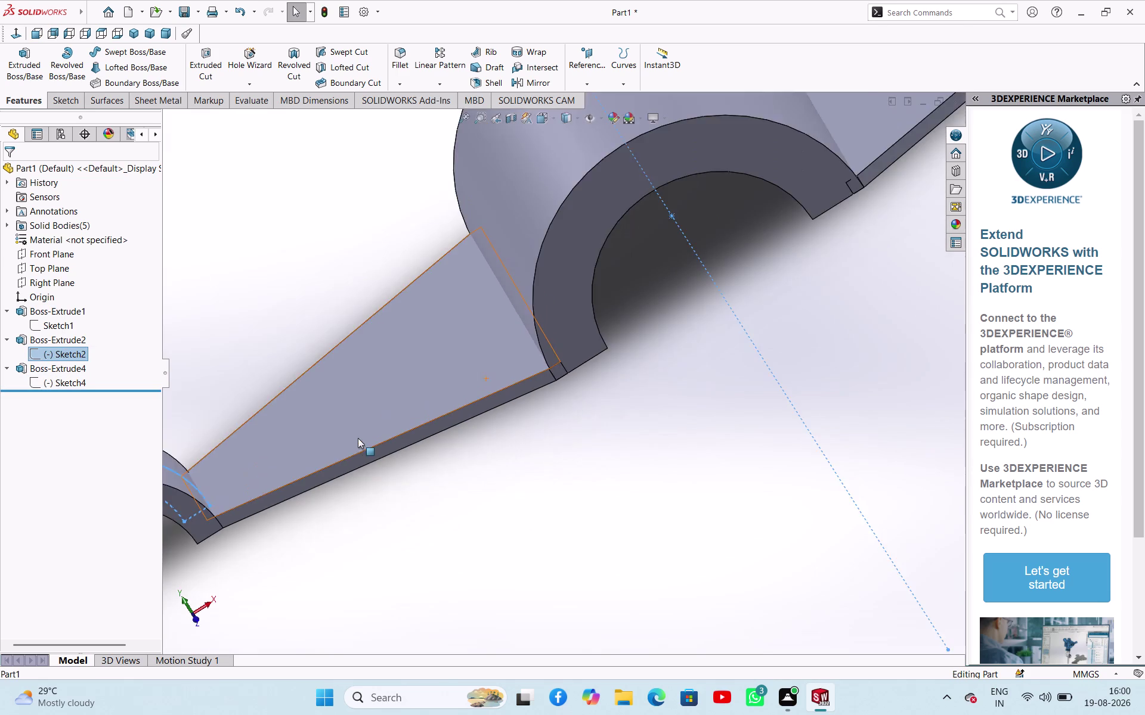
scroll(up, 3)
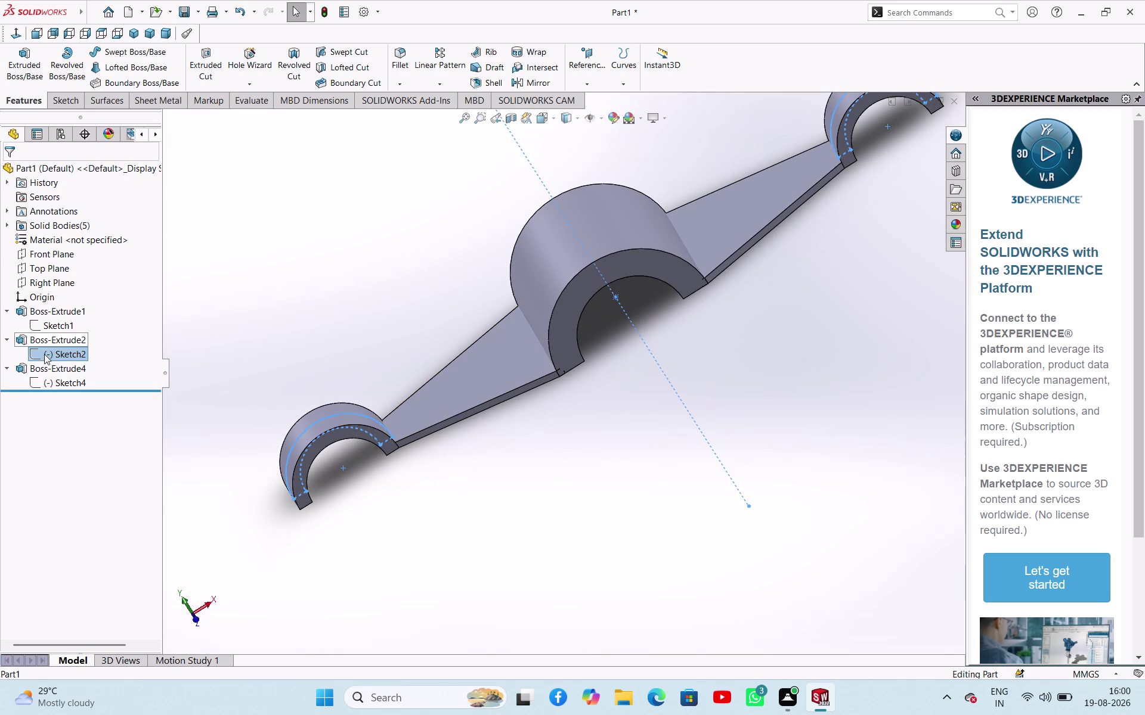
click(47, 354)
click(56, 322)
click(209, 316)
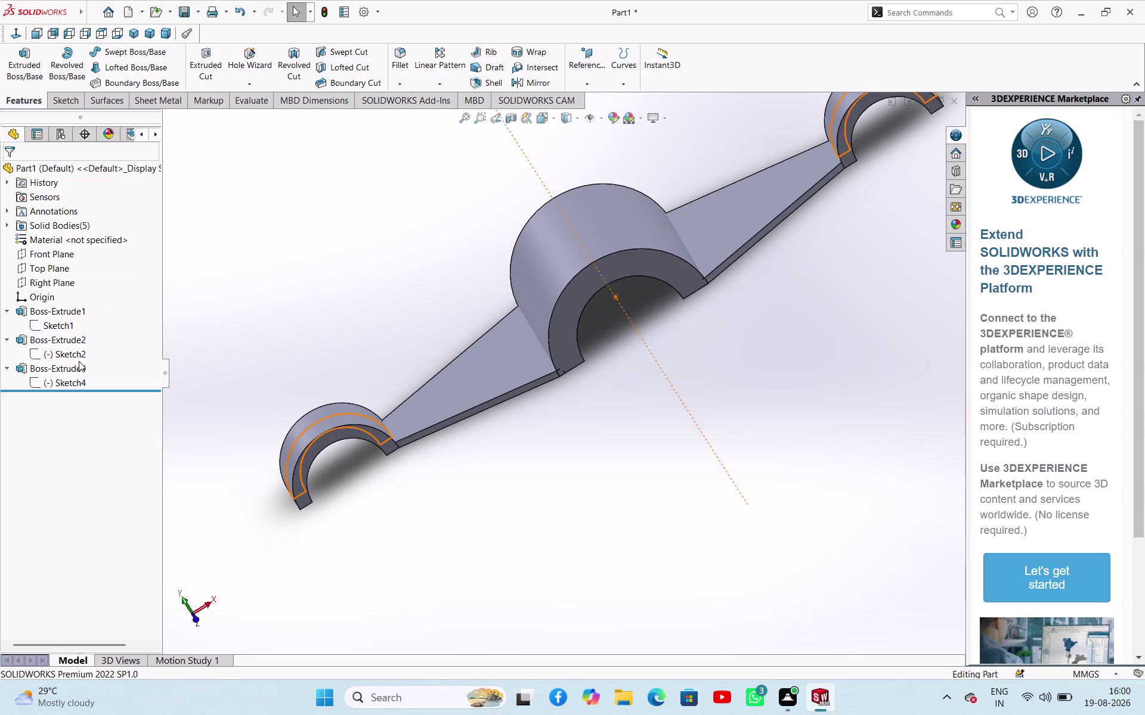
click(76, 355)
click(86, 320)
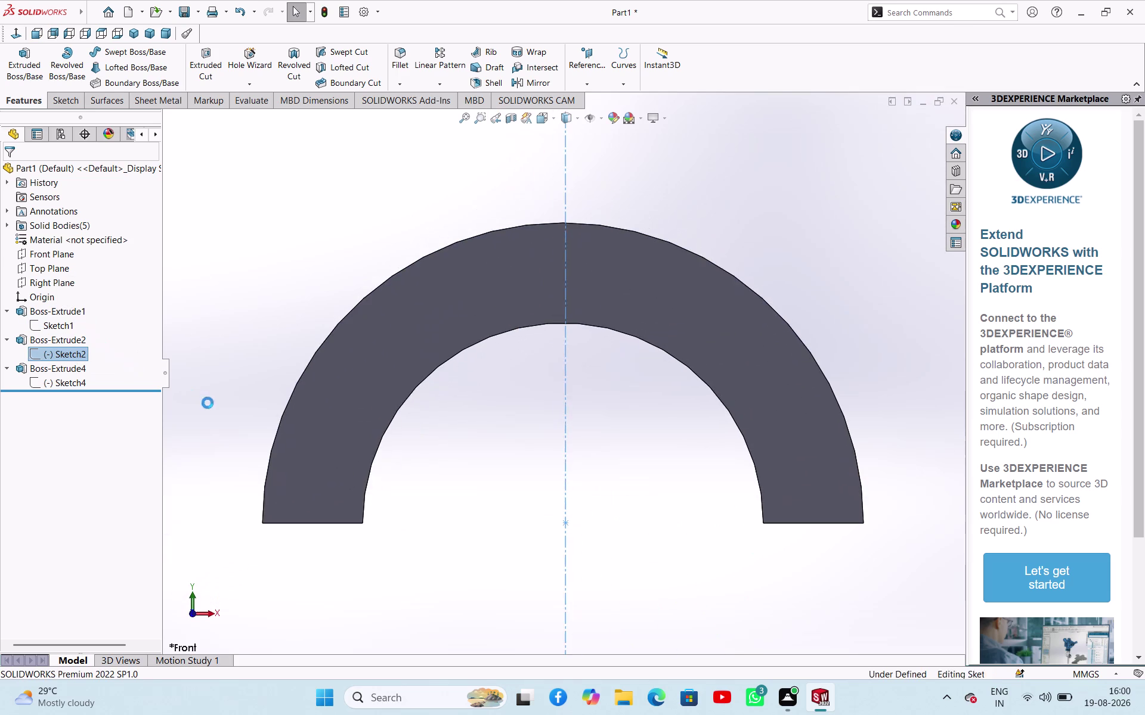
scroll(up, 3)
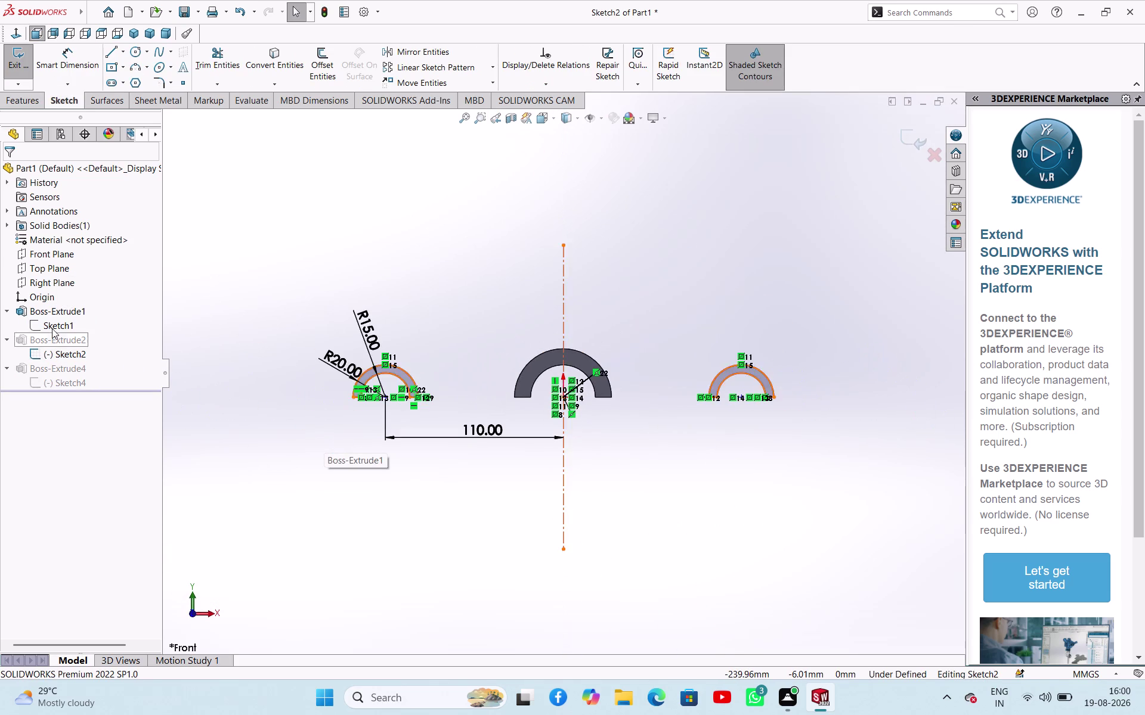
click(18, 59)
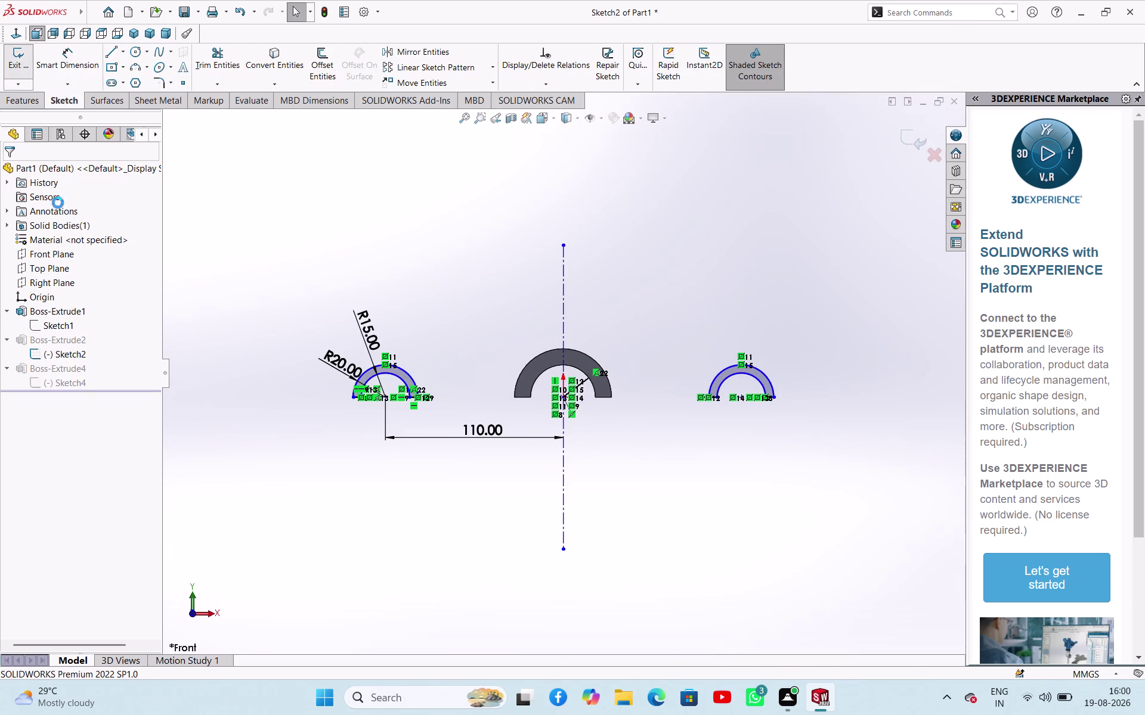
click(61, 379)
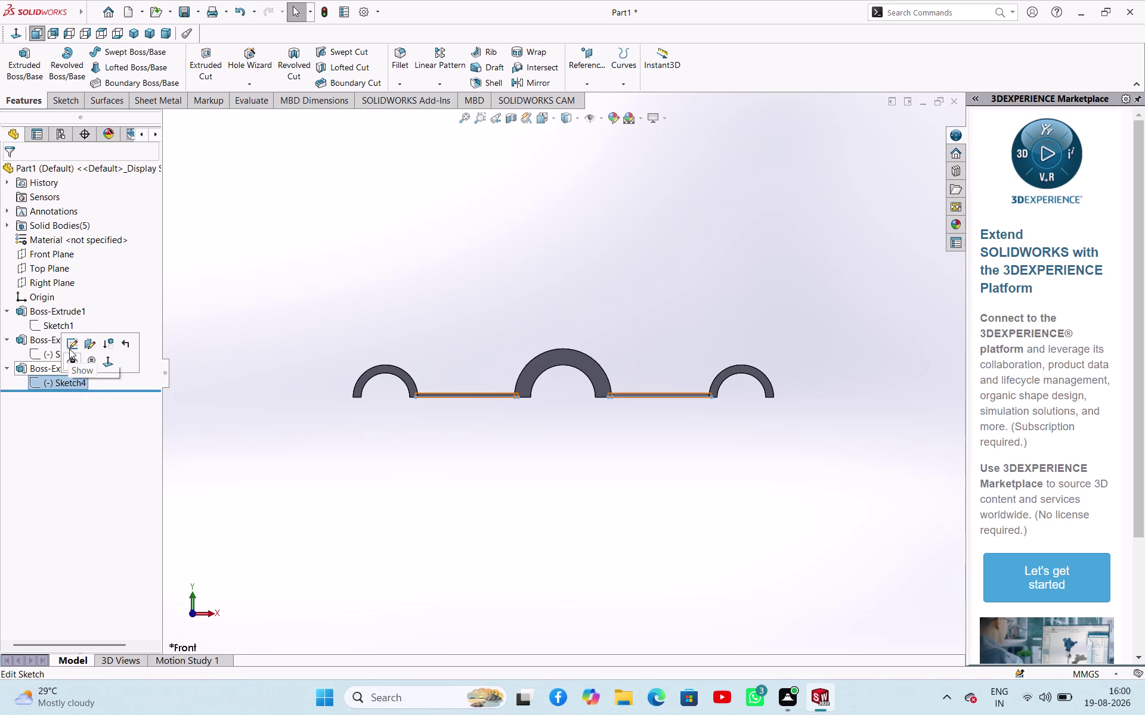
Check the Sketch4 web outline in 3D, then exit the sketch to rebuild Boss-Extrude4.
click(69, 349)
scroll(down, 3)
scroll(down, 3)
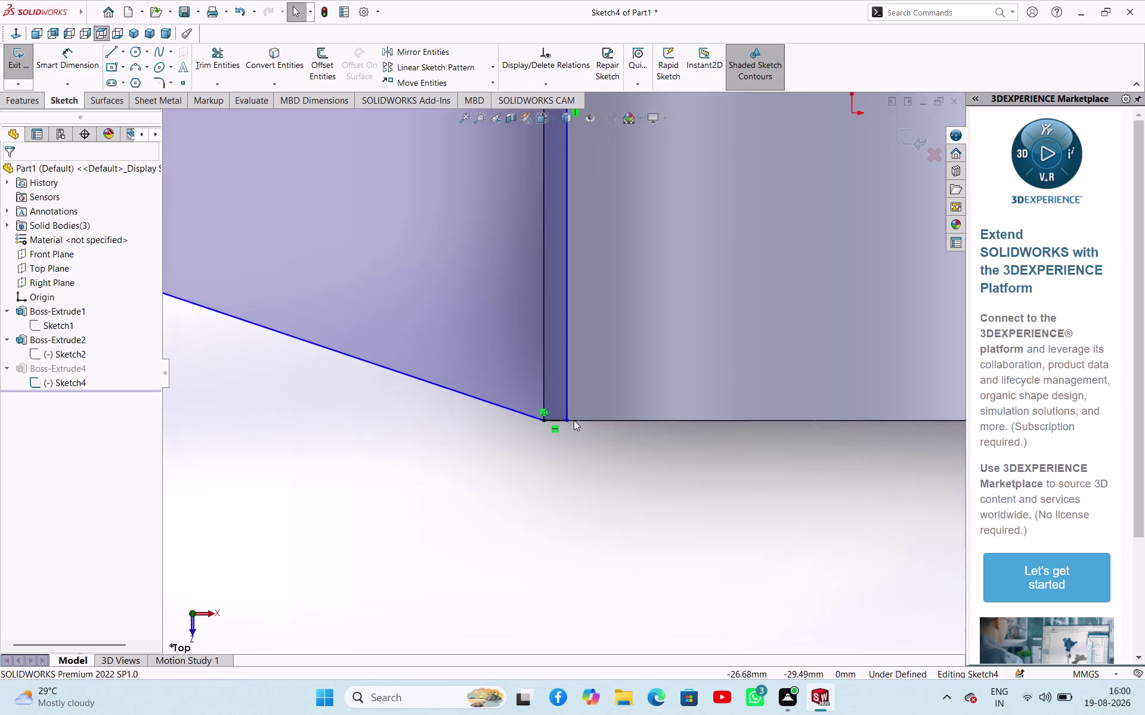
scroll(down, 3)
scroll(down, 3)
scroll(down, 3)
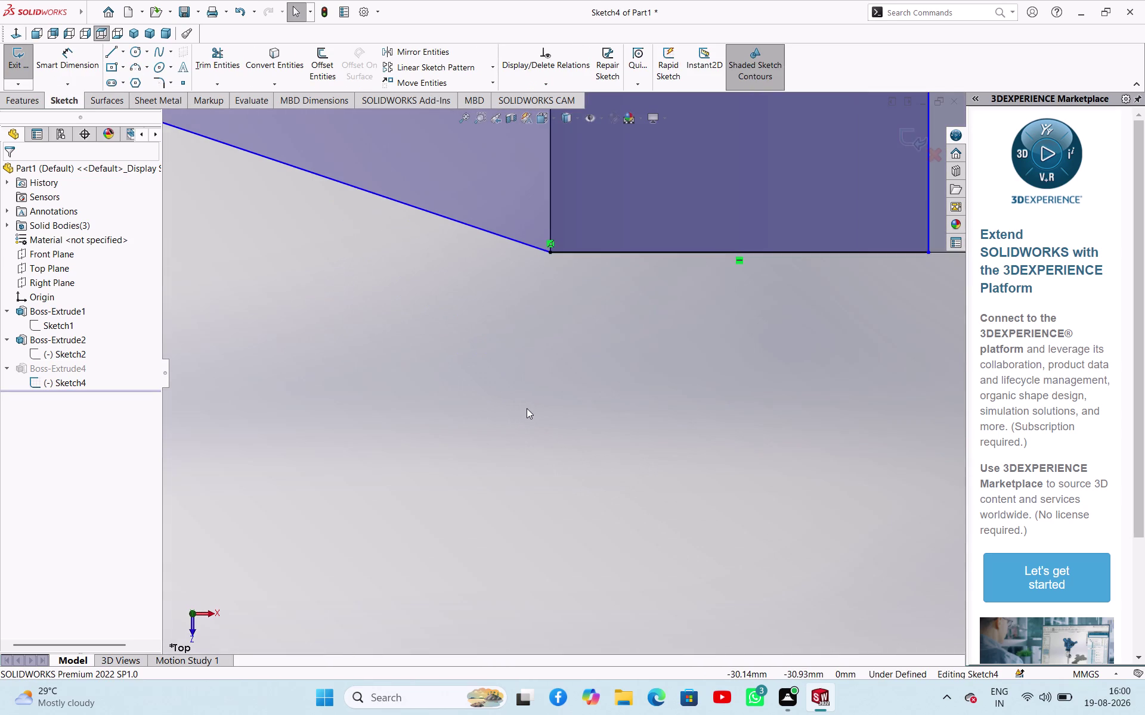
scroll(up, 3)
scroll(up, 3)
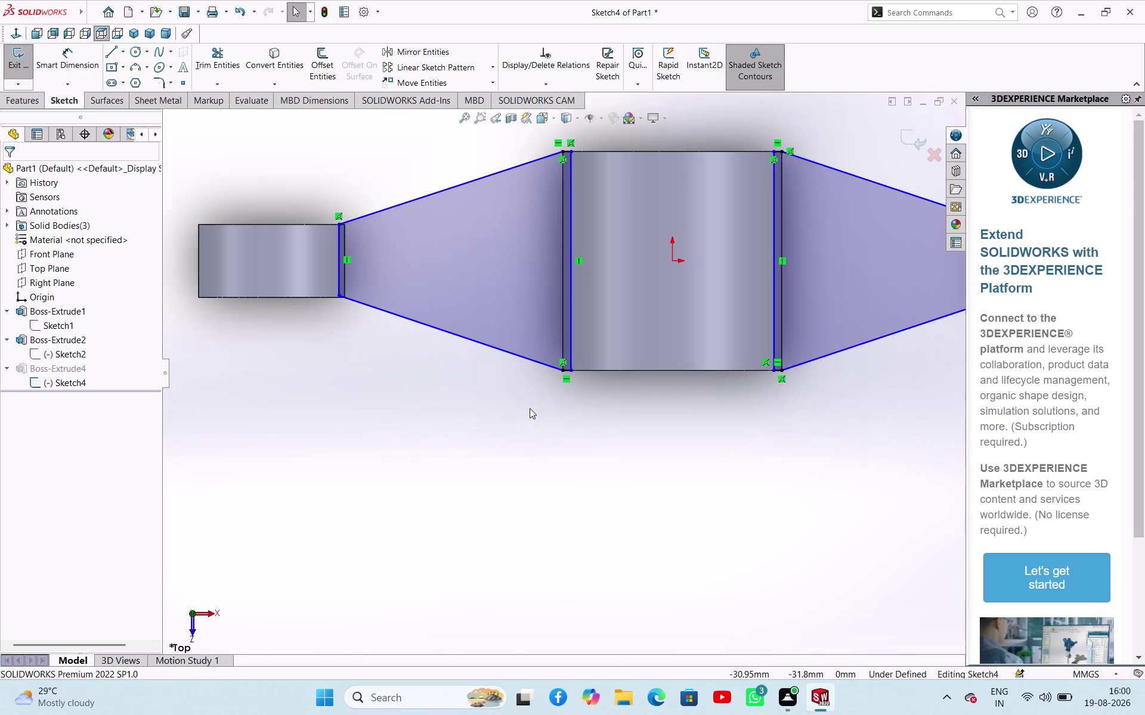
scroll(up, 3)
middle_drag(516, 429, 500, 346)
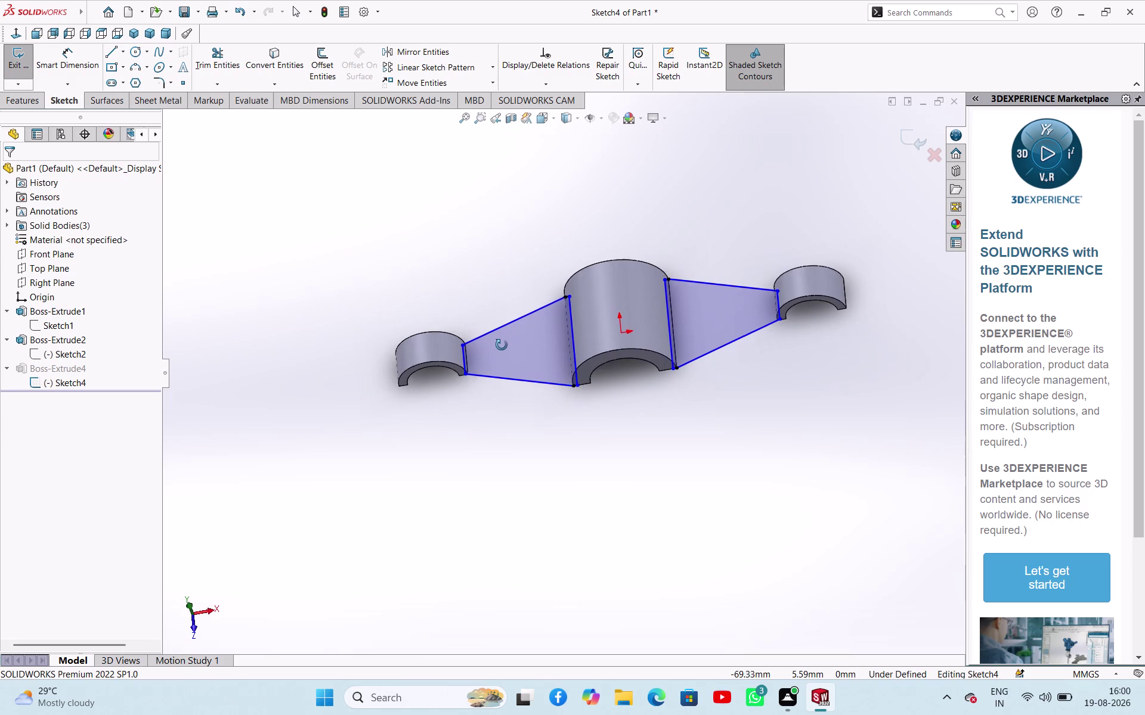
middle_drag(501, 345, 517, 369)
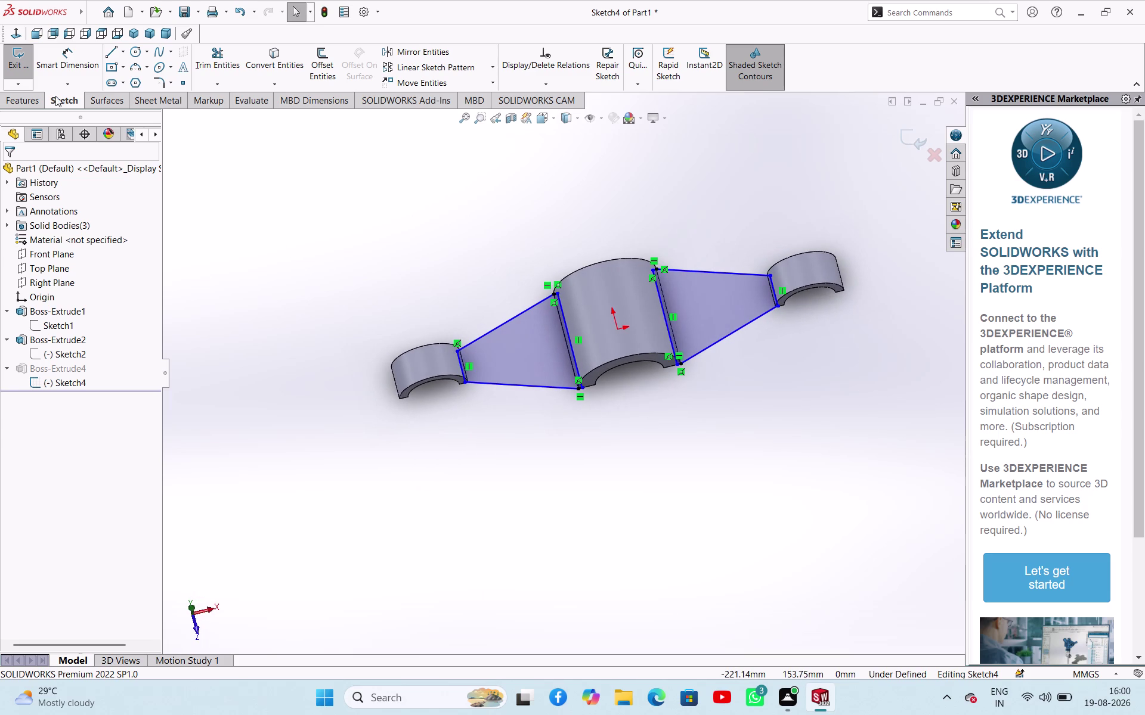
click(16, 55)
middle_drag(582, 443, 558, 363)
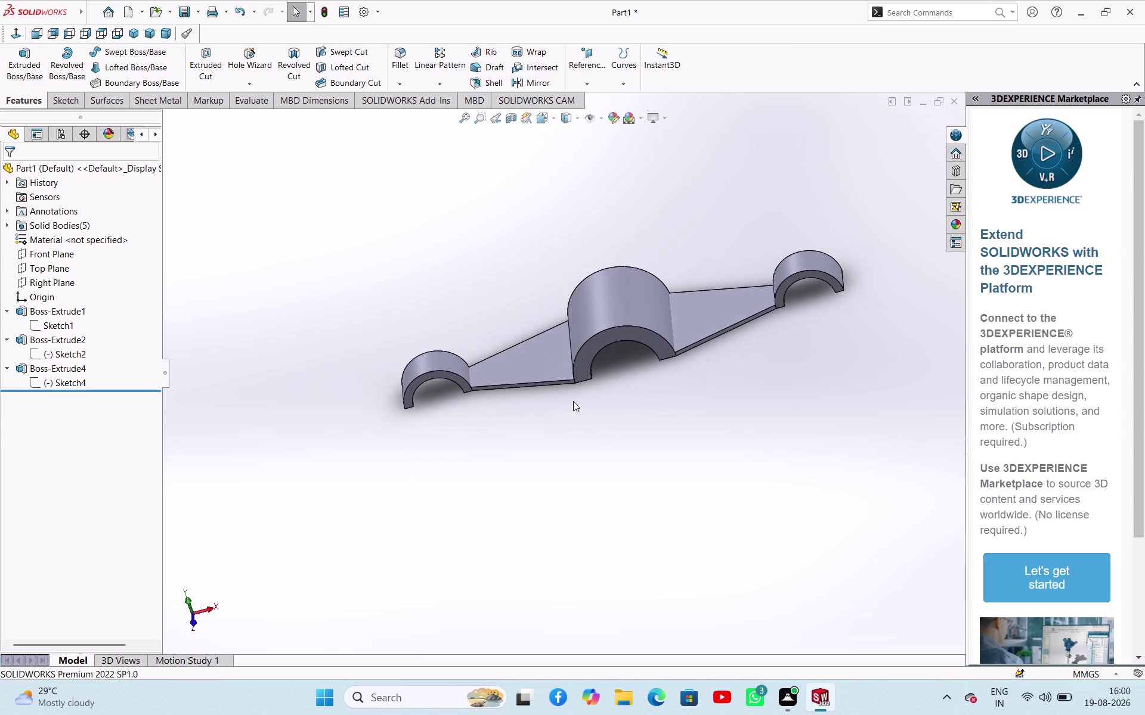
Inspect where a web meets the boss, then reopen Sketch4 from the FeatureManager tree.
scroll(down, 3)
middle_drag(550, 446, 550, 433)
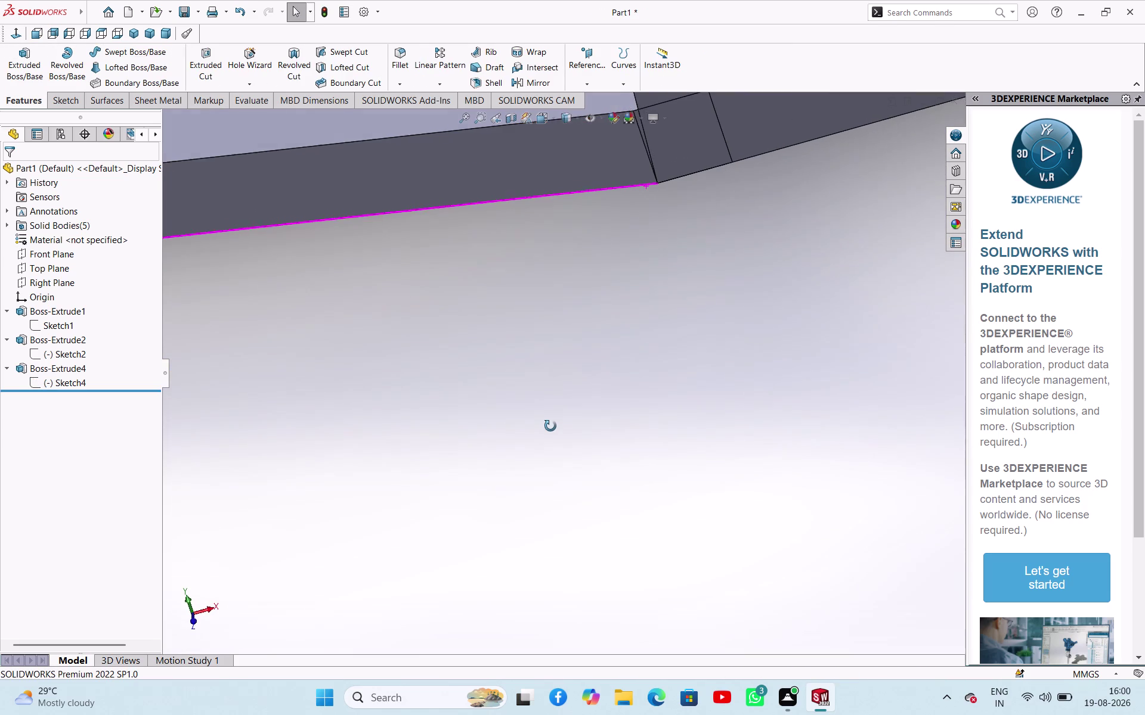
middle_drag(550, 433, 614, 524)
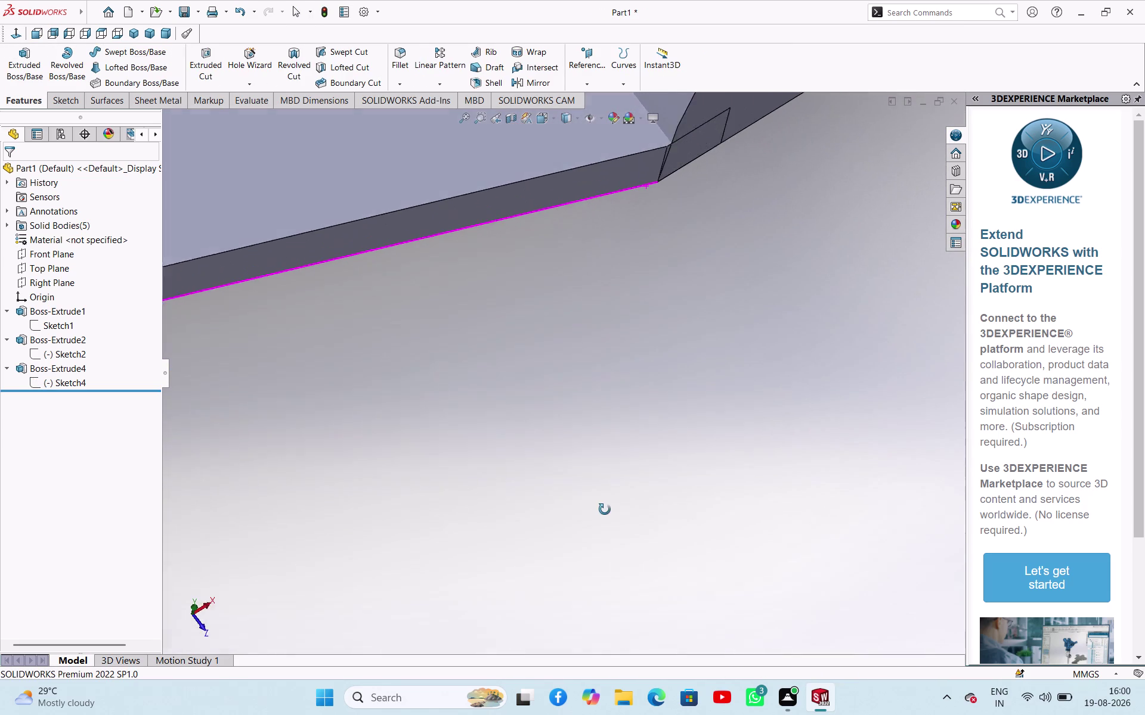
middle_drag(614, 524, 562, 480)
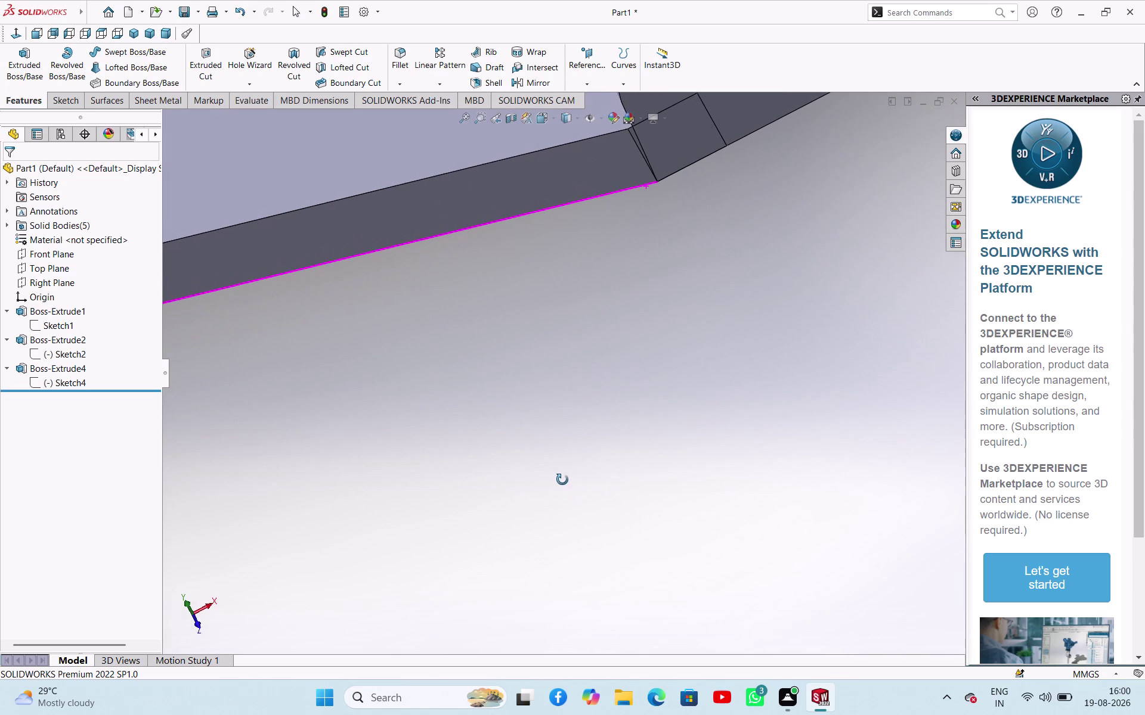
middle_drag(562, 480, 569, 489)
click(66, 385)
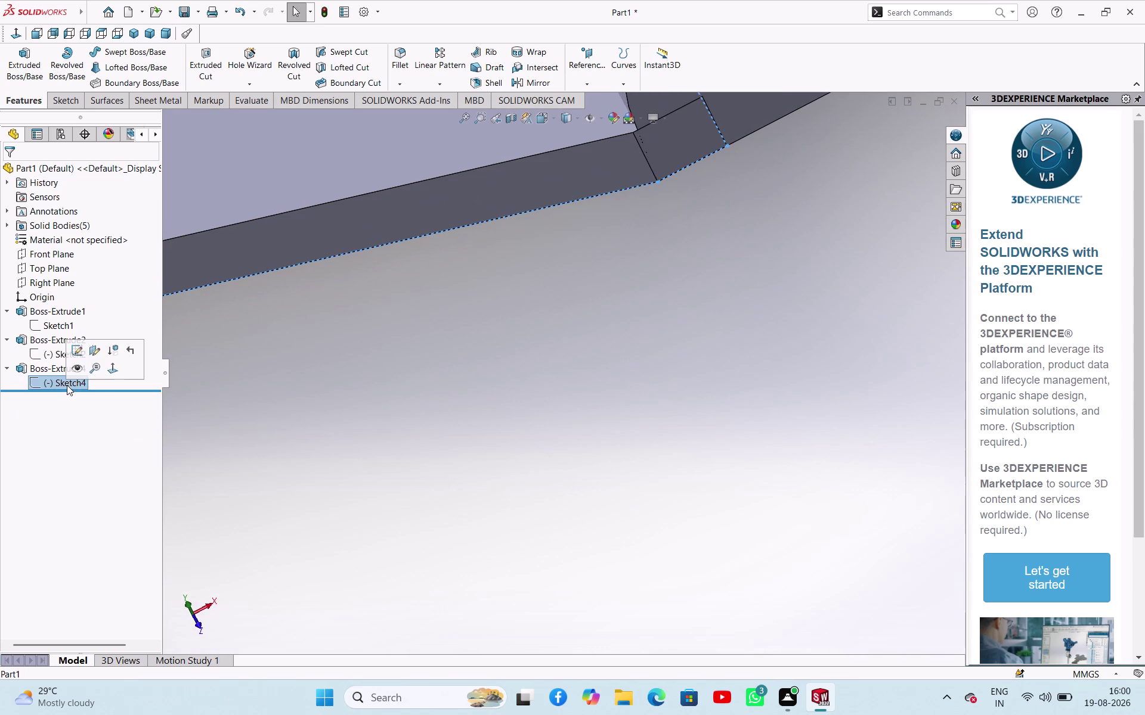
click(76, 352)
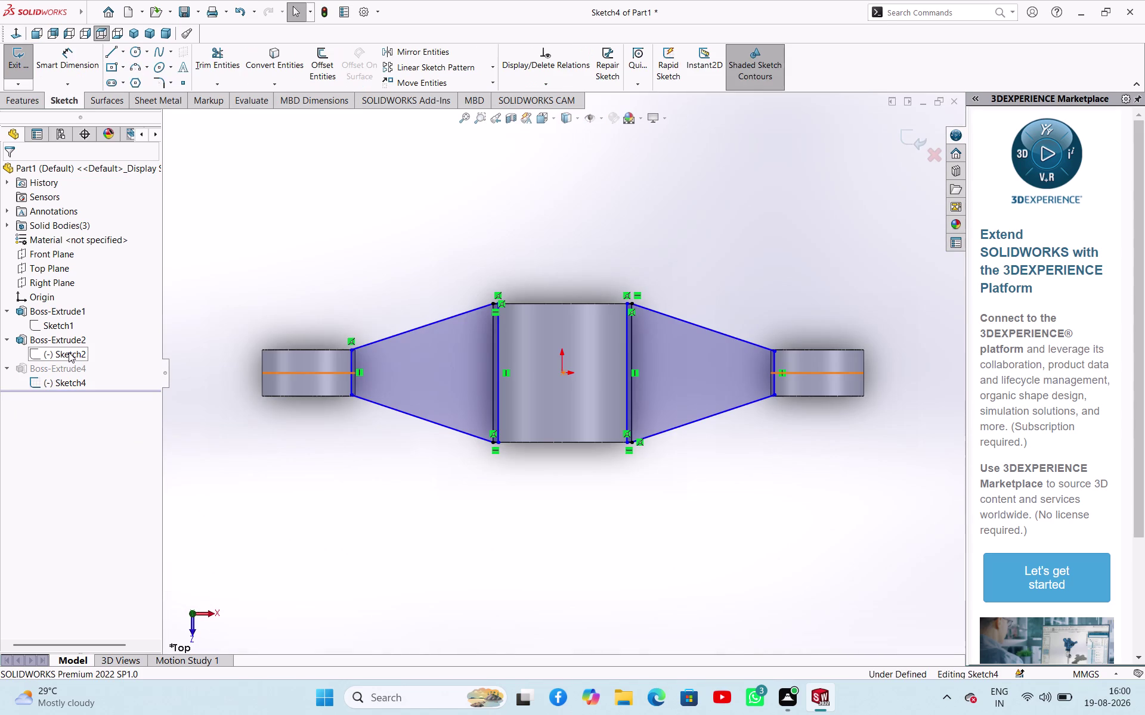
scroll(down, 3)
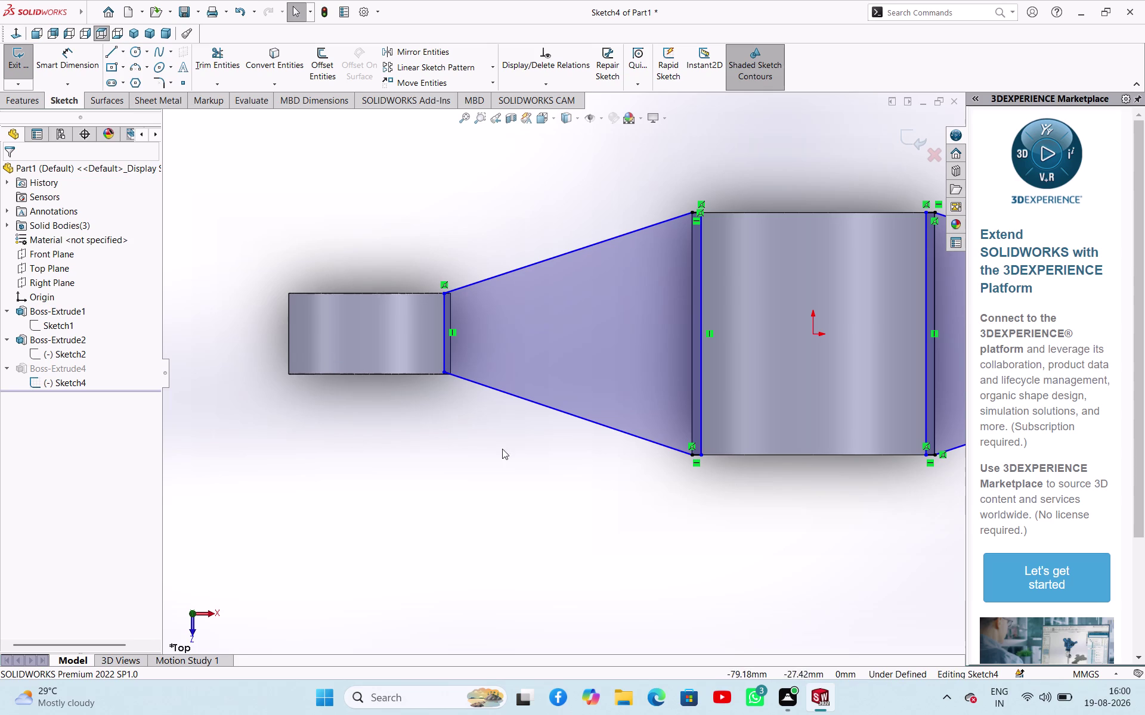
middle_drag(502, 450, 501, 272)
scroll(down, 3)
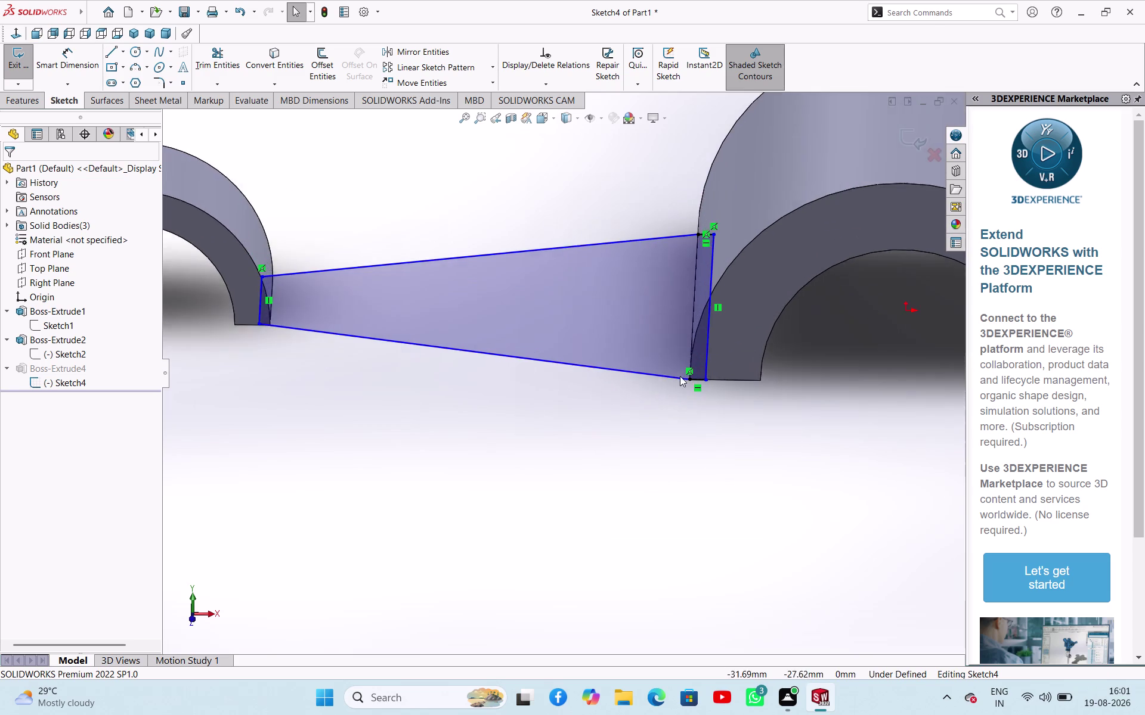
scroll(down, 3)
middle_drag(641, 436, 642, 387)
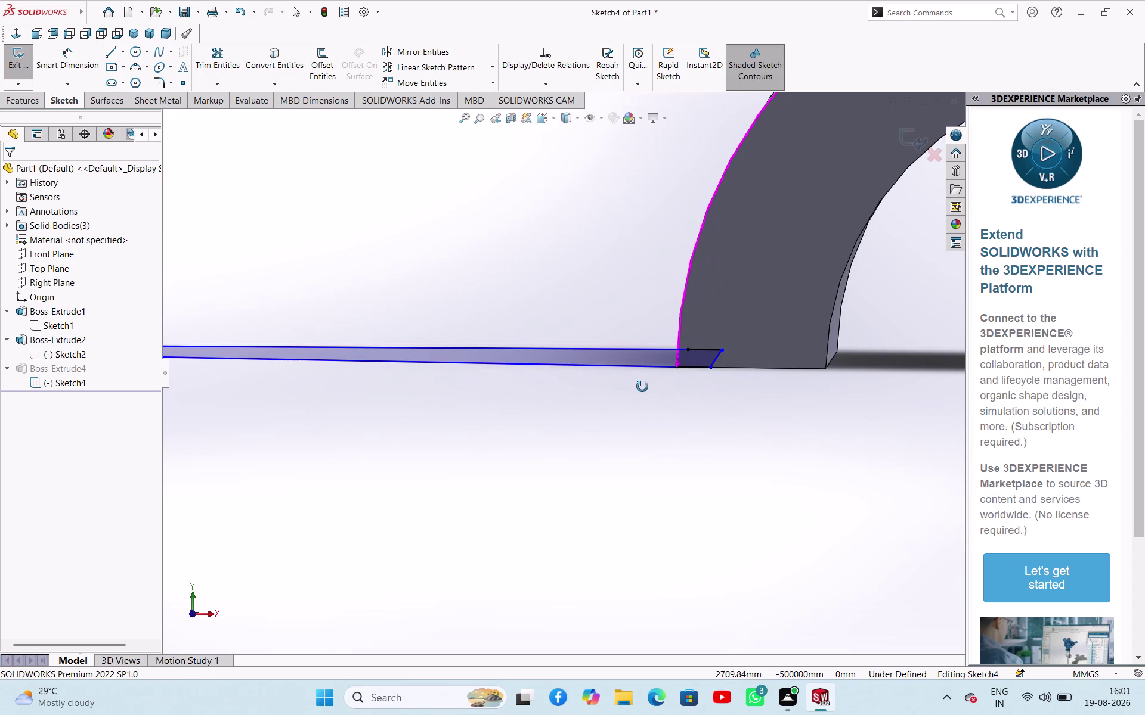
middle_drag(642, 387, 648, 387)
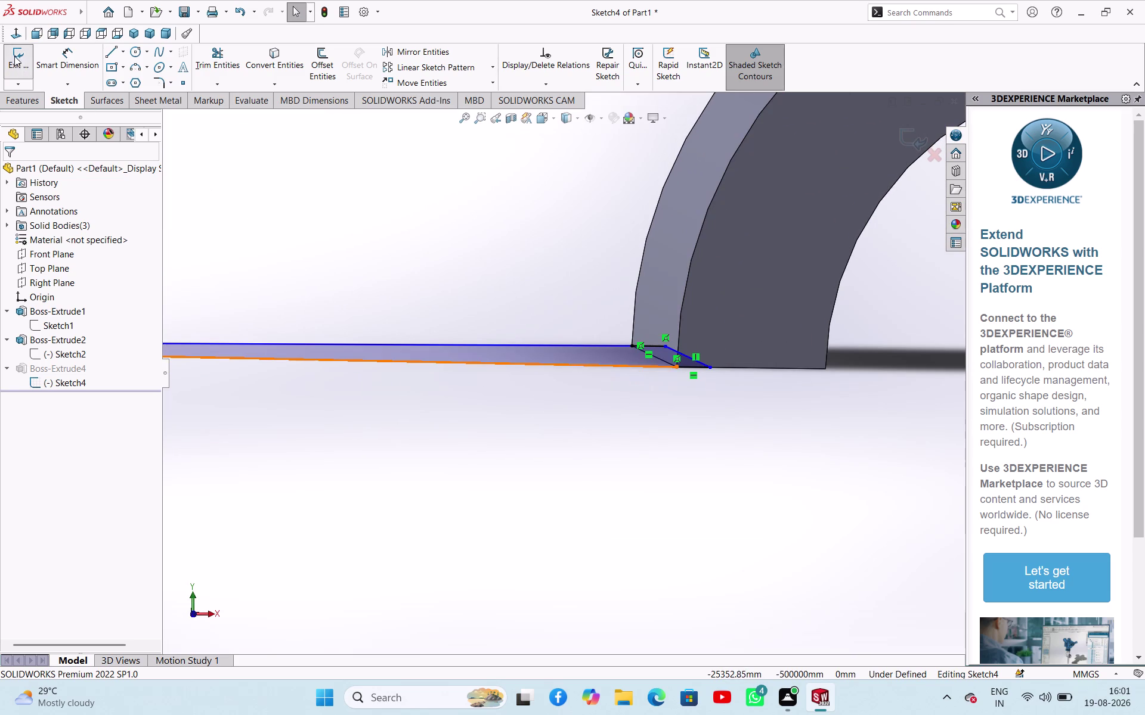
click(15, 55)
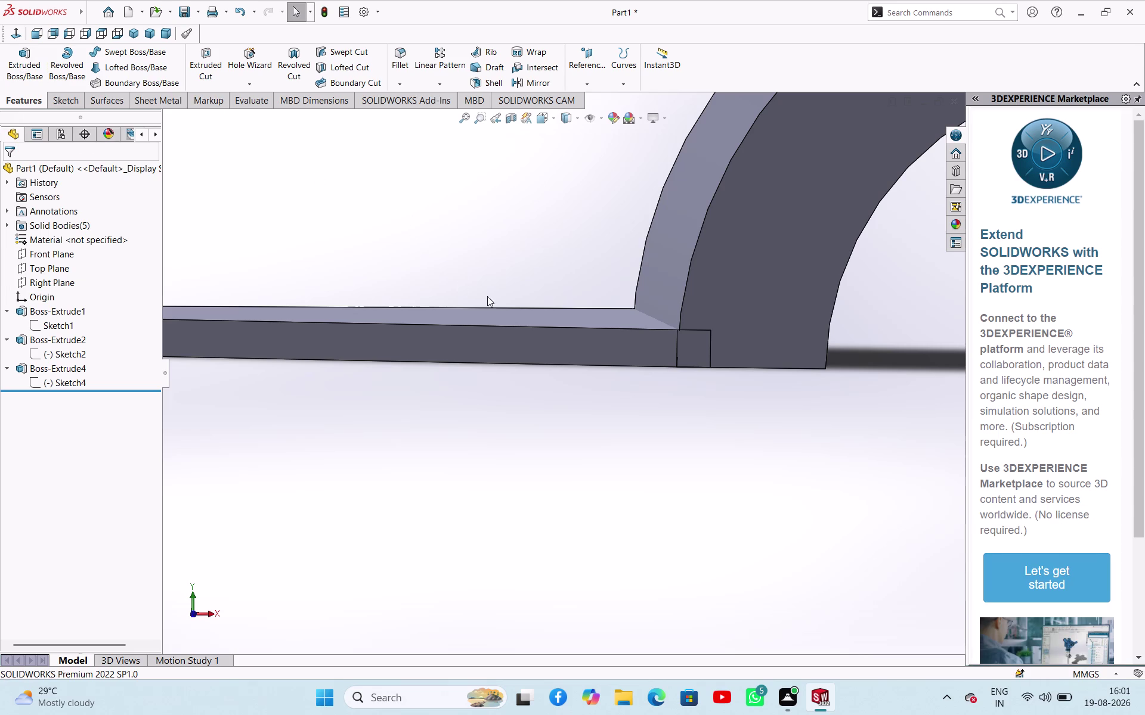
Zoom the view over the rebuilt webs to check their joins.
scroll(up, 3)
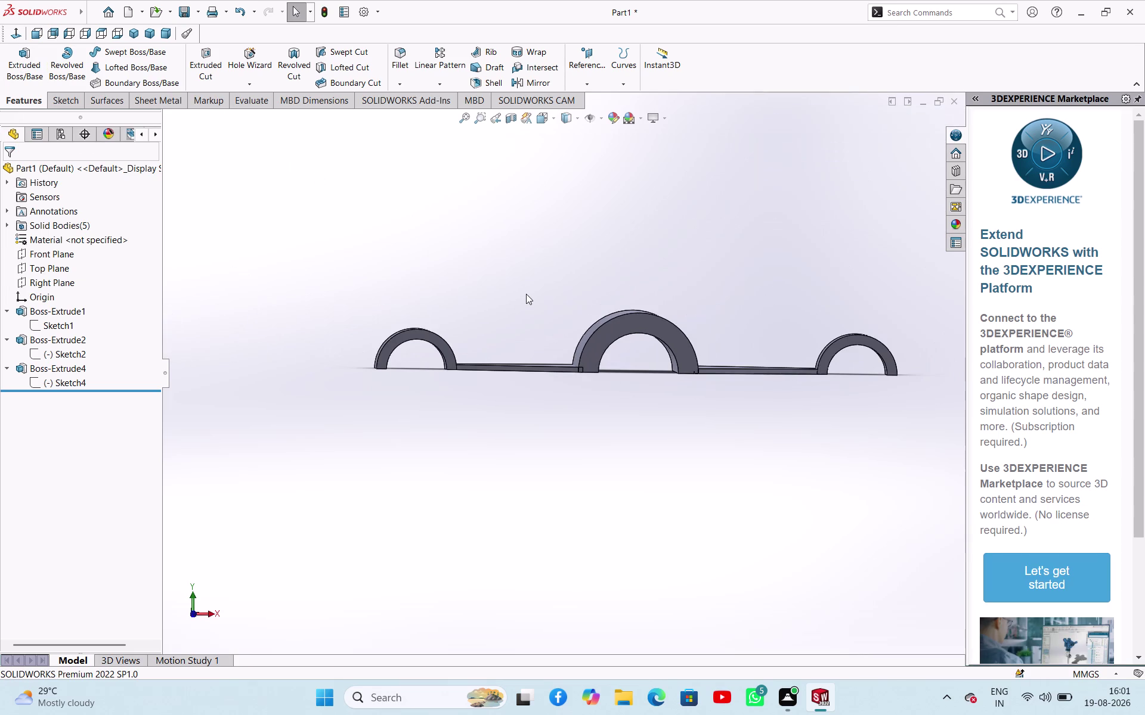